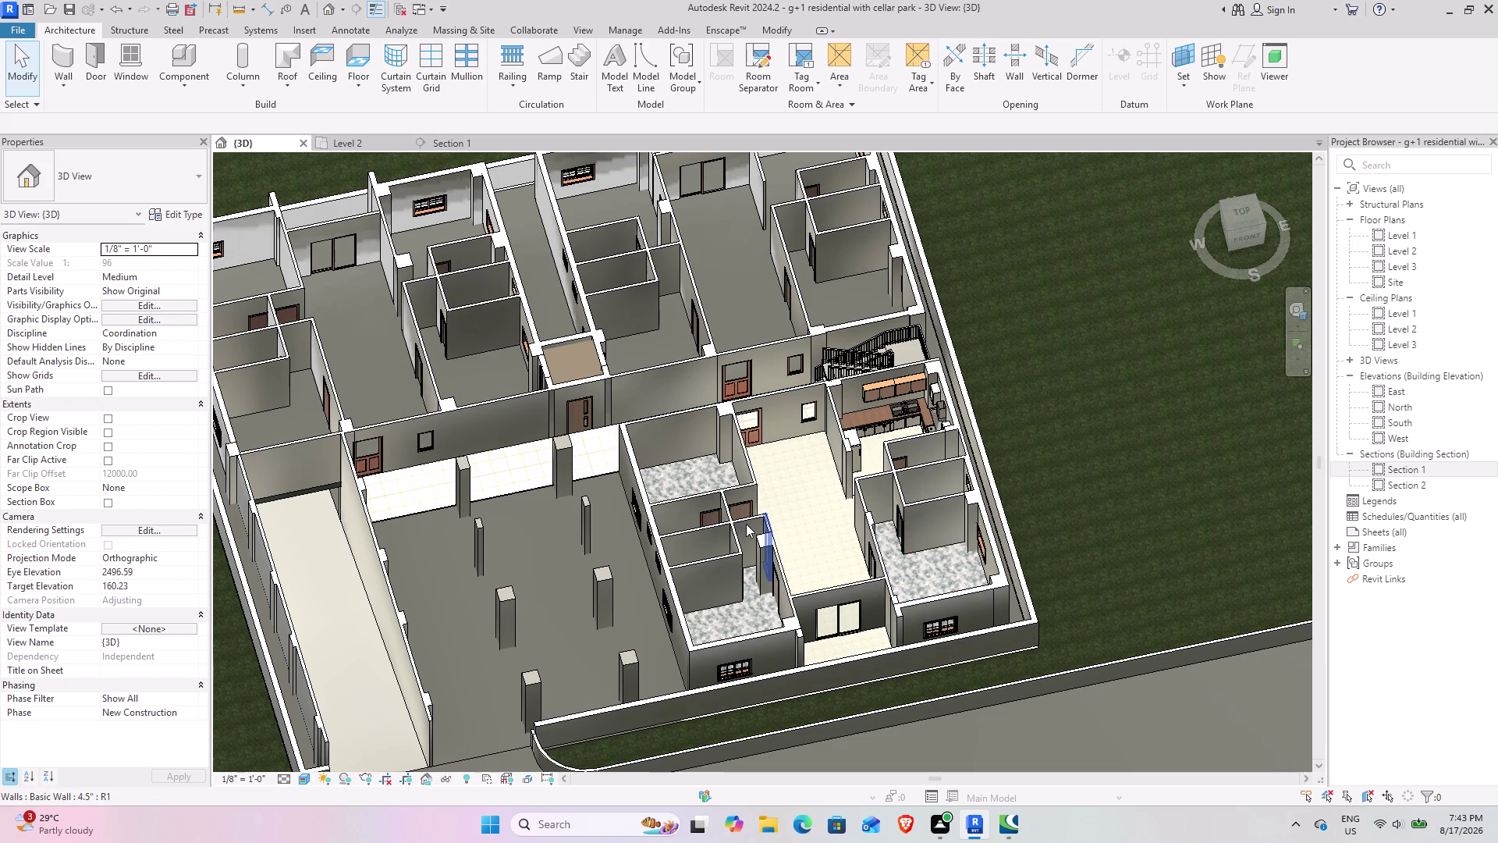
Pan and zoom the sectioned 3D model to centre the kitchen, central rooms and stairs.
scroll(down, 3)
scroll(down, 3)
middle_drag(739, 472, 728, 557)
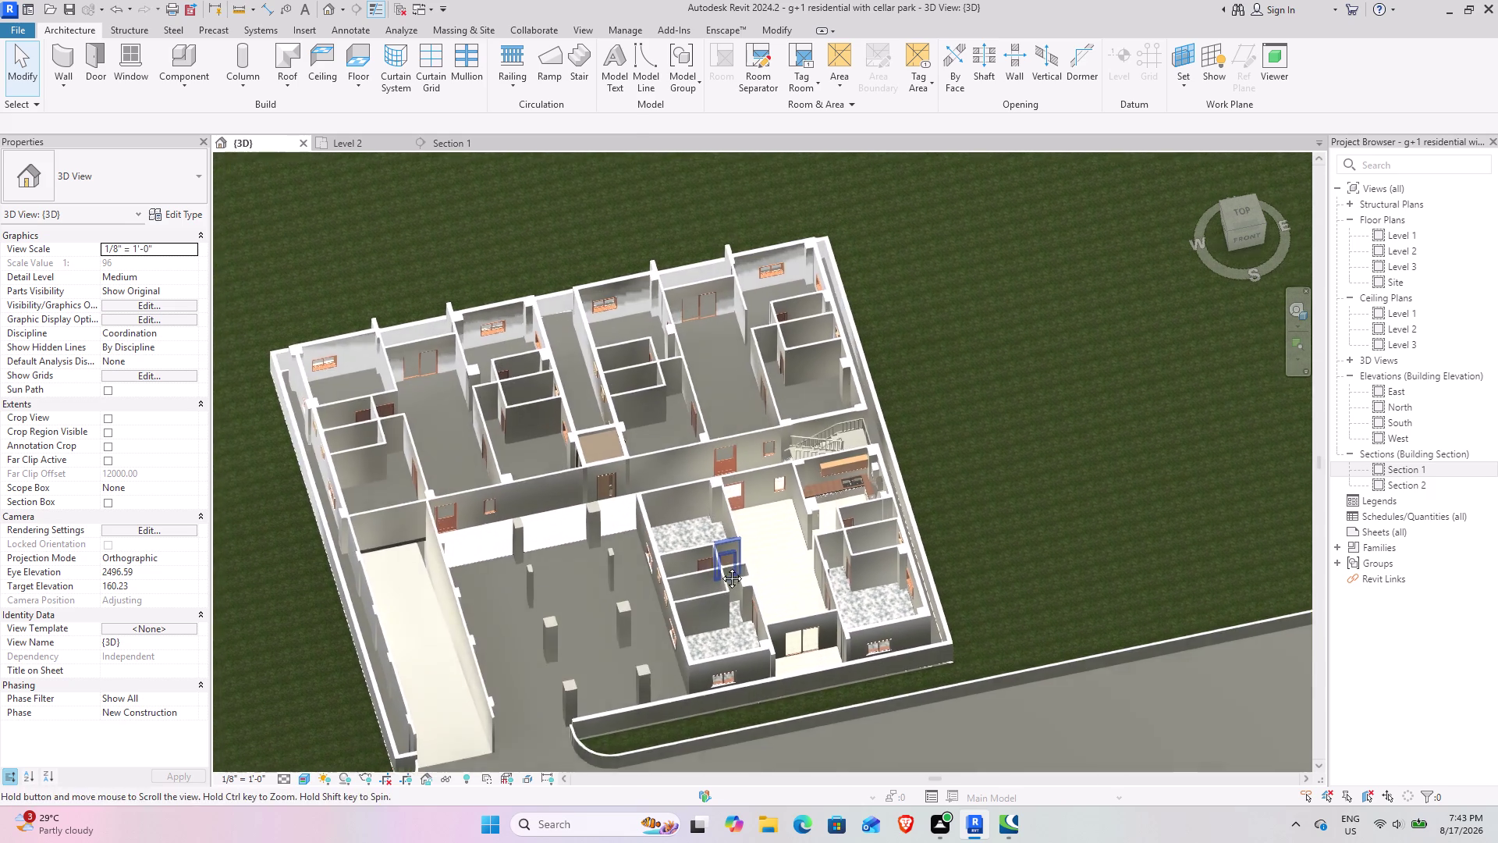
middle_drag(727, 556, 714, 579)
scroll(up, 3)
middle_drag(767, 596, 727, 507)
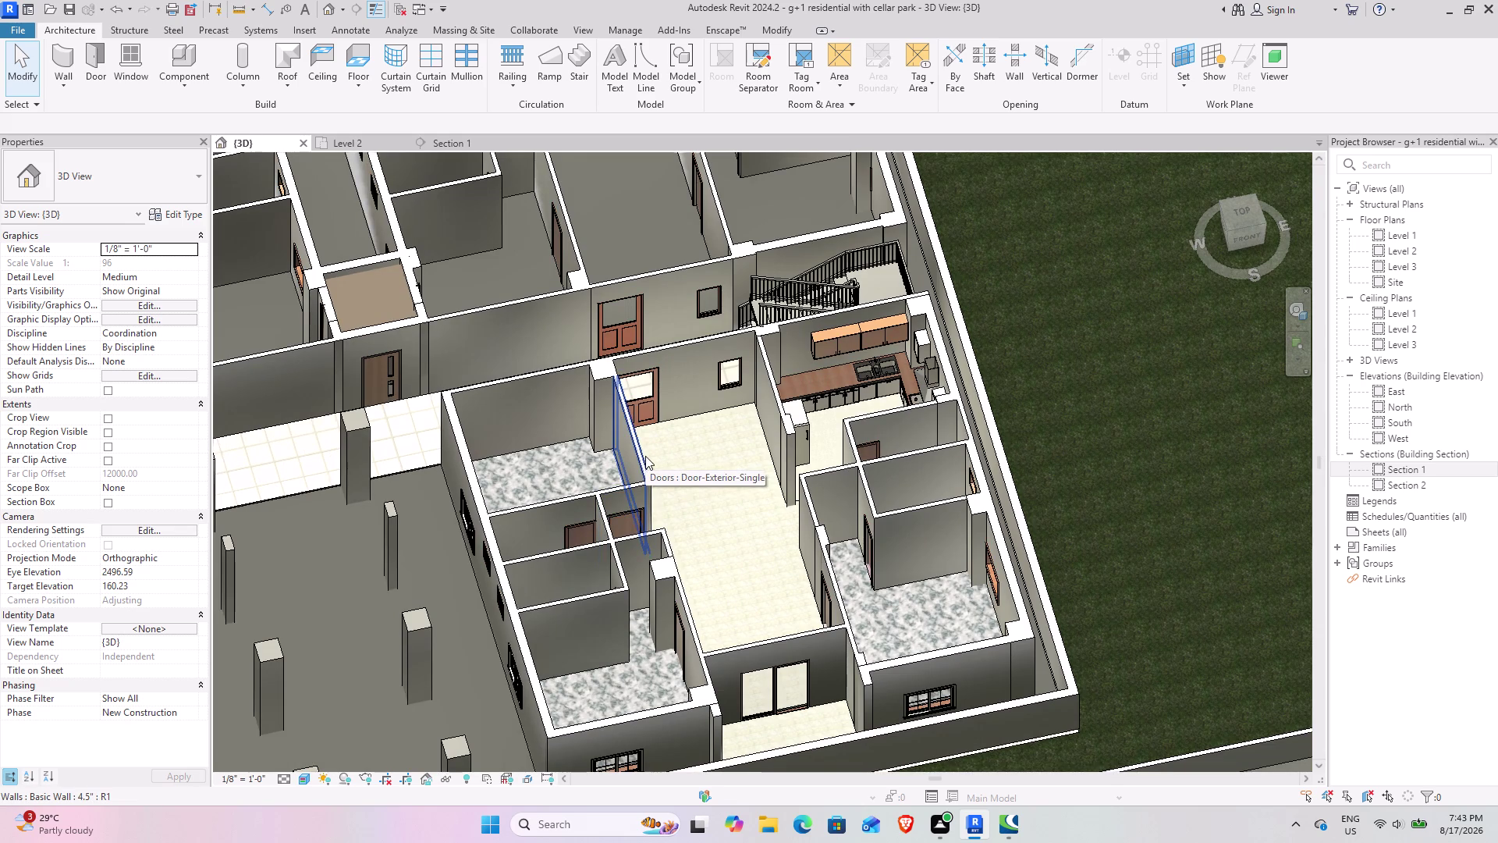
scroll(up, 3)
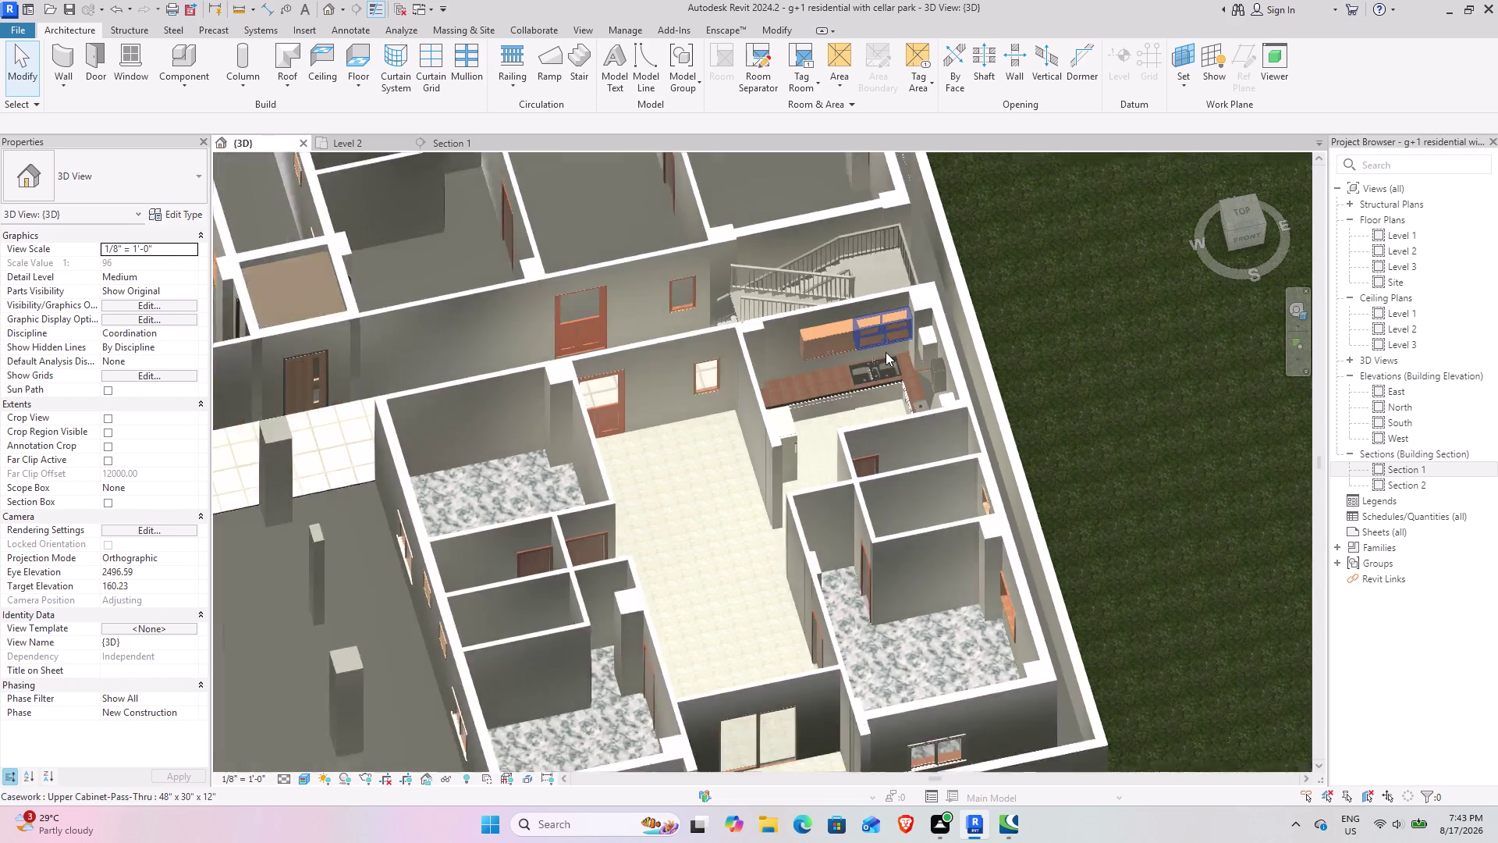
scroll(up, 3)
middle_drag(858, 391, 711, 414)
scroll(up, 3)
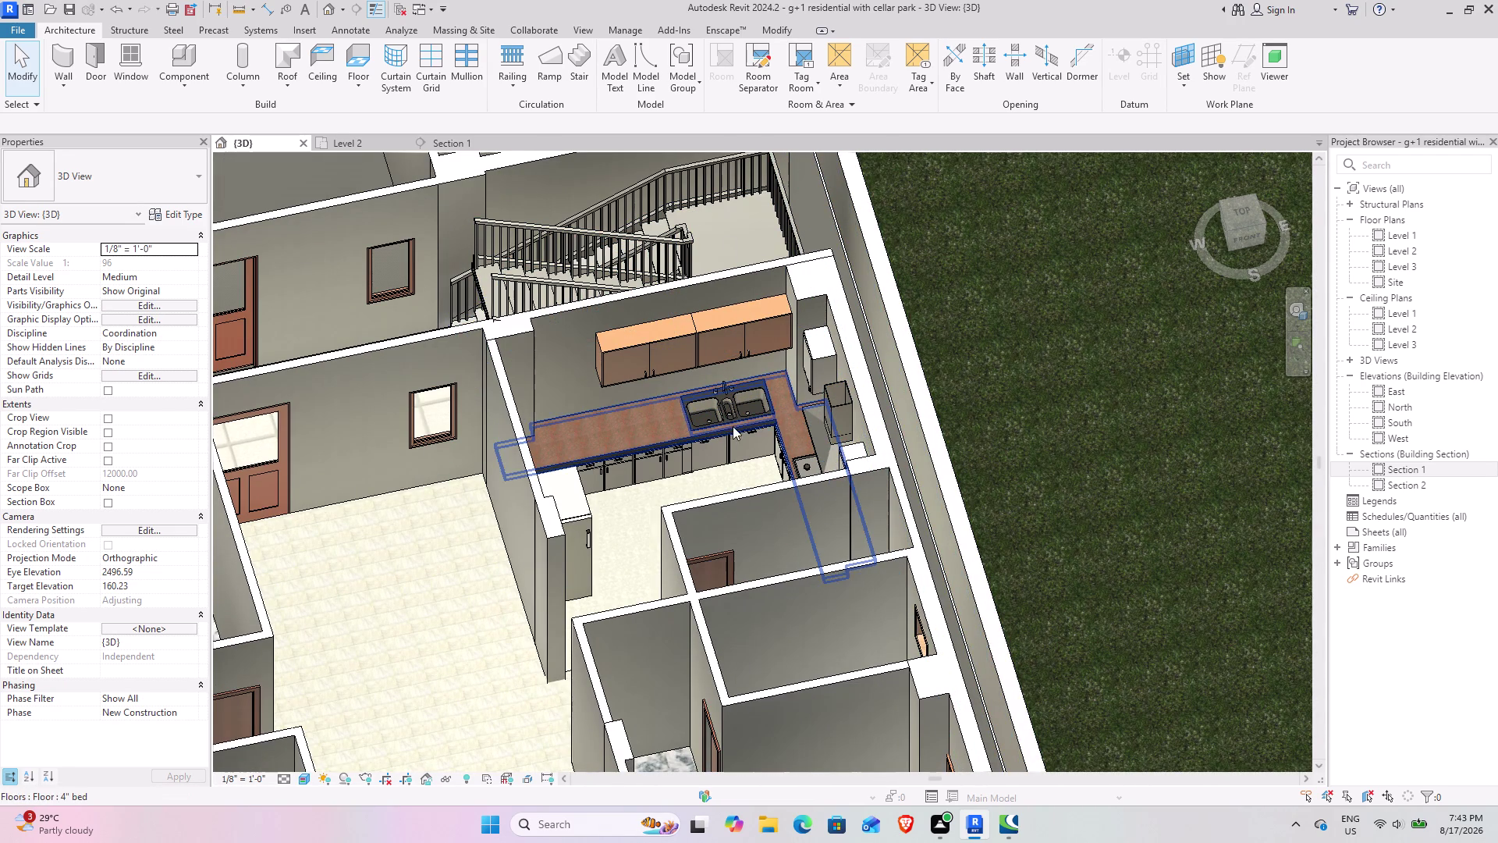
scroll(down, 3)
middle_drag(599, 352, 611, 353)
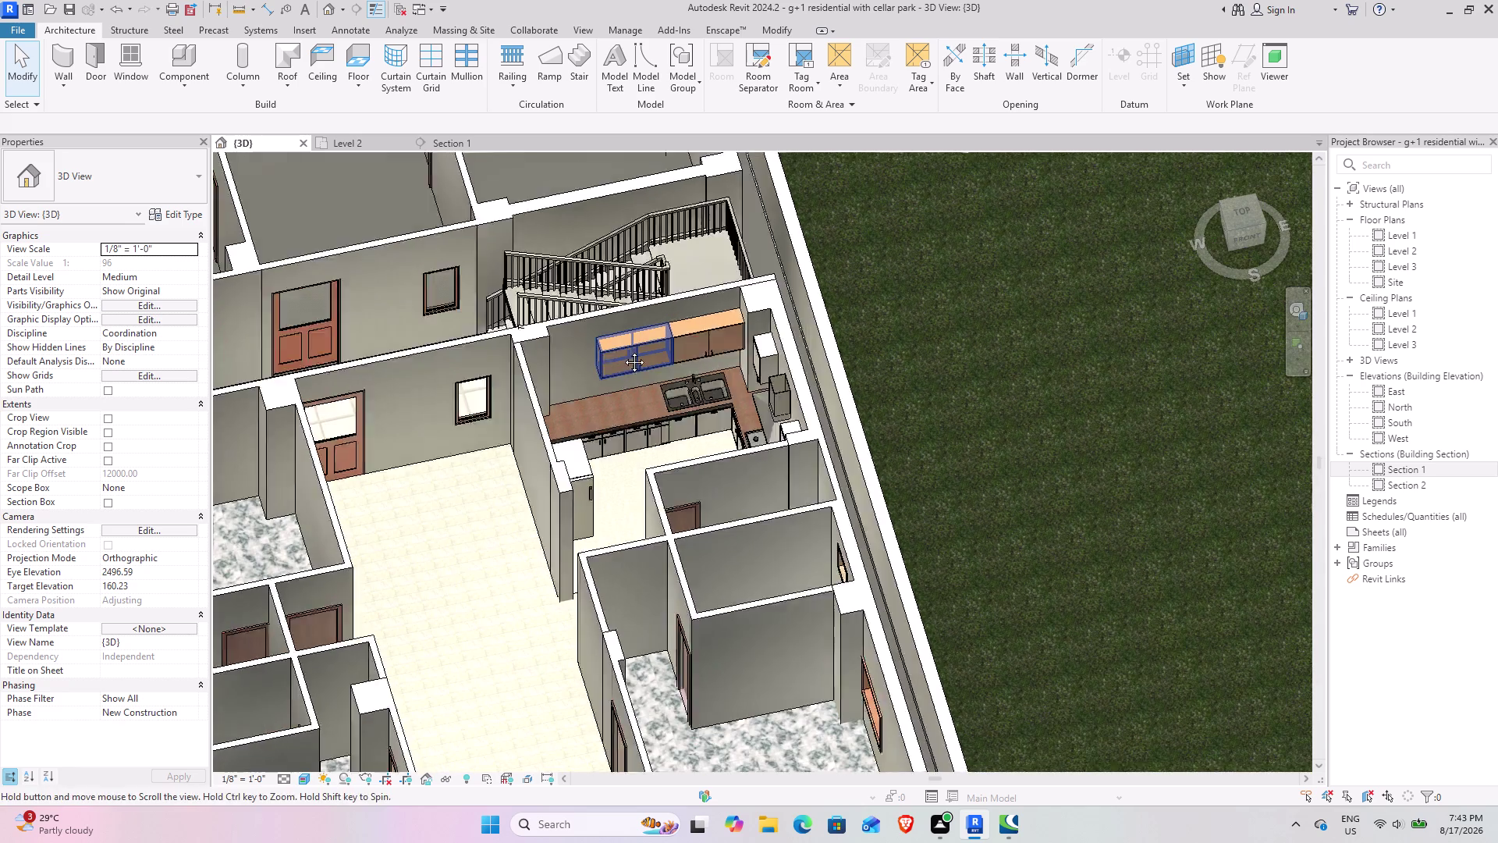
middle_drag(611, 353, 650, 345)
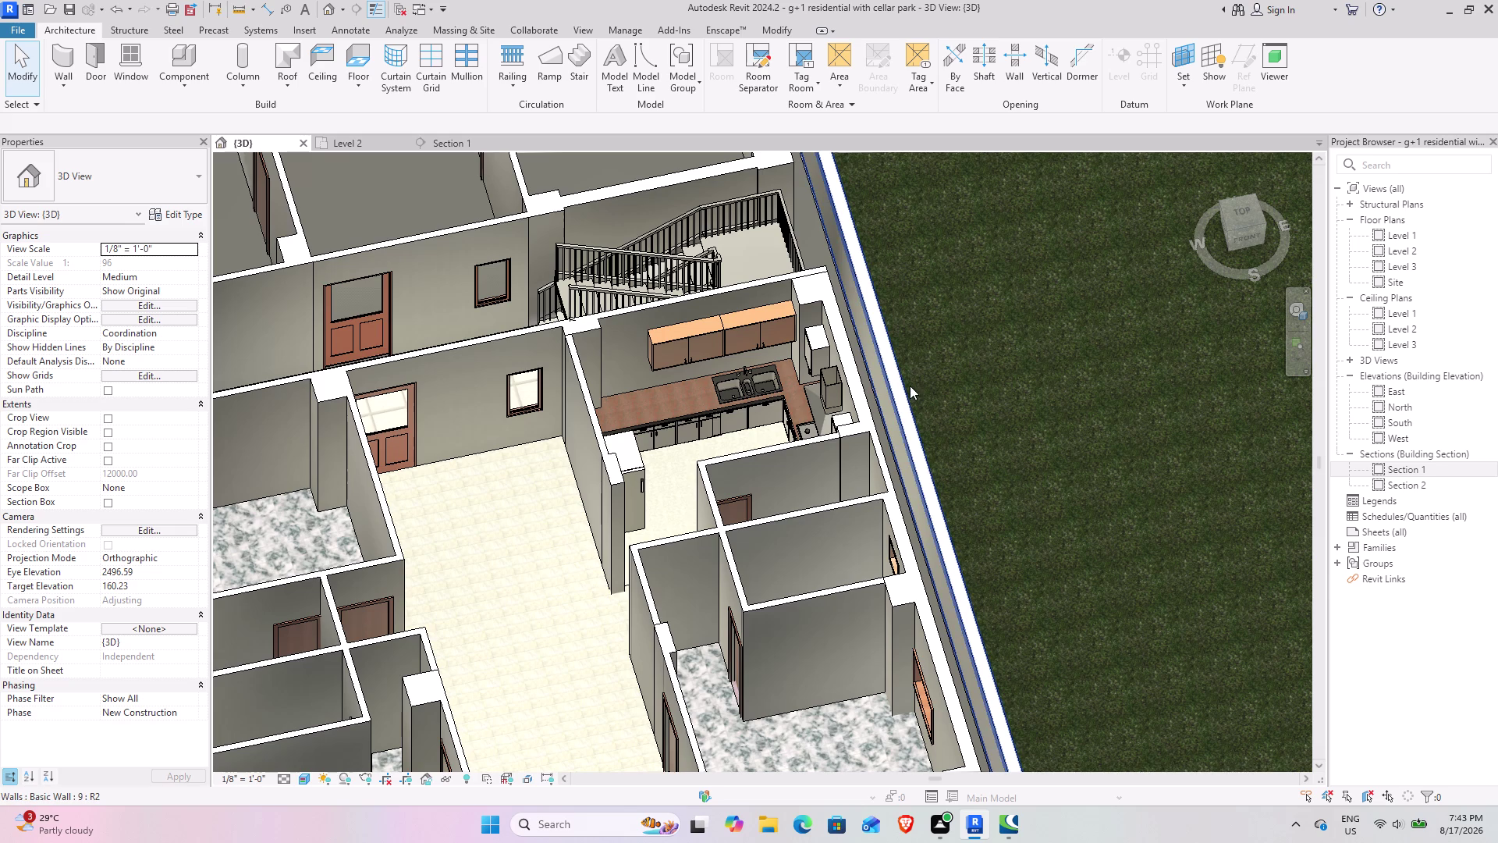
Rotate the model with the ViewCube to a face-on view and pan across the rooms.
drag(1243, 226, 1198, 177)
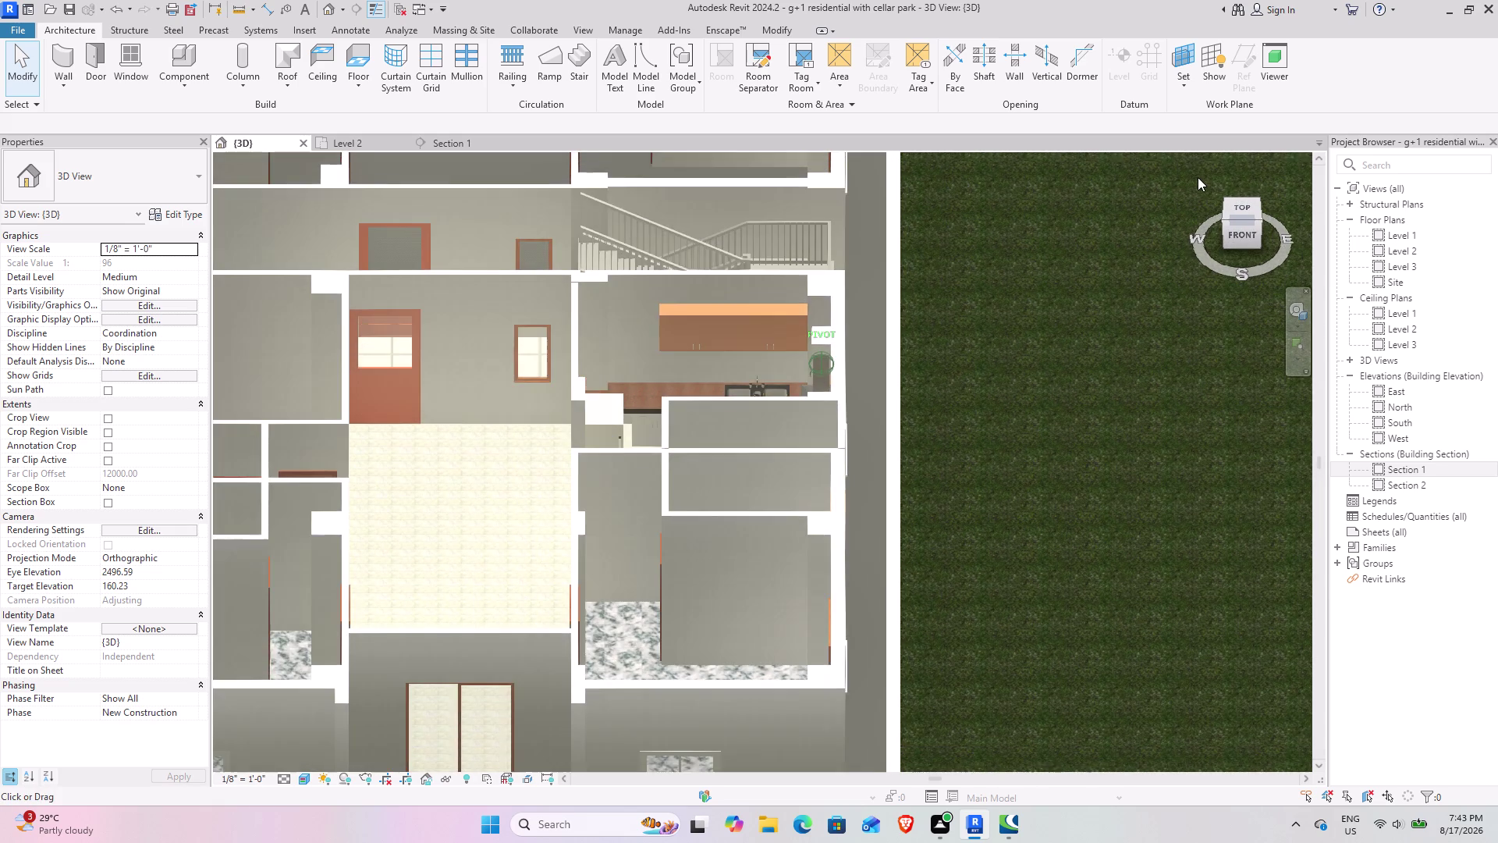
drag(1198, 177, 1226, 183)
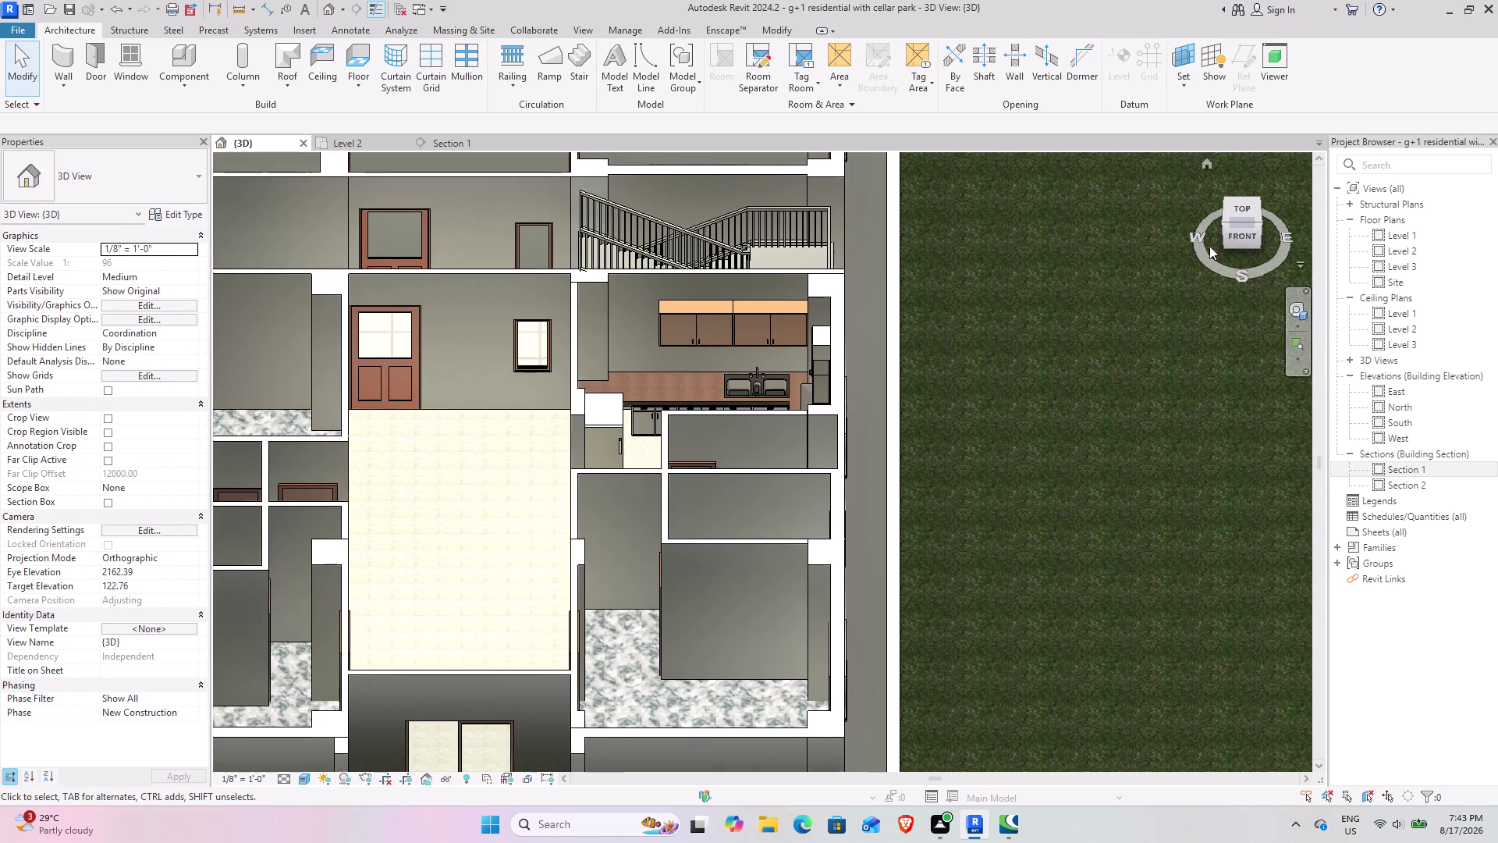
scroll(down, 3)
middle_drag(641, 392, 932, 399)
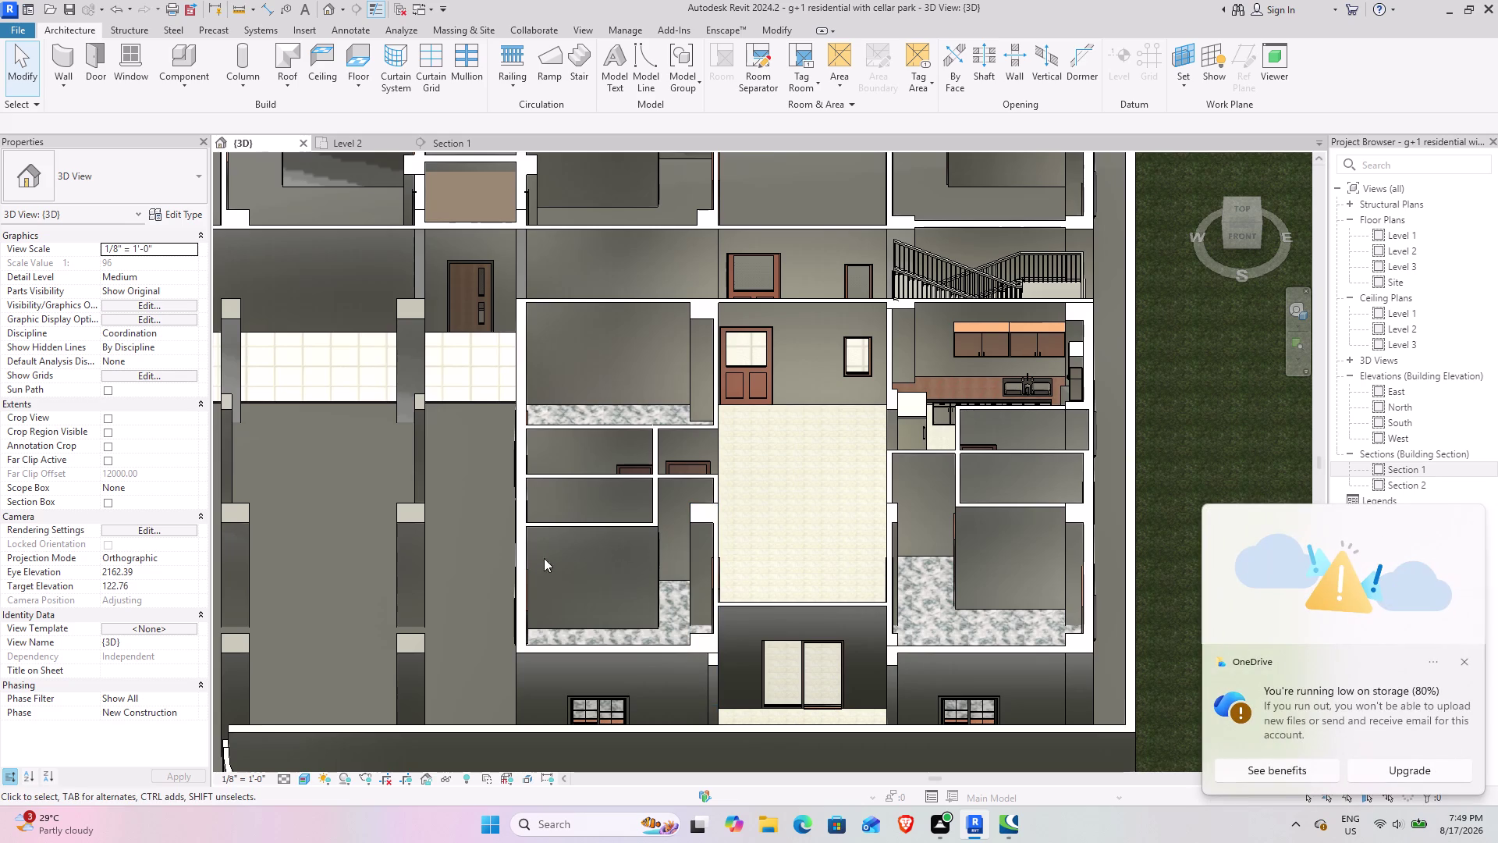
click(1464, 661)
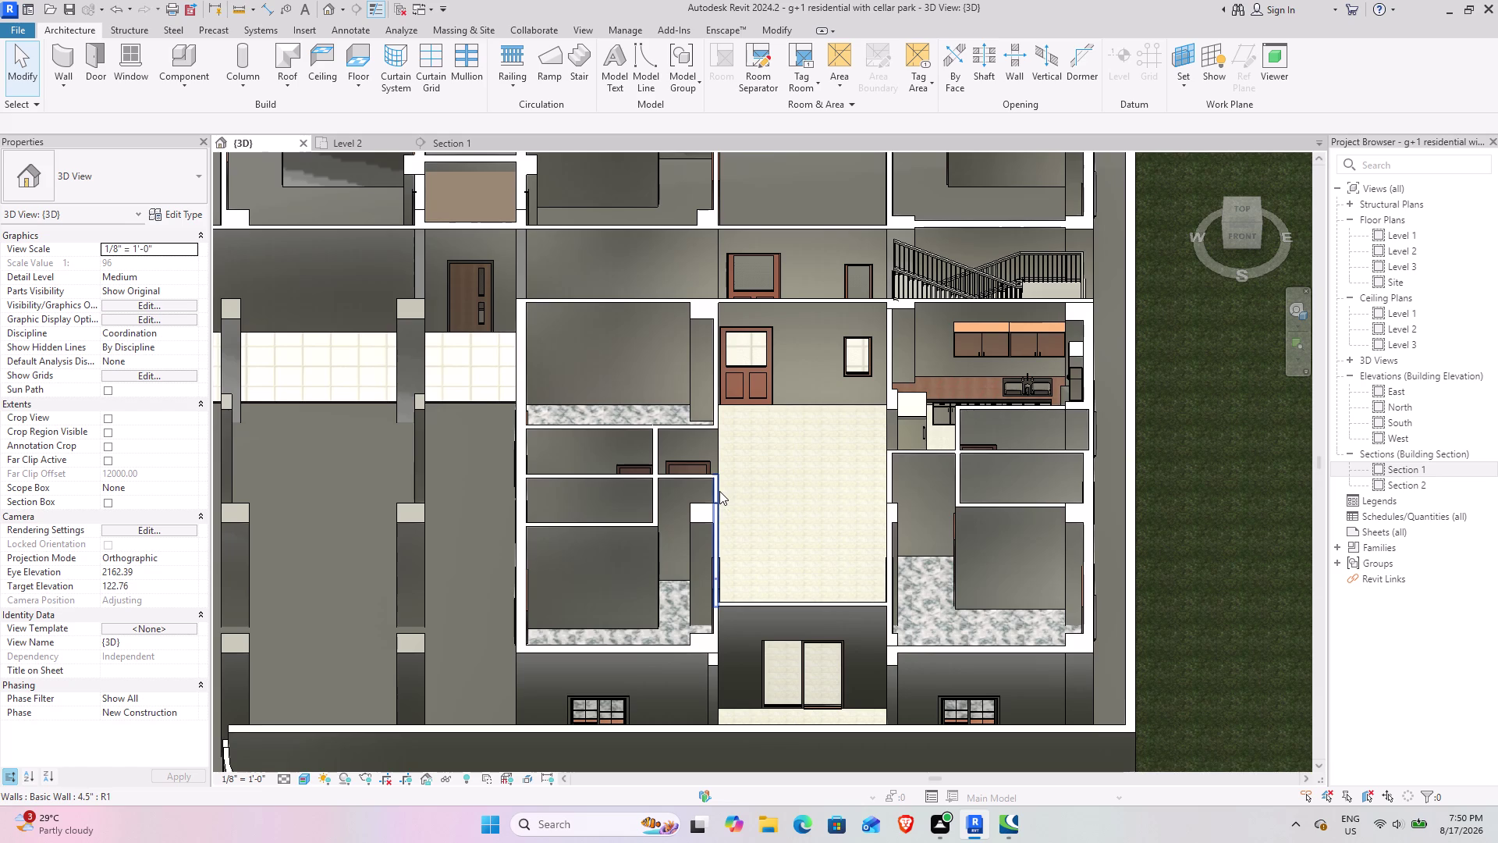
Orbit the model toward its front elevation, tilt it back to see inside, and pan left.
scroll(down, 3)
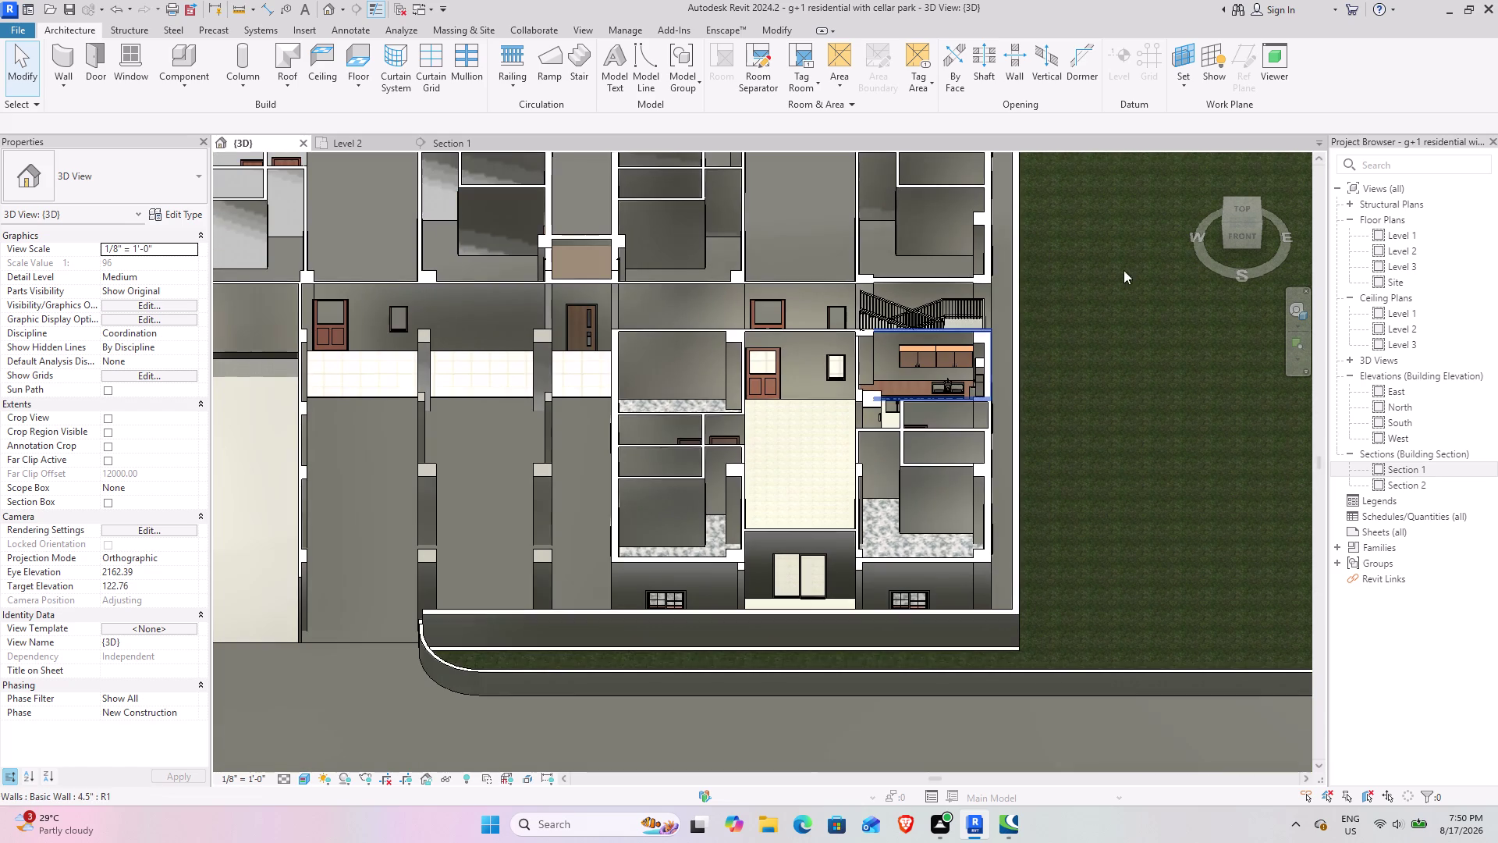
drag(1231, 226, 1262, 220)
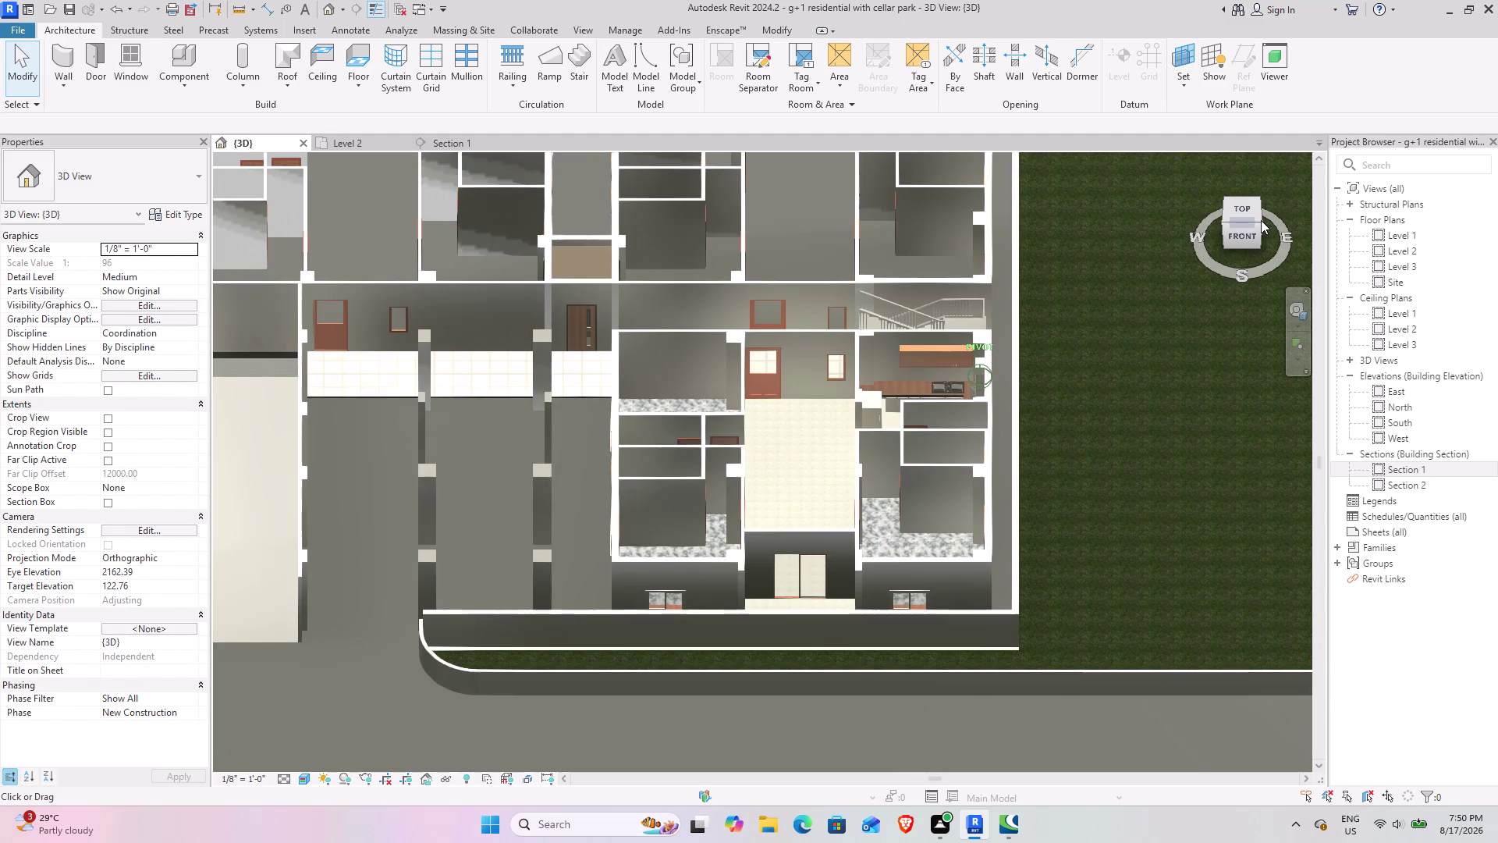
drag(1261, 220, 240, 754)
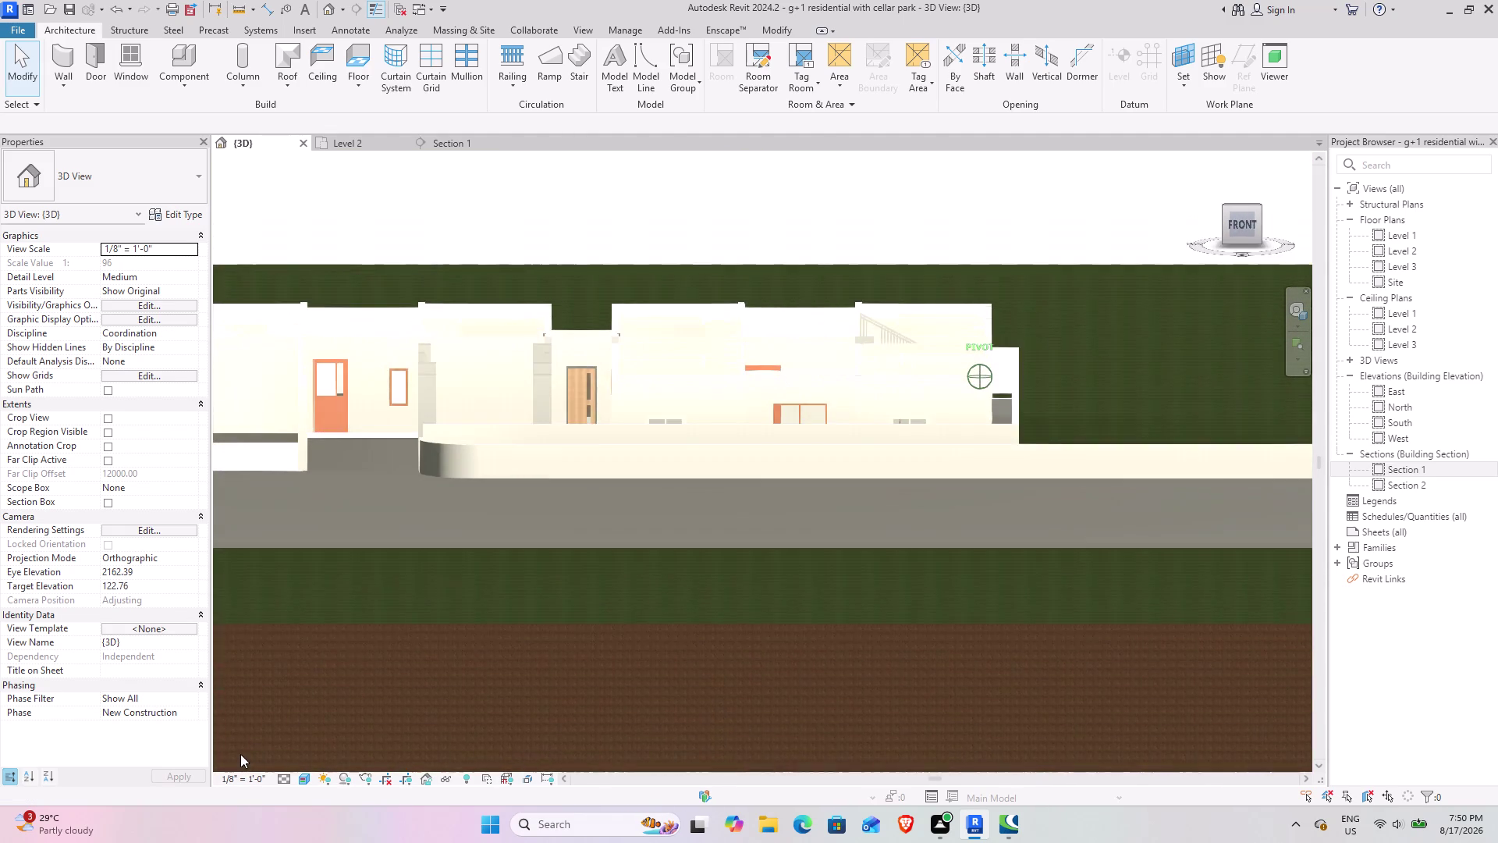
drag(241, 753, 223, 170)
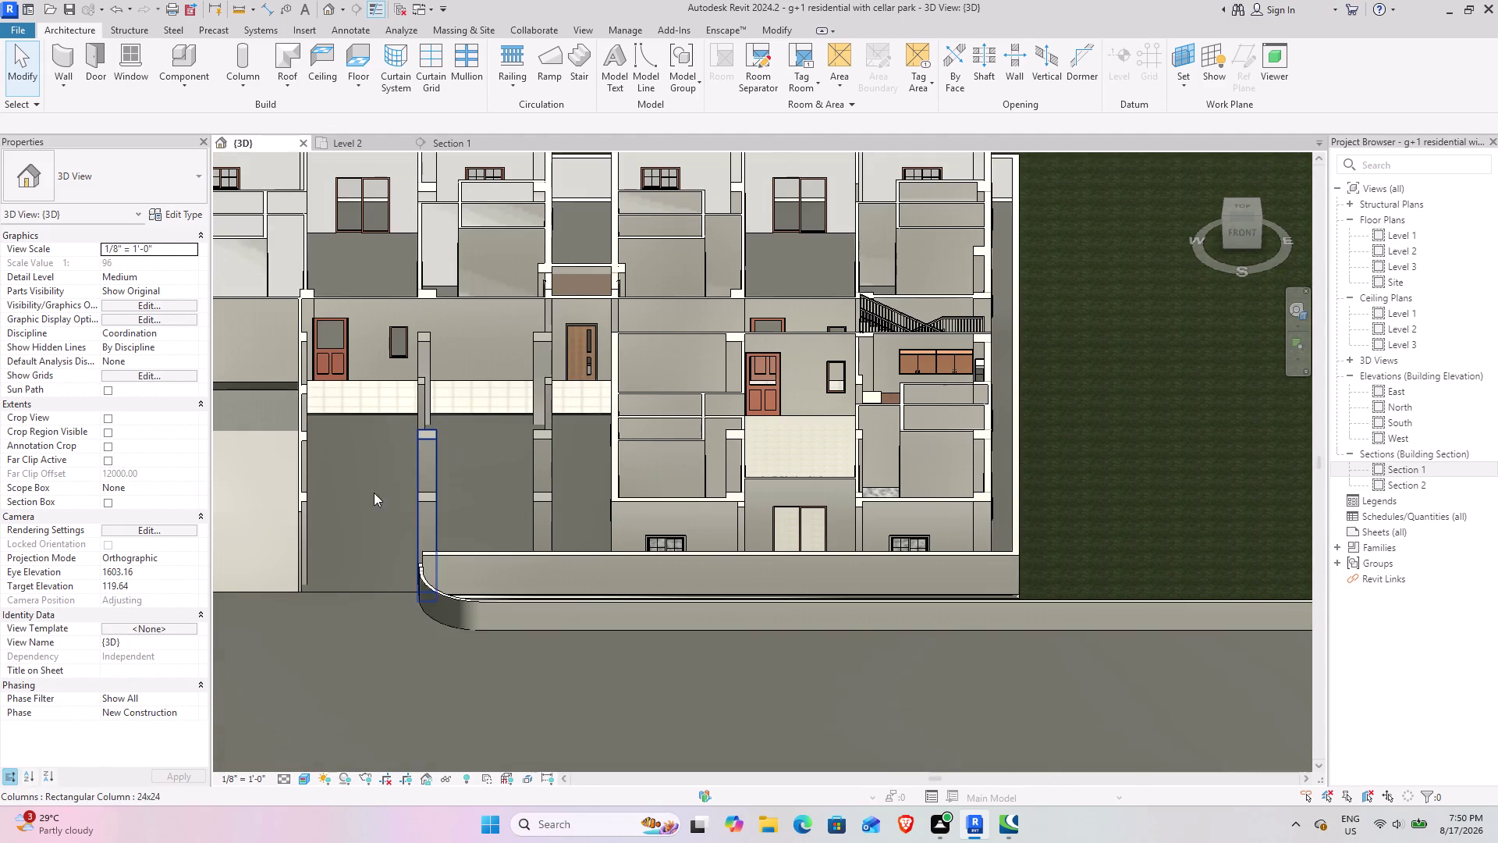
scroll(up, 3)
middle_drag(328, 454, 452, 377)
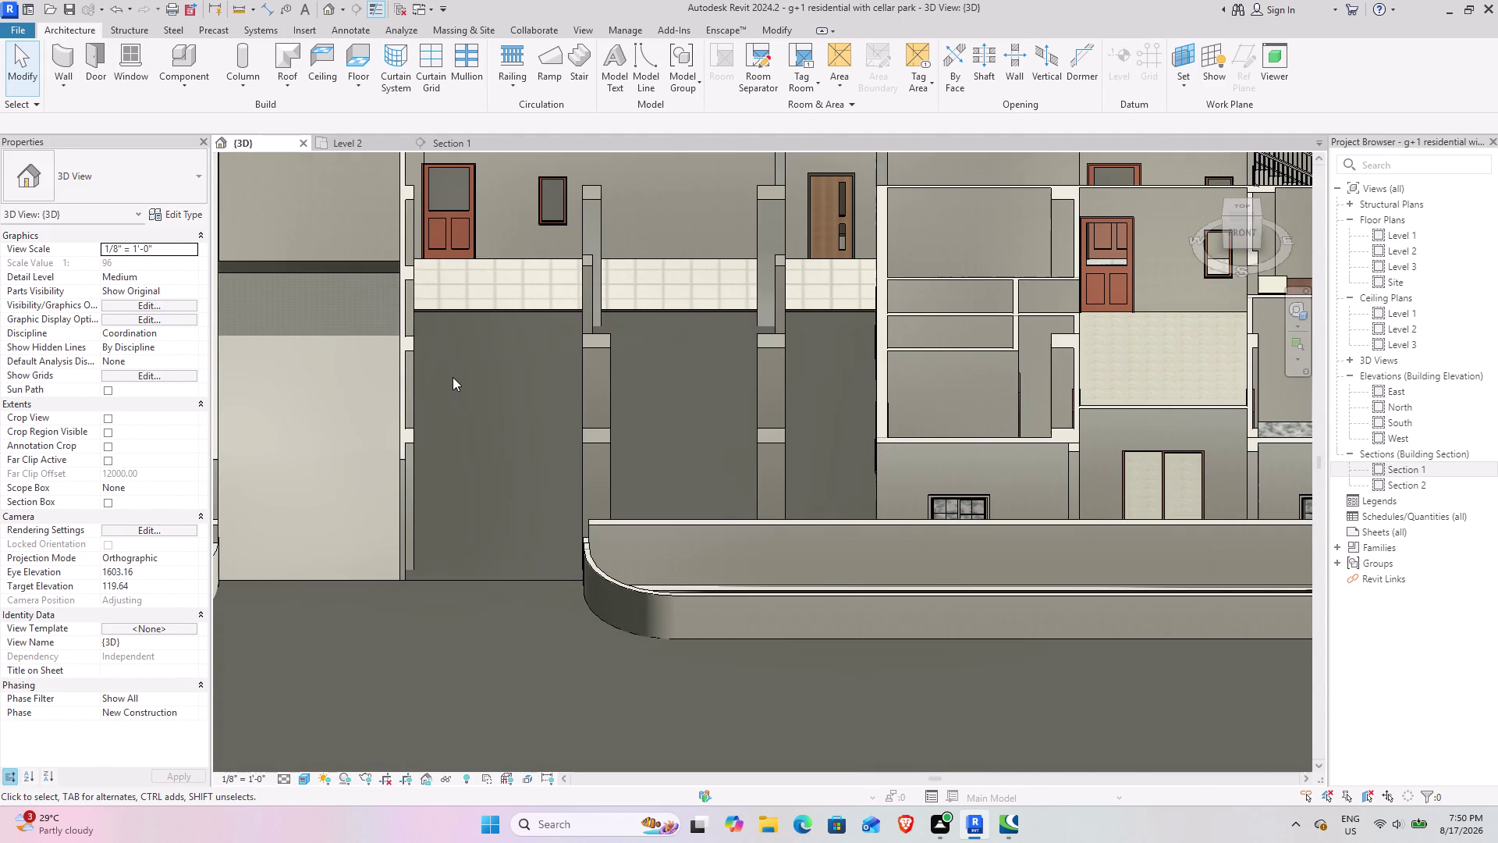
scroll(down, 3)
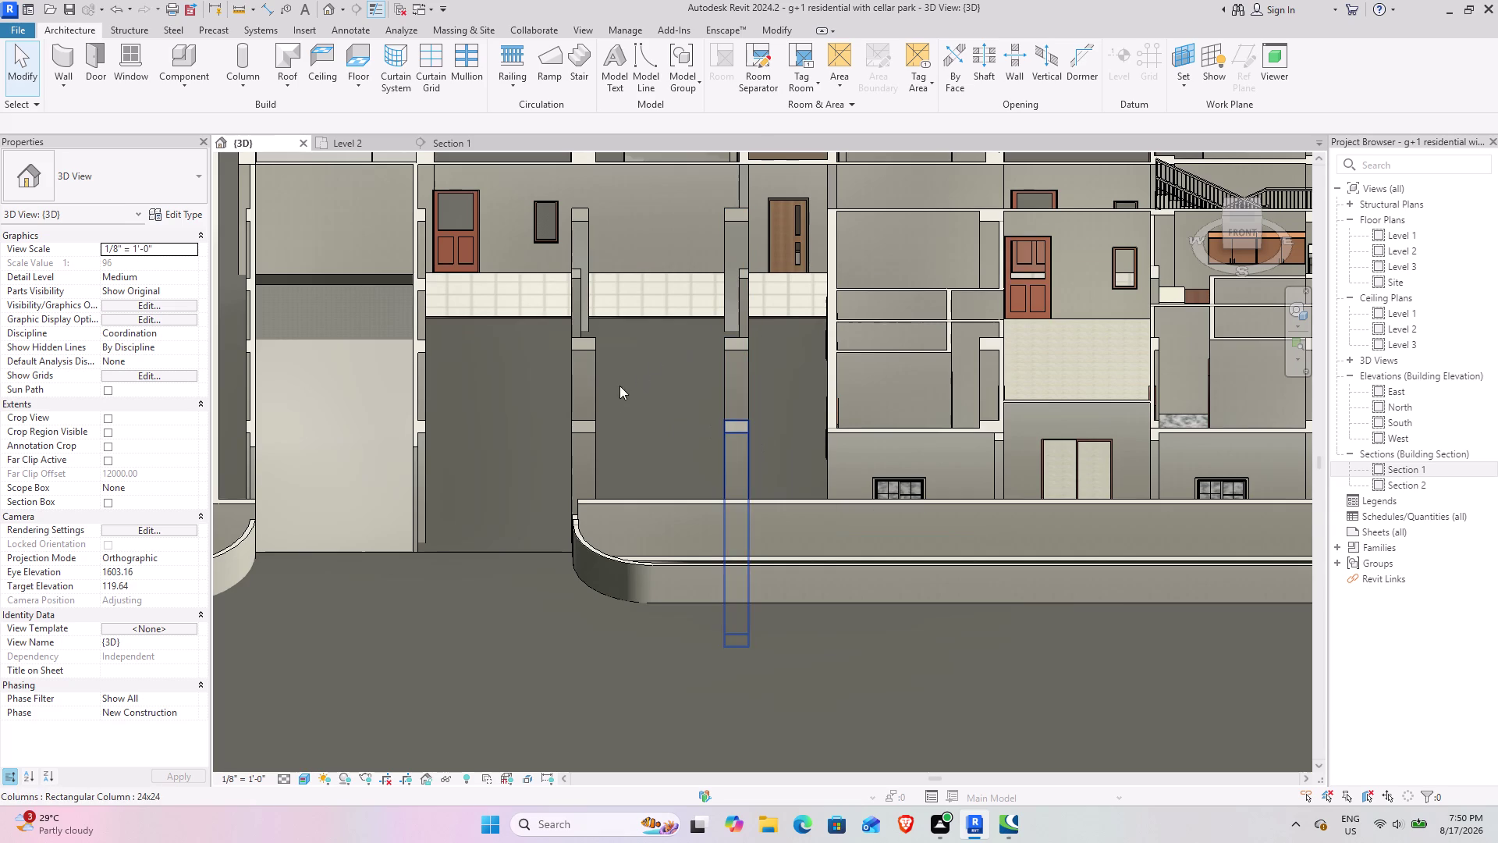
Adjust the zoom and switch to the Level 2 floor plan.
scroll(up, 3)
scroll(up, 3)
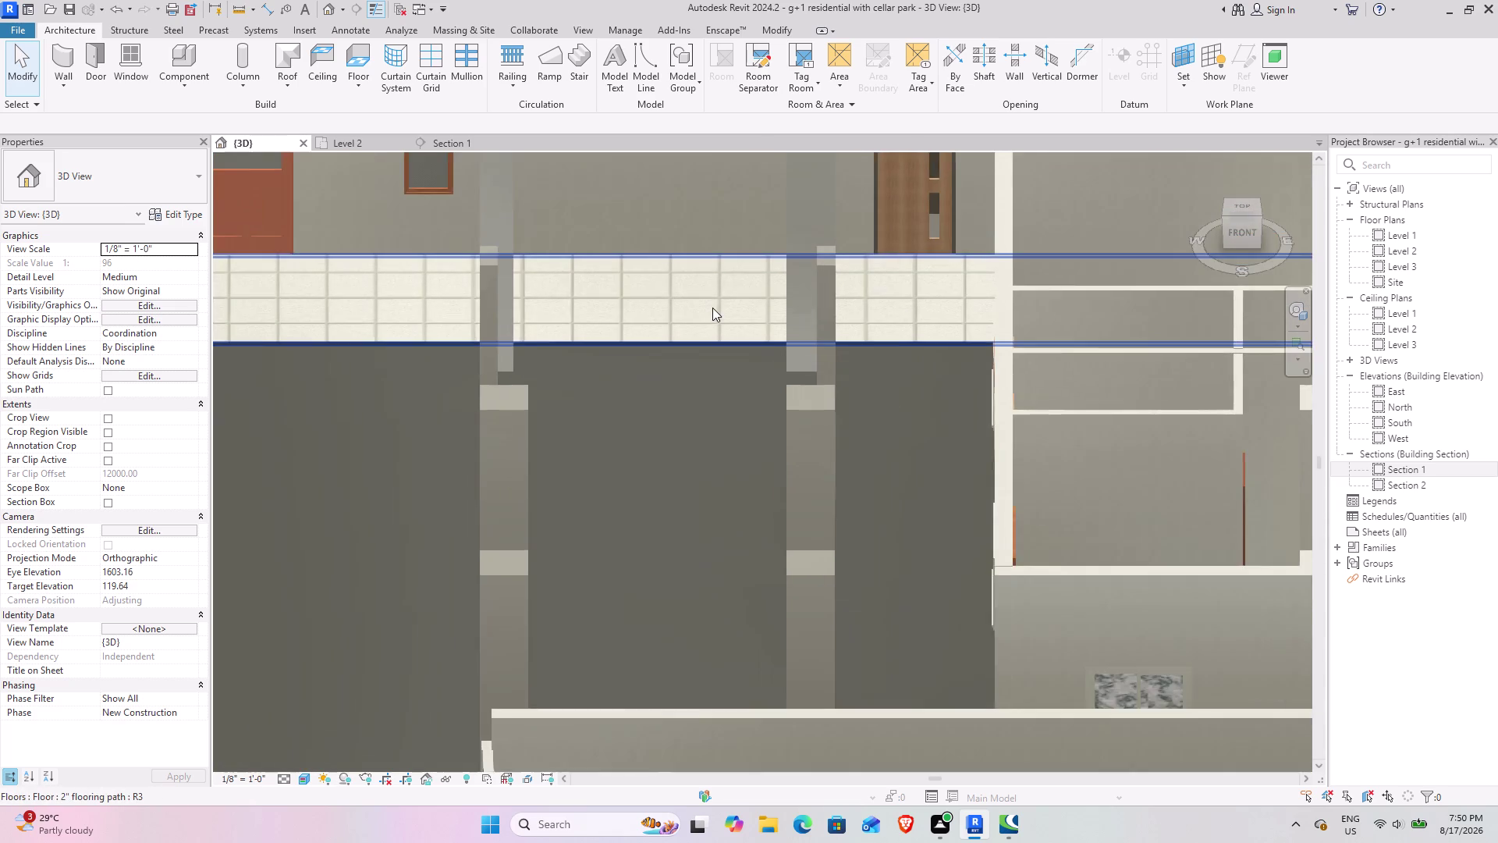
scroll(down, 3)
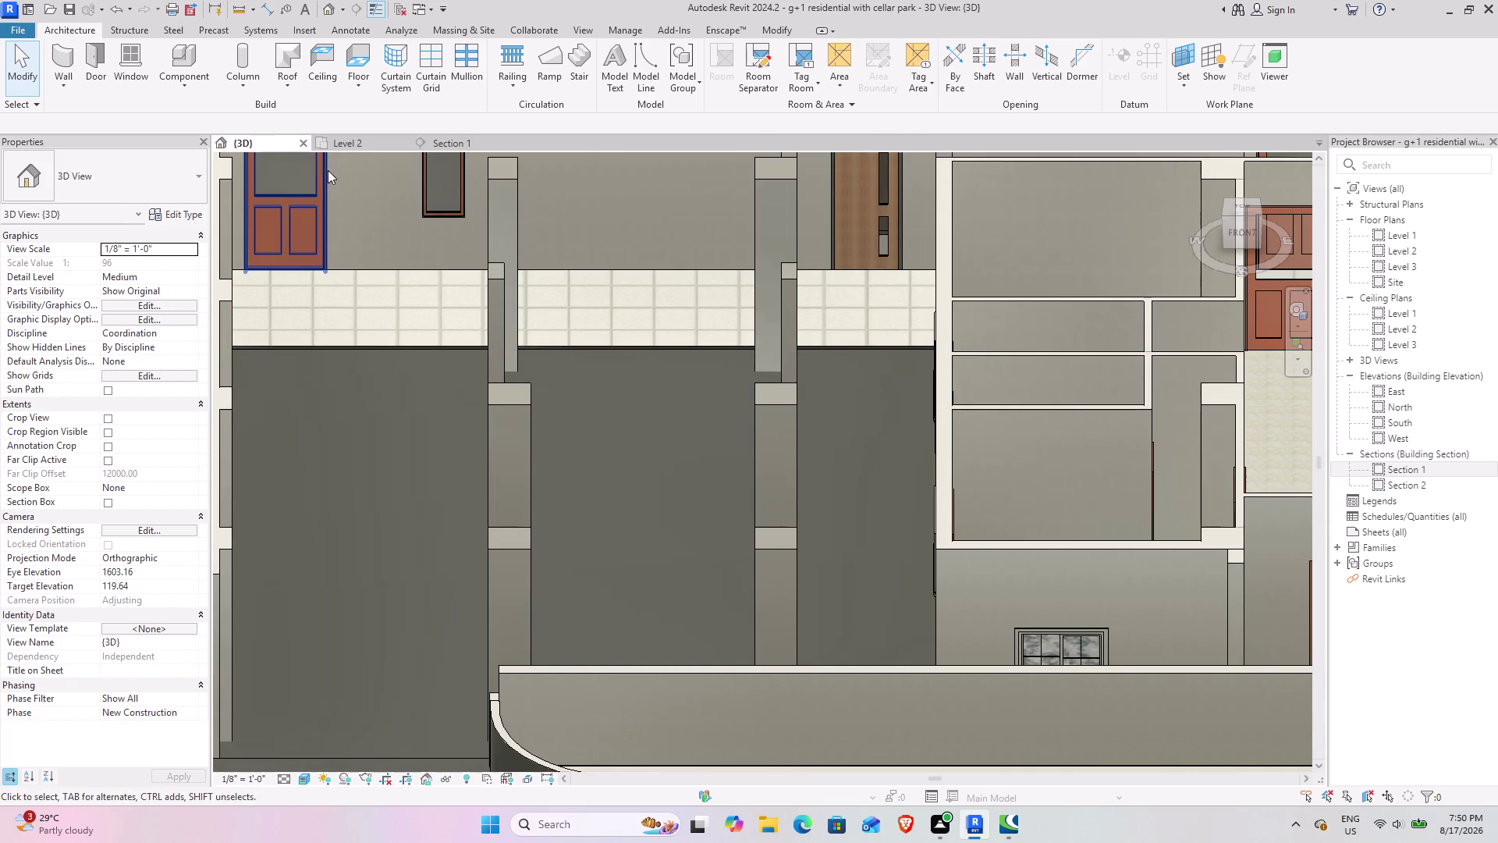
click(332, 144)
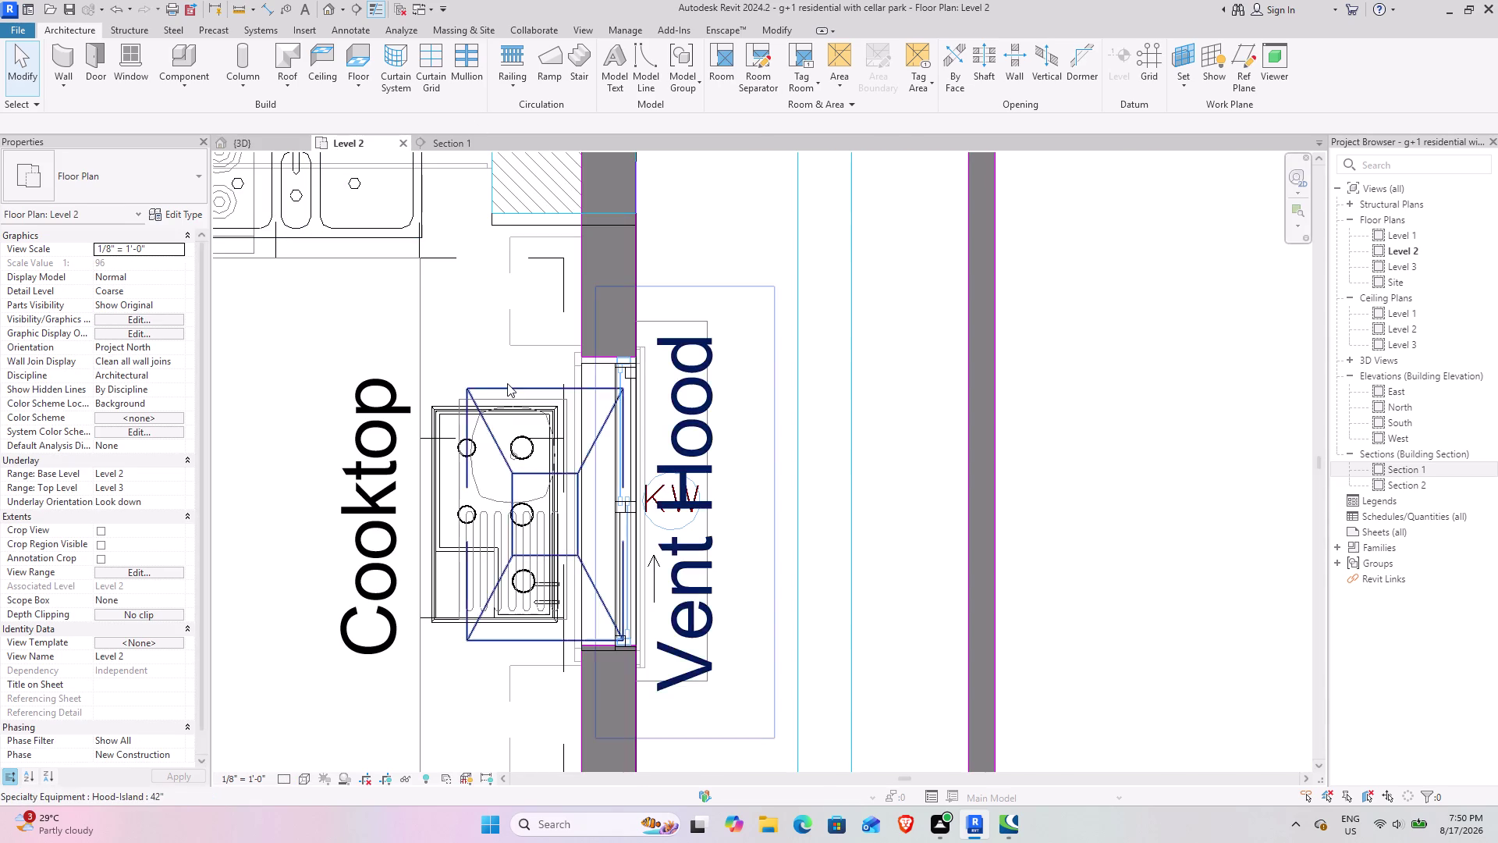
Pan the Level 2 plan past the parking bays to the tiled corridor and start a new floor.
scroll(down, 3)
middle_drag(351, 381, 778, 266)
scroll(down, 3)
middle_drag(571, 393, 806, 261)
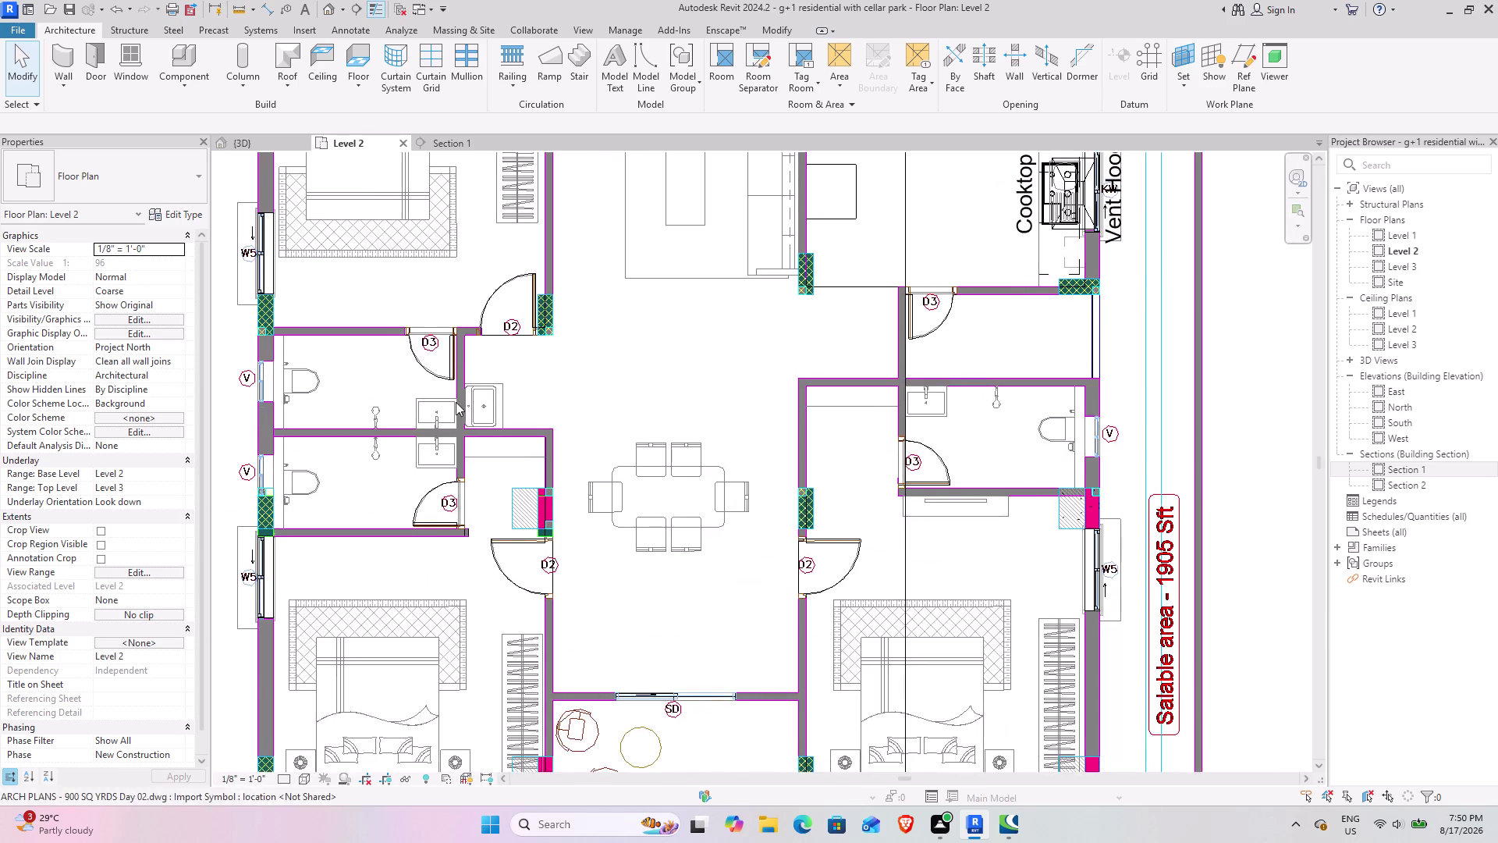
middle_drag(499, 345, 738, 190)
scroll(down, 3)
middle_drag(442, 377, 911, 327)
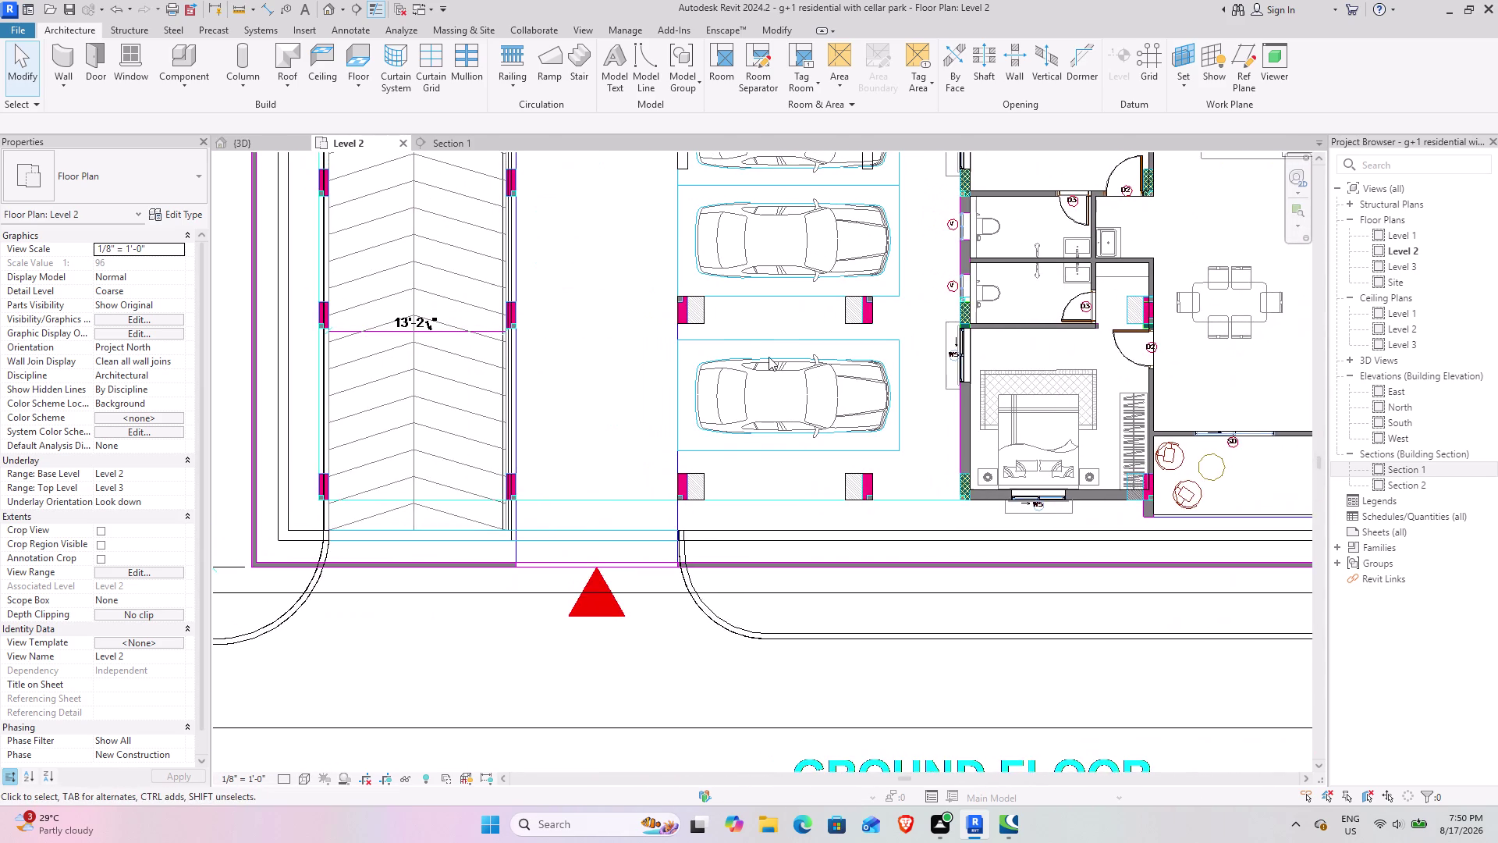
middle_drag(614, 370, 518, 556)
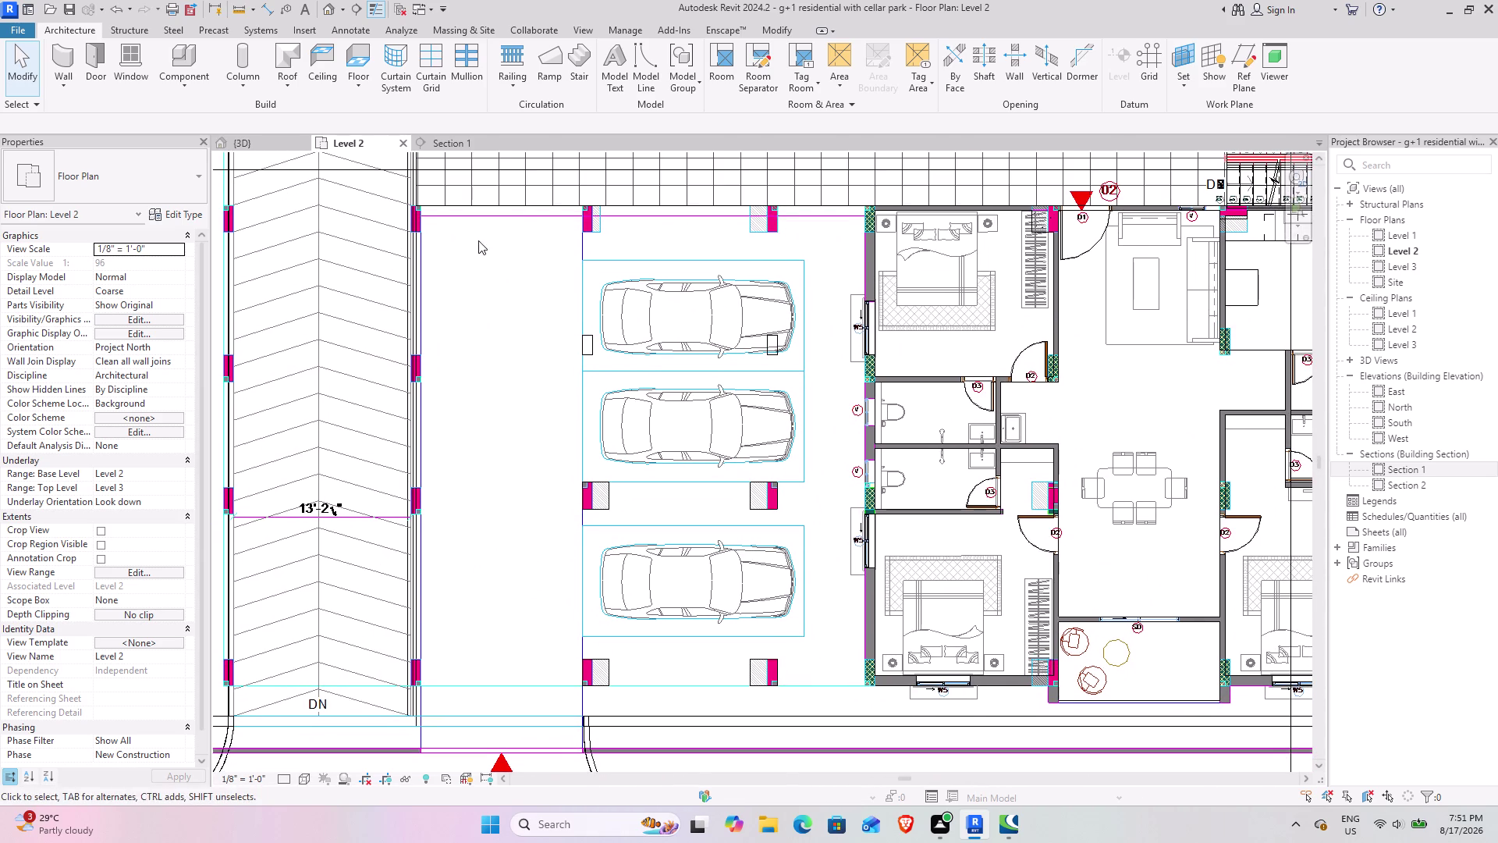
scroll(up, 3)
middle_drag(521, 216, 543, 331)
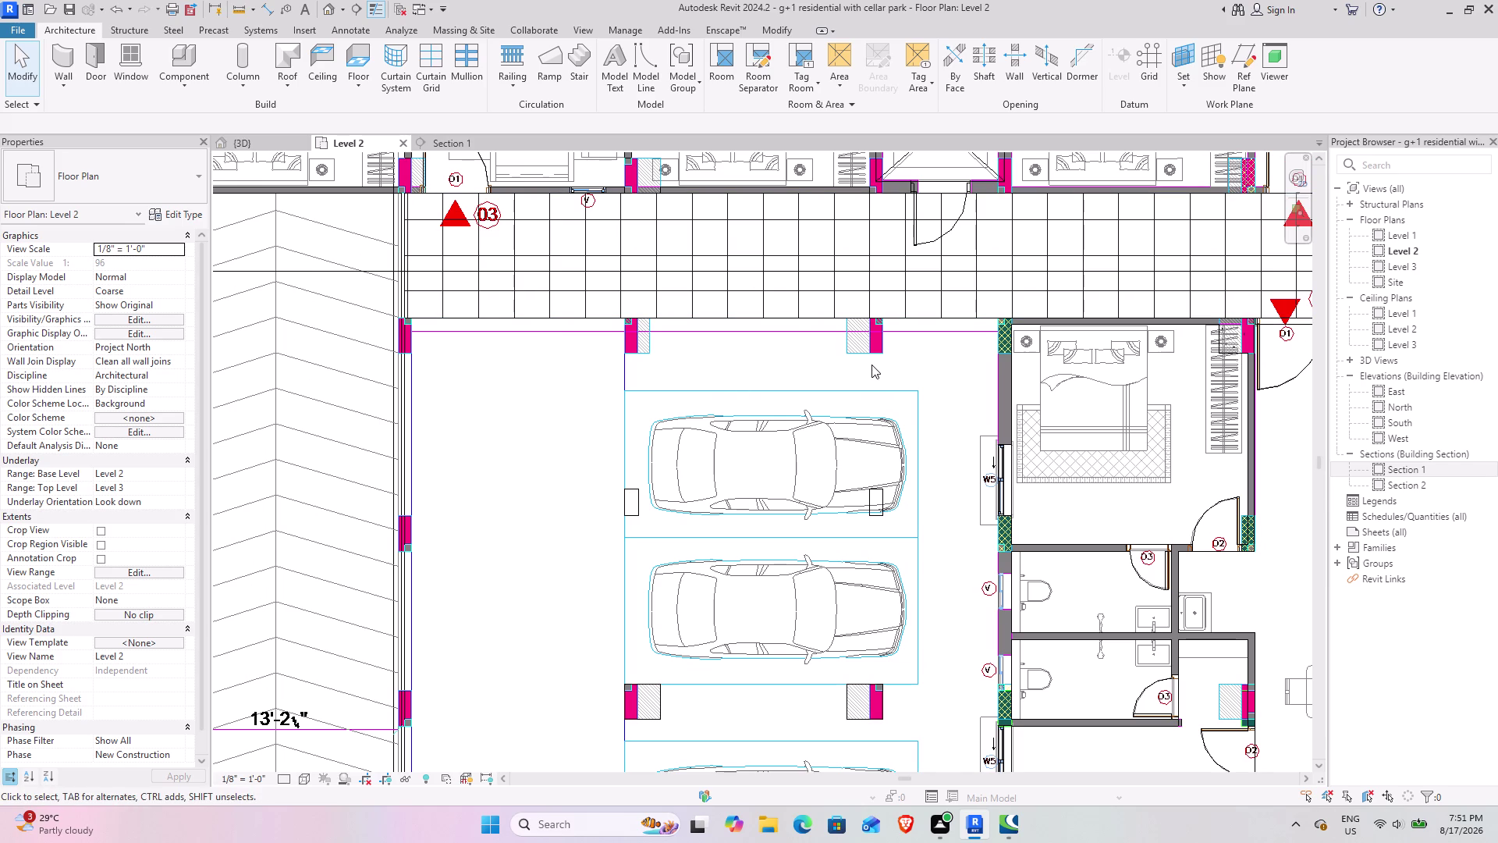
middle_drag(760, 382, 620, 383)
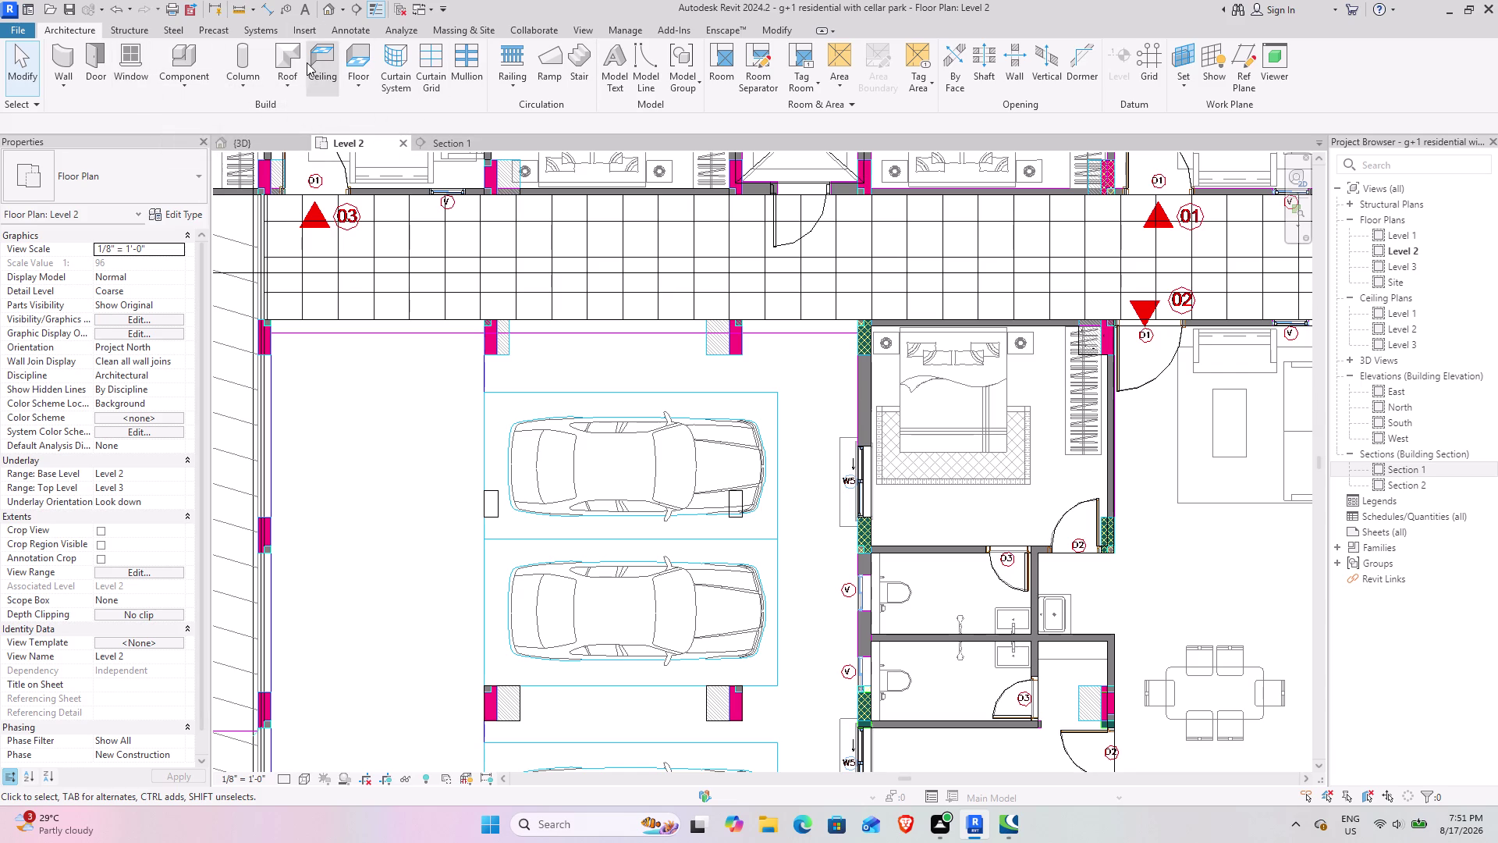
click(353, 51)
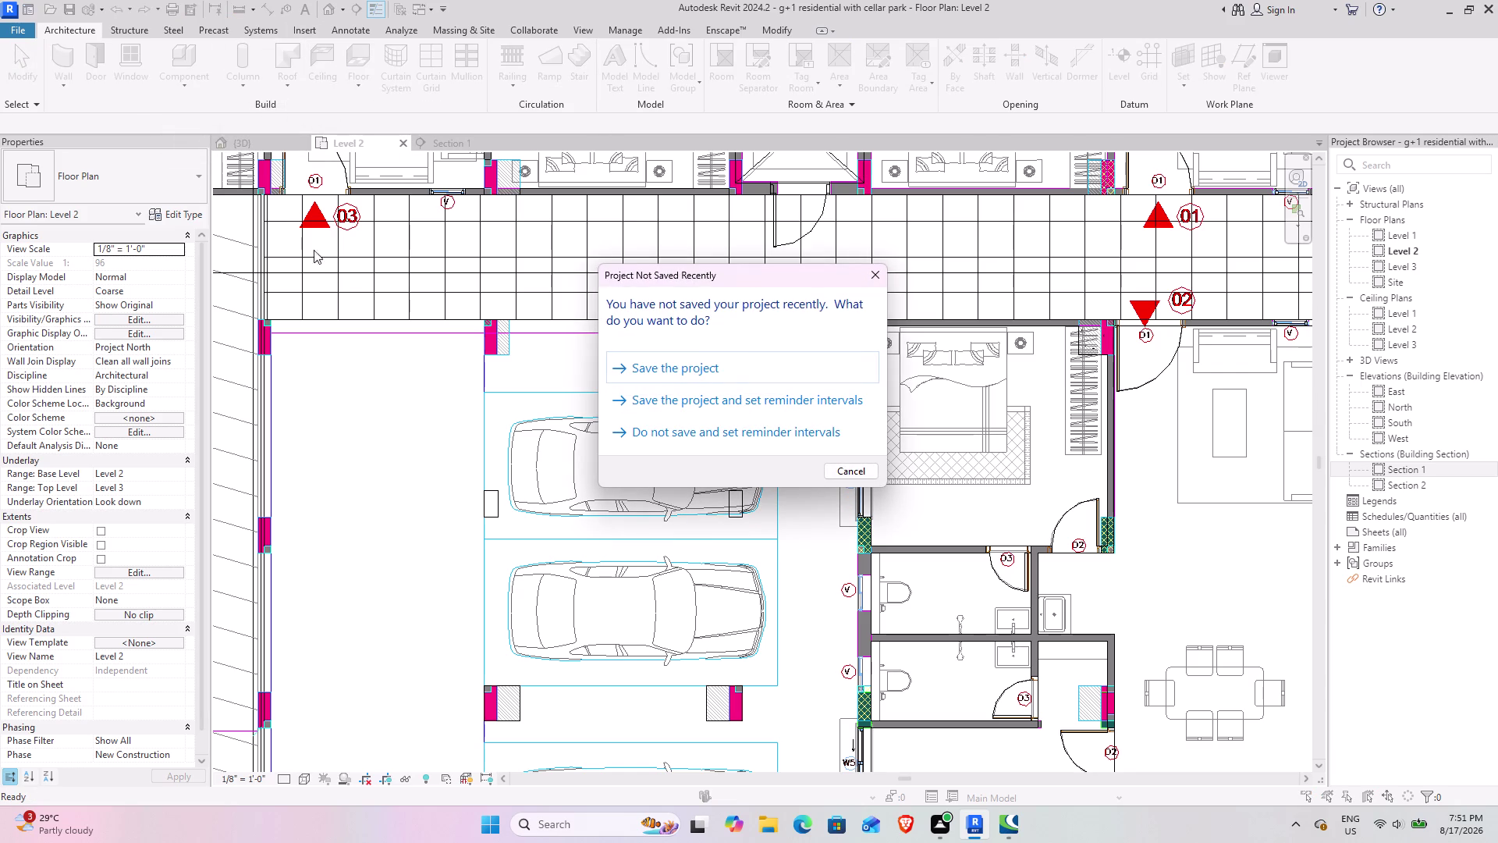
Dismiss the save reminder and choose the 2" floor type.
click(747, 365)
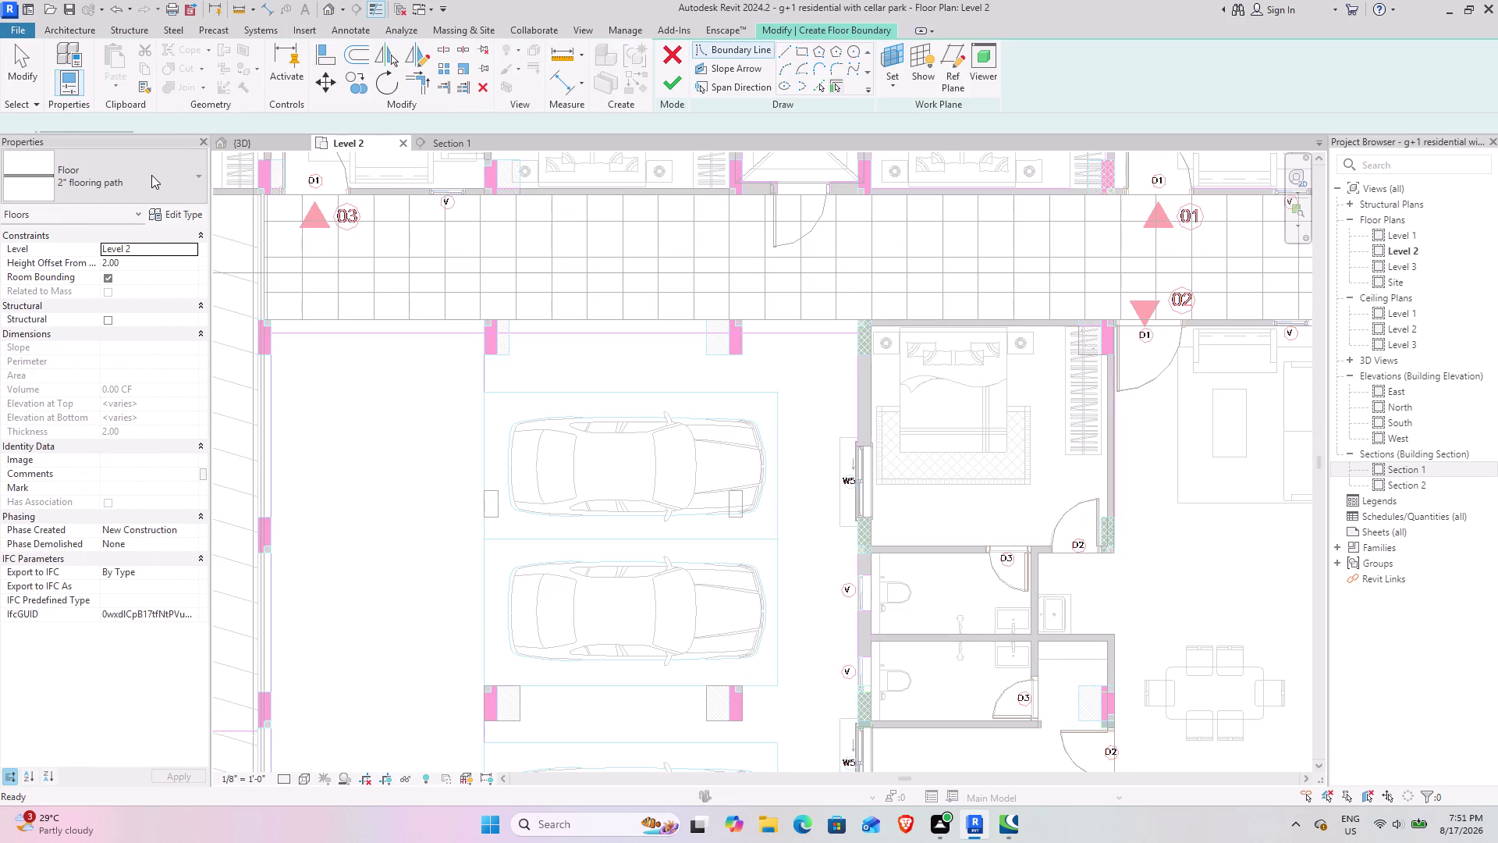
click(151, 175)
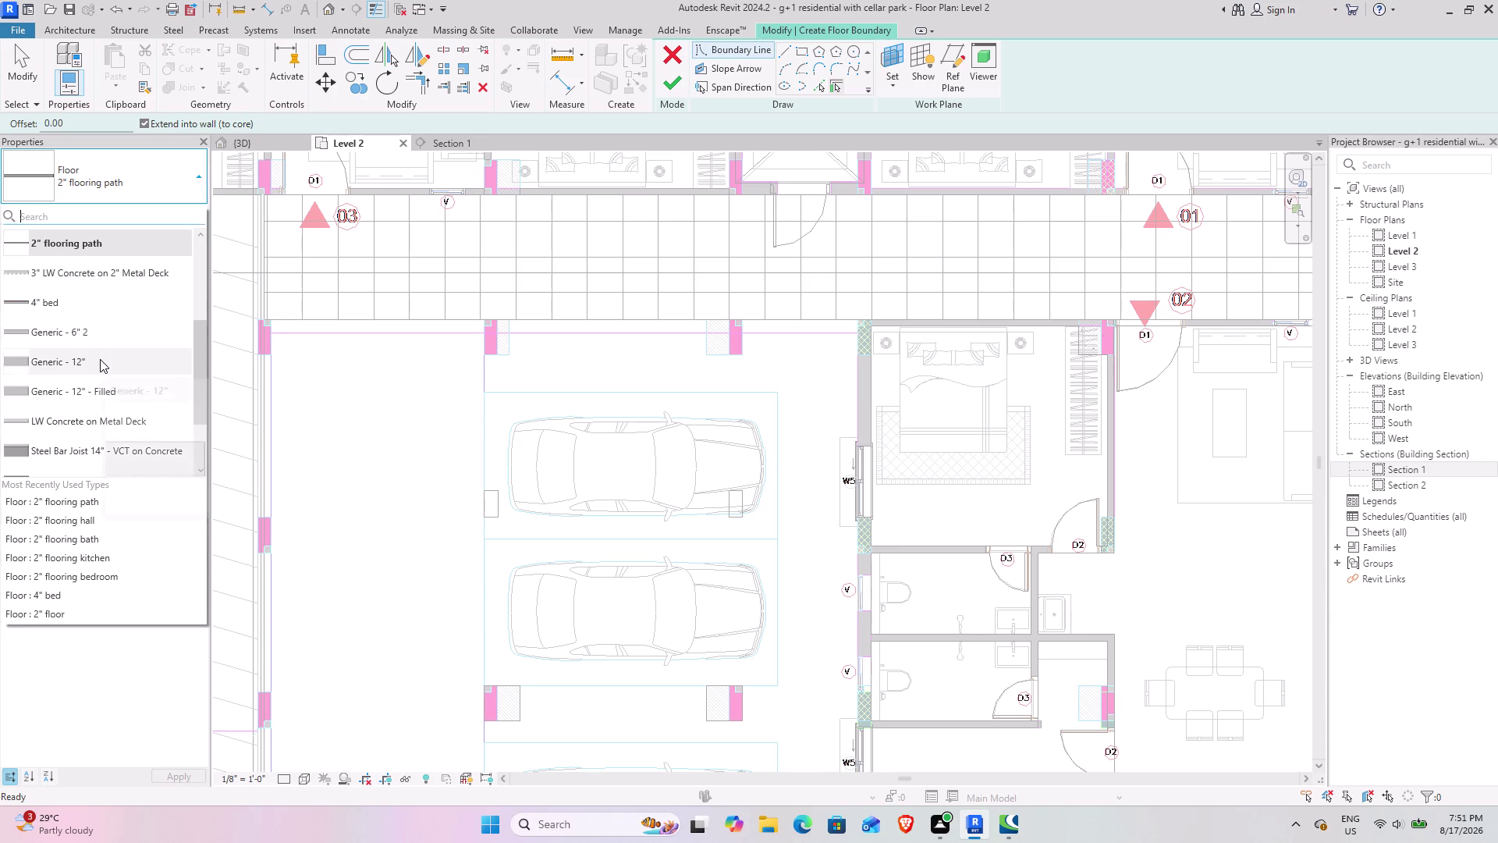
scroll(down, 3)
scroll(up, 3)
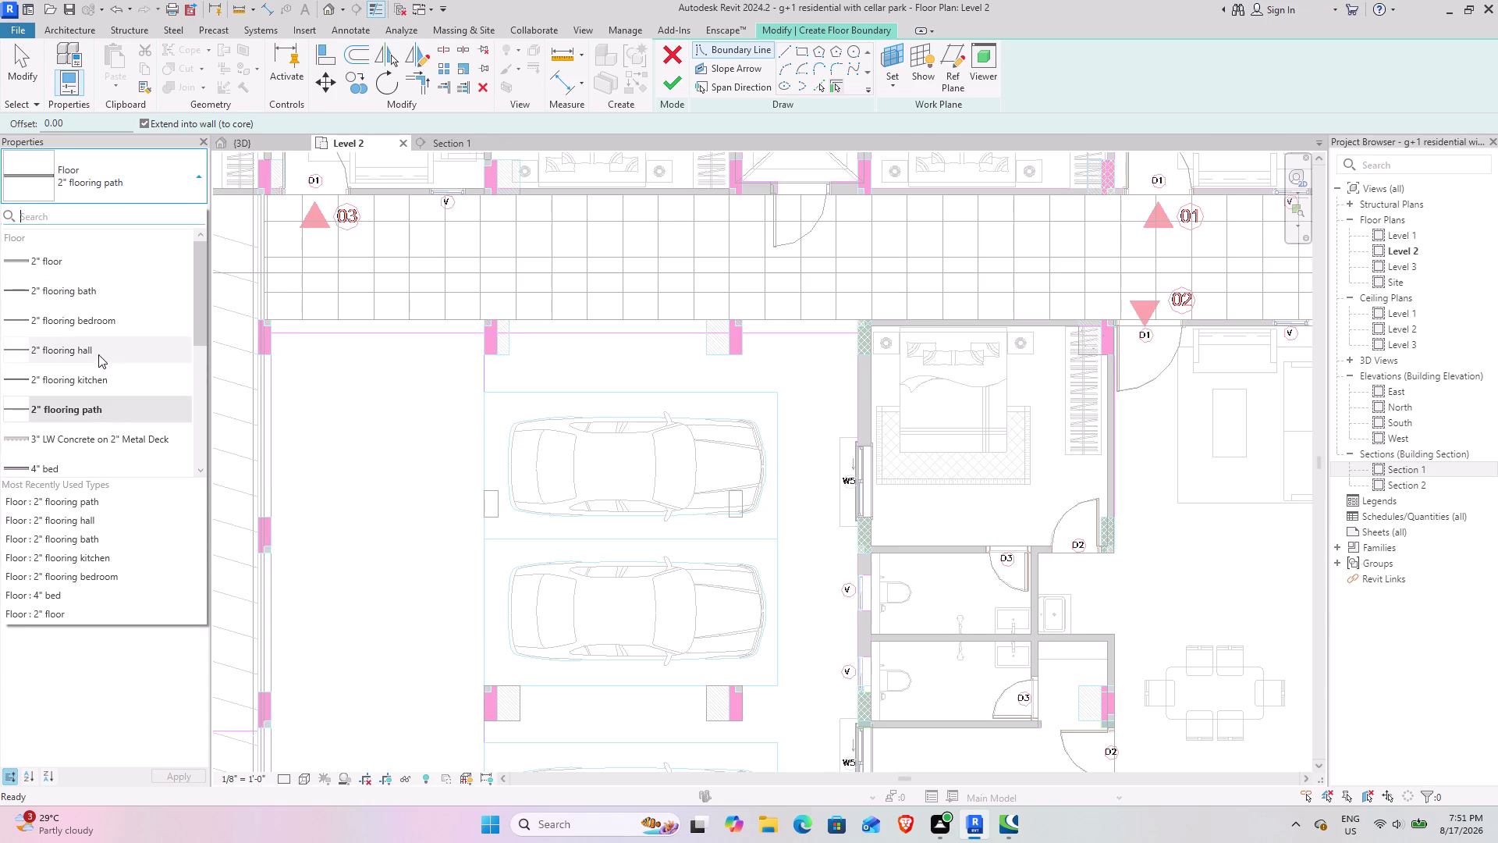
click(103, 264)
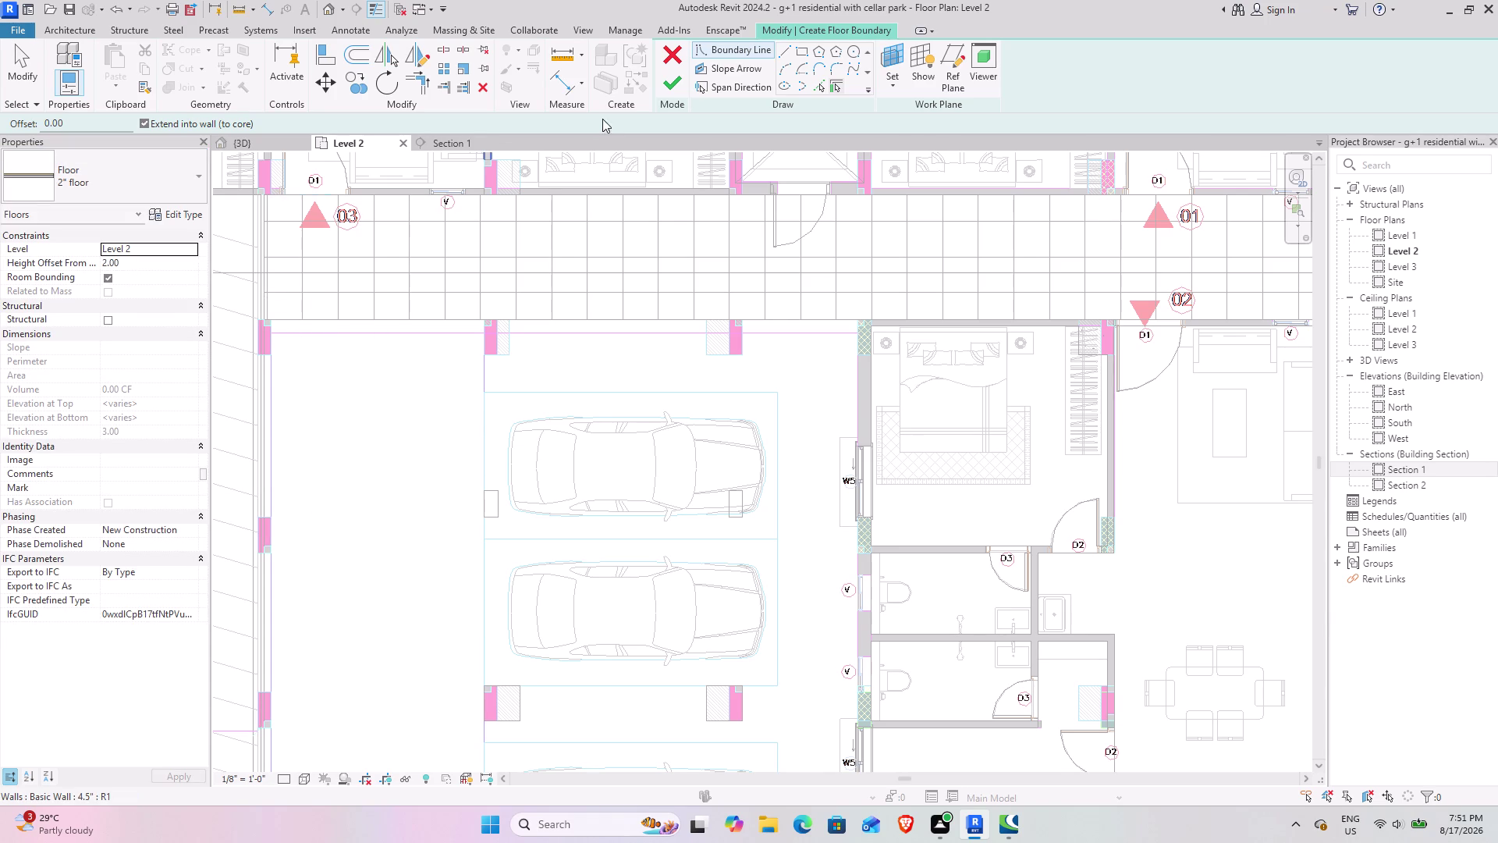
Sketch the rectangular floor boundary over the parking area, ending at the wall intersection.
click(802, 46)
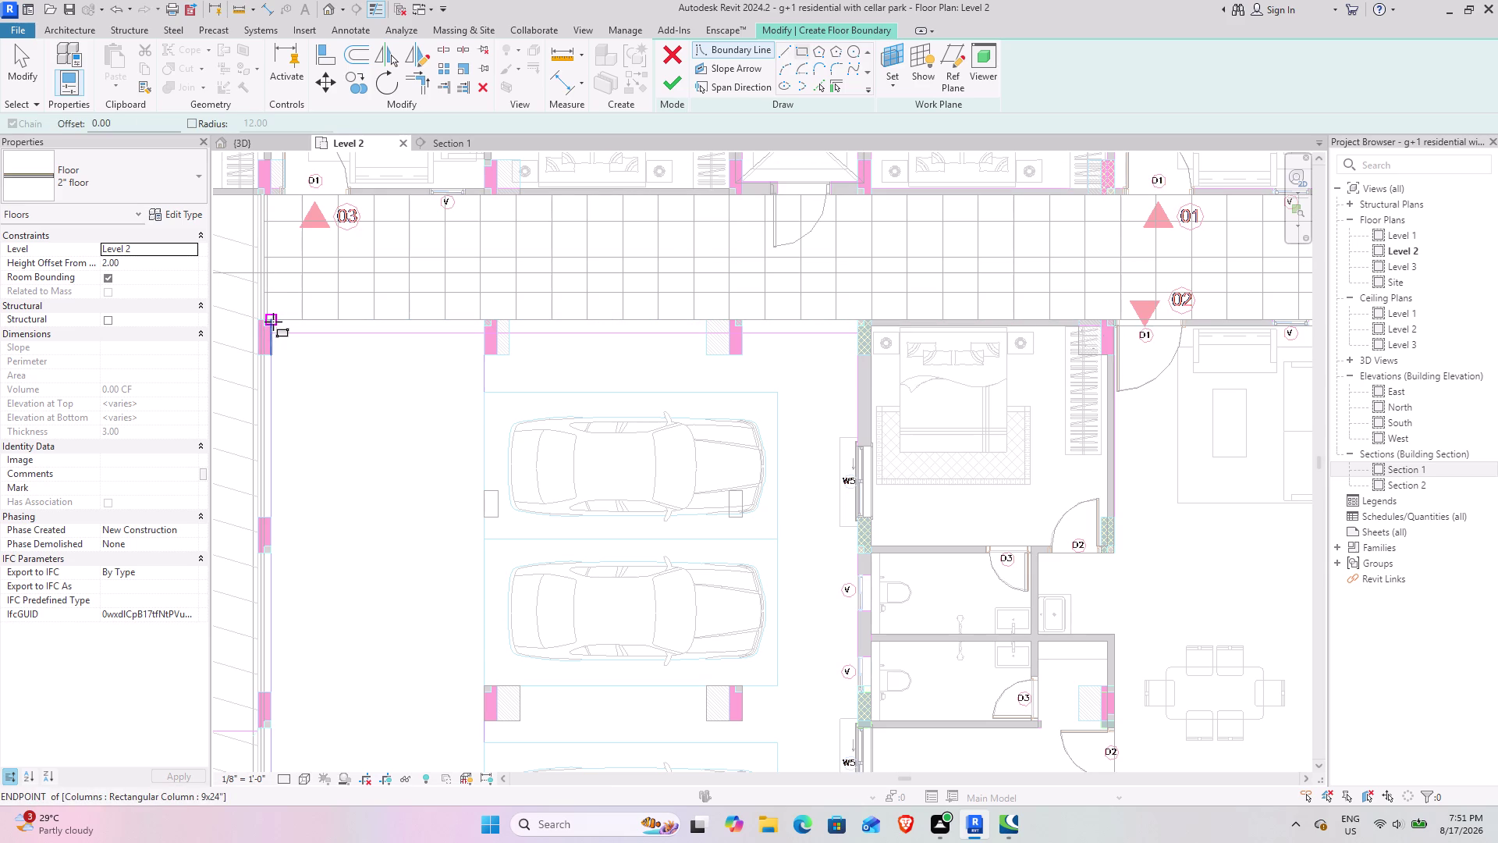
click(273, 322)
scroll(down, 3)
middle_drag(596, 447, 586, 254)
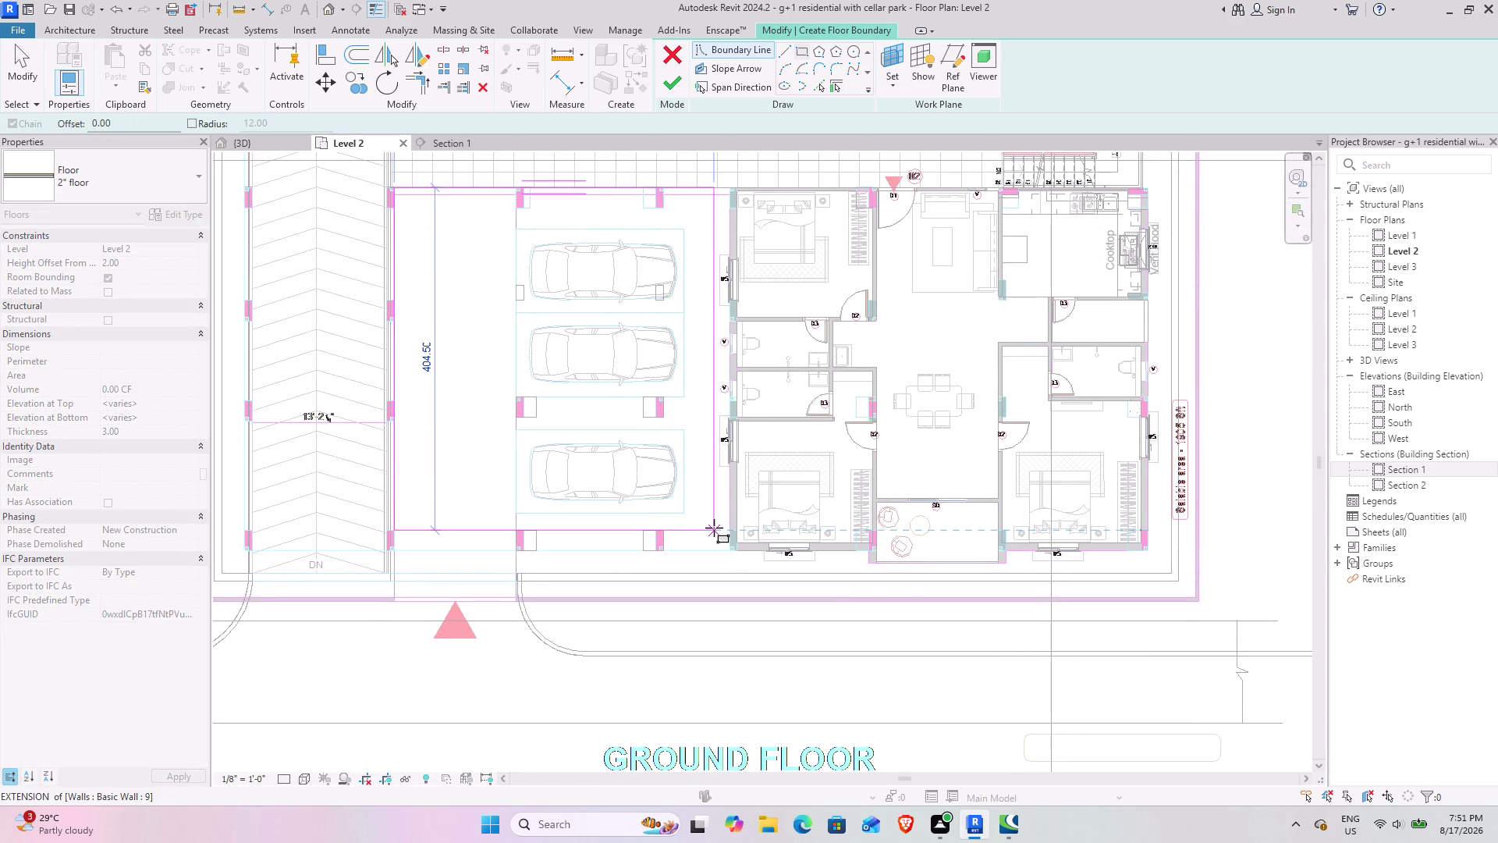
scroll(up, 3)
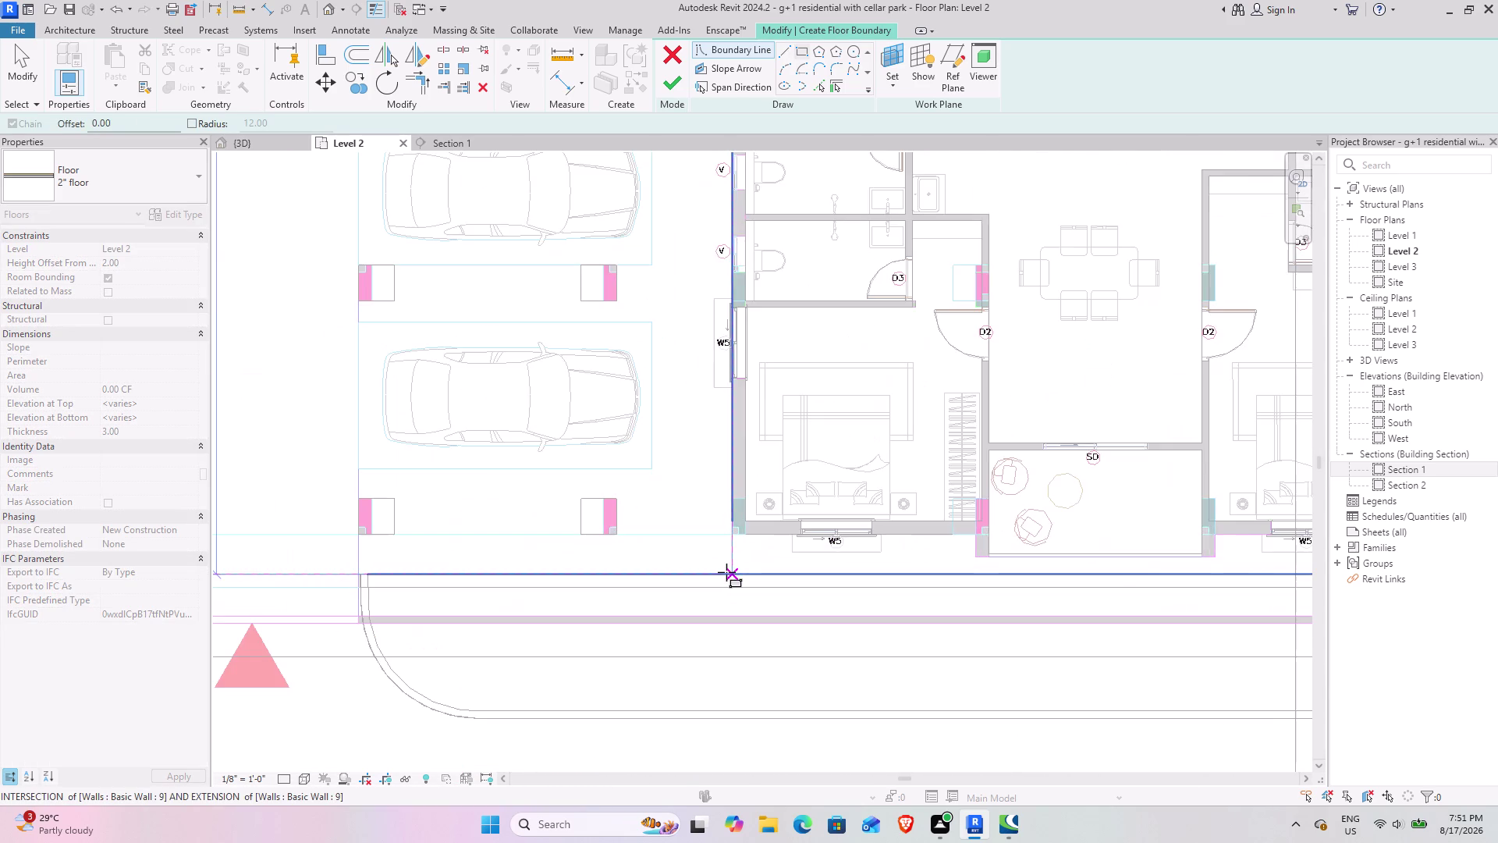
scroll(up, 3)
scroll(up, 3)
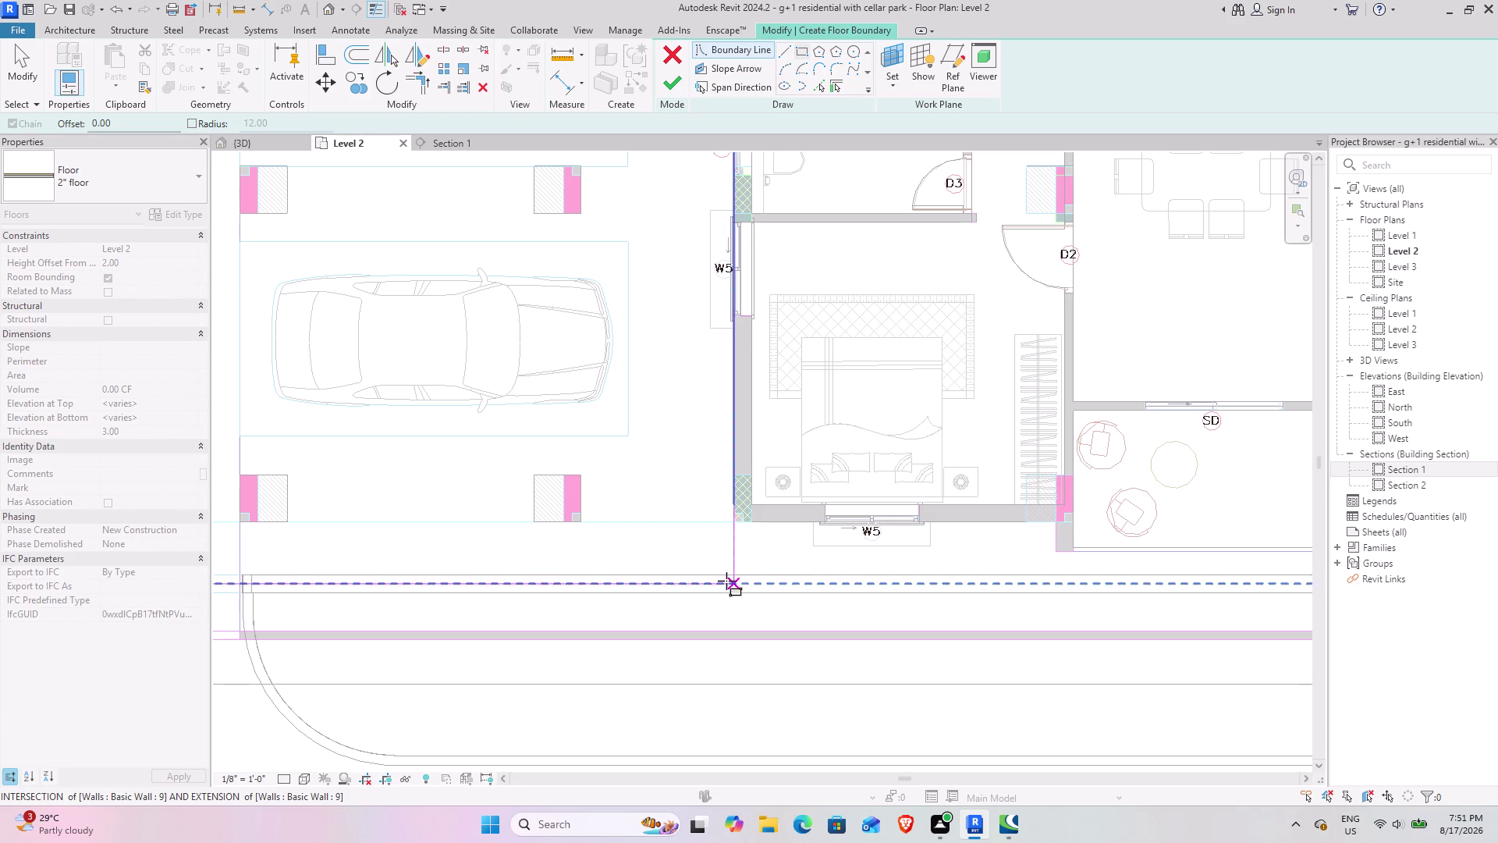
click(736, 571)
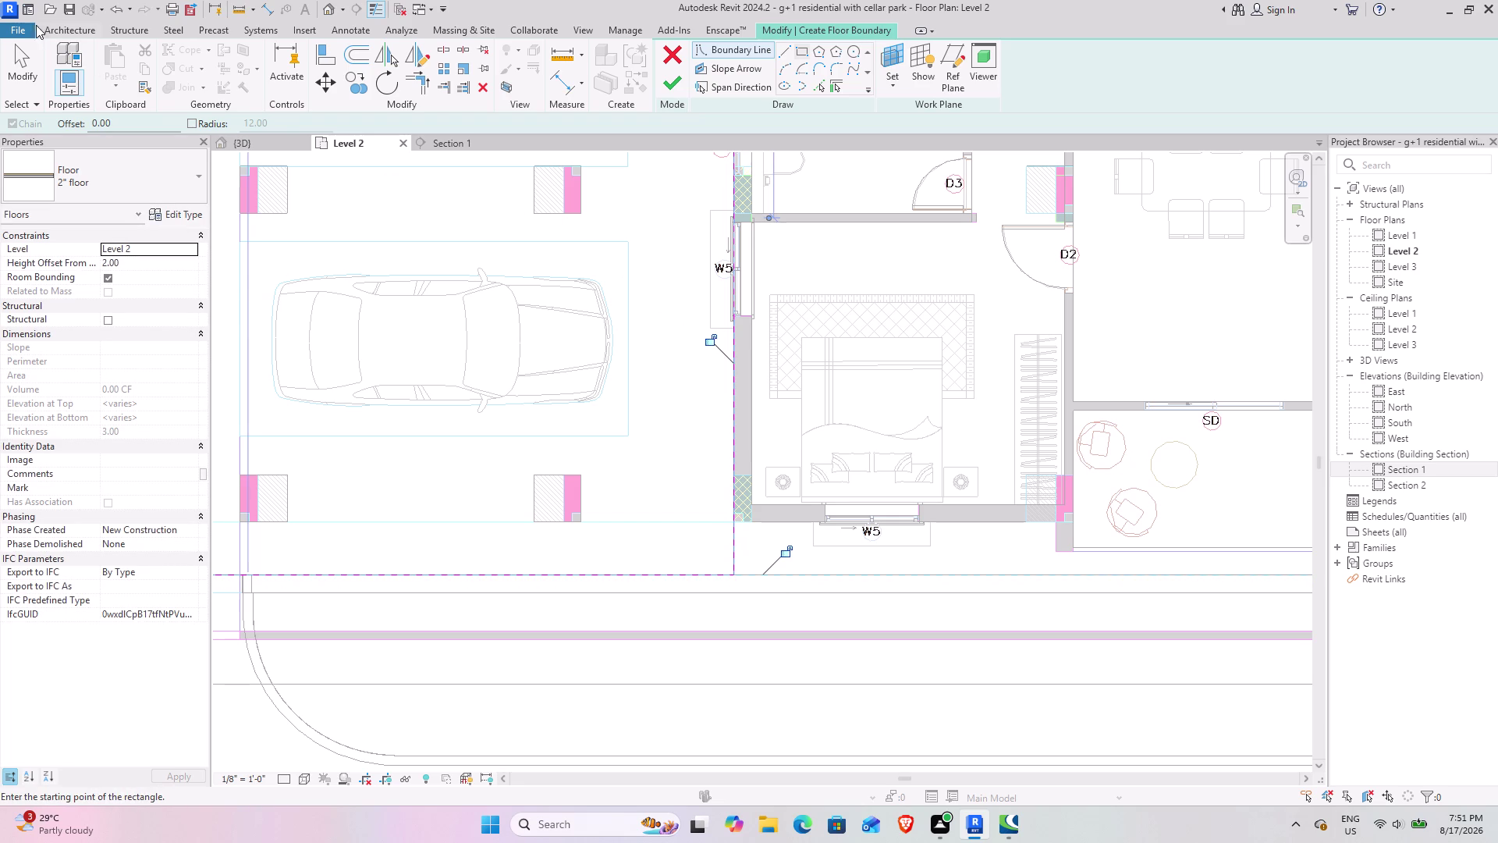
Finish the floor without attaching walls and return to the 3D view.
click(16, 62)
click(675, 71)
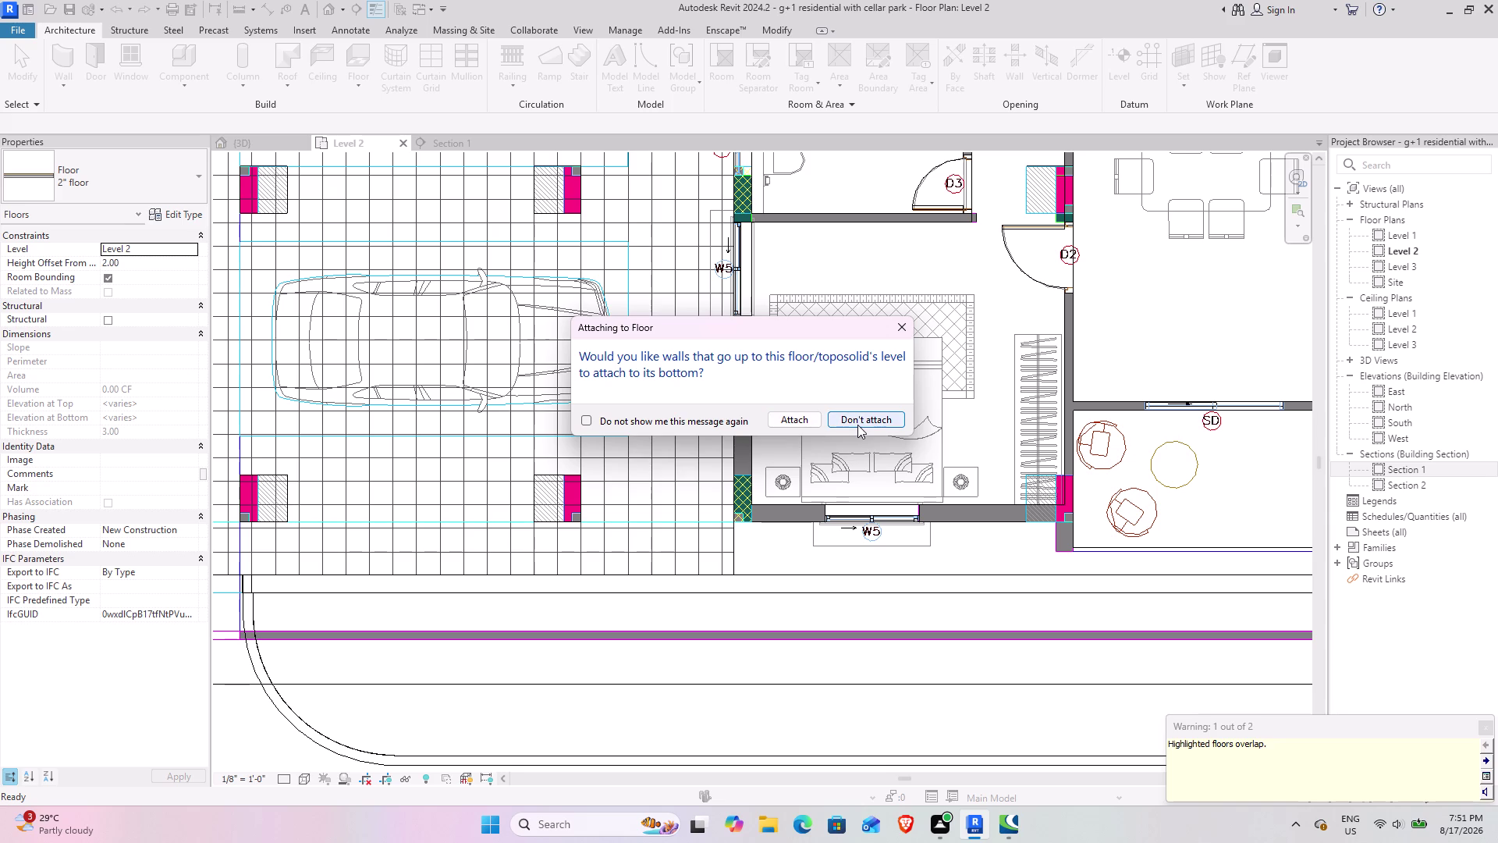
click(857, 425)
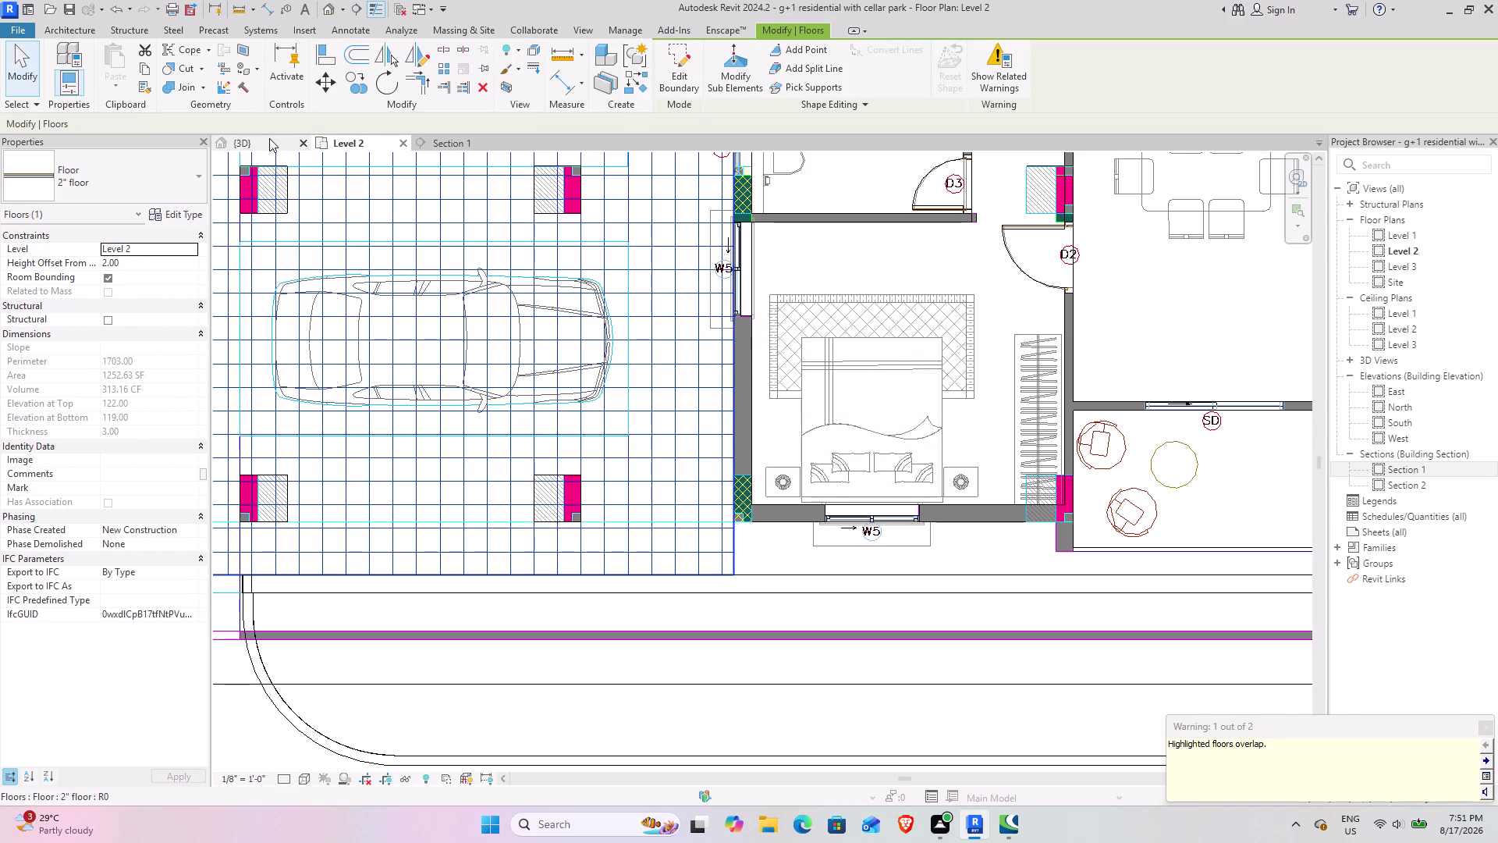
click(270, 138)
Orbit and pan across the new parking-area floor slab and the adjacent corridor and ramp.
click(624, 243)
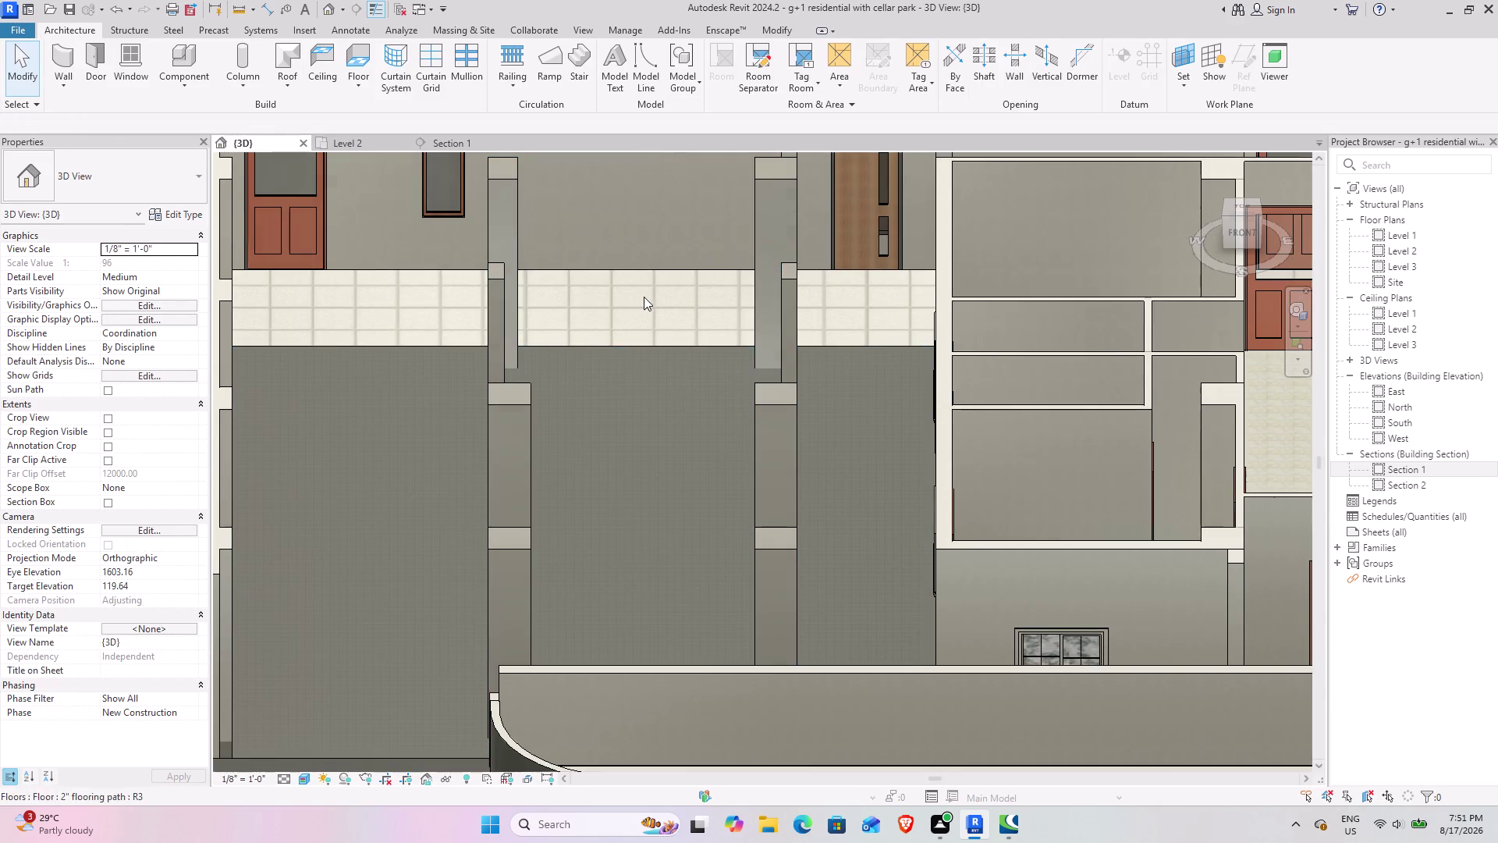
scroll(down, 3)
middle_drag(617, 391, 659, 419)
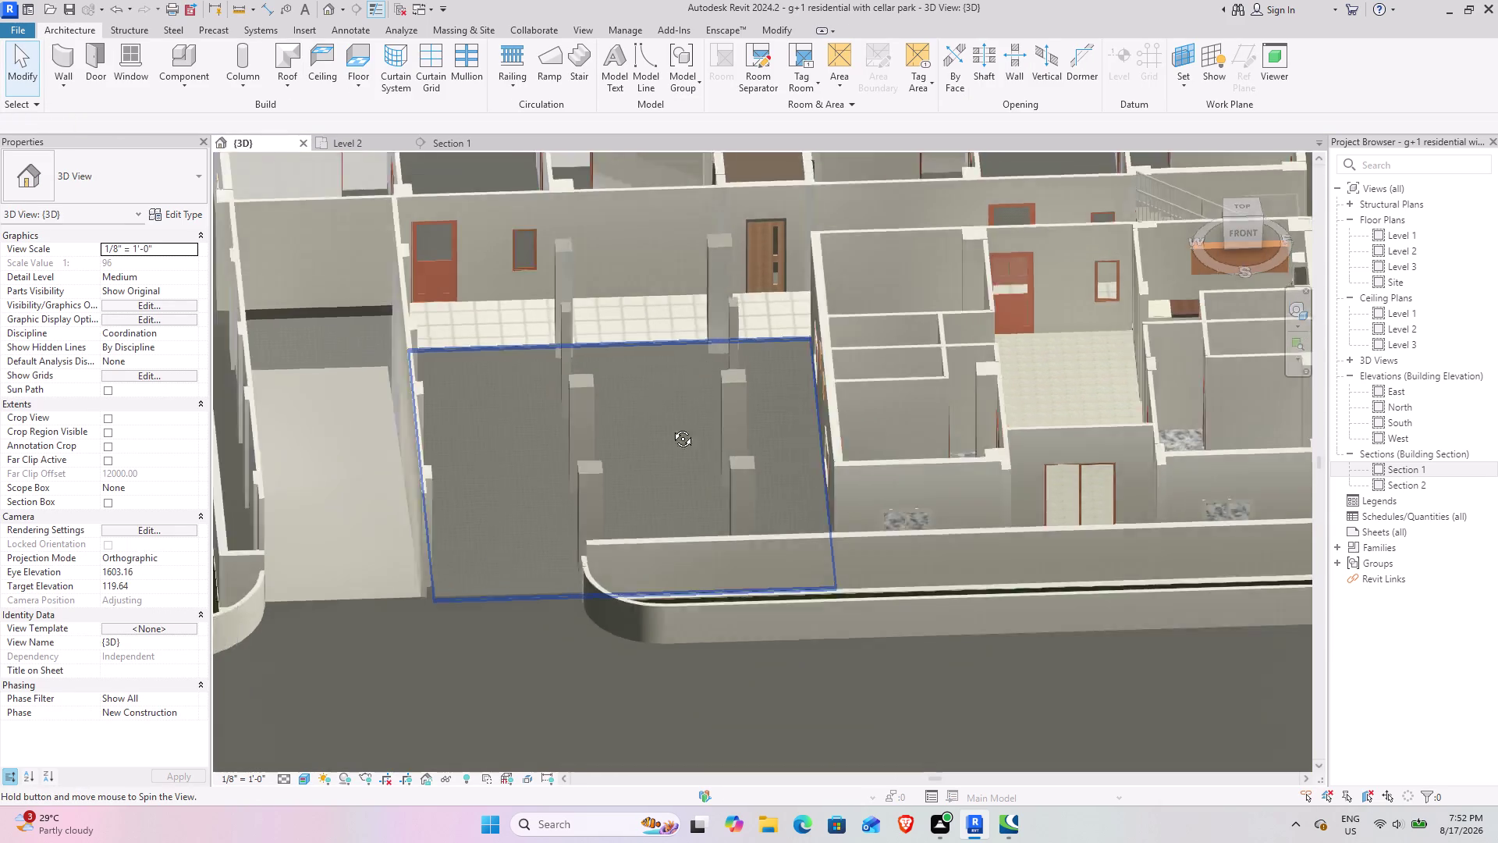
middle_drag(658, 419, 735, 452)
middle_drag(729, 453, 604, 278)
scroll(up, 3)
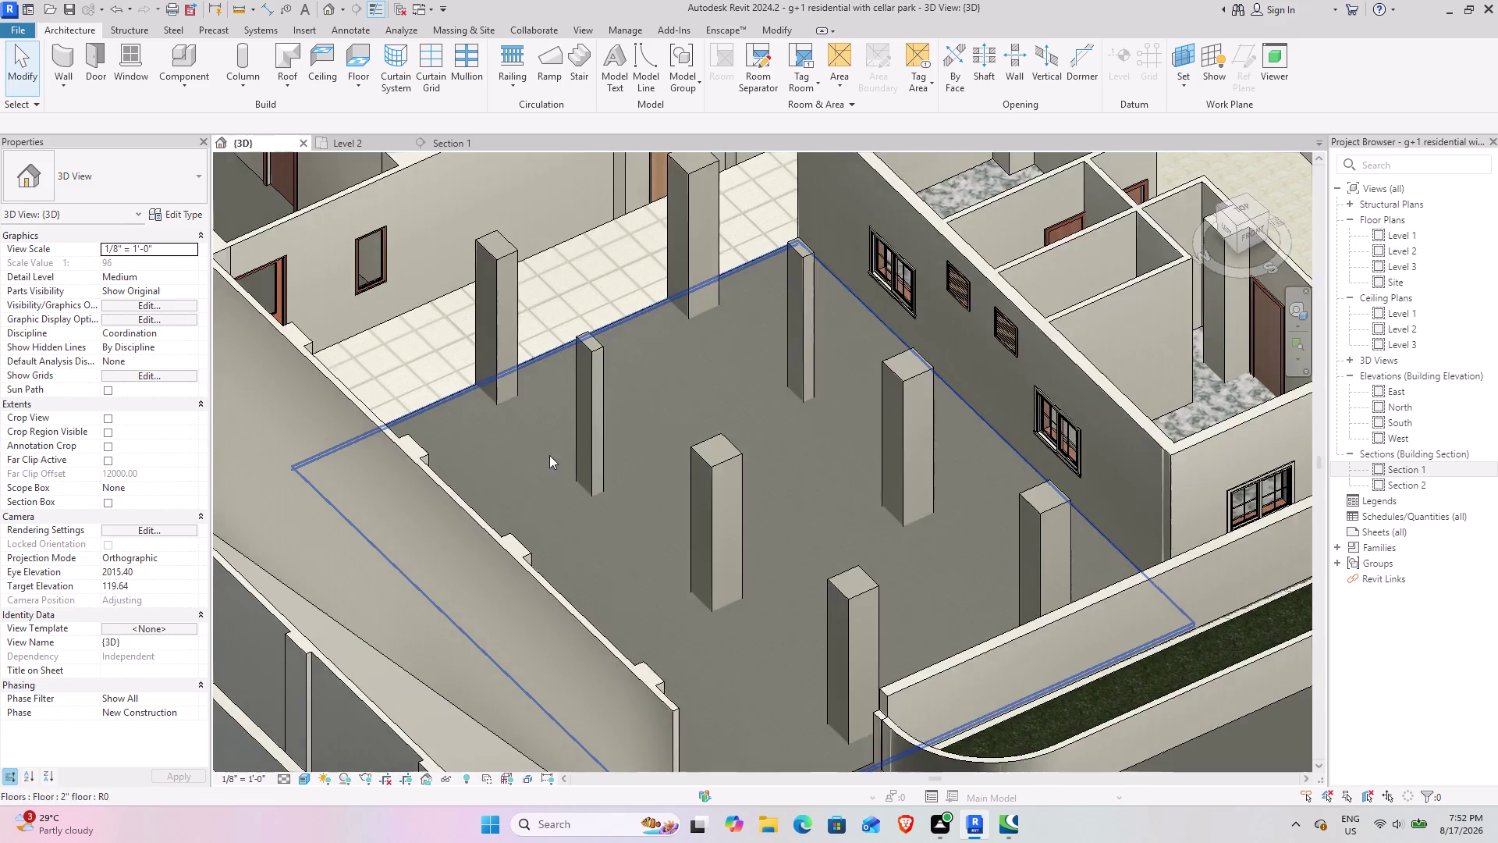
middle_drag(542, 448, 898, 409)
scroll(up, 3)
middle_drag(609, 421, 529, 455)
middle_drag(459, 362, 571, 584)
middle_drag(407, 249, 440, 434)
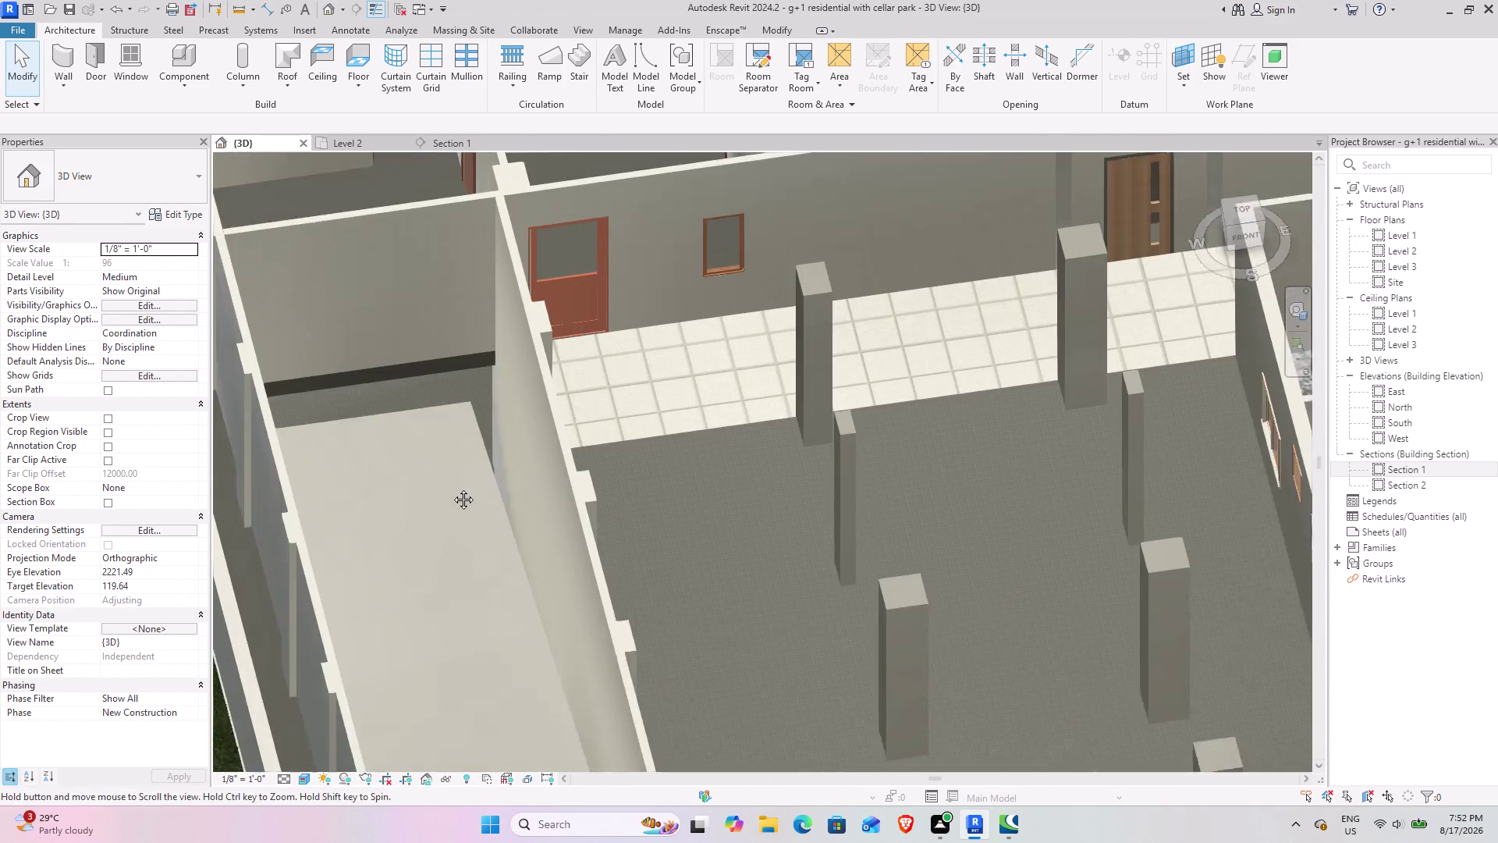
middle_drag(440, 434, 452, 493)
scroll(down, 3)
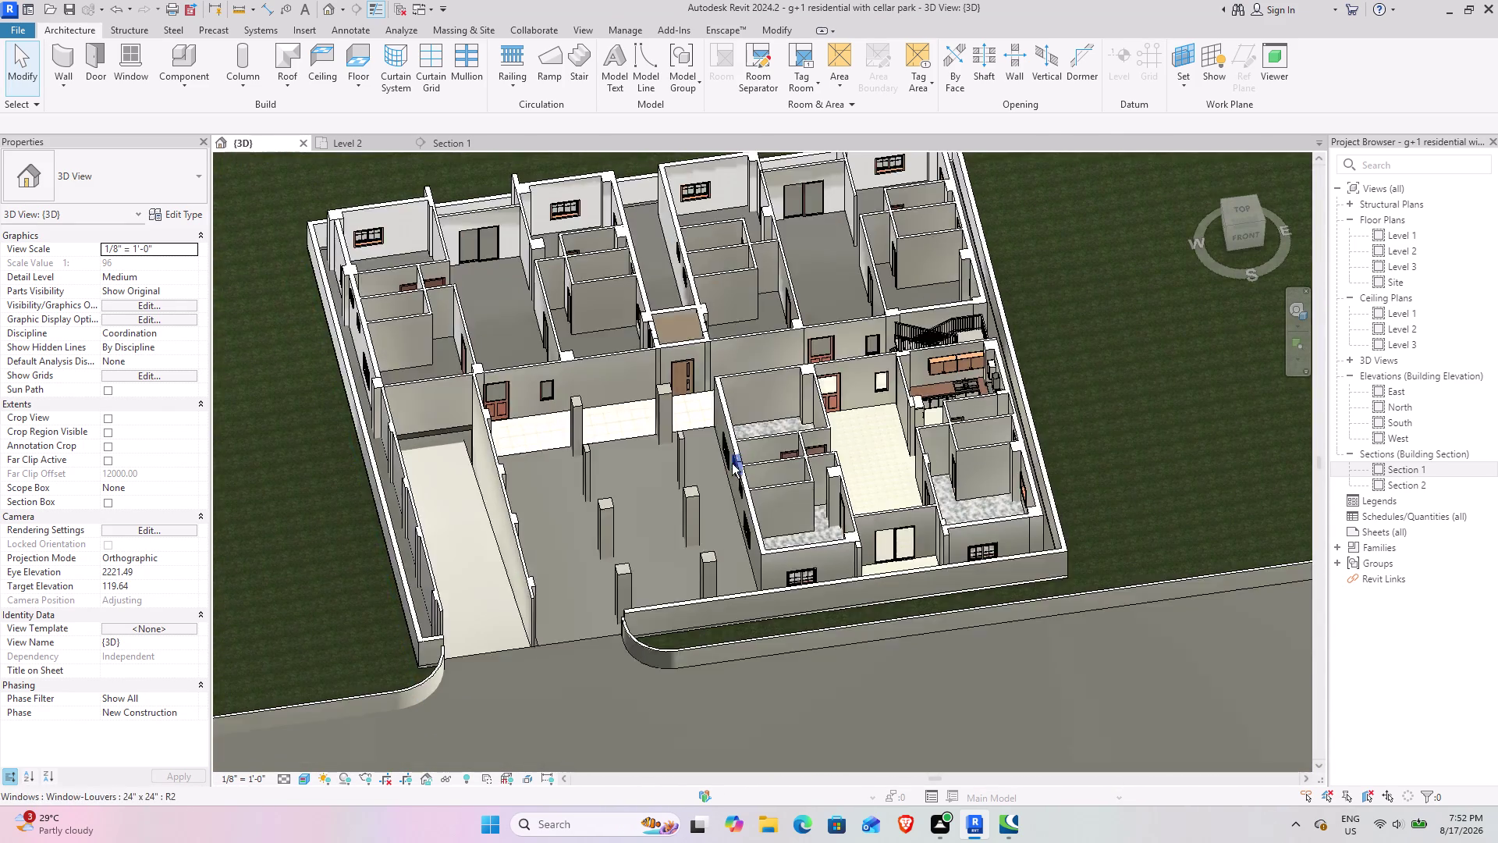
Orbit to an overhead view of the slab, zoom in, and pan along the building's front edge.
middle_drag(727, 464, 698, 272)
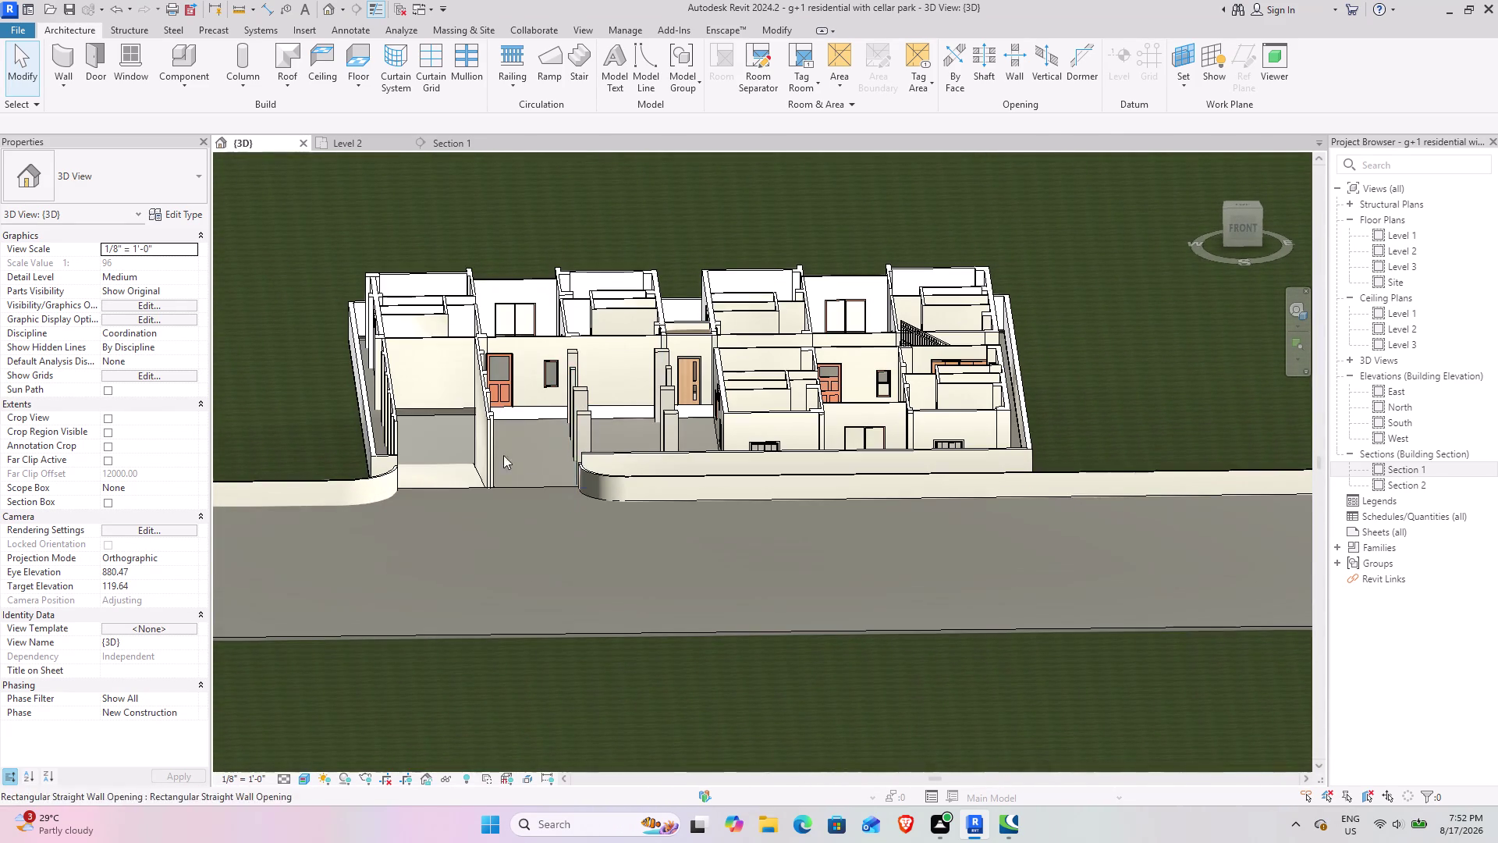
scroll(down, 3)
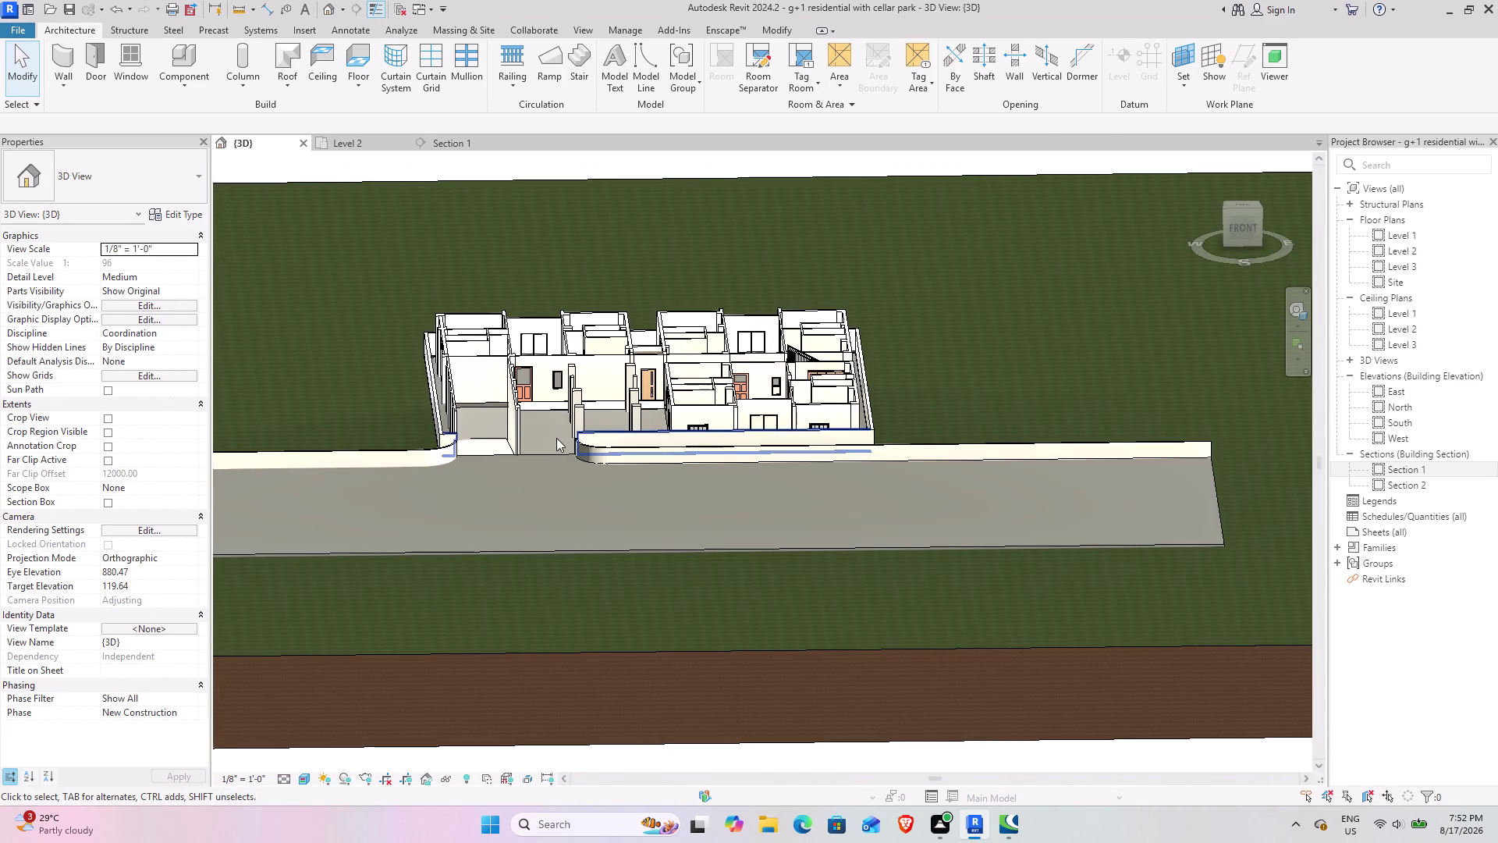
middle_drag(534, 449, 573, 527)
middle_drag(558, 497, 543, 626)
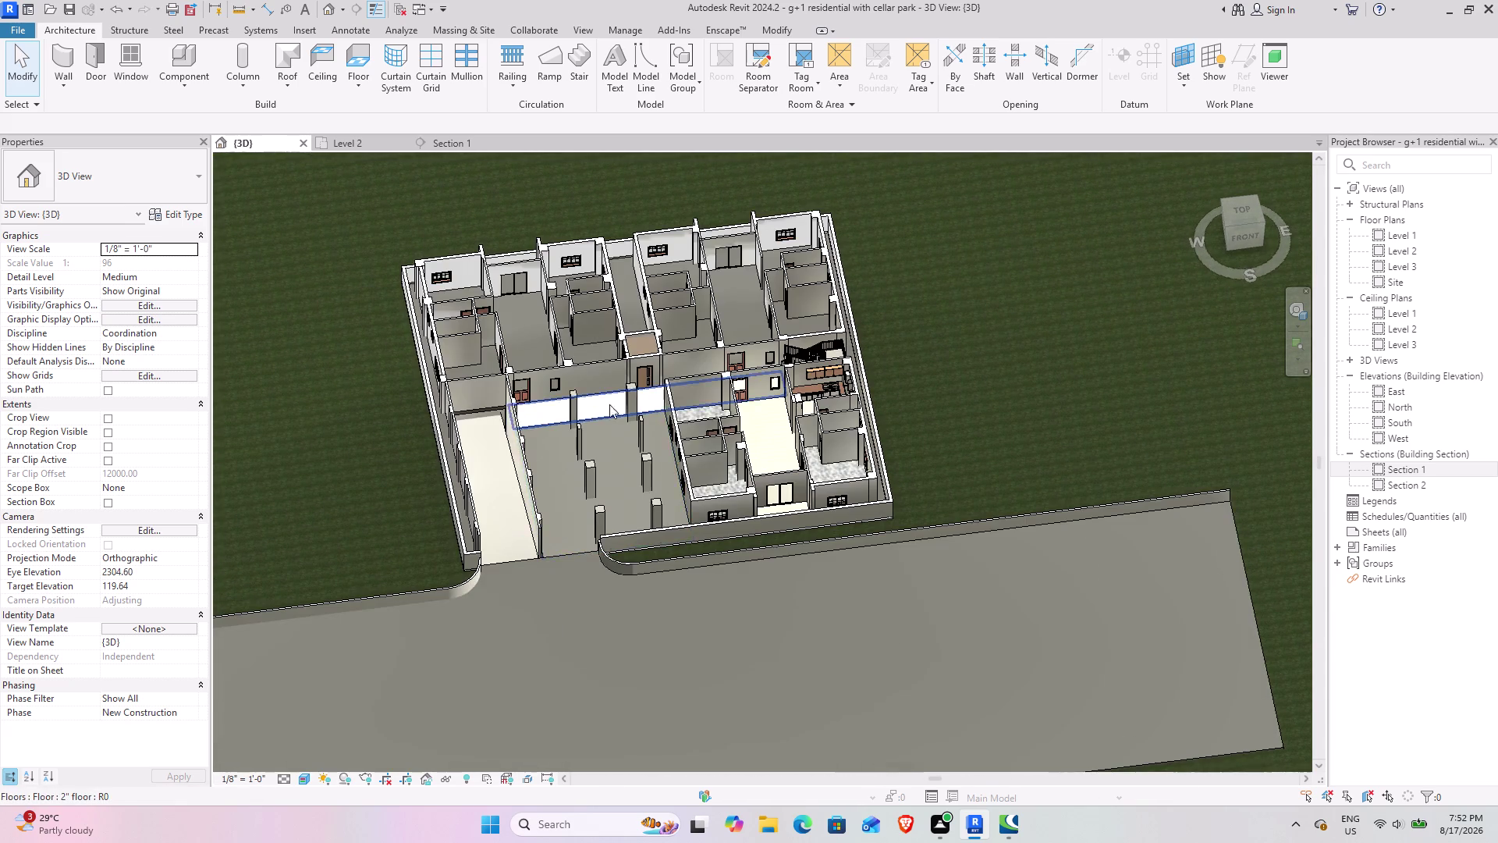
middle_drag(590, 441, 598, 594)
scroll(up, 3)
scroll(up, 3)
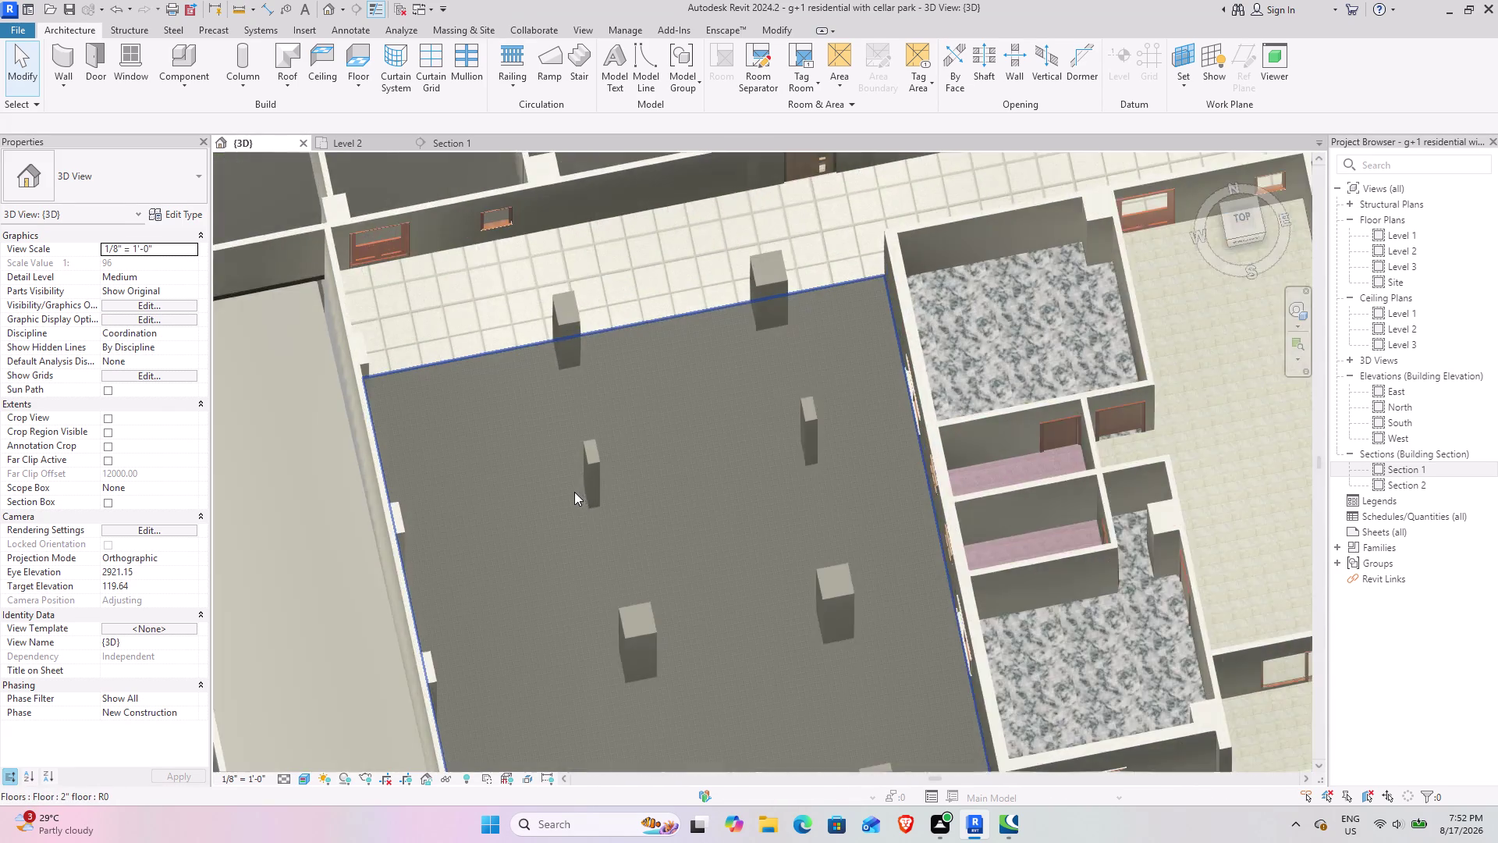
scroll(up, 3)
scroll(up, 3)
scroll(up, 3)
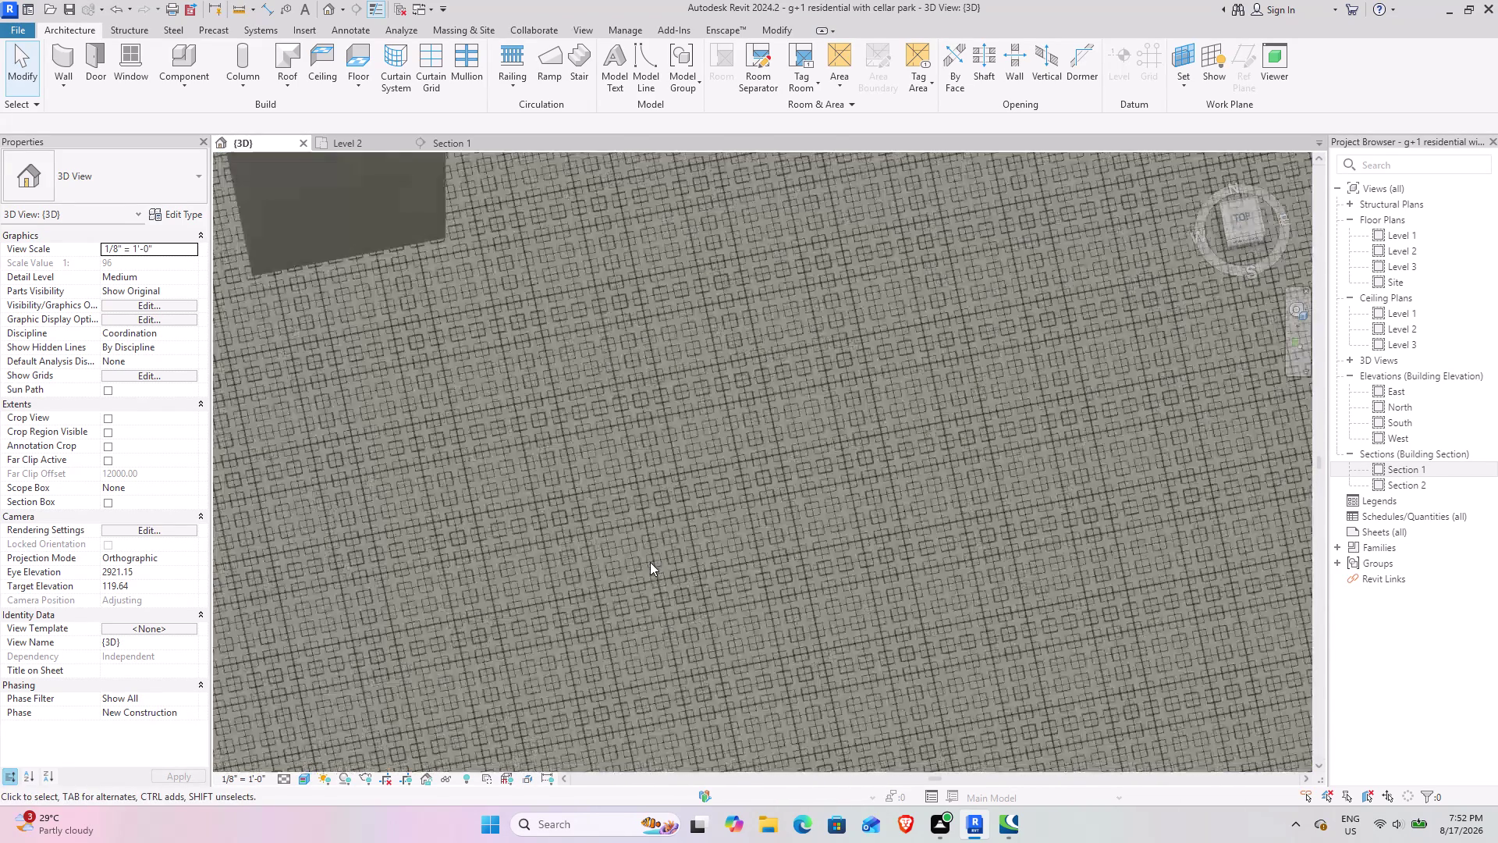
scroll(up, 3)
scroll(up, 3)
scroll(down, 3)
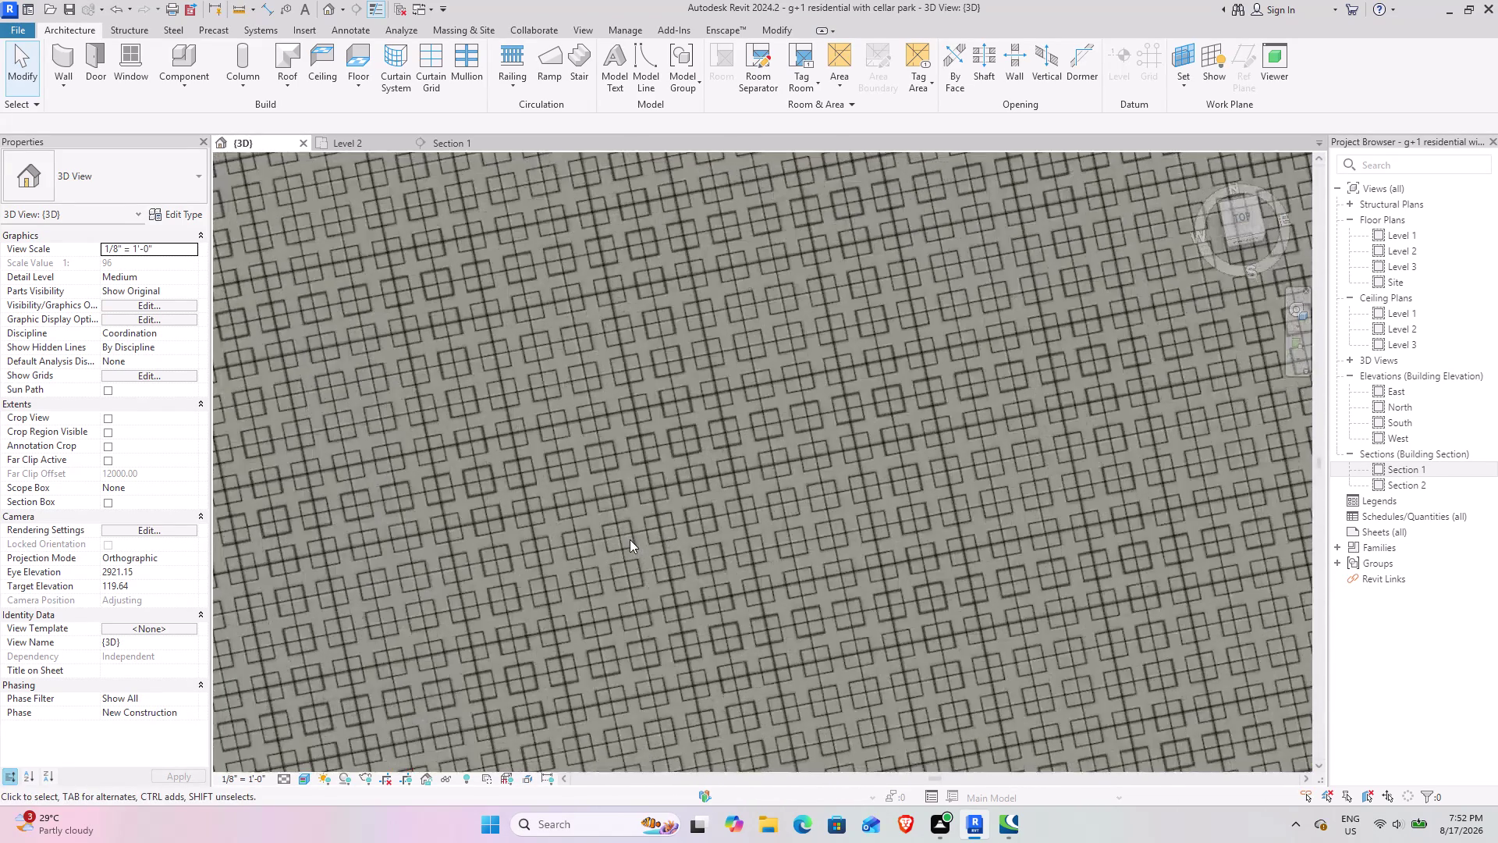
scroll(down, 3)
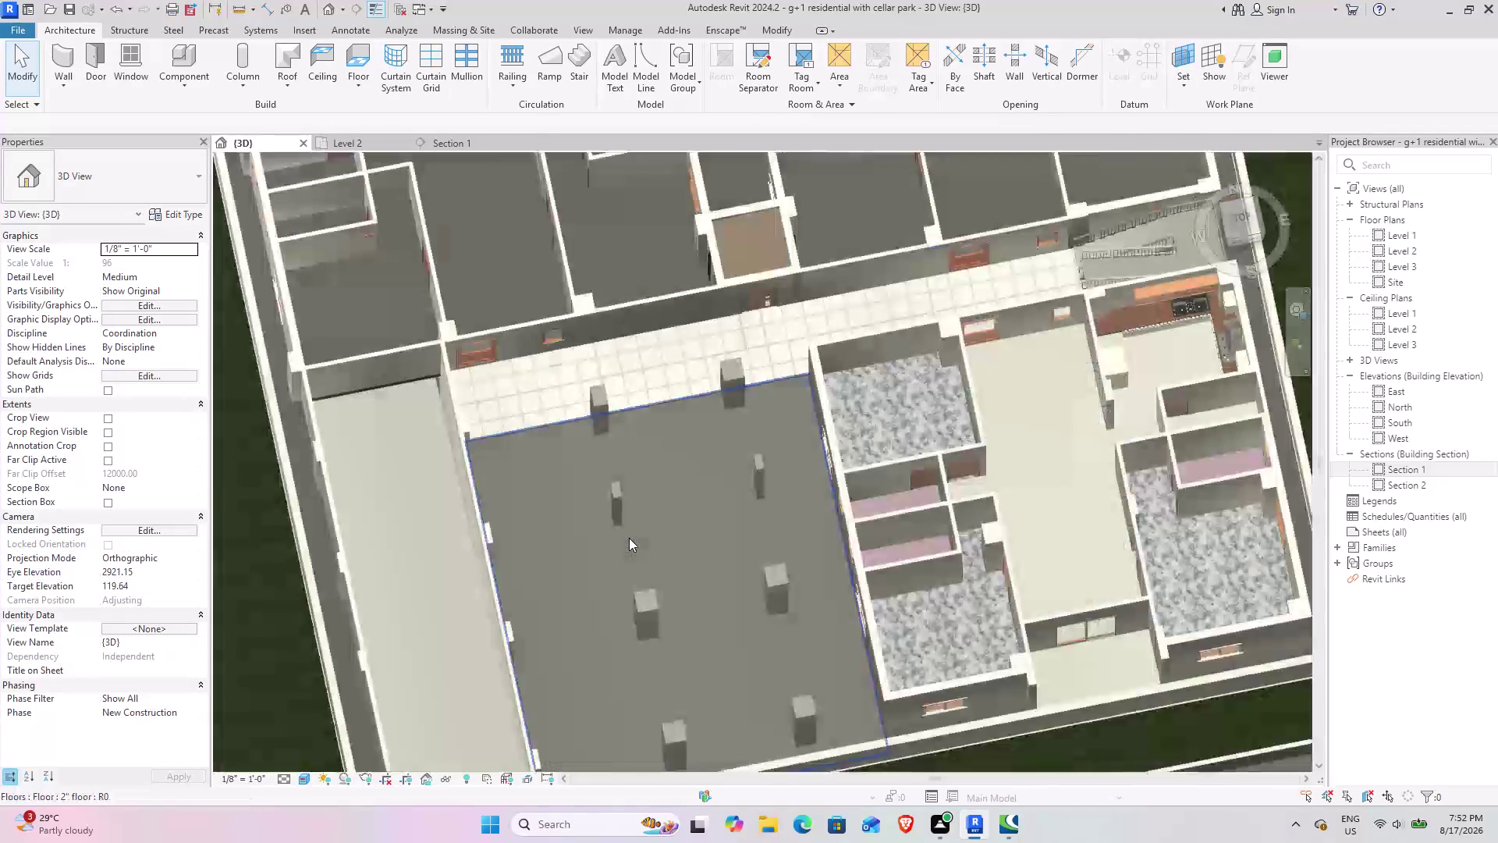
middle_drag(623, 531, 593, 176)
scroll(up, 3)
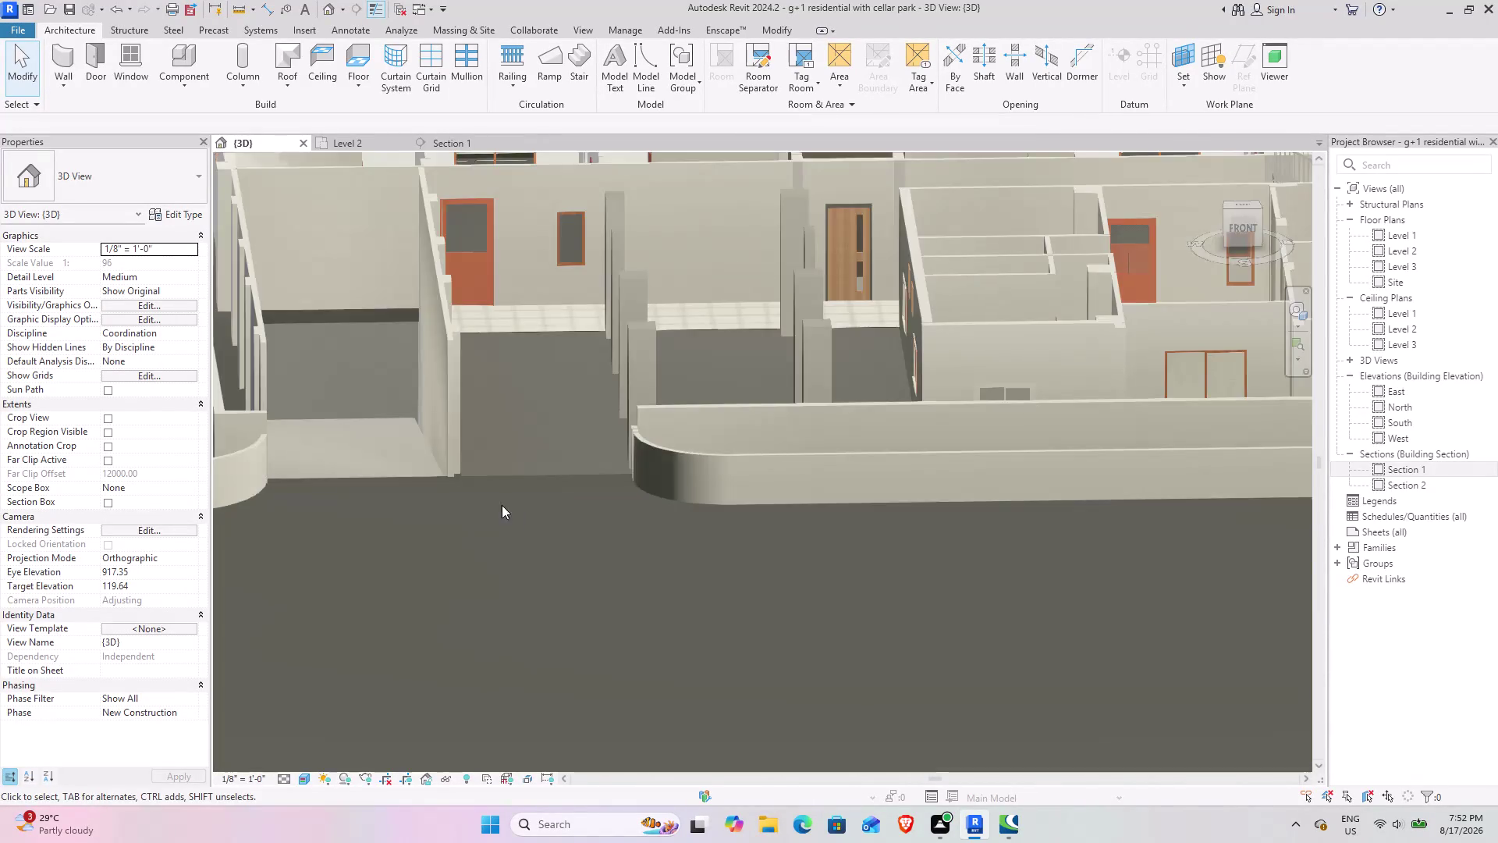
scroll(up, 3)
scroll(up, 3)
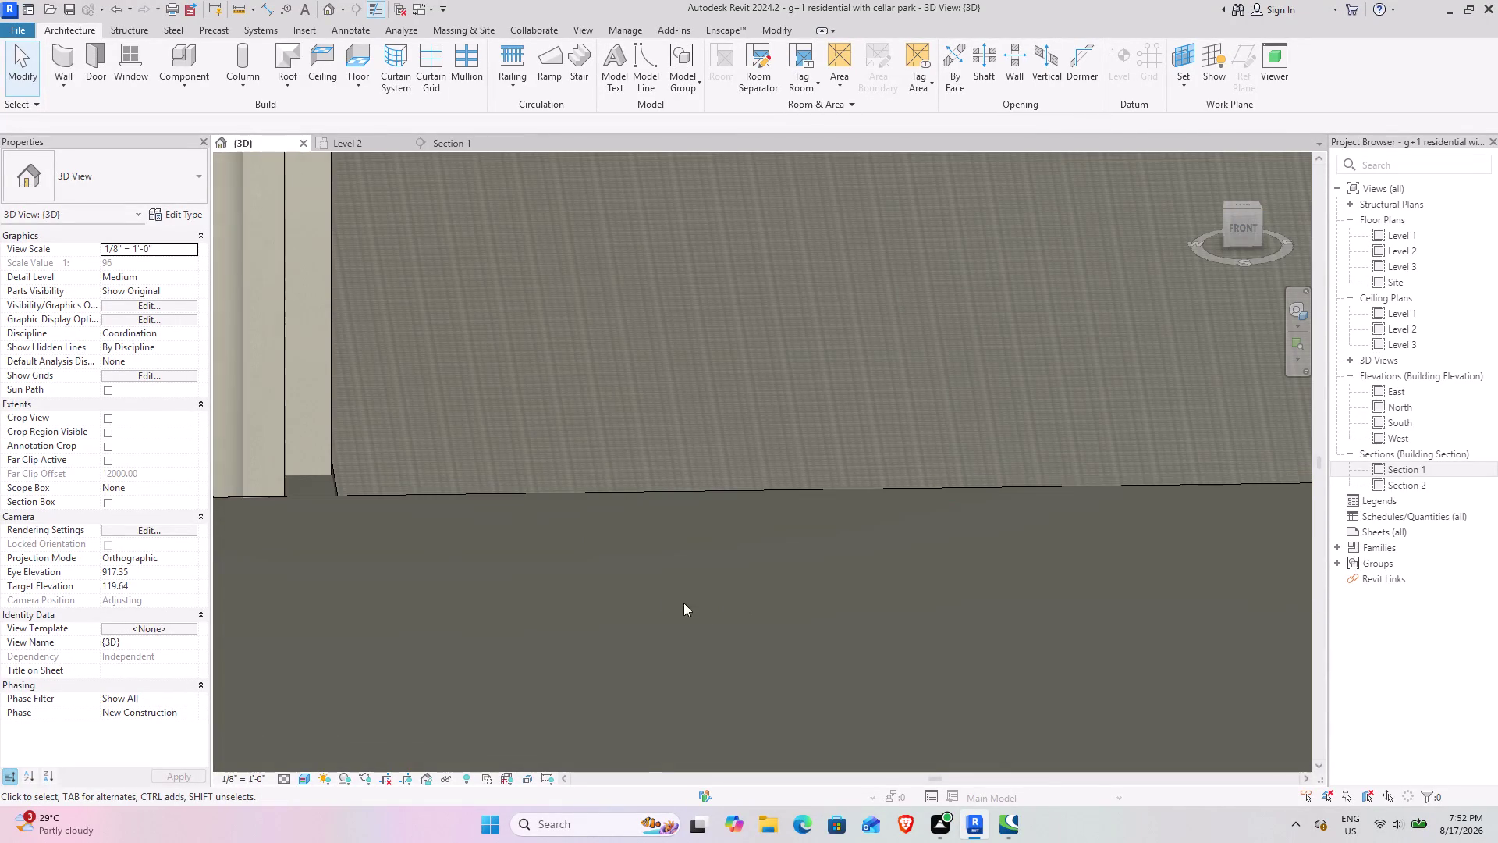
middle_drag(498, 514, 520, 614)
scroll(down, 3)
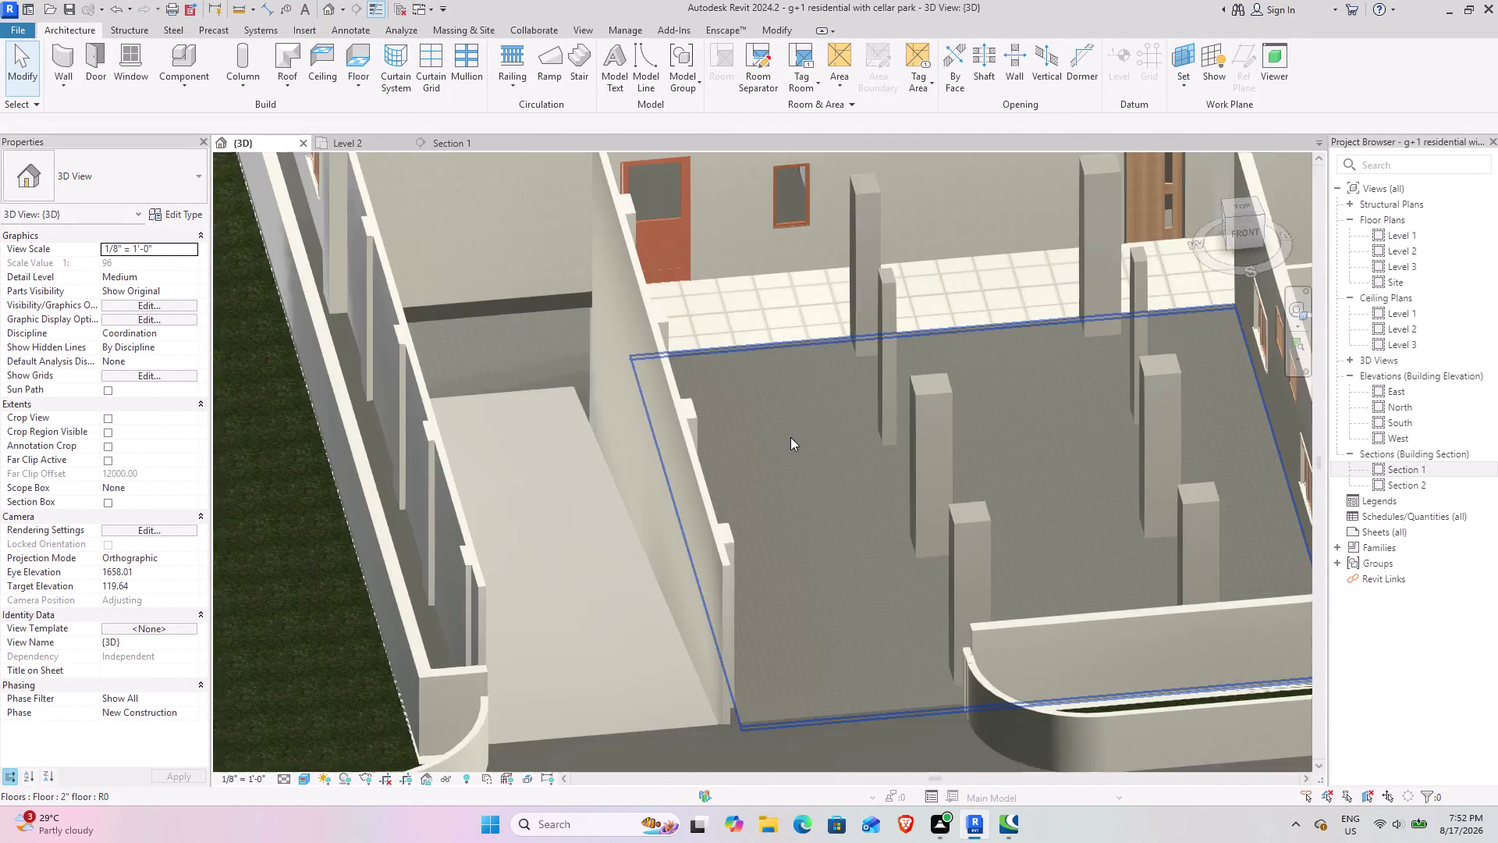
scroll(down, 3)
Orbit around the new slab and the building's sides, ending with a top-down view.
middle_drag(733, 455, 587, 484)
middle_drag(546, 511, 594, 498)
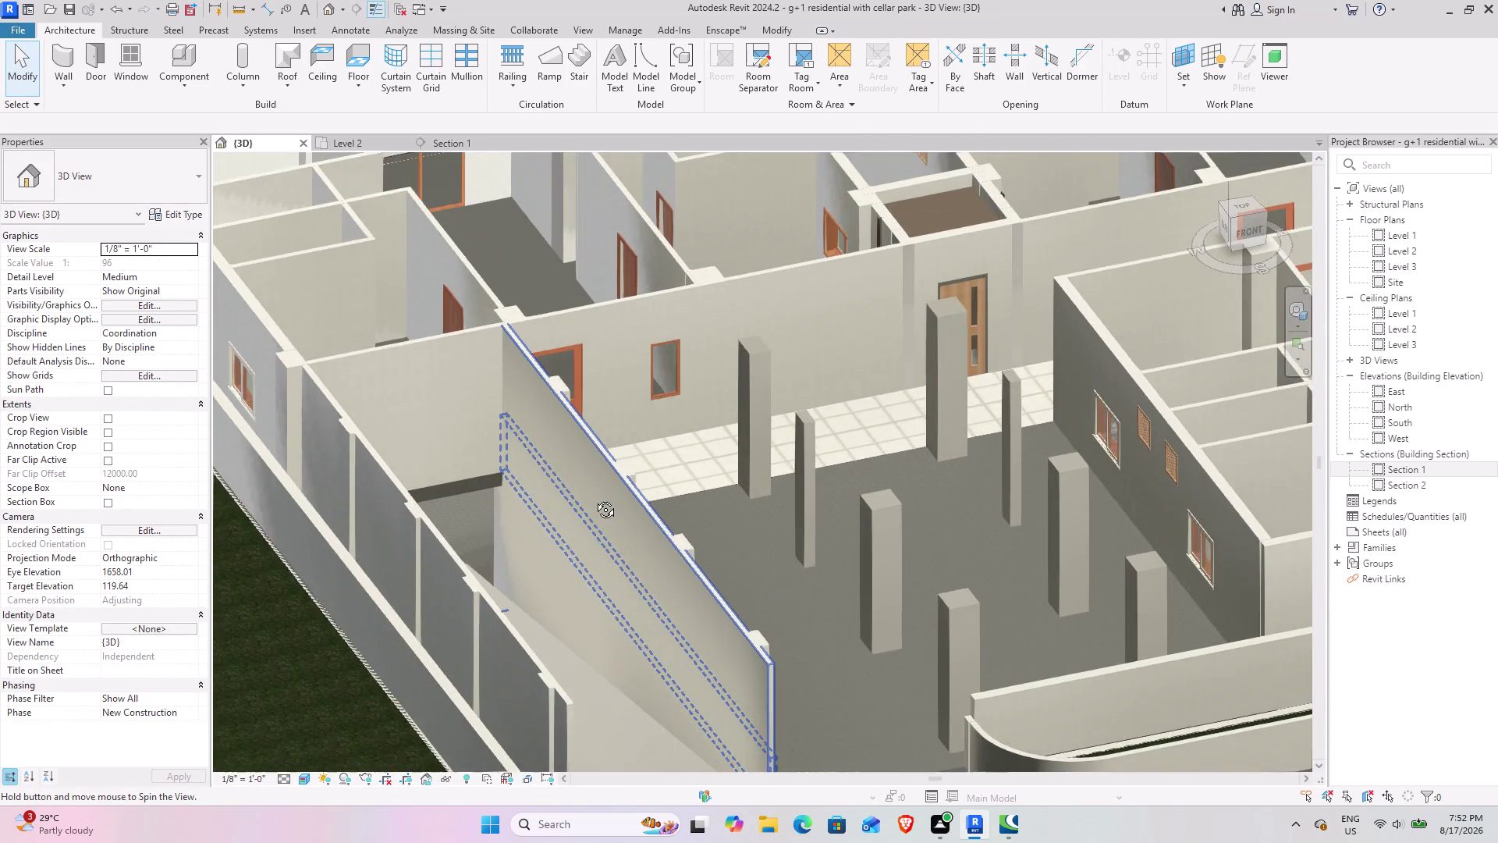
middle_drag(594, 498, 454, 514)
scroll(down, 3)
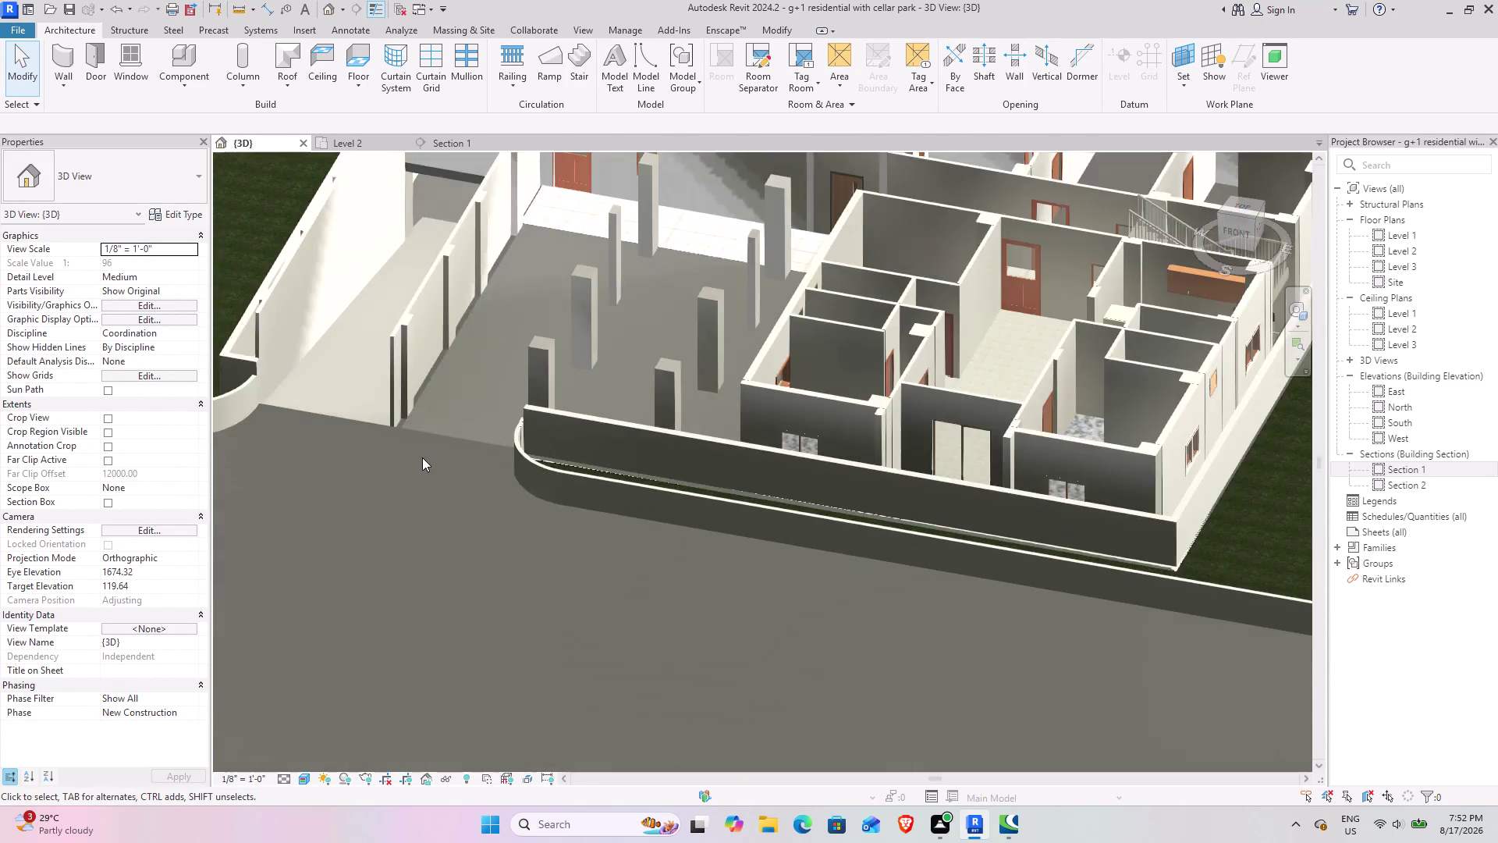
scroll(down, 3)
middle_drag(422, 423, 511, 519)
middle_drag(557, 413, 623, 485)
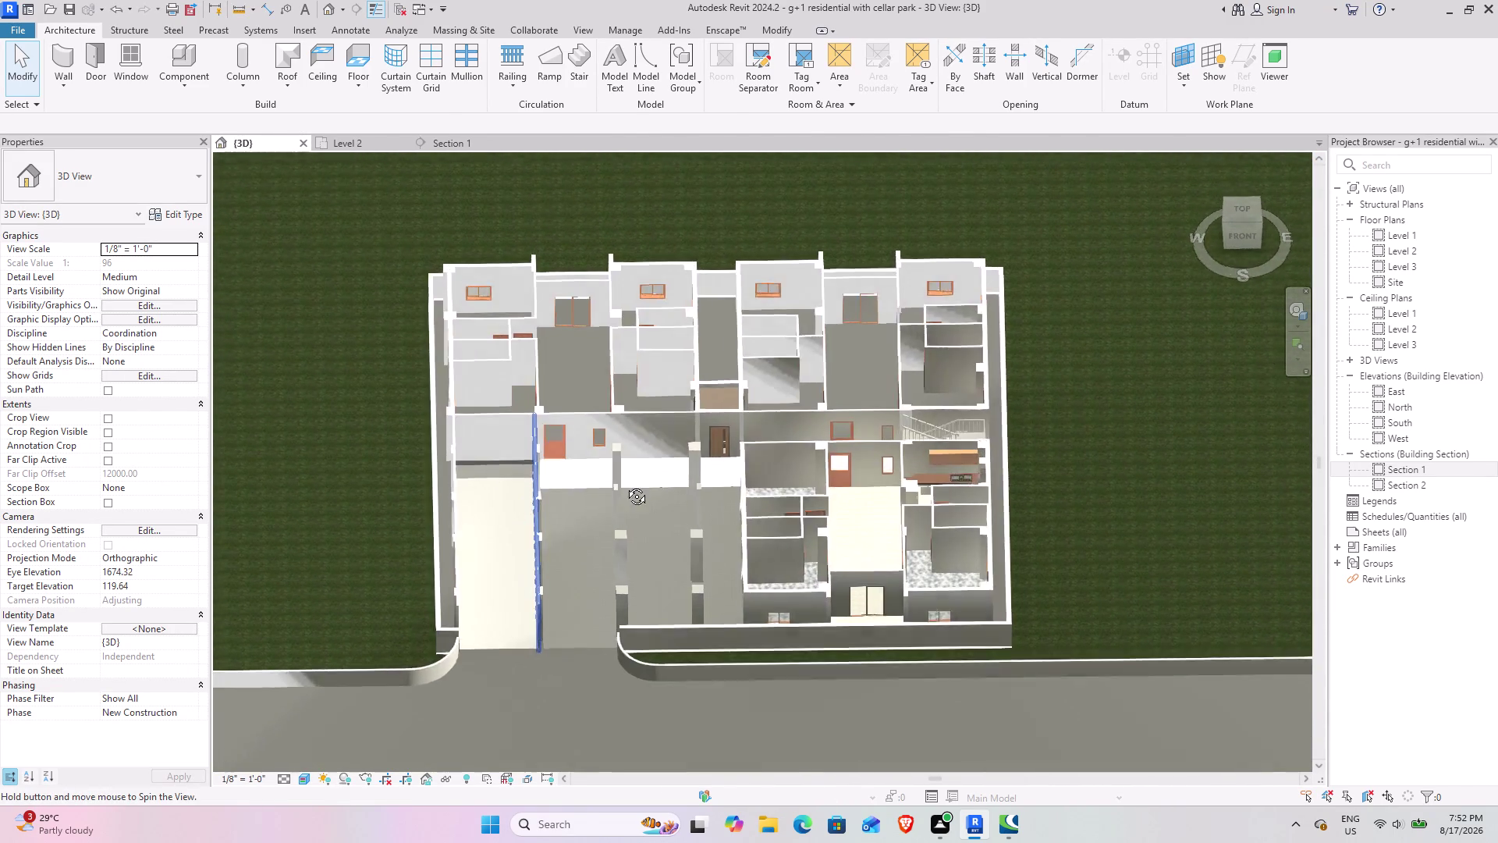
middle_drag(624, 485, 633, 469)
middle_drag(579, 512, 578, 512)
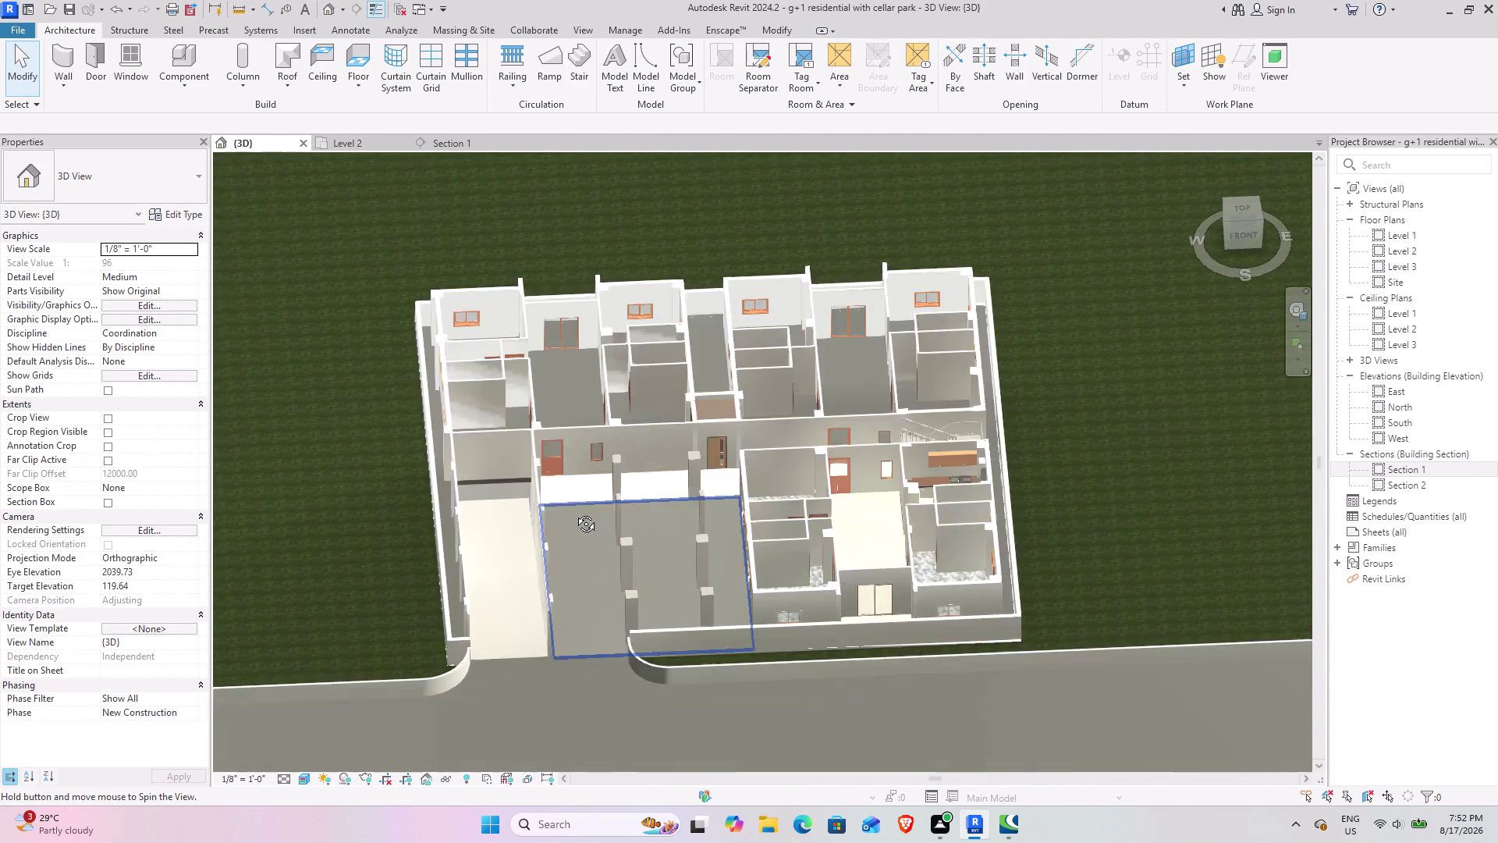
middle_drag(578, 512, 637, 364)
middle_drag(668, 400, 616, 464)
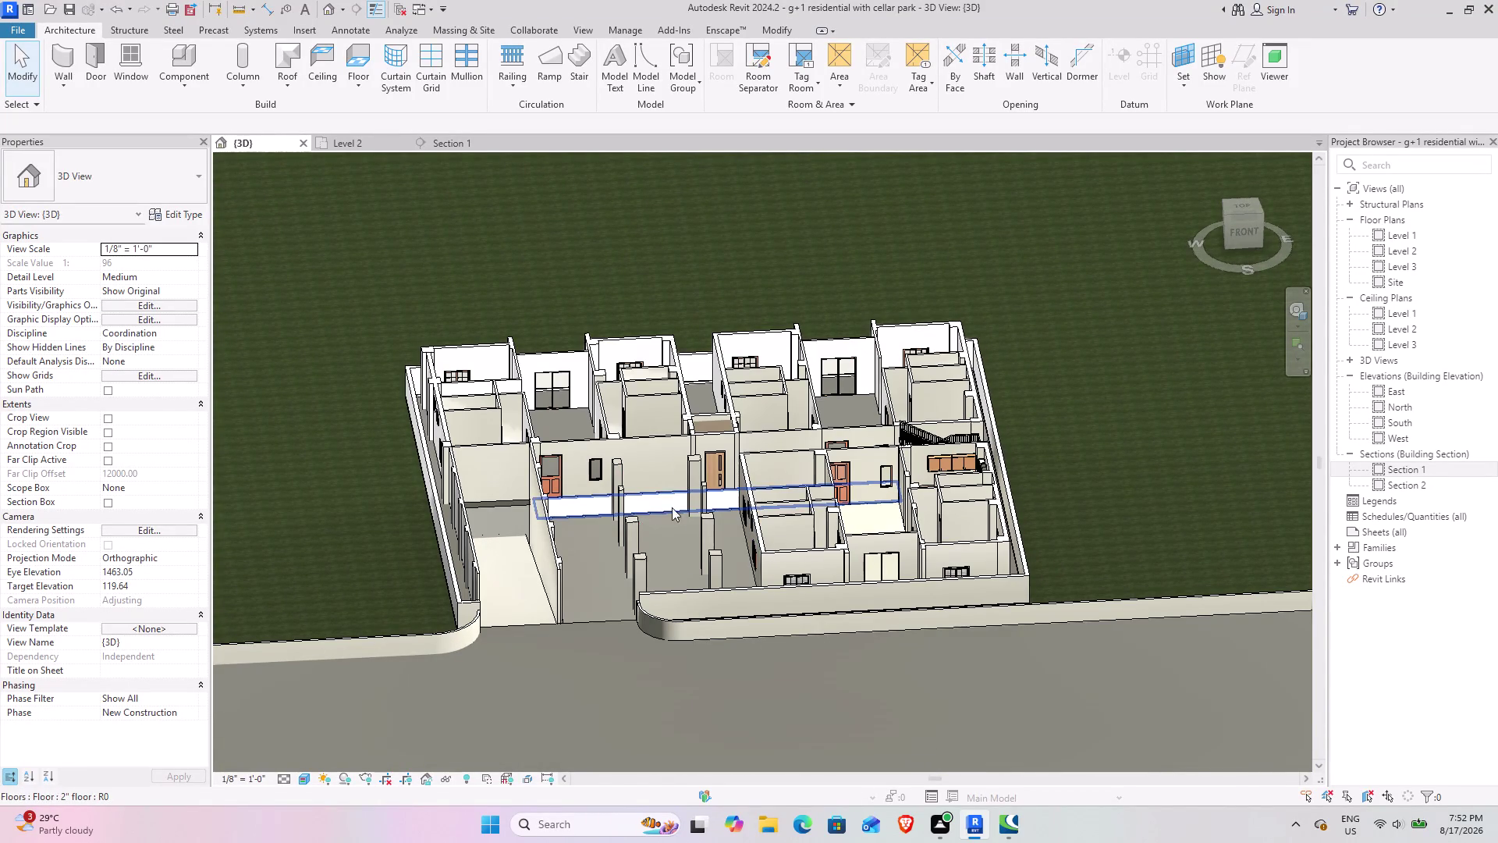
middle_drag(603, 518, 630, 377)
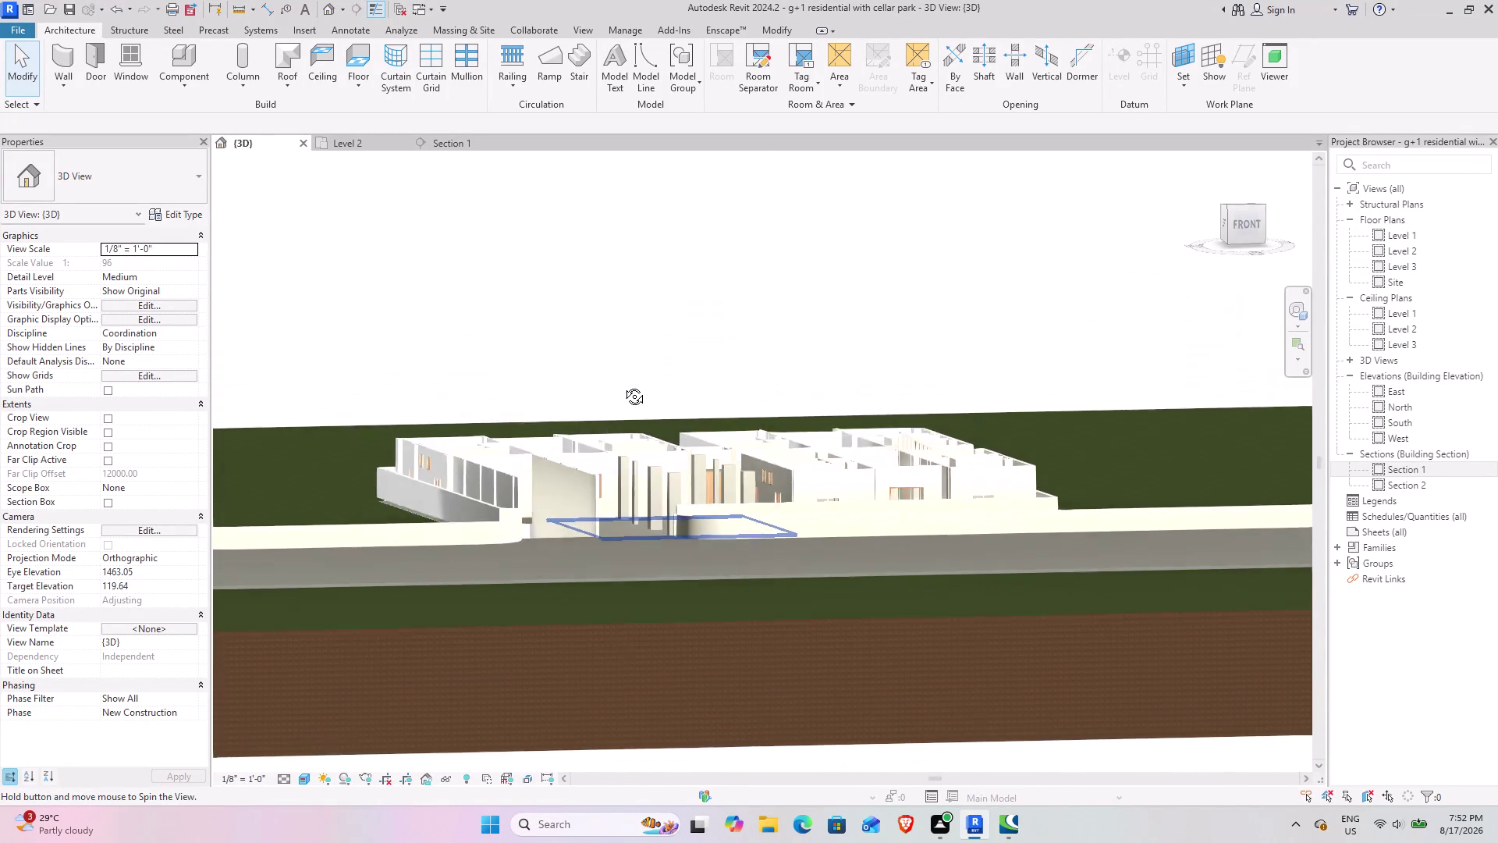
middle_drag(630, 377, 428, 517)
middle_drag(756, 493, 799, 568)
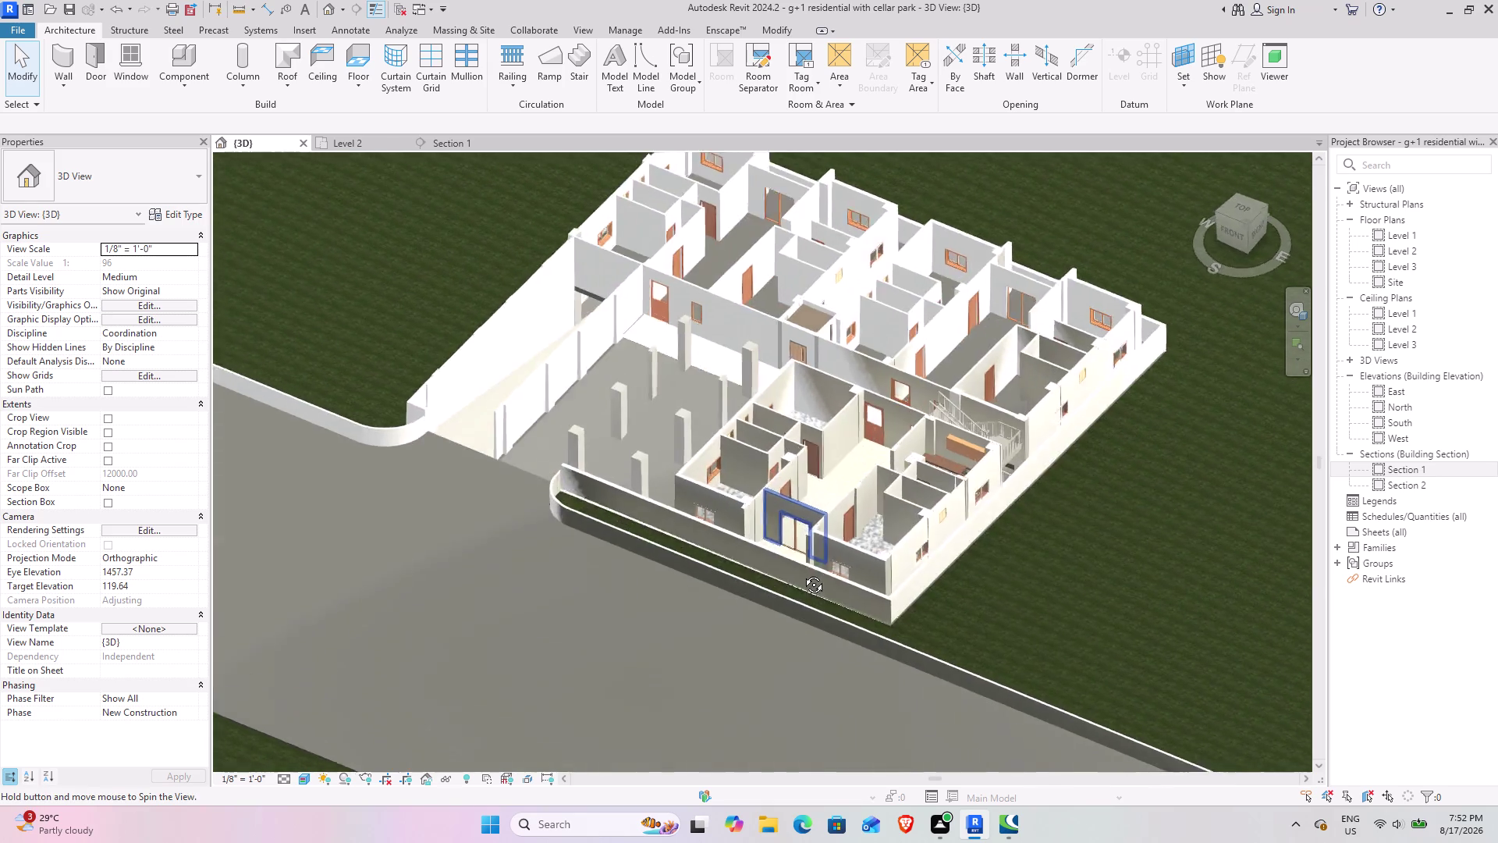
middle_drag(799, 568, 924, 510)
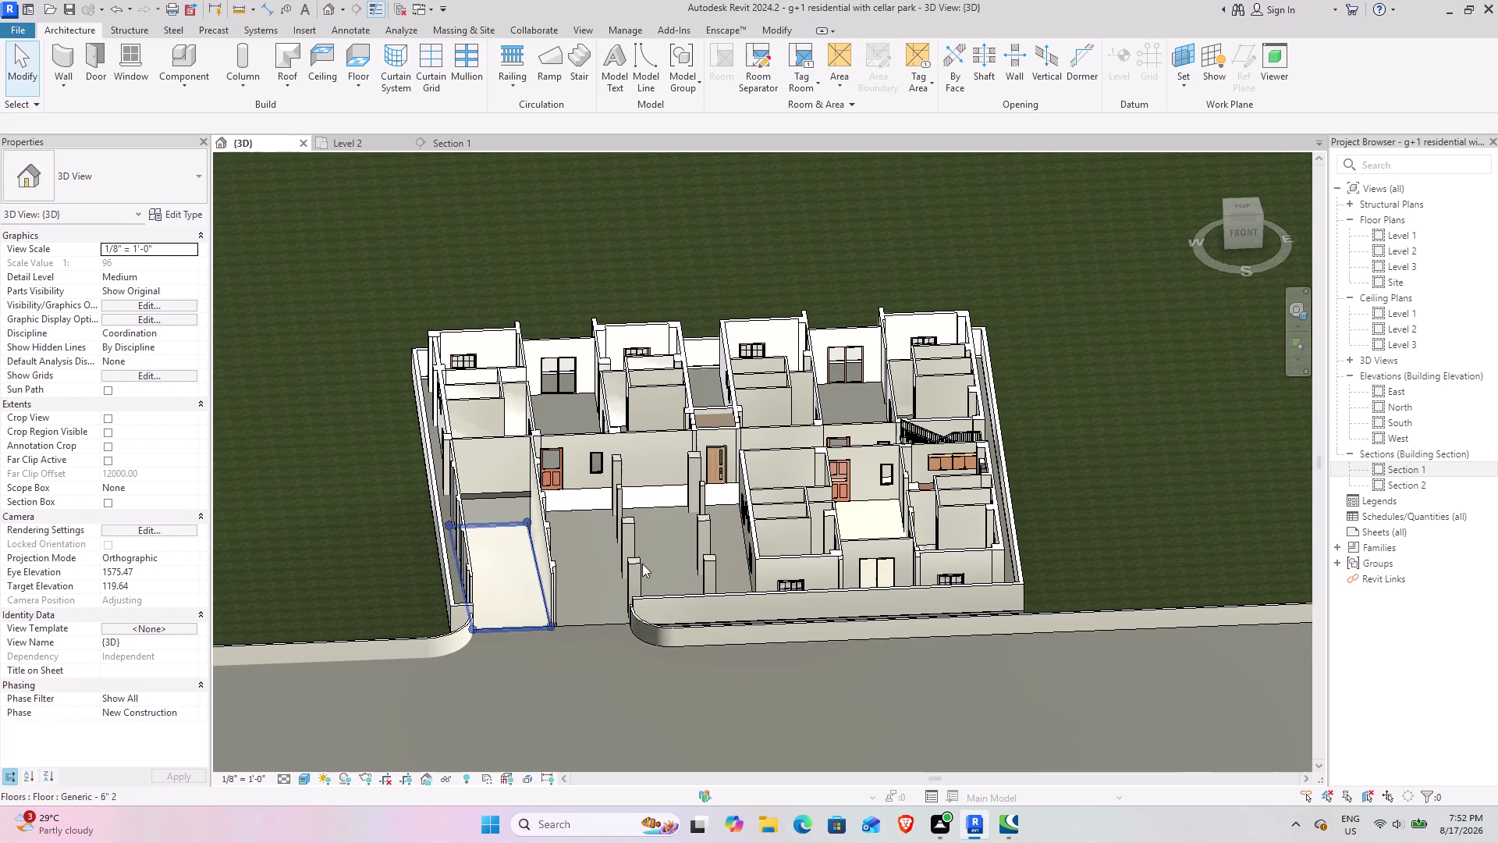
scroll(down, 3)
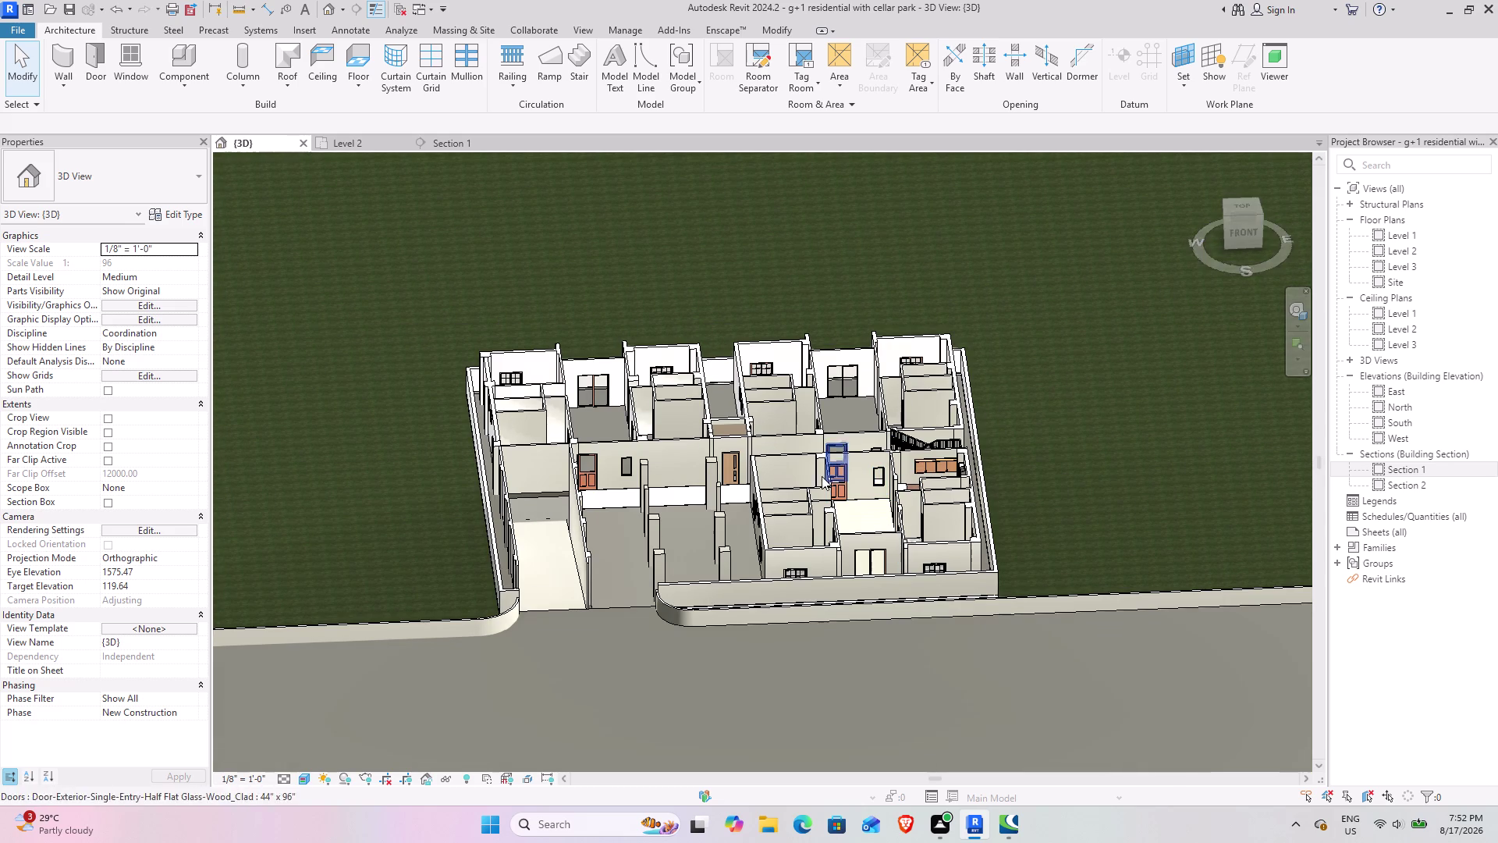
drag(1230, 220, 1284, 308)
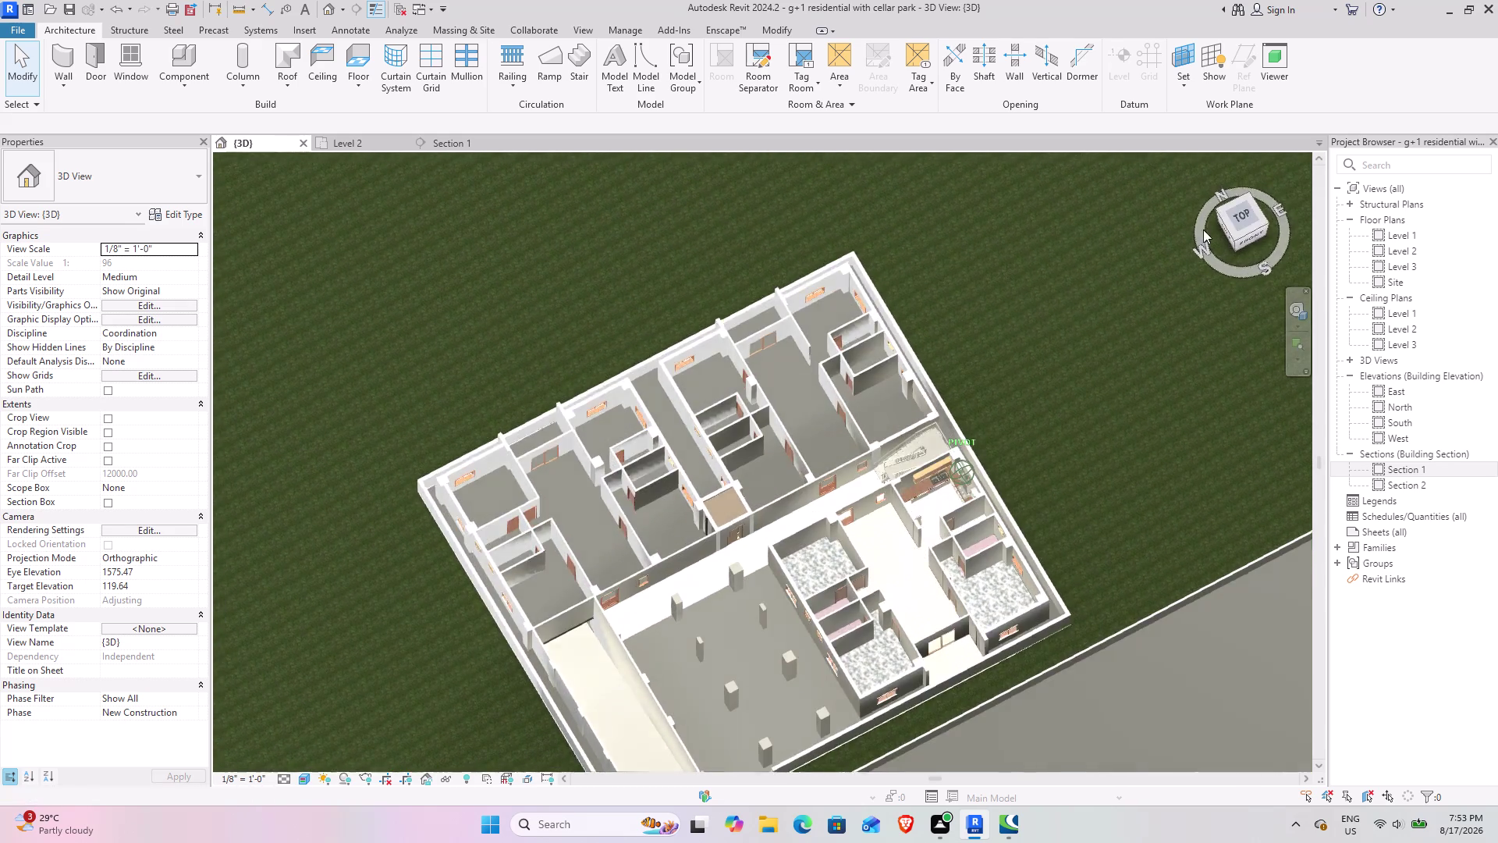
Zoom in and pan across the kitchen and the rooms beside it.
scroll(up, 3)
scroll(up, 3)
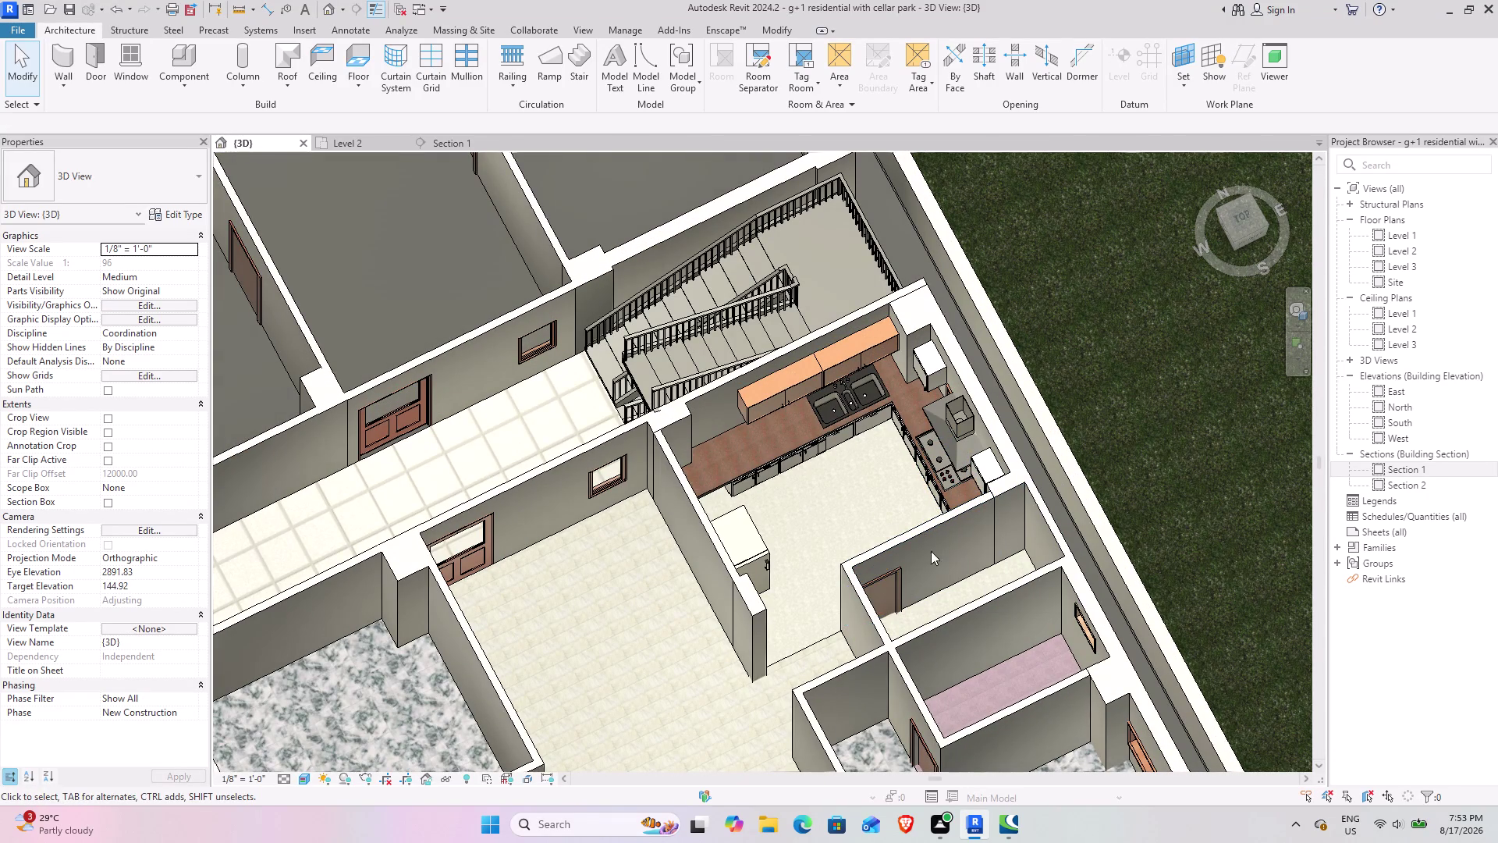
scroll(up, 3)
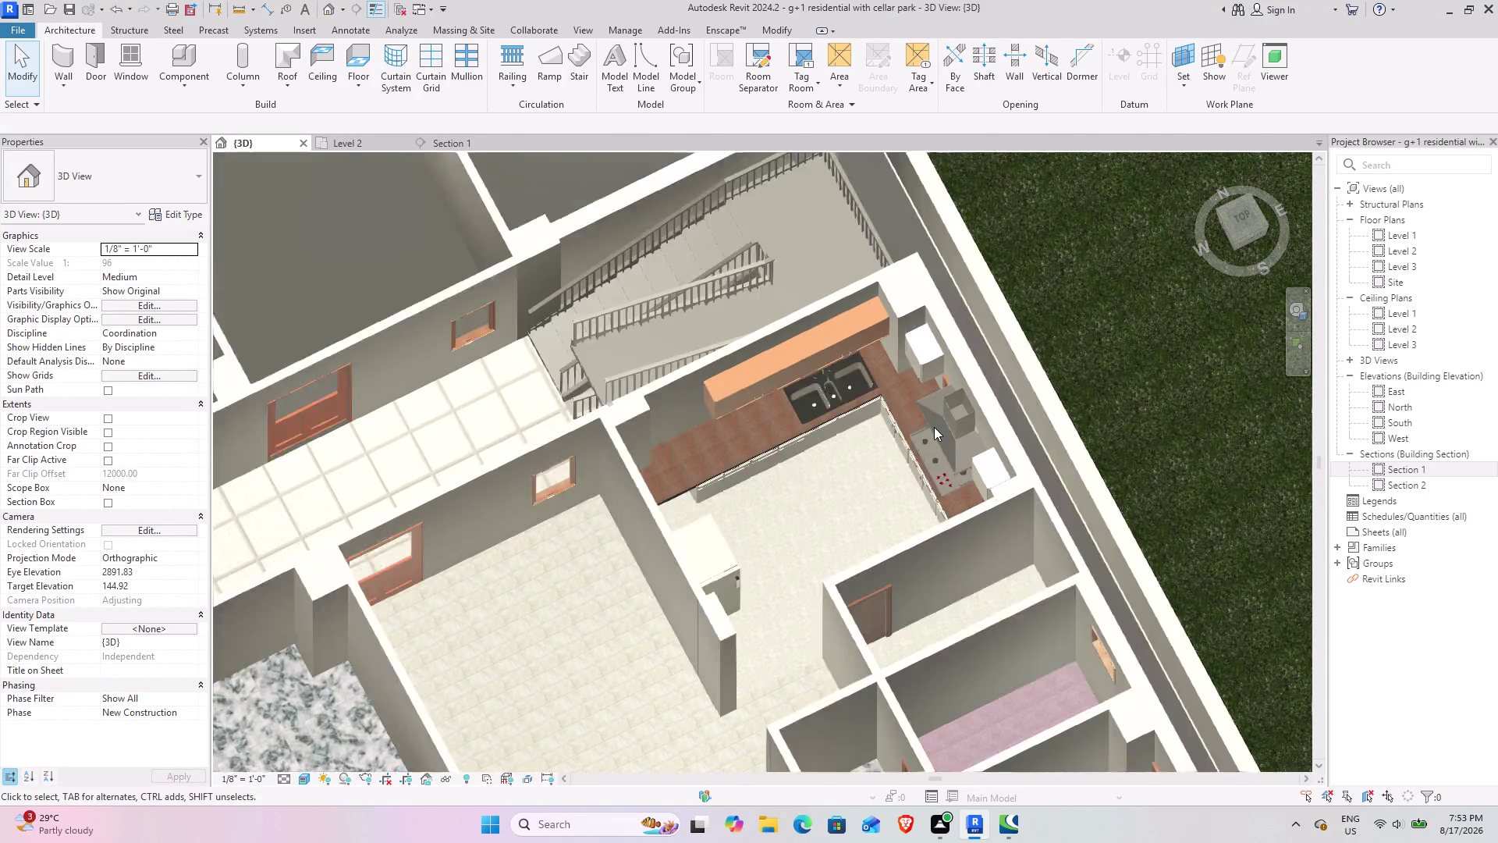
middle_drag(772, 543, 747, 378)
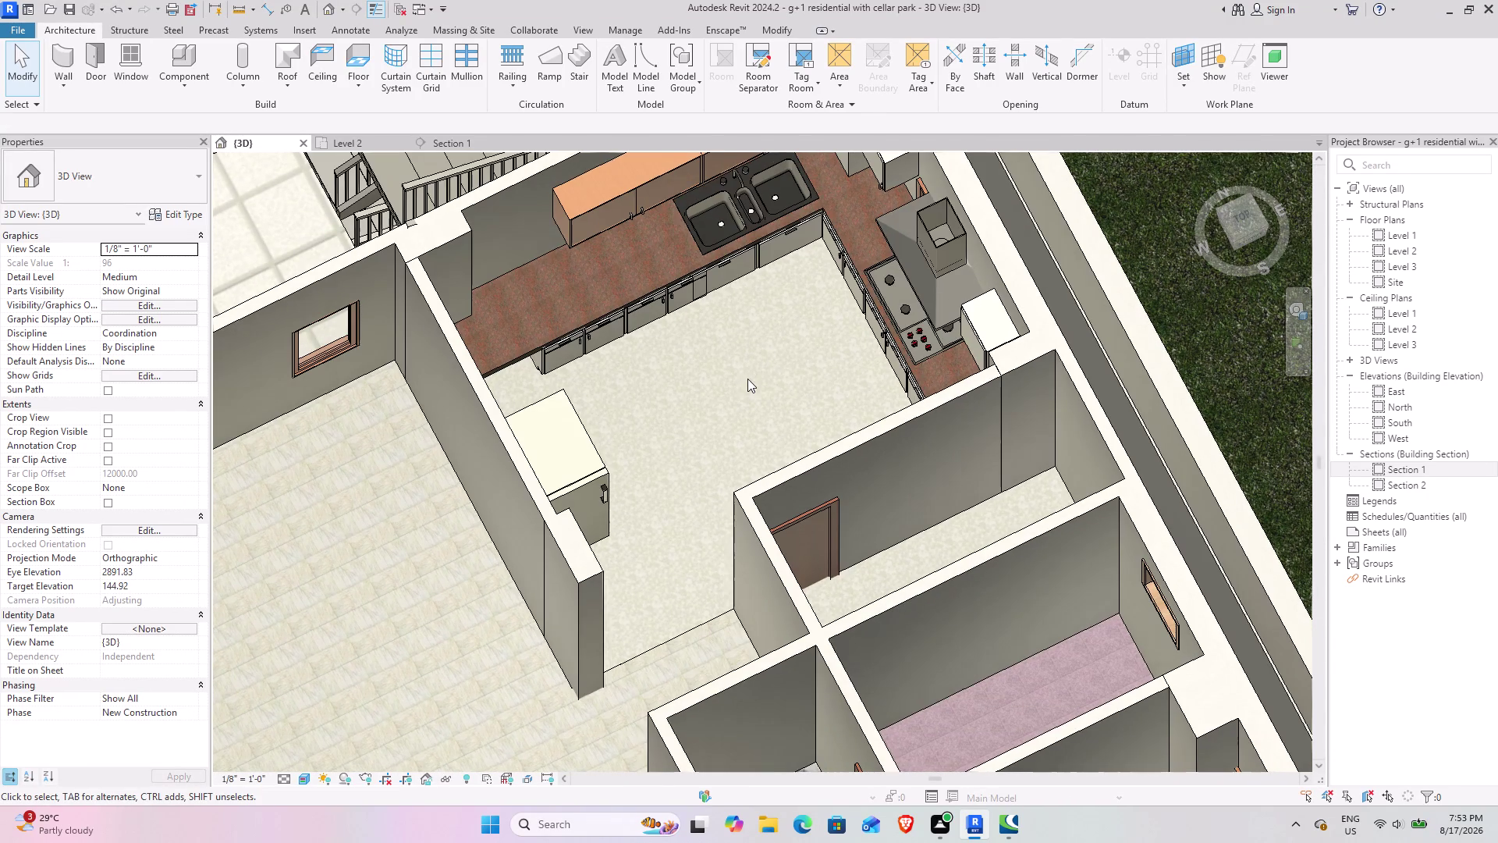
scroll(down, 3)
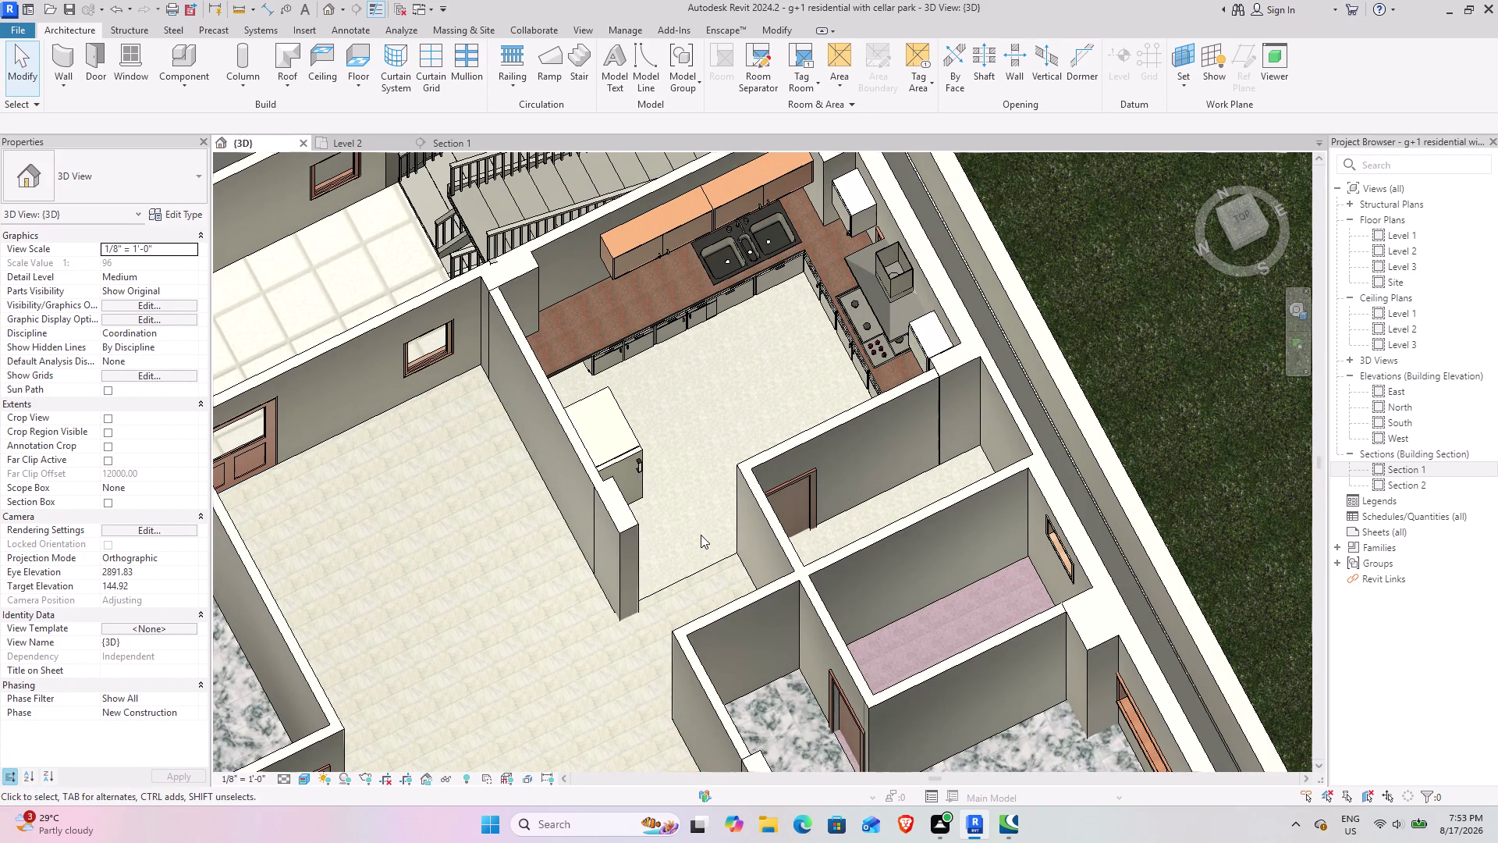
middle_drag(781, 418, 858, 246)
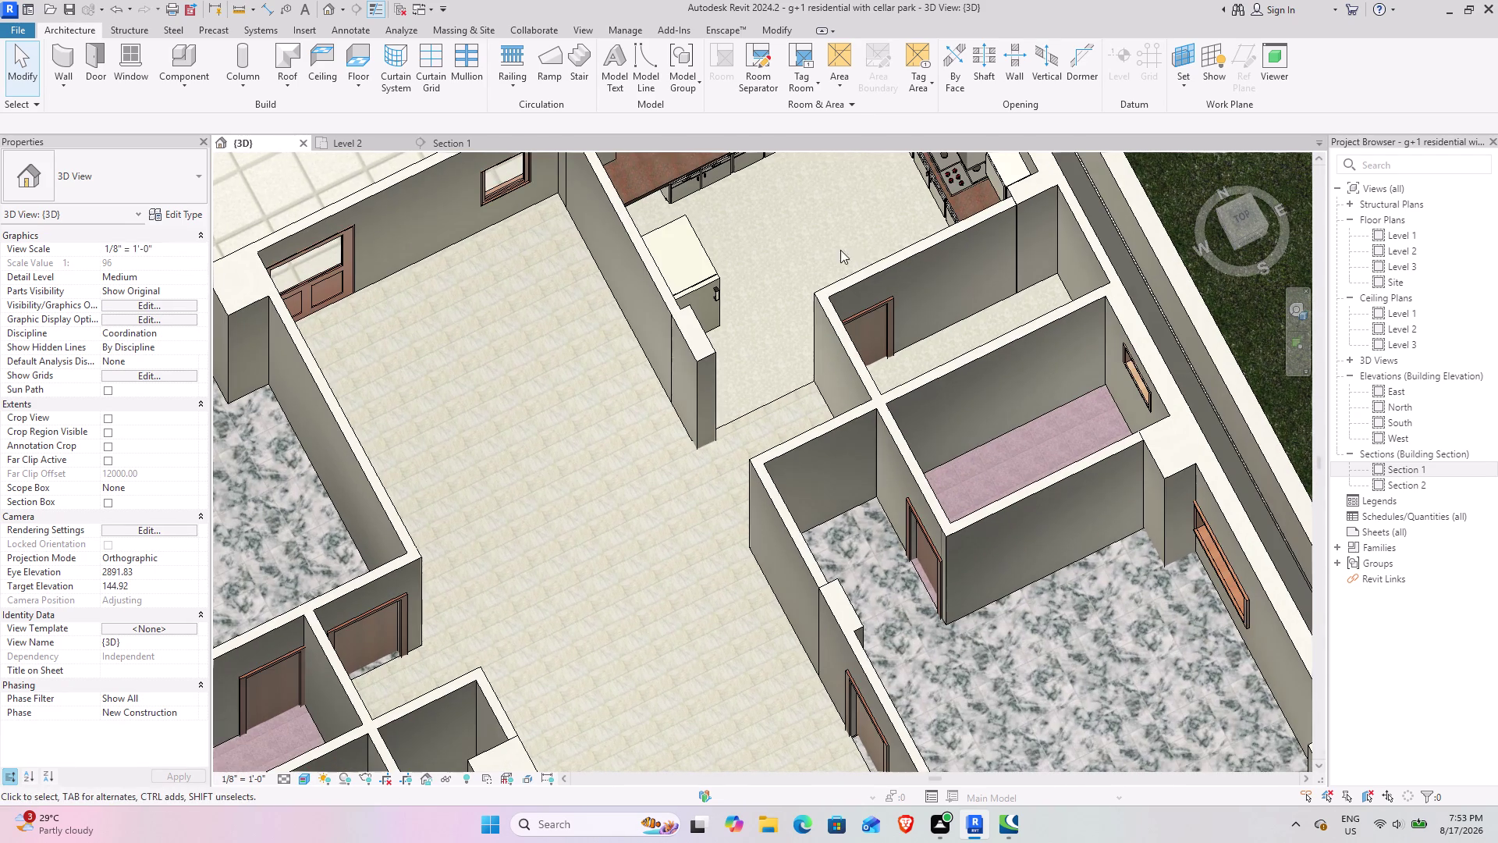
middle_drag(491, 504, 436, 500)
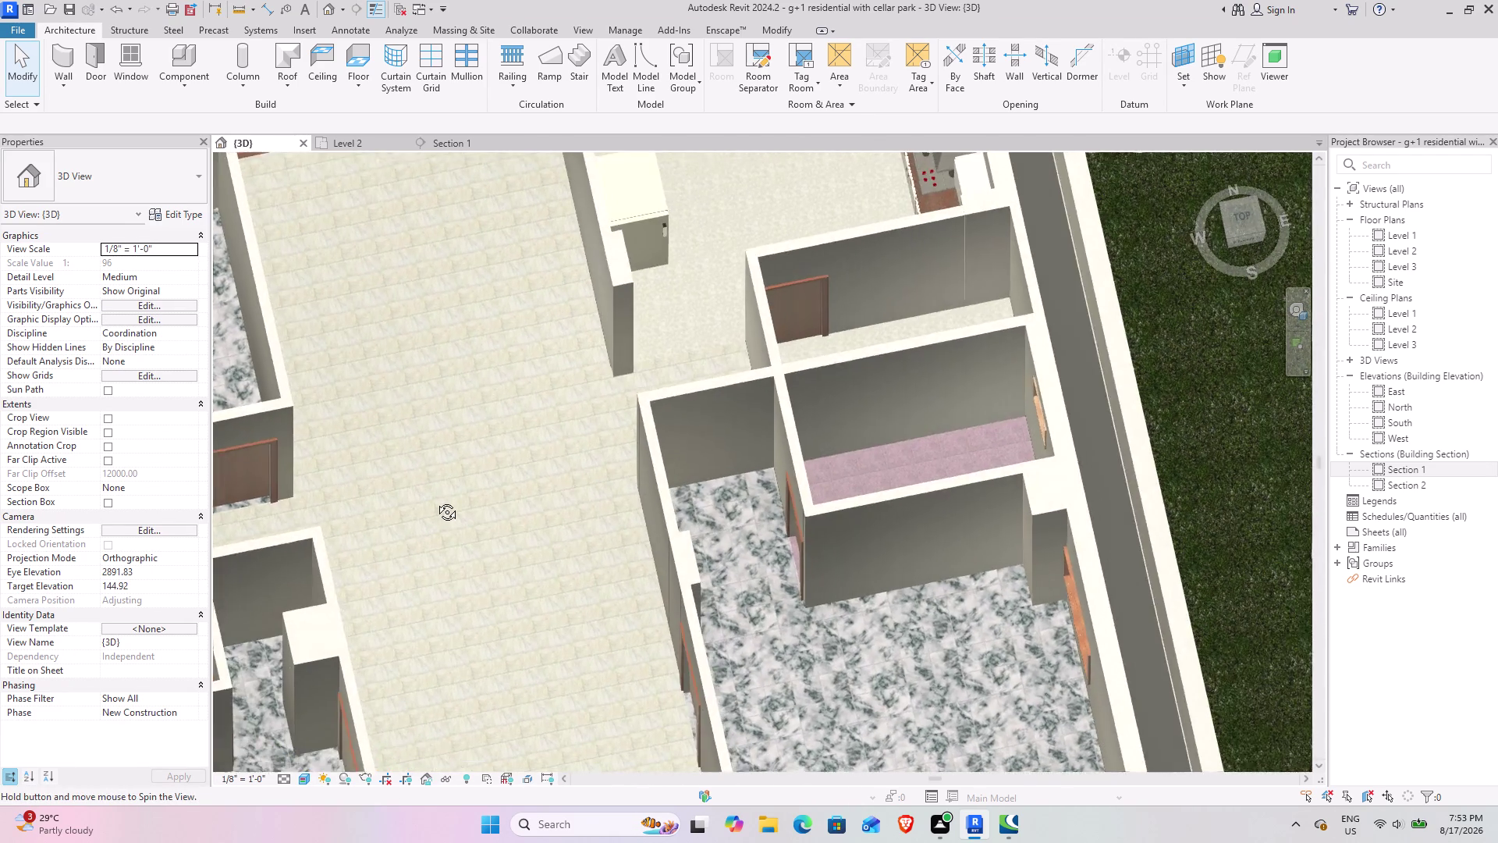
Orbit over the bedroom floors to an angled view of the Level 2 rooms.
middle_drag(435, 500, 433, 500)
middle_drag(430, 498, 1111, 495)
middle_drag(967, 520, 900, 530)
middle_drag(878, 533, 849, 542)
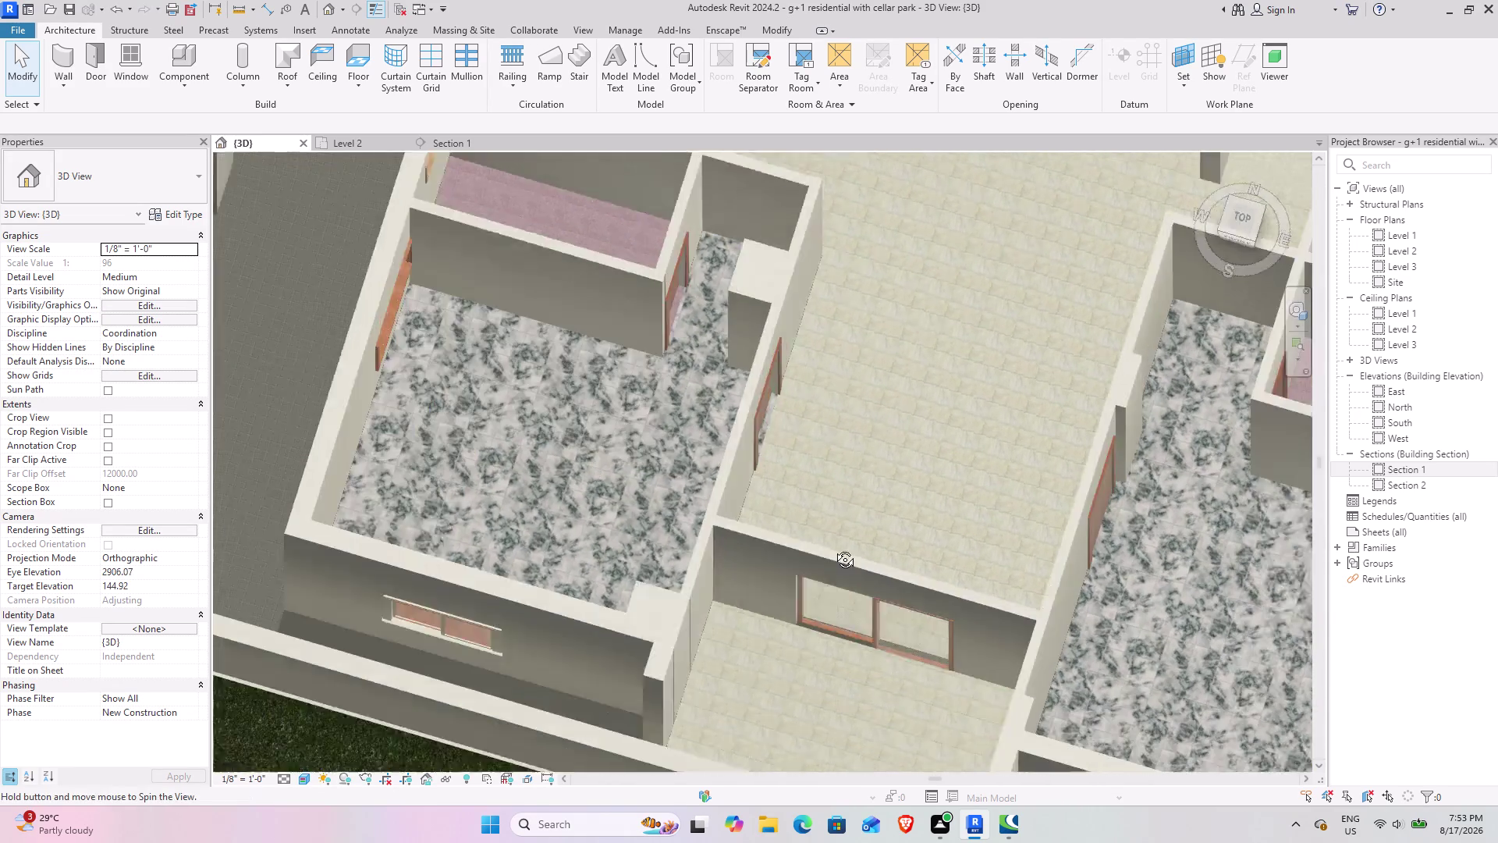
middle_drag(849, 542, 931, 569)
middle_drag(931, 569, 824, 205)
scroll(down, 3)
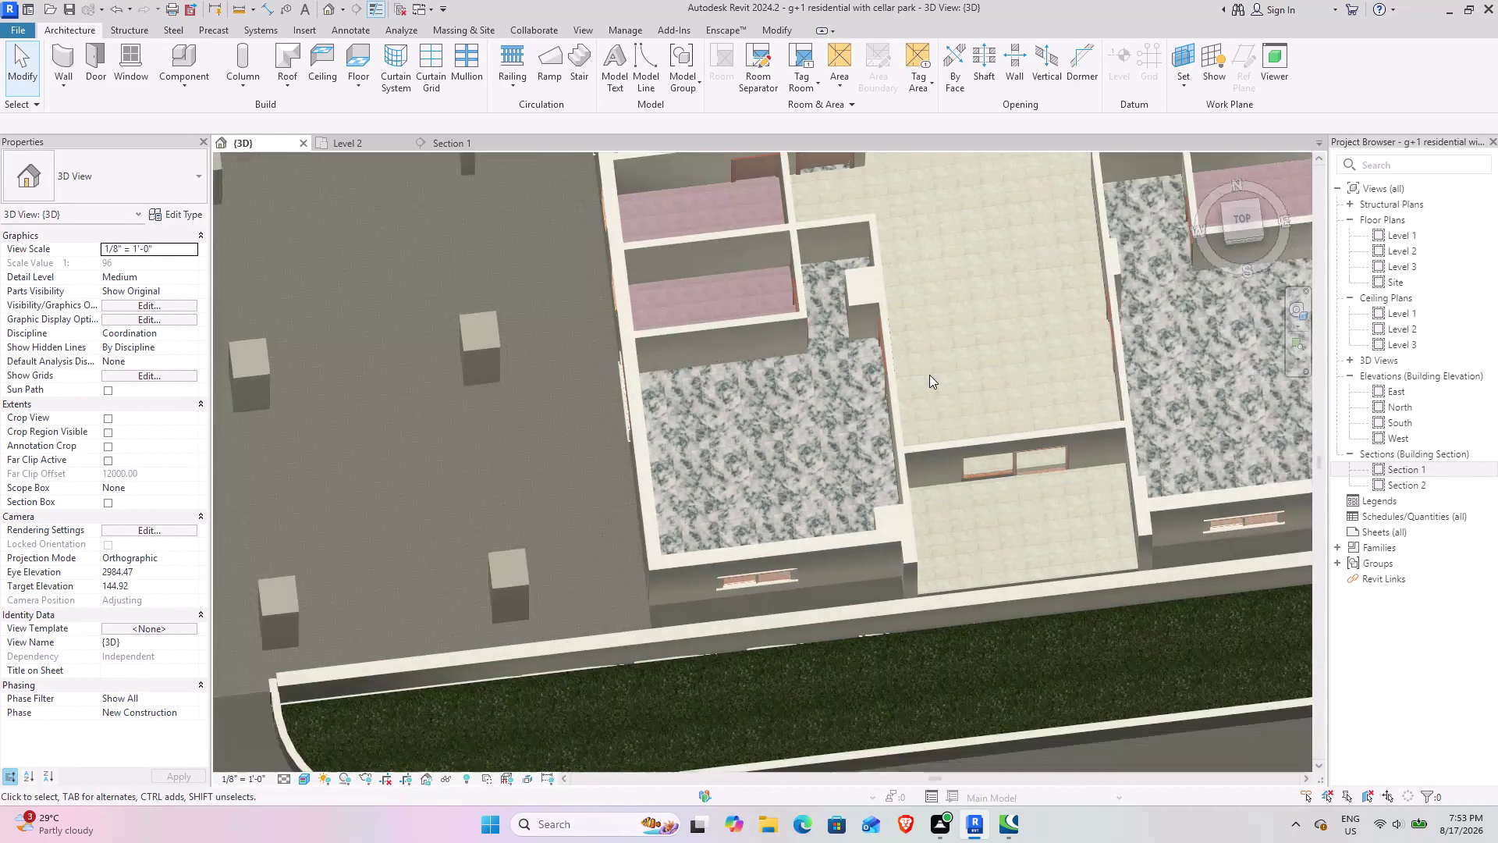
middle_drag(1055, 339, 1064, 449)
middle_drag(1056, 436, 659, 542)
middle_drag(654, 532, 683, 448)
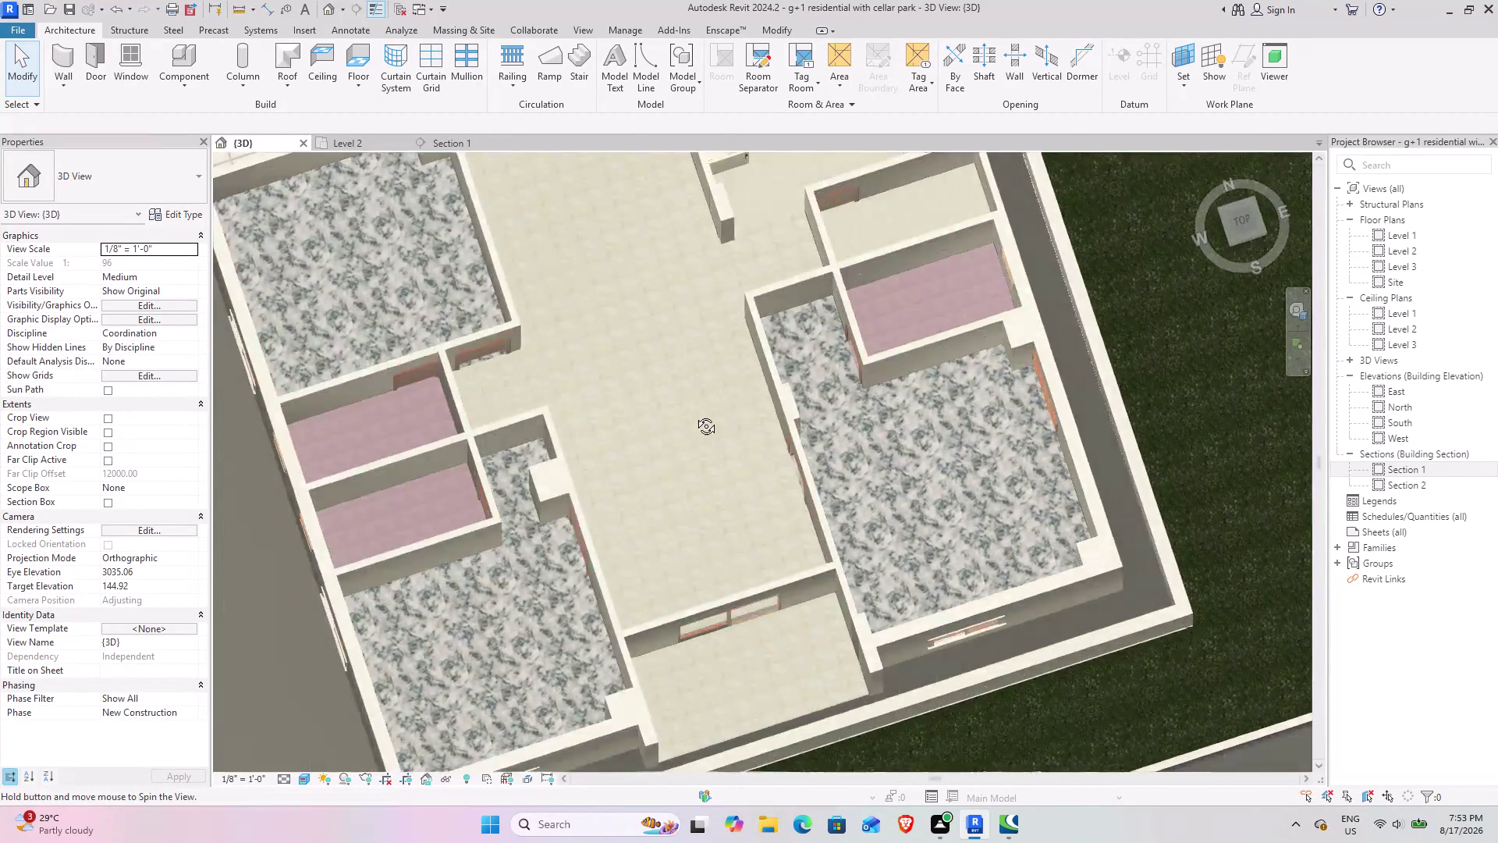
middle_drag(683, 448, 840, 298)
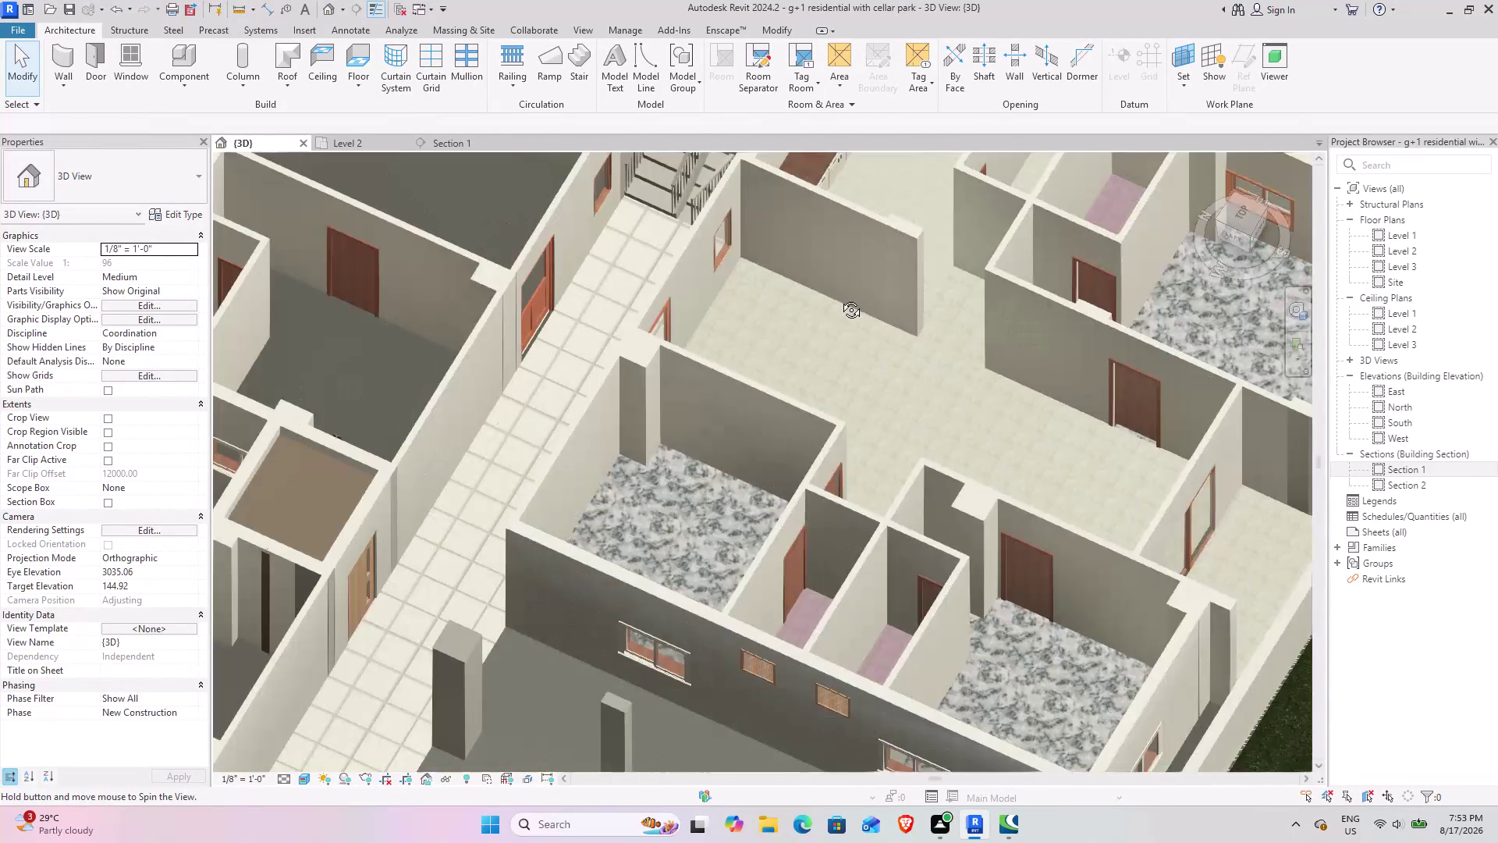
middle_drag(840, 298, 610, 430)
Switch to the Level 2 plan and pan across the kitchen to both bedrooms.
click(347, 147)
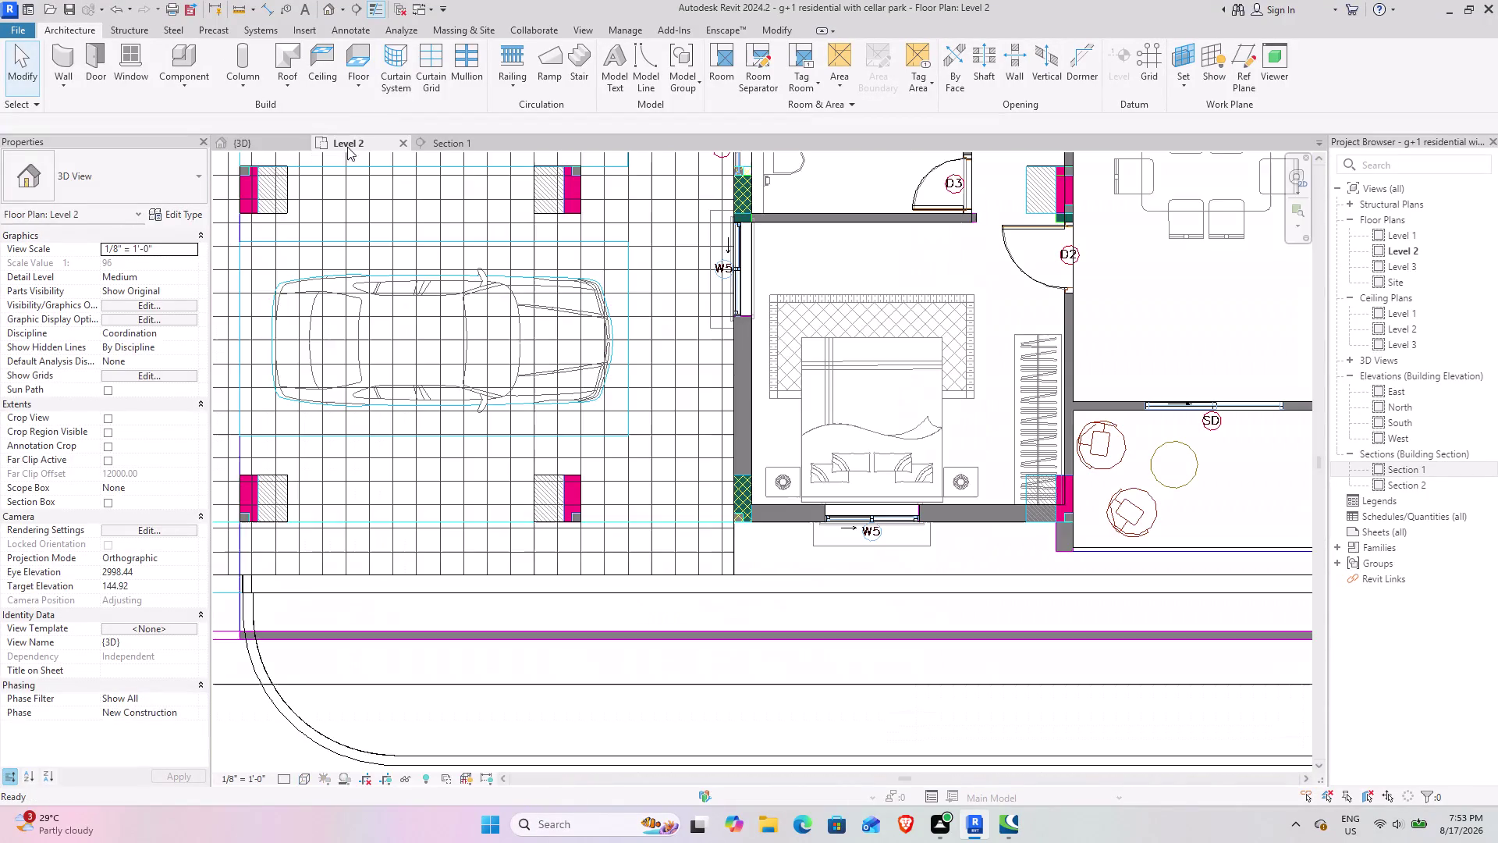
scroll(down, 3)
middle_drag(850, 284, 534, 461)
middle_drag(772, 277, 728, 409)
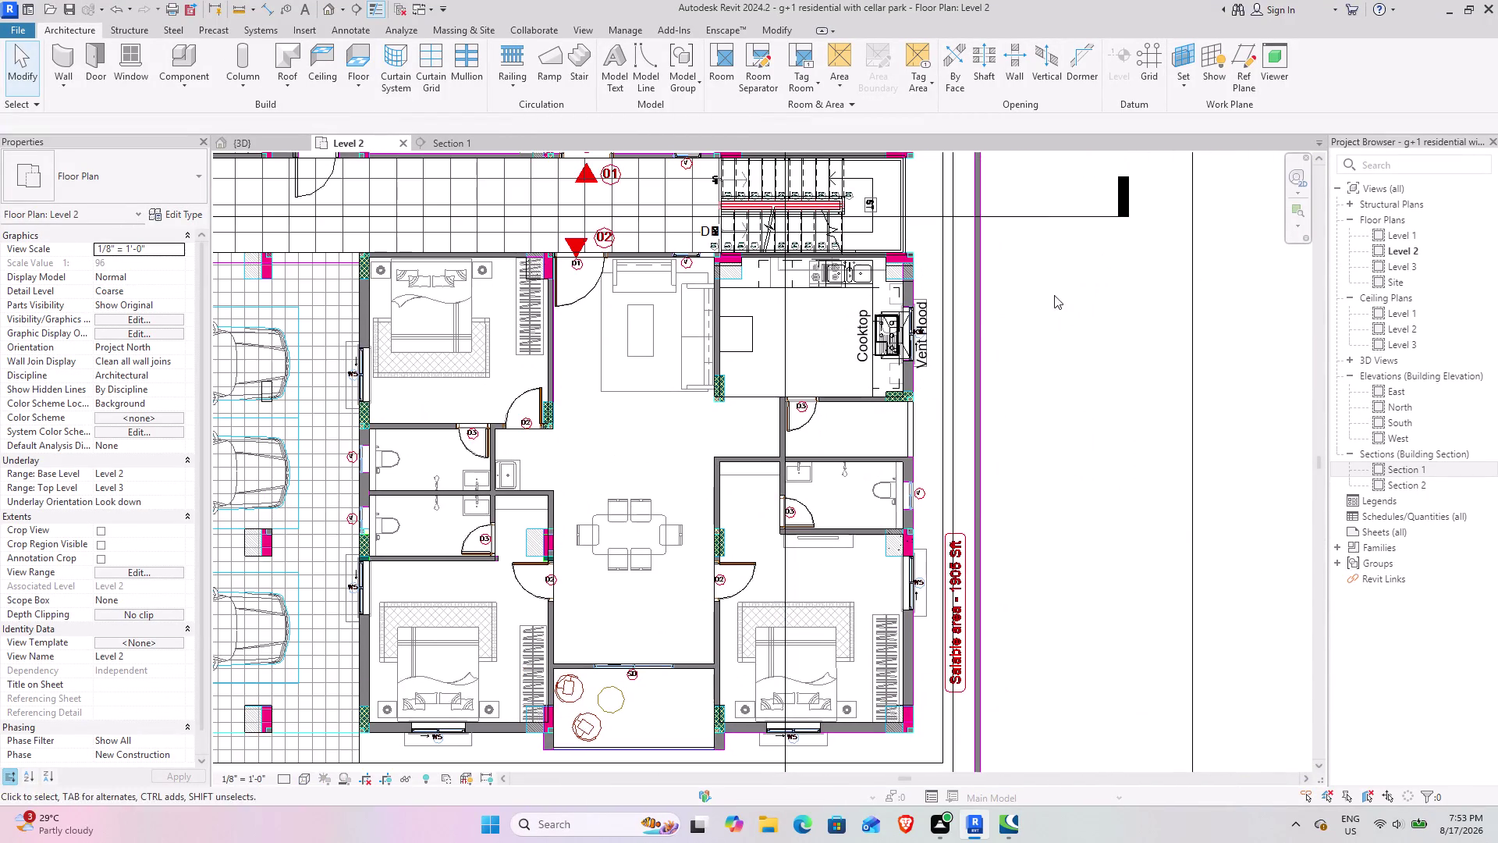
scroll(up, 3)
scroll(up, 3)
scroll(down, 3)
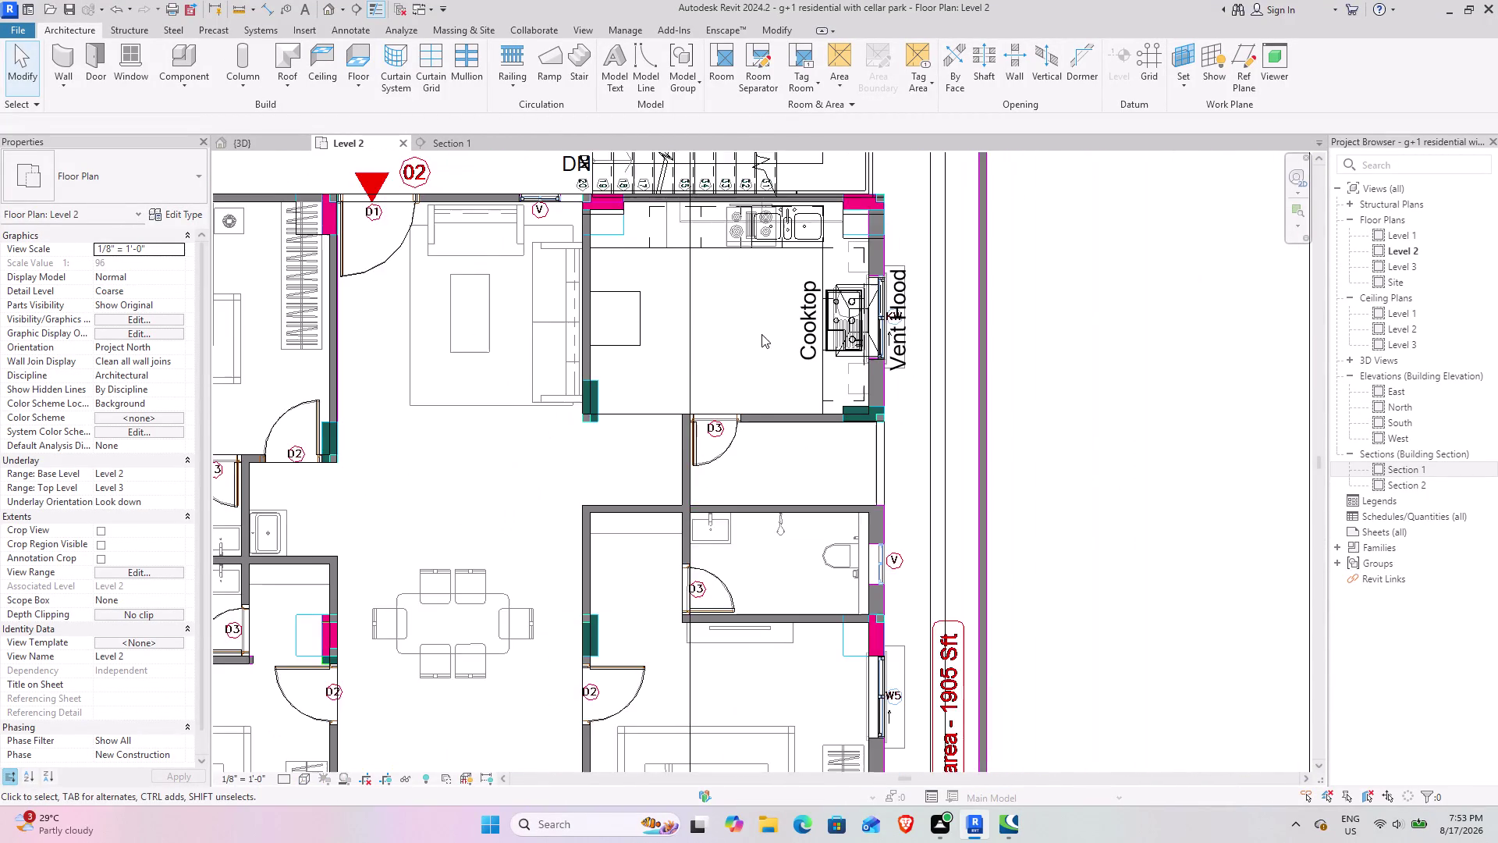
middle_drag(691, 367, 769, 386)
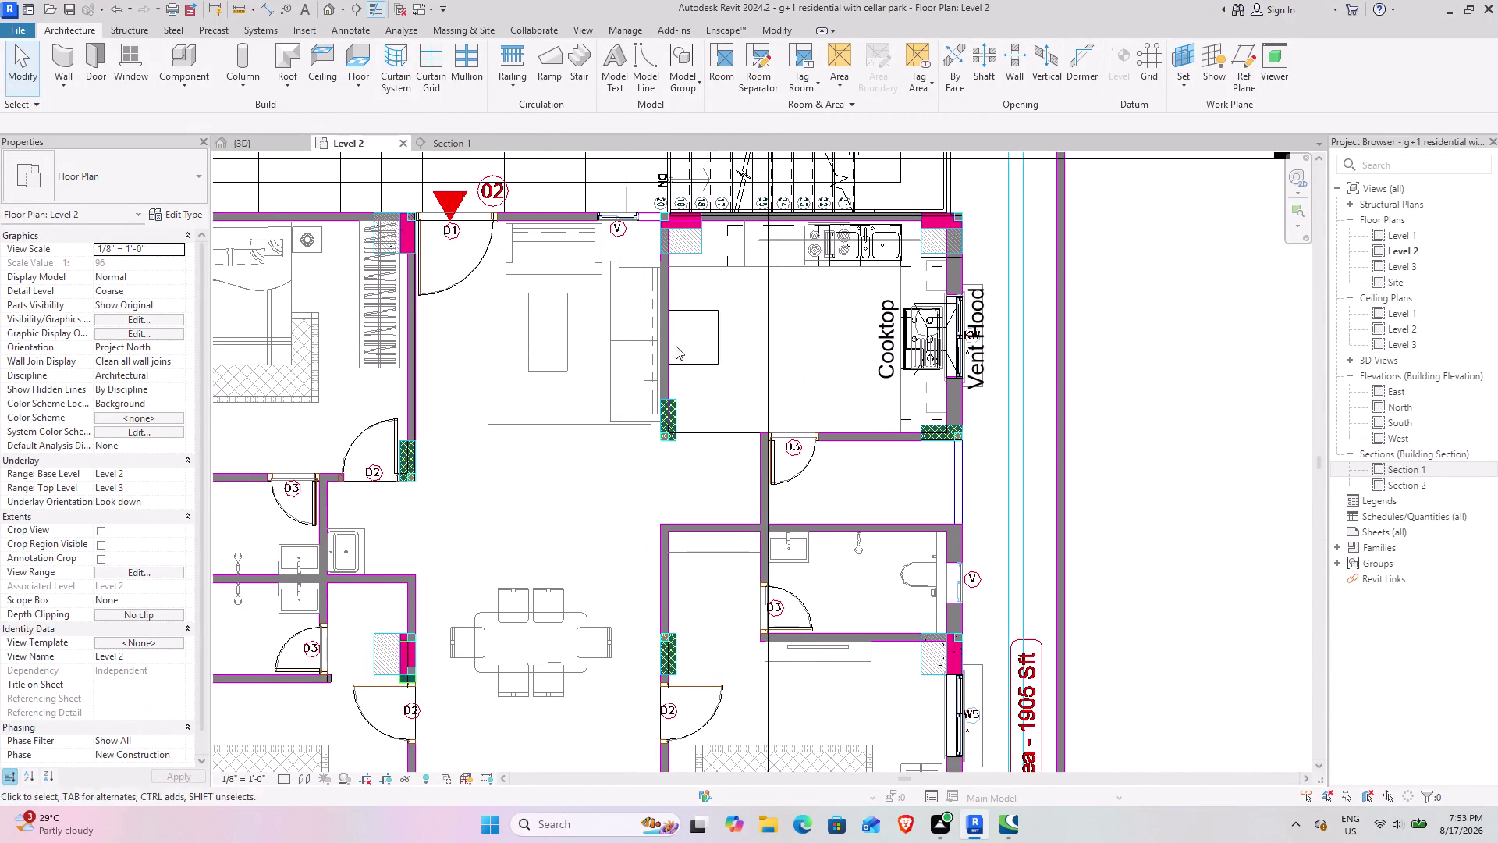
scroll(down, 3)
middle_drag(533, 445, 573, 305)
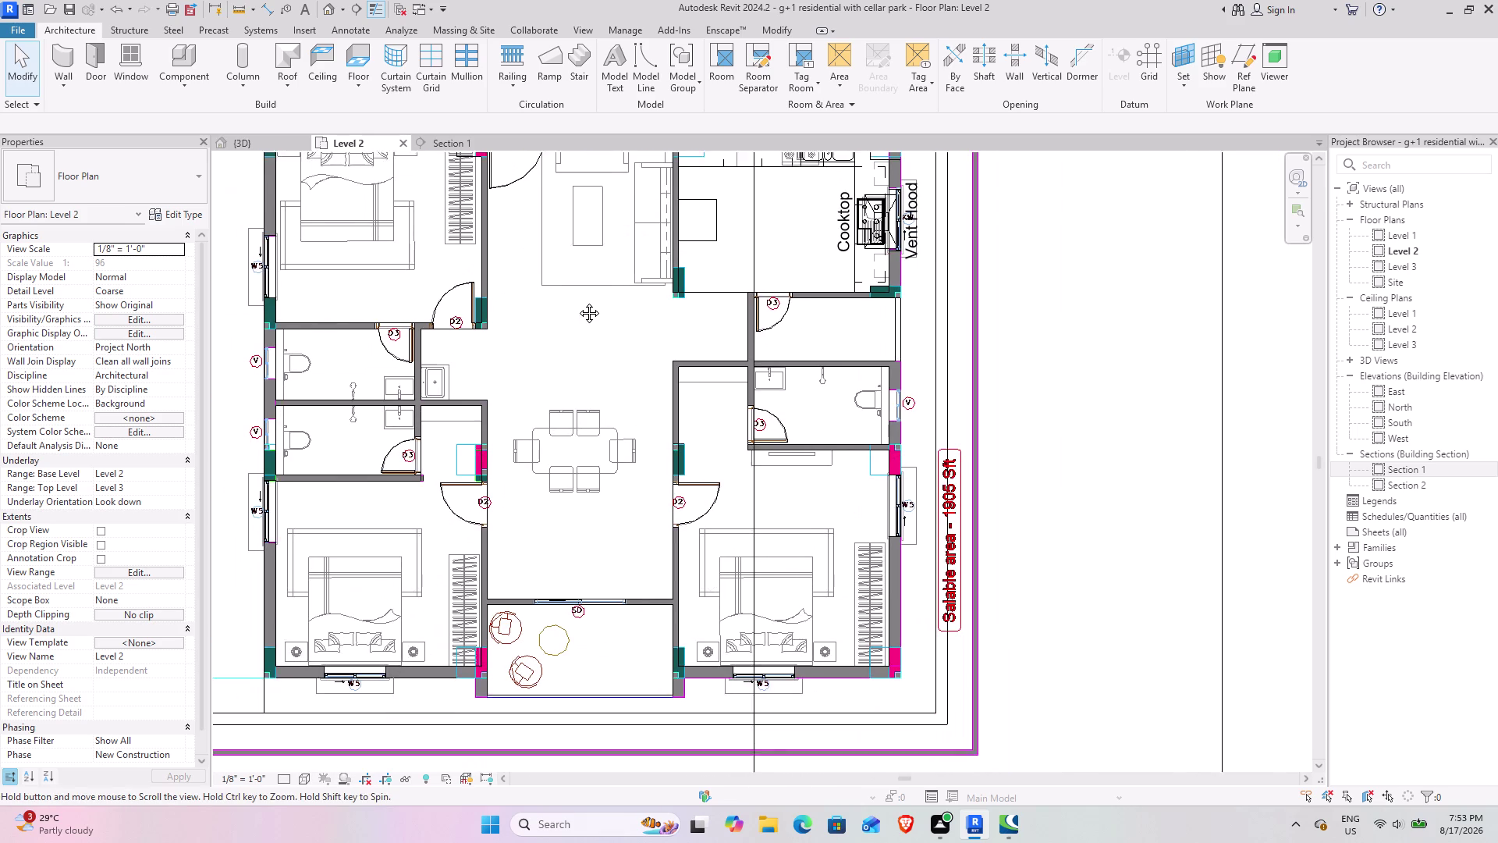
middle_drag(573, 305, 583, 300)
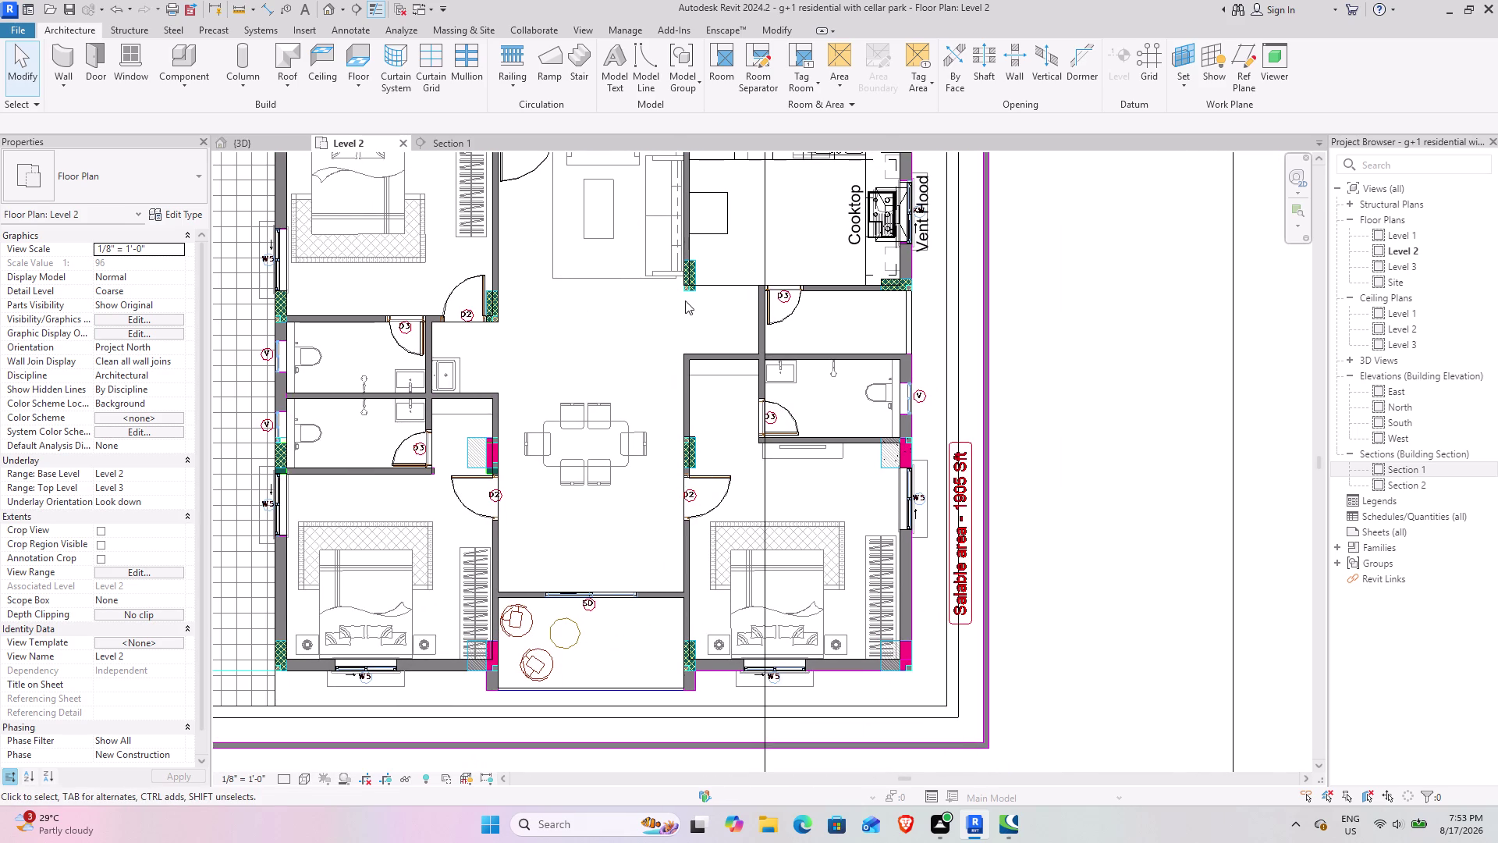
Center the right-side toilet, start Place Component and bring up the family library.
middle_drag(684, 302, 590, 343)
scroll(up, 3)
scroll(up, 3)
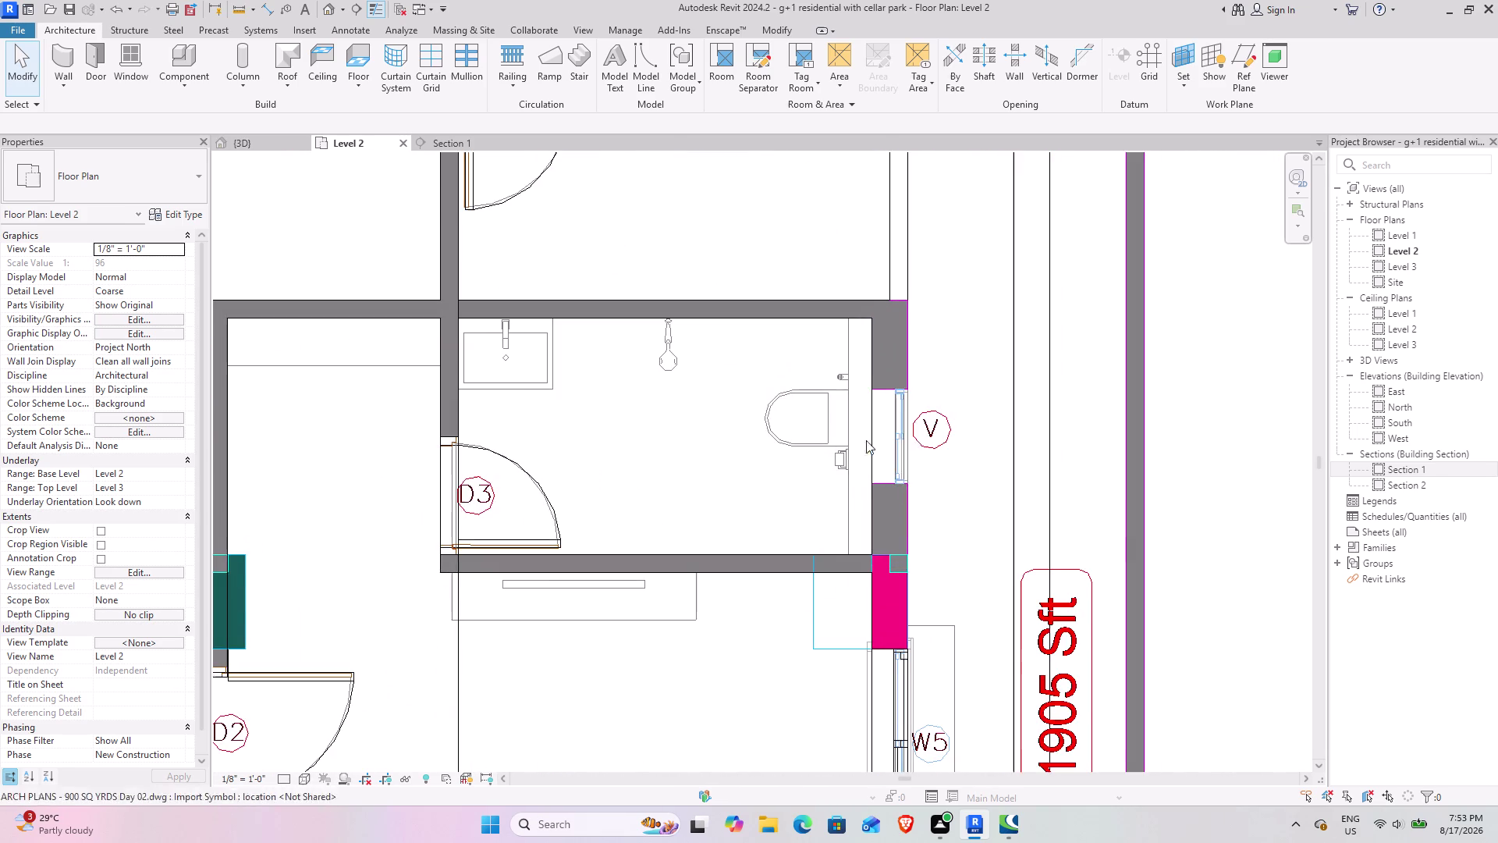
middle_drag(879, 432, 778, 495)
scroll(up, 3)
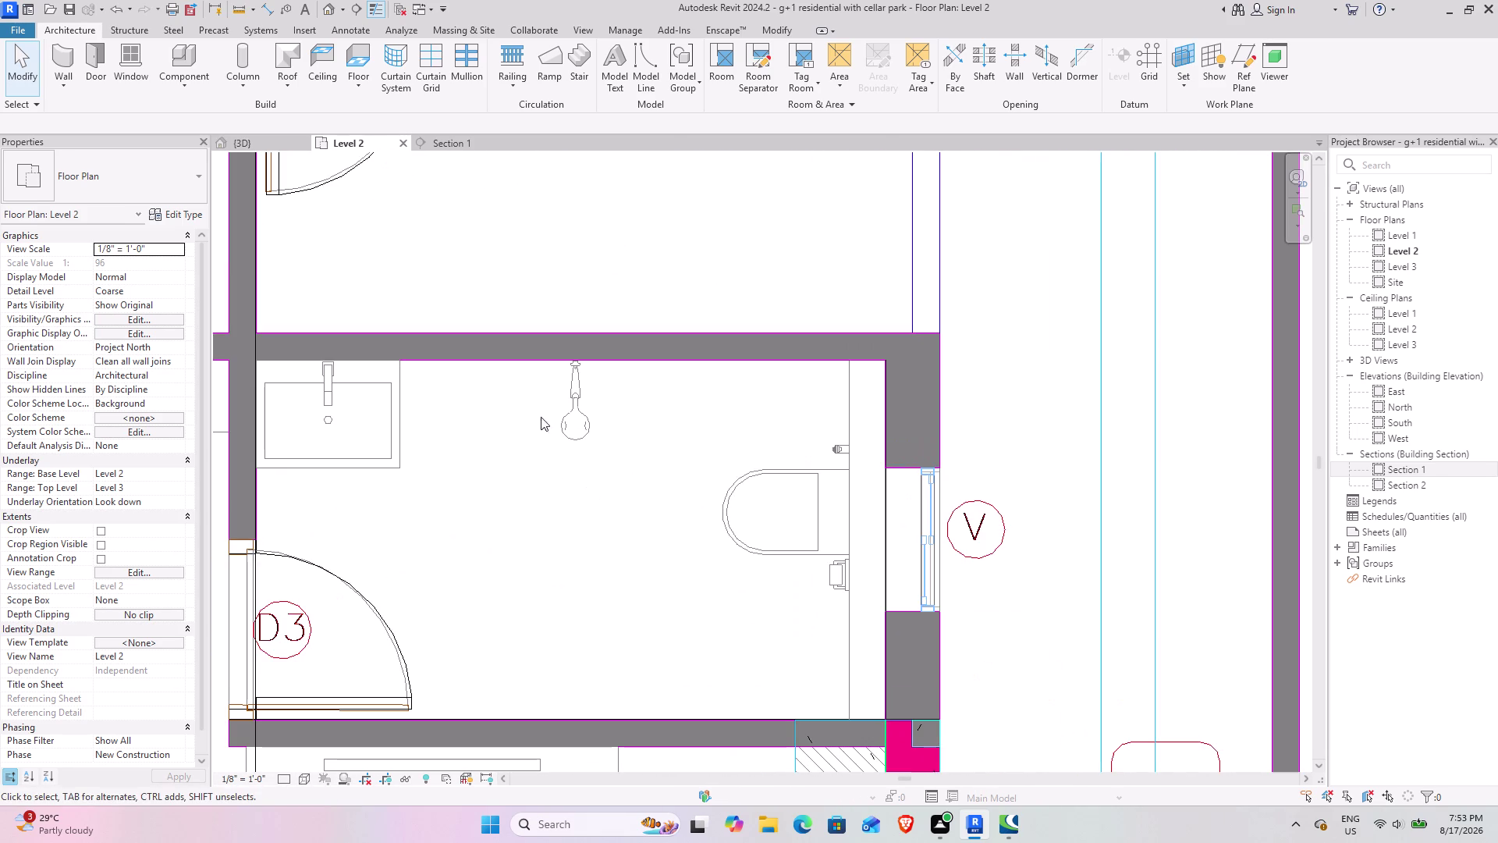
scroll(down, 3)
middle_drag(485, 516, 472, 500)
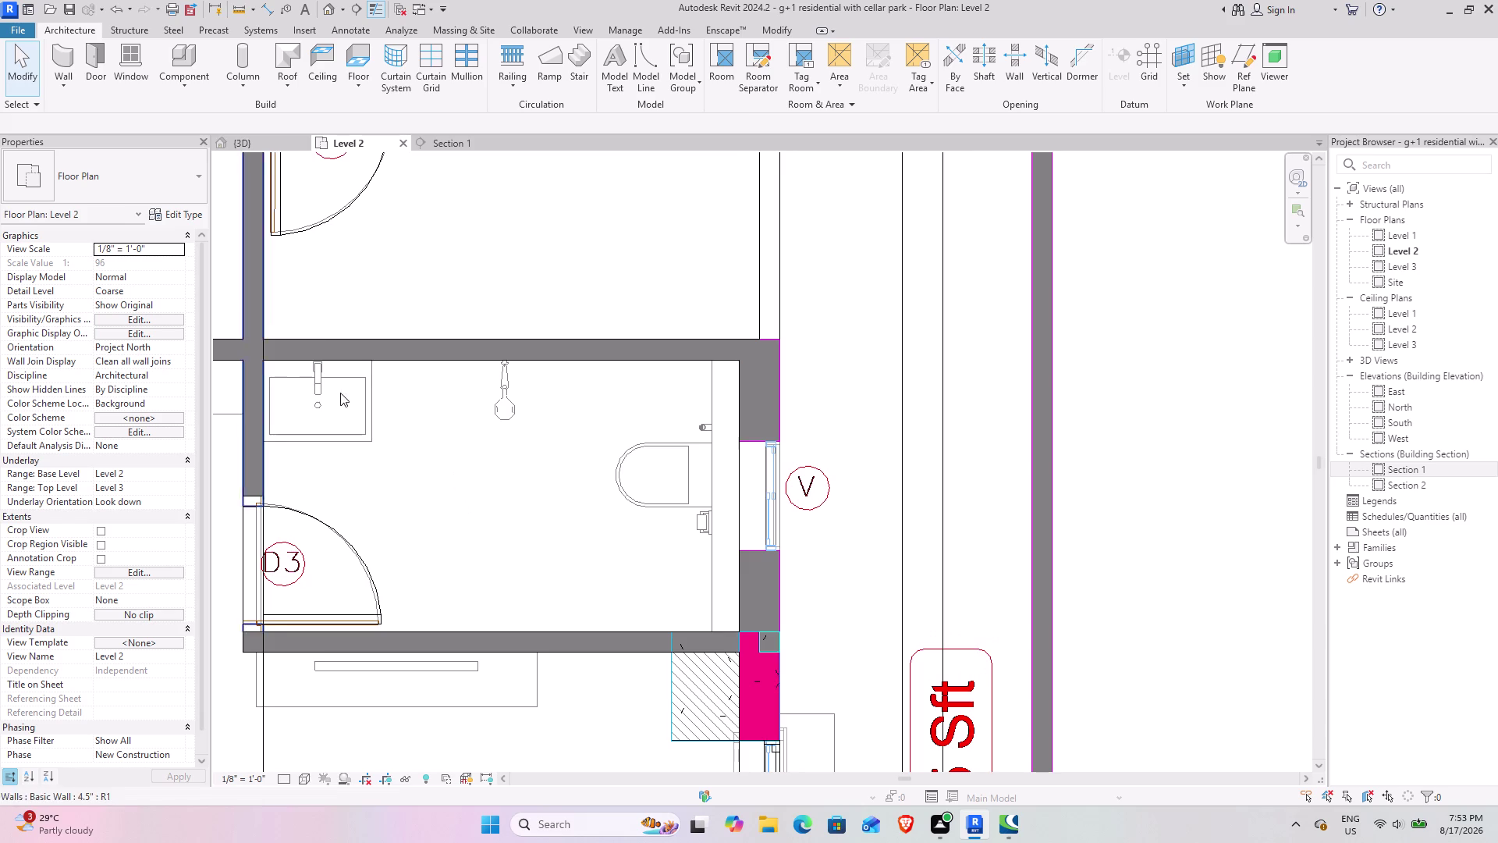
scroll(down, 3)
click(188, 60)
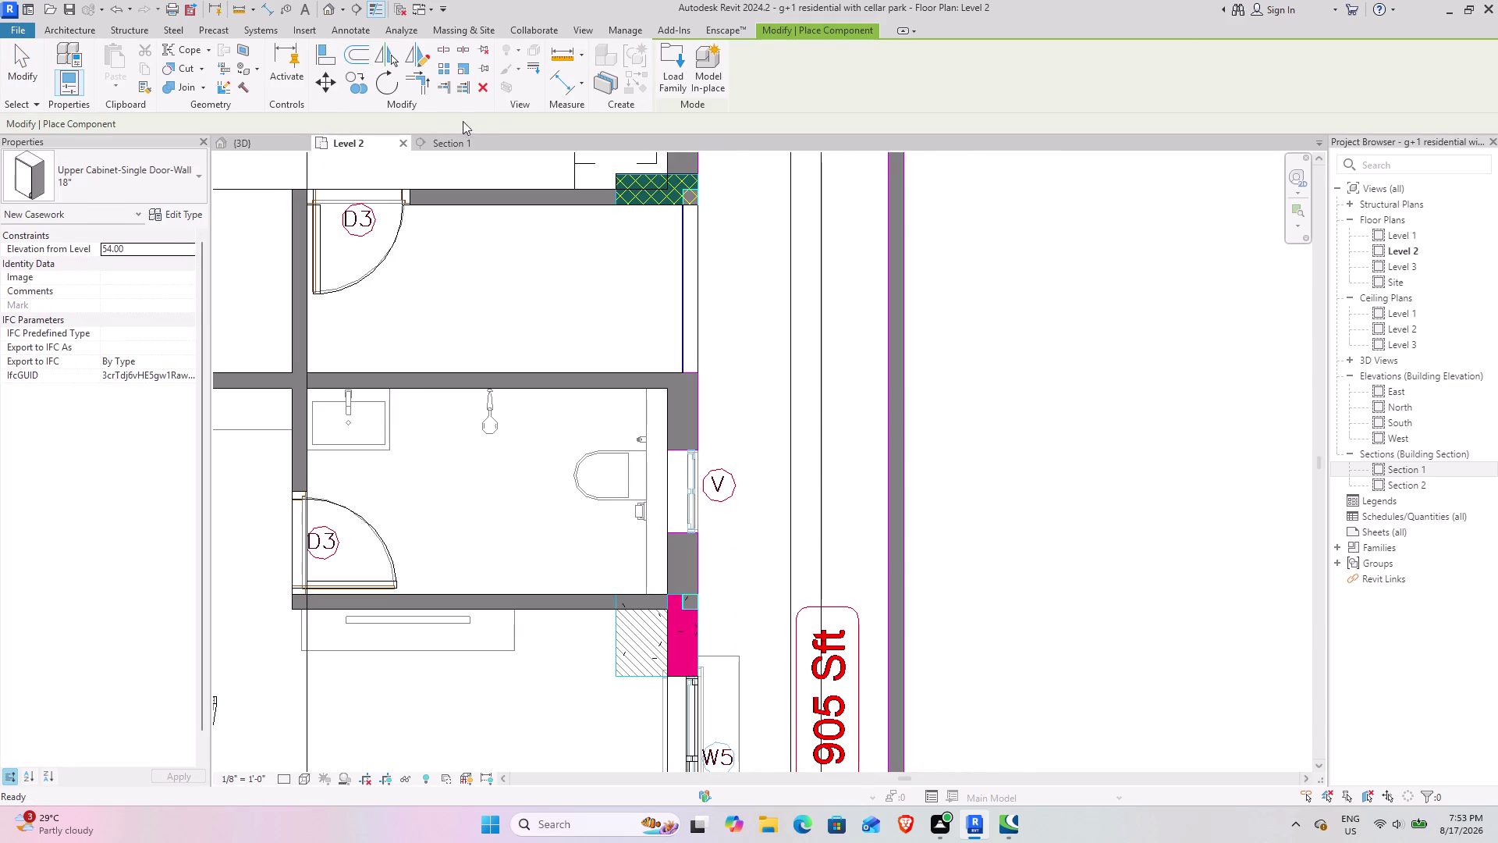
click(667, 66)
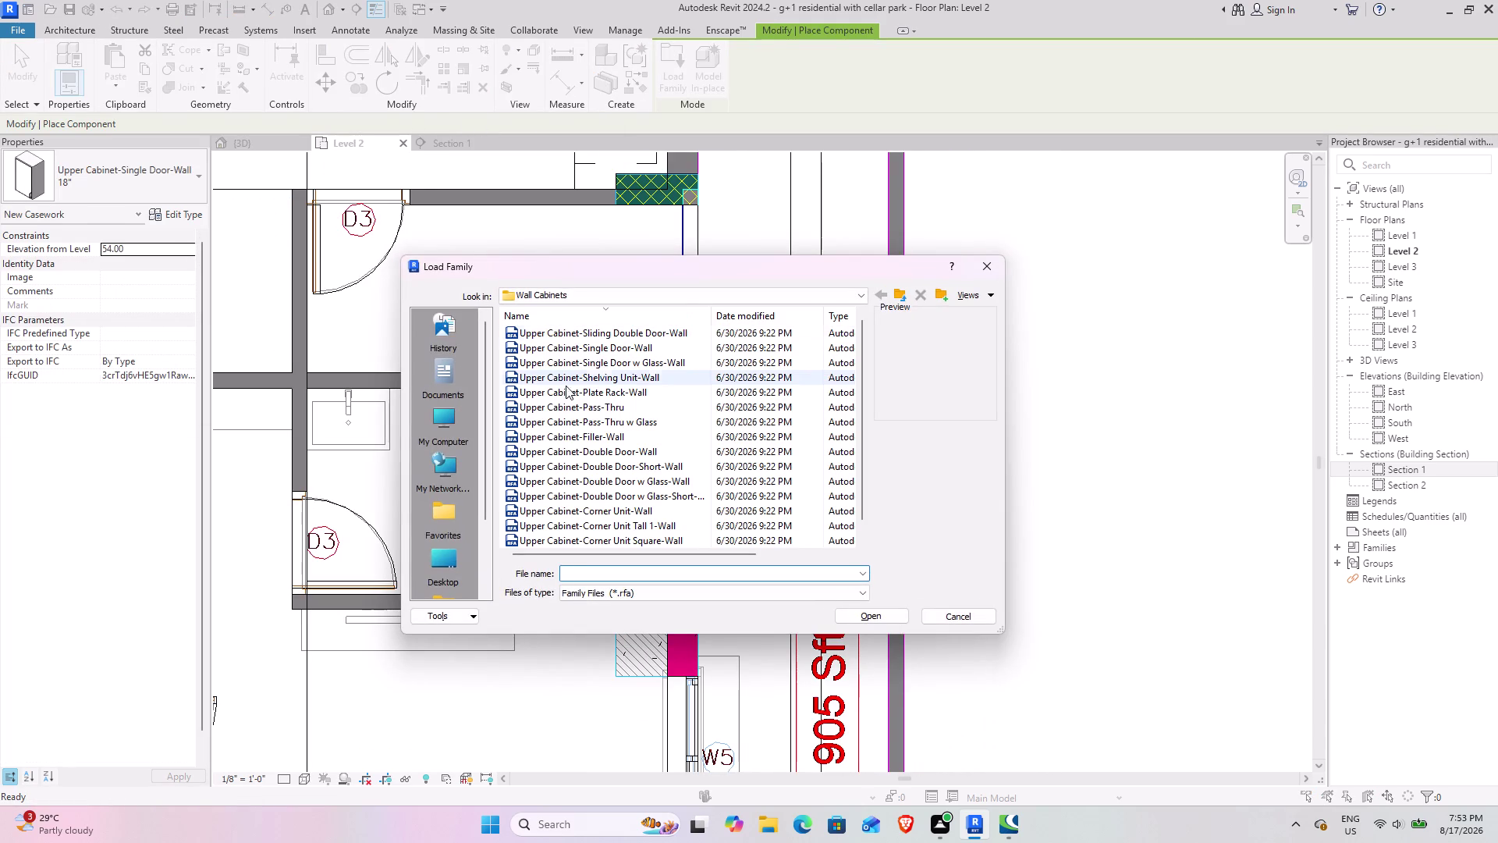
Browse from Casework to the Plumbing > Architectural > Fixtures > Water Closets folder.
click(905, 290)
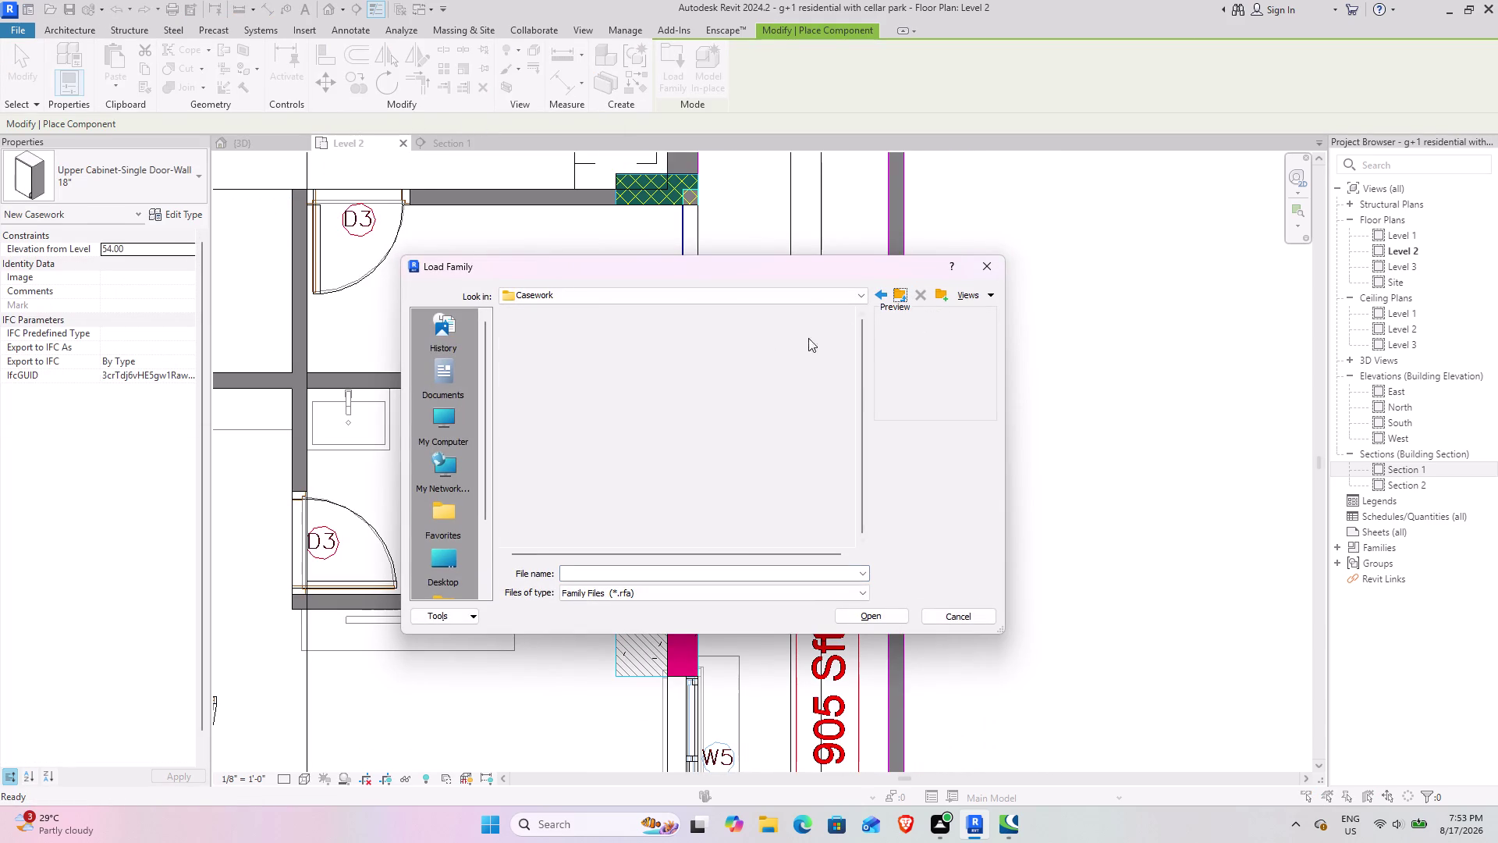
click(899, 291)
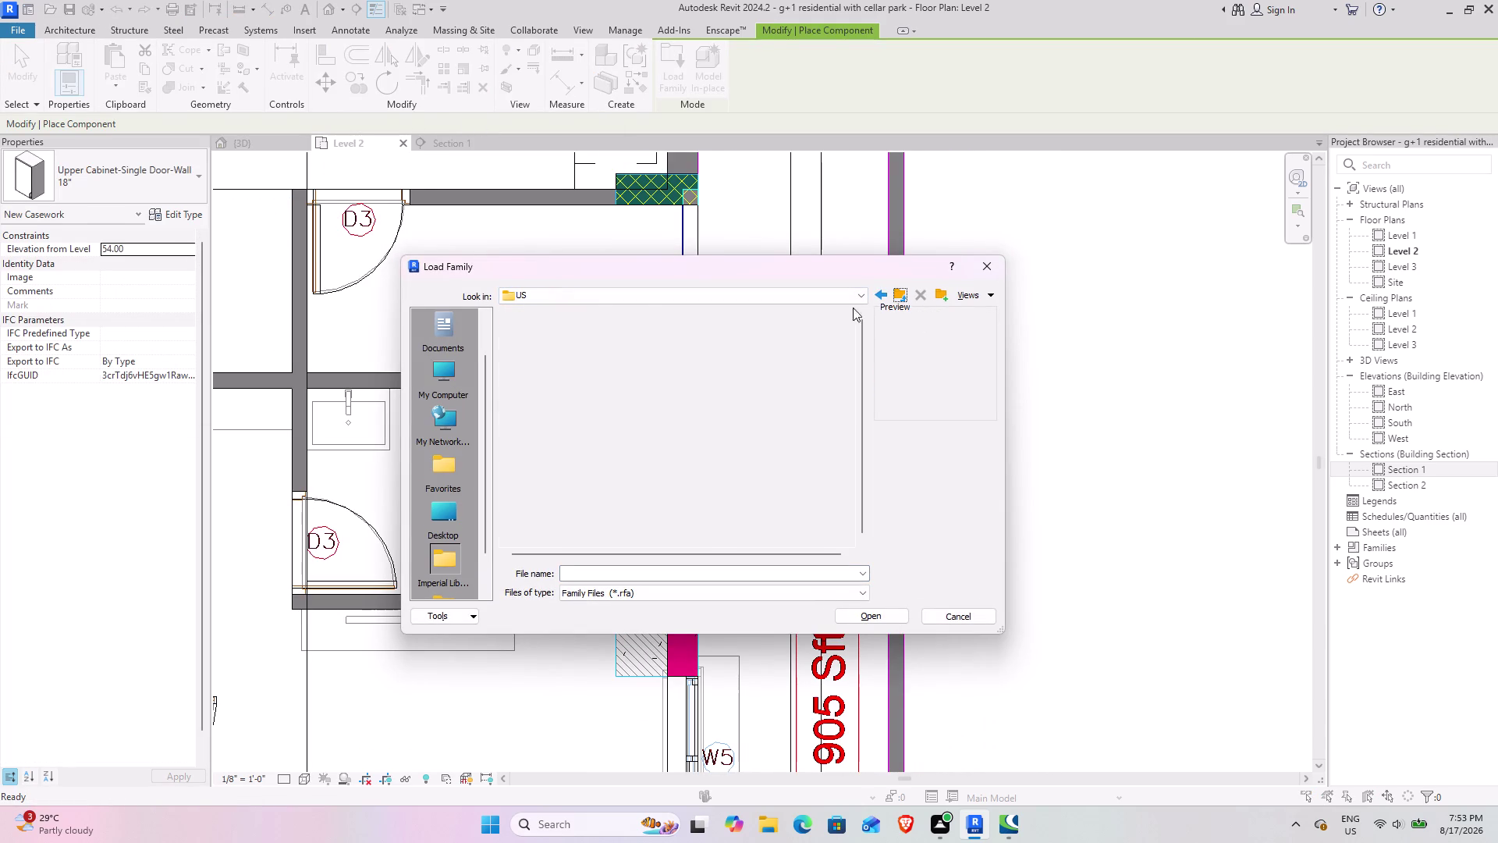
scroll(down, 3)
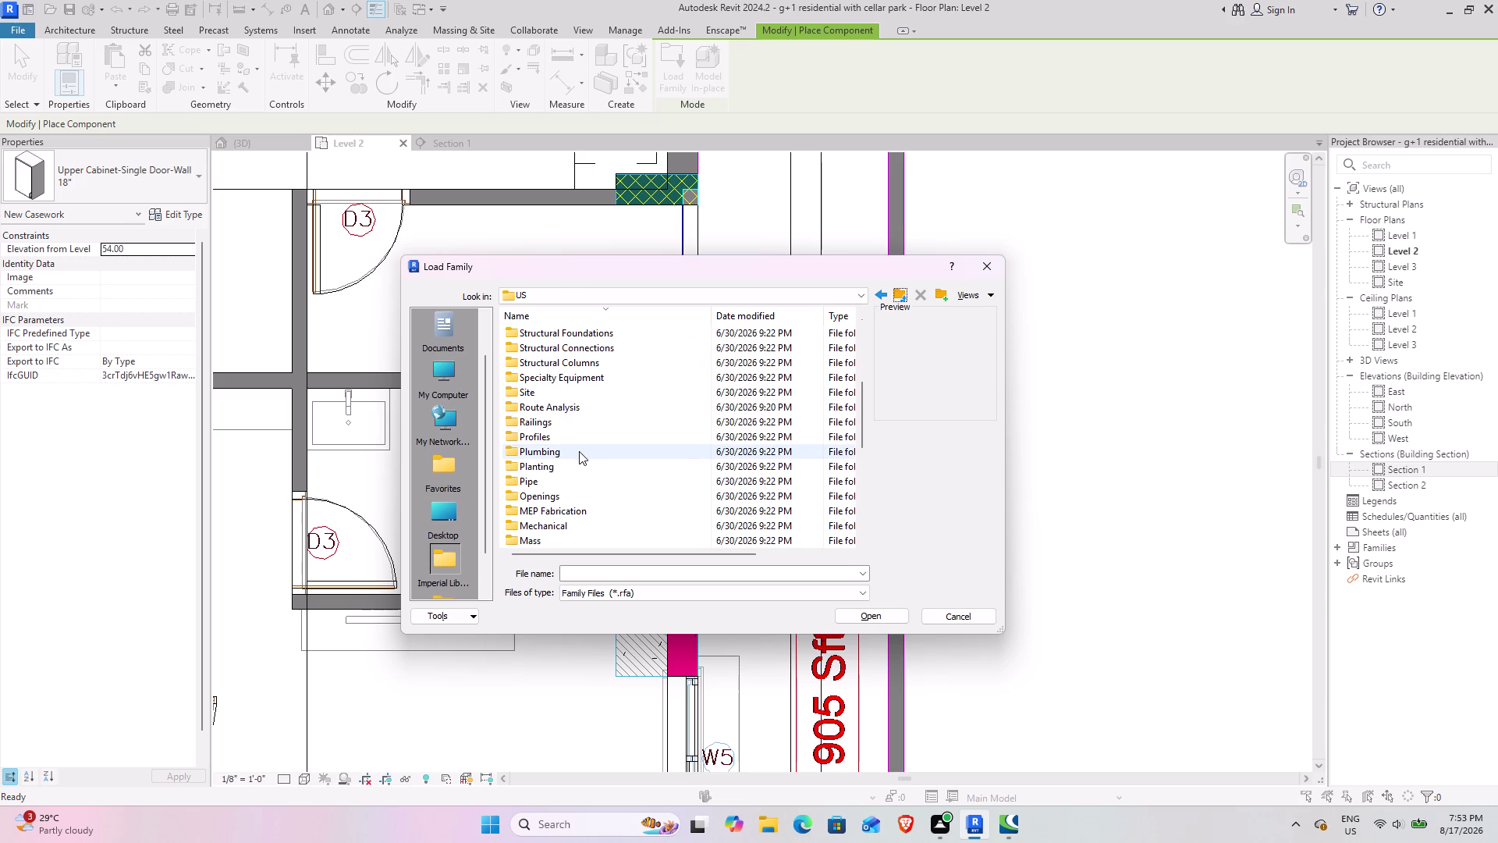
double_click(579, 450)
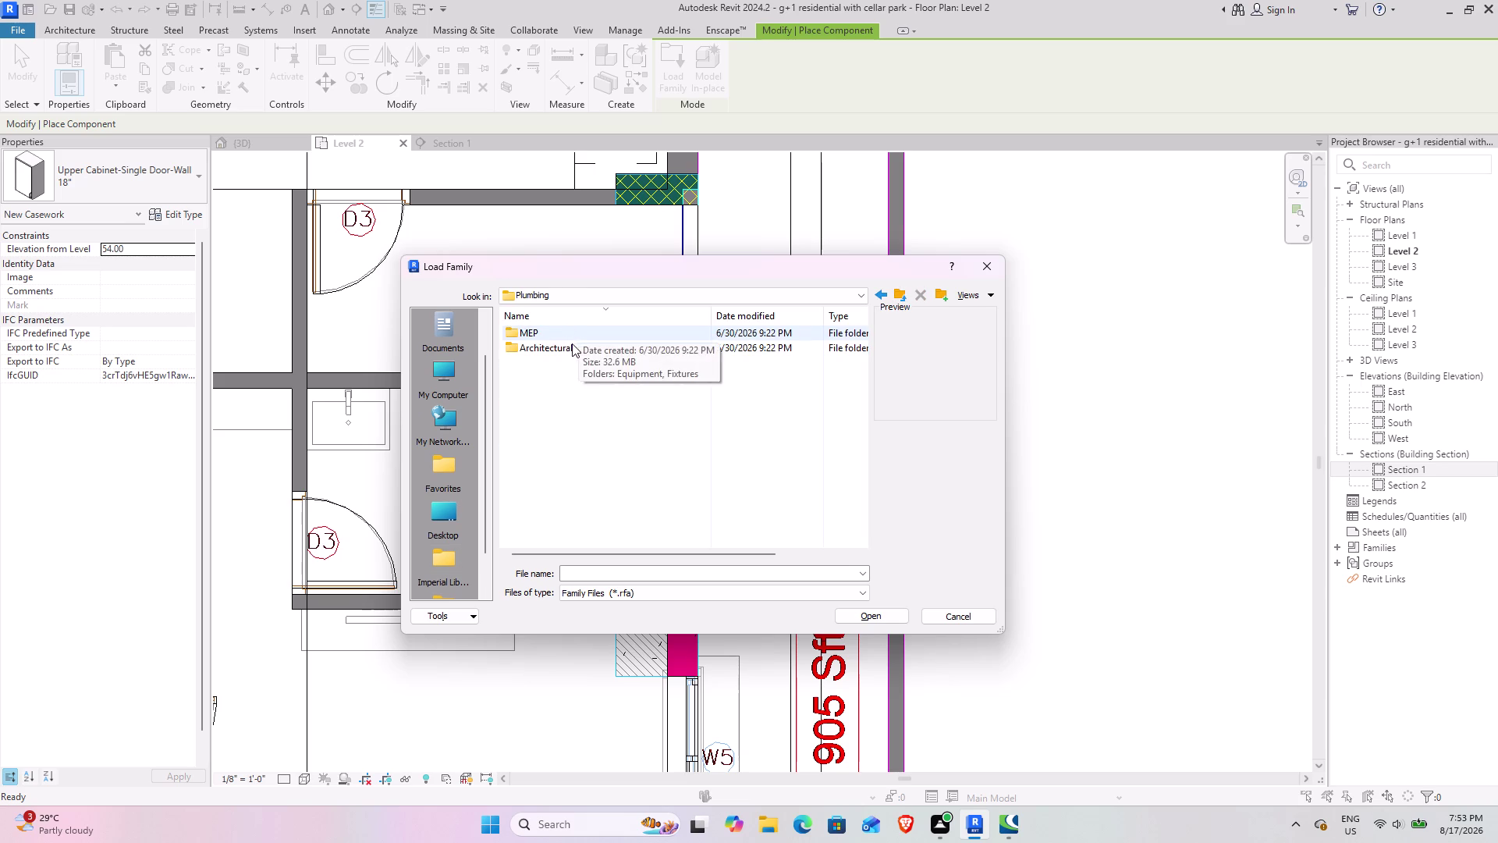
double_click(572, 344)
double_click(572, 329)
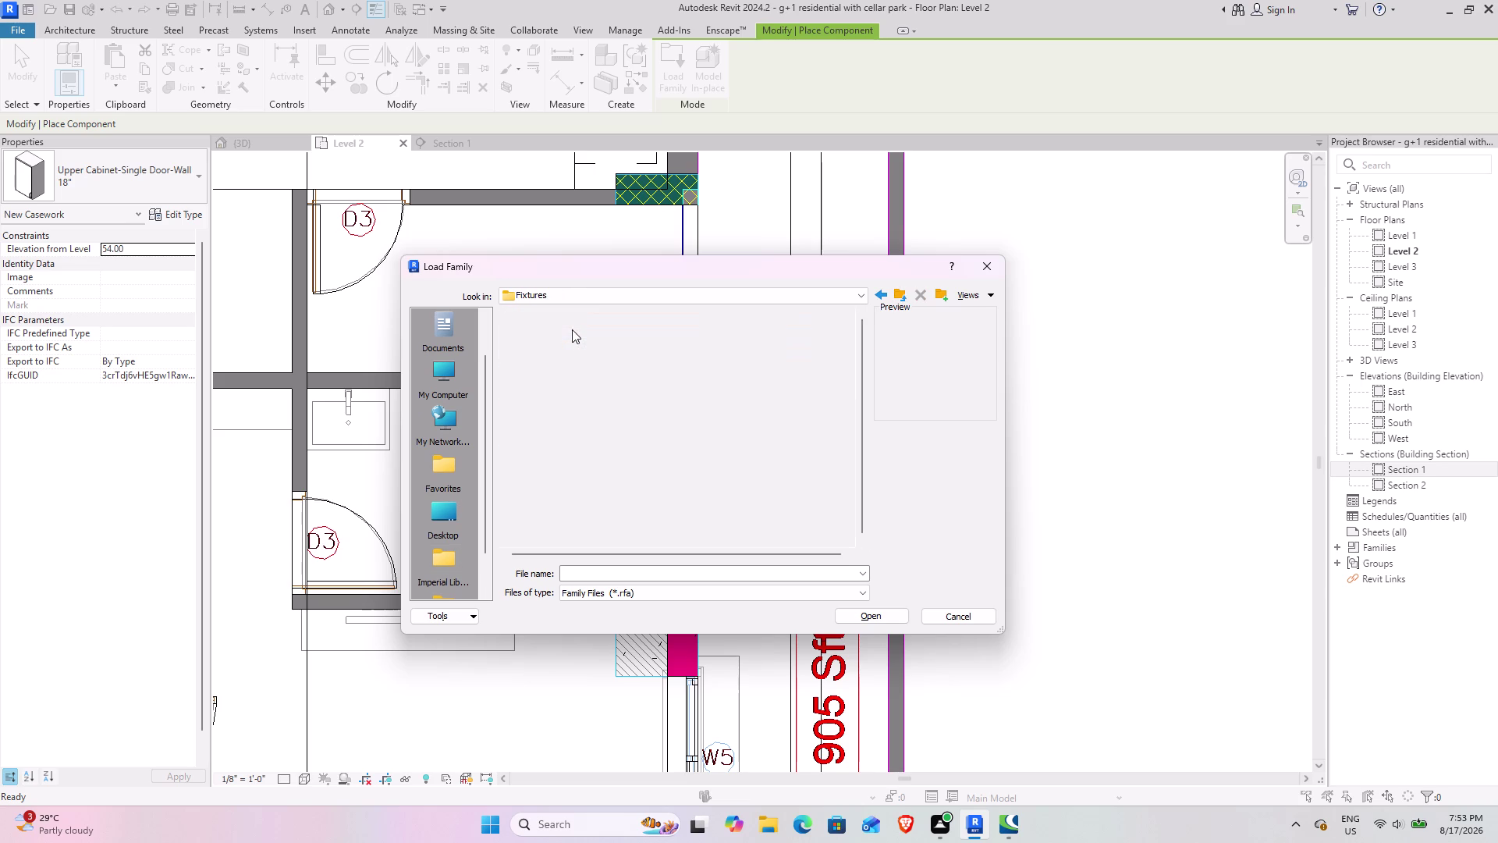
scroll(up, 3)
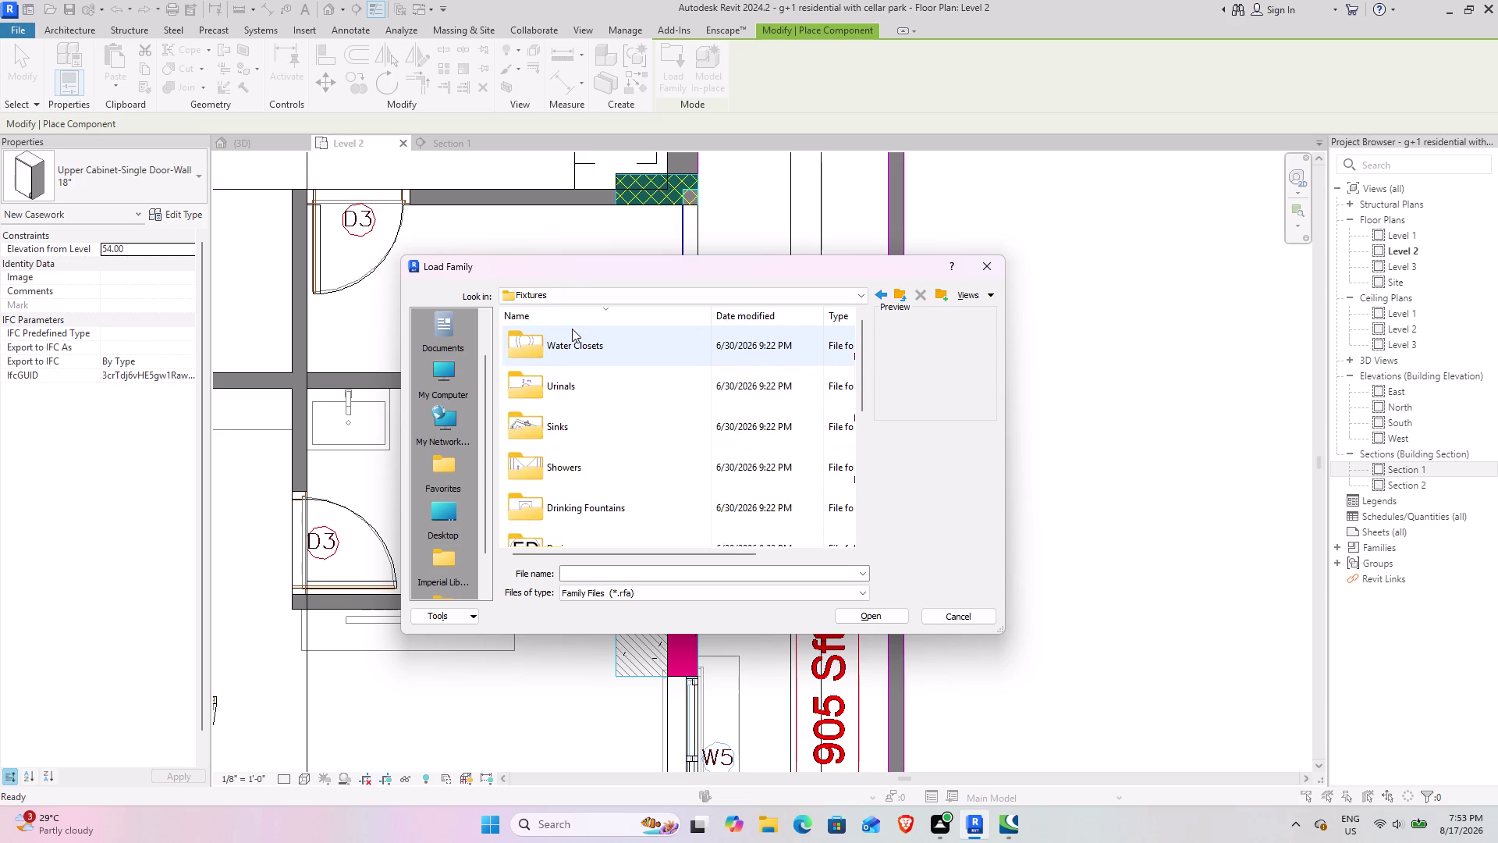
double_click(655, 381)
Load the Toilet-Domestic-3D.rfa family.
scroll(up, 3)
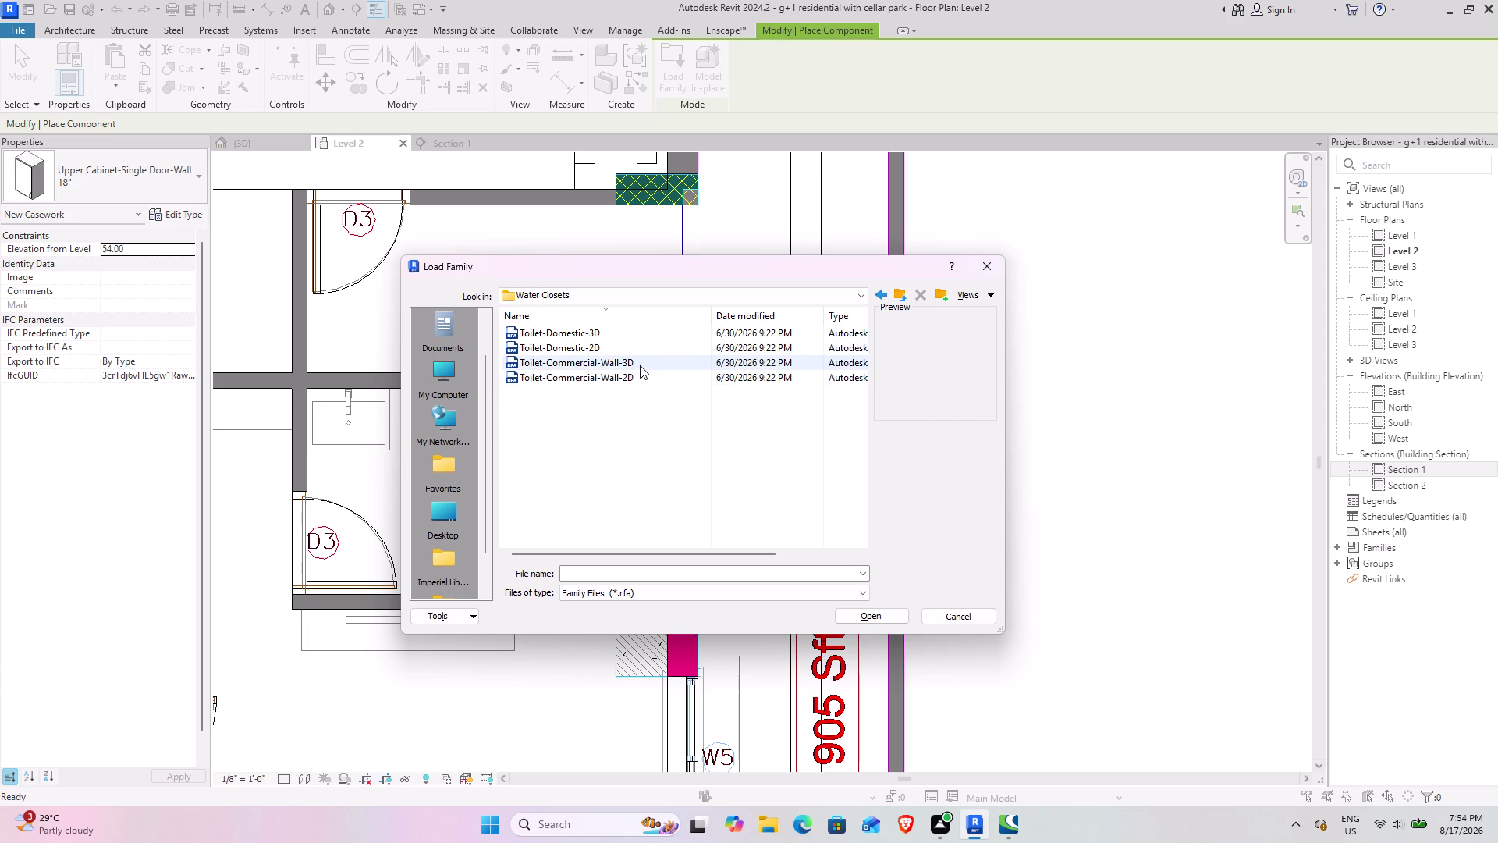
scroll(up, 3)
scroll(down, 3)
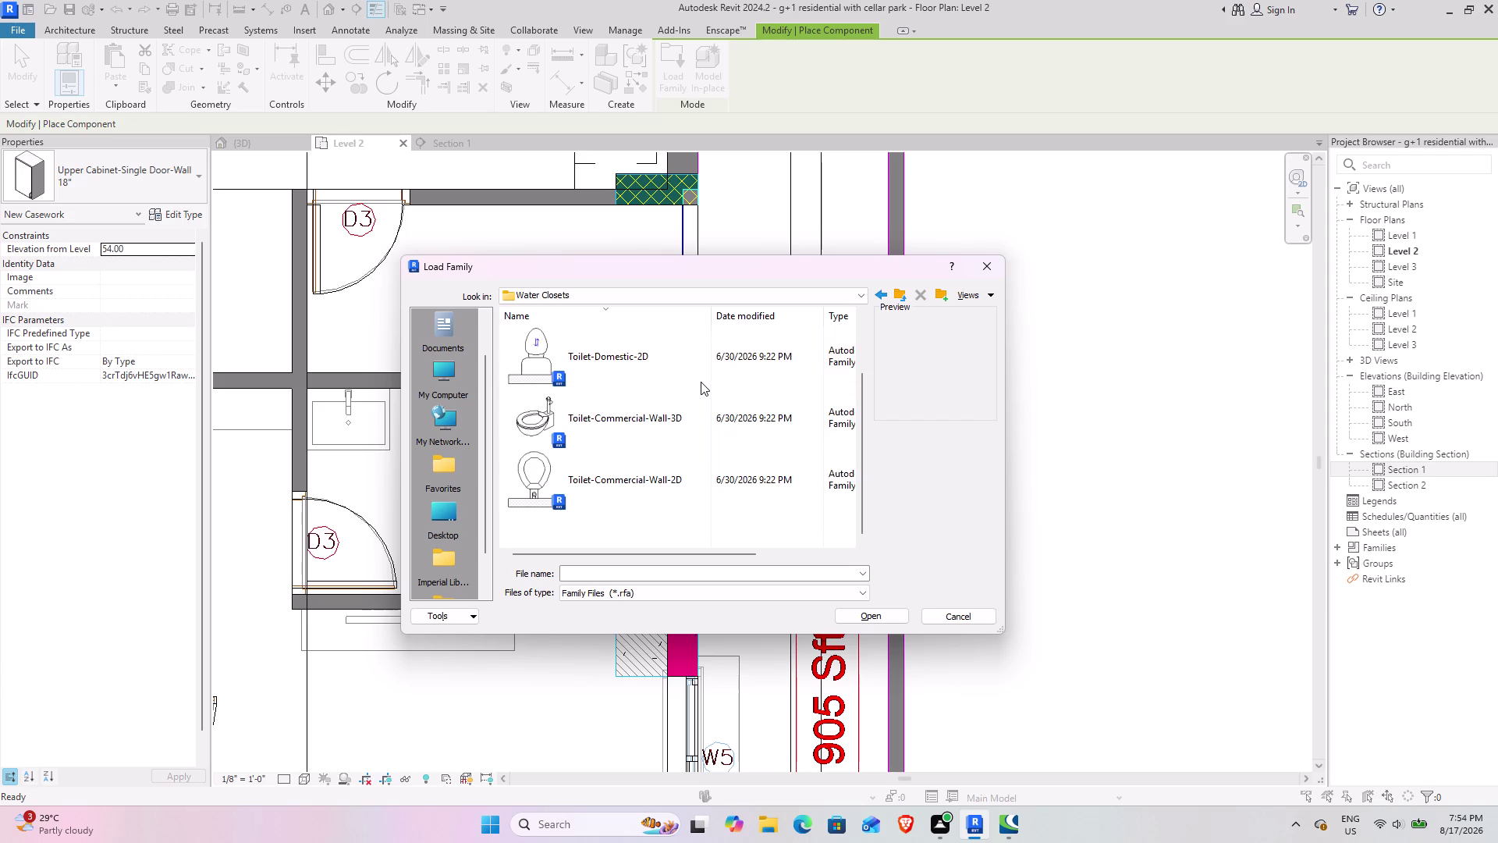
scroll(down, 3)
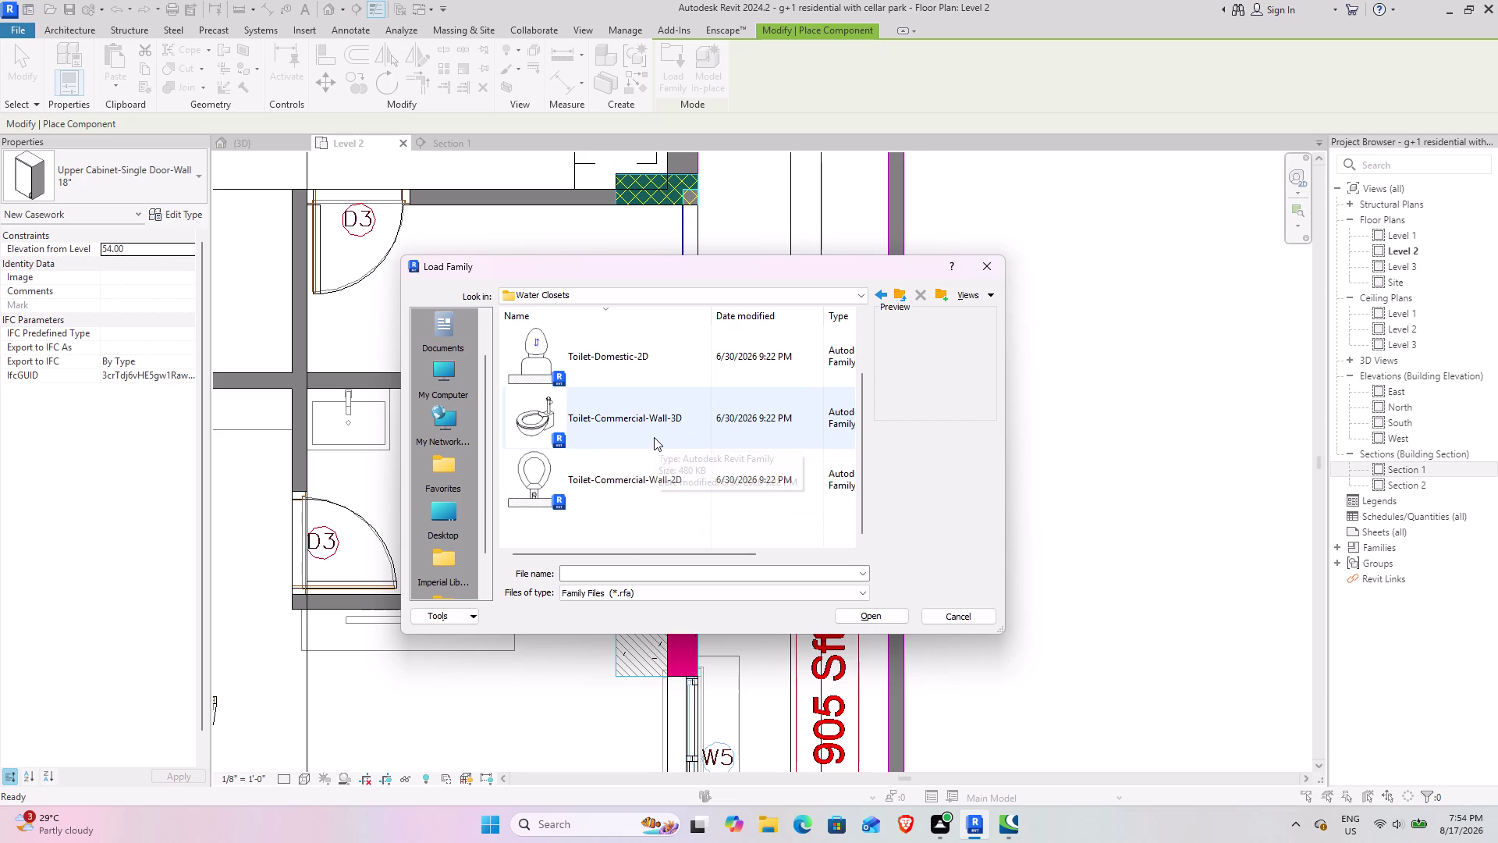
scroll(up, 3)
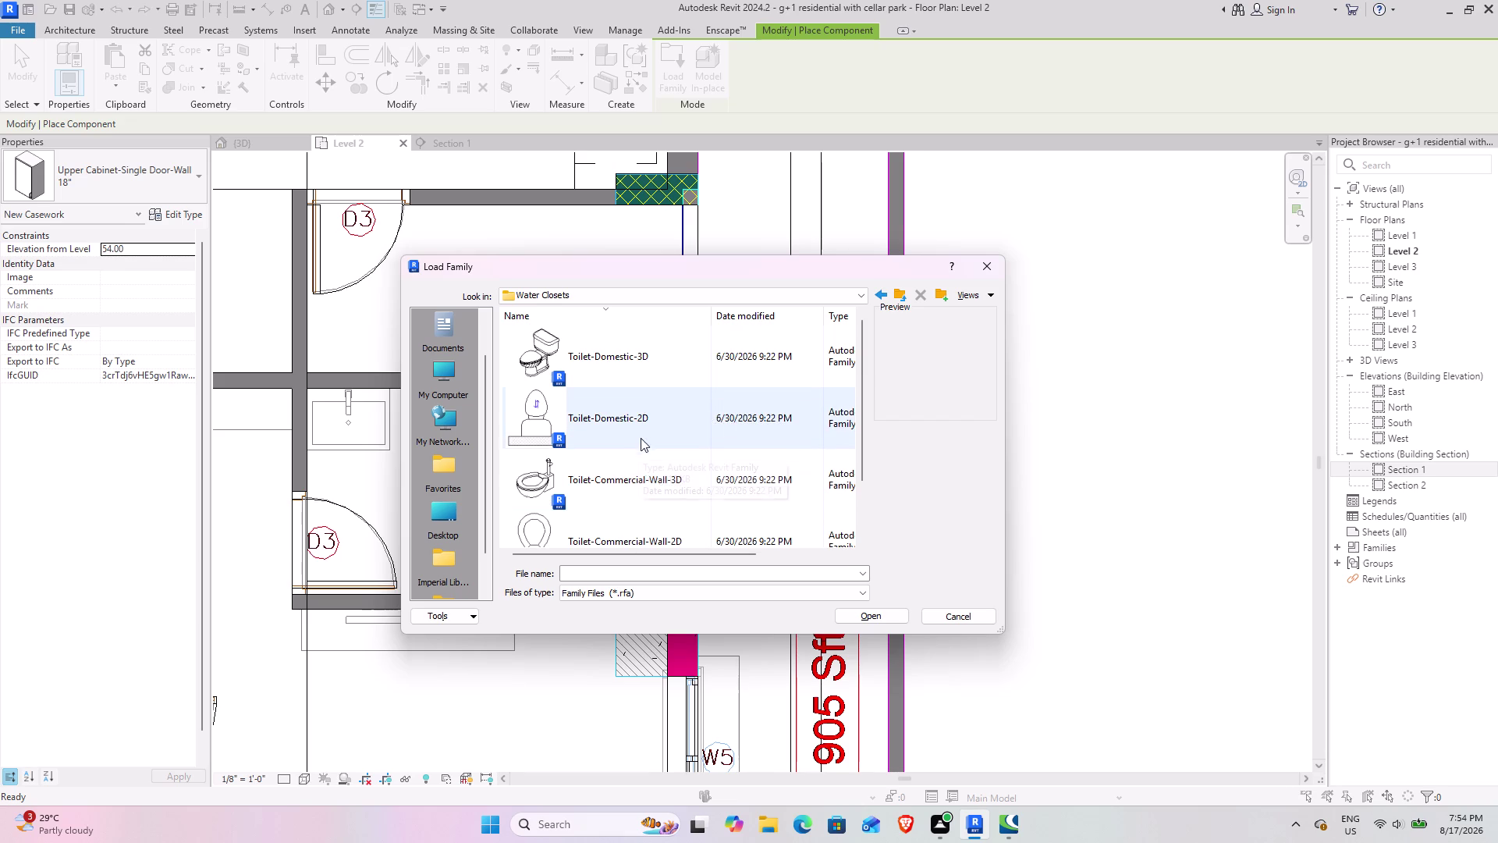
click(653, 378)
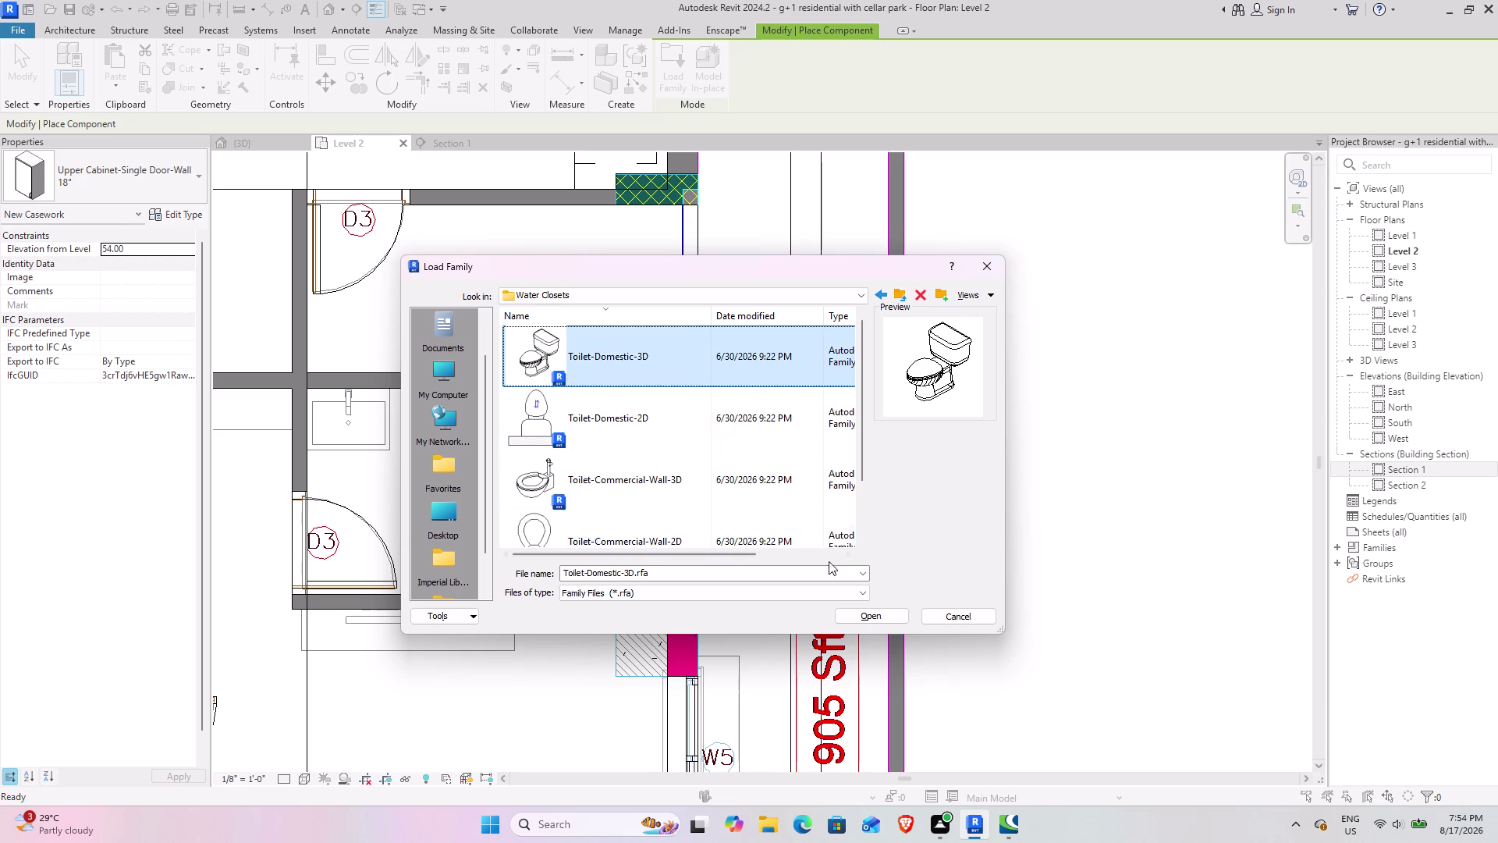
click(865, 617)
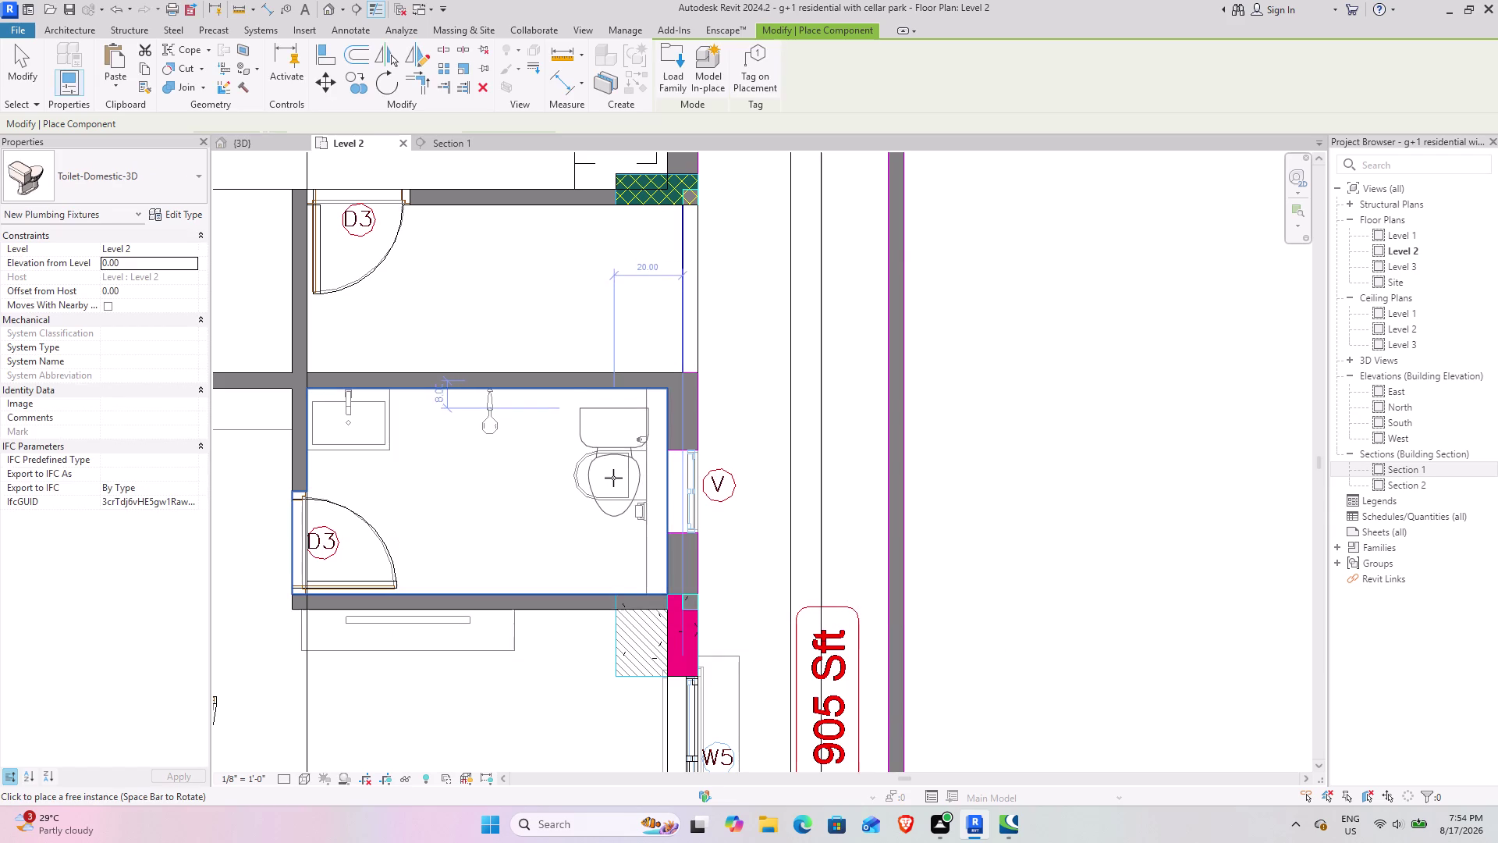
Rotate the domestic toilet to face the room and place it against the bathroom's right wall.
key(space)
key(space)
key(space)
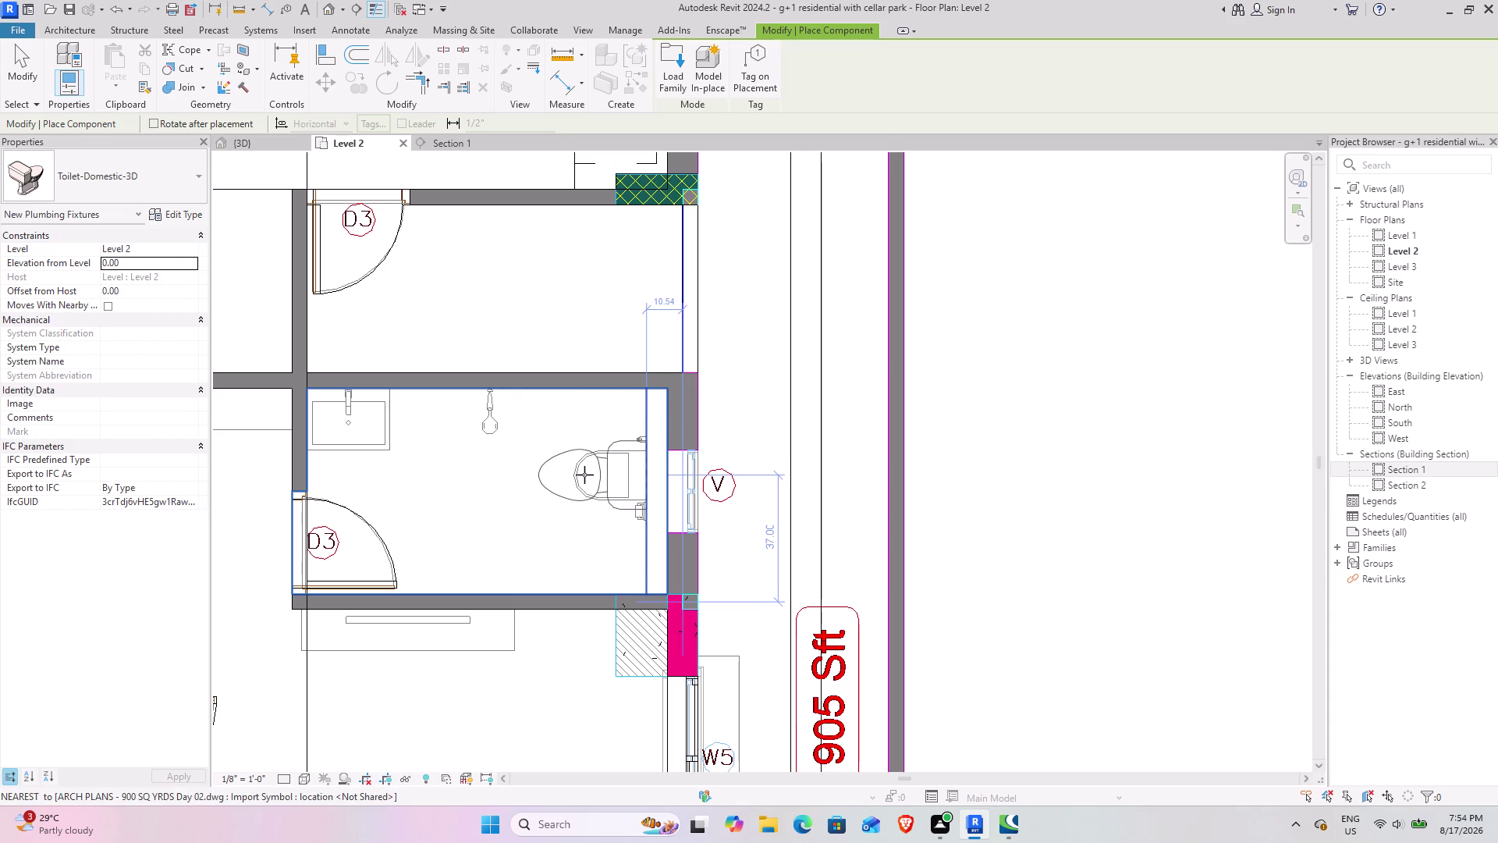
click(585, 474)
scroll(down, 3)
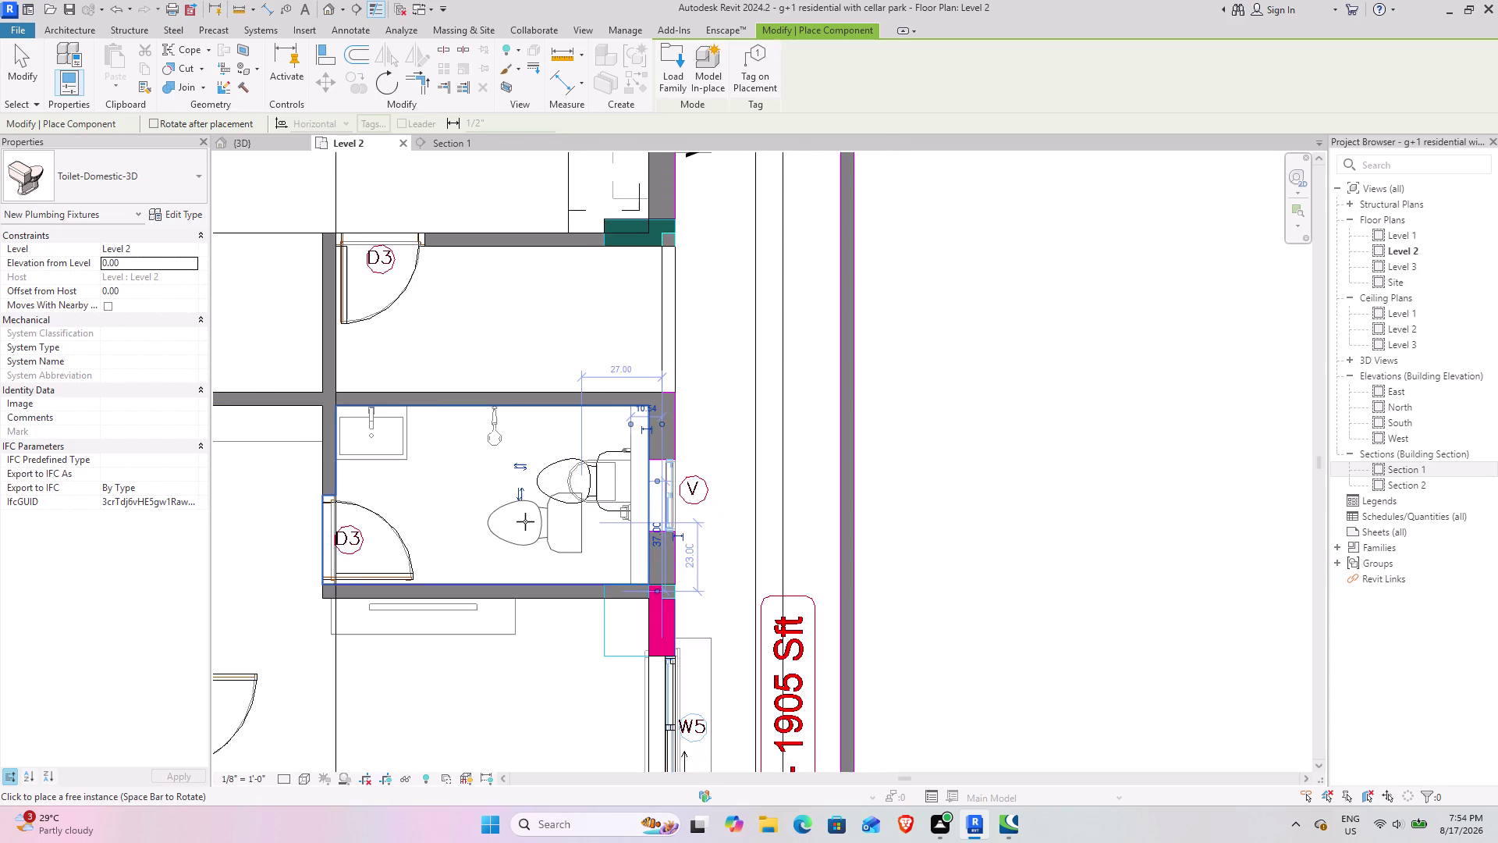
middle_drag(525, 520, 598, 535)
Load the Sink-Single-2D (26" x 22") family from the Fixtures > Sinks folder.
click(682, 66)
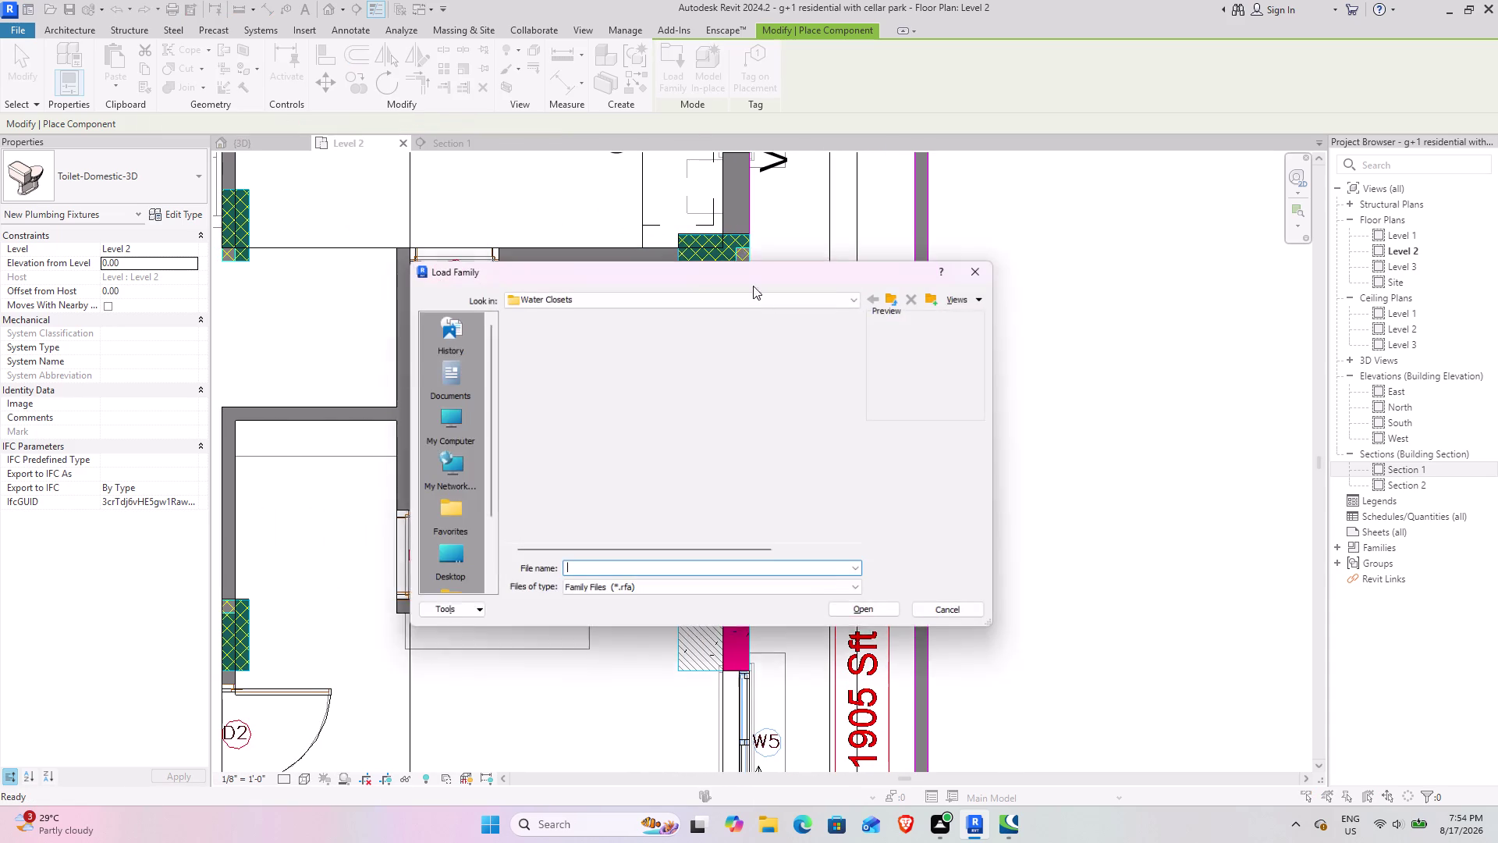
click(902, 294)
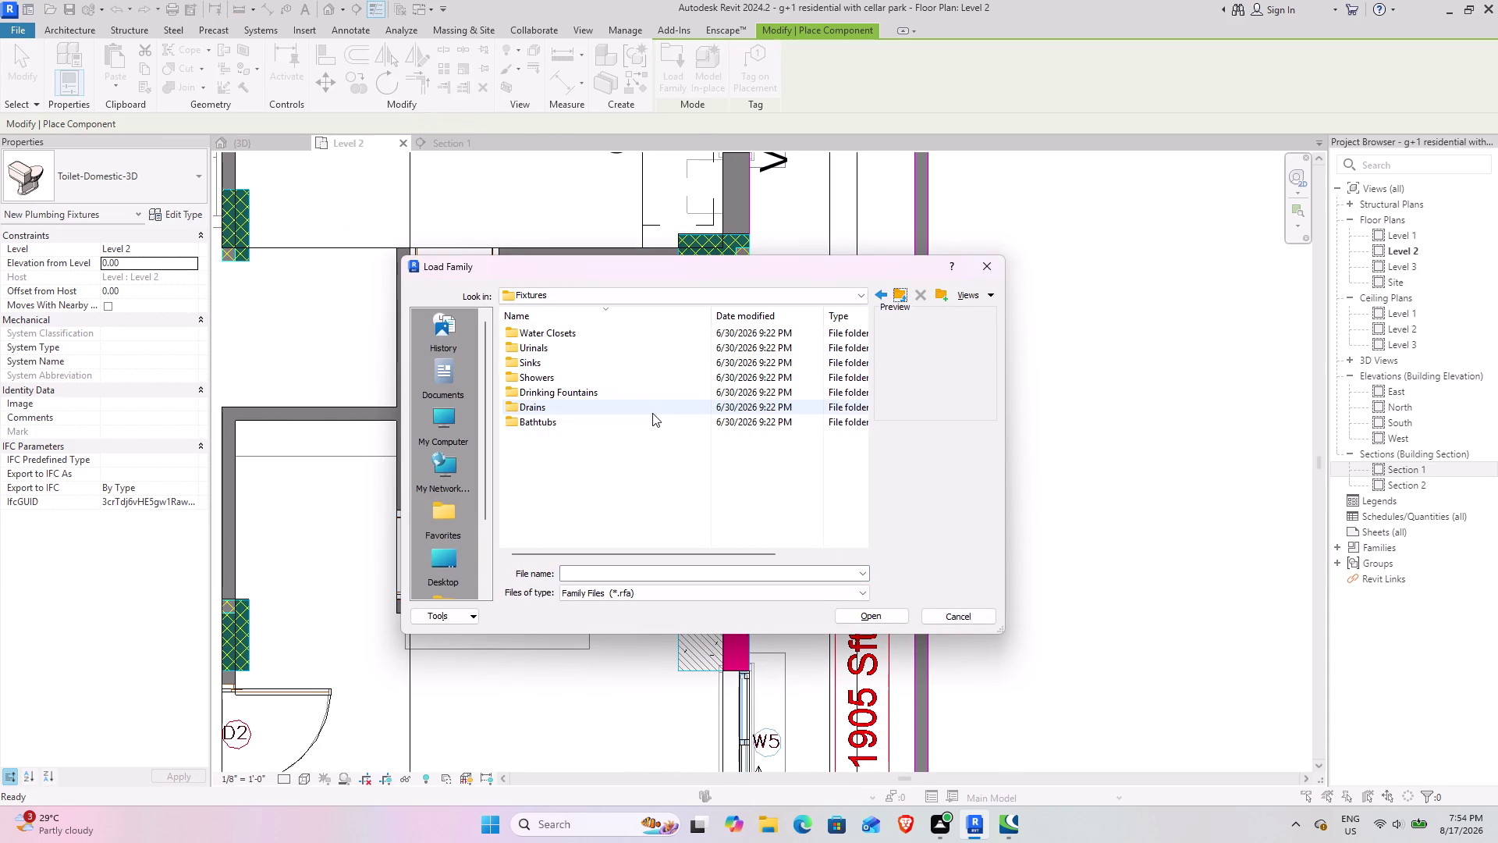
double_click(675, 366)
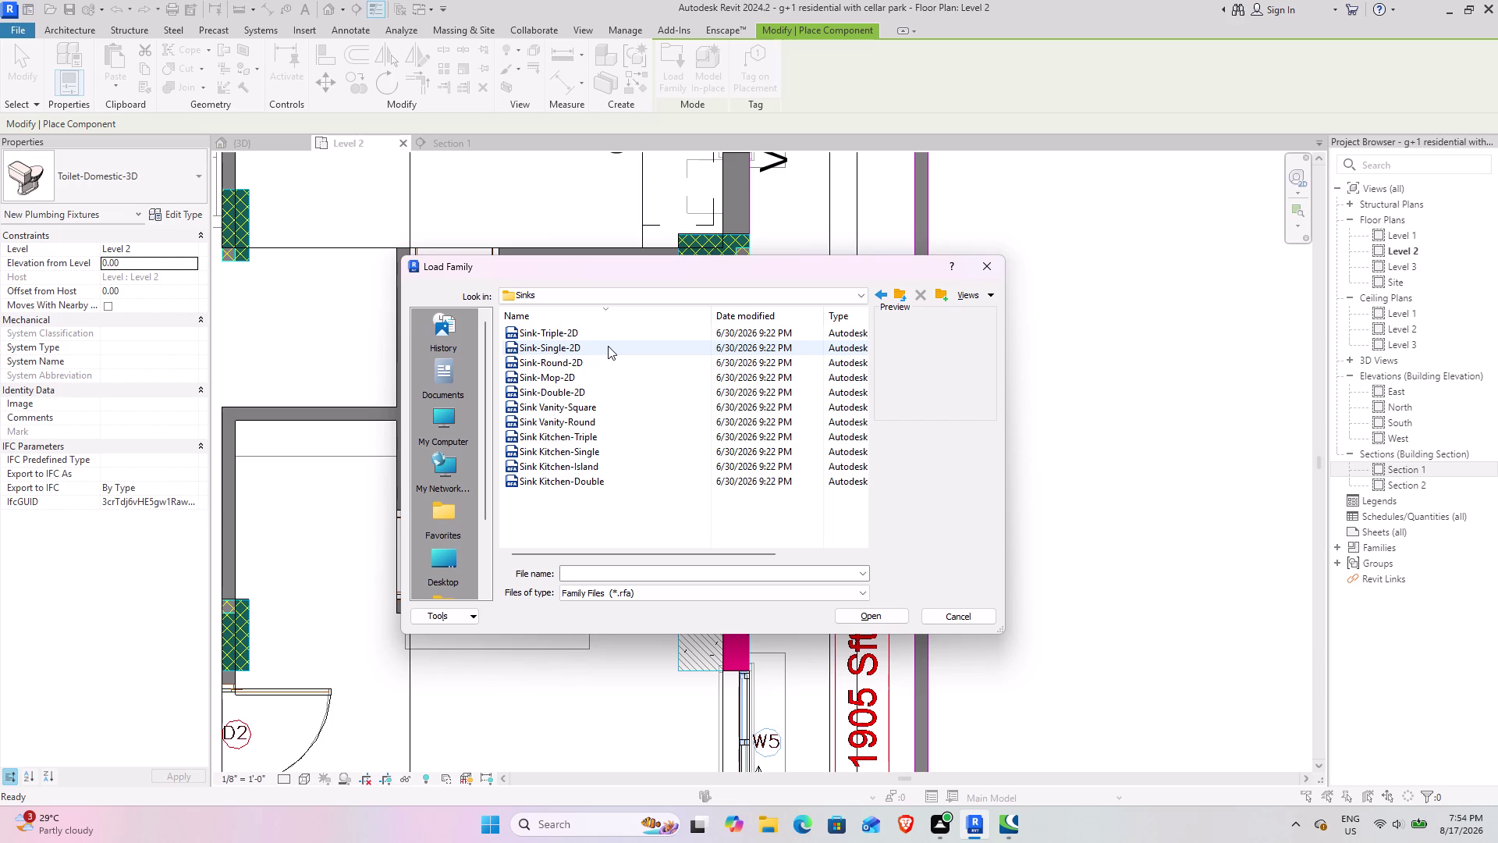
scroll(up, 3)
scroll(up, 3)
scroll(up, 3)
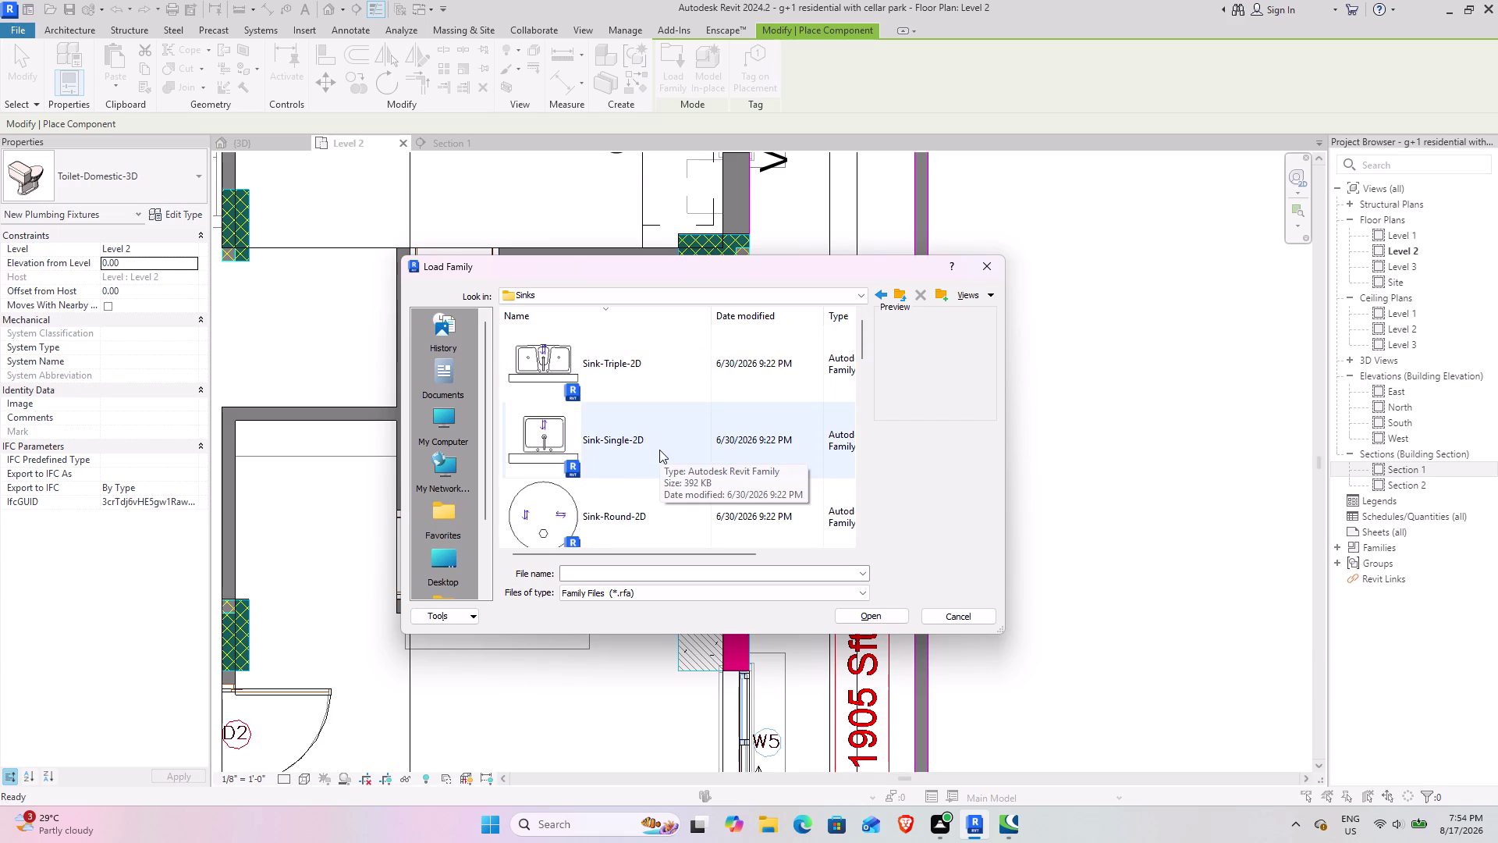
scroll(down, 3)
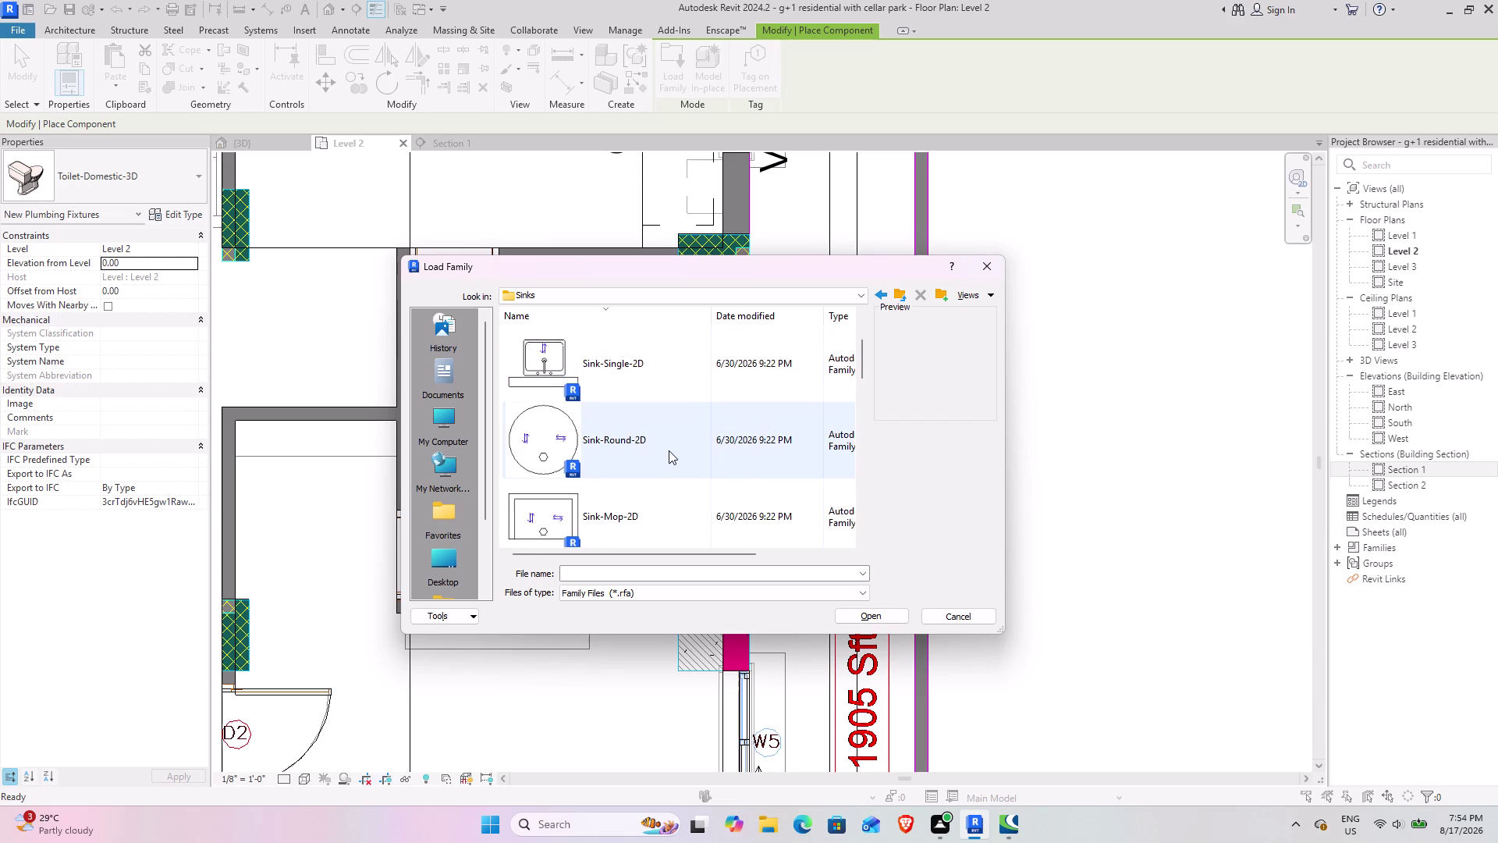
scroll(down, 3)
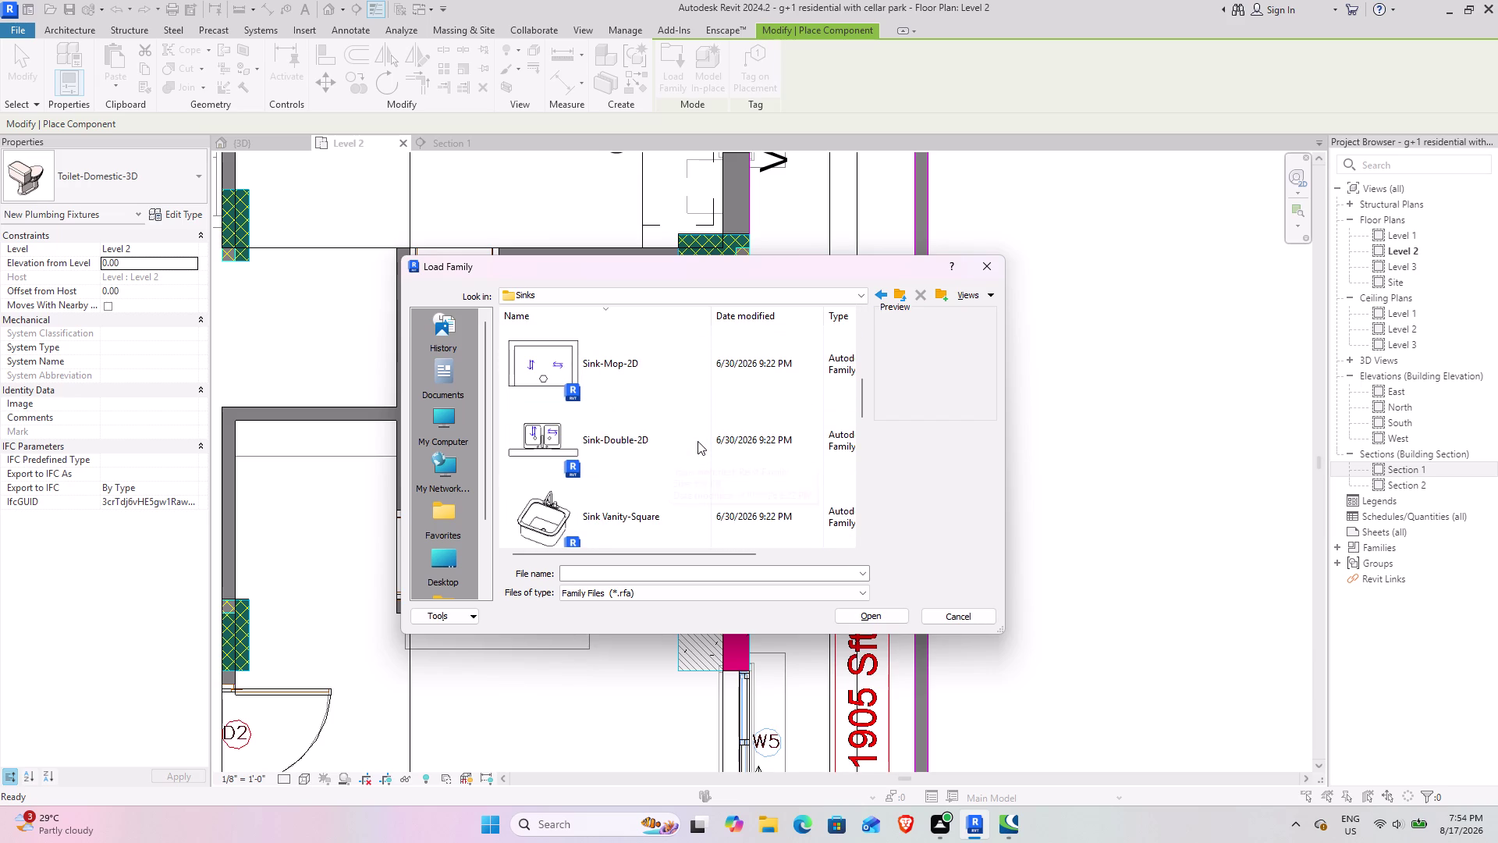
scroll(up, 3)
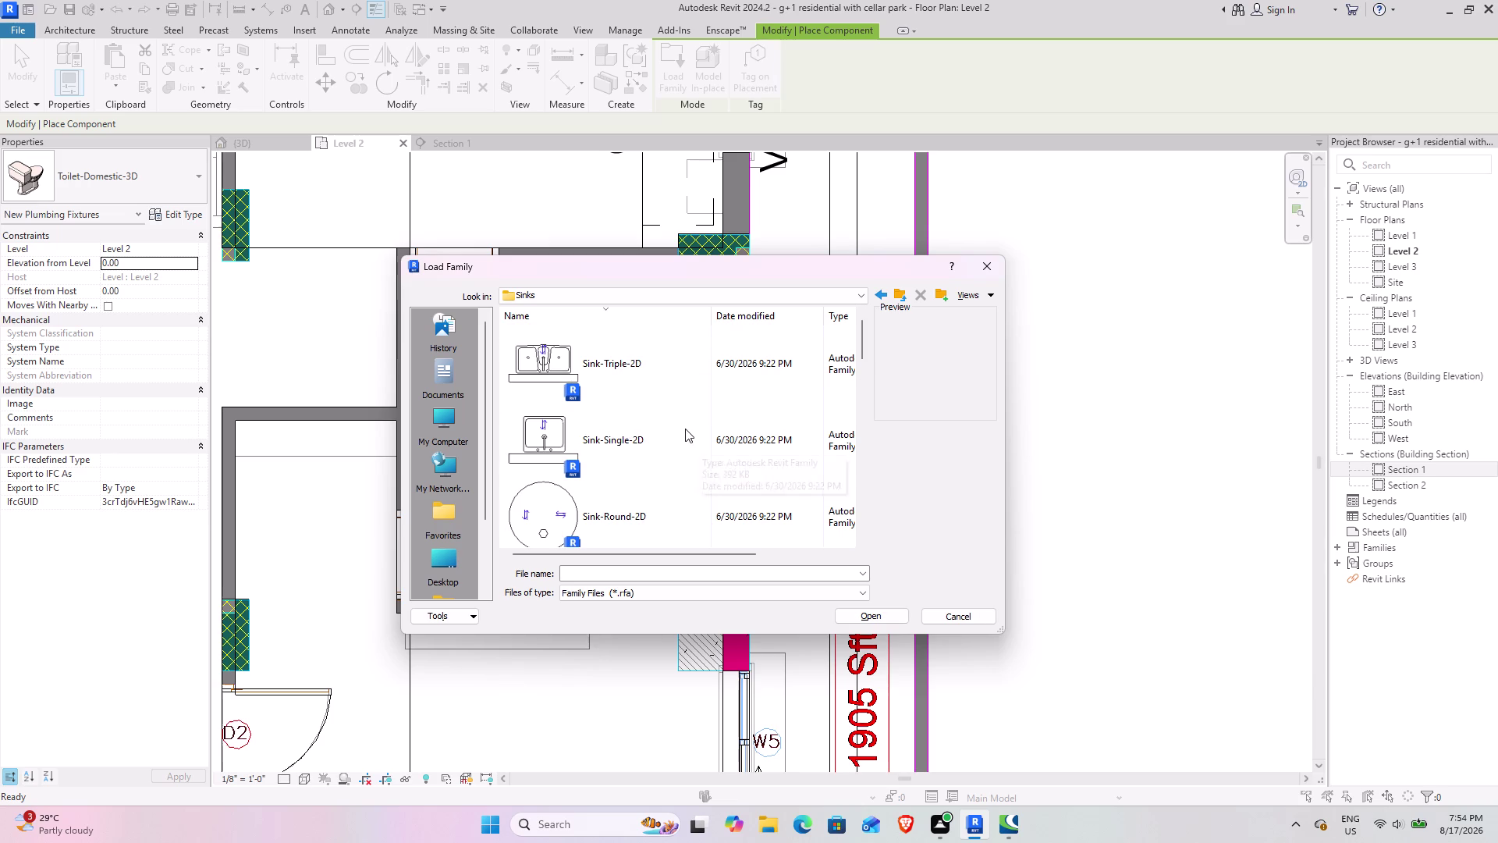
click(653, 452)
click(856, 616)
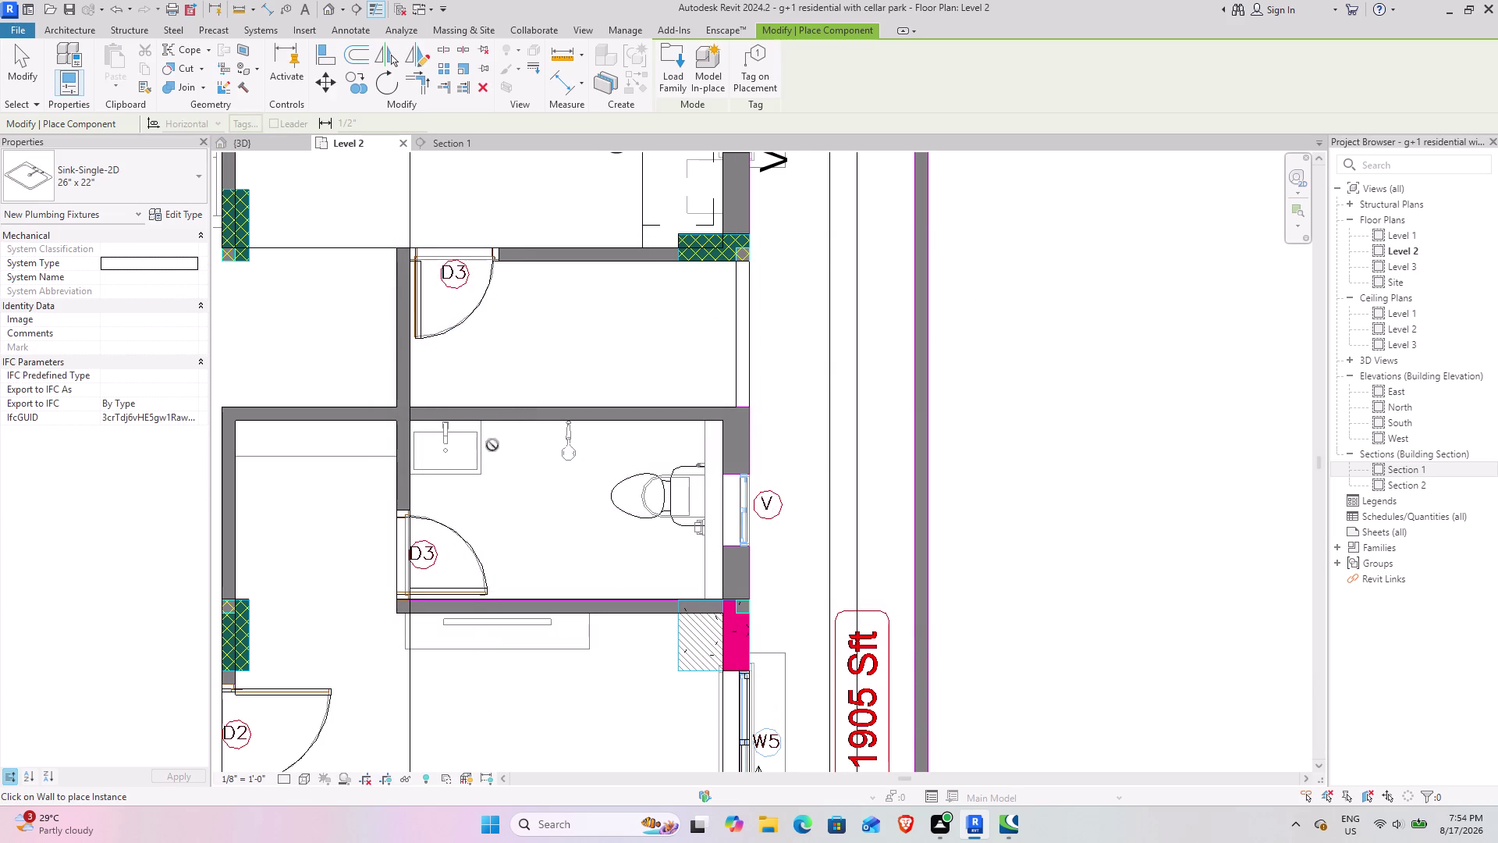
Place the single sink in the bathroom's top-left corner and check it in 3D.
click(459, 415)
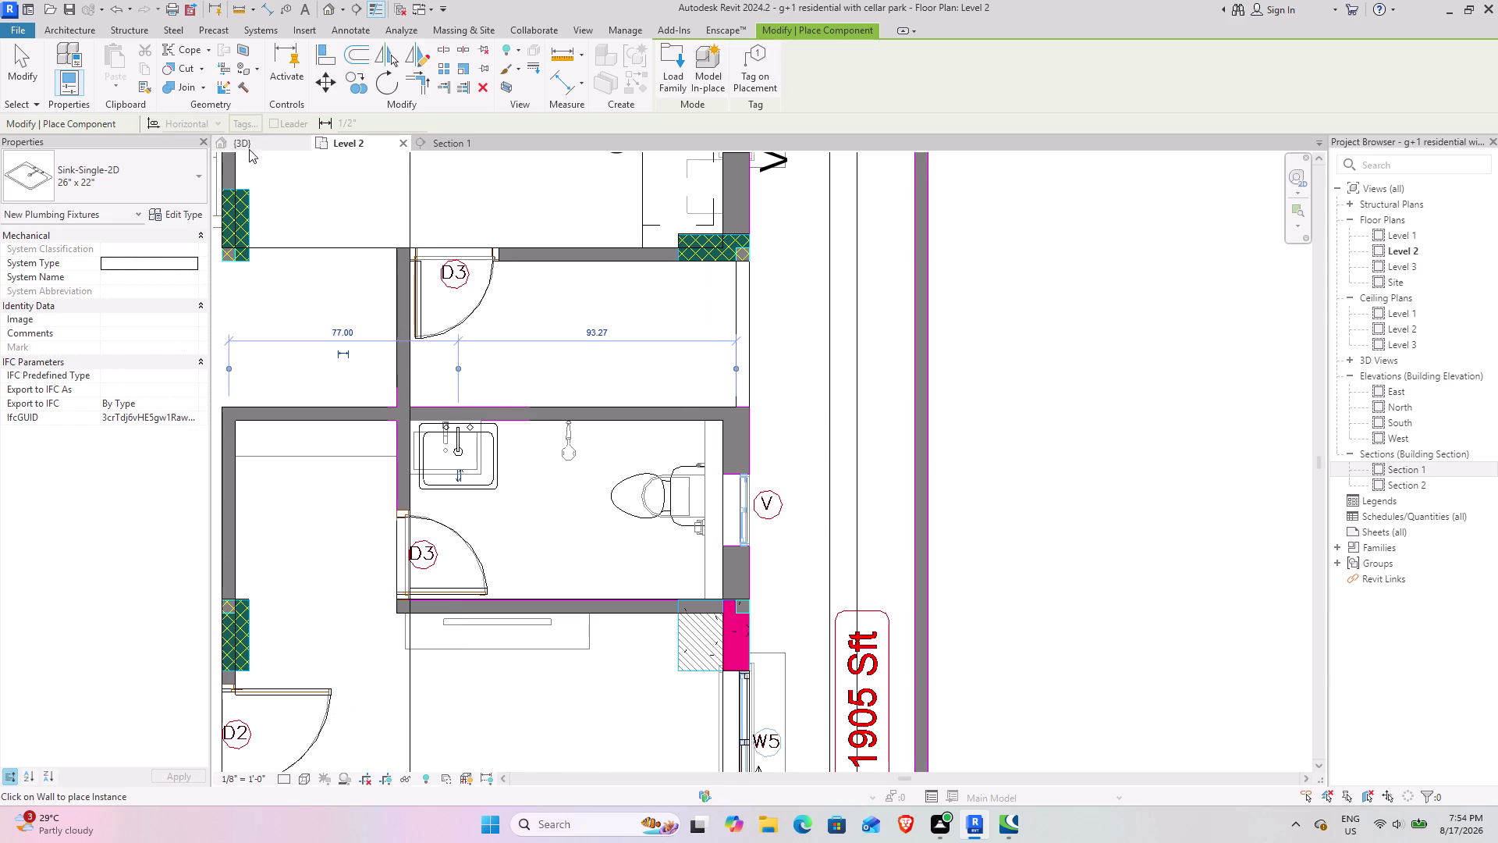
click(248, 144)
scroll(down, 3)
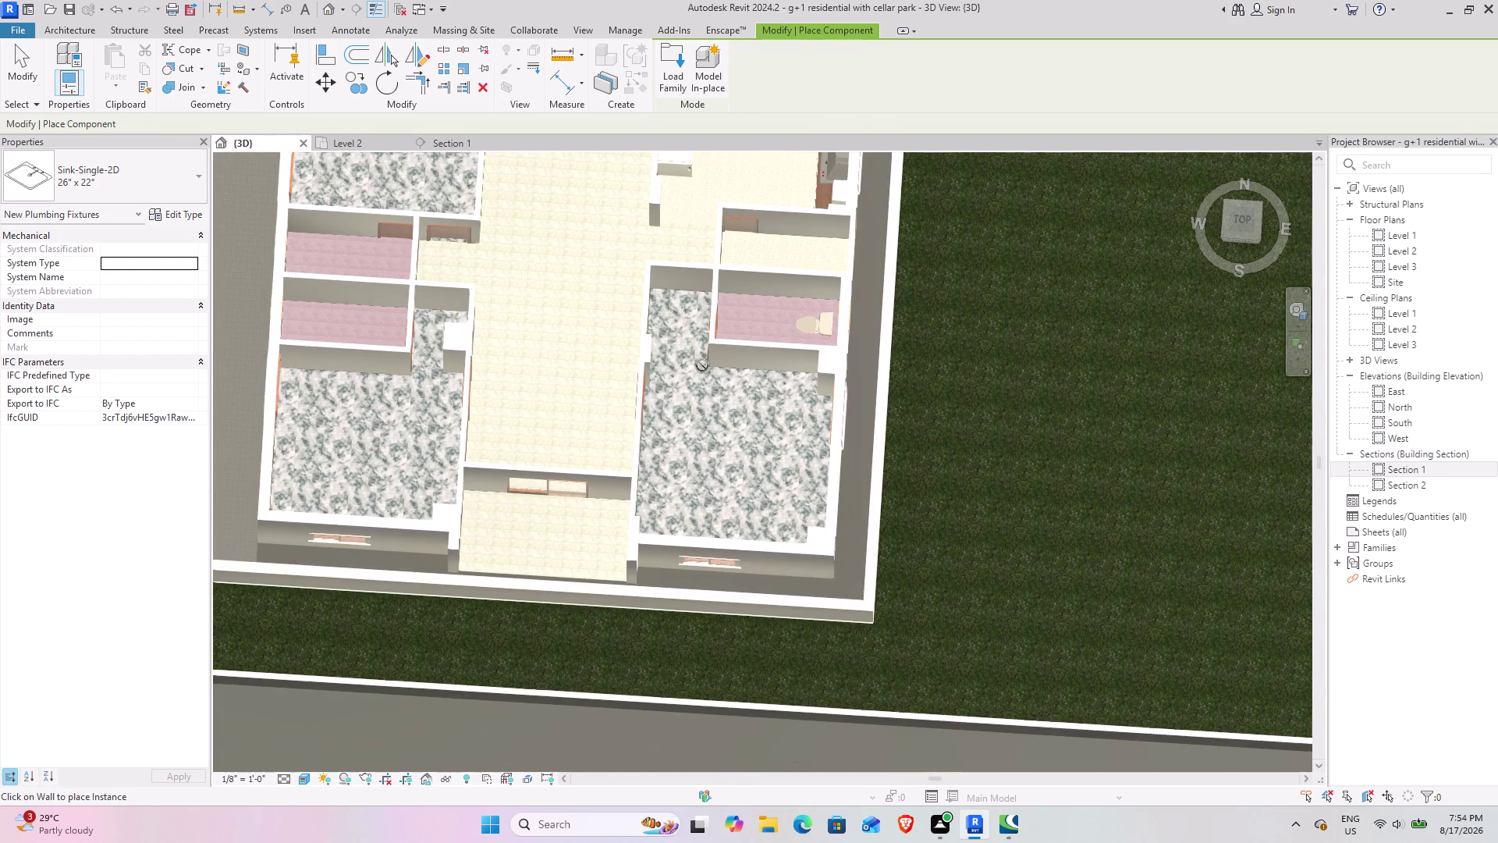
click(350, 145)
Back on Level 2, end sink placement, select and deselect the sink, then restart Place Component.
click(35, 60)
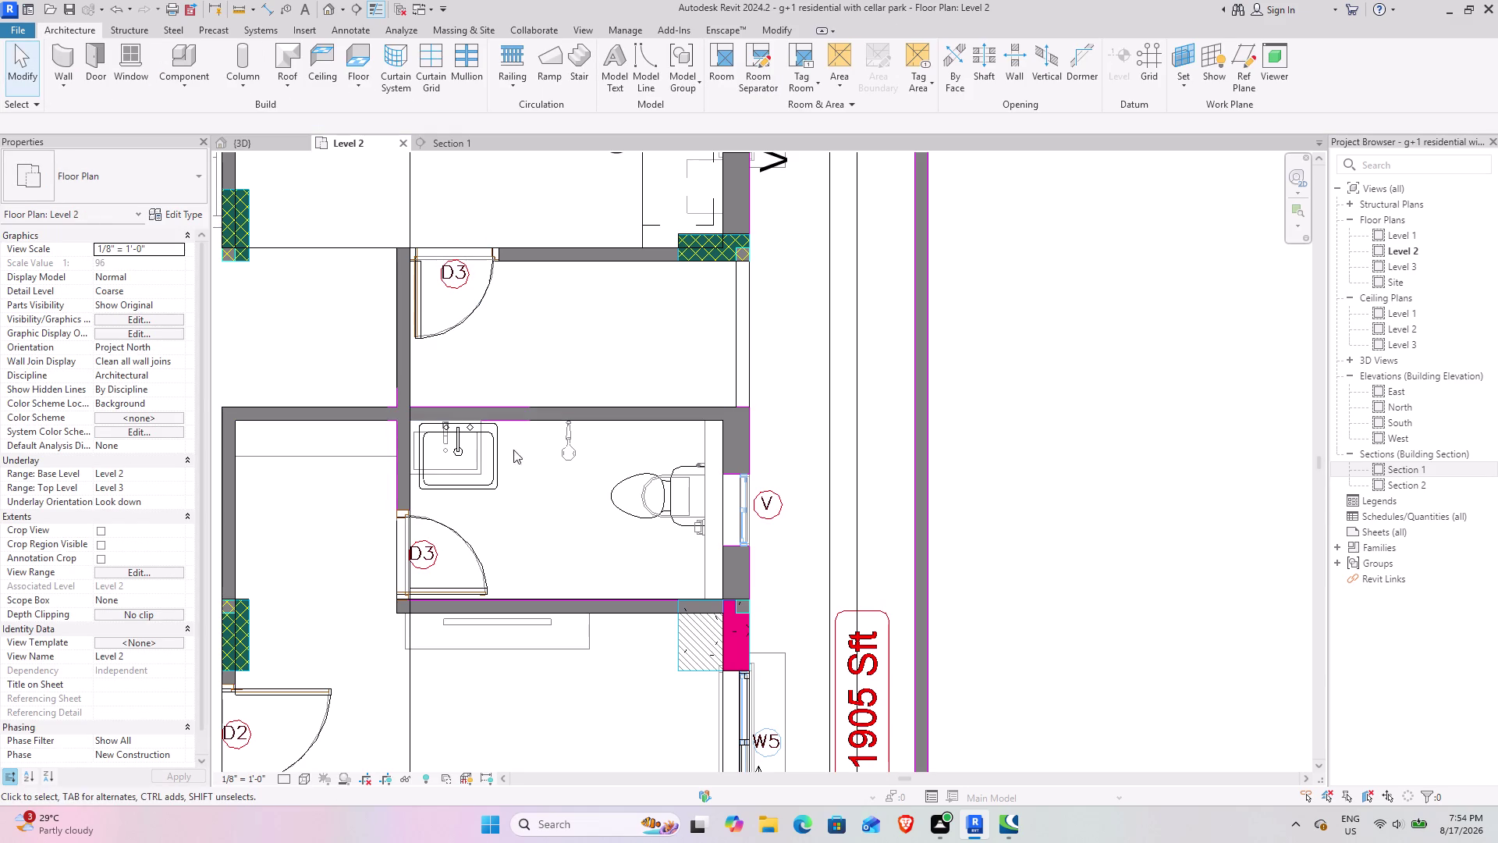
click(496, 456)
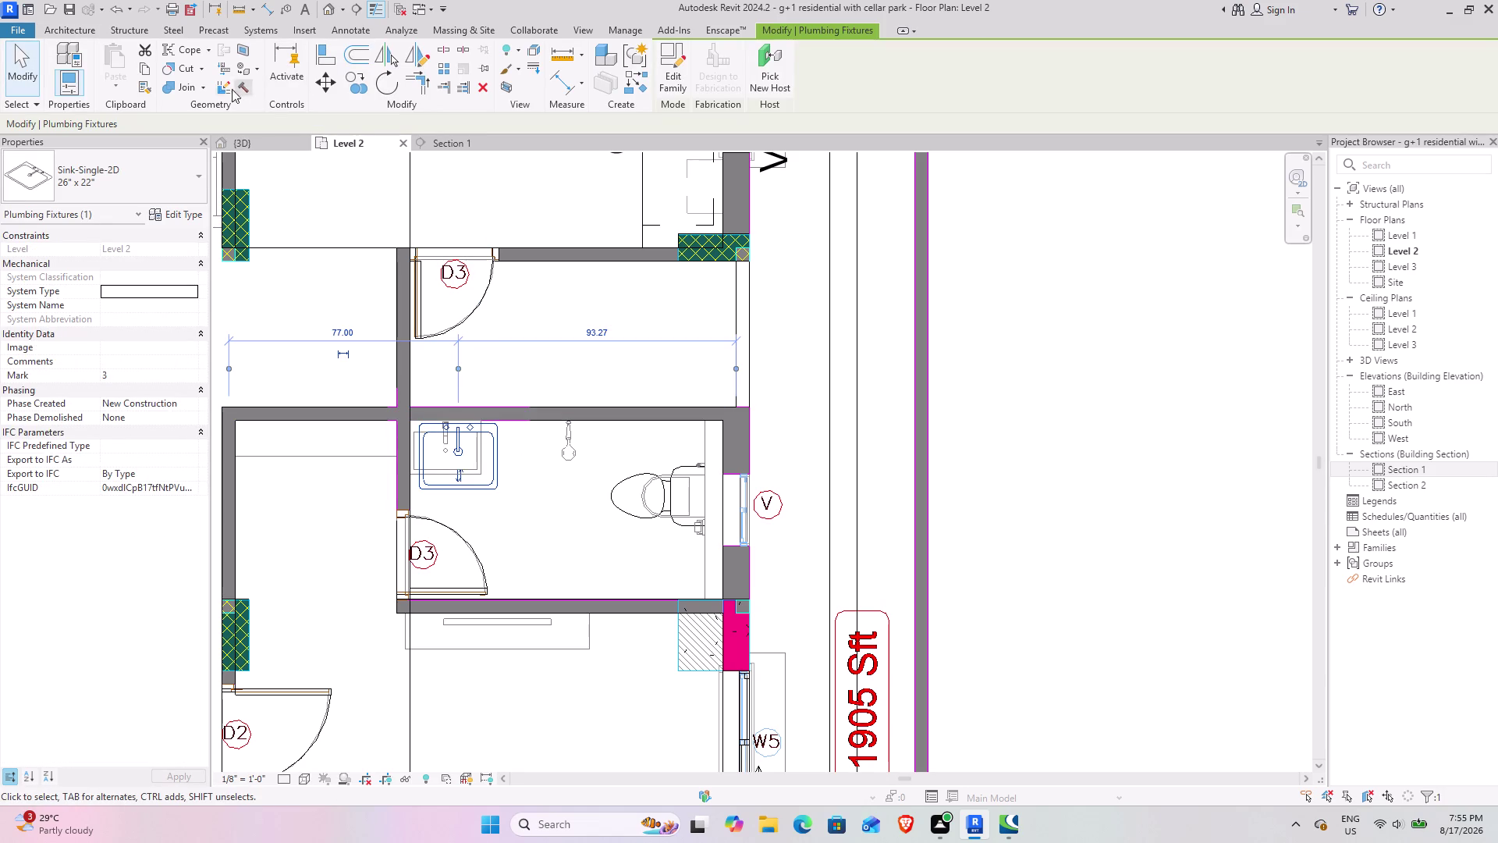
click(485, 91)
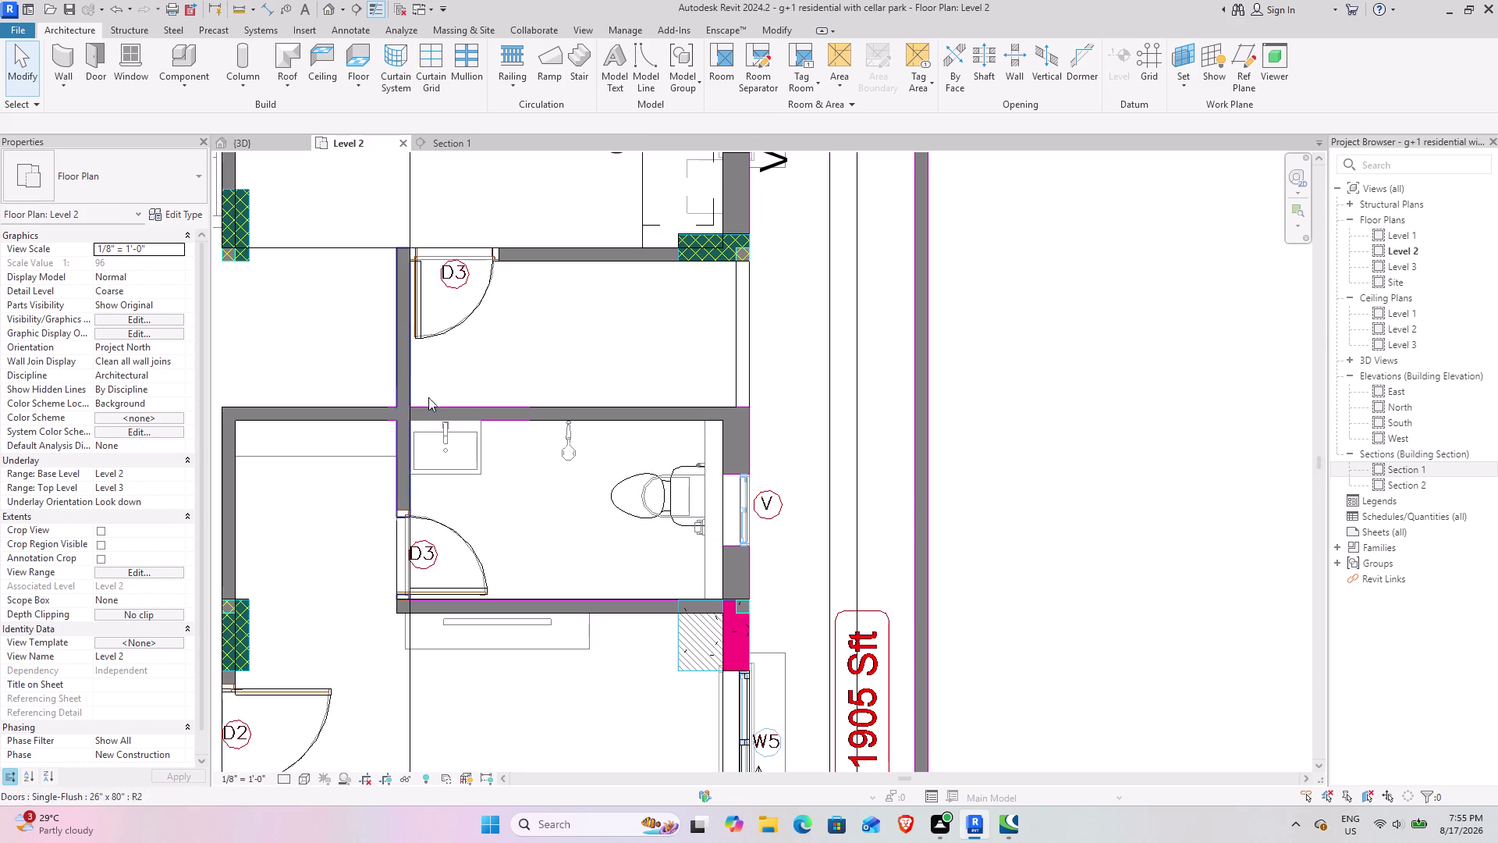
scroll(up, 3)
scroll(down, 3)
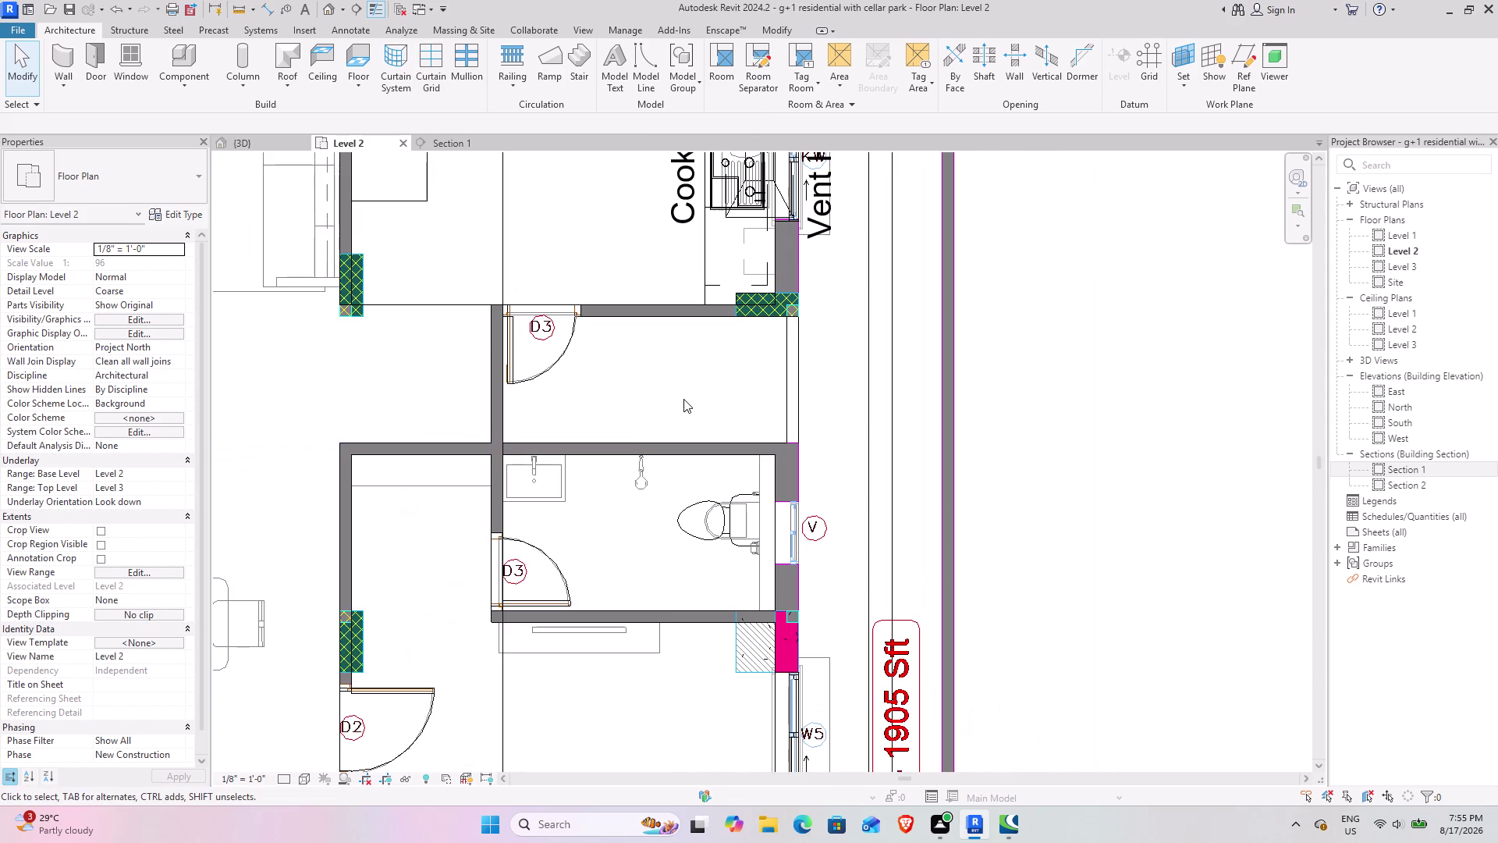
click(196, 52)
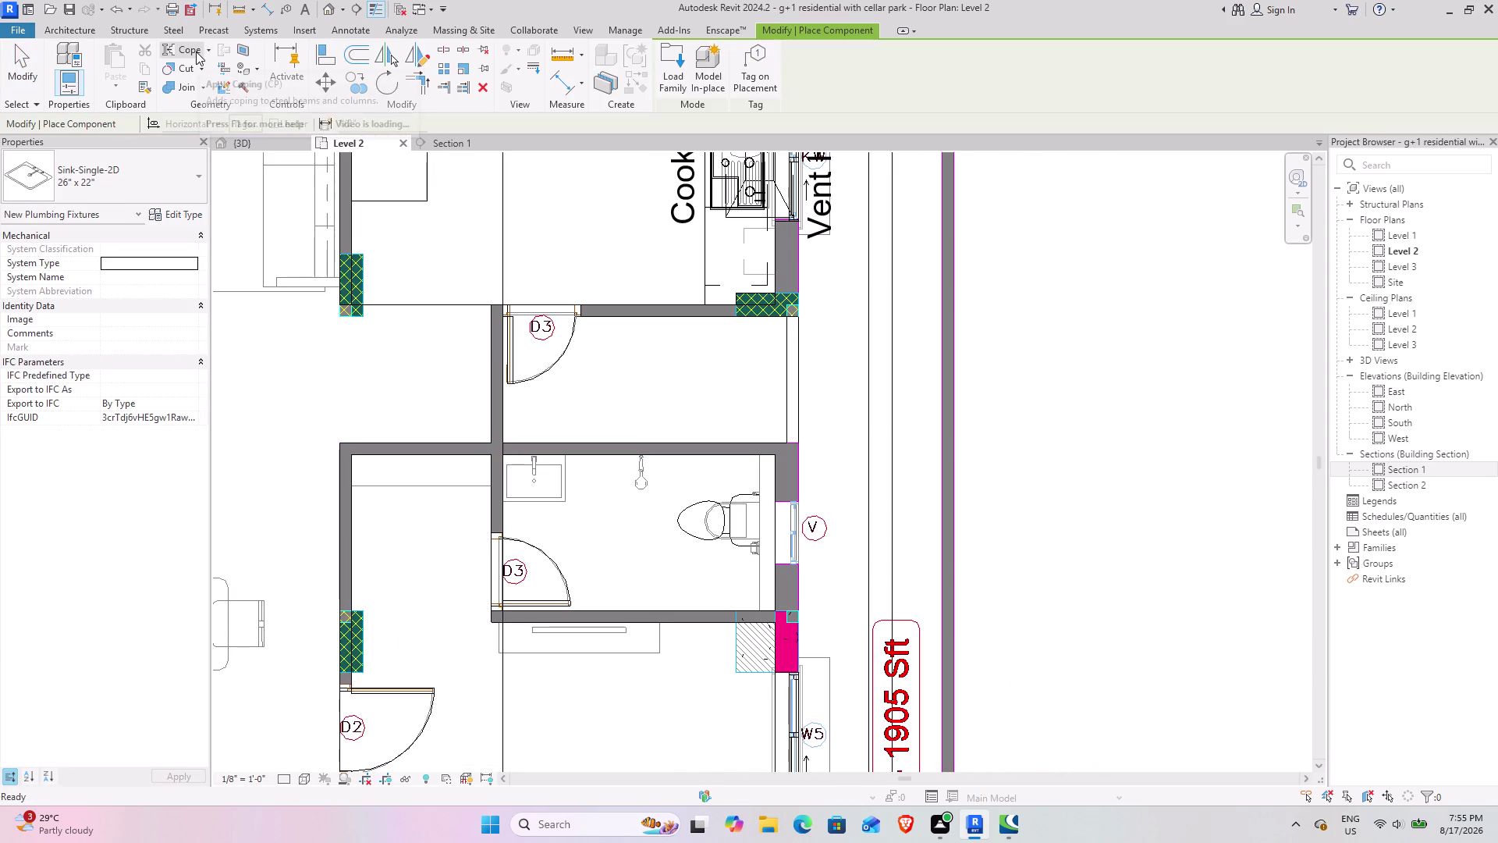
Load the Sink Vanity-Square family from the sinks library.
click(680, 57)
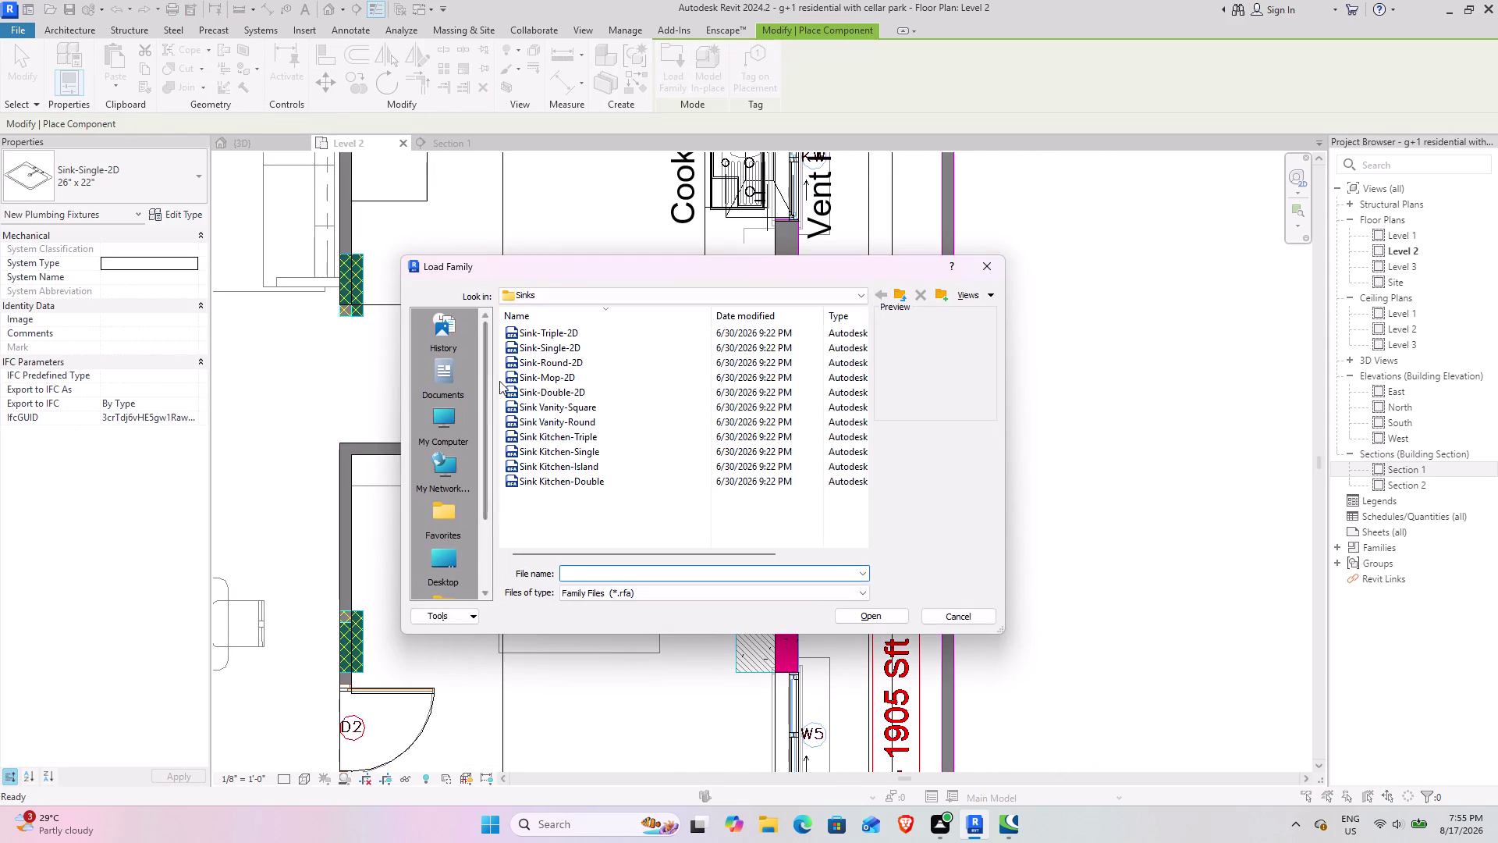
scroll(up, 3)
scroll(up, 3)
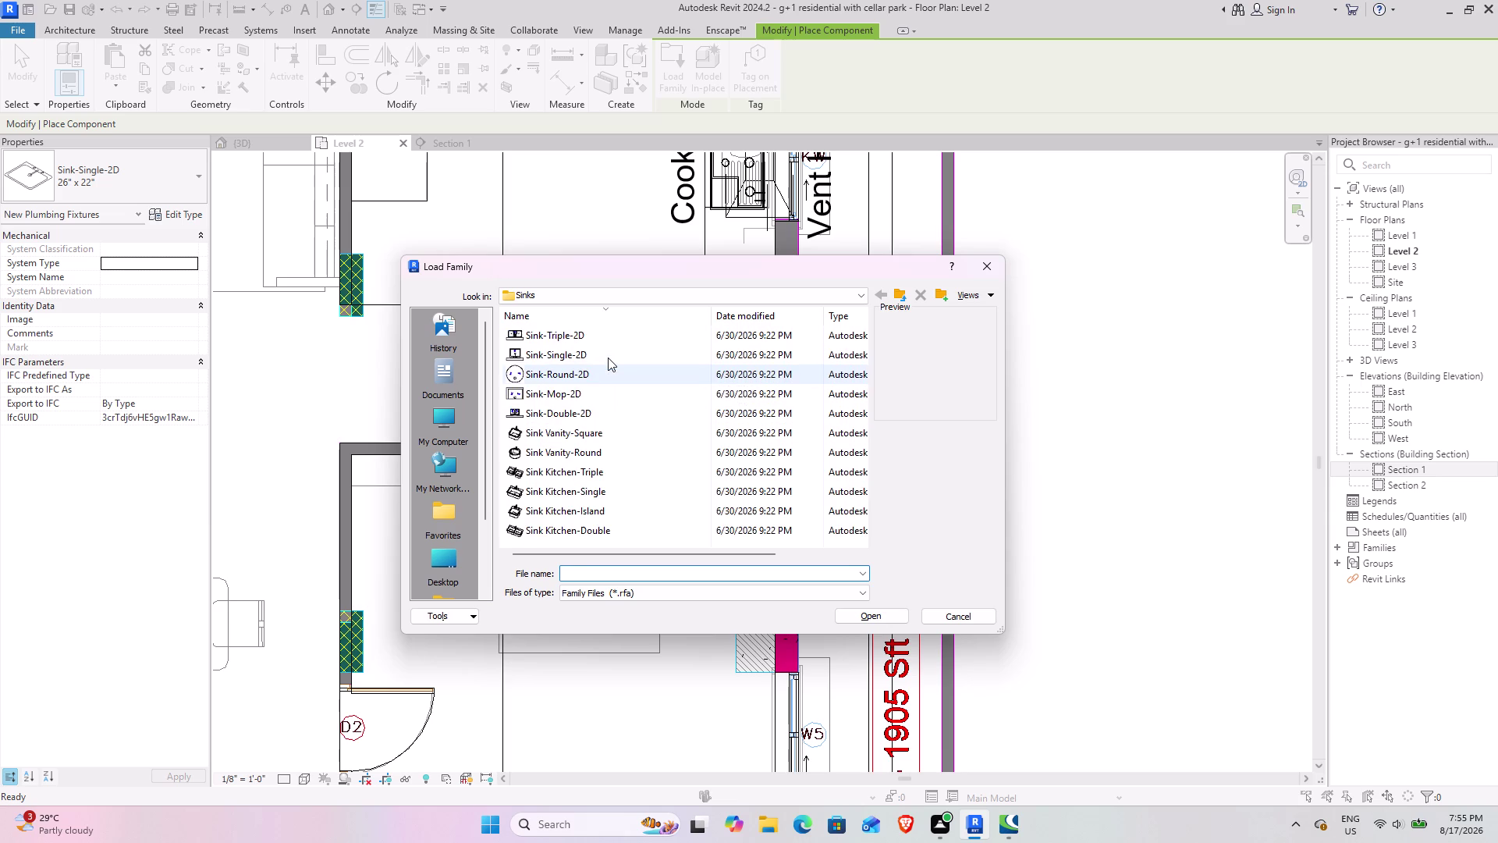
scroll(up, 3)
scroll(up, 3)
scroll(up, 3)
scroll(up, 3)
scroll(up, 3)
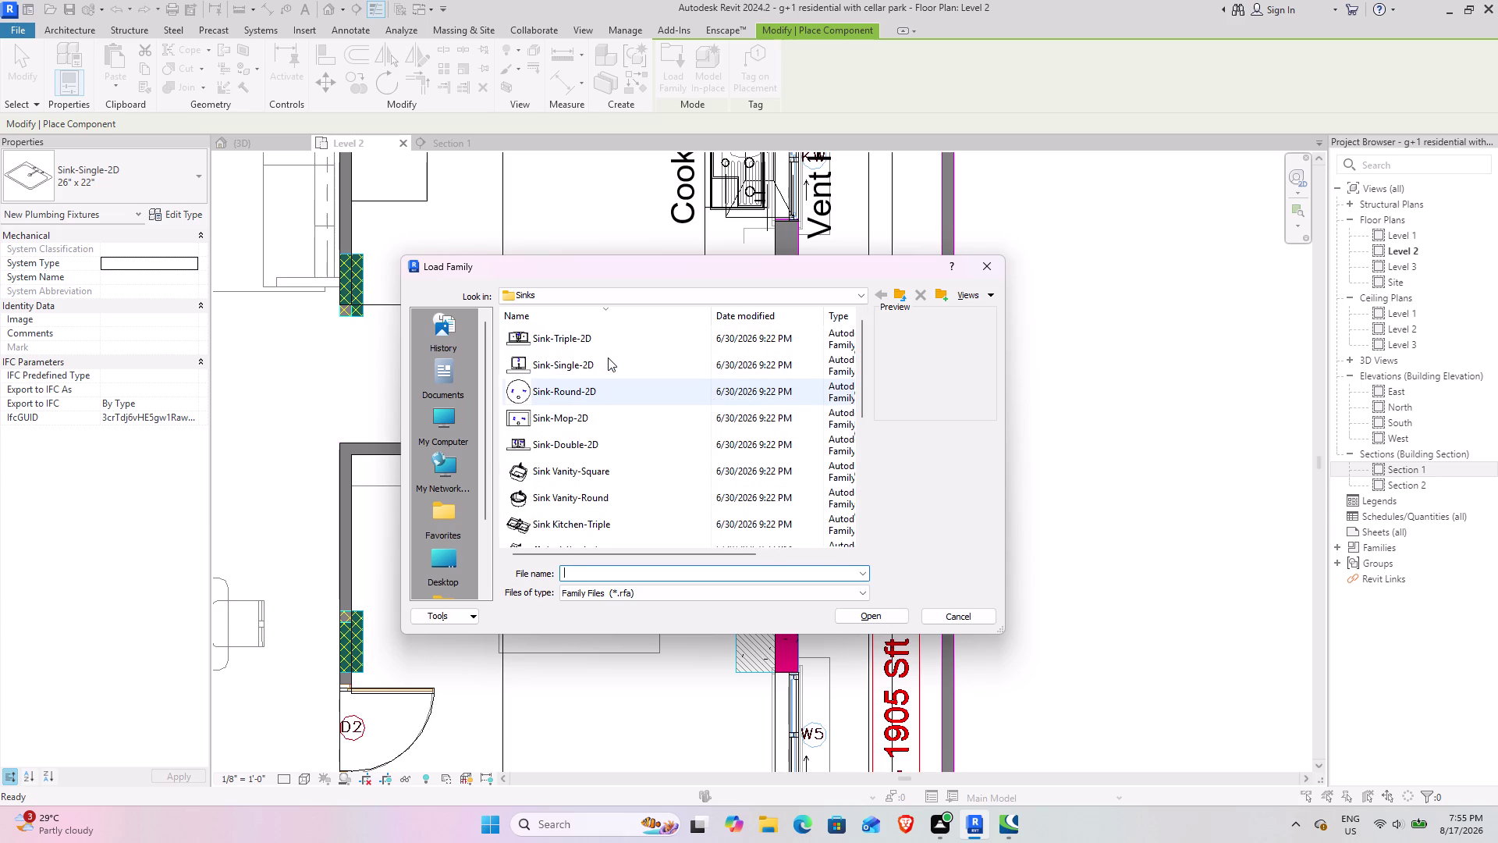
scroll(up, 3)
scroll(down, 3)
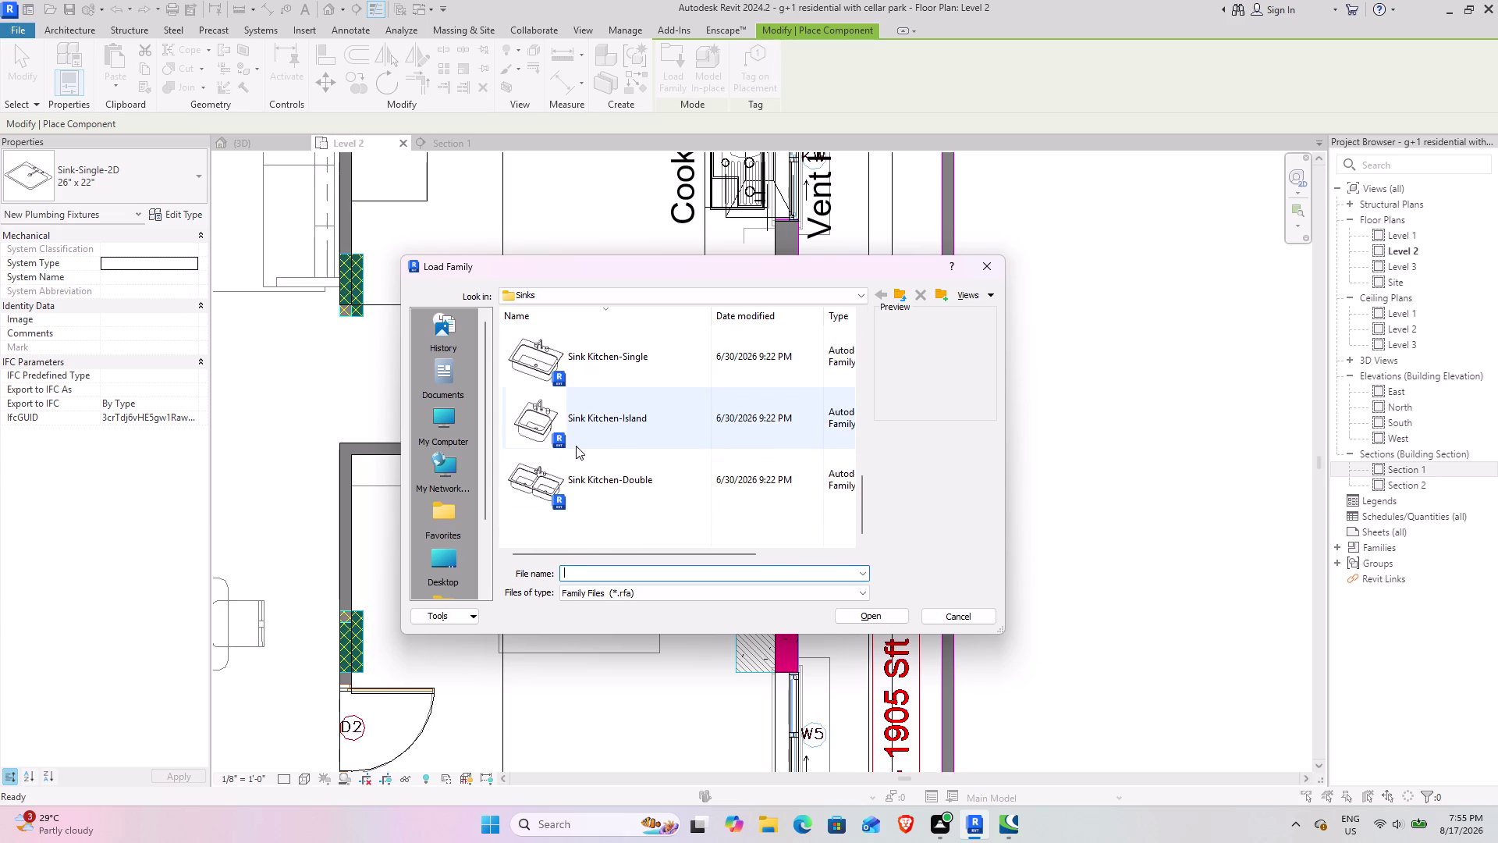
scroll(up, 3)
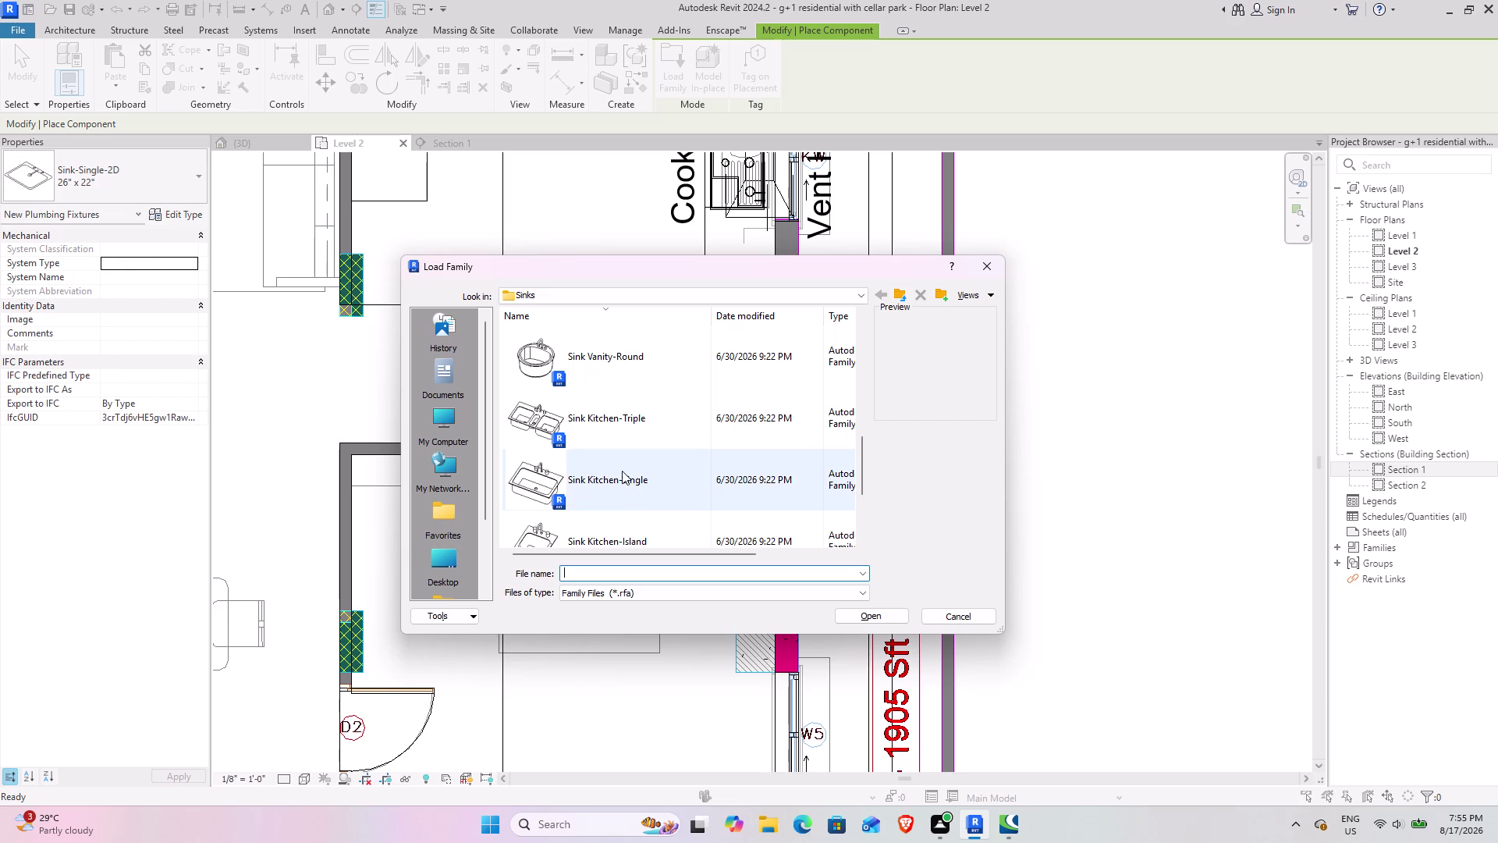
scroll(up, 3)
scroll(up, 3)
scroll(up, 3)
scroll(up, 3)
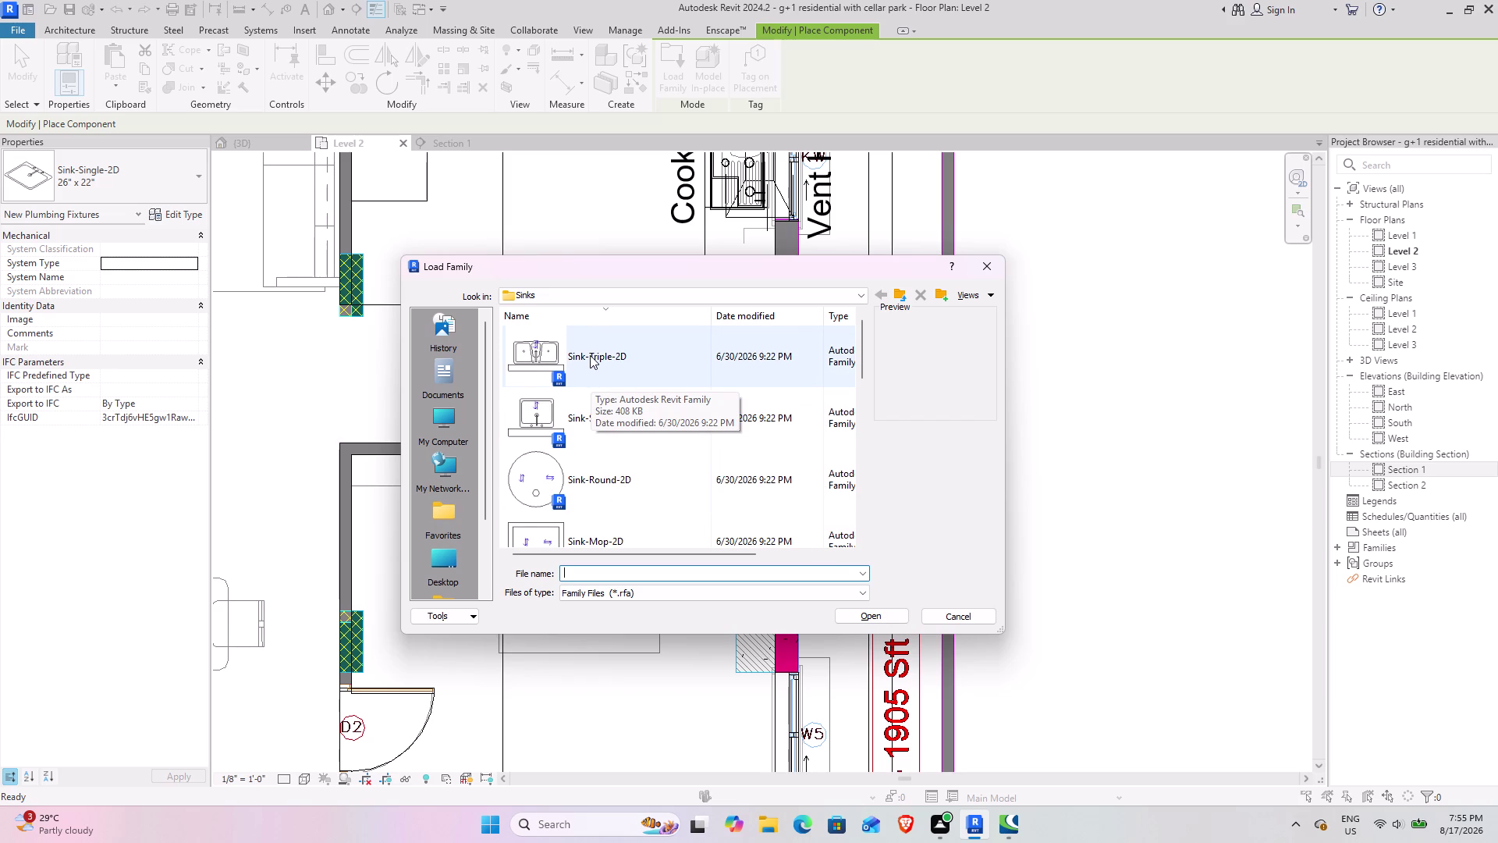
scroll(down, 3)
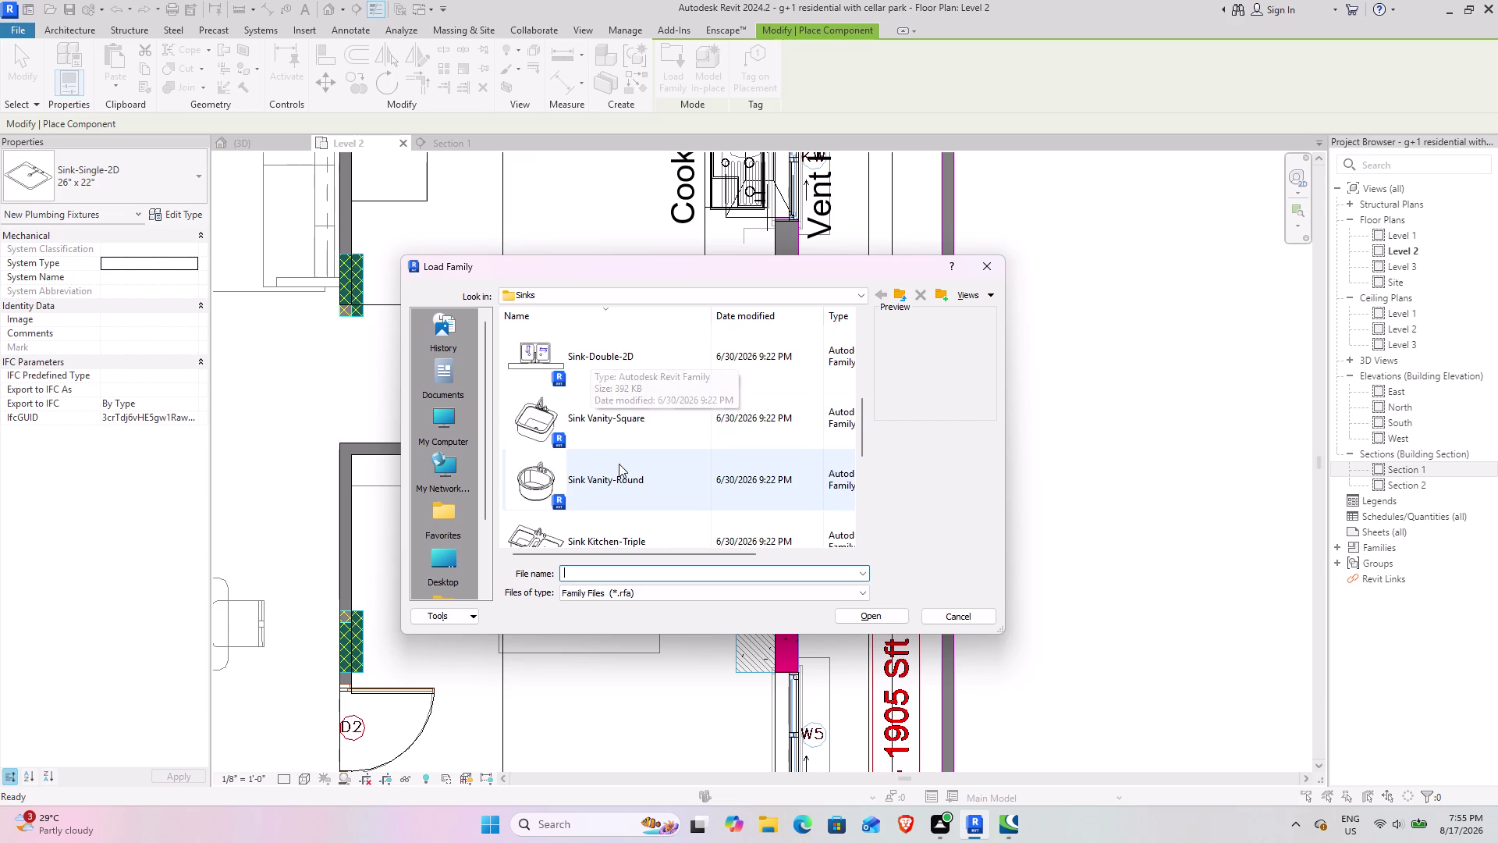
click(607, 421)
click(873, 620)
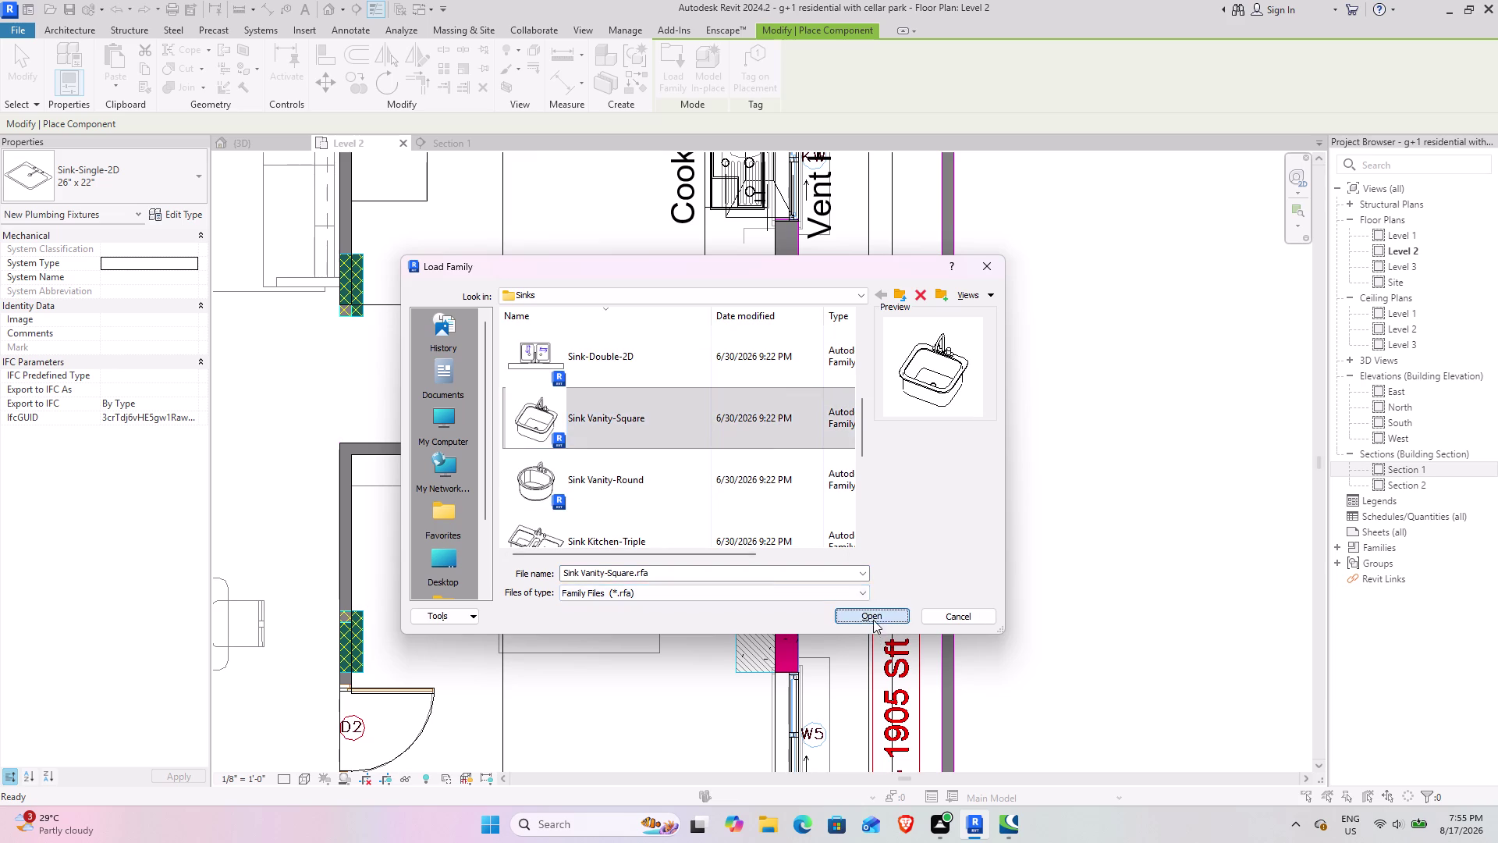
Place the square vanity sink in the bathroom's upper-left corner.
scroll(up, 3)
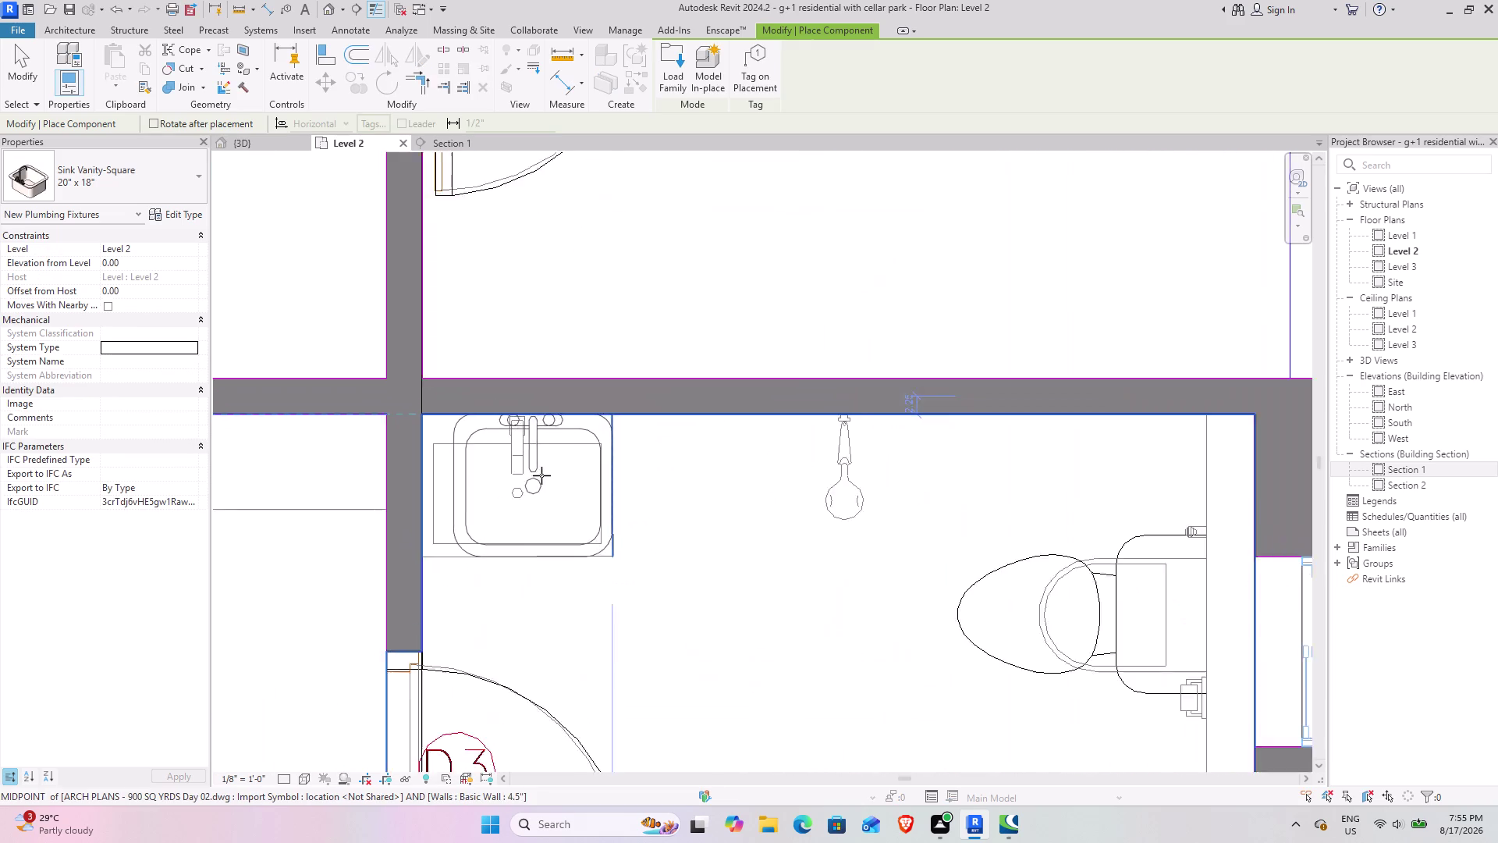
scroll(up, 3)
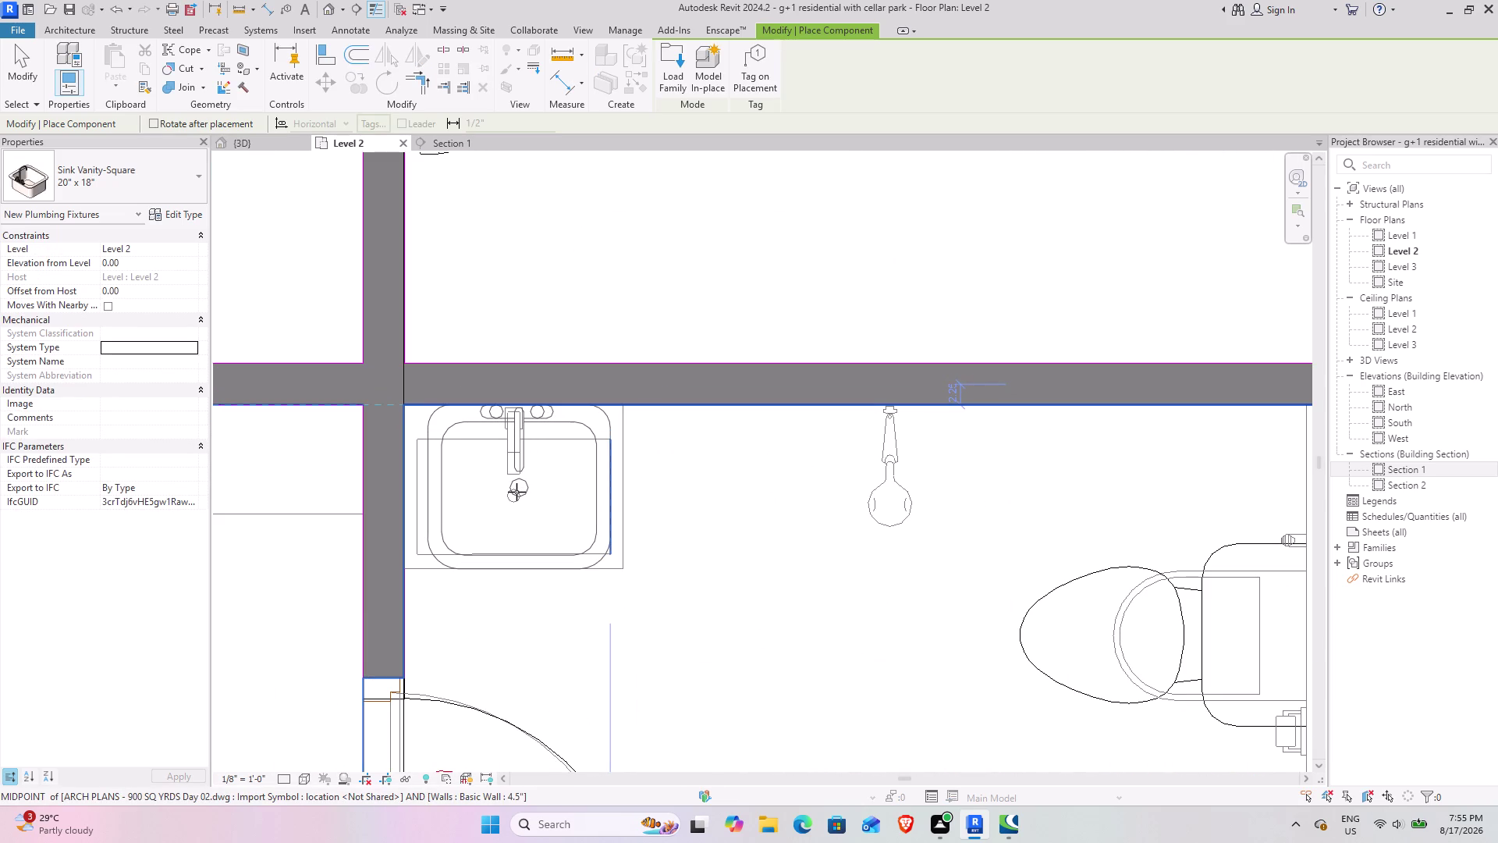
click(516, 492)
scroll(down, 3)
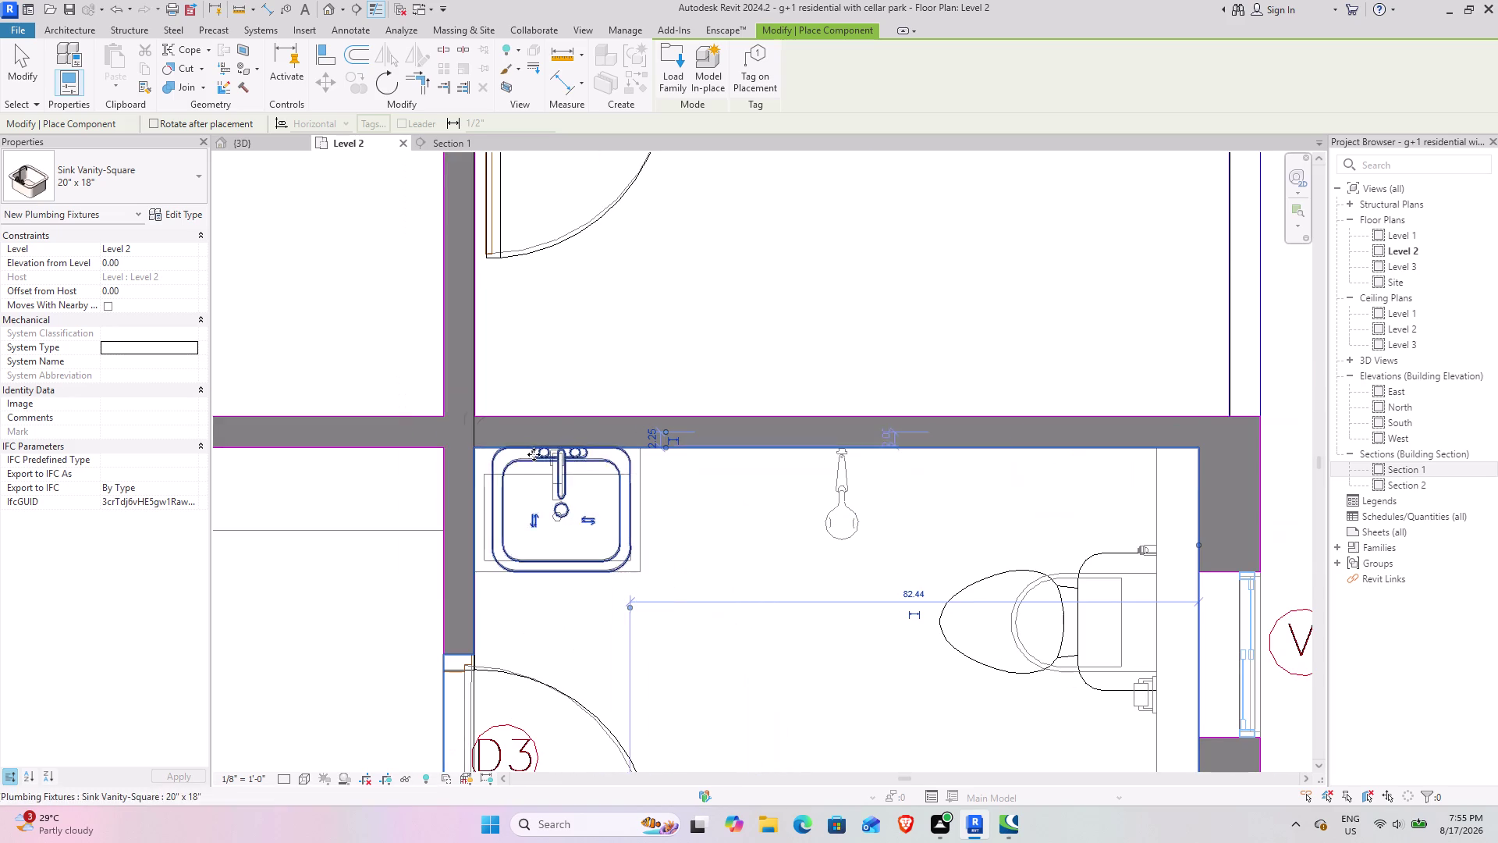
click(680, 64)
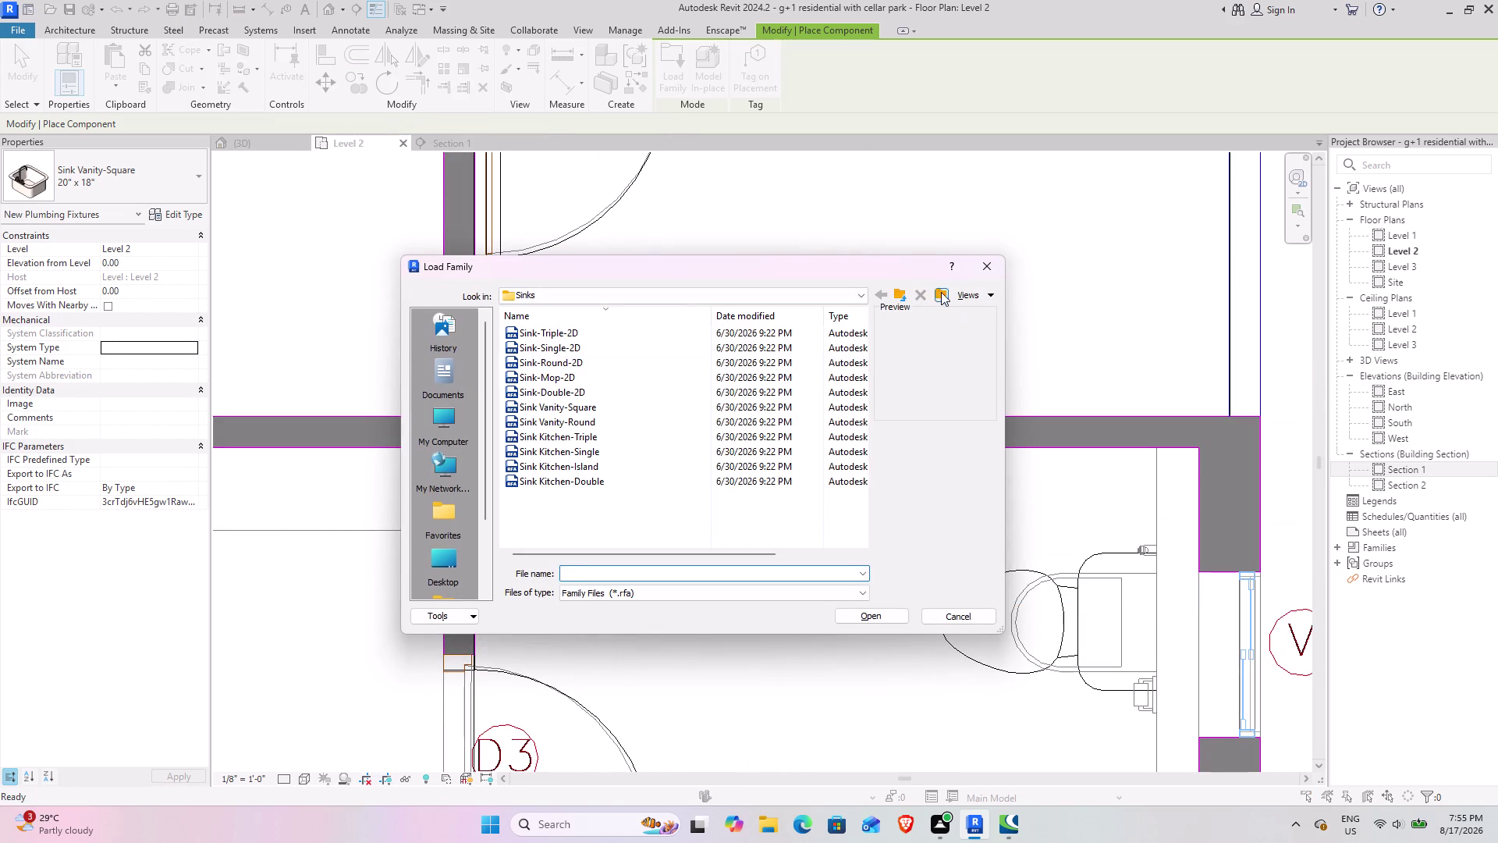
Load the Shower Stall-2D family from the Fixtures > Showers folder.
click(897, 286)
click(899, 293)
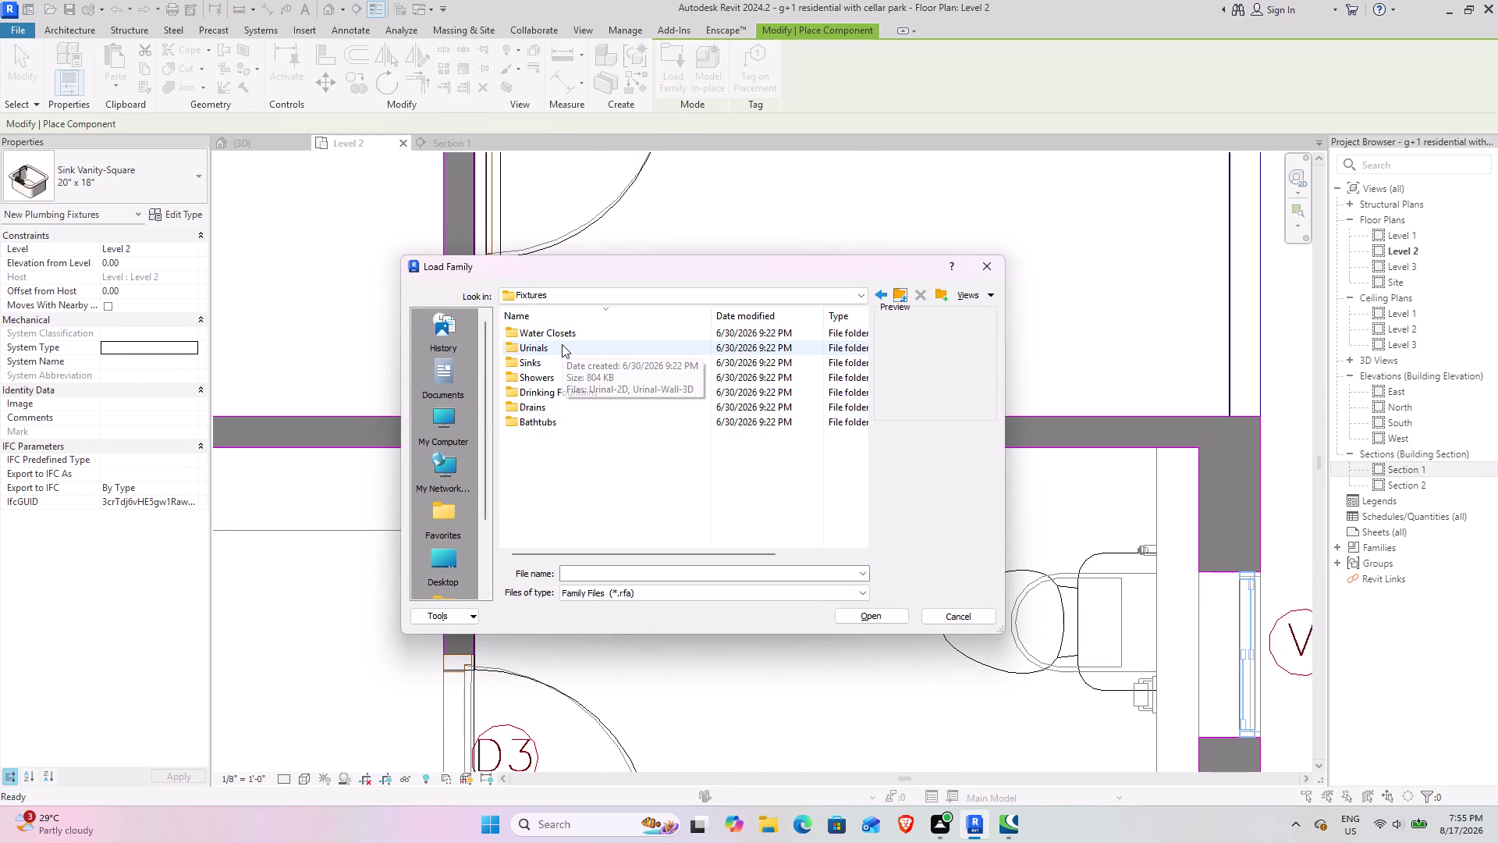
double_click(570, 371)
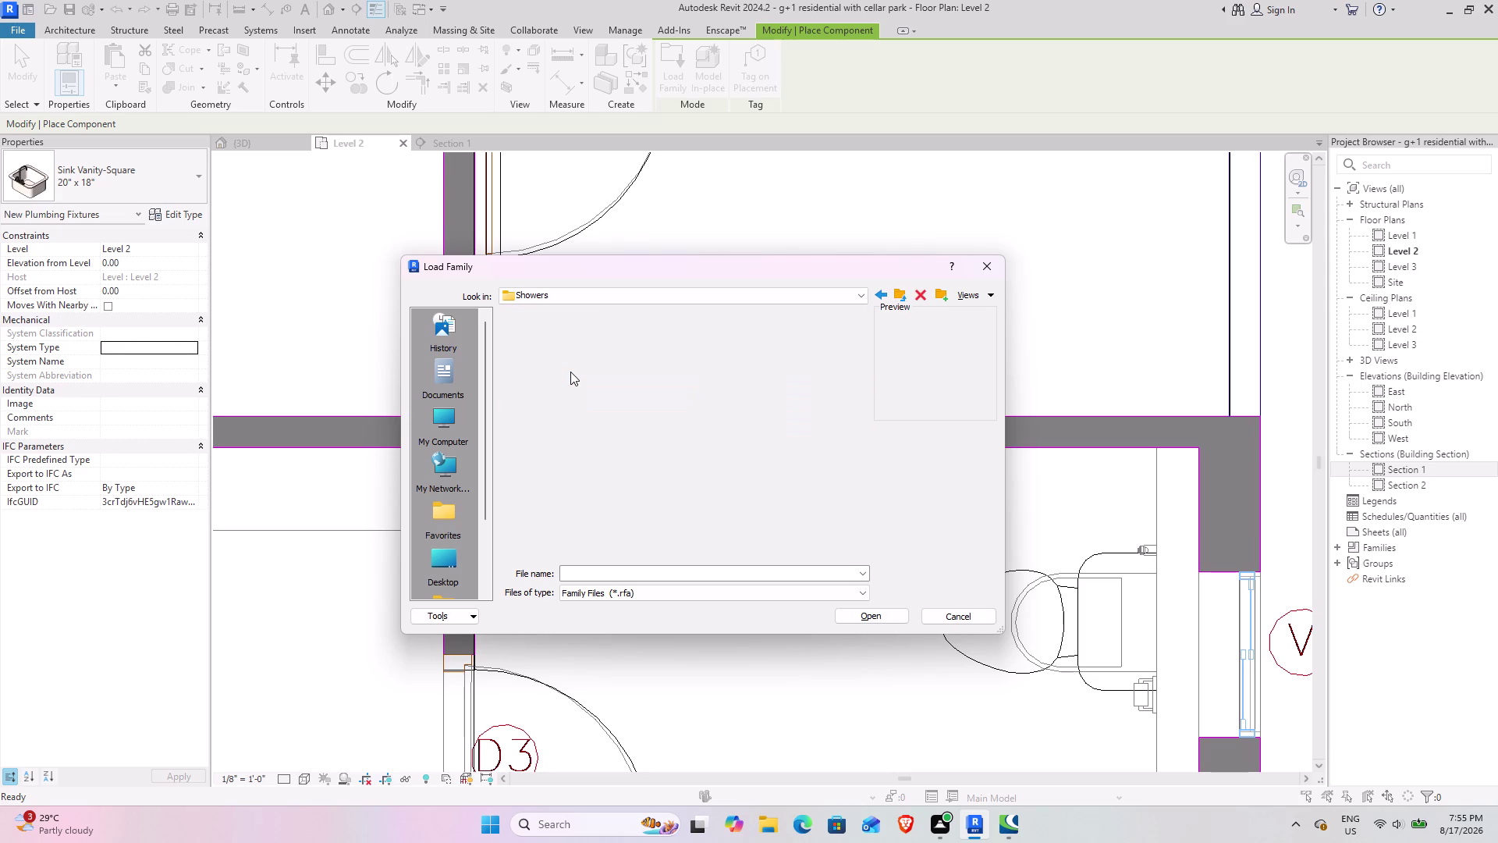
scroll(up, 3)
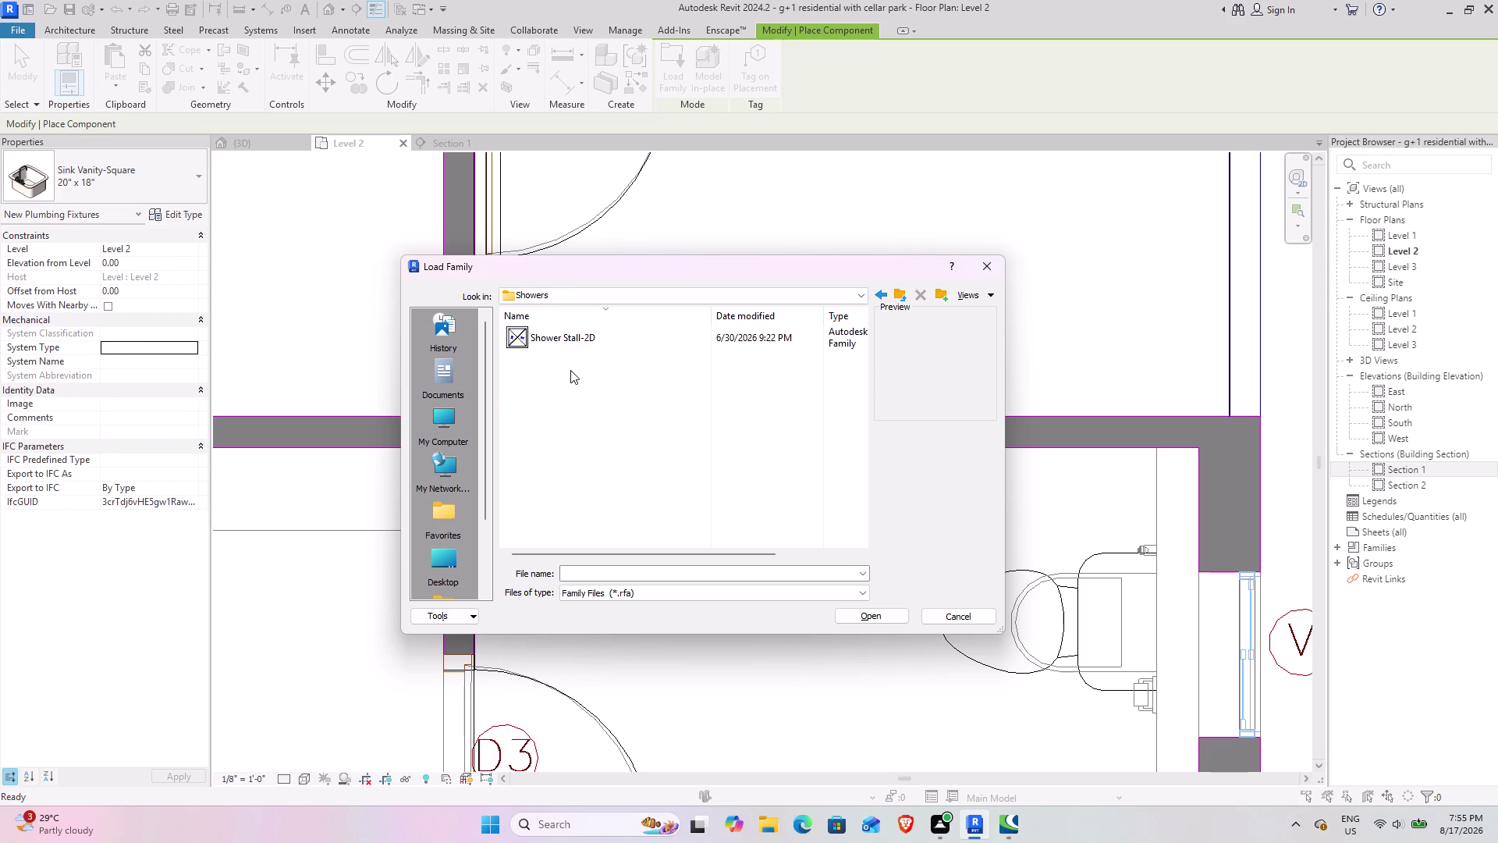
scroll(up, 3)
click(687, 410)
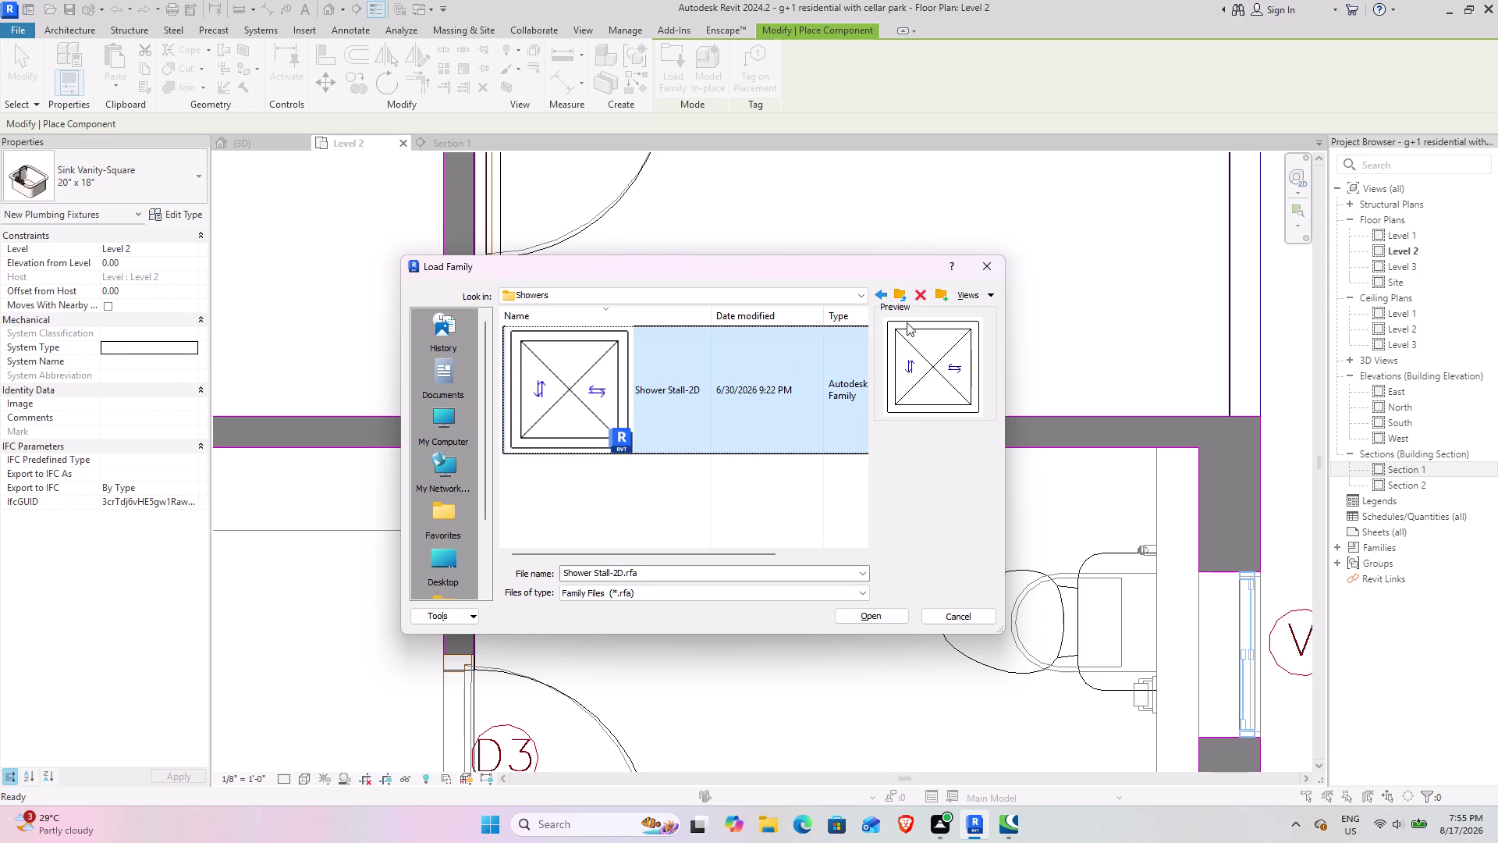
click(849, 616)
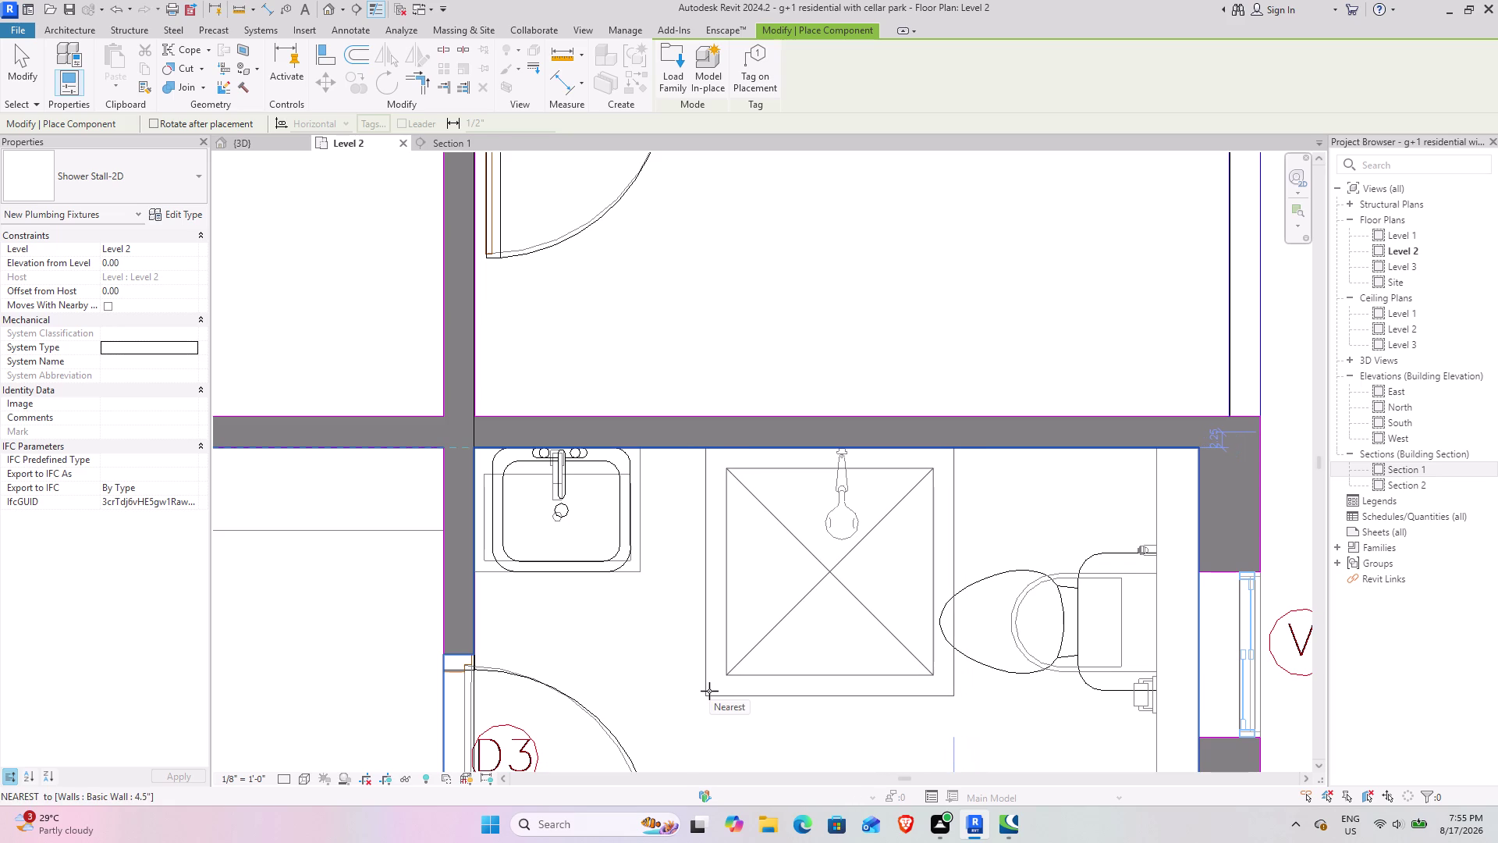
Place Shower Stall-2D between the vanity sink and toilet, then zoom into the bathroom in 3D.
click(710, 691)
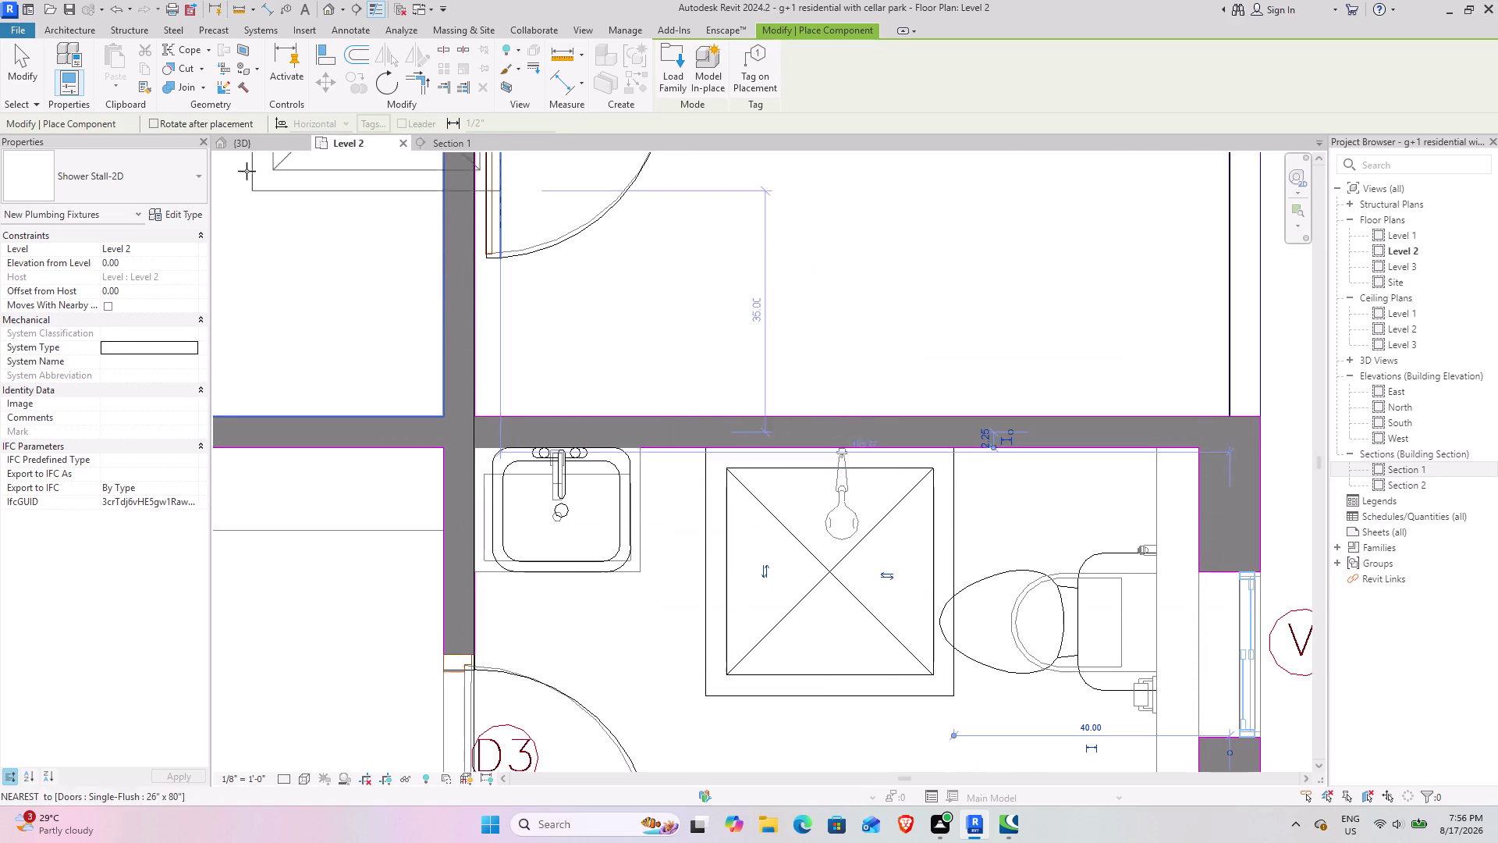
scroll(down, 3)
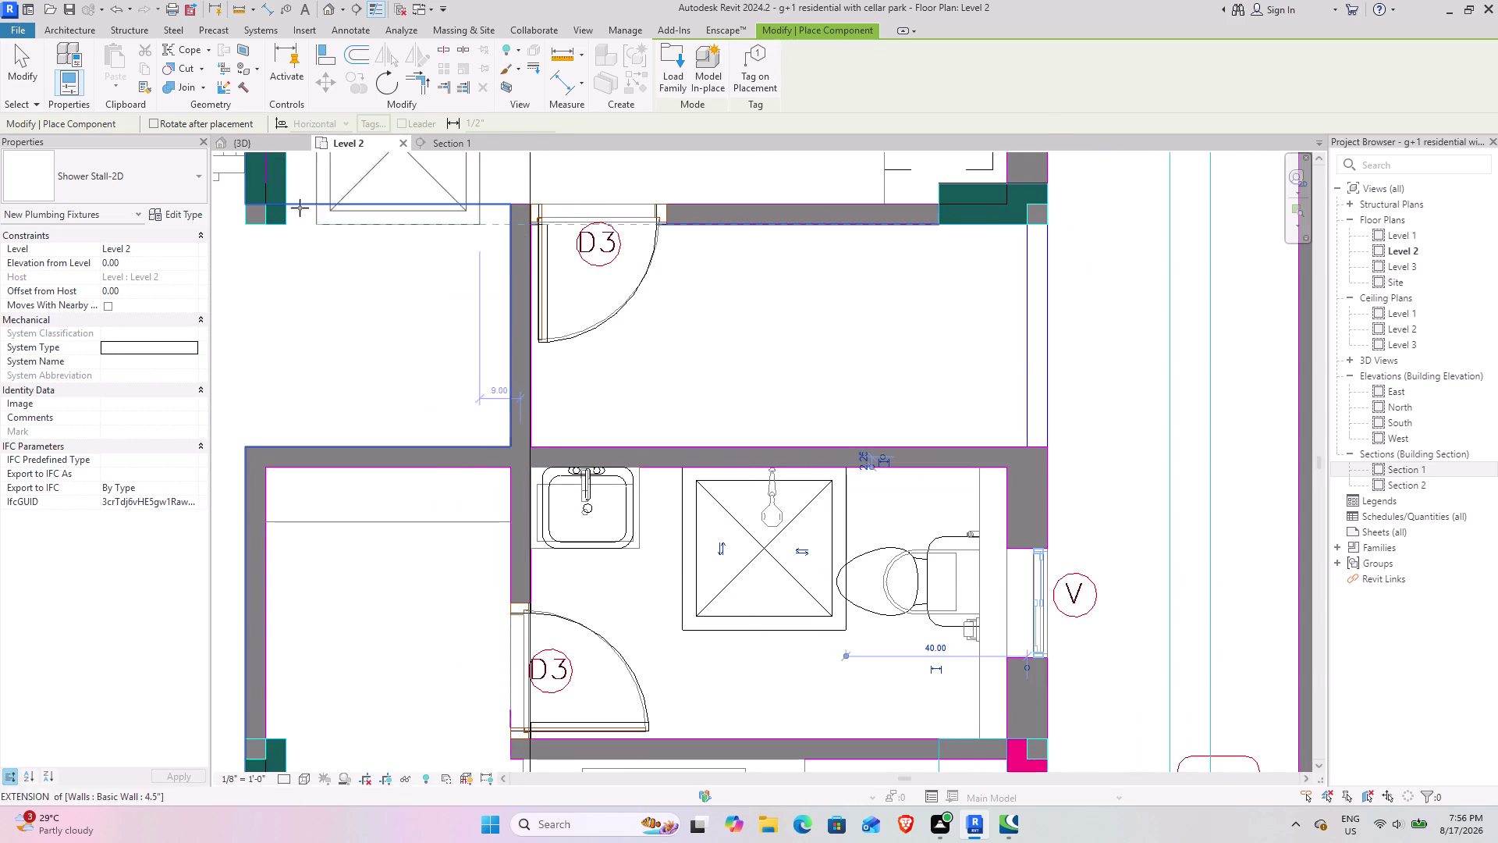
click(243, 146)
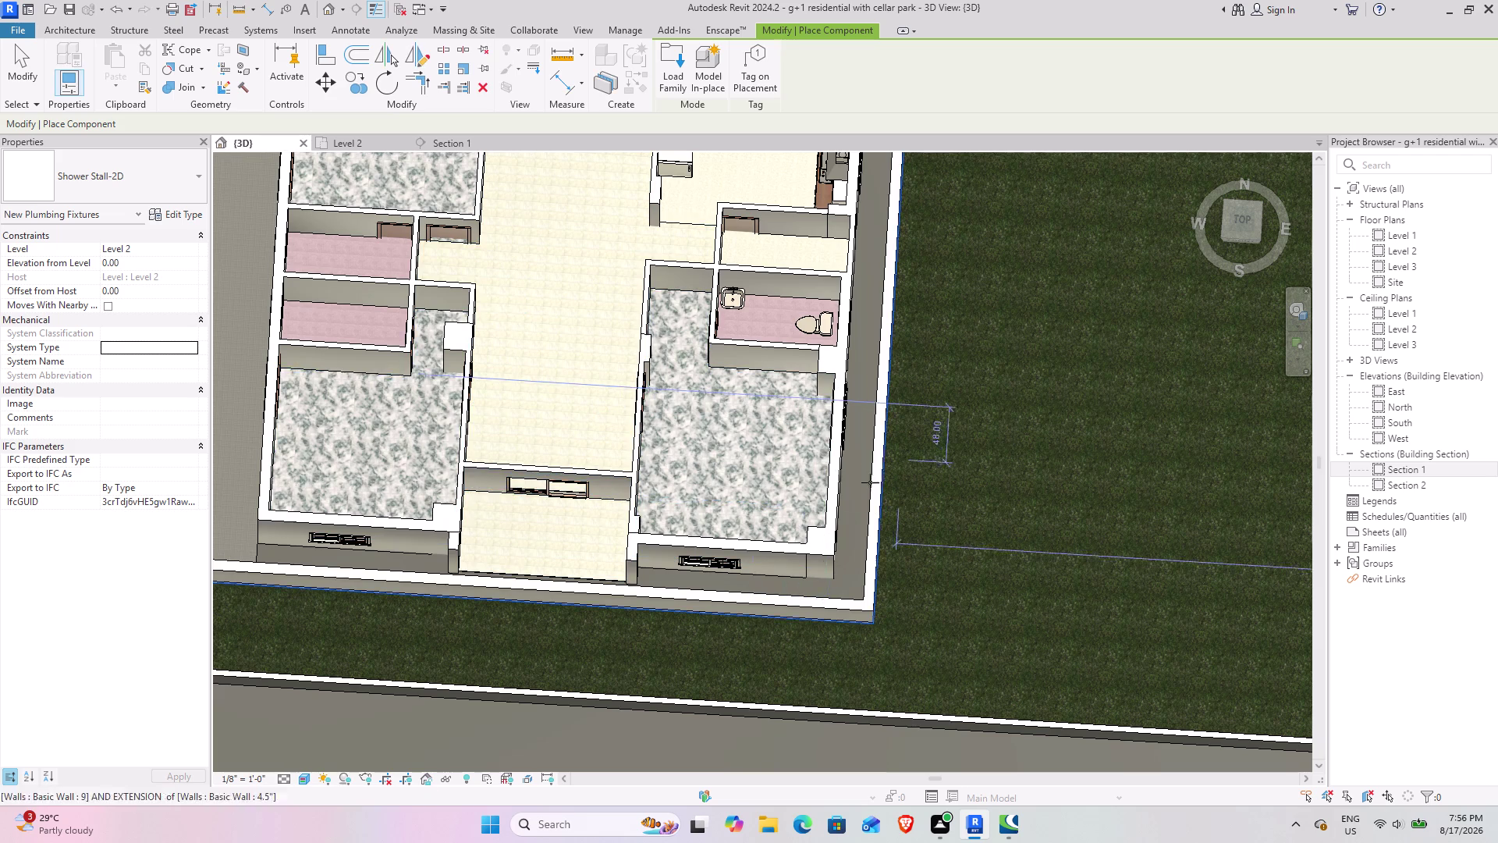
scroll(down, 3)
scroll(up, 3)
scroll(up, 3)
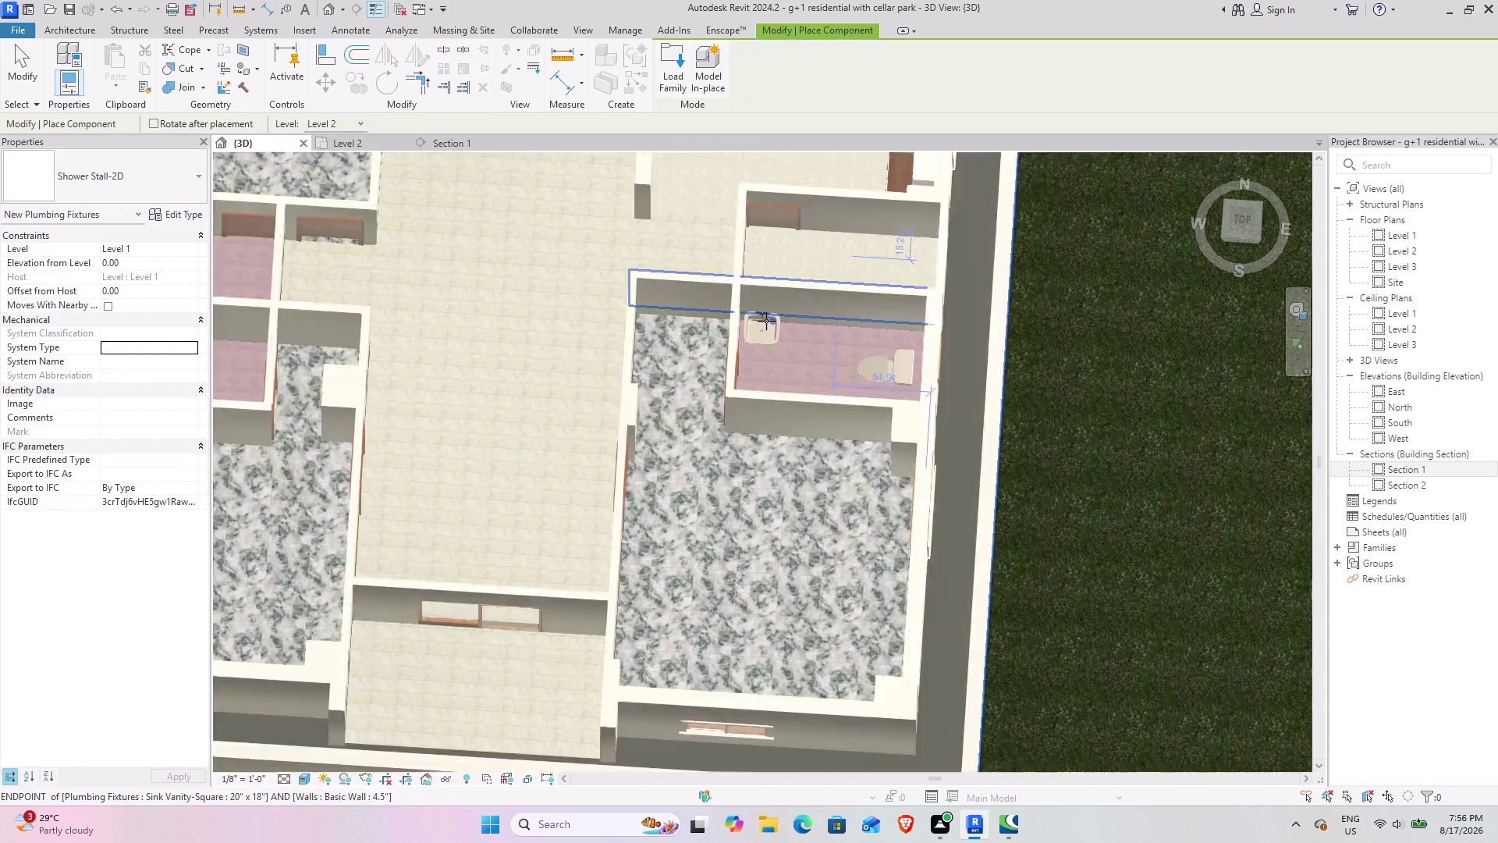
scroll(up, 3)
scroll(up, 3)
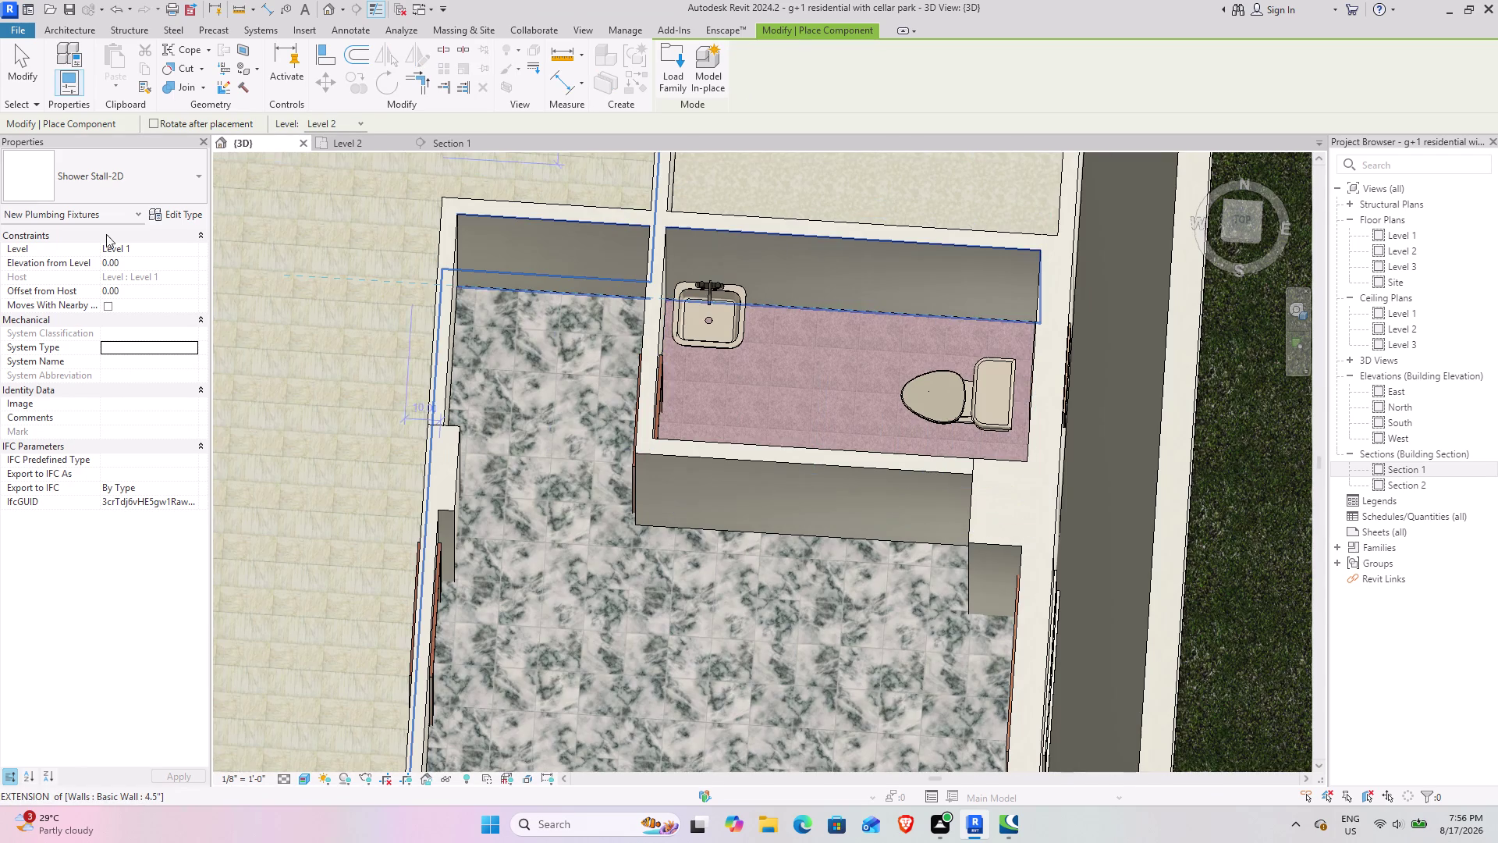
click(25, 77)
Orbit the 3D model around the bathroom, then pan Section 1 toward the bathroom.
middle_drag(796, 496, 913, 457)
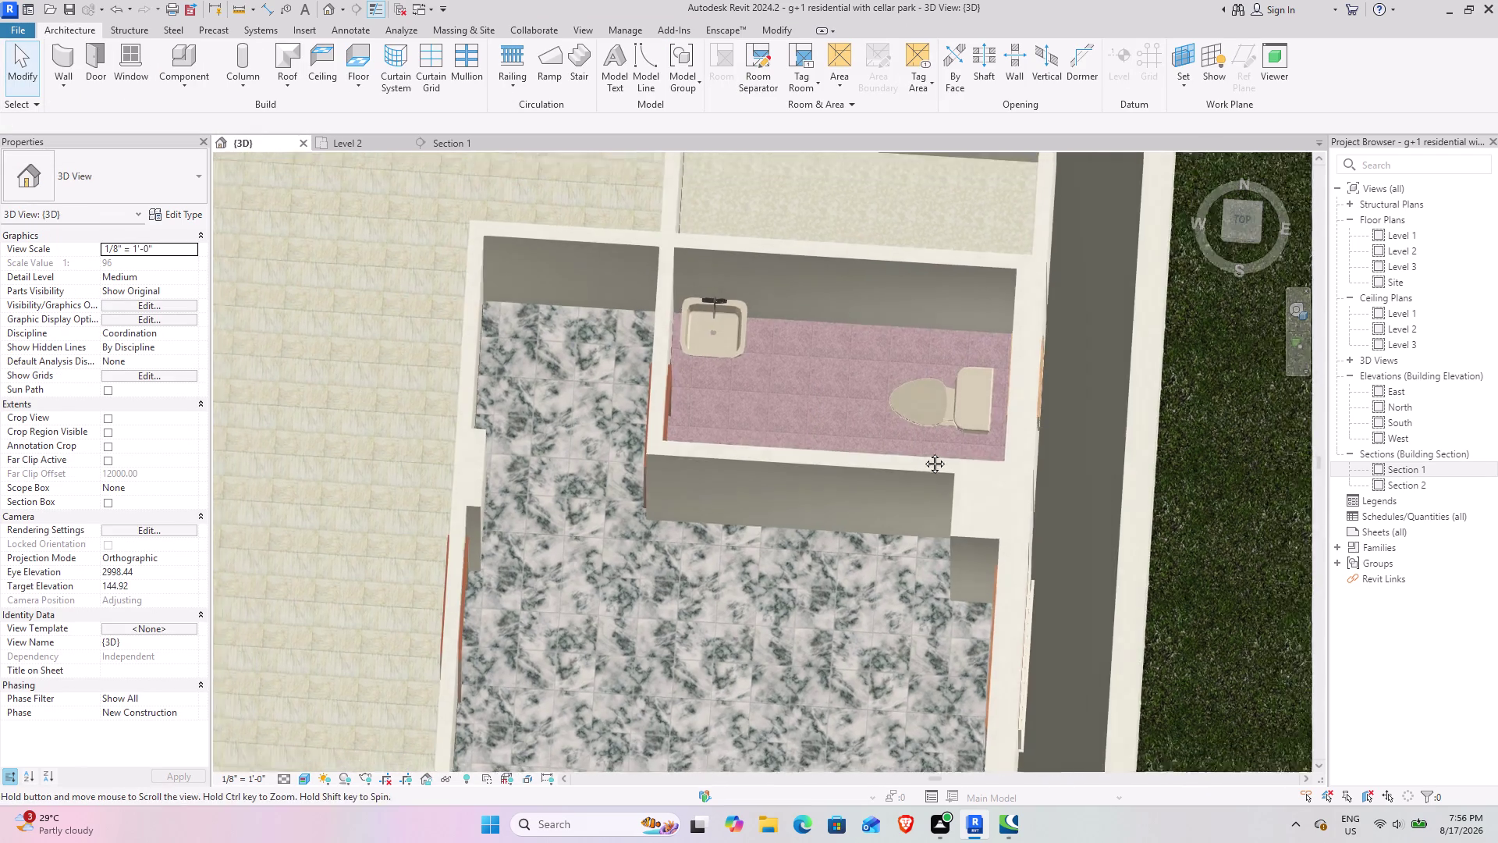
middle_drag(913, 457, 983, 428)
middle_drag(791, 461, 943, 444)
middle_drag(966, 440, 282, 538)
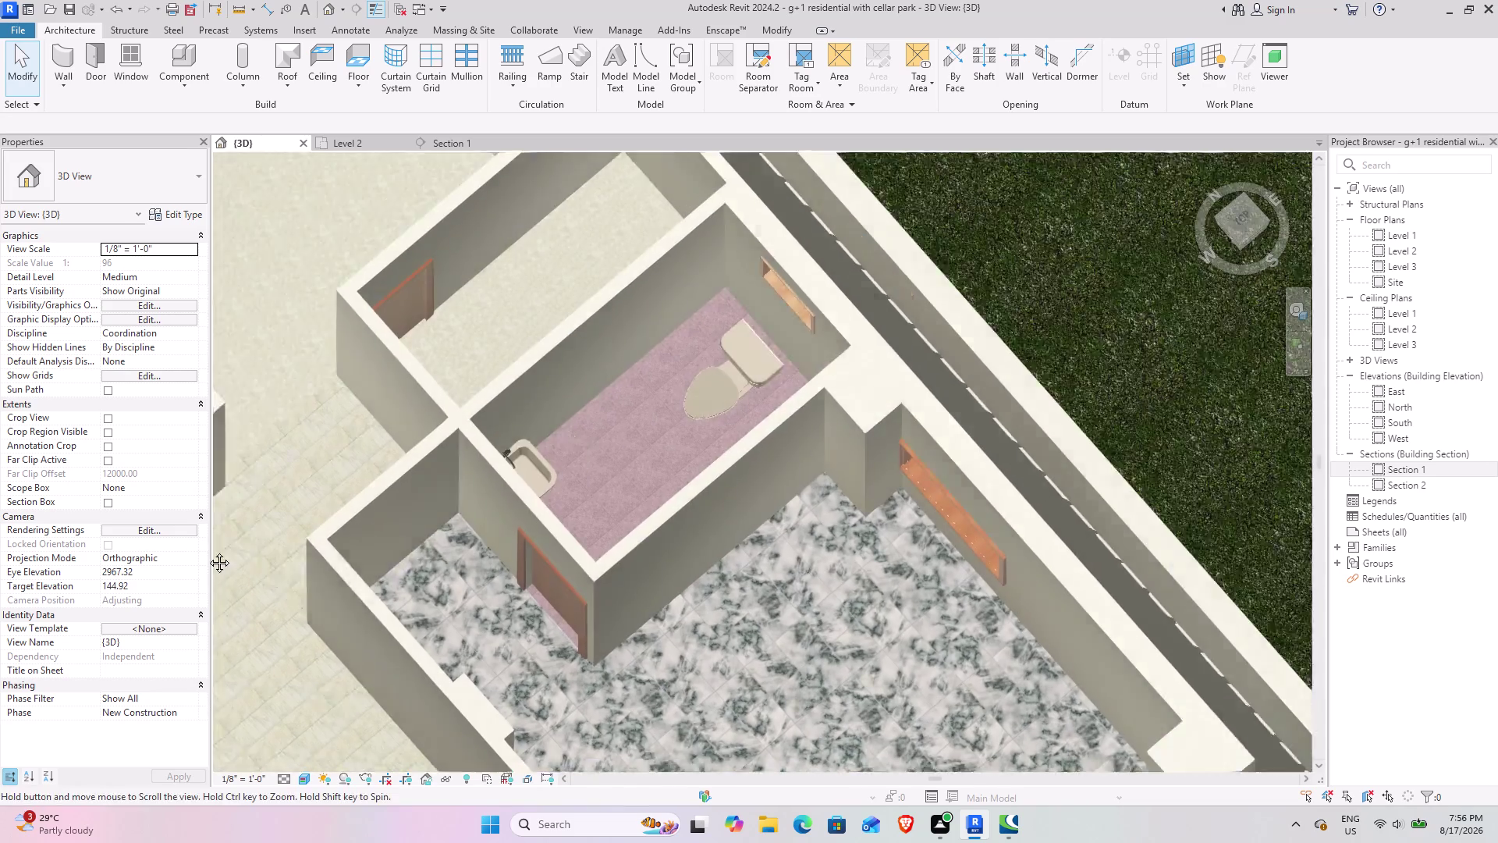
middle_drag(281, 537, 198, 553)
scroll(up, 3)
middle_drag(517, 460, 665, 388)
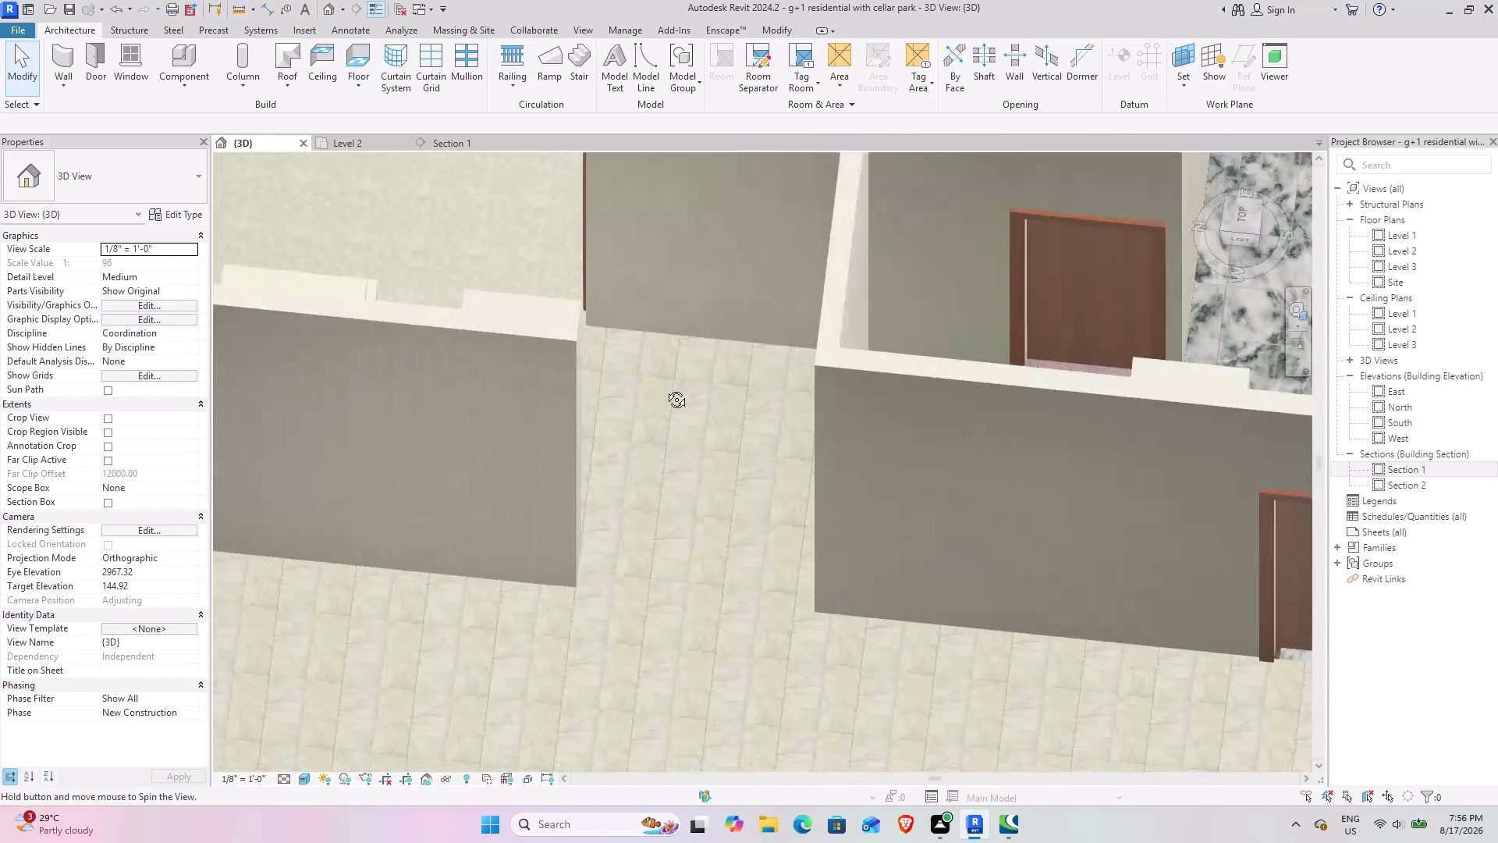
middle_drag(664, 388, 420, 448)
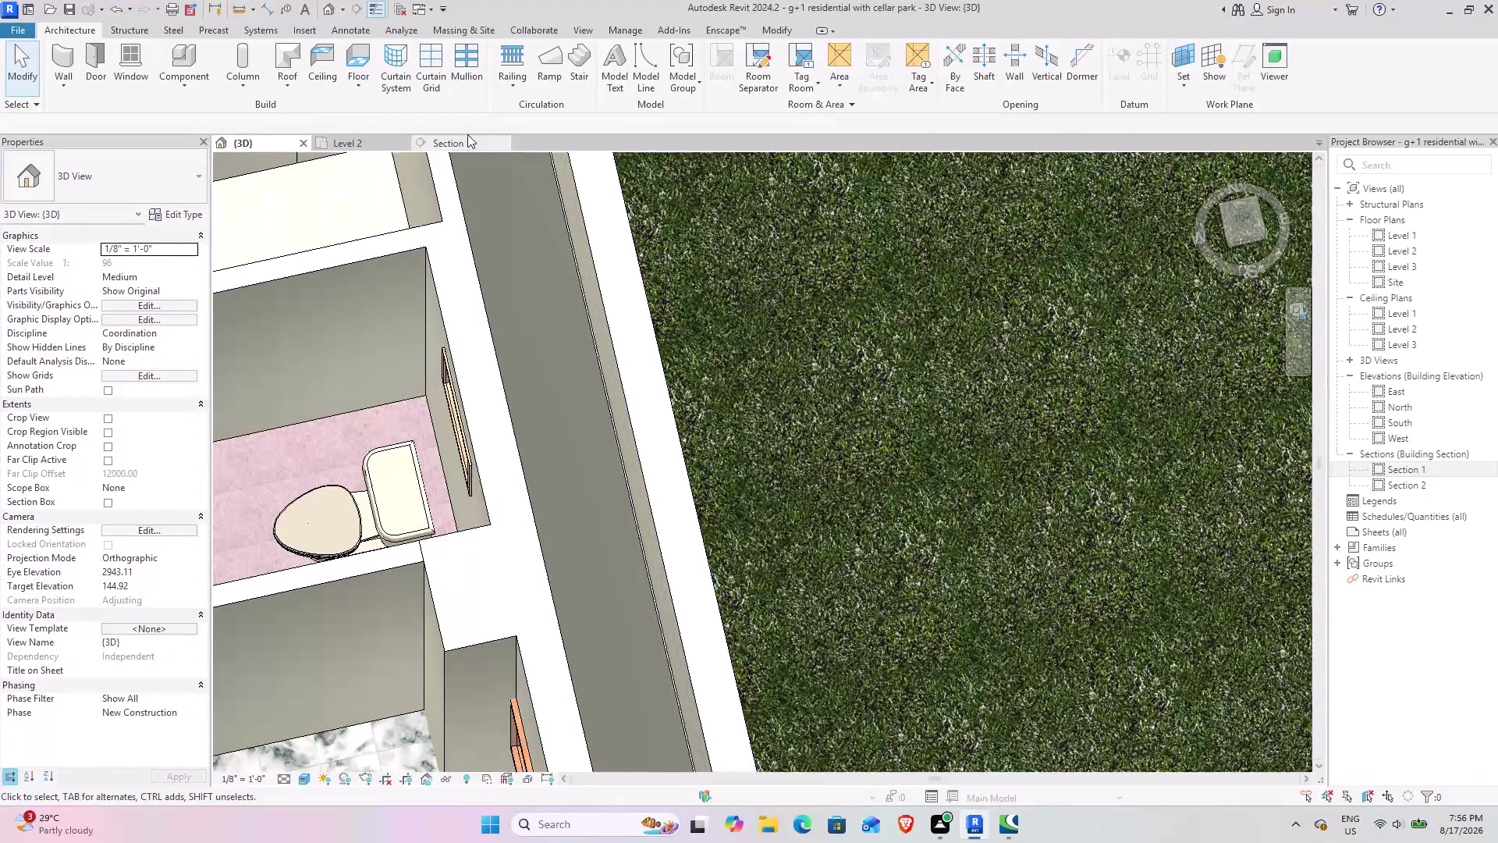
click(467, 134)
click(460, 146)
scroll(down, 3)
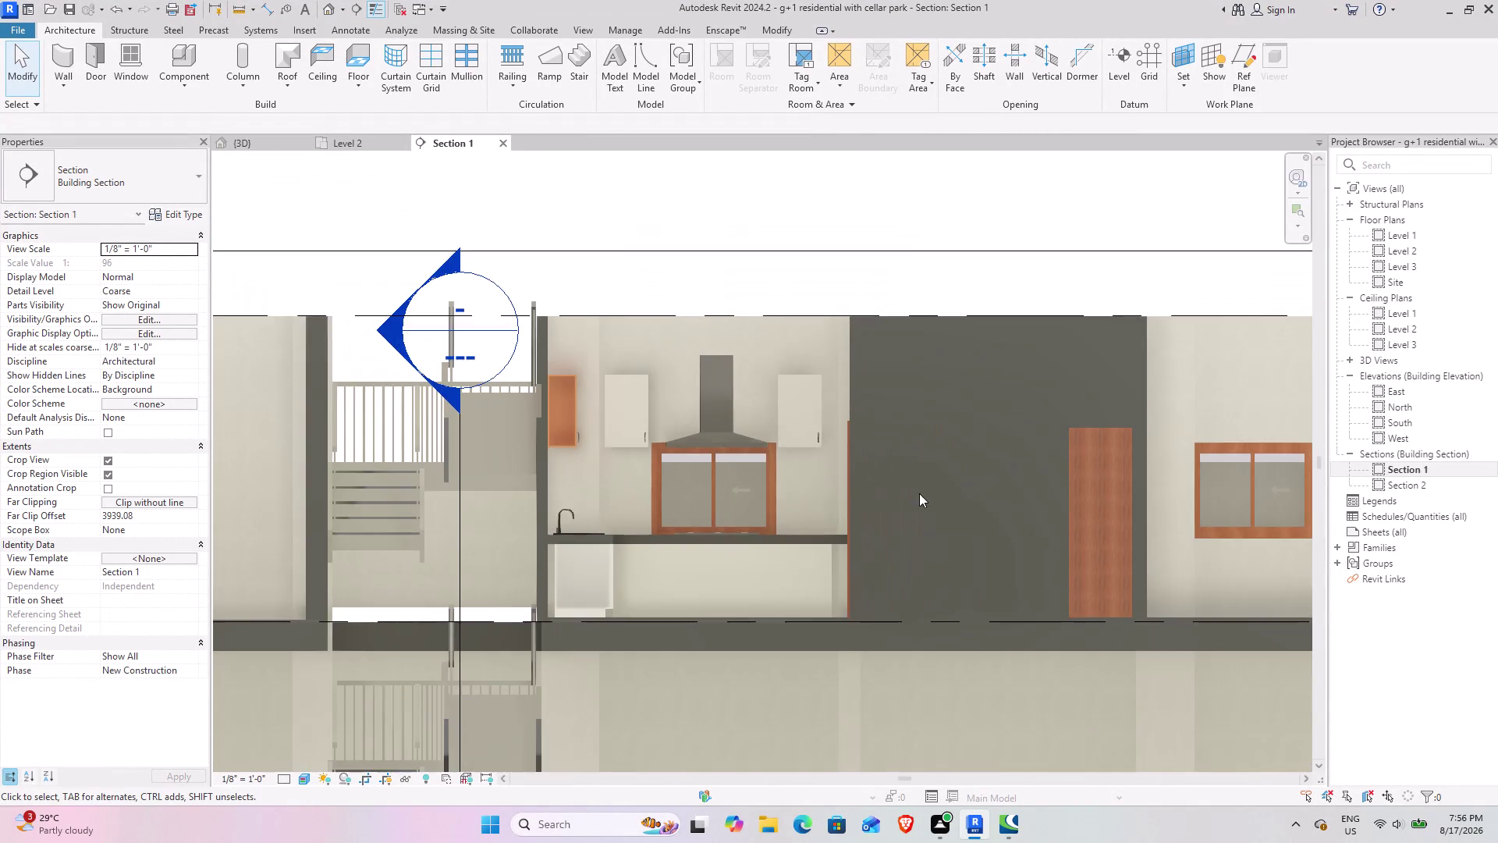
middle_drag(910, 493, 515, 551)
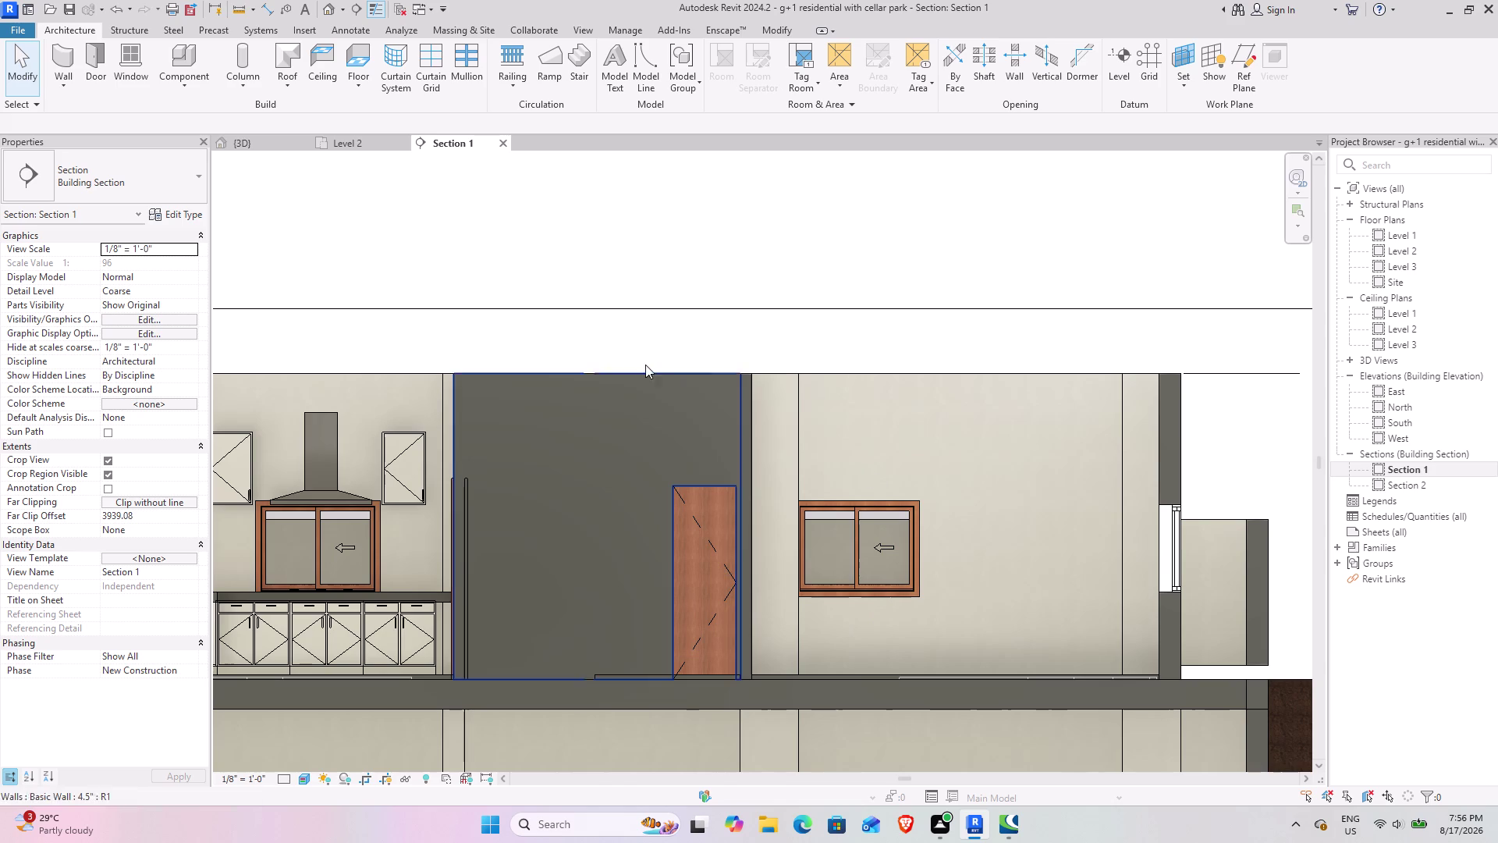
On Level 2, drag the Section 1 line through the bathroom sink and reopen Section 1.
click(338, 143)
scroll(down, 3)
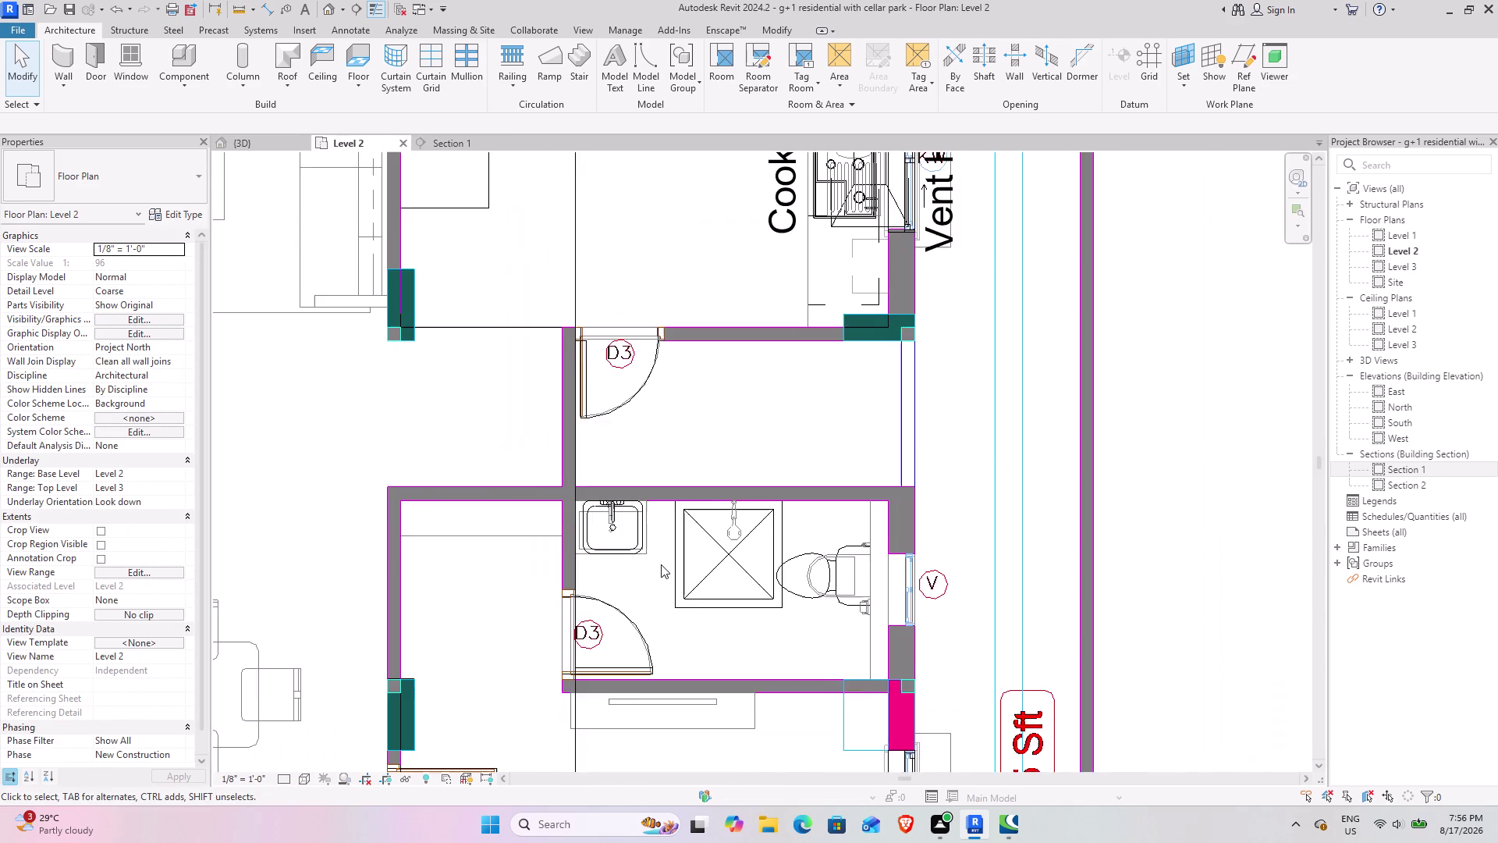
middle_drag(551, 521, 597, 501)
click(631, 254)
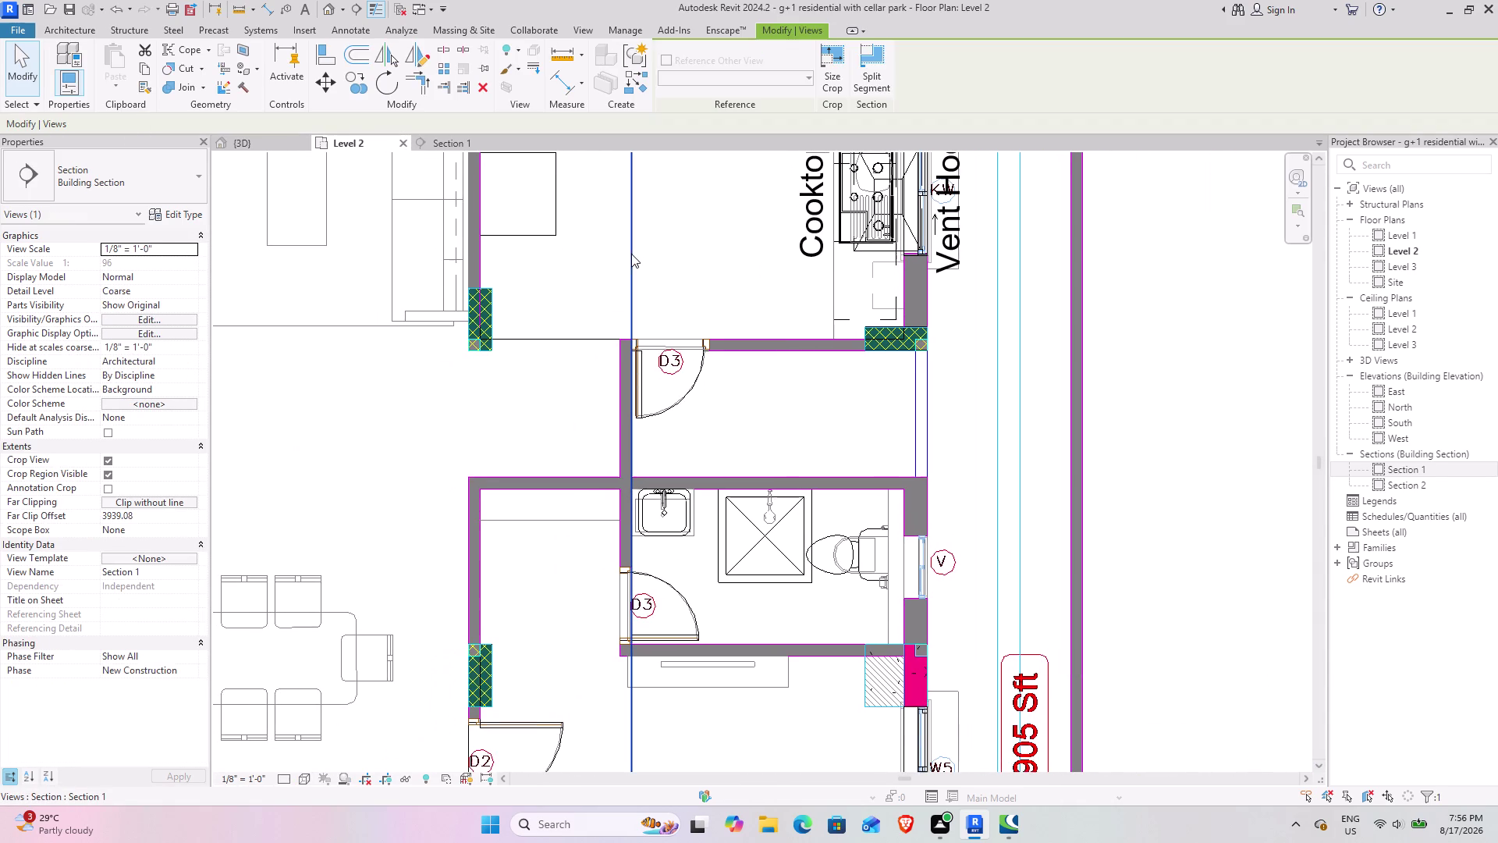
drag(629, 247, 723, 240)
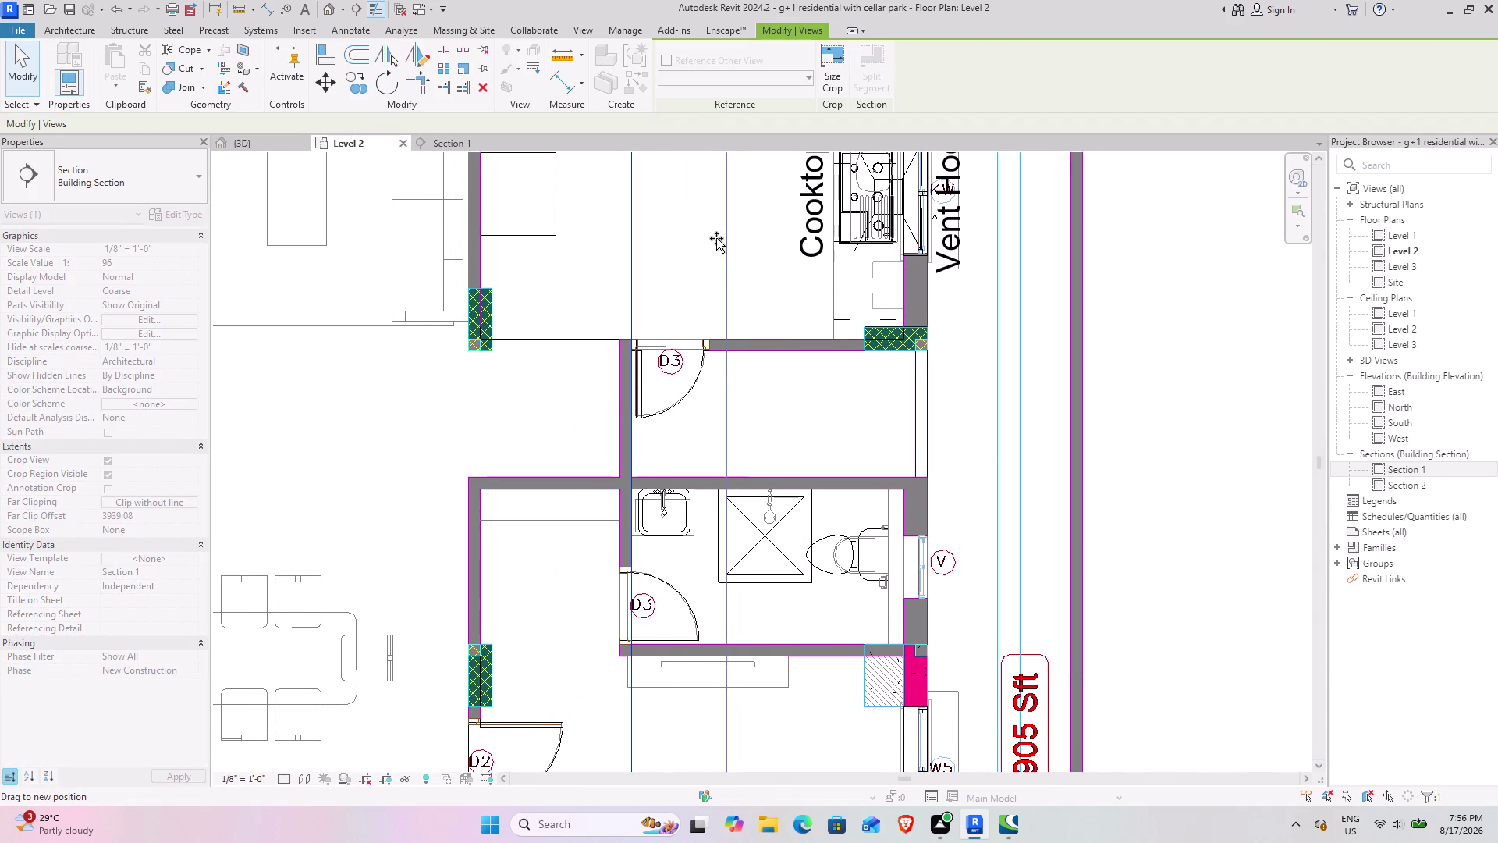
drag(724, 240, 665, 230)
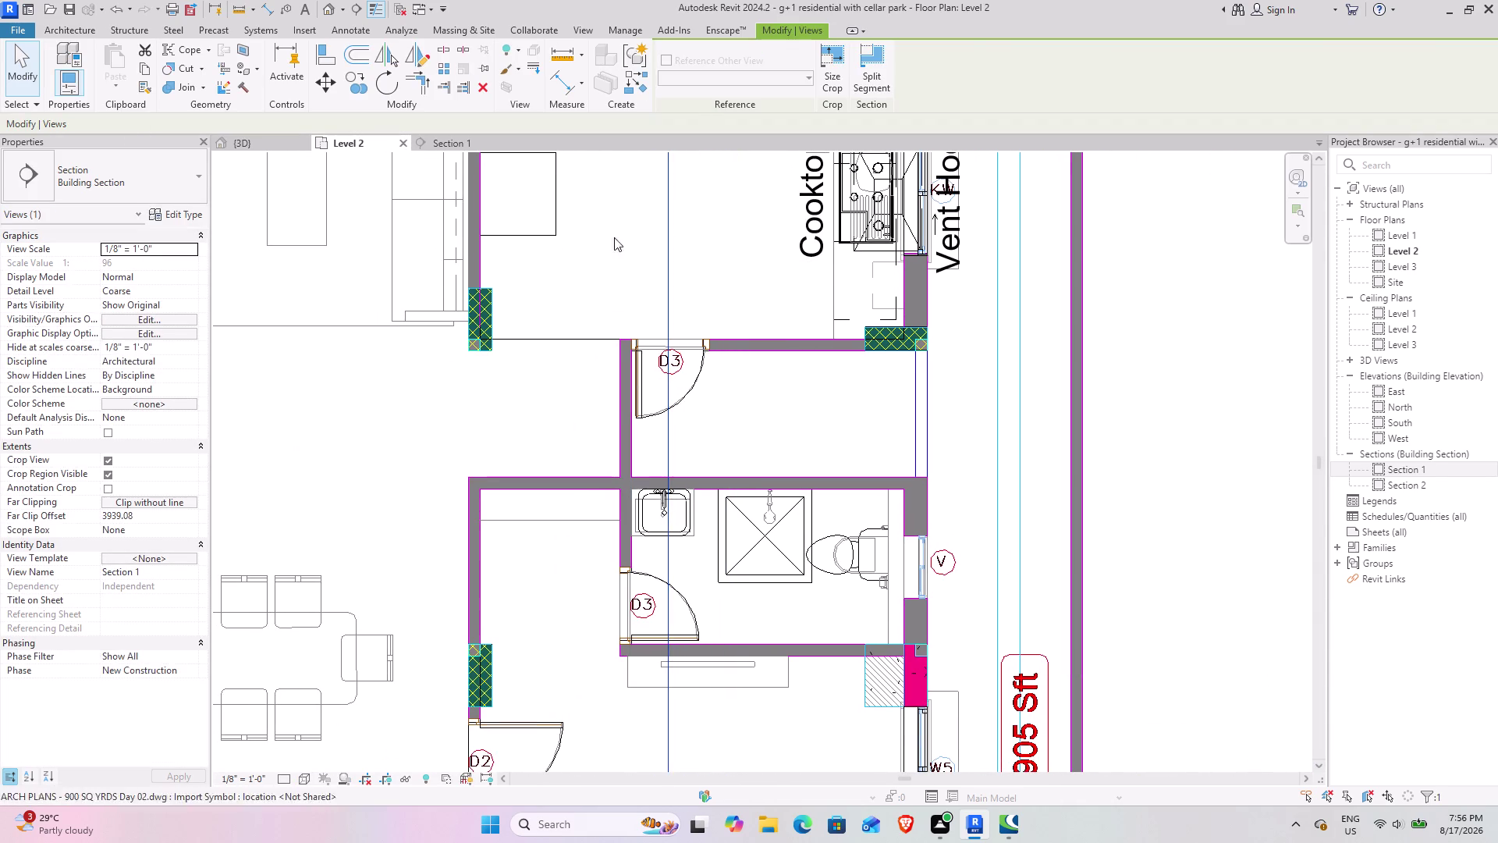
click(451, 131)
click(451, 139)
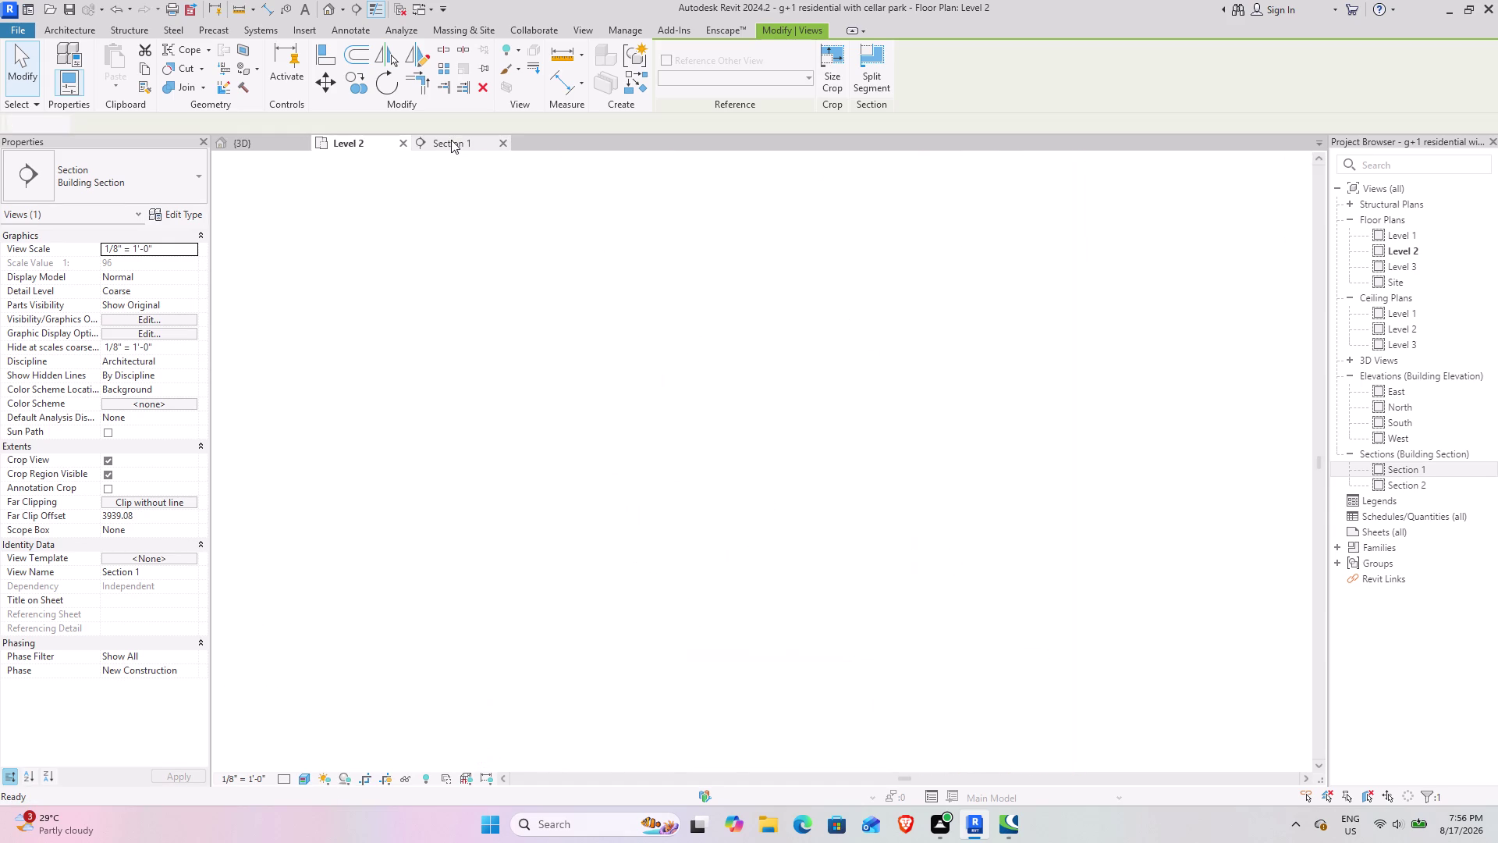
Inspect the sink and toilet in Section 1, panning along the wall to the window.
scroll(up, 3)
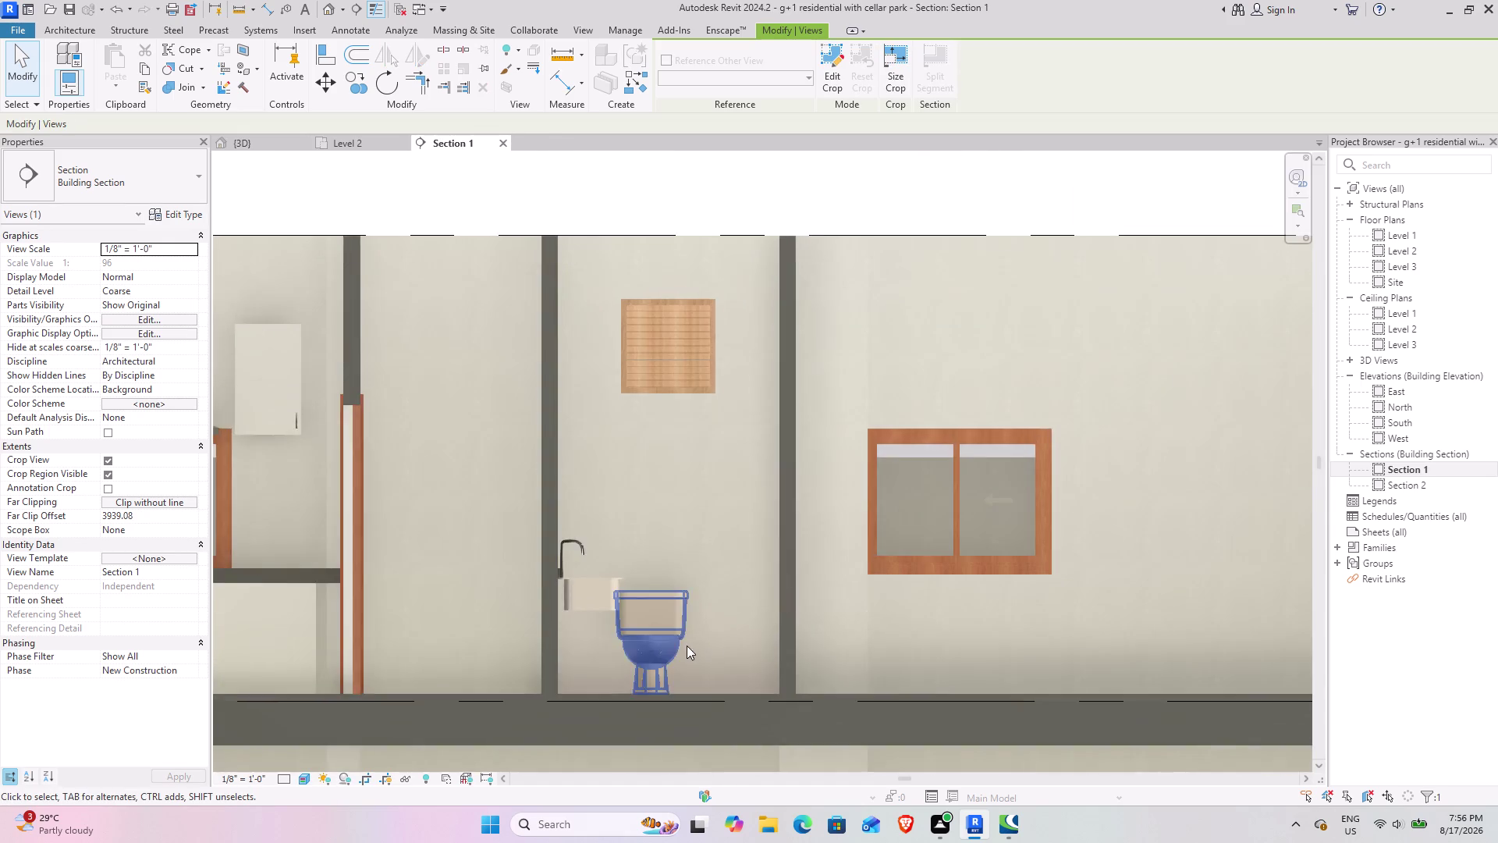
scroll(up, 3)
scroll(up, 3)
middle_drag(724, 667, 778, 633)
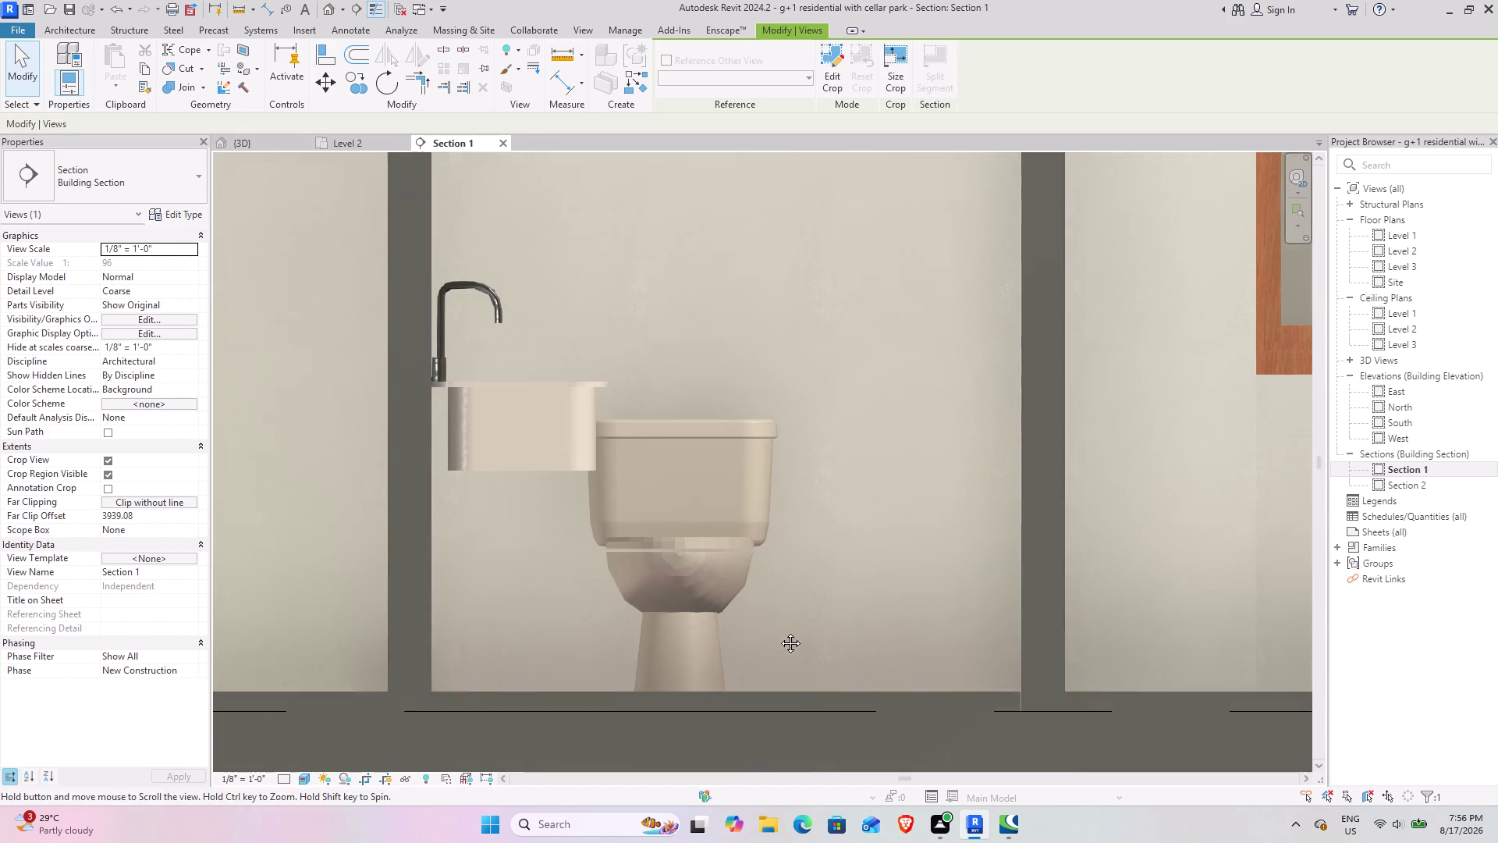
middle_drag(778, 633, 780, 629)
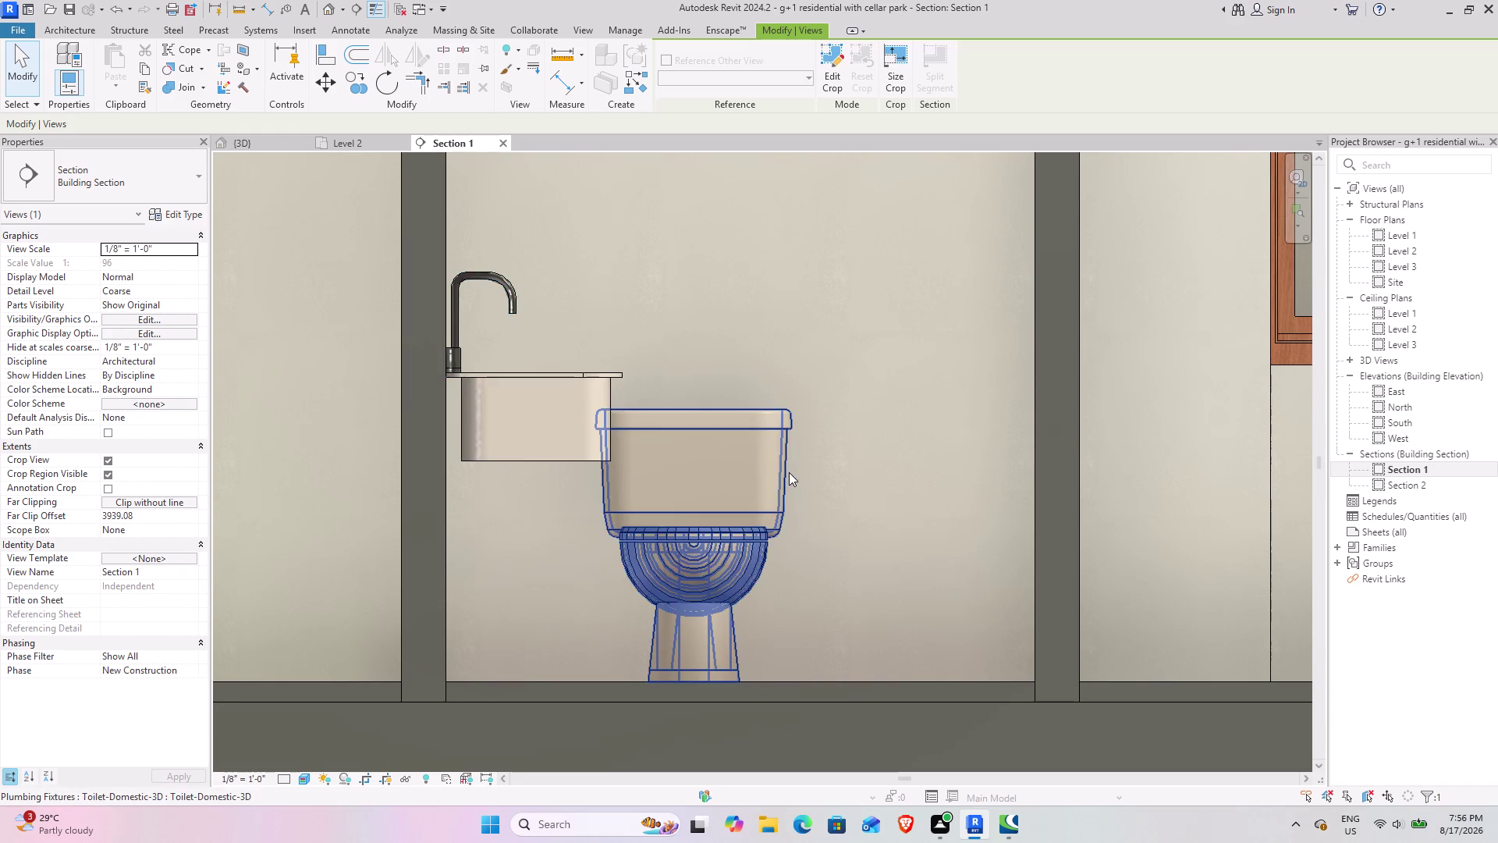
scroll(down, 3)
middle_drag(942, 437, 846, 451)
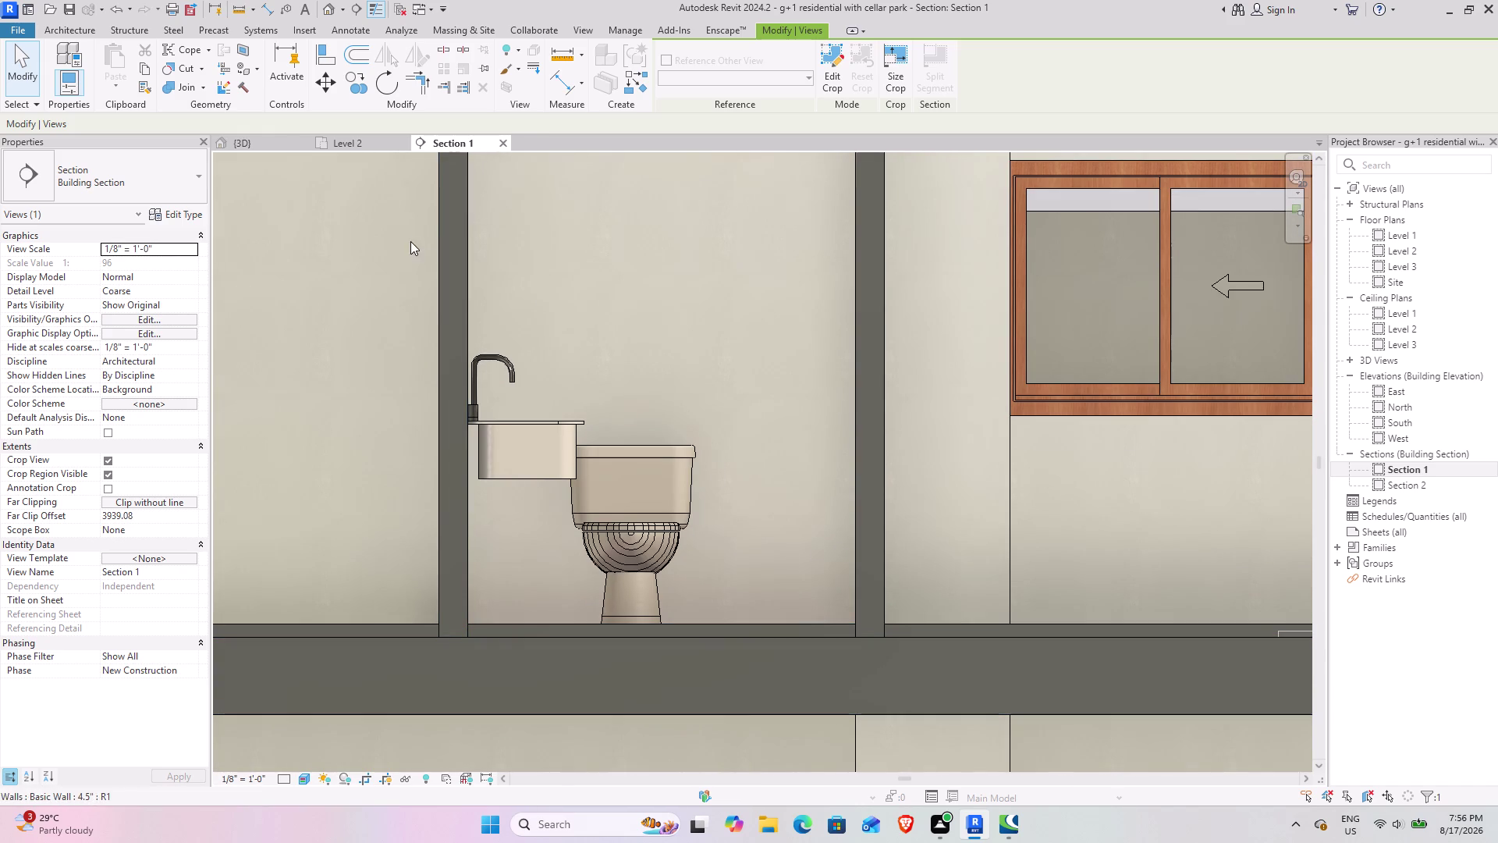
Review the bathroom in 3D, start Place Component and bring up the family library.
click(249, 142)
scroll(down, 3)
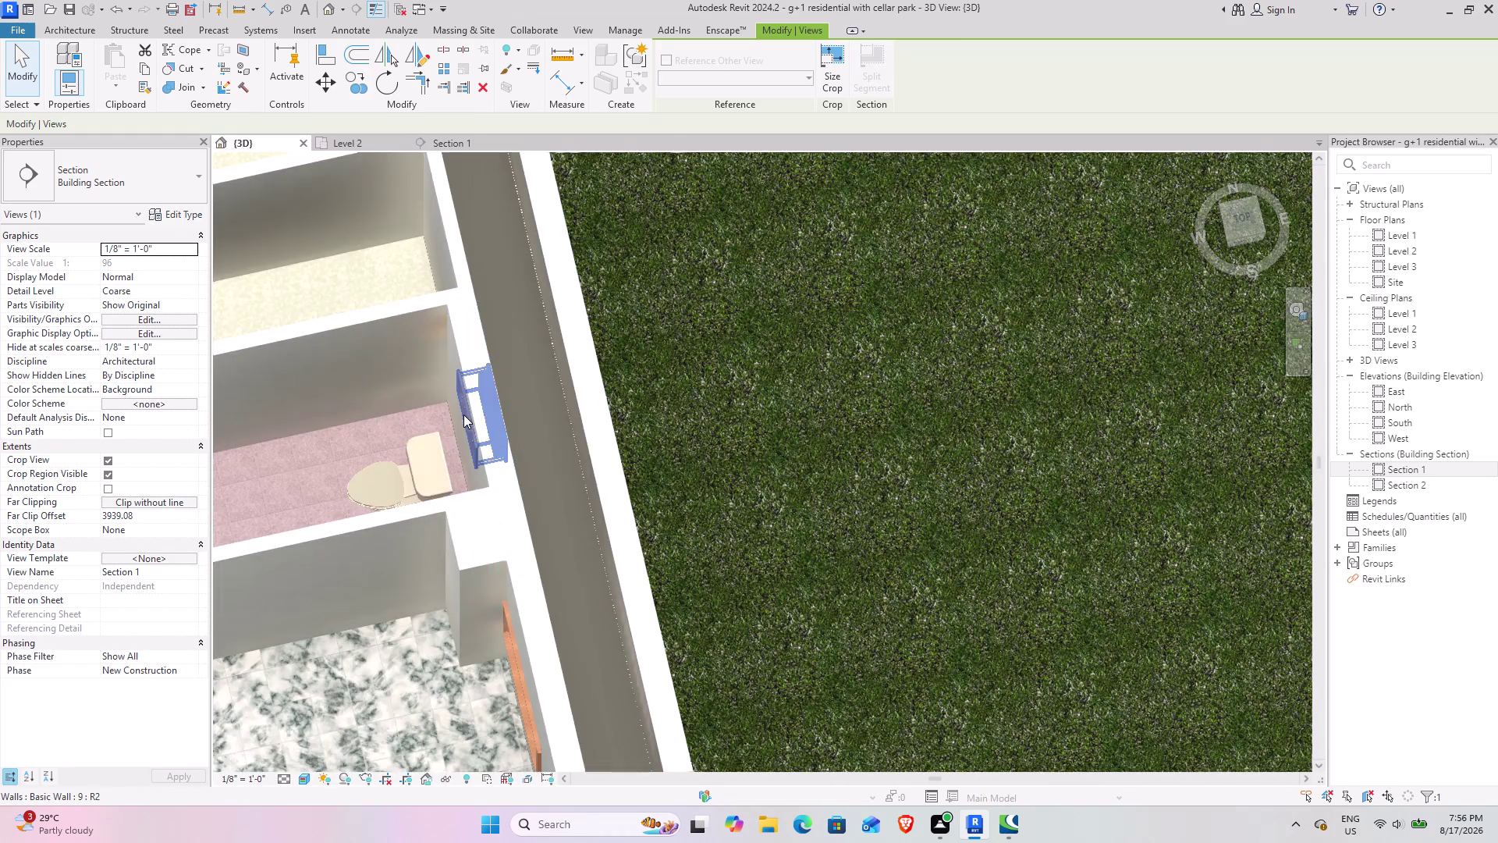
middle_drag(597, 406, 786, 370)
middle_drag(358, 443, 485, 412)
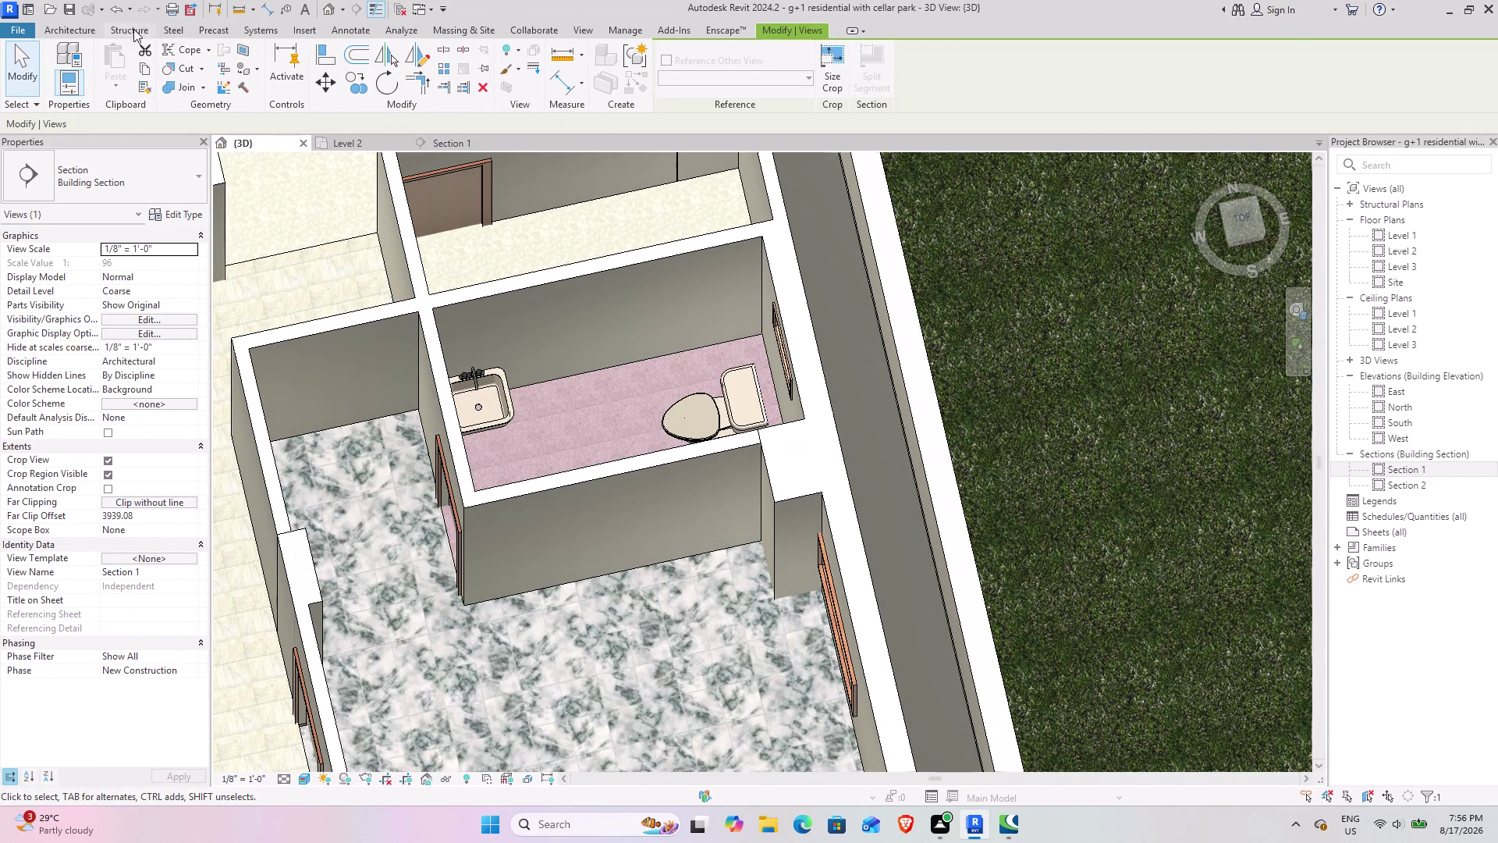
click(45, 27)
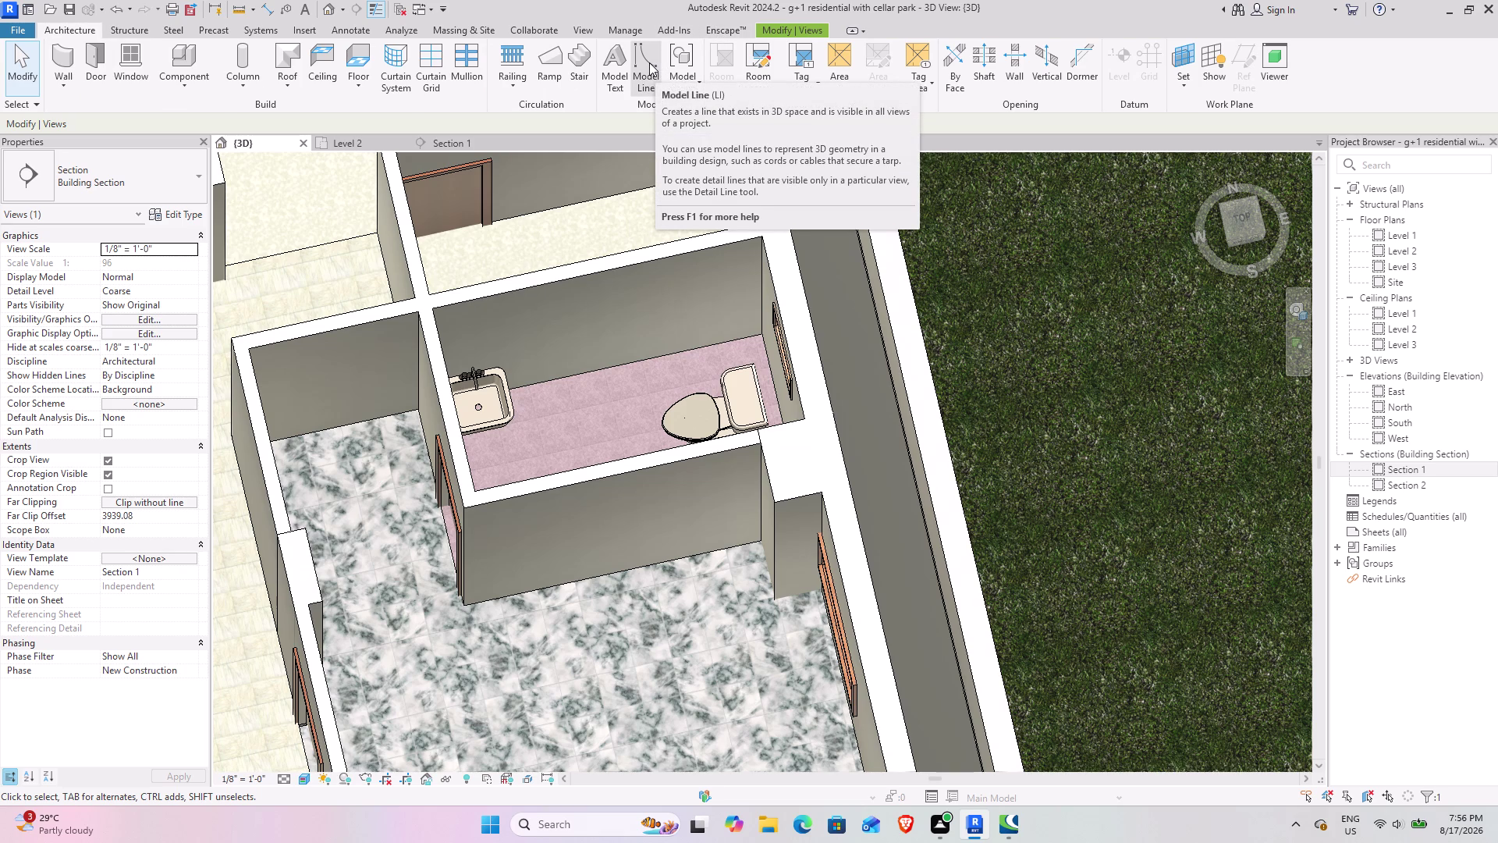
scroll(up, 3)
middle_drag(479, 395, 538, 420)
click(178, 61)
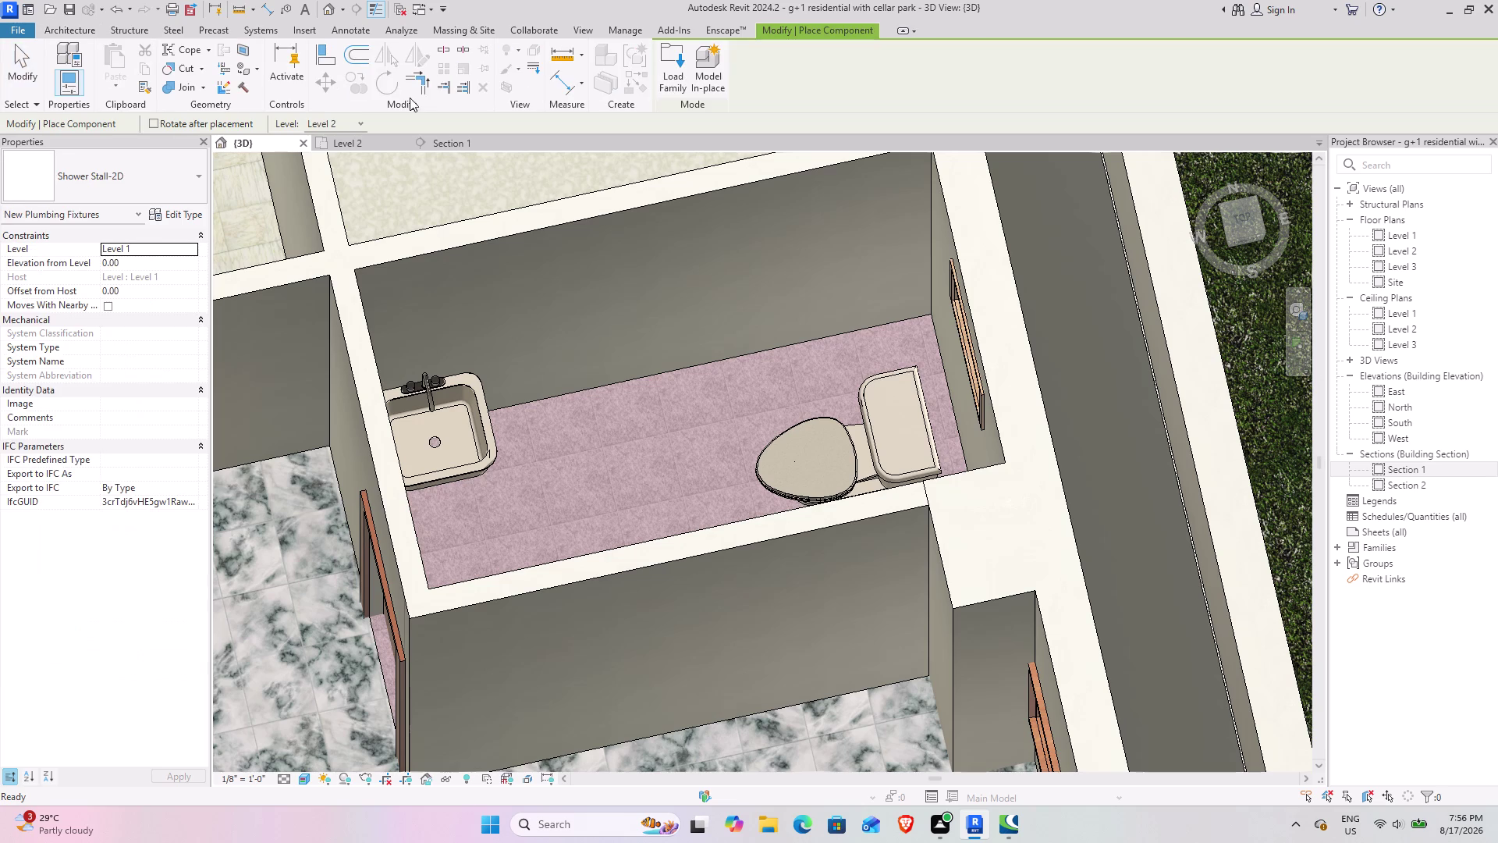
click(679, 71)
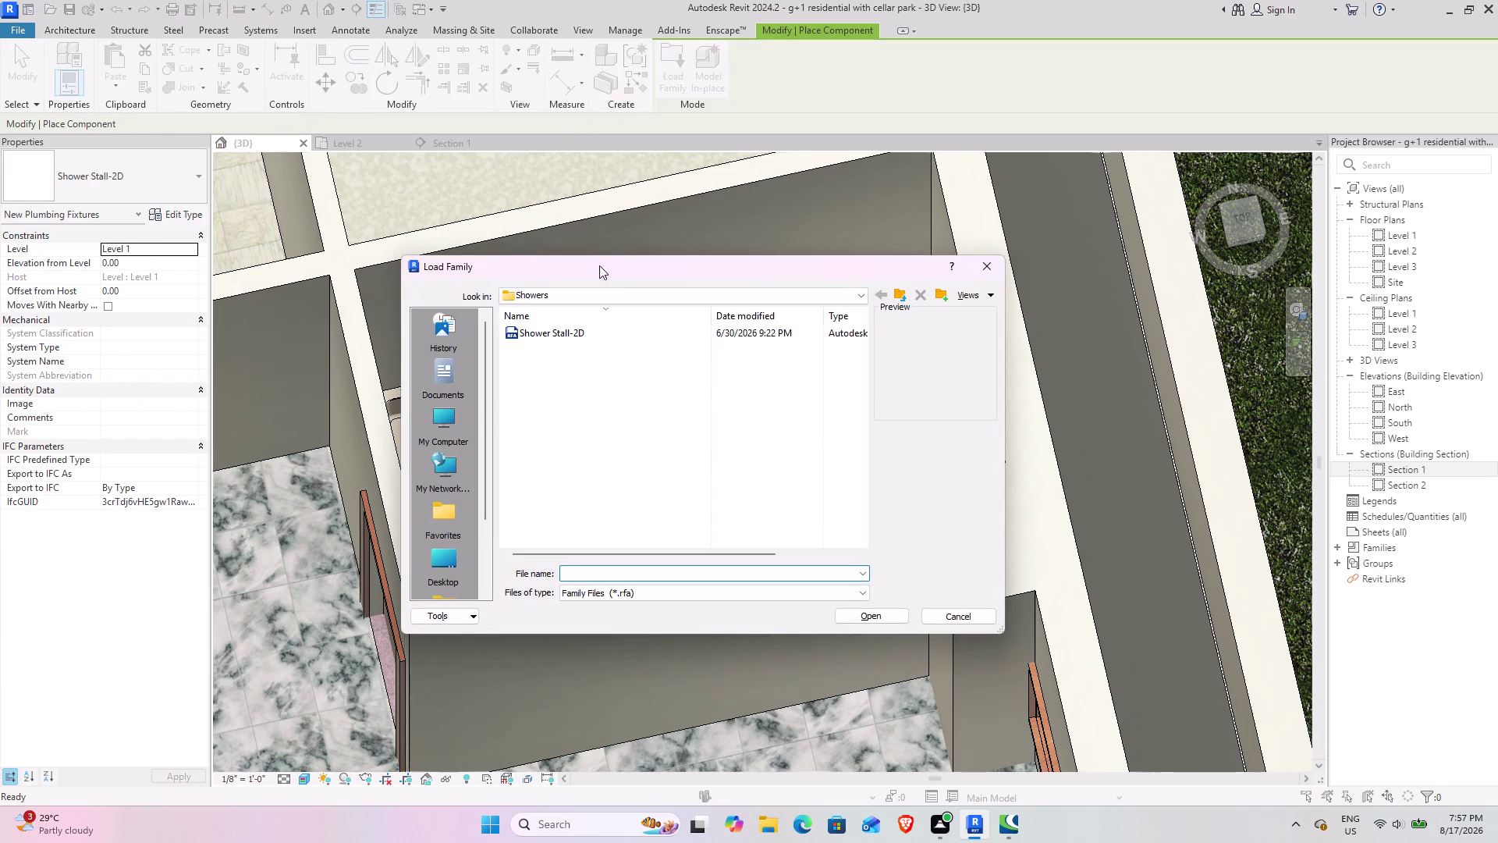
Go up to the Fixtures folder and browse the Bathtubs families.
click(893, 293)
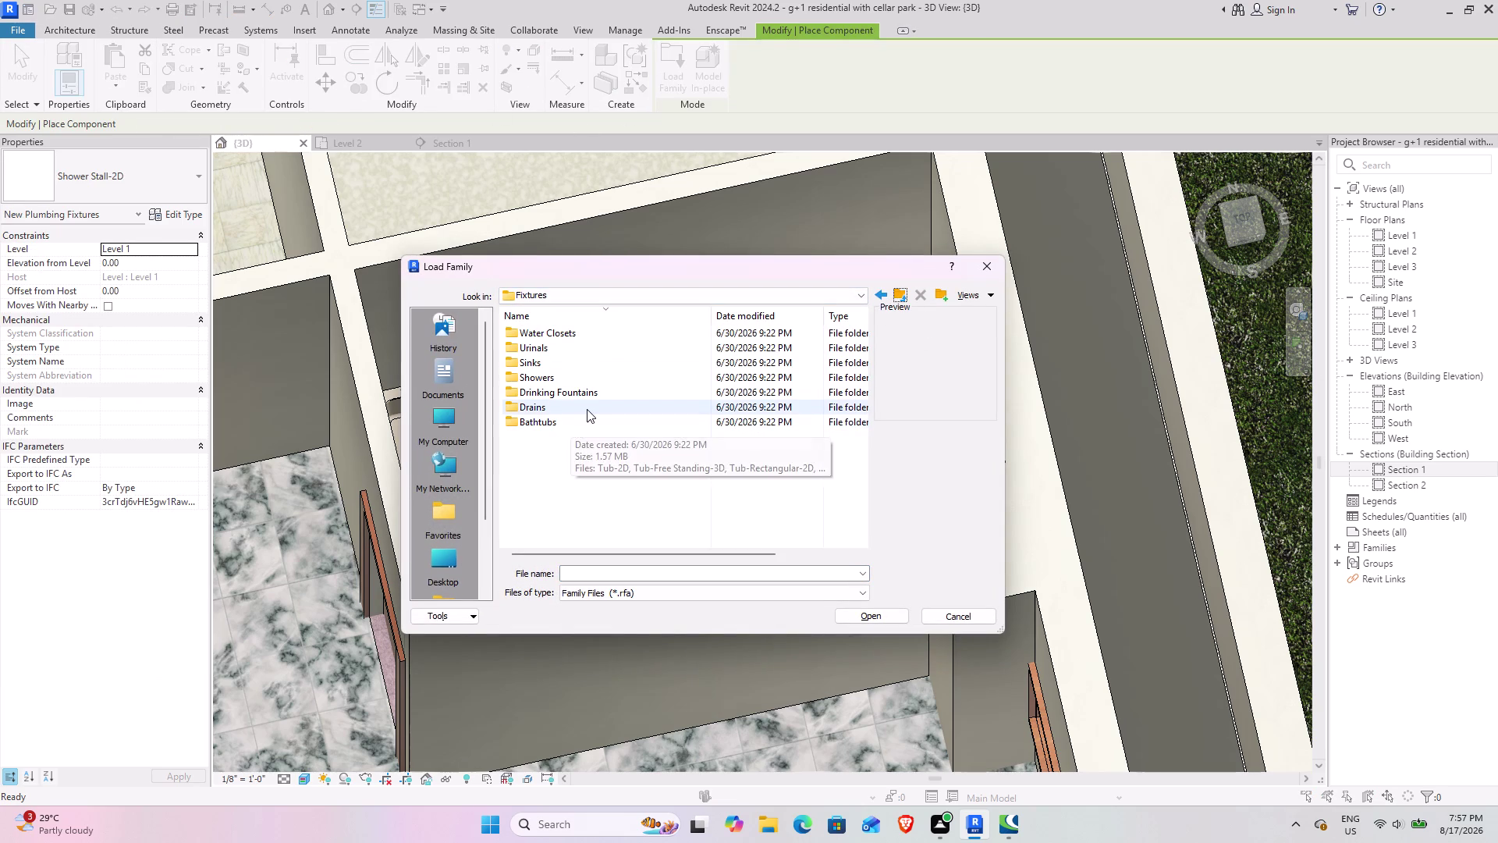
double_click(571, 427)
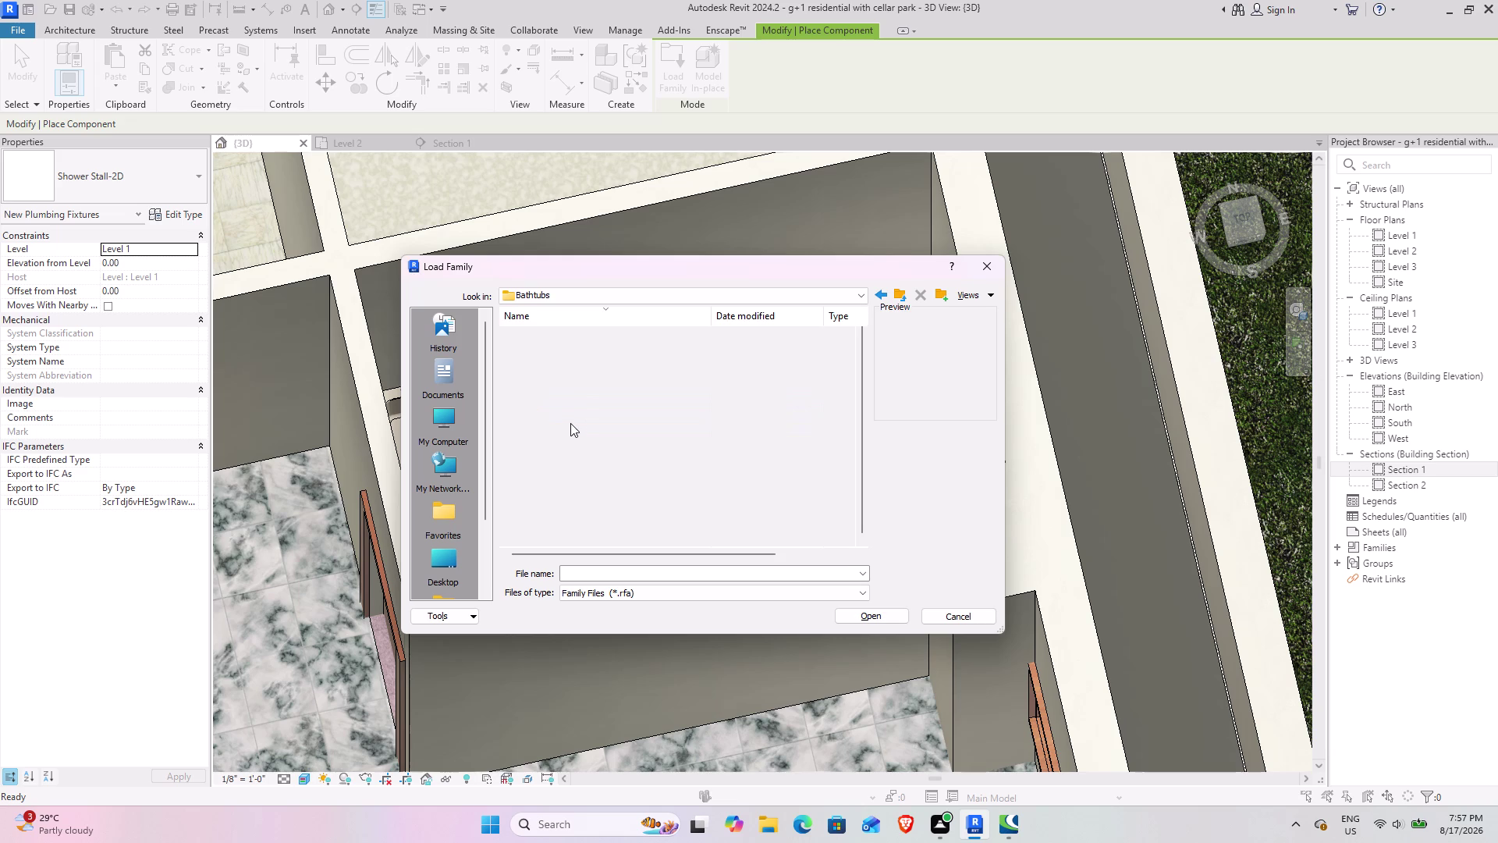
scroll(up, 3)
scroll(up, 3)
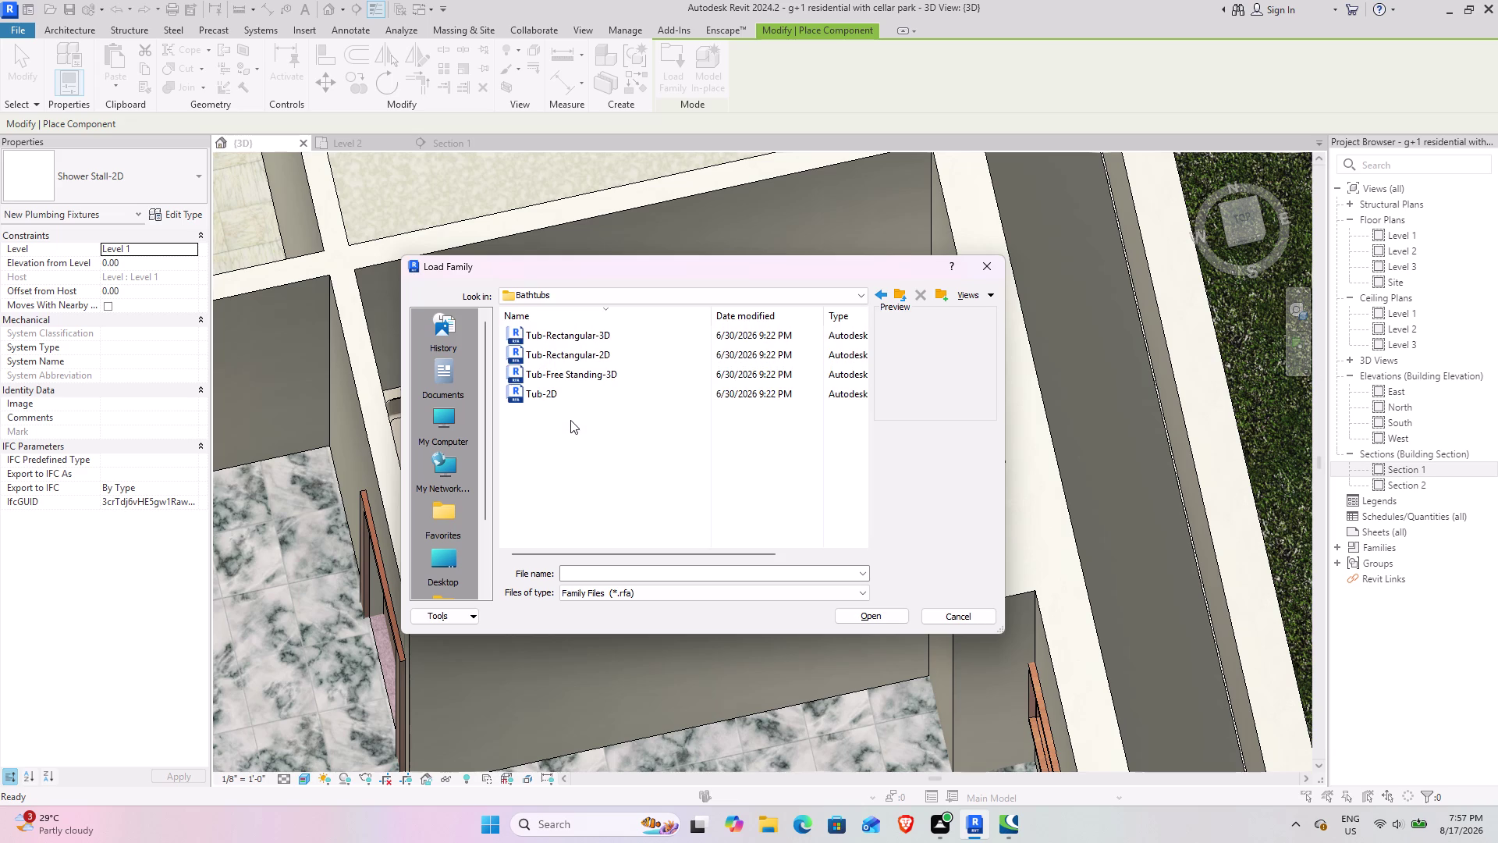
scroll(up, 3)
scroll(up, 3)
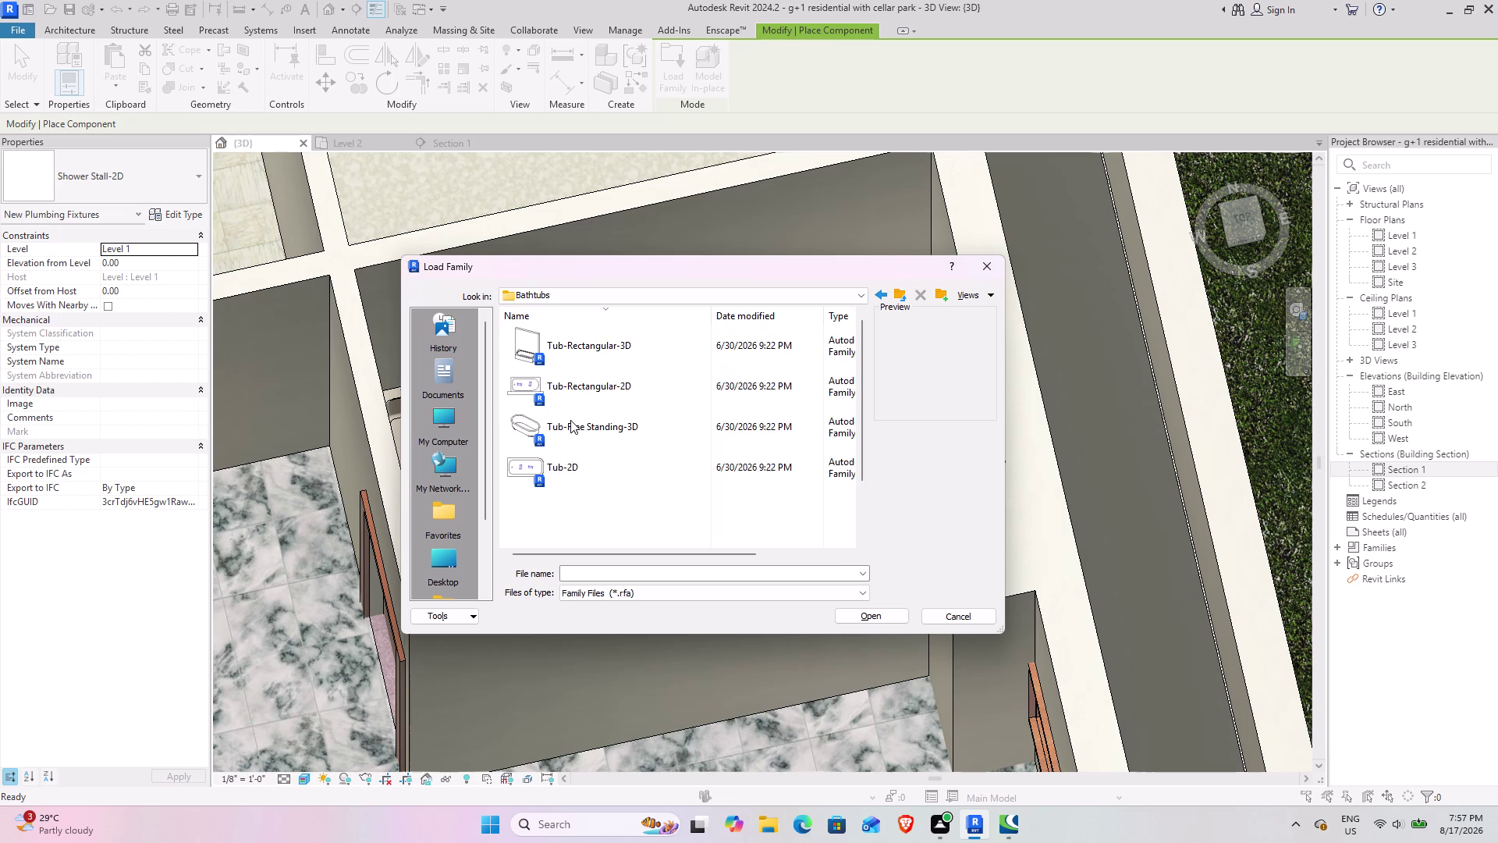
scroll(down, 3)
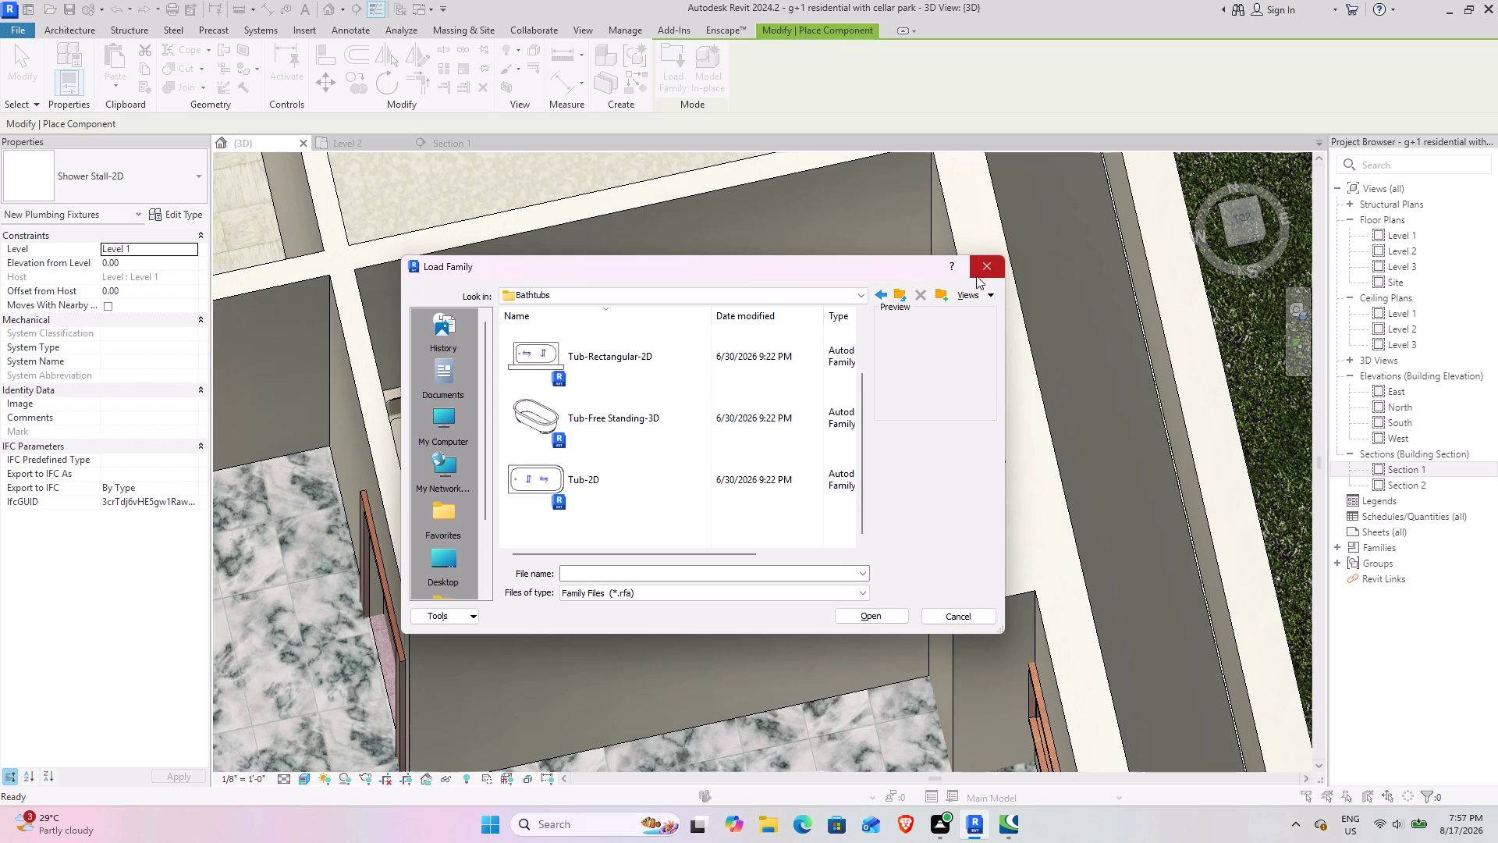
Move up to the Architectural folder and look through Equipment > Water Heaters.
click(899, 293)
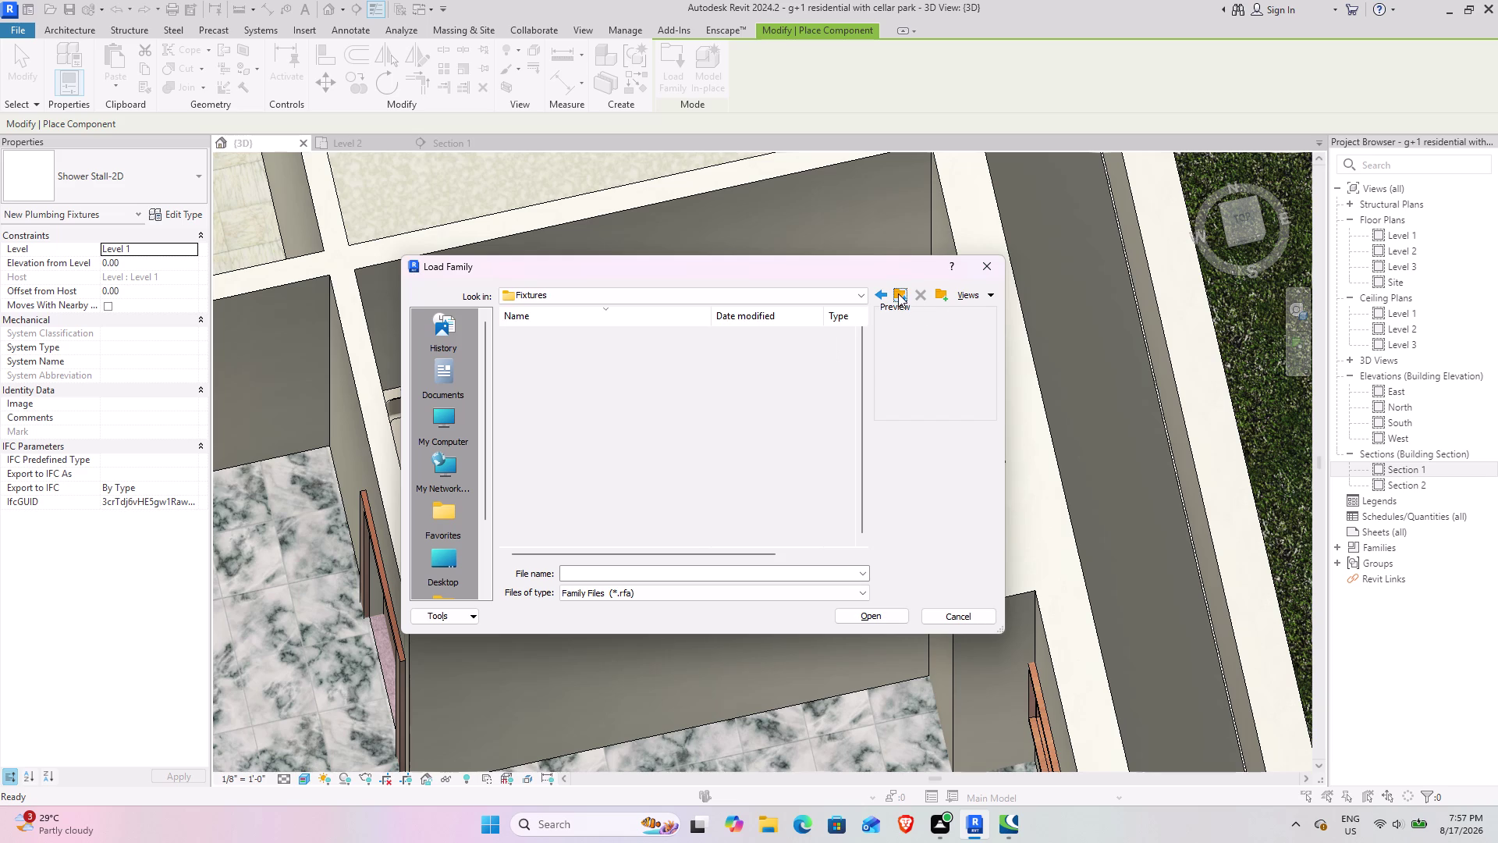
click(898, 293)
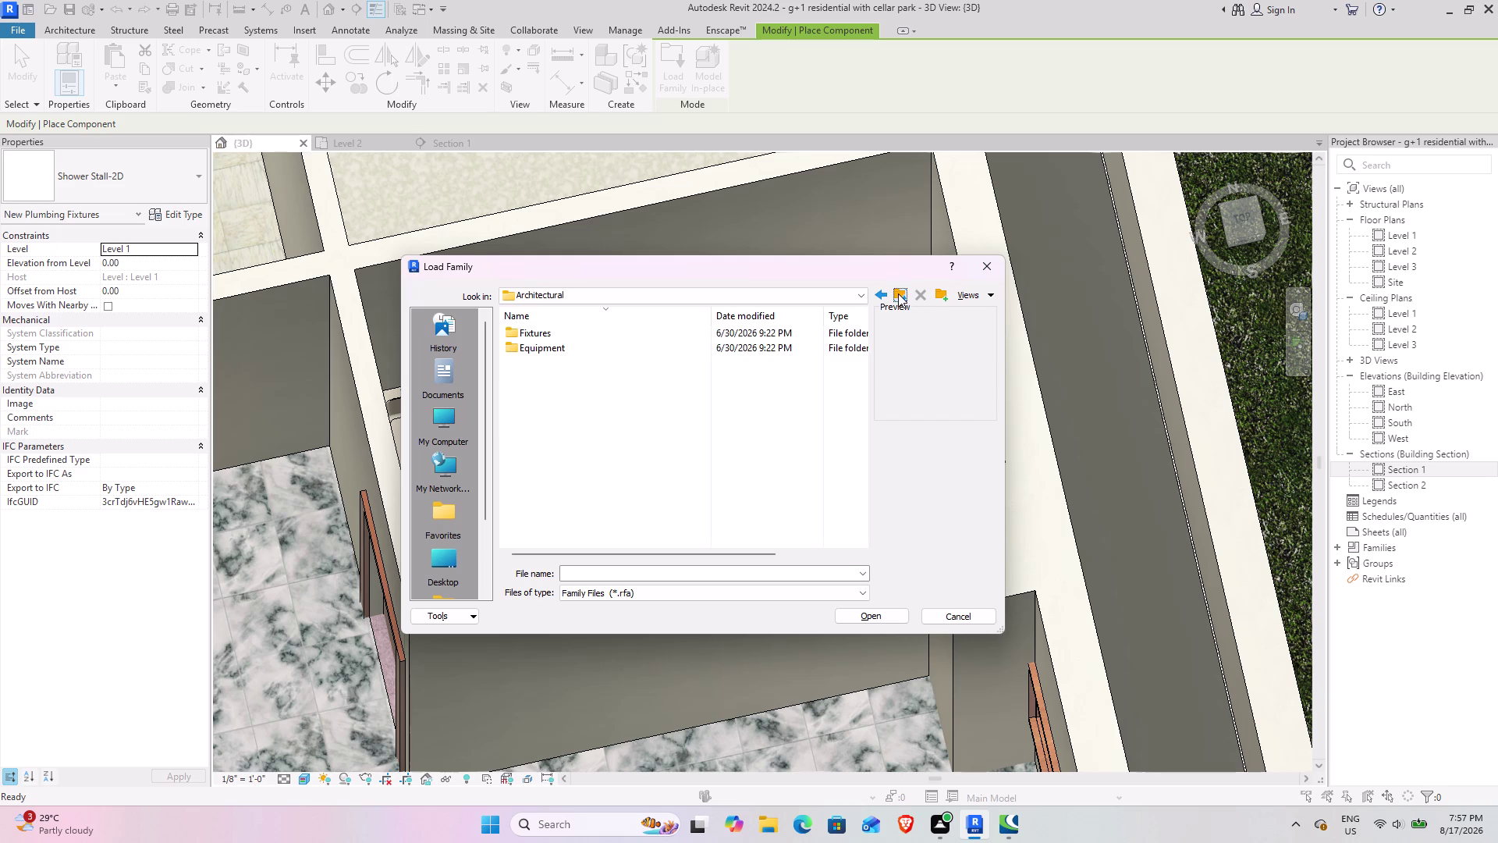
double_click(567, 348)
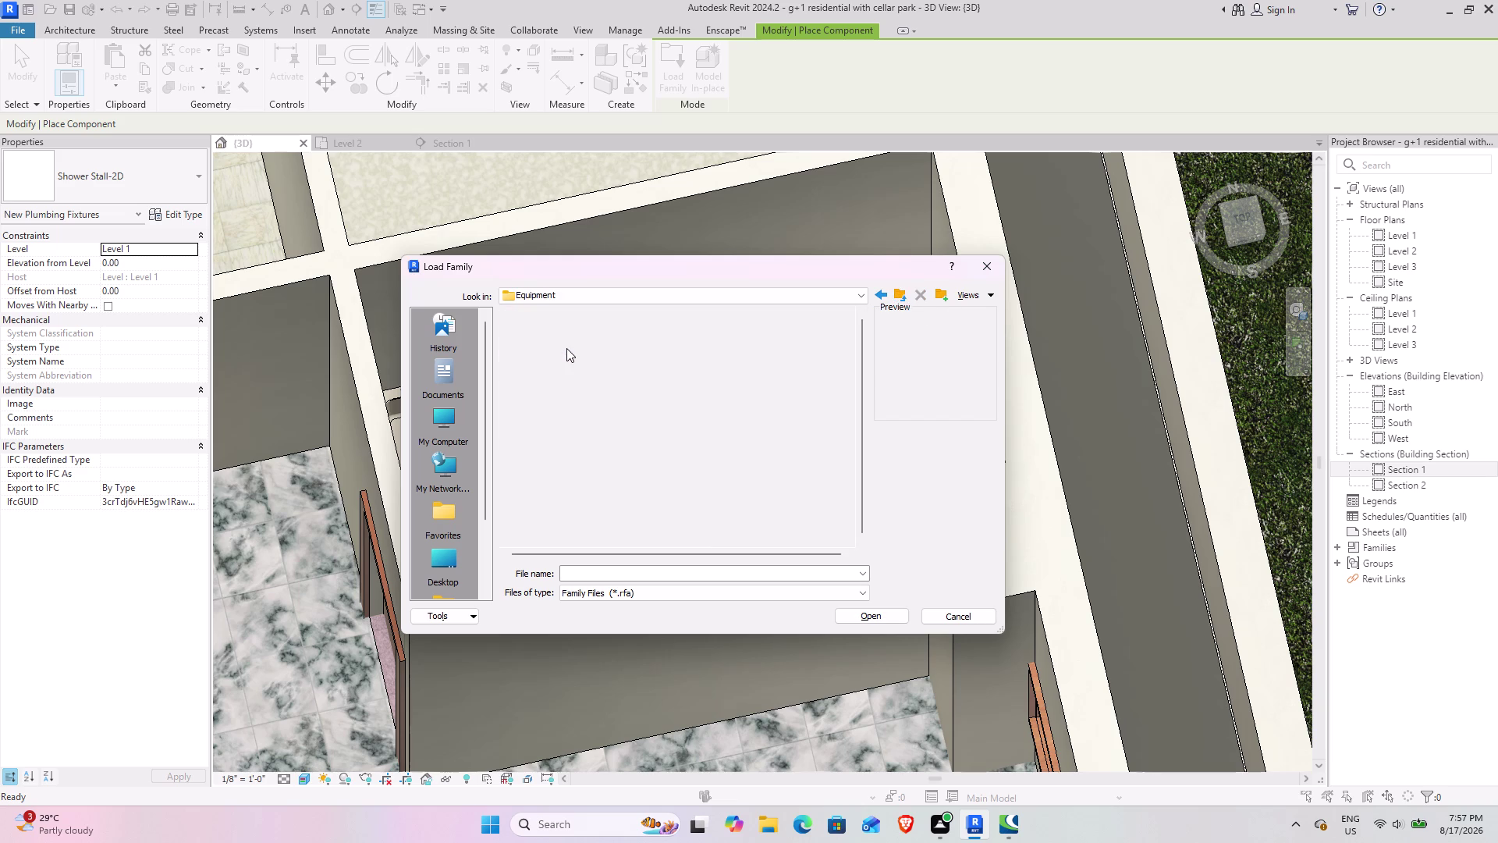
click(569, 339)
click(569, 339)
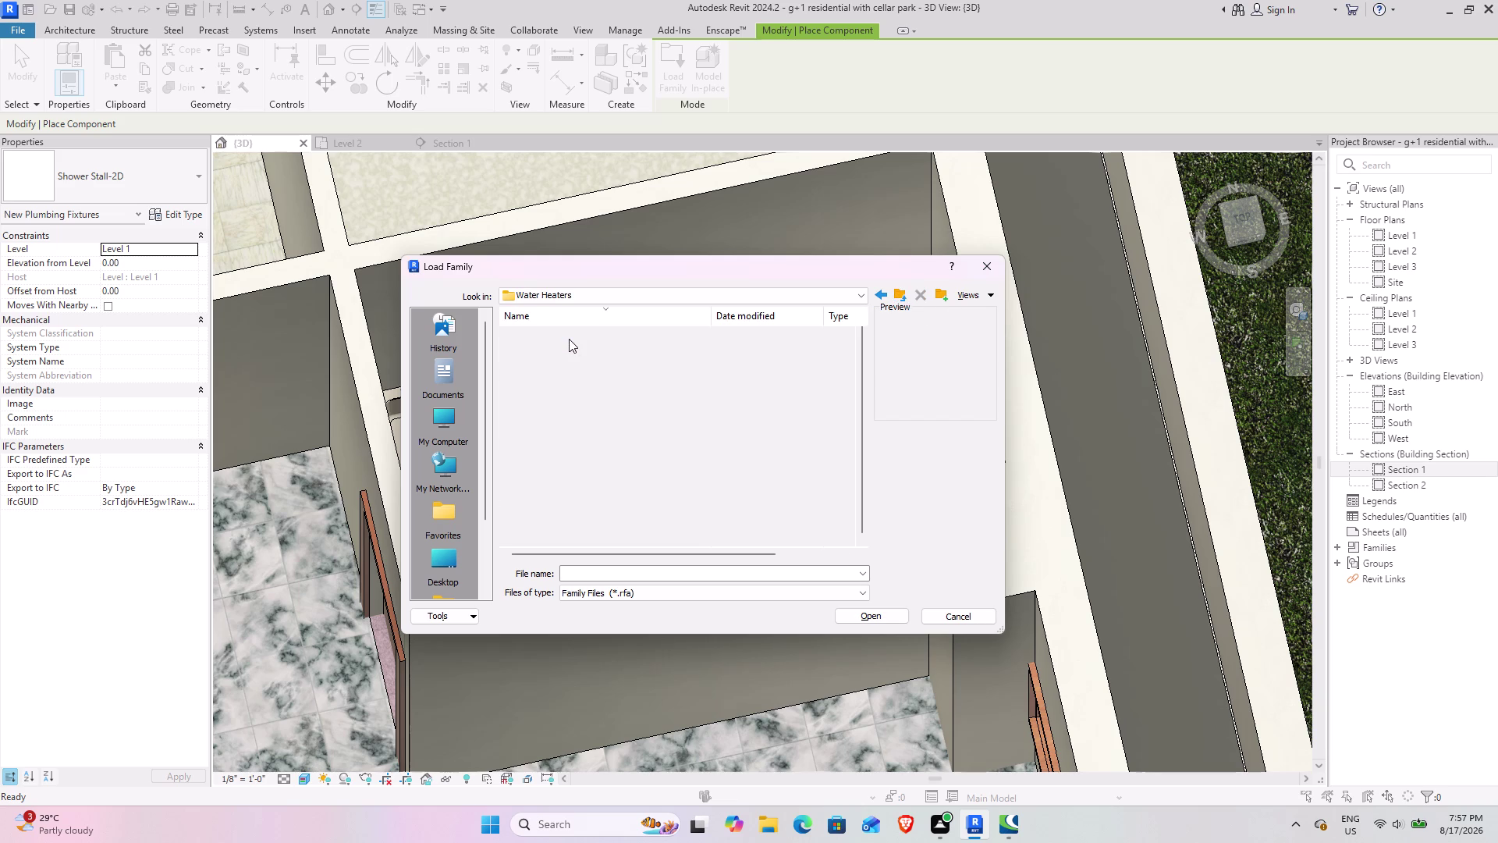
scroll(up, 3)
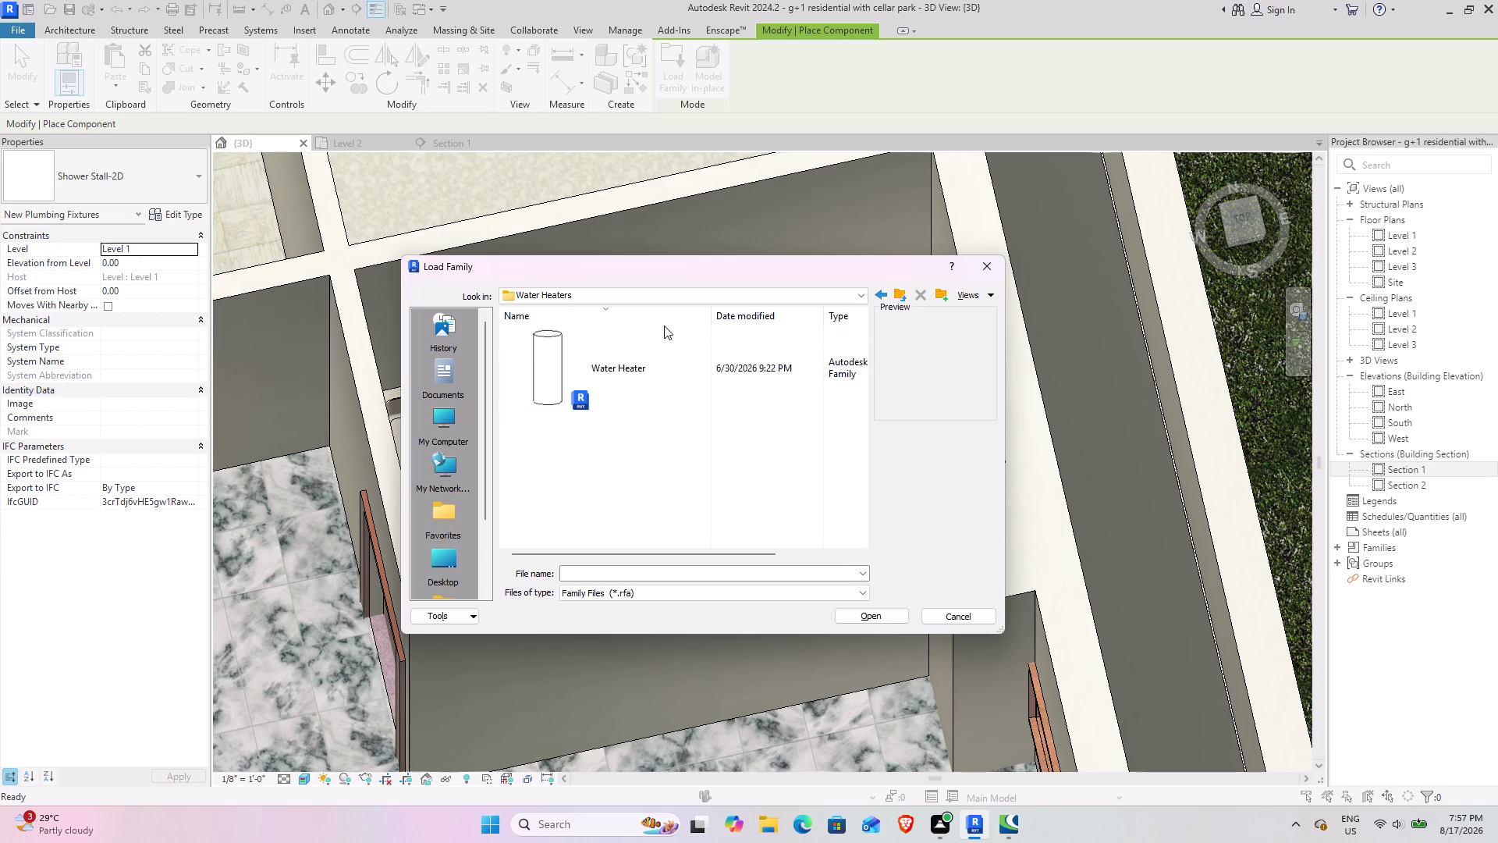
Return to Plumbing and check the MEP > MEP Equipment folder.
double_click(896, 296)
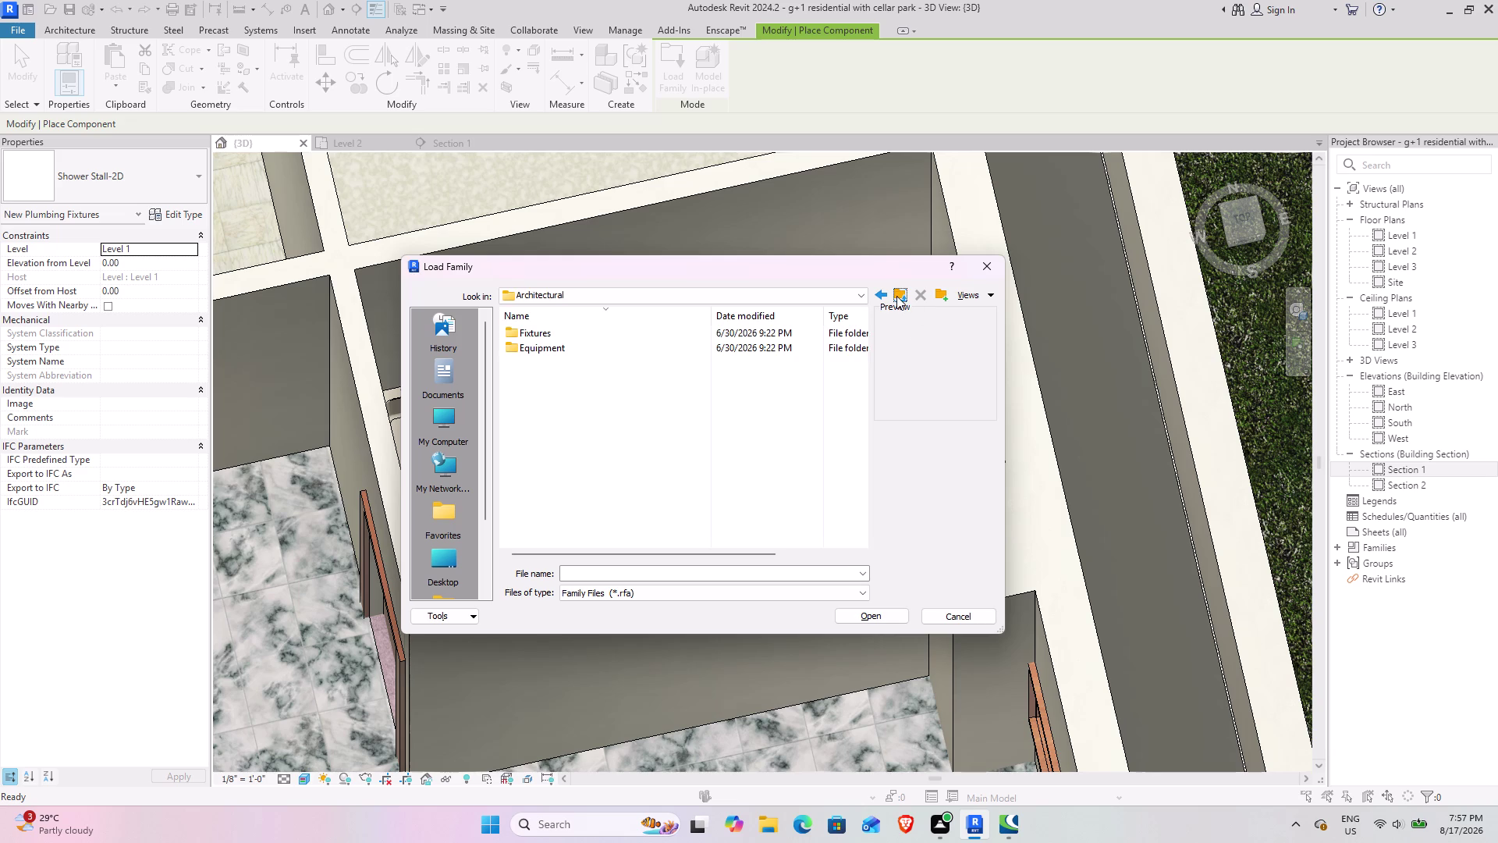
click(897, 295)
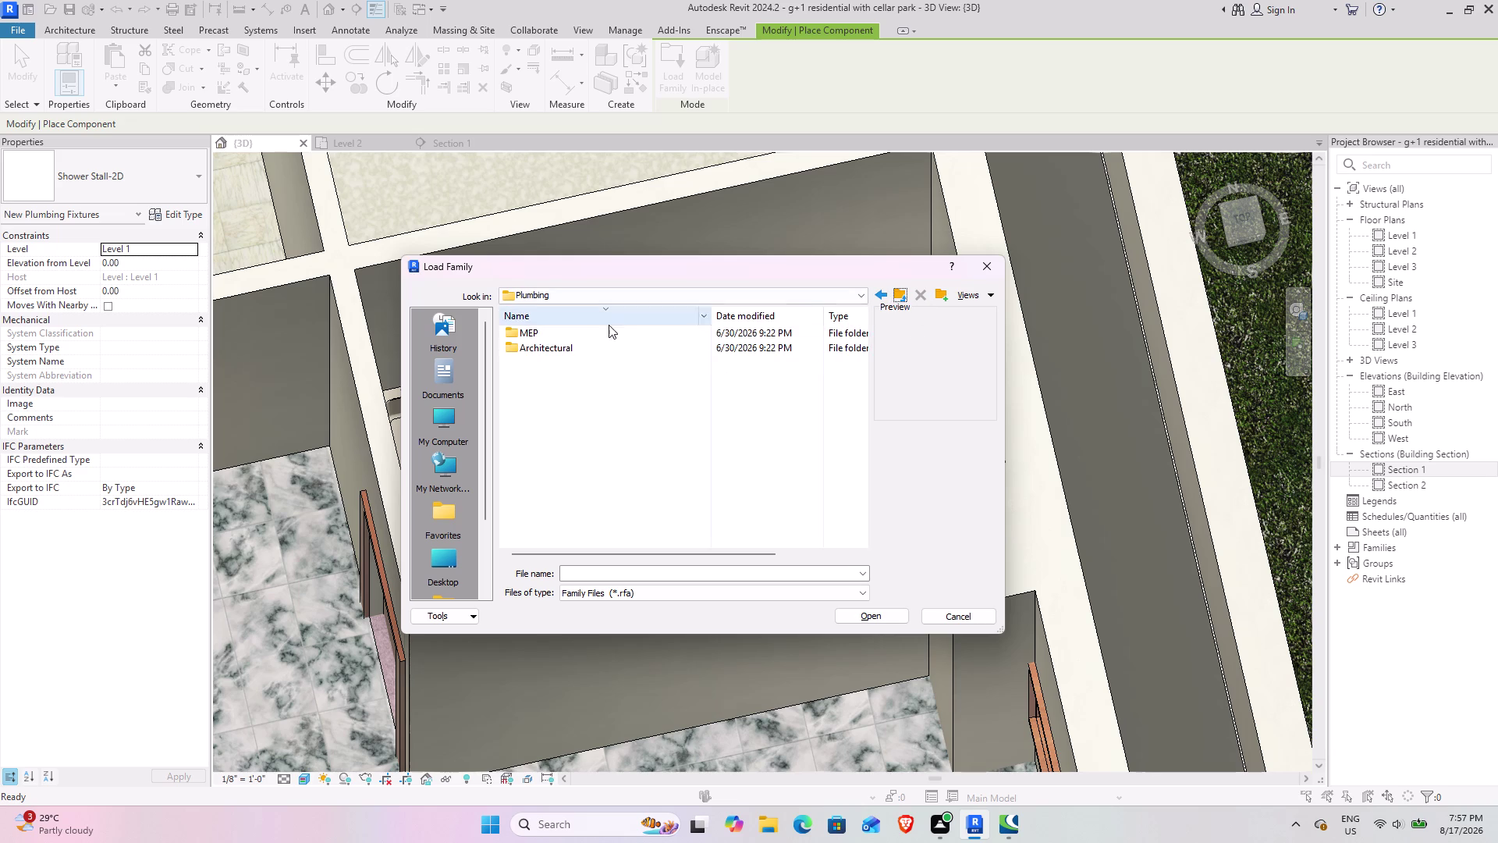
double_click(574, 334)
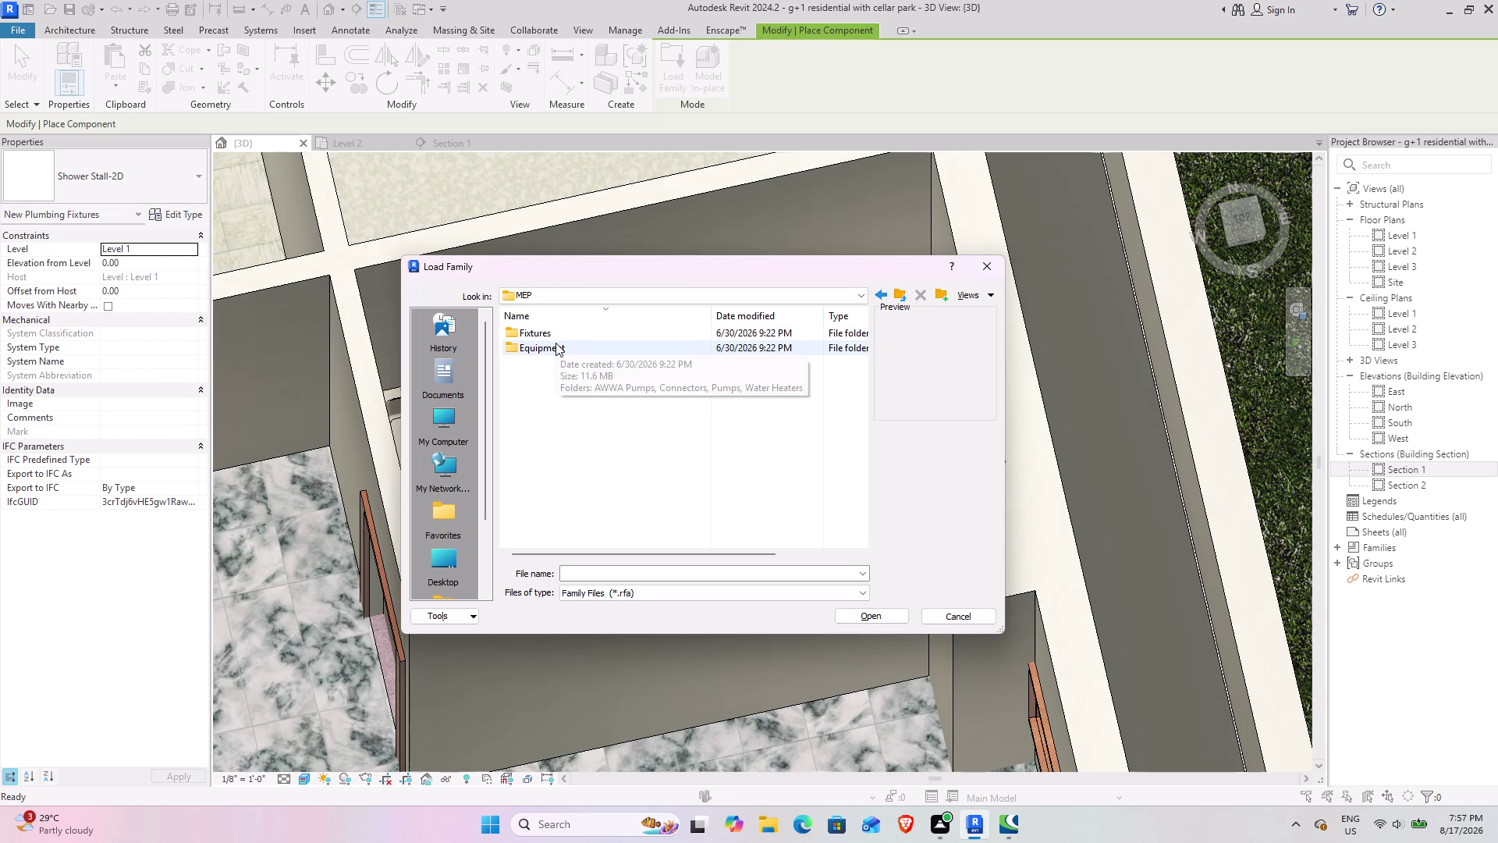
double_click(559, 340)
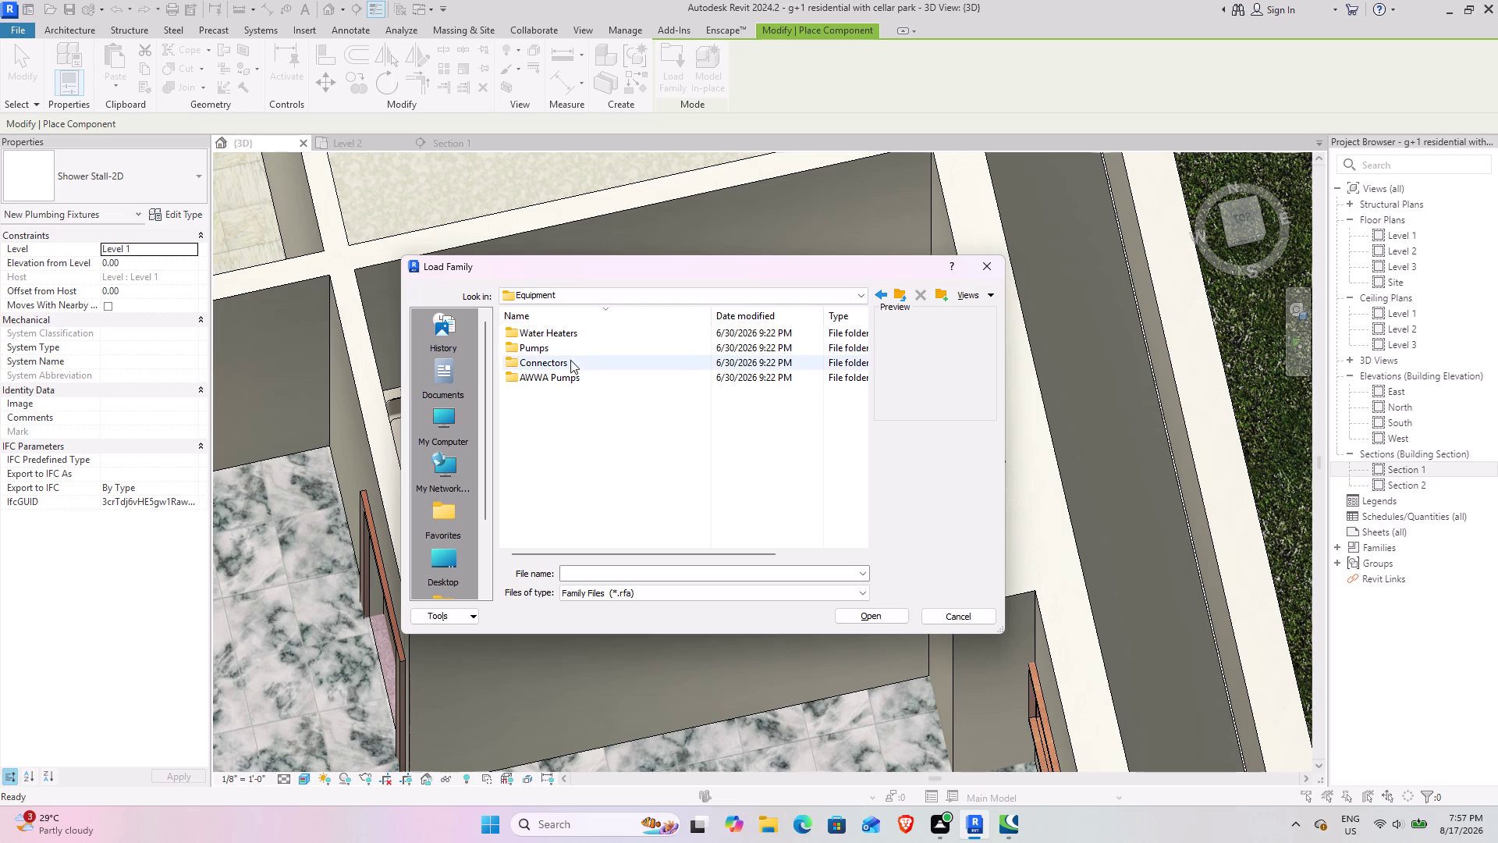
Browse the Water Closets families under MEP Fixtures.
click(898, 291)
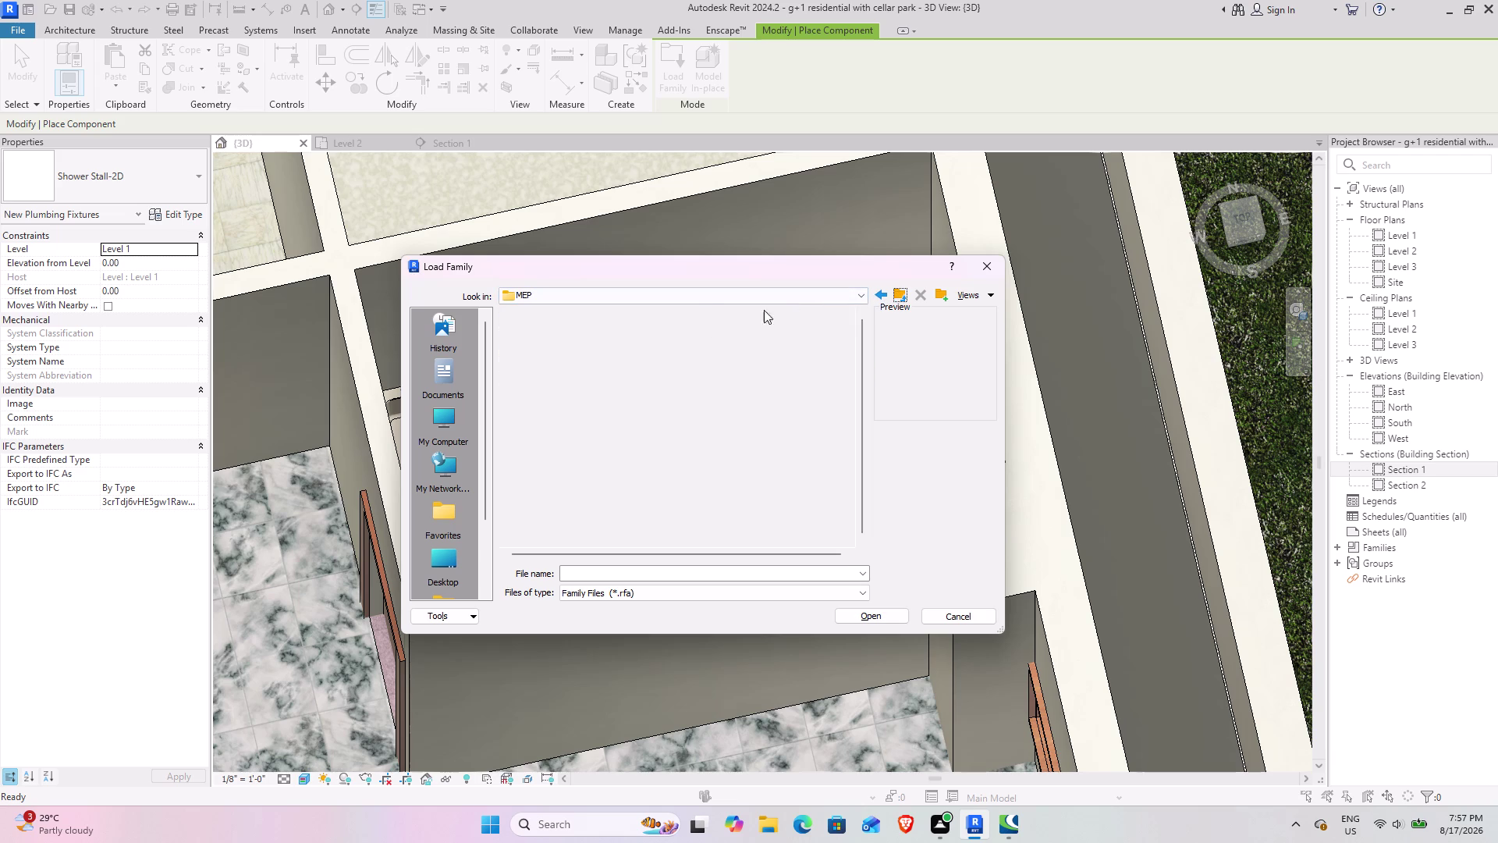
double_click(545, 331)
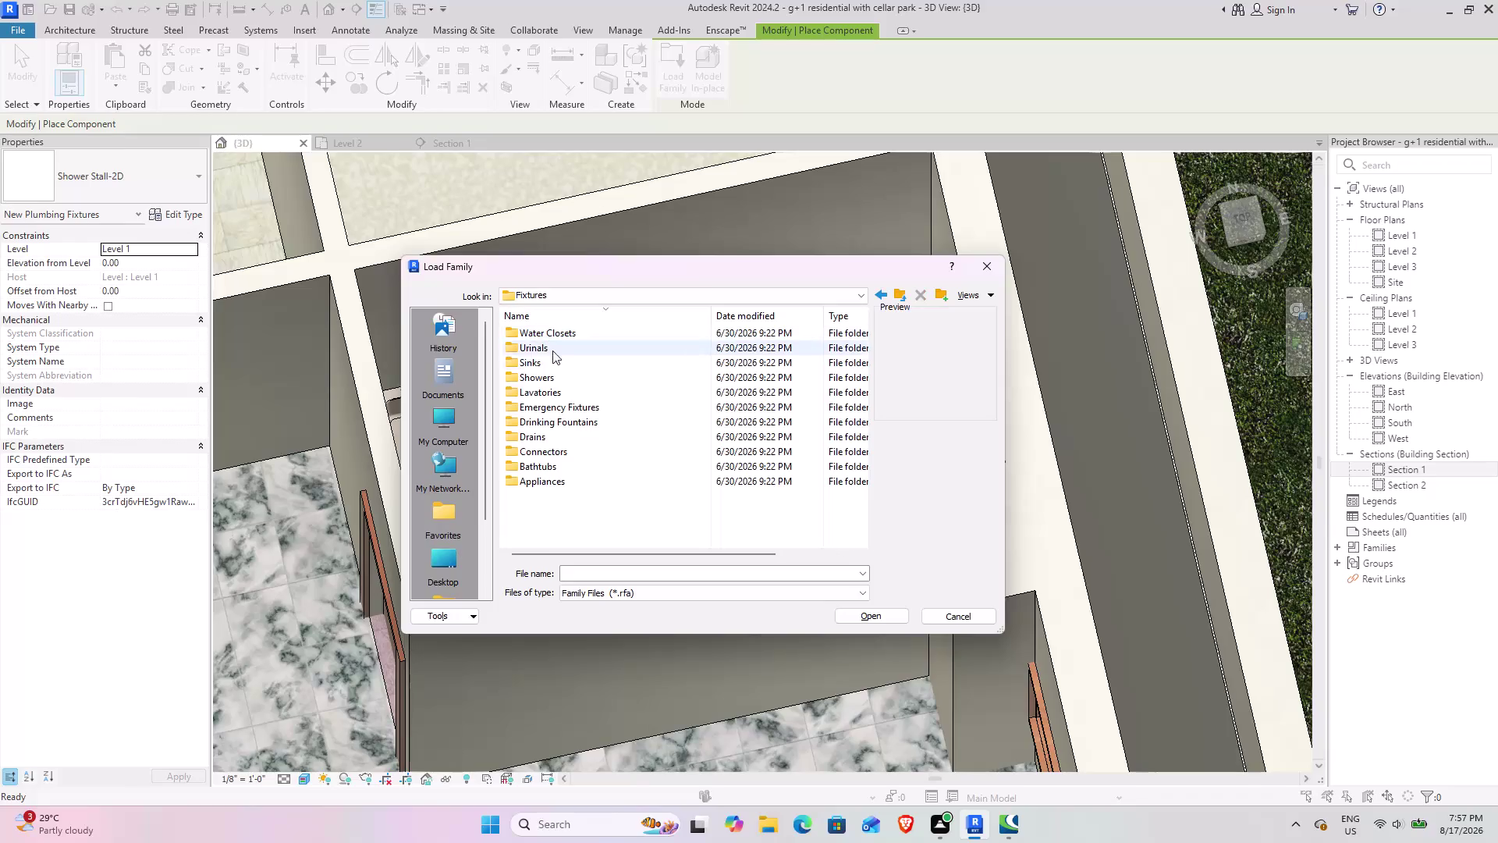
double_click(601, 332)
scroll(up, 3)
scroll(up, 3)
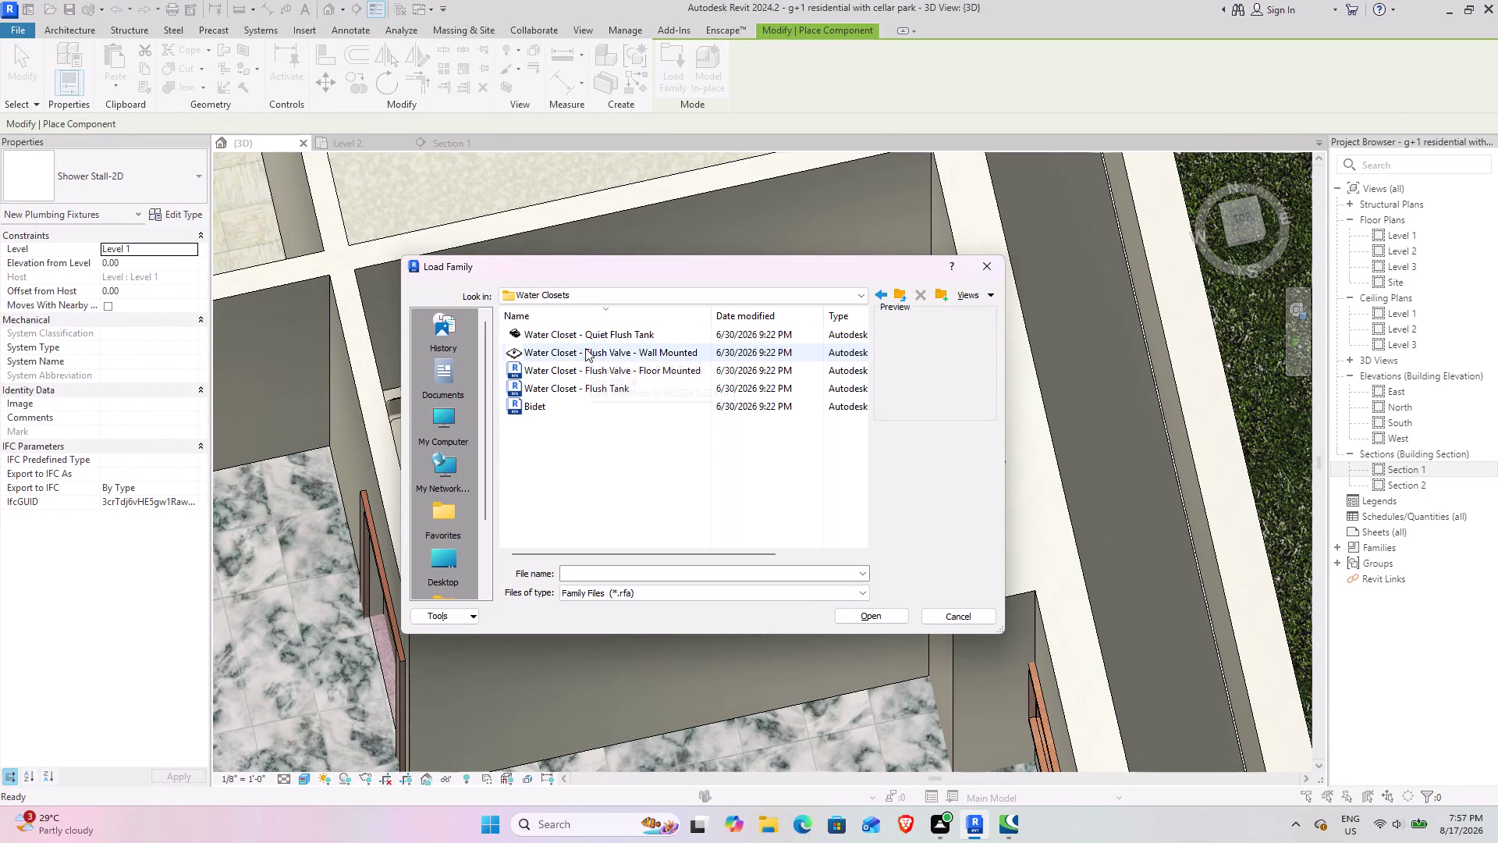
scroll(up, 3)
scroll(up, 3)
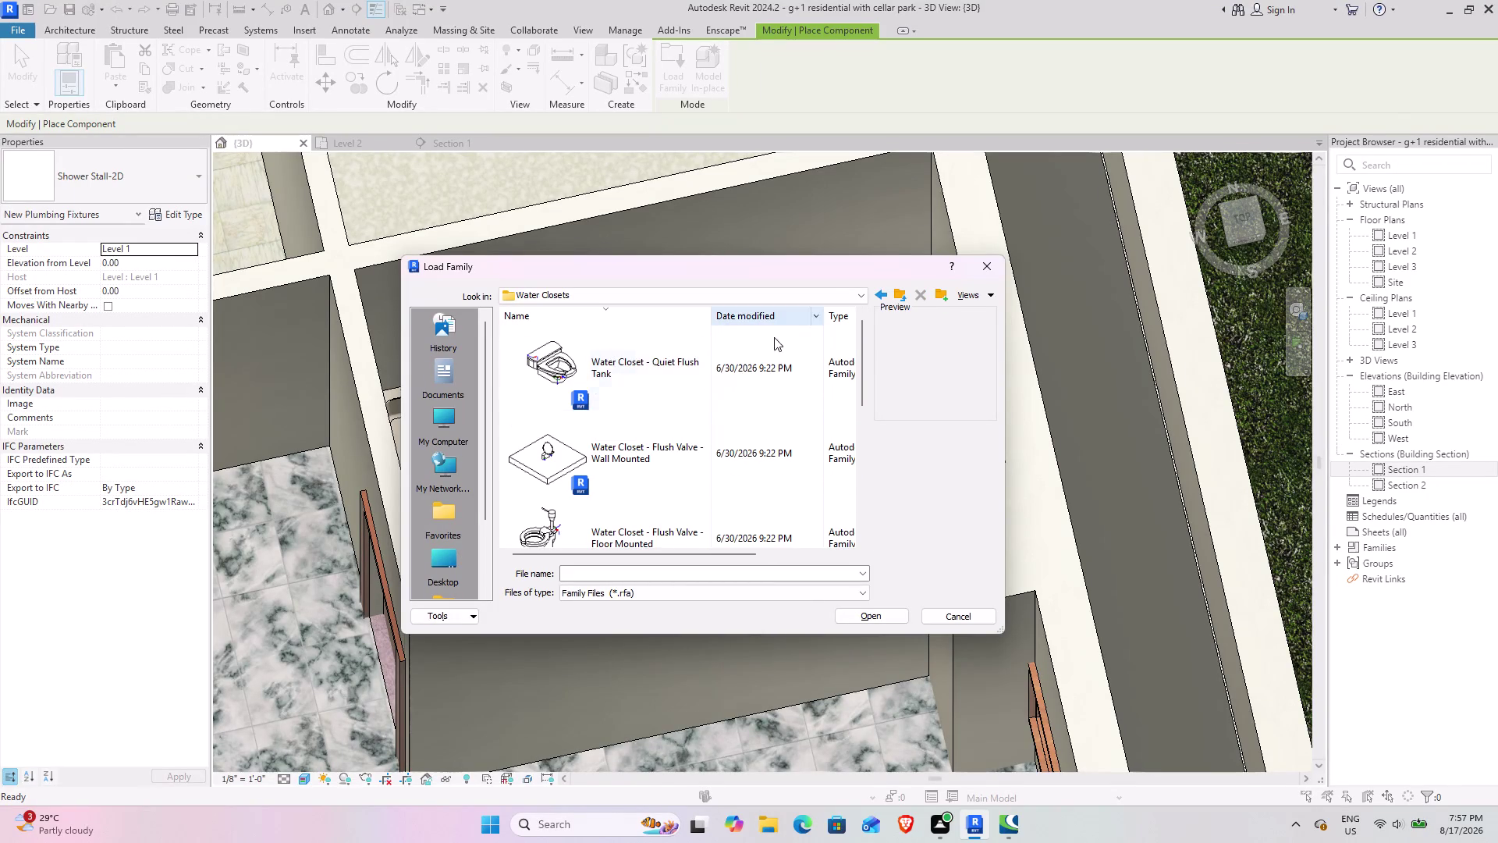
scroll(down, 3)
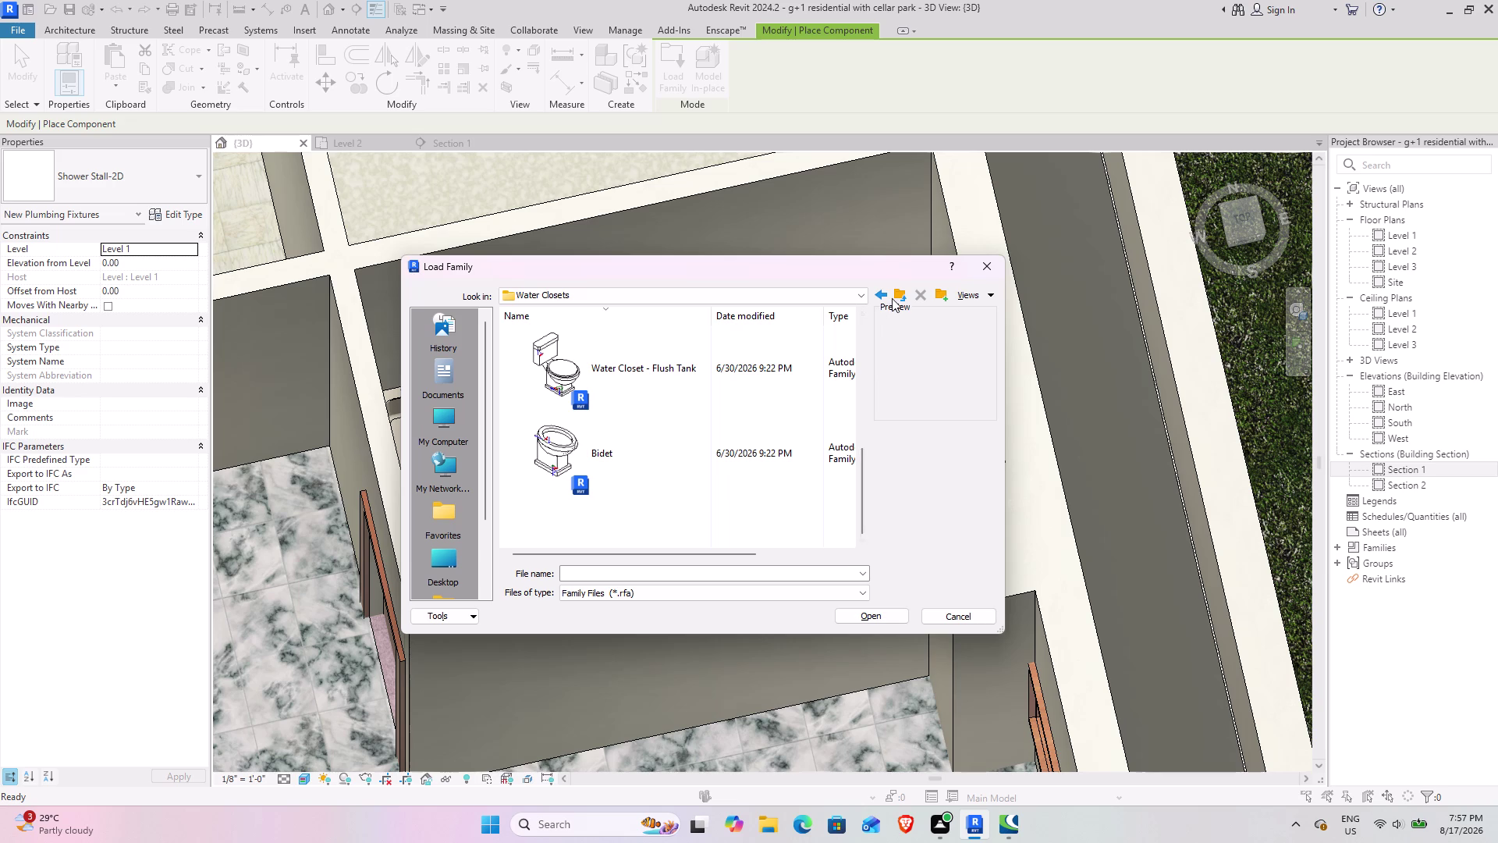
Go back to Fixtures and browse the Urinals families.
click(902, 292)
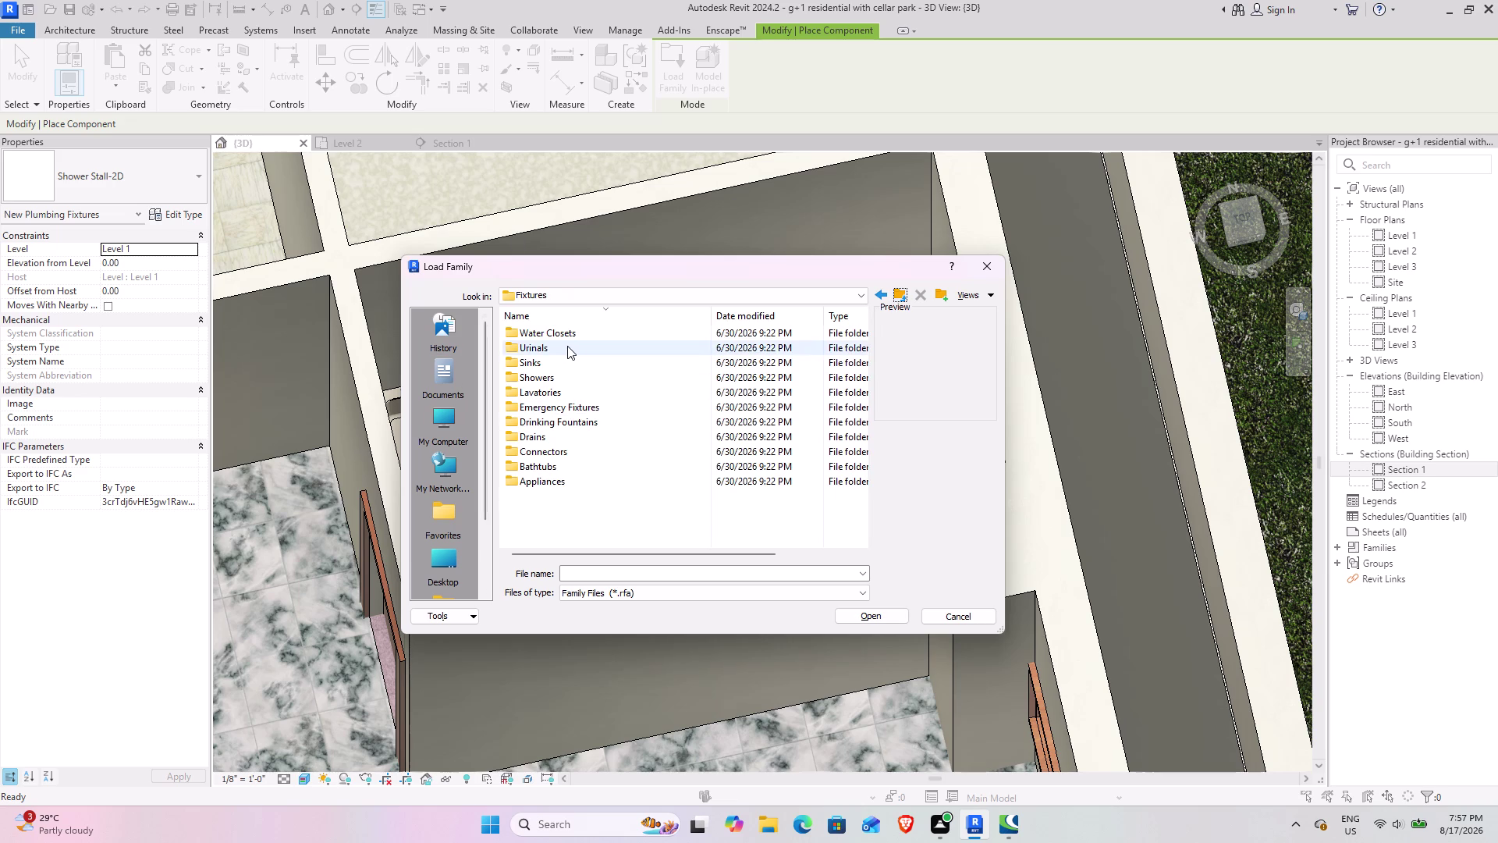
double_click(568, 346)
scroll(up, 3)
scroll(up, 3)
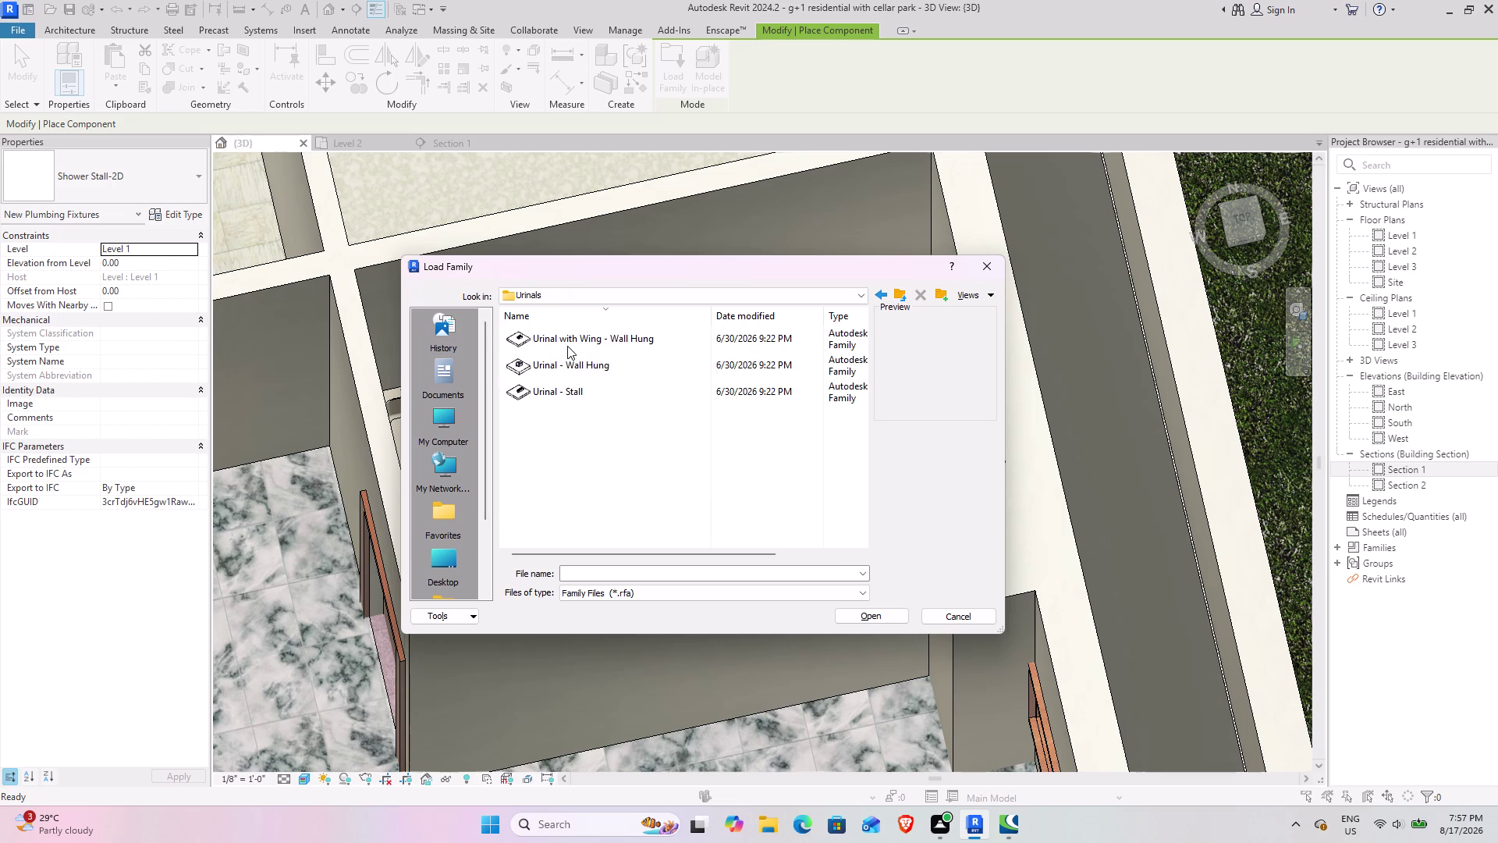
scroll(up, 3)
Return to Fixtures and browse the Showers families.
click(899, 296)
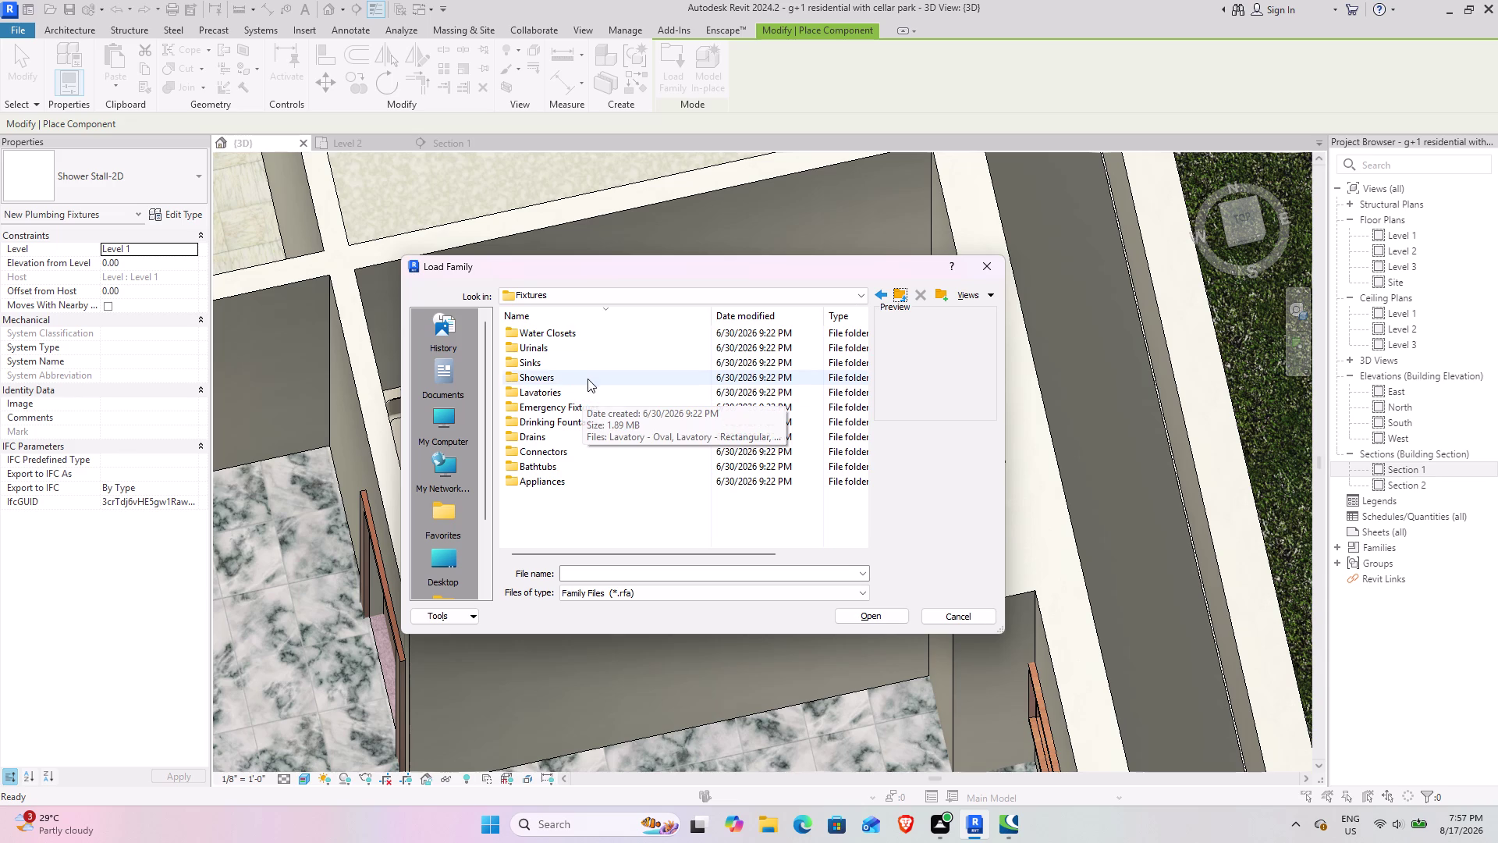
click(565, 387)
double_click(560, 376)
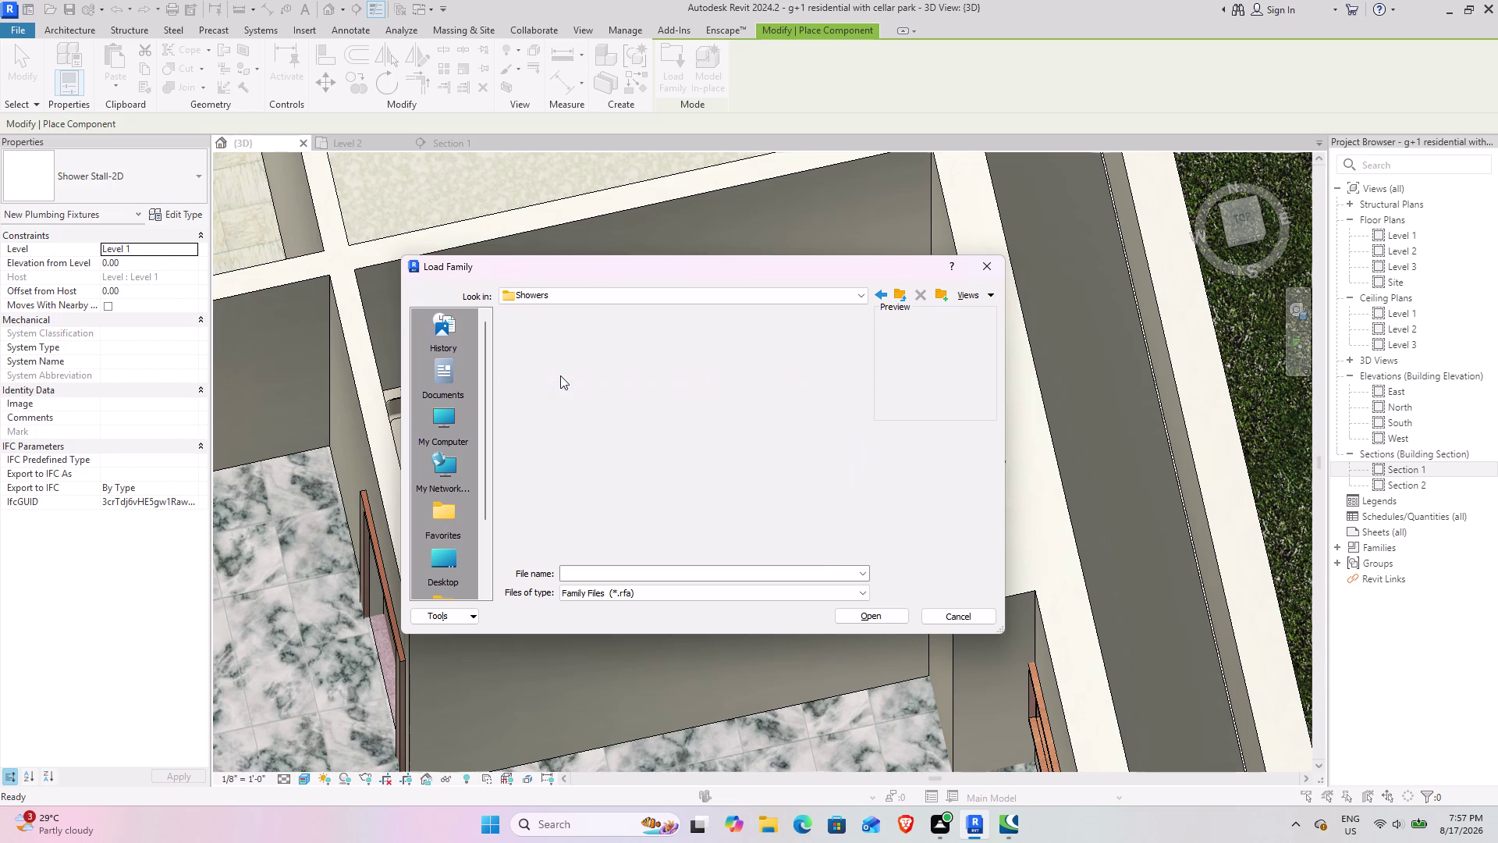
scroll(up, 3)
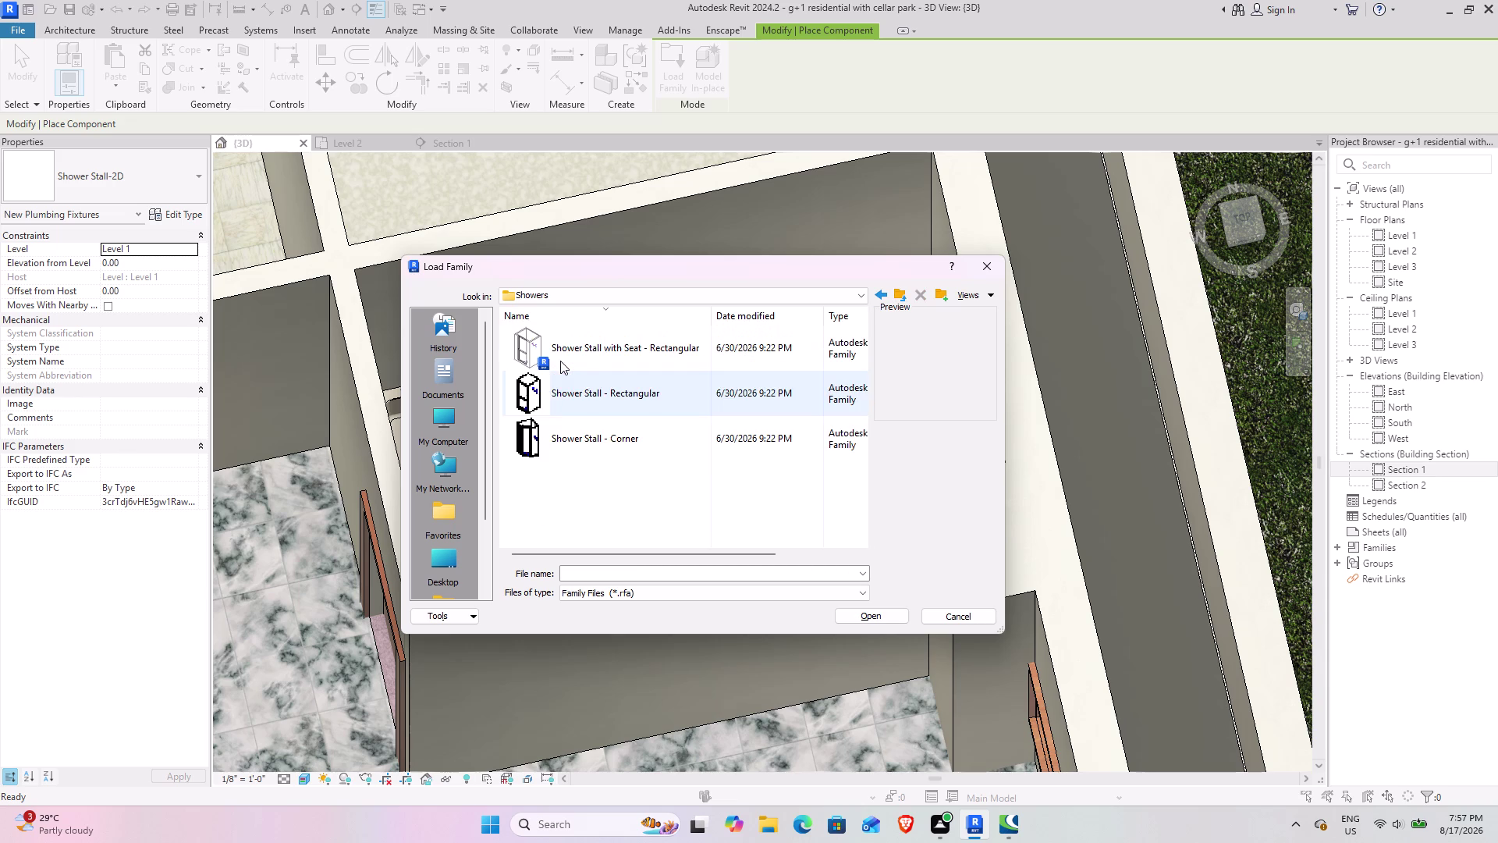
scroll(down, 3)
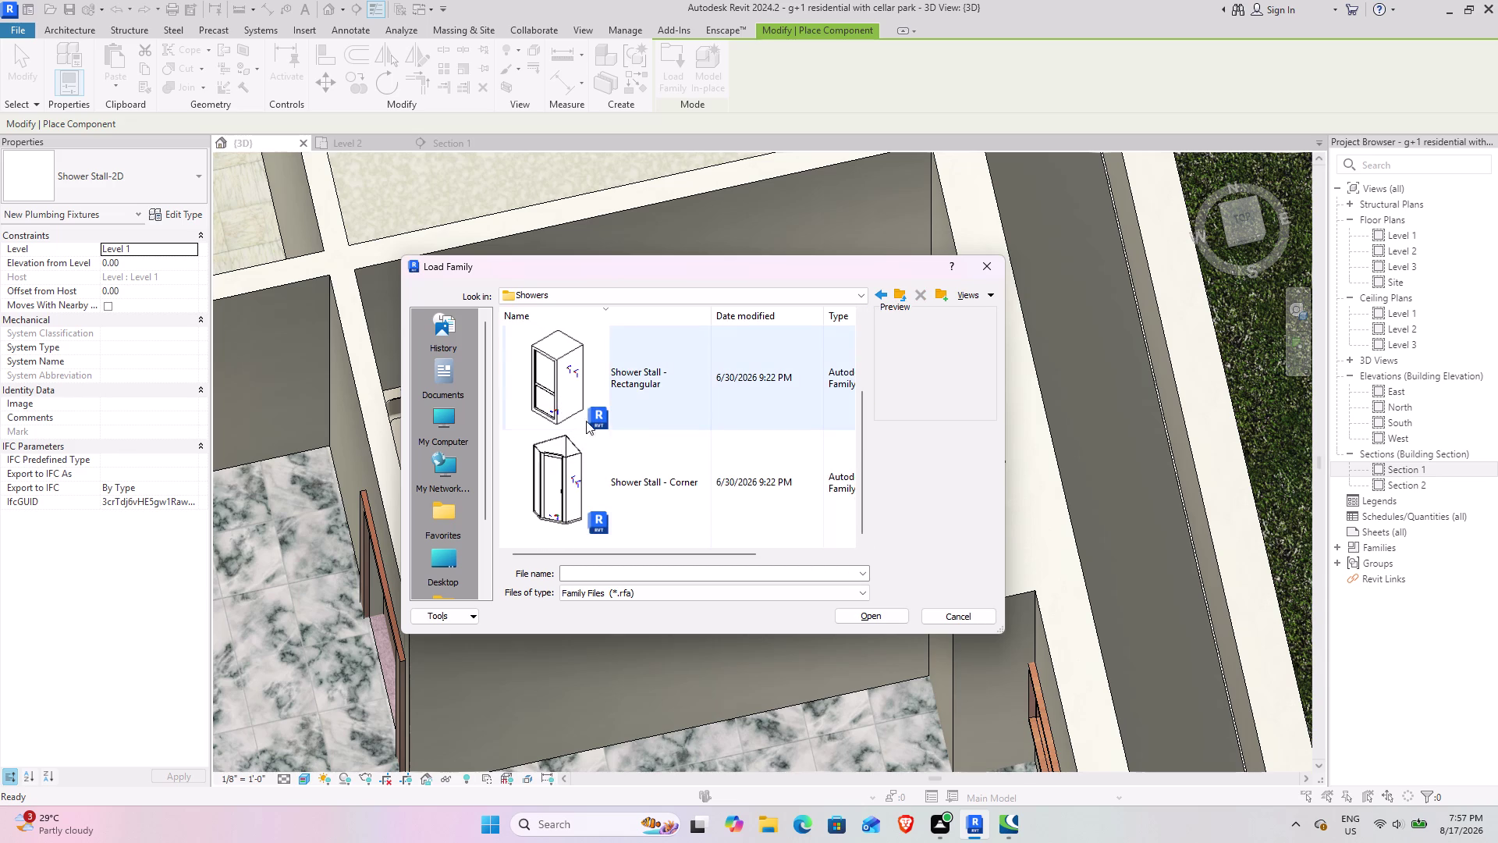
scroll(up, 3)
scroll(up, 3)
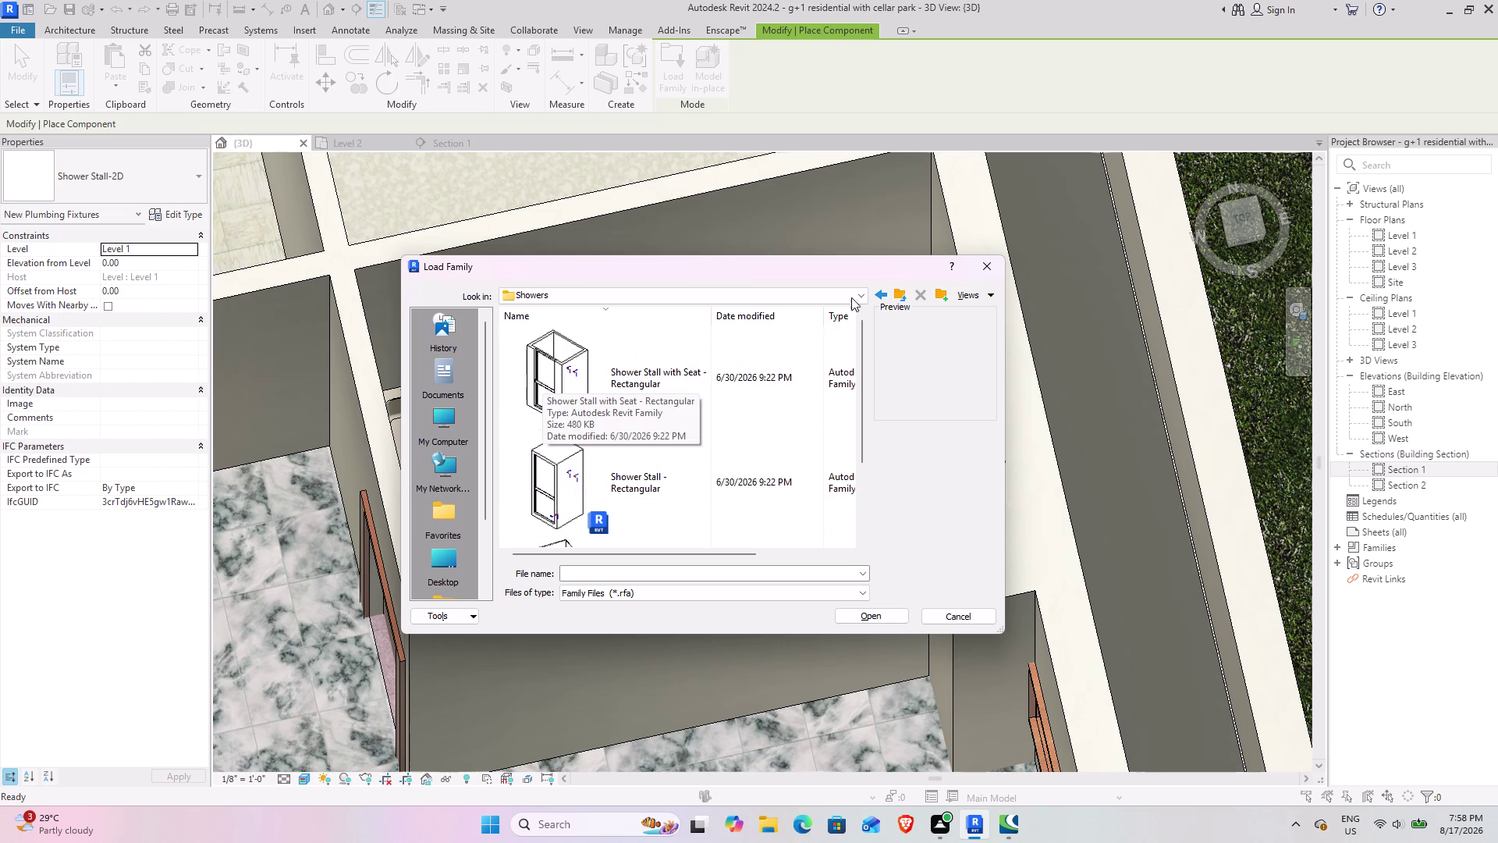
Climb back up through the folders to Plumbing and the US library.
click(889, 297)
click(900, 297)
click(899, 296)
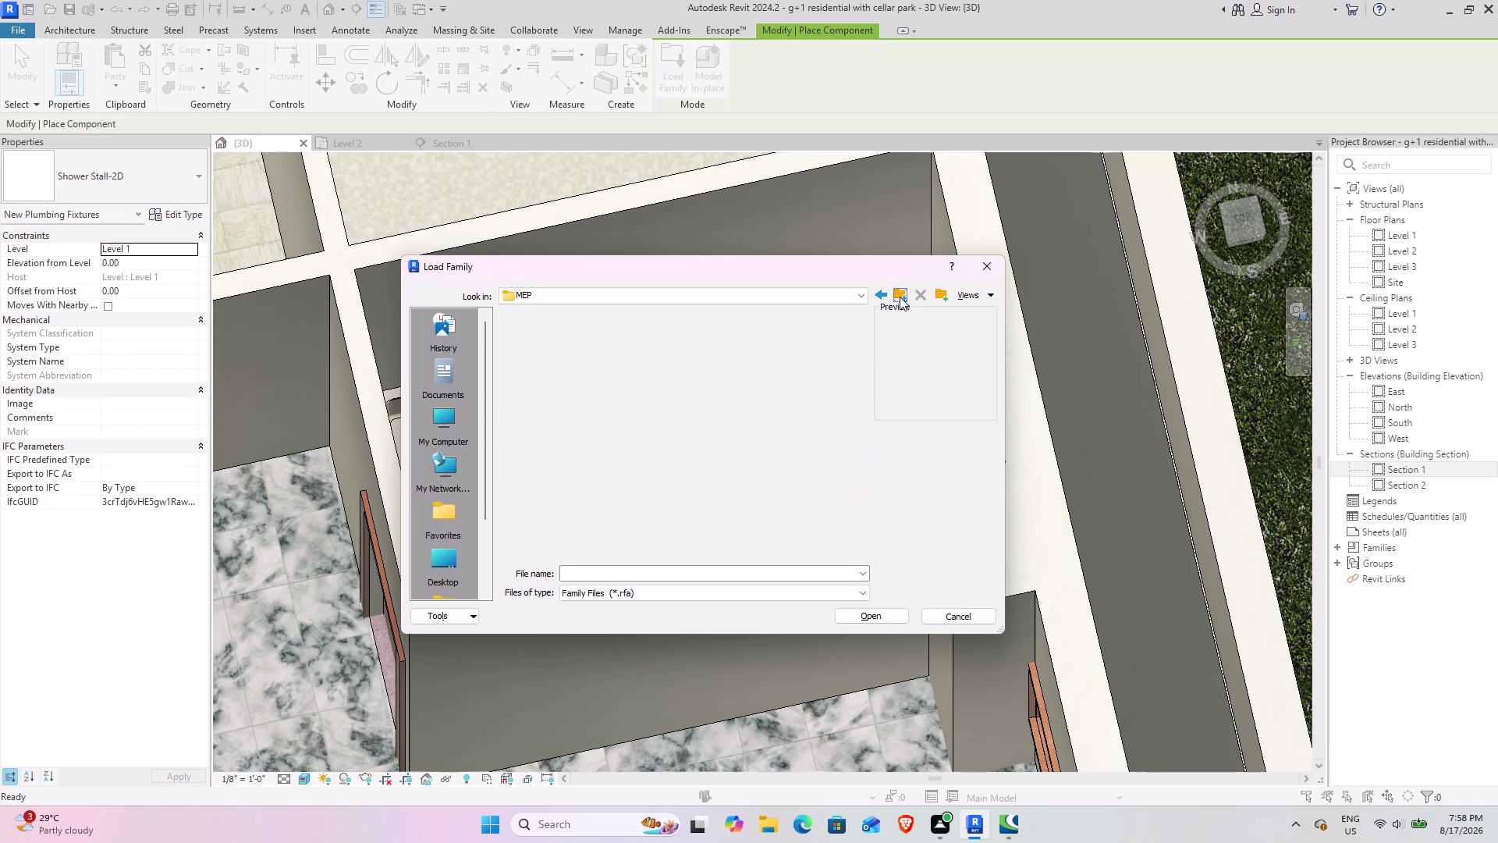
click(894, 295)
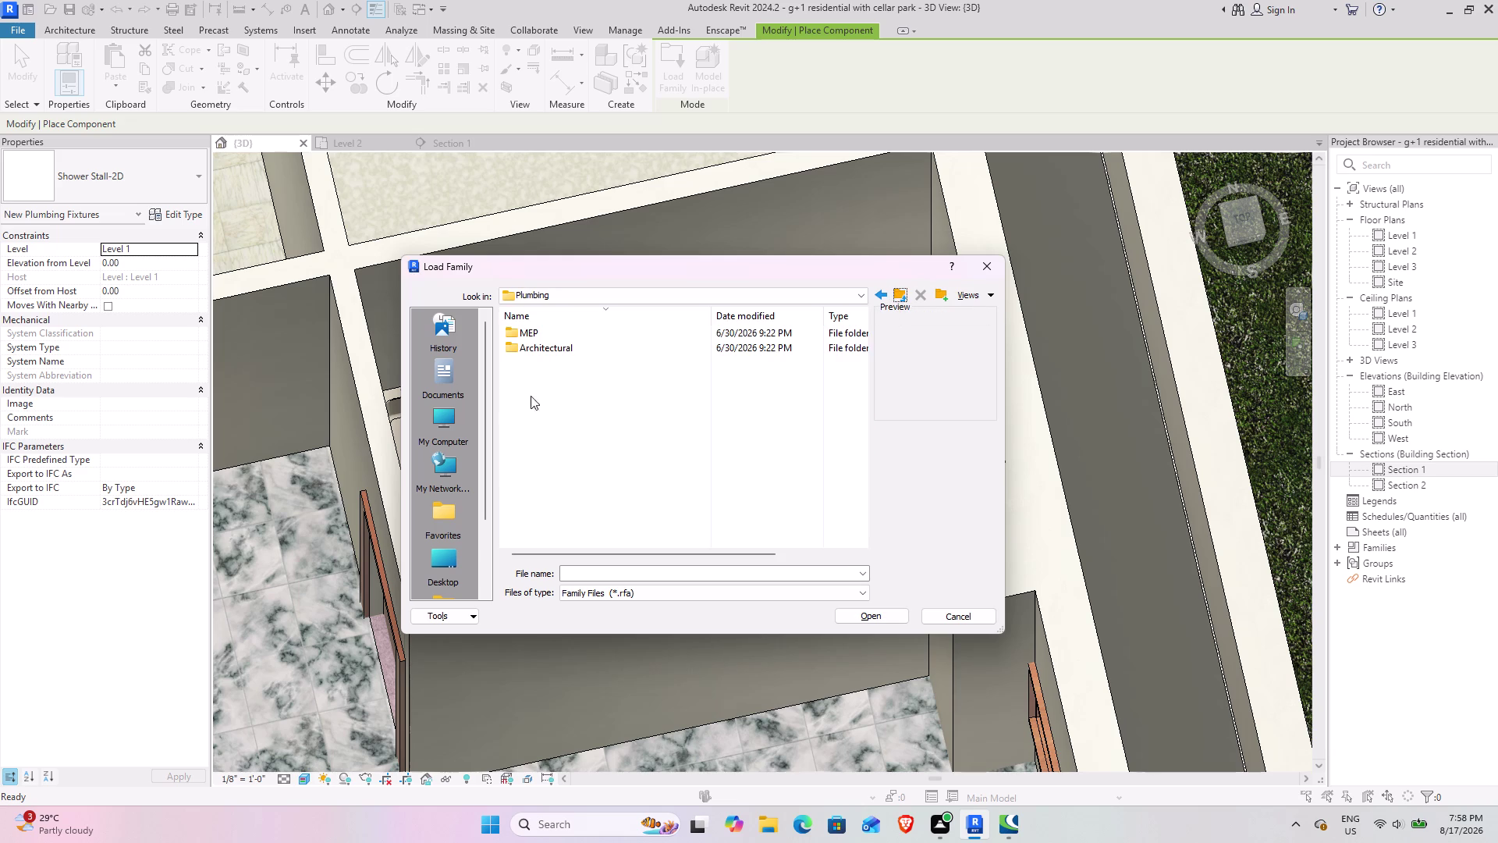
click(901, 295)
Scroll through the US family library's category folders.
scroll(down, 3)
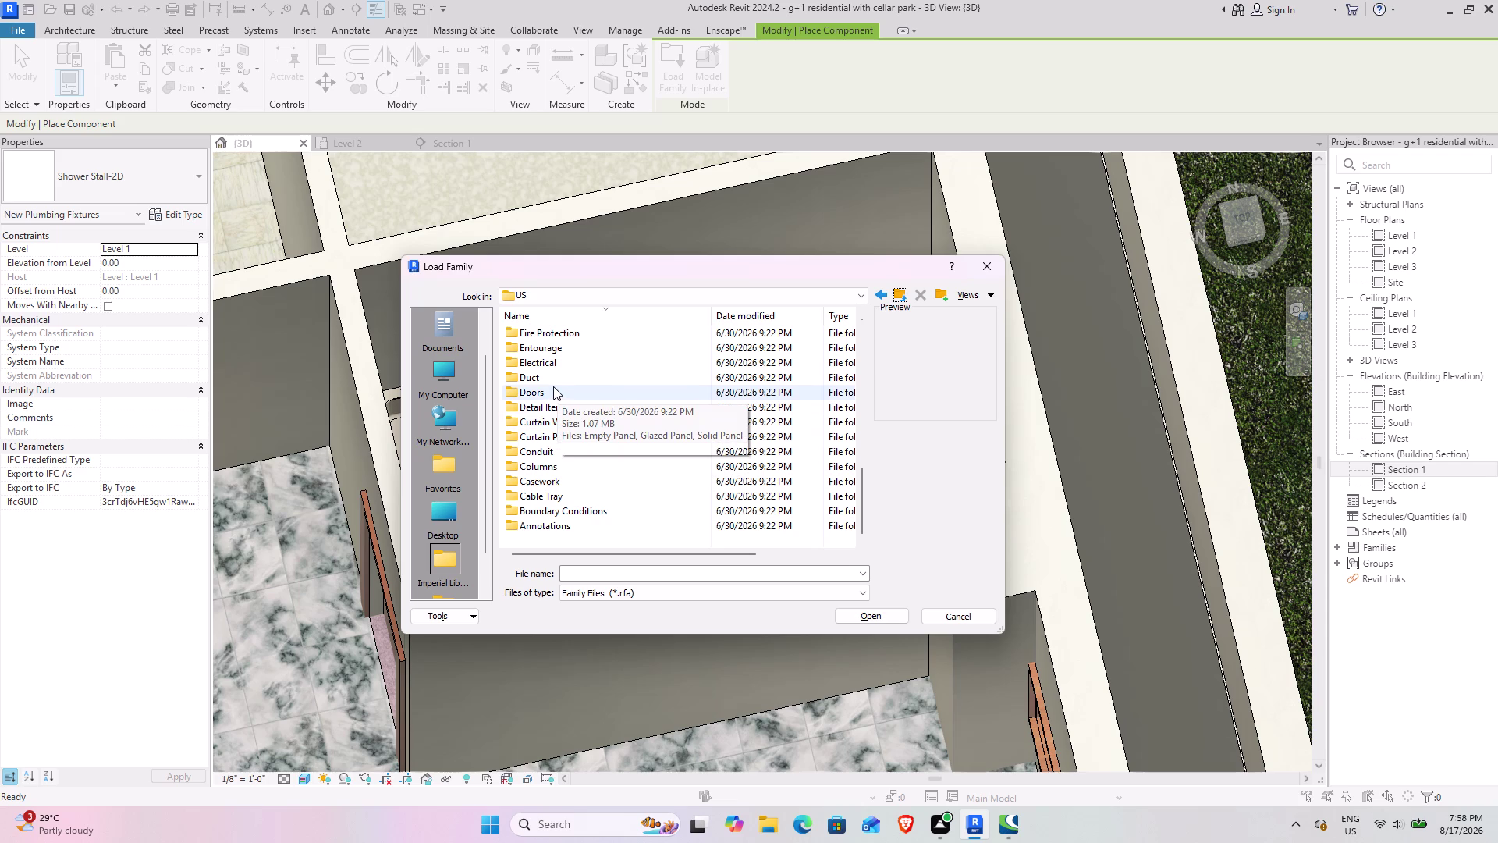
scroll(up, 3)
scroll(up, 3)
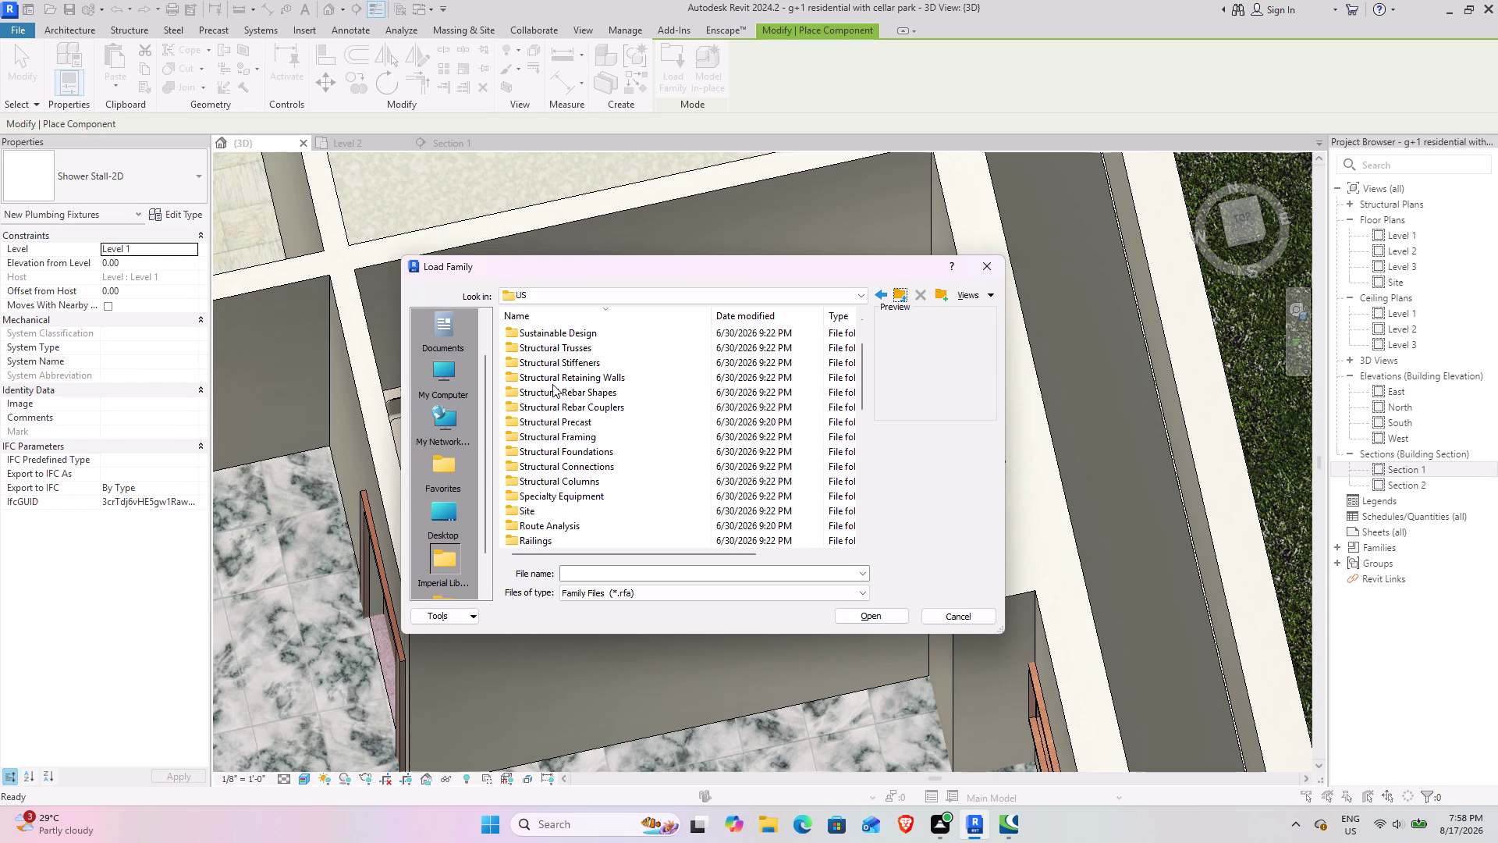
scroll(down, 3)
scroll(up, 3)
scroll(up, 3)
scroll(down, 3)
scroll(up, 3)
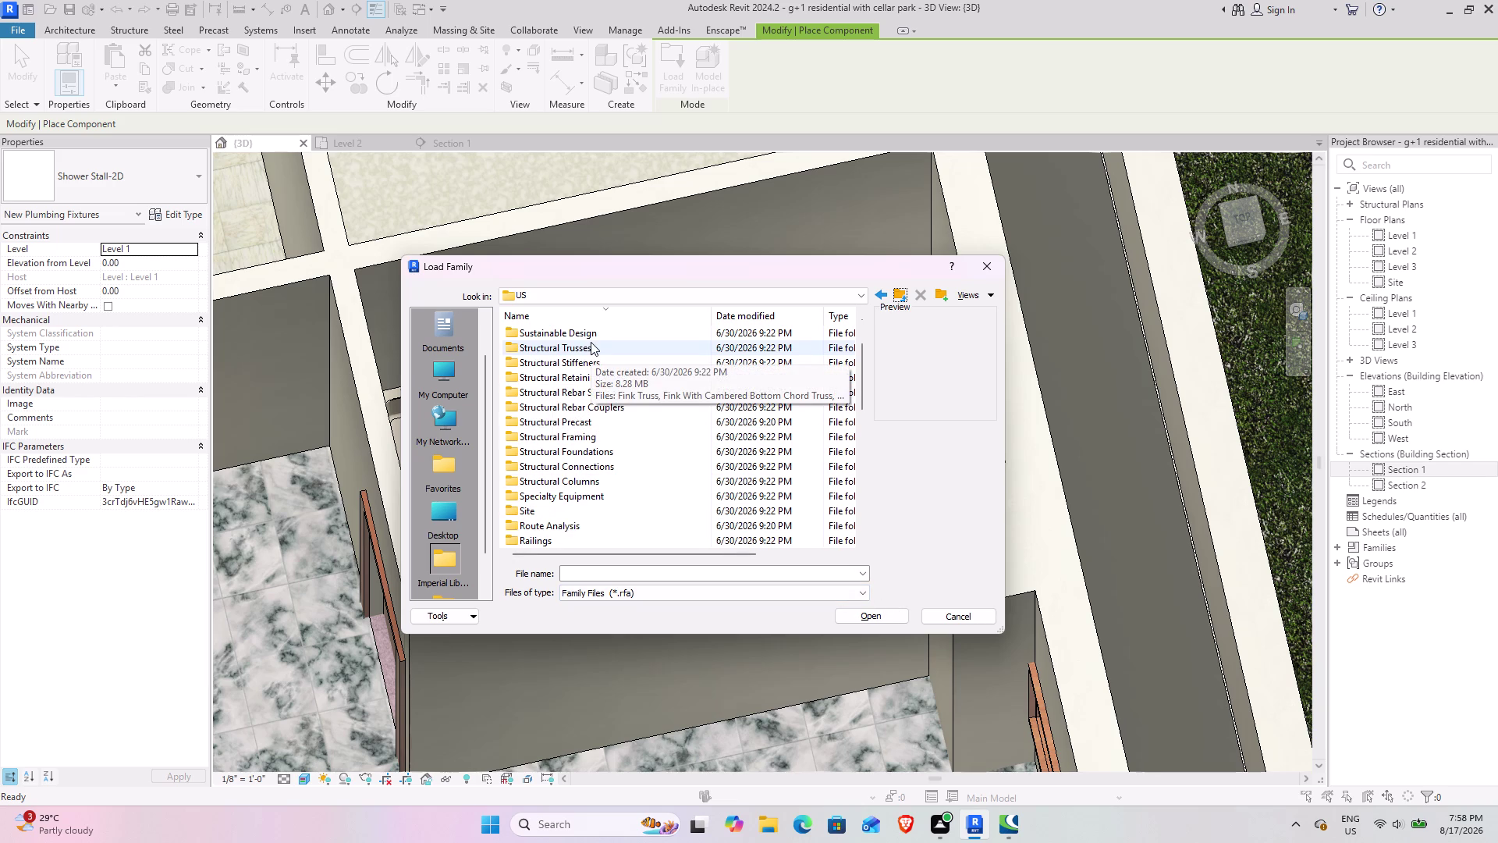
scroll(down, 3)
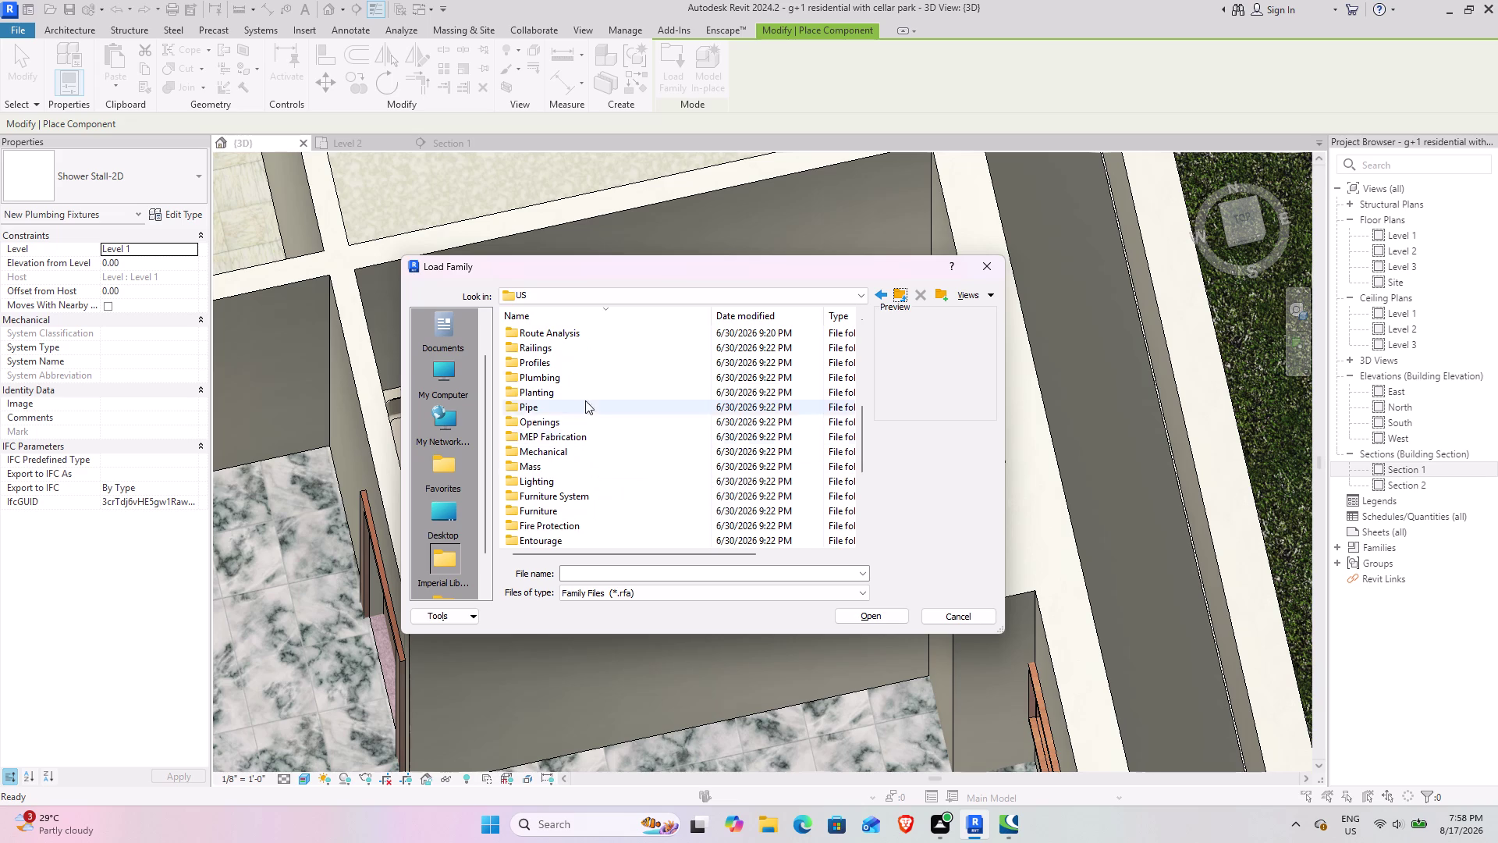
scroll(up, 3)
Peek into Specialty Equipment, then return to the US library.
double_click(595, 501)
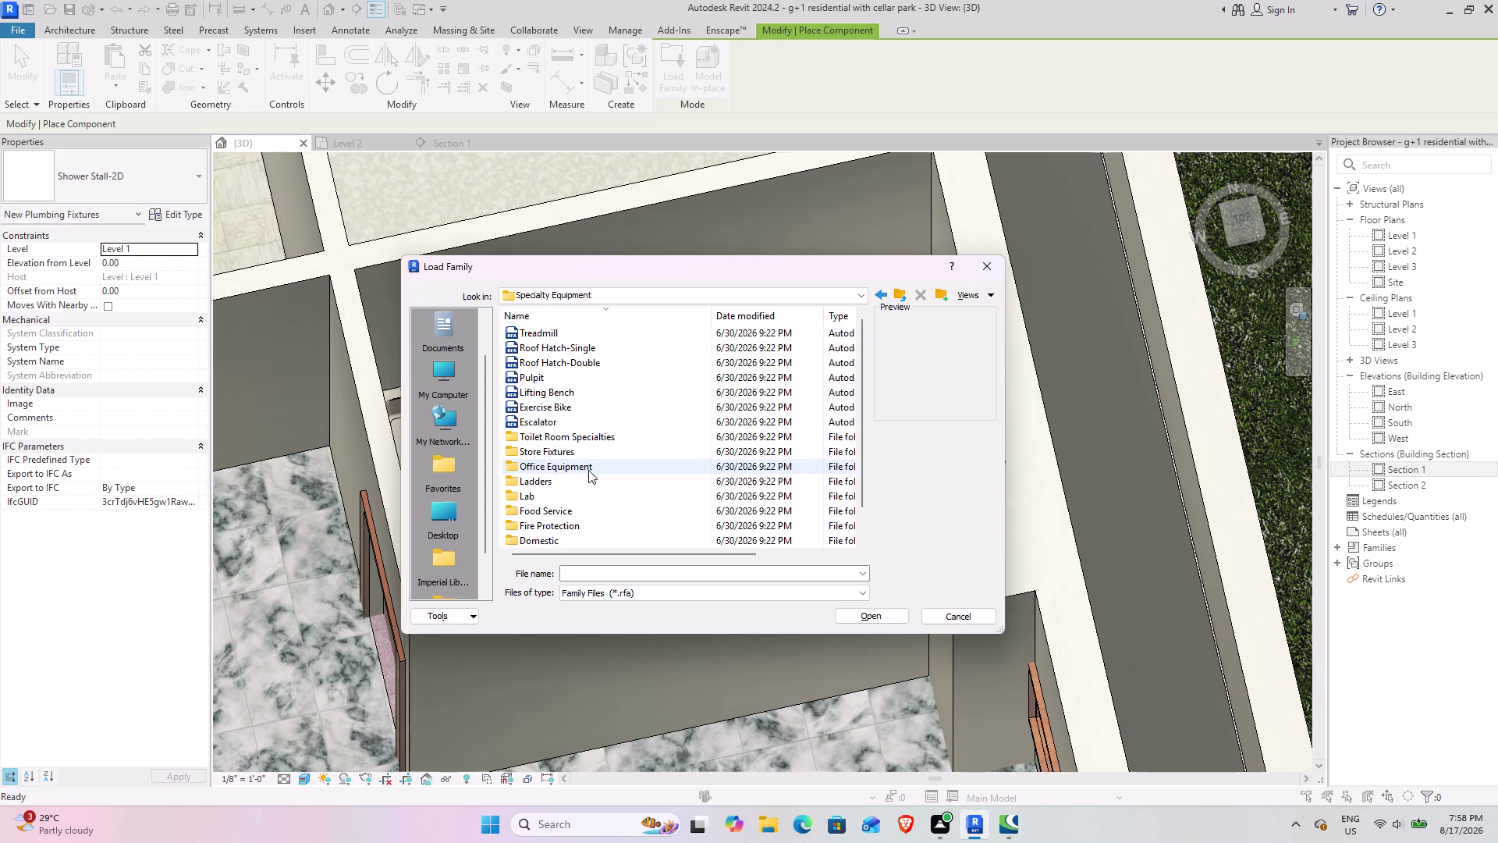
scroll(down, 3)
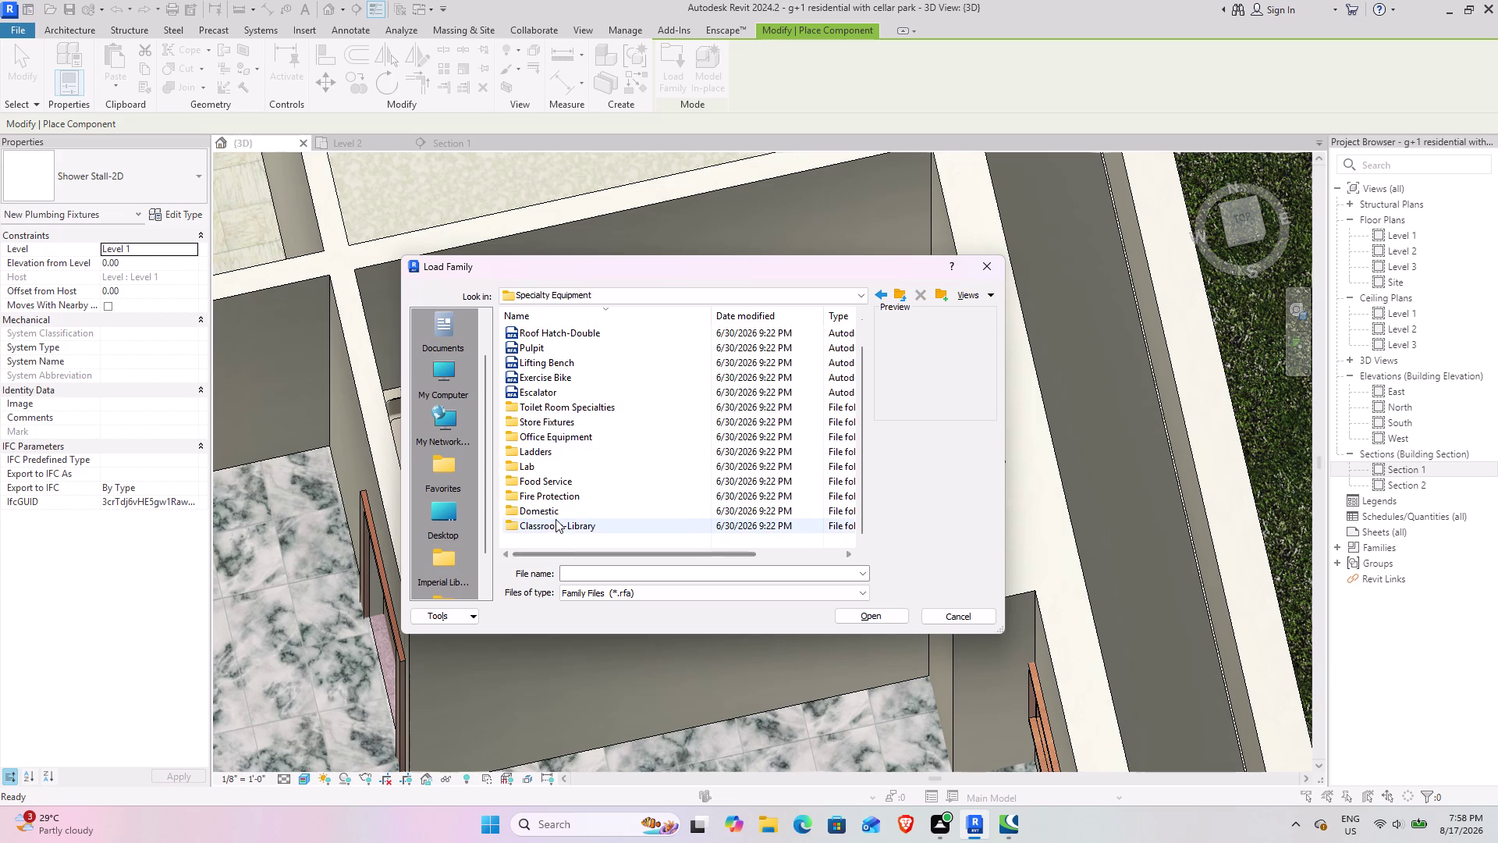
click(899, 287)
scroll(down, 3)
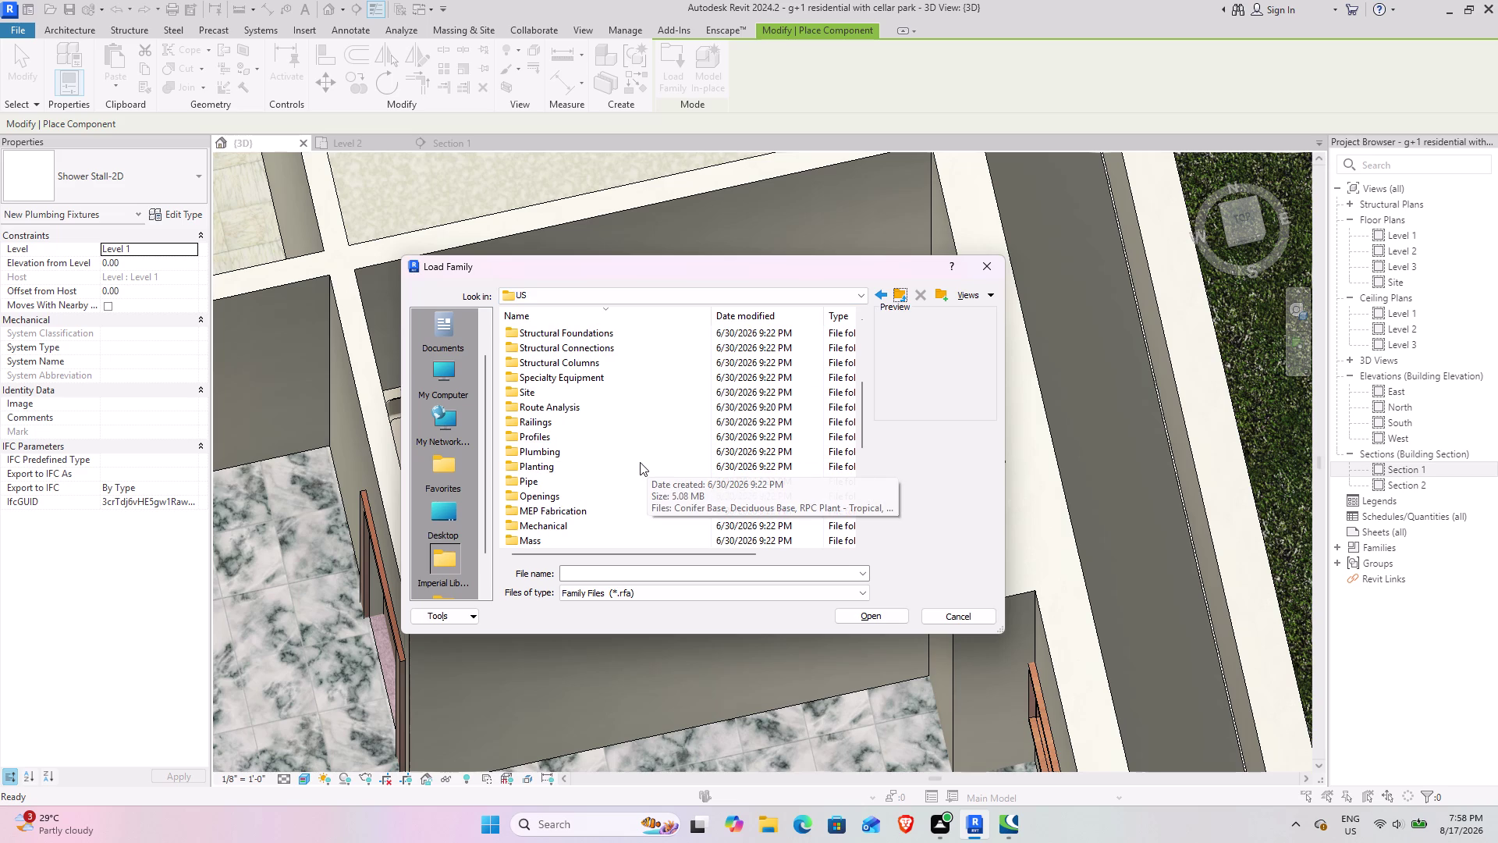
scroll(down, 3)
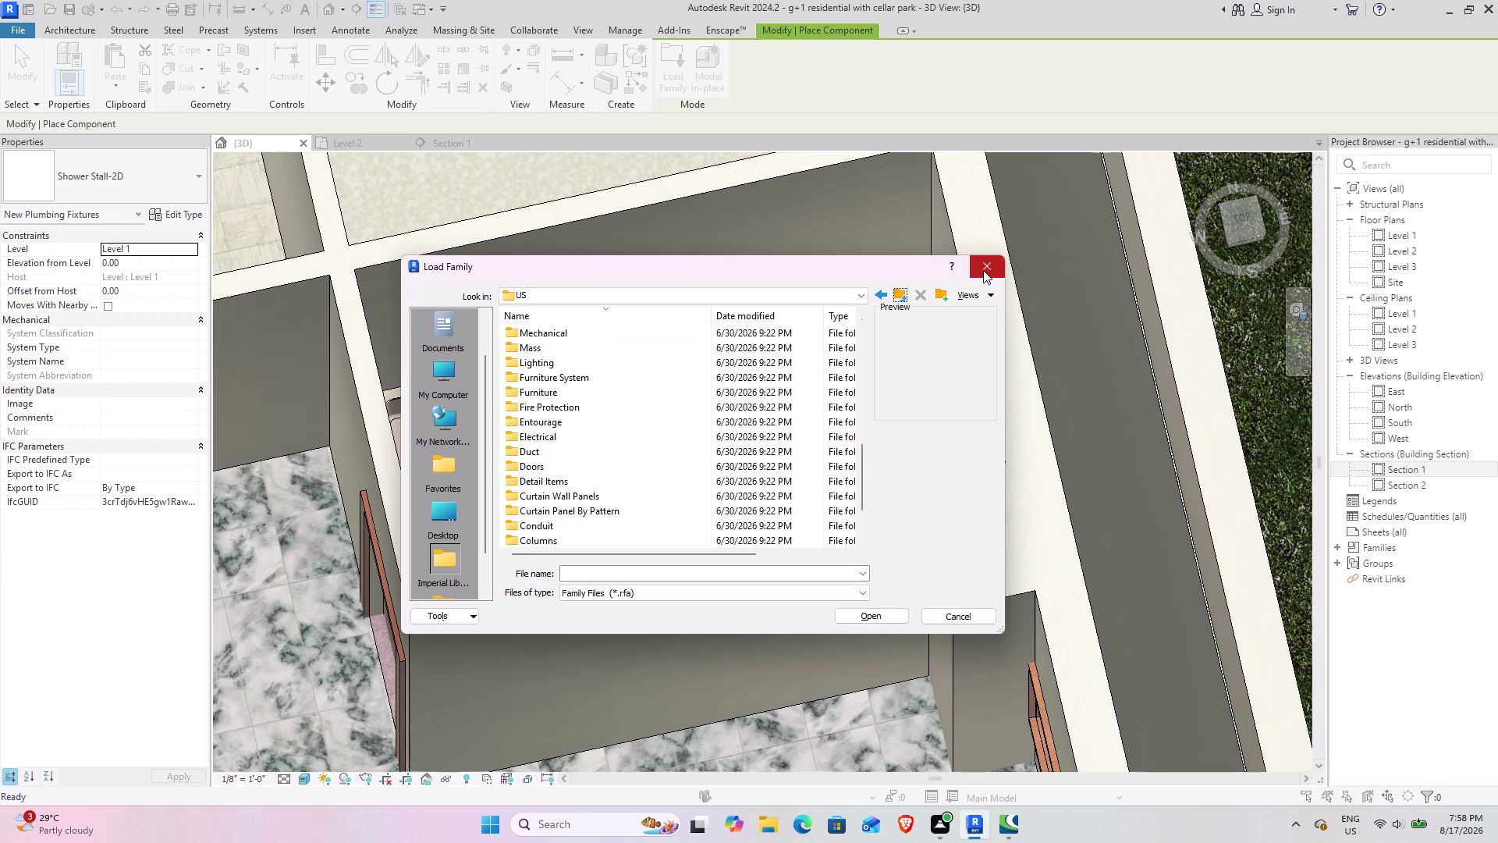
click(802, 200)
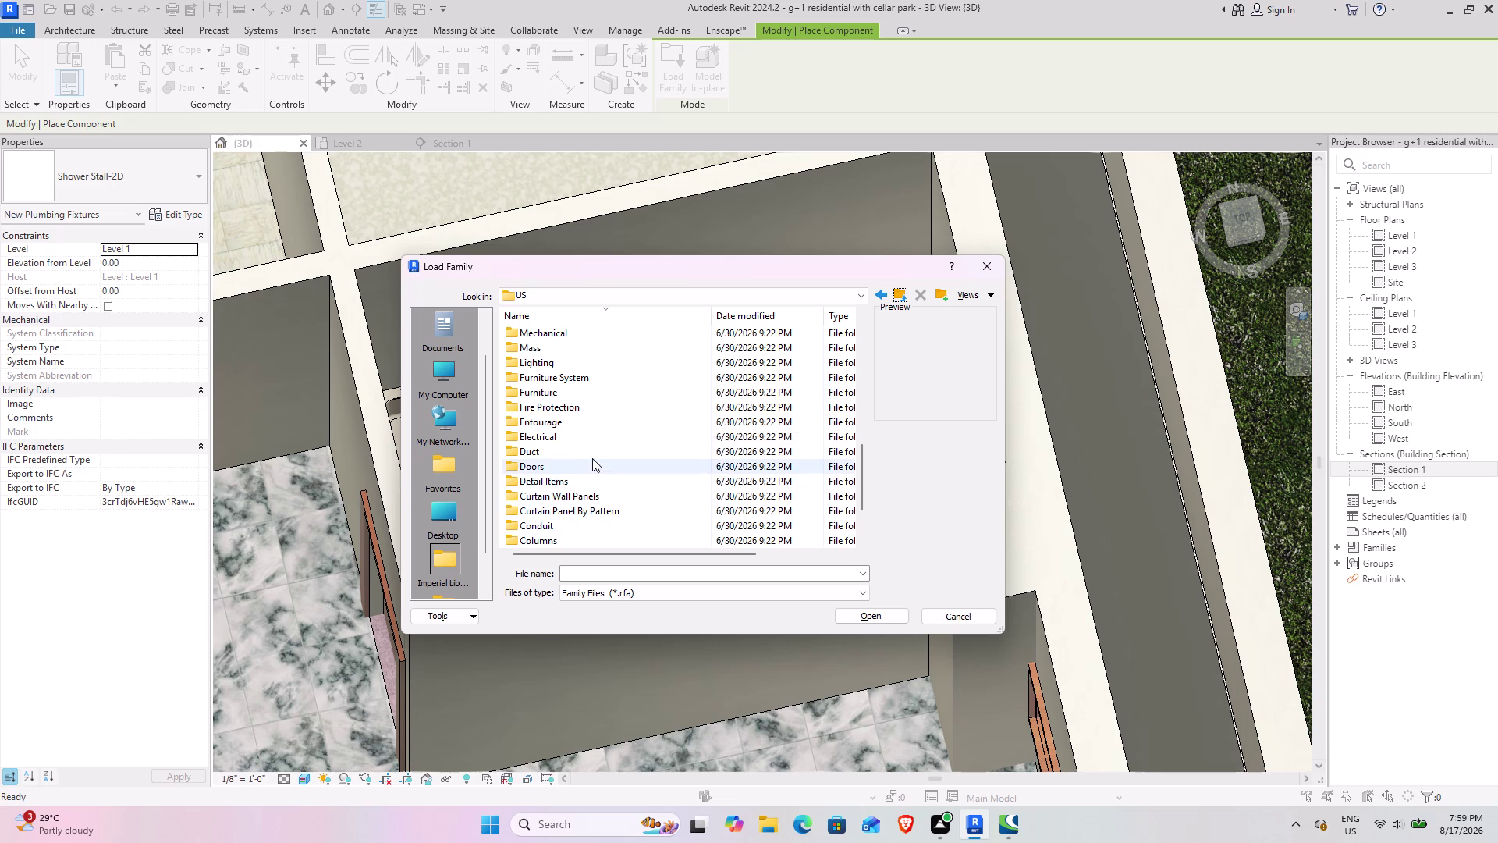
Browse Plumbing > Architectural > Equipment, then return to Architectural.
scroll(up, 3)
scroll(up, 3)
scroll(down, 3)
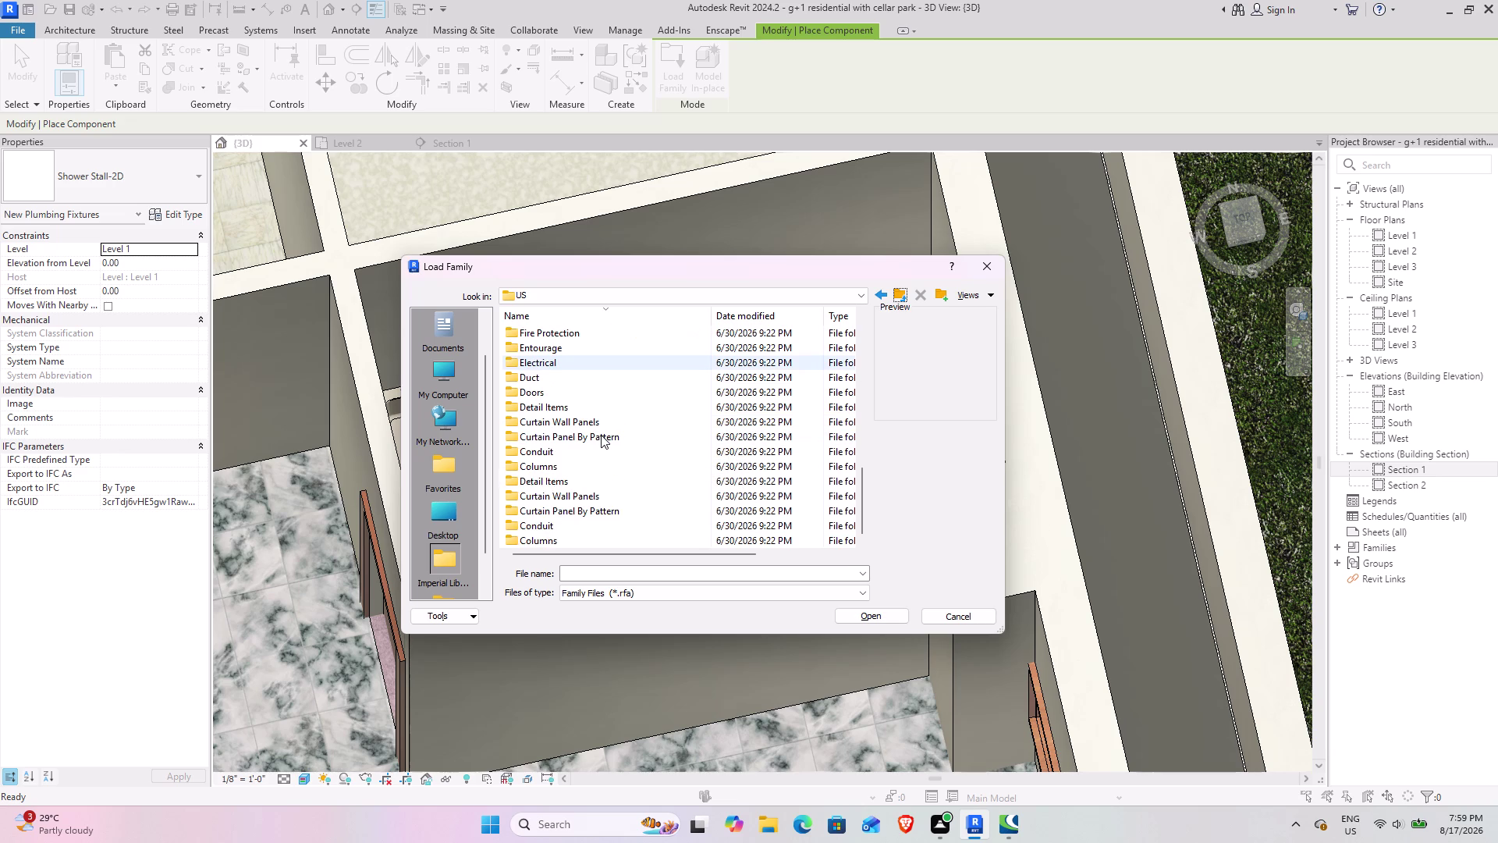
scroll(up, 3)
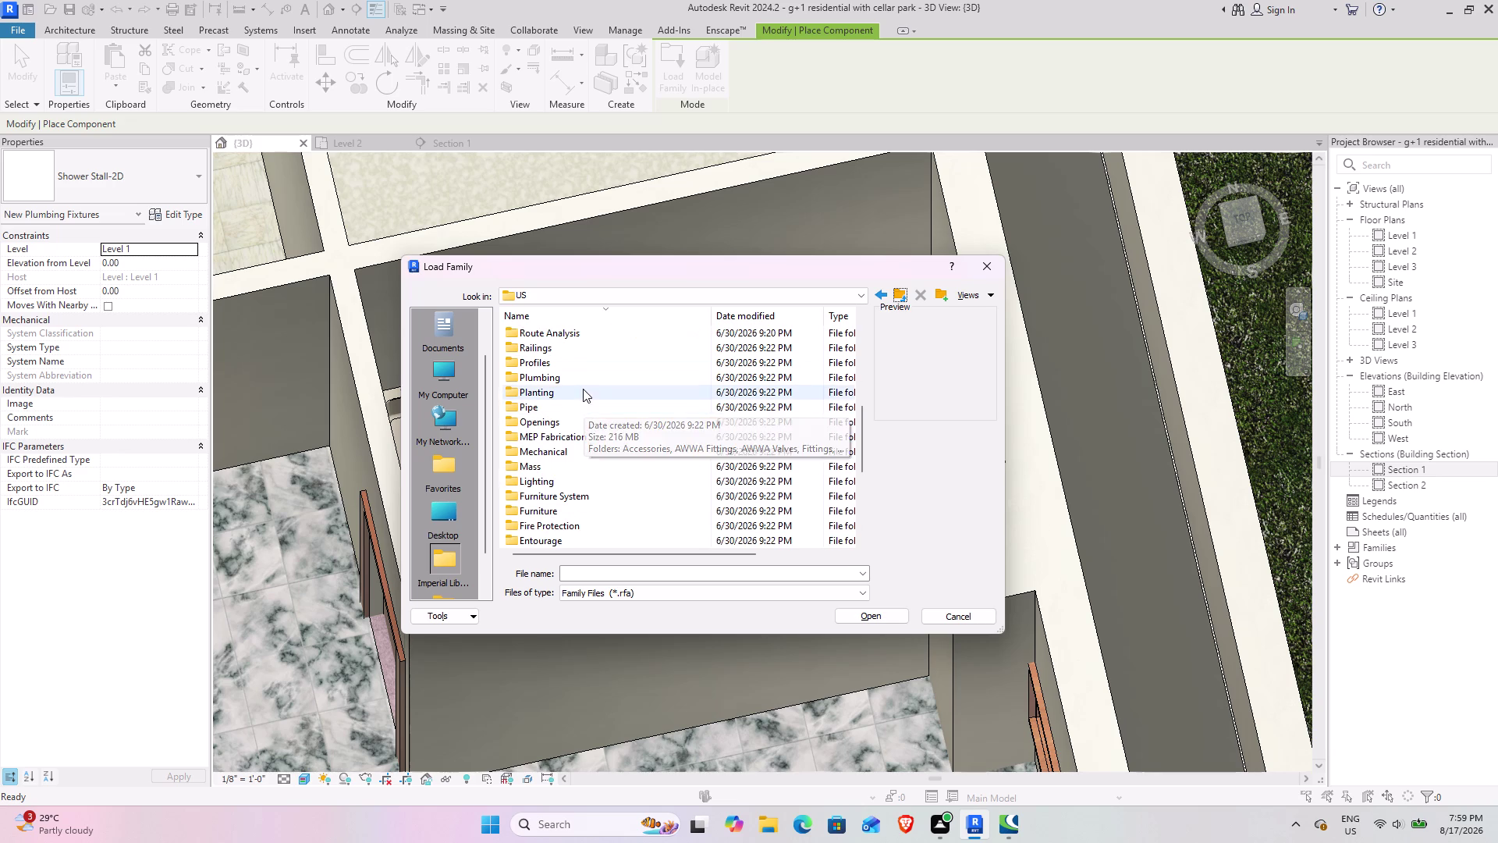
double_click(583, 371)
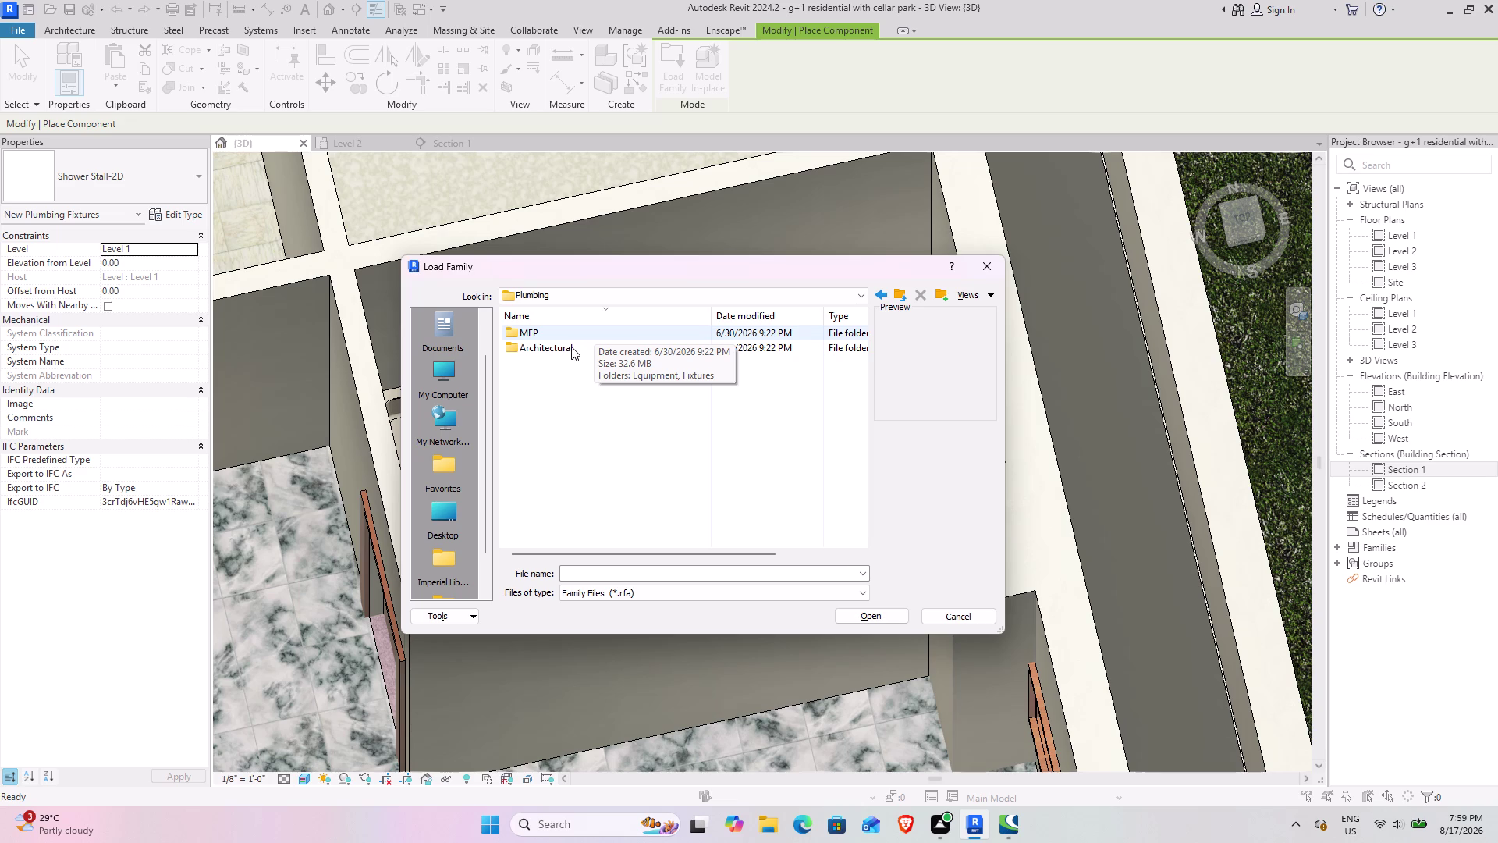
double_click(571, 346)
click(575, 320)
double_click(573, 327)
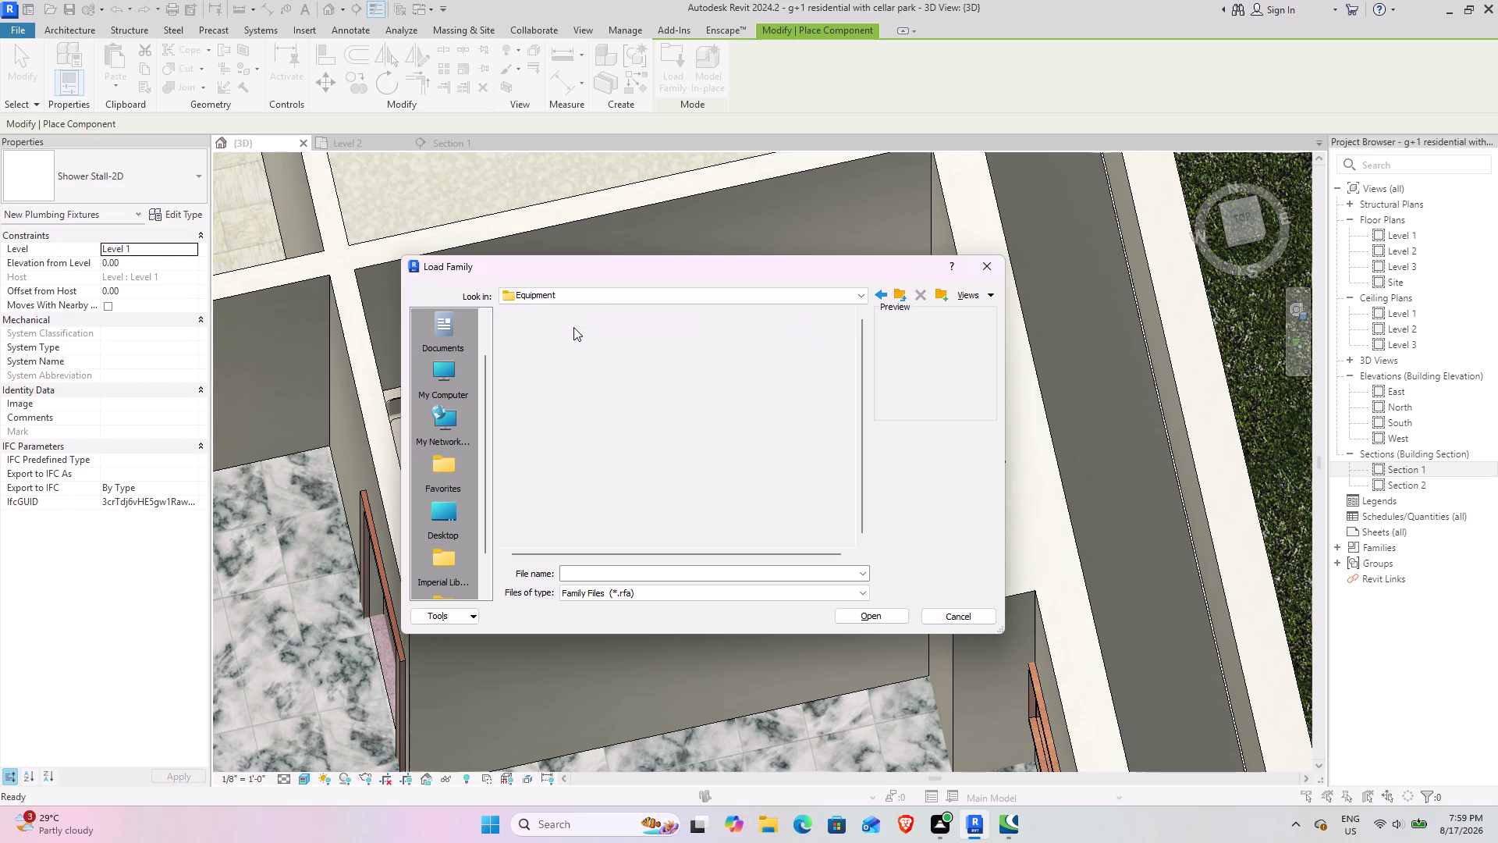
click(895, 289)
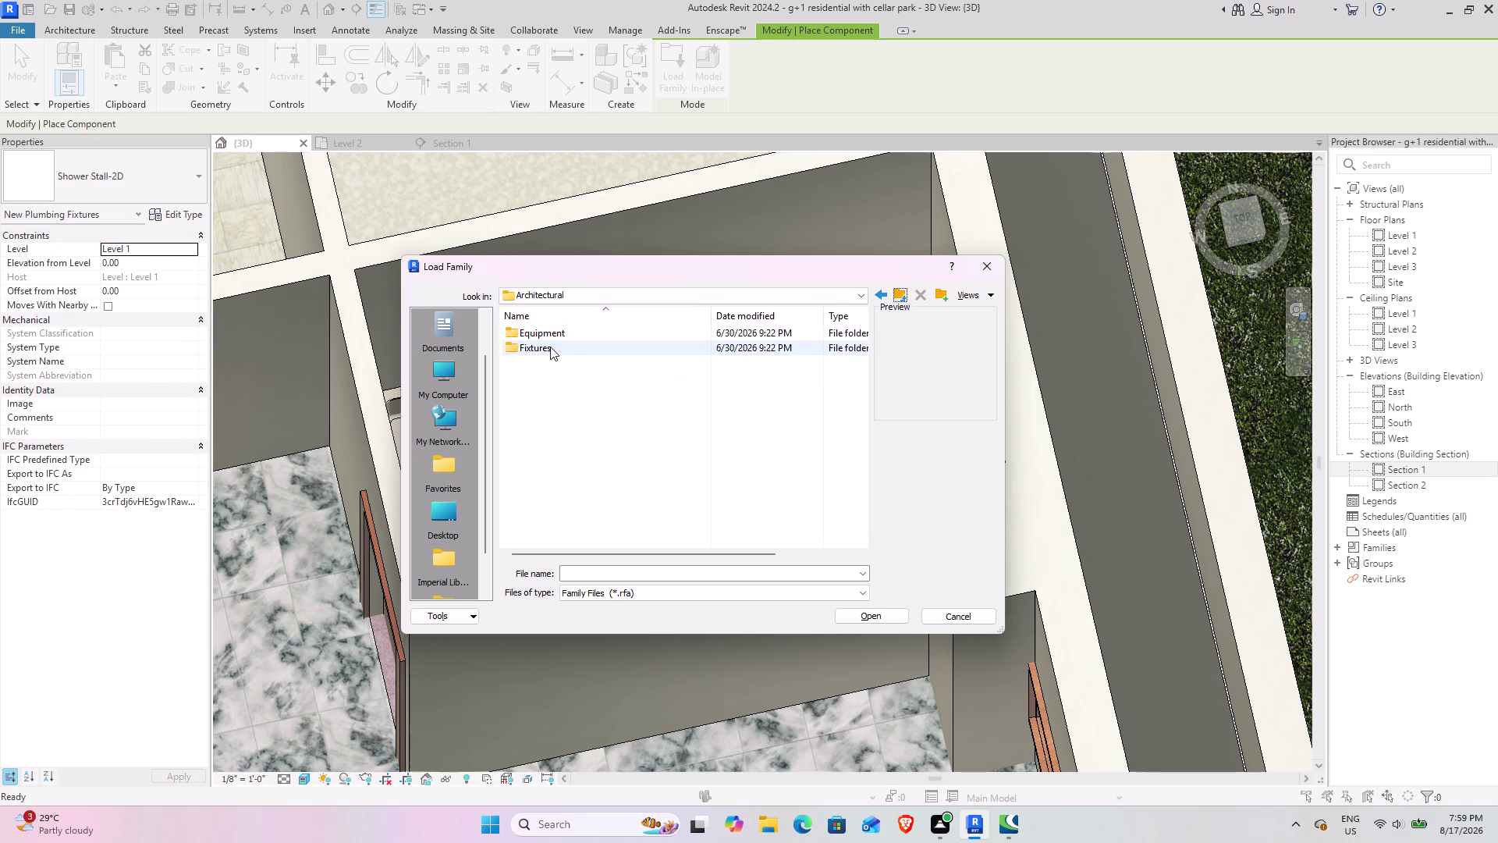
Check Fixtures > Showers, then cancel Load Family without loading anything.
double_click(550, 347)
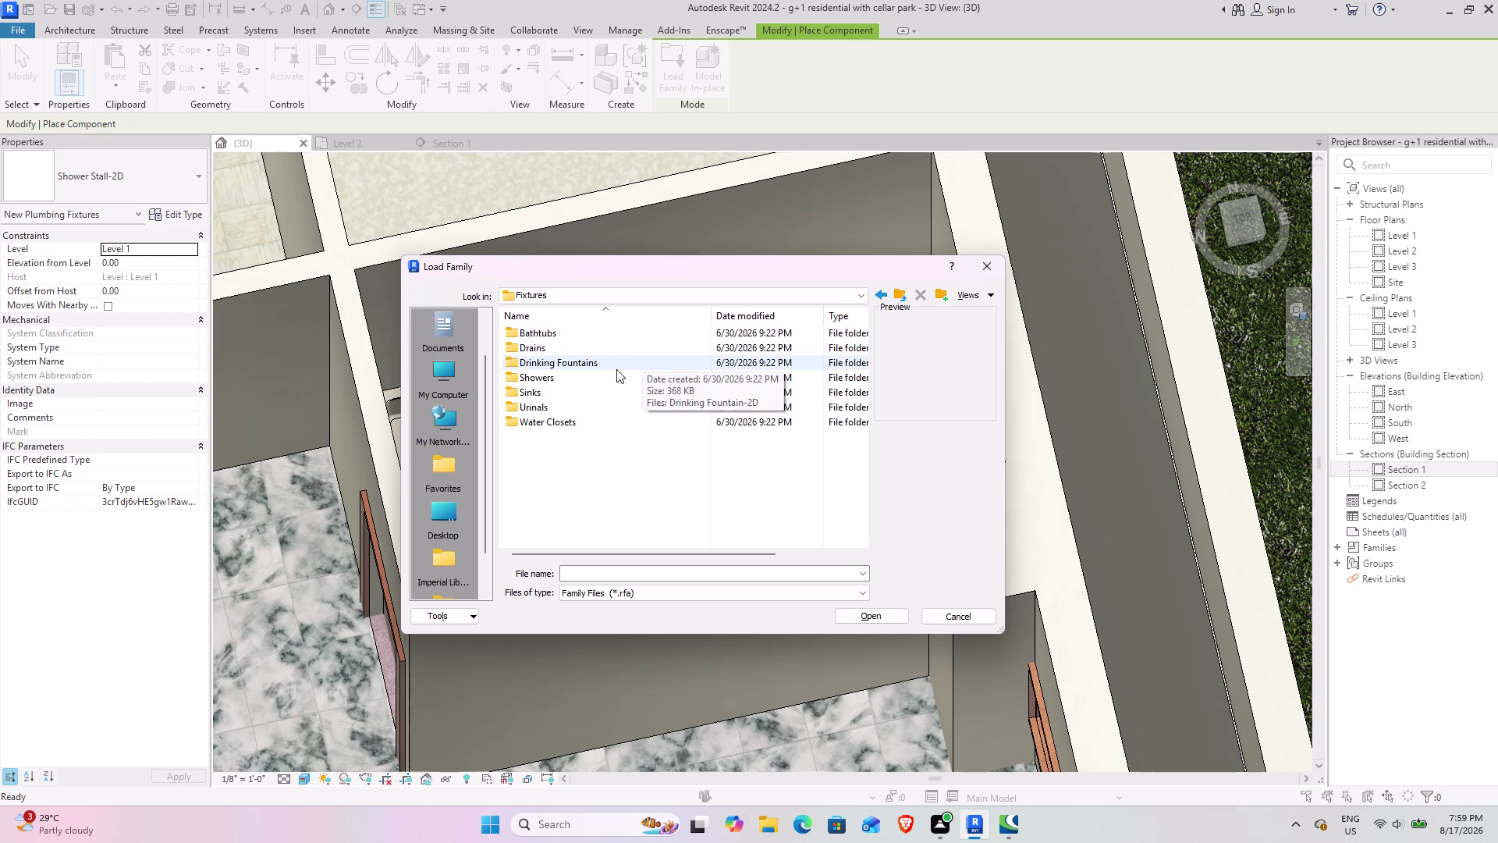
double_click(579, 376)
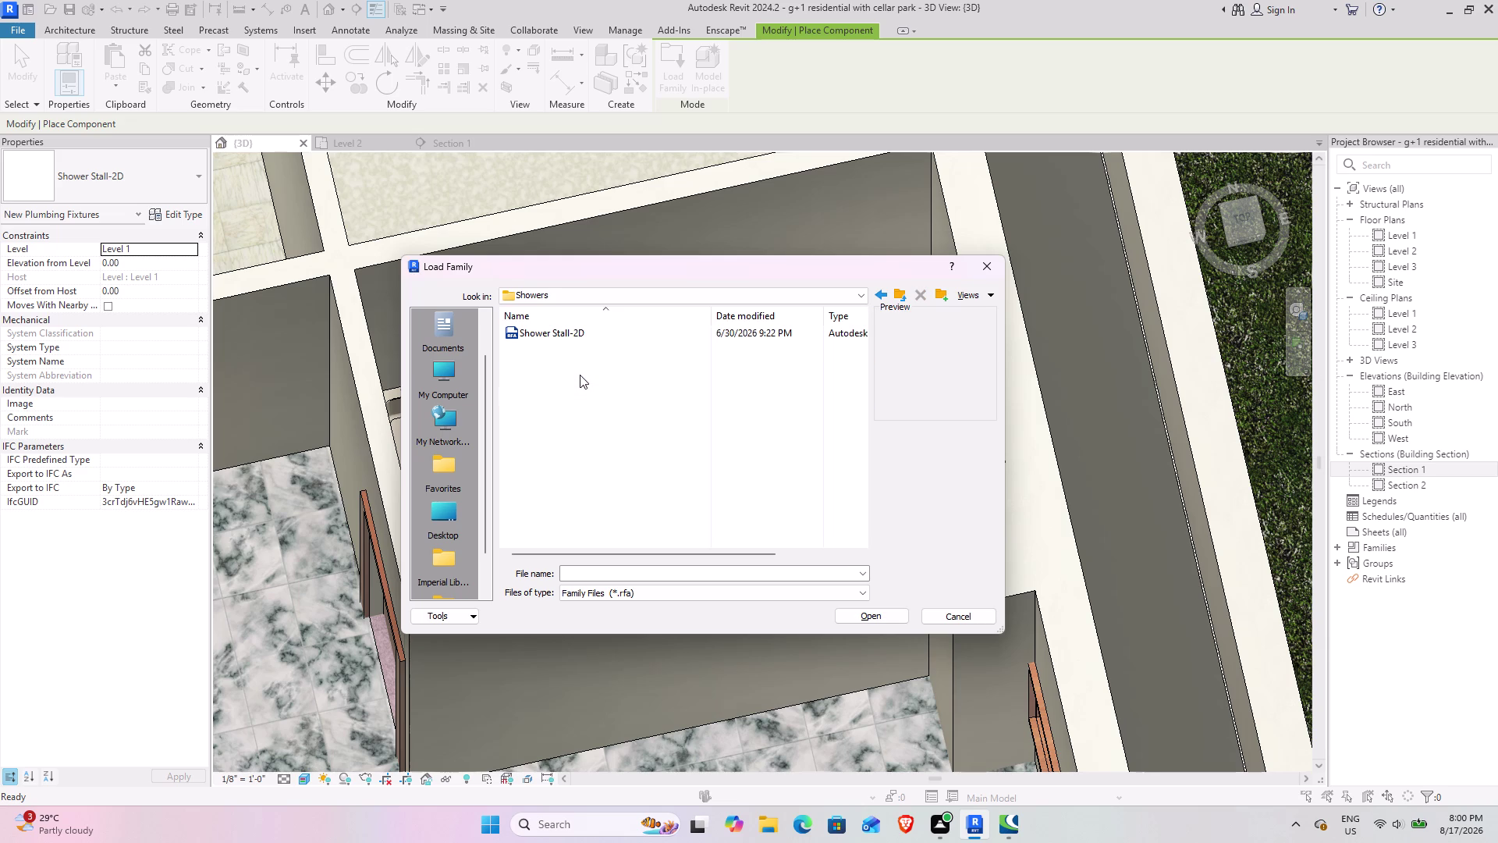
click(896, 297)
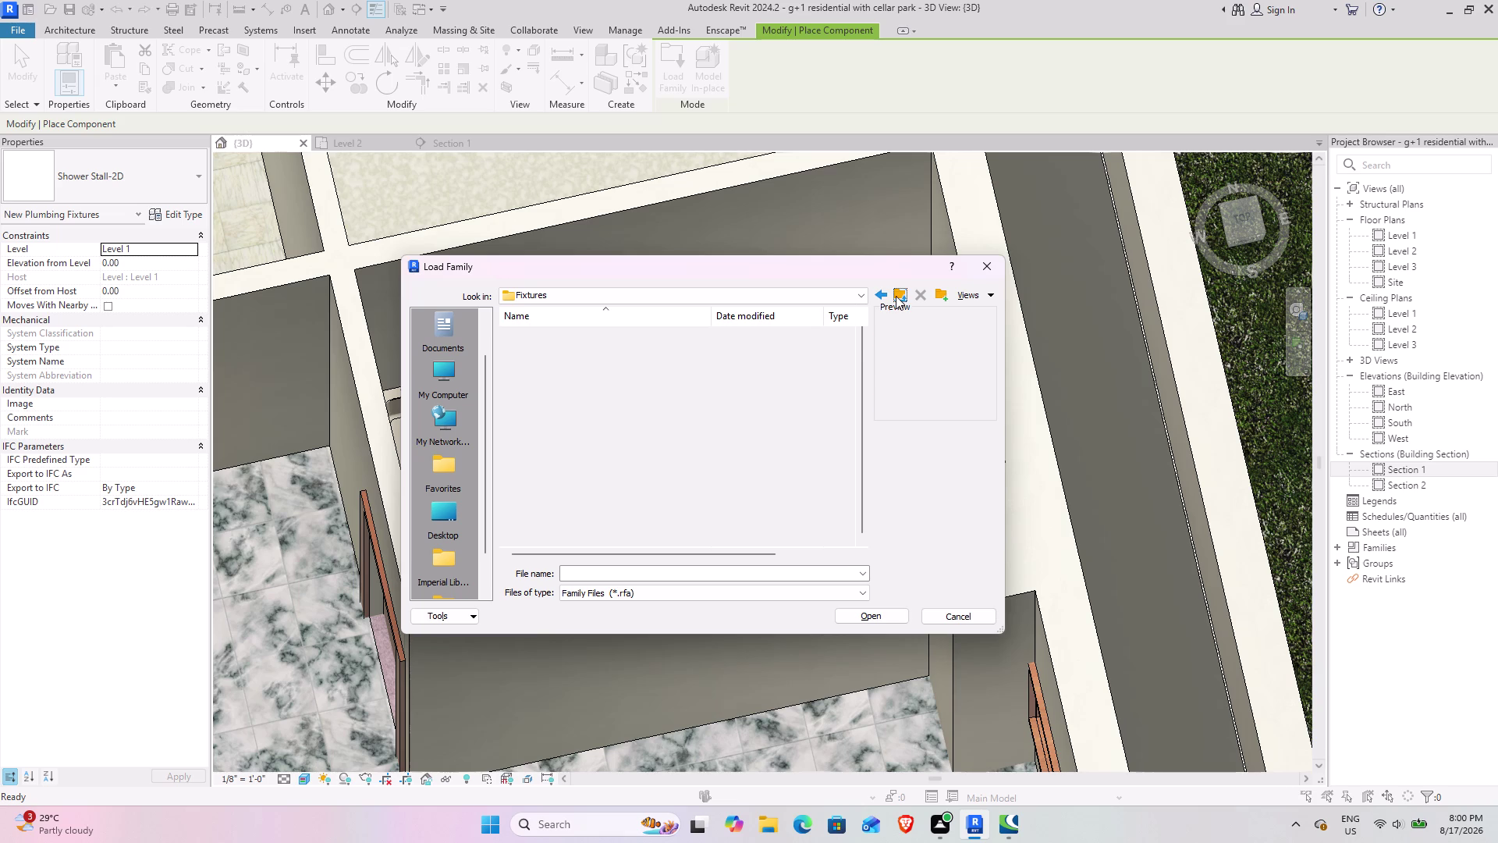
click(989, 261)
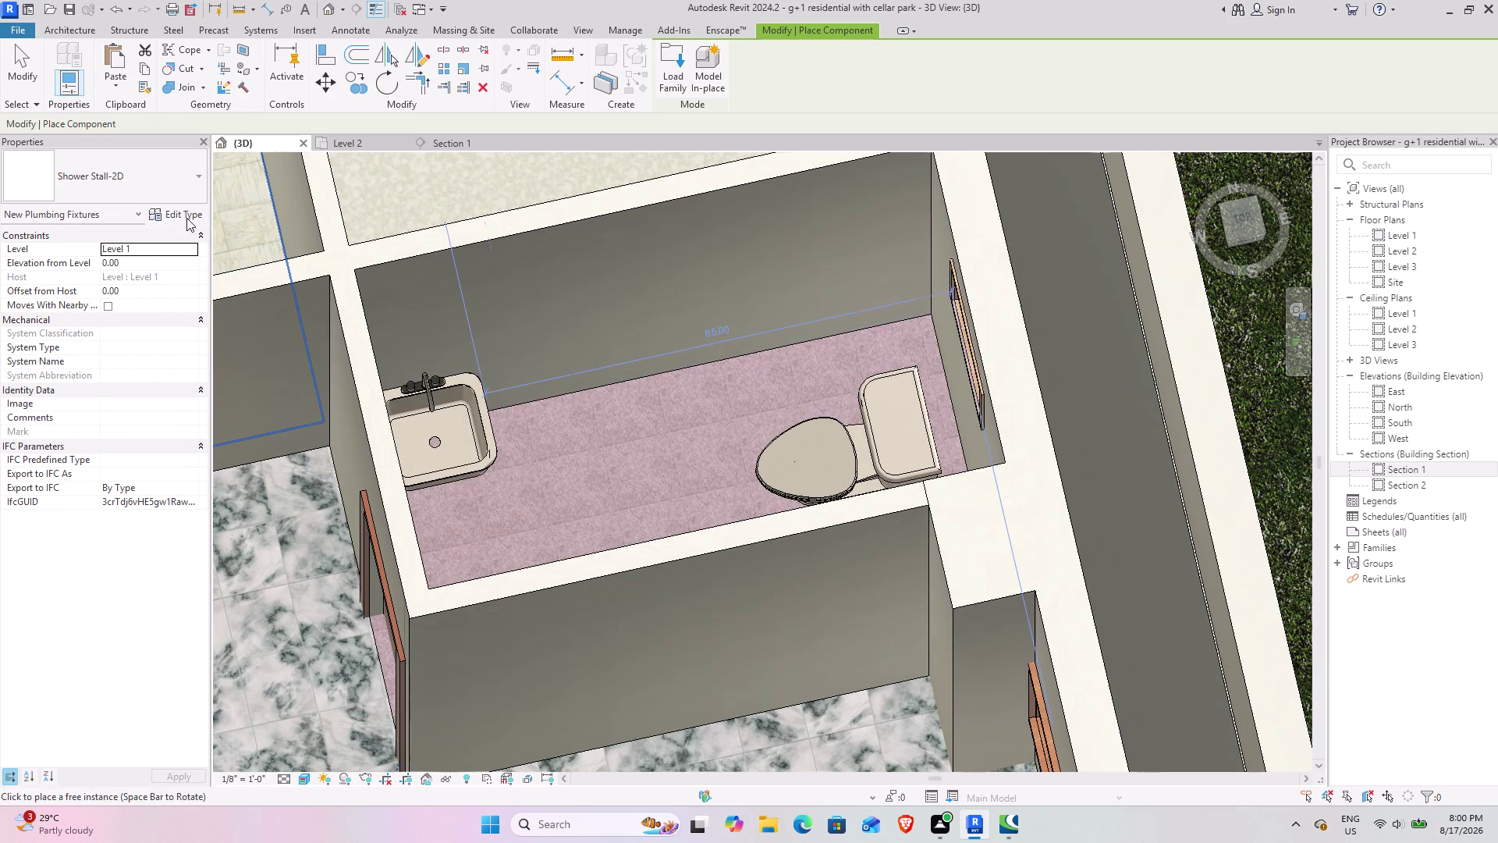
Bring up the Open dialog from the File menu and move it right.
click(23, 29)
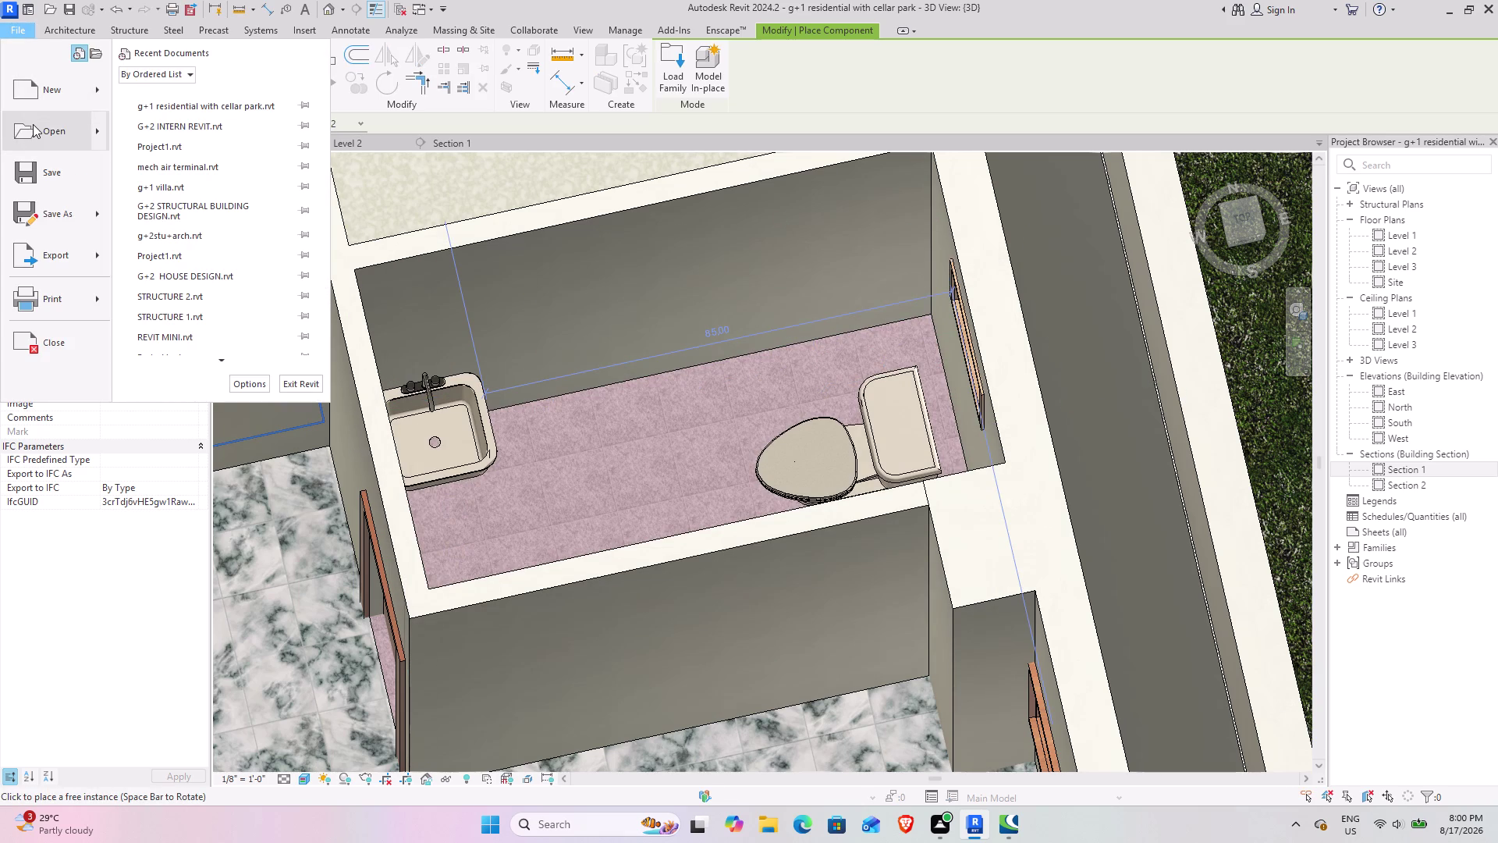
click(32, 124)
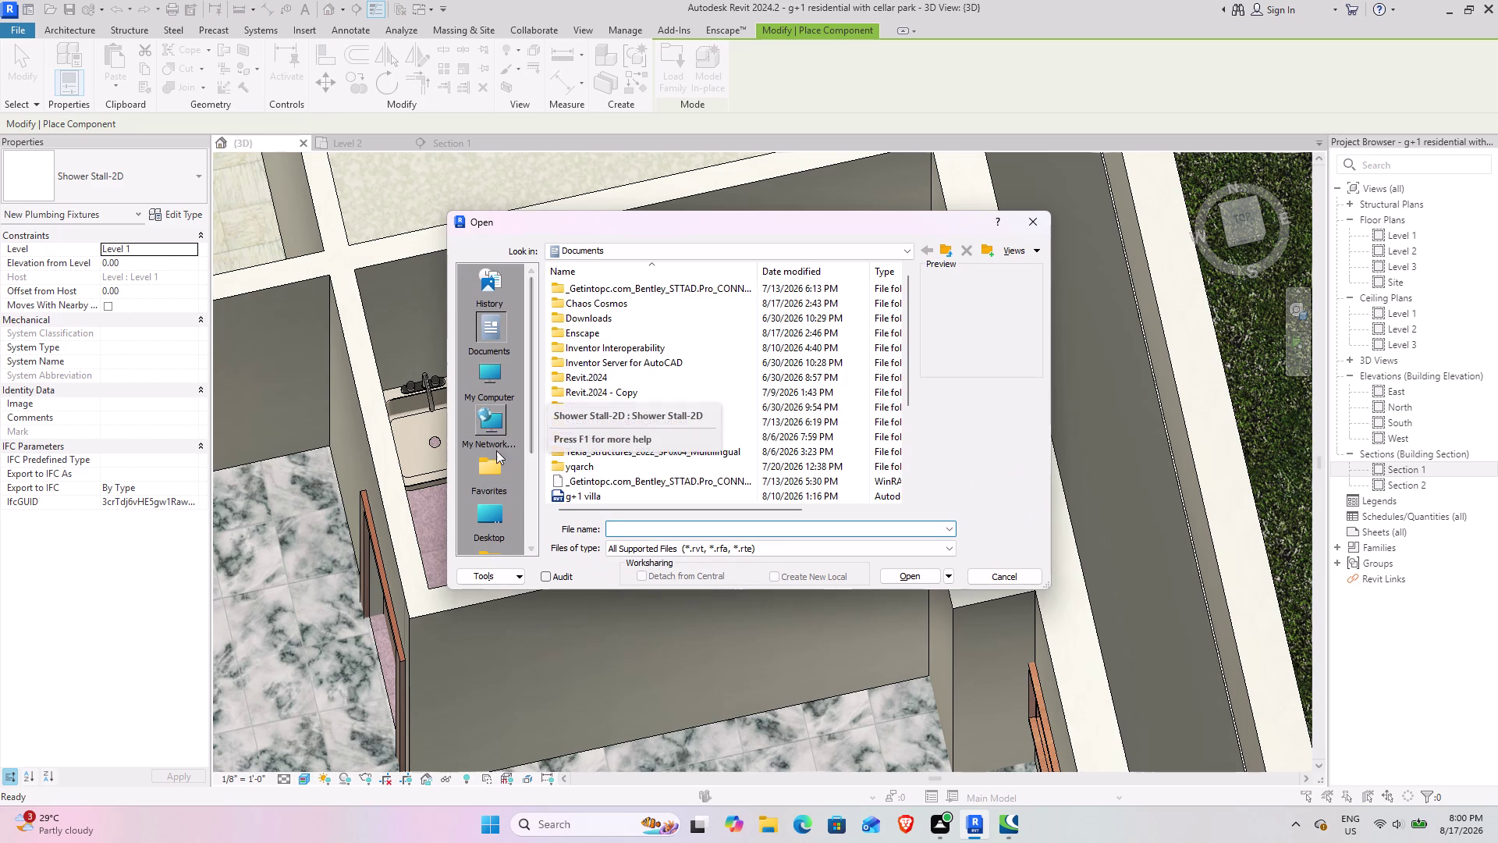
scroll(down, 3)
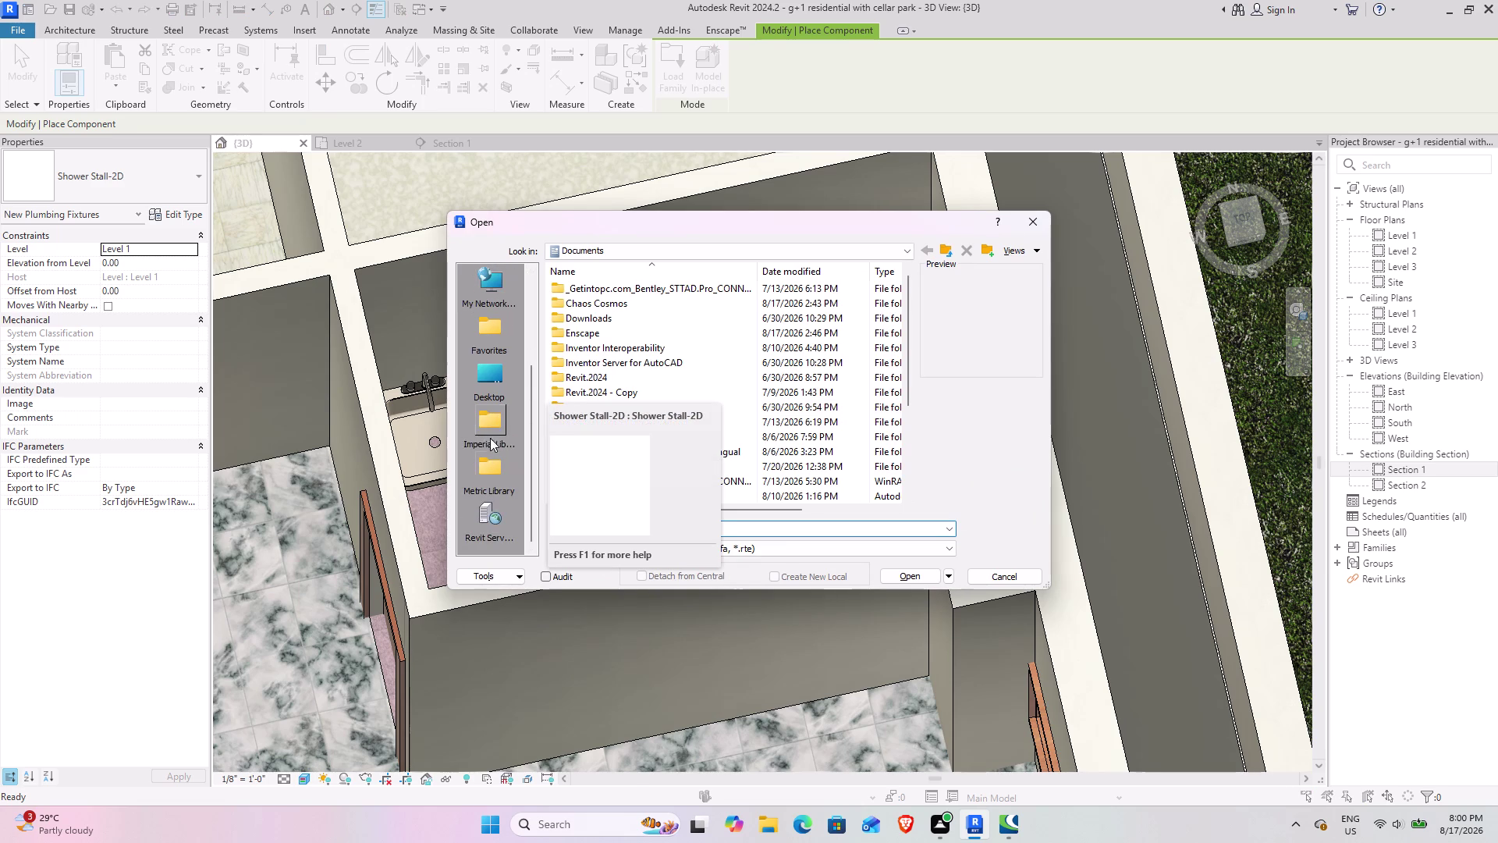
click(477, 397)
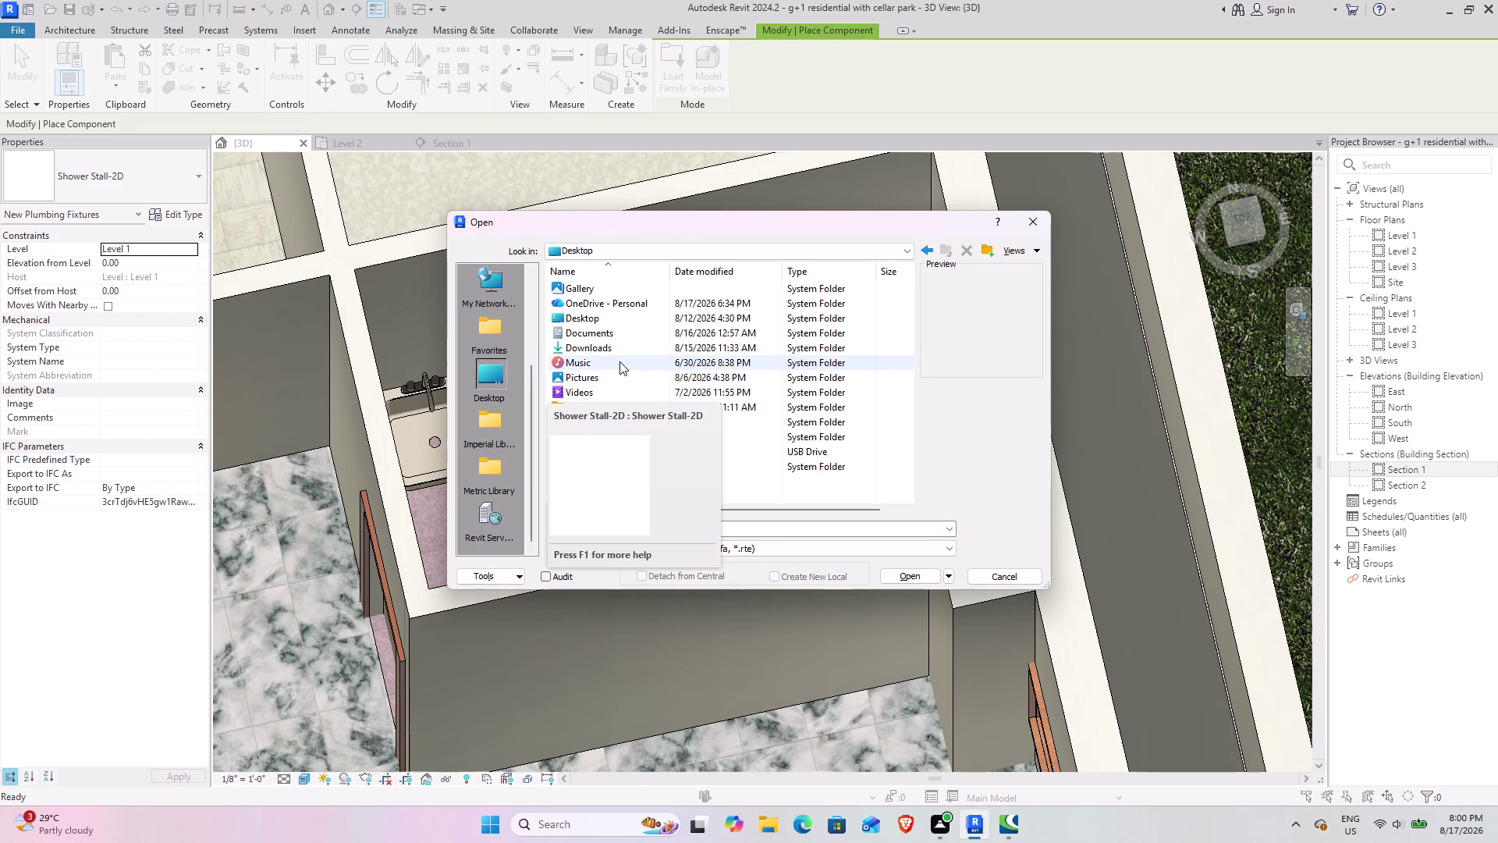
click(978, 425)
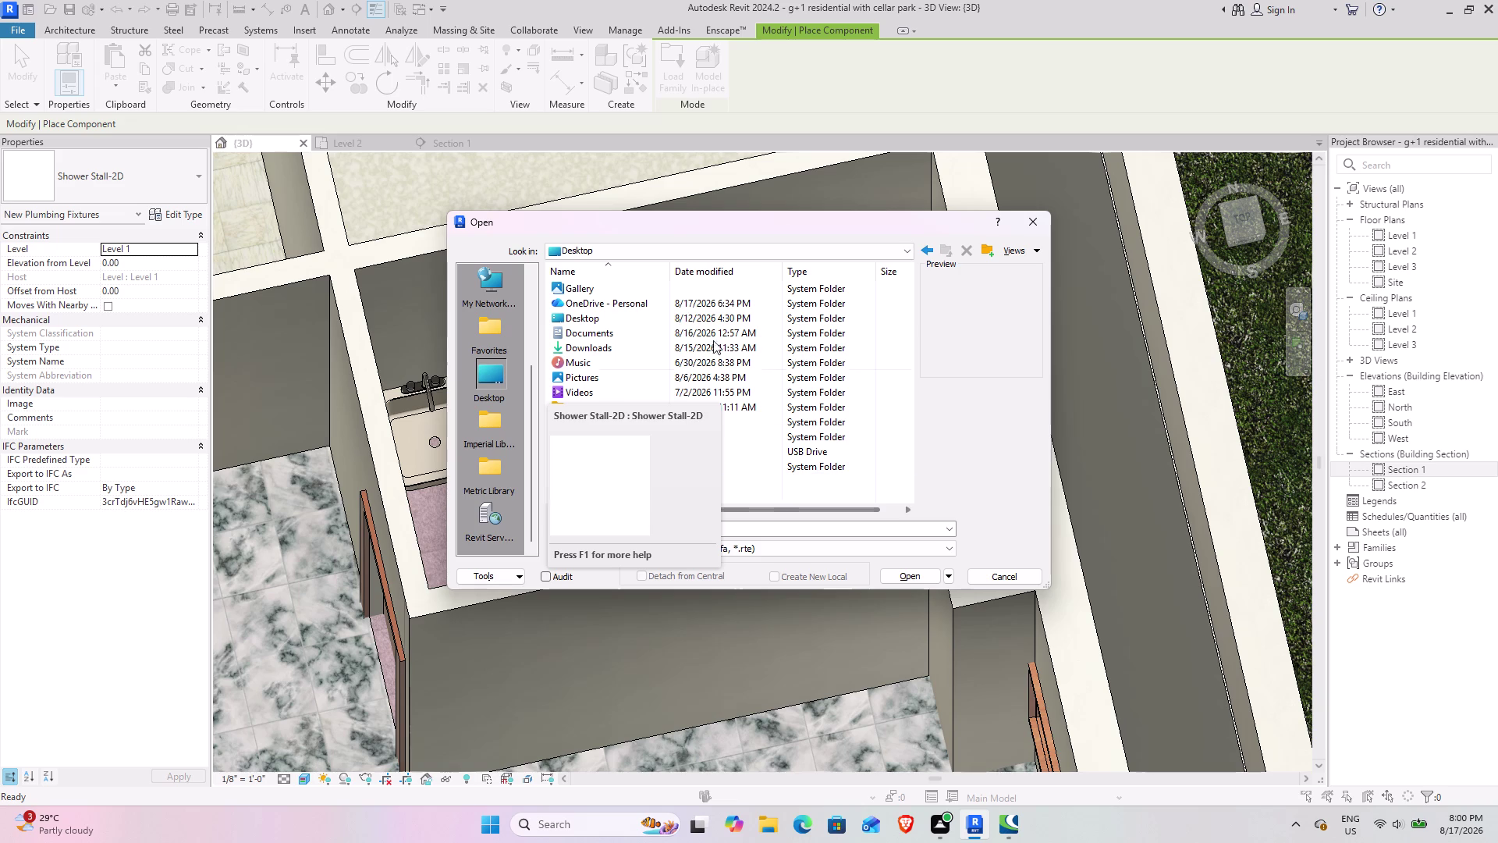
drag(783, 226, 1027, 205)
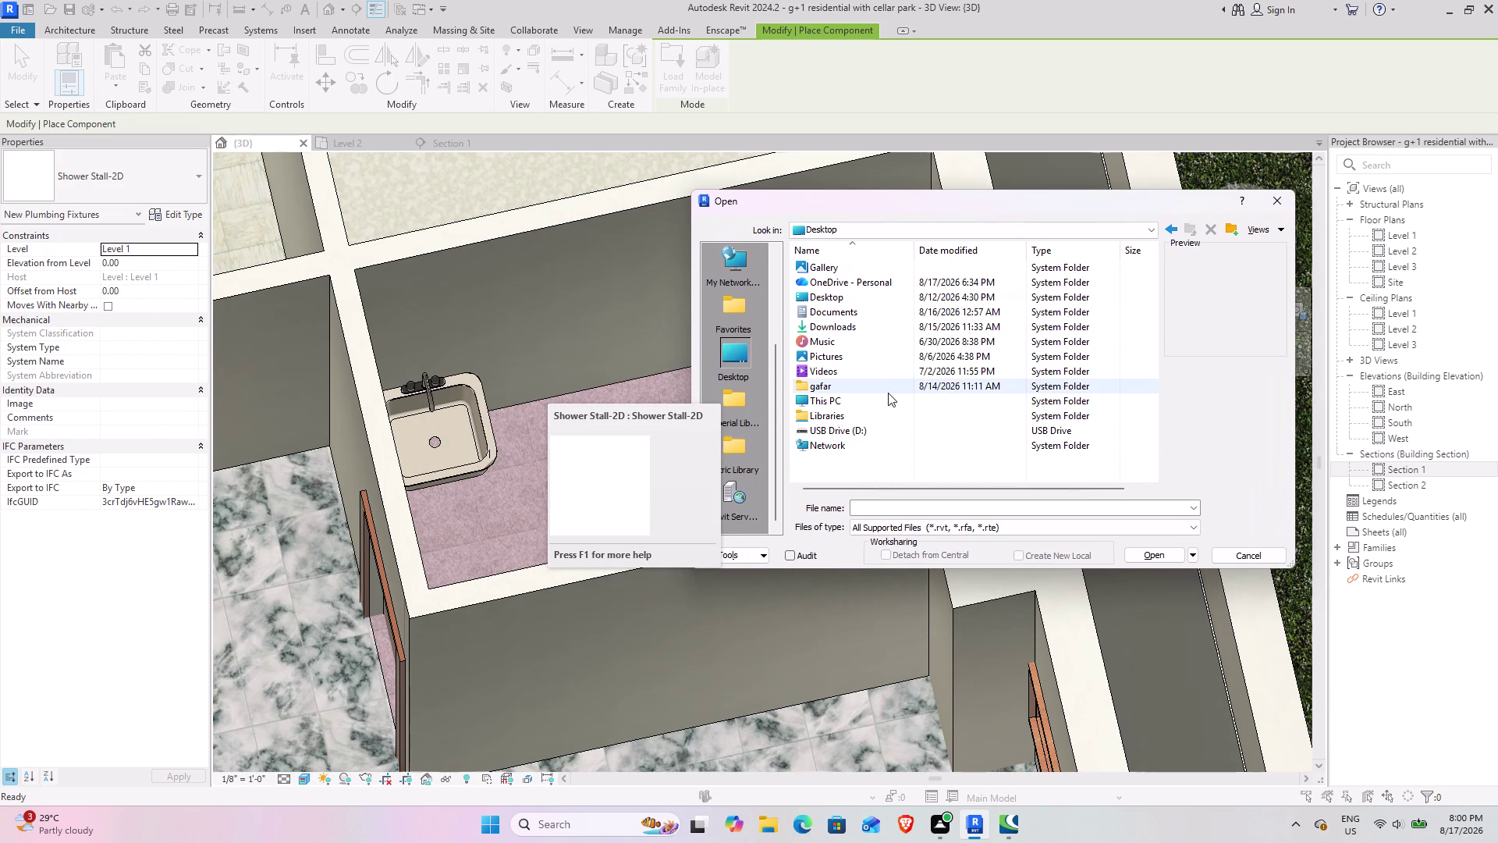
Open G+2 INTERN REVIT.rvt from the user folder's revit subfolder.
click(888, 392)
click(888, 393)
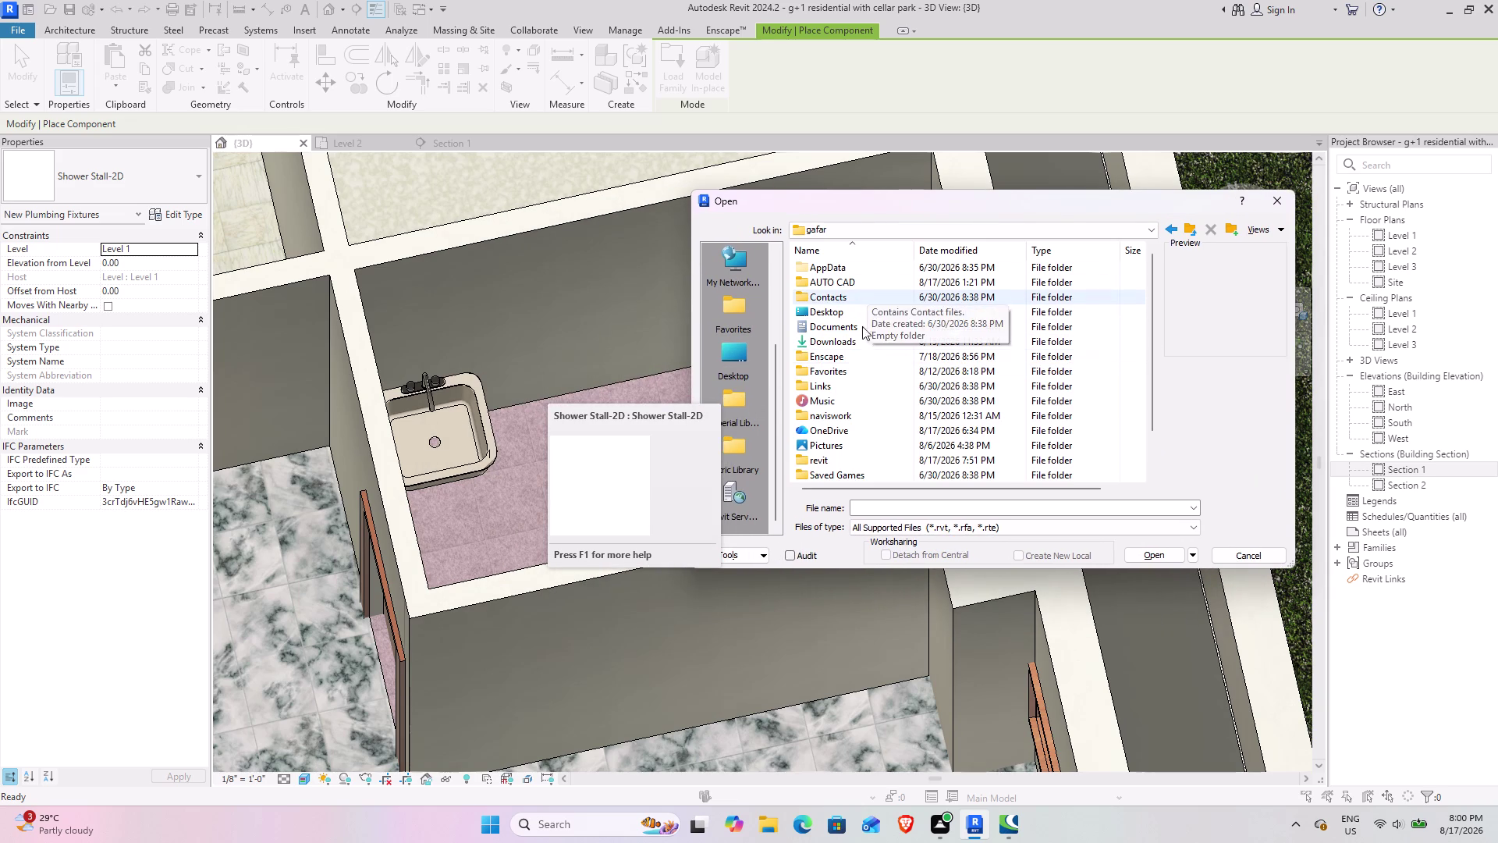
double_click(871, 461)
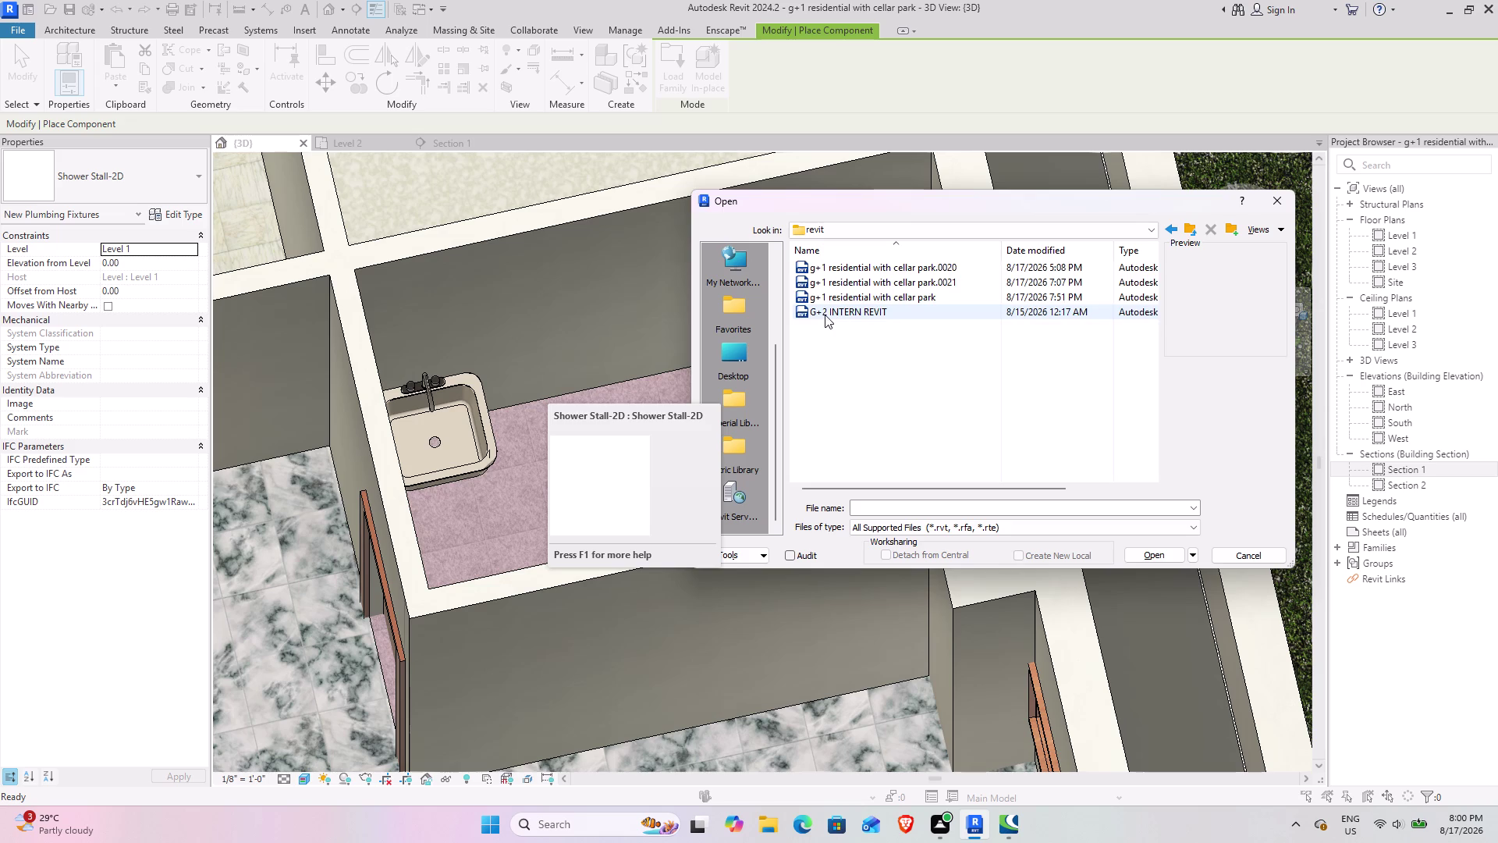
click(825, 315)
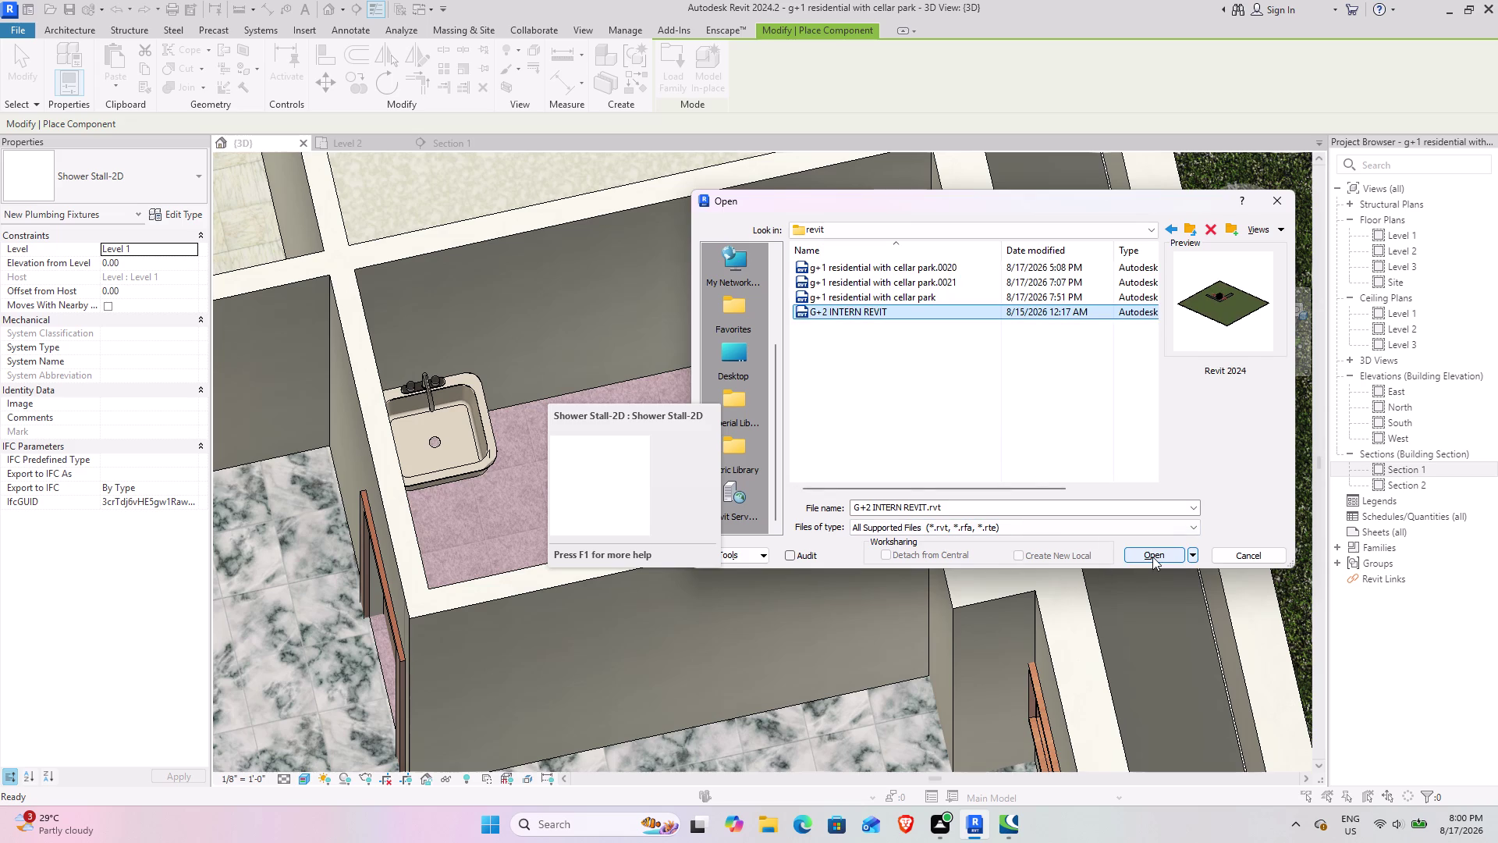
click(1152, 556)
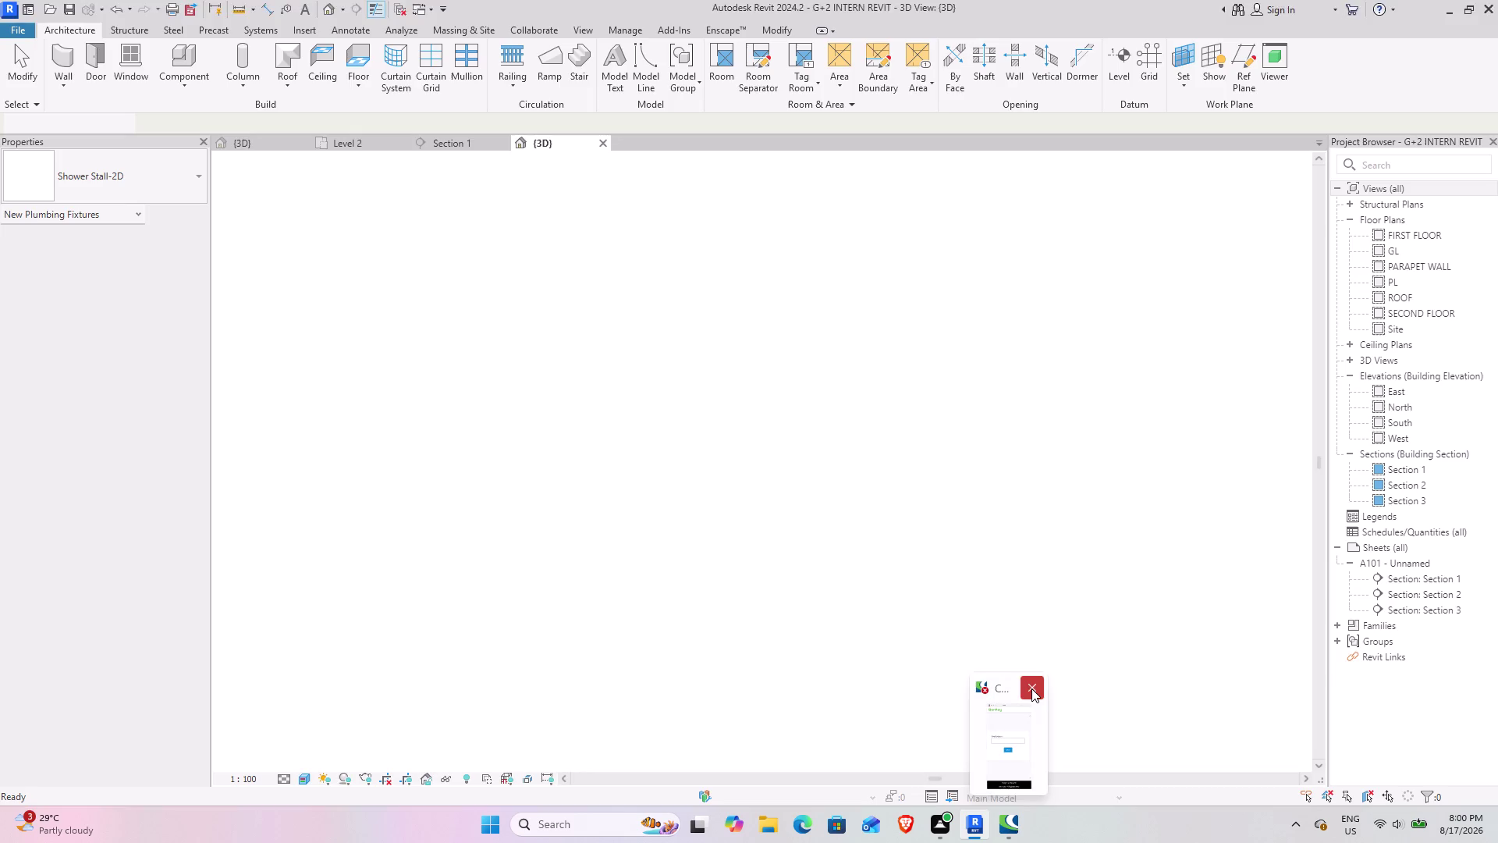
Close the other window, then zoom, orbit and pan around the building.
click(1031, 688)
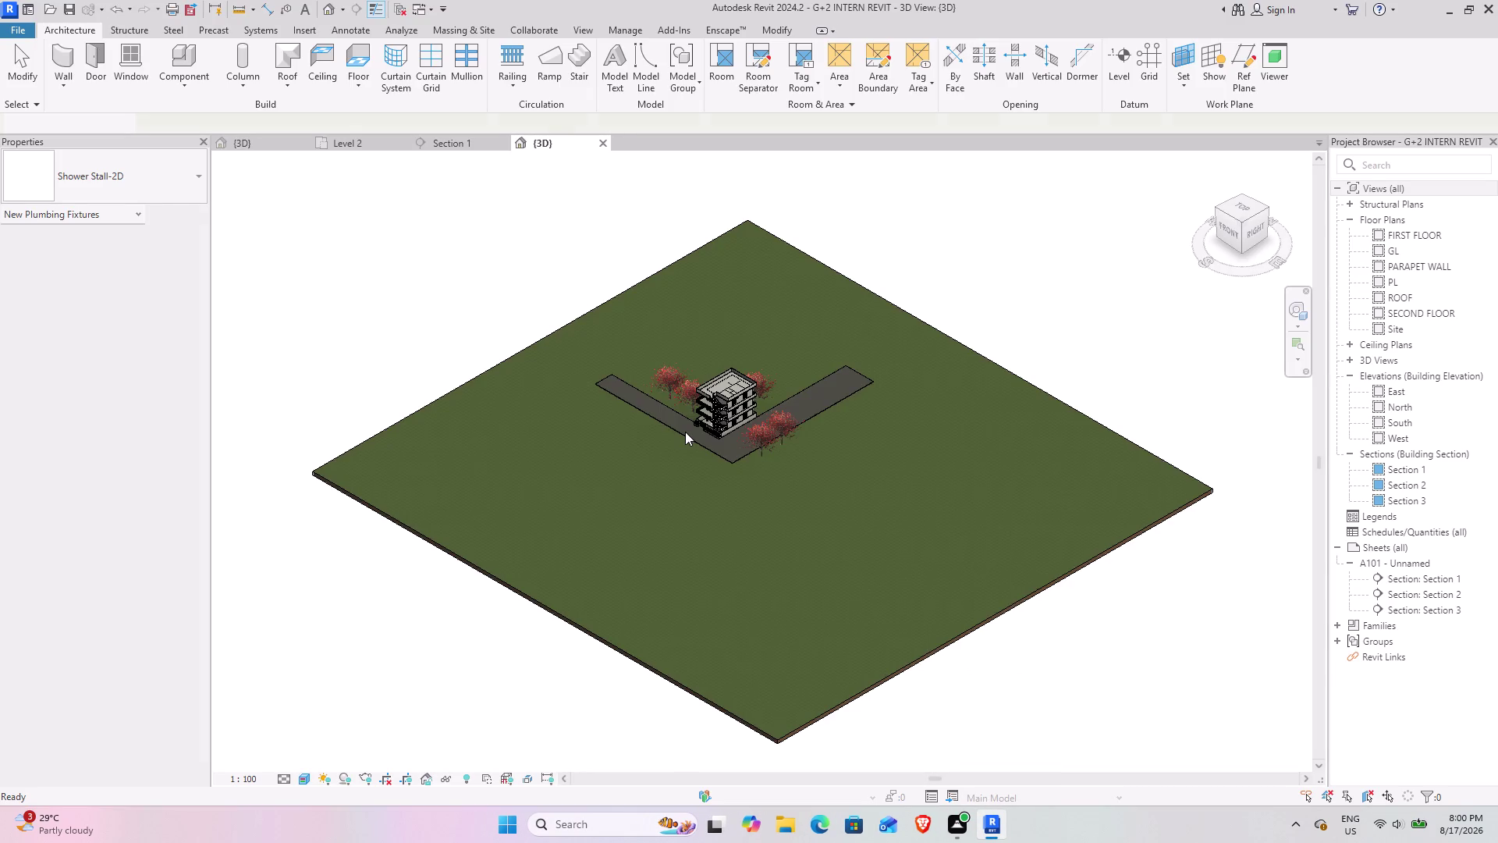
scroll(up, 3)
scroll(up, 3)
scroll(up, 3)
scroll(up, 3)
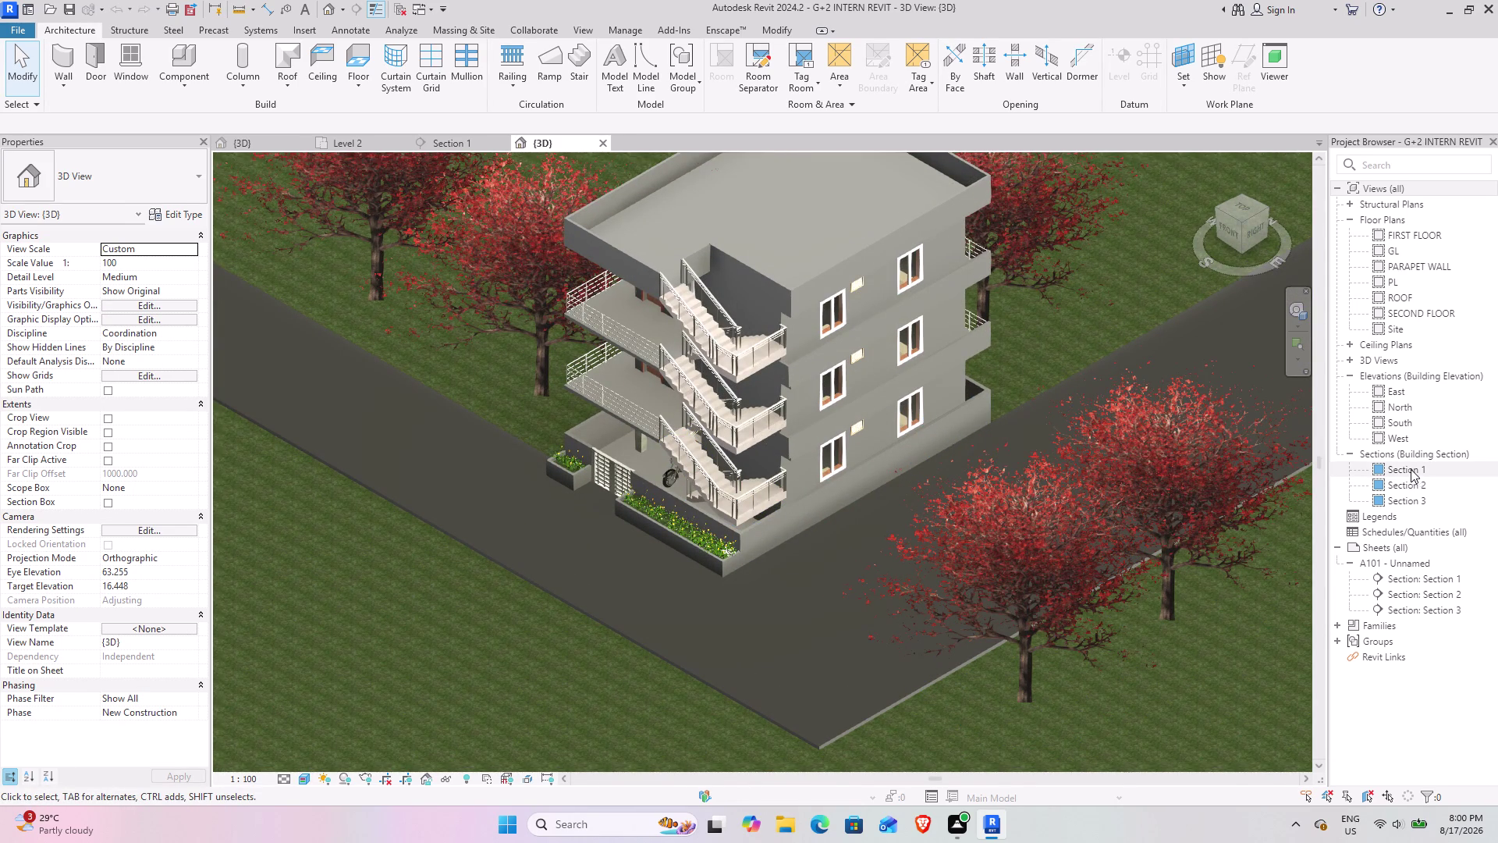
drag(1230, 228, 1250, 224)
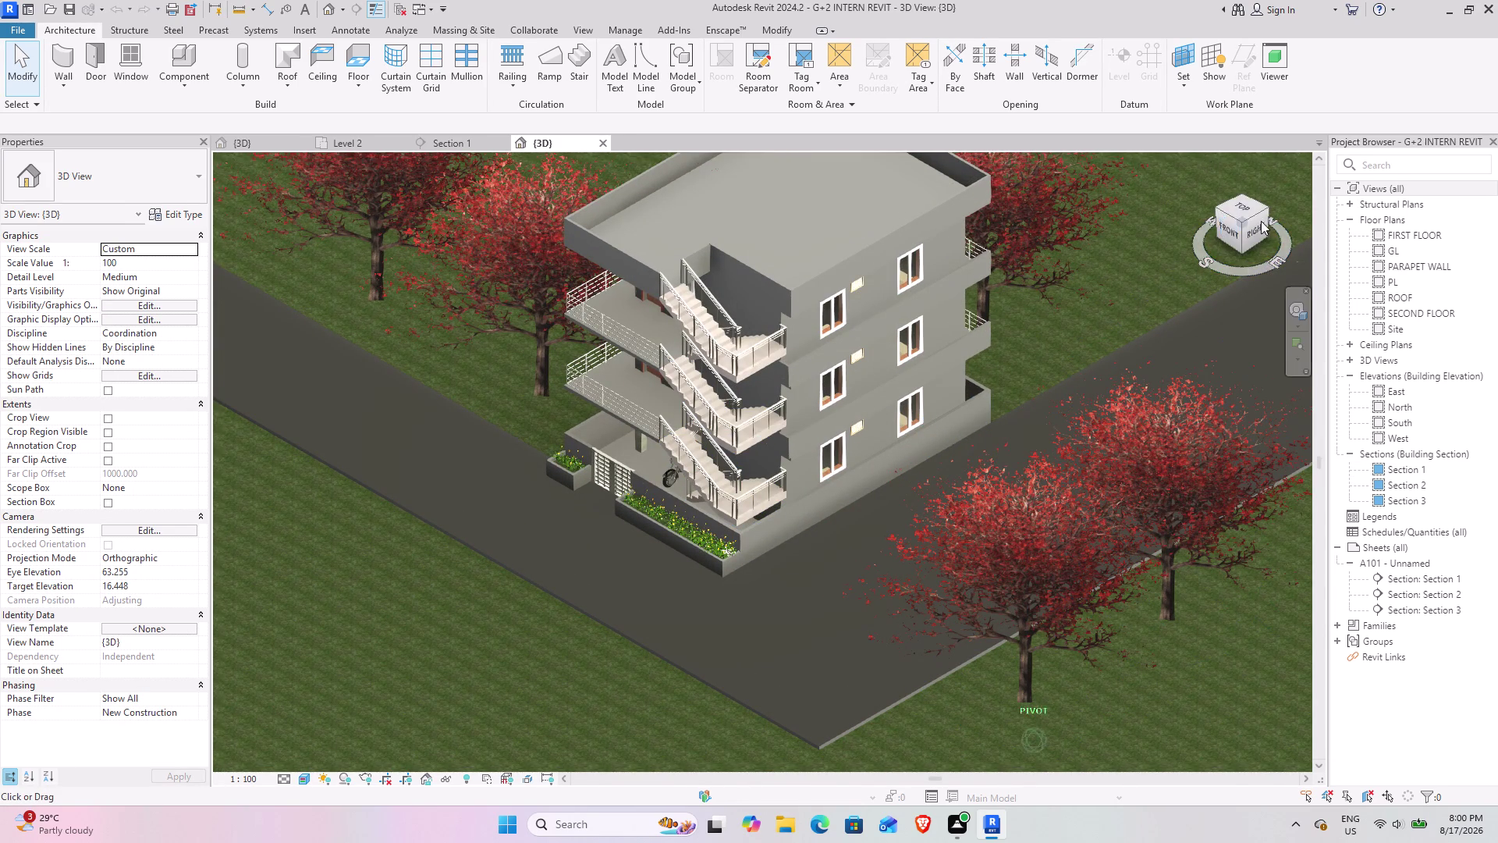
drag(1250, 224, 1298, 196)
middle_drag(599, 589, 893, 424)
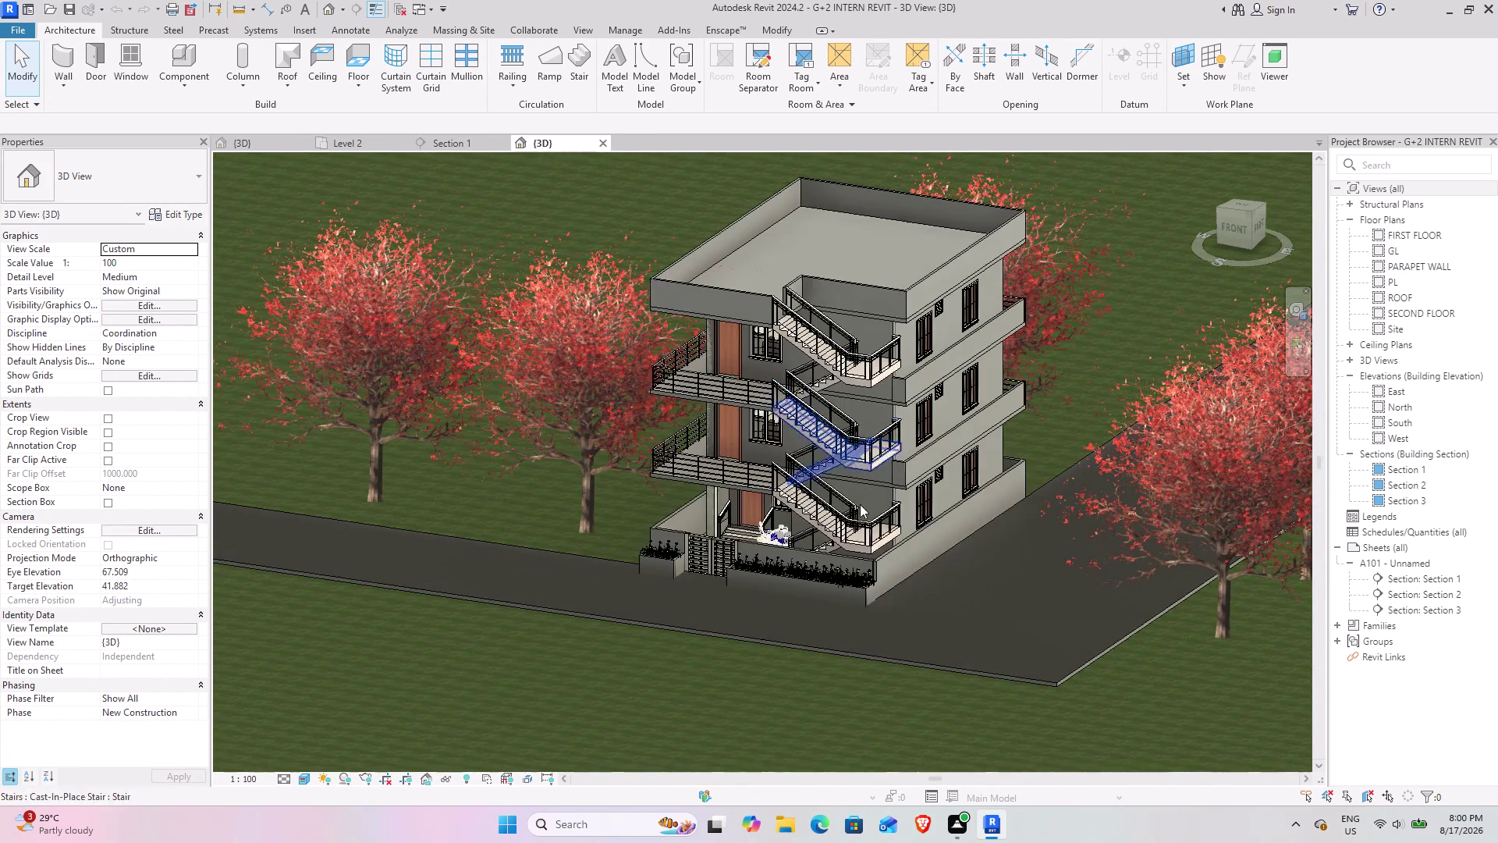
Turn the model to face its front and open the Section 1 building section.
scroll(up, 3)
scroll(up, 3)
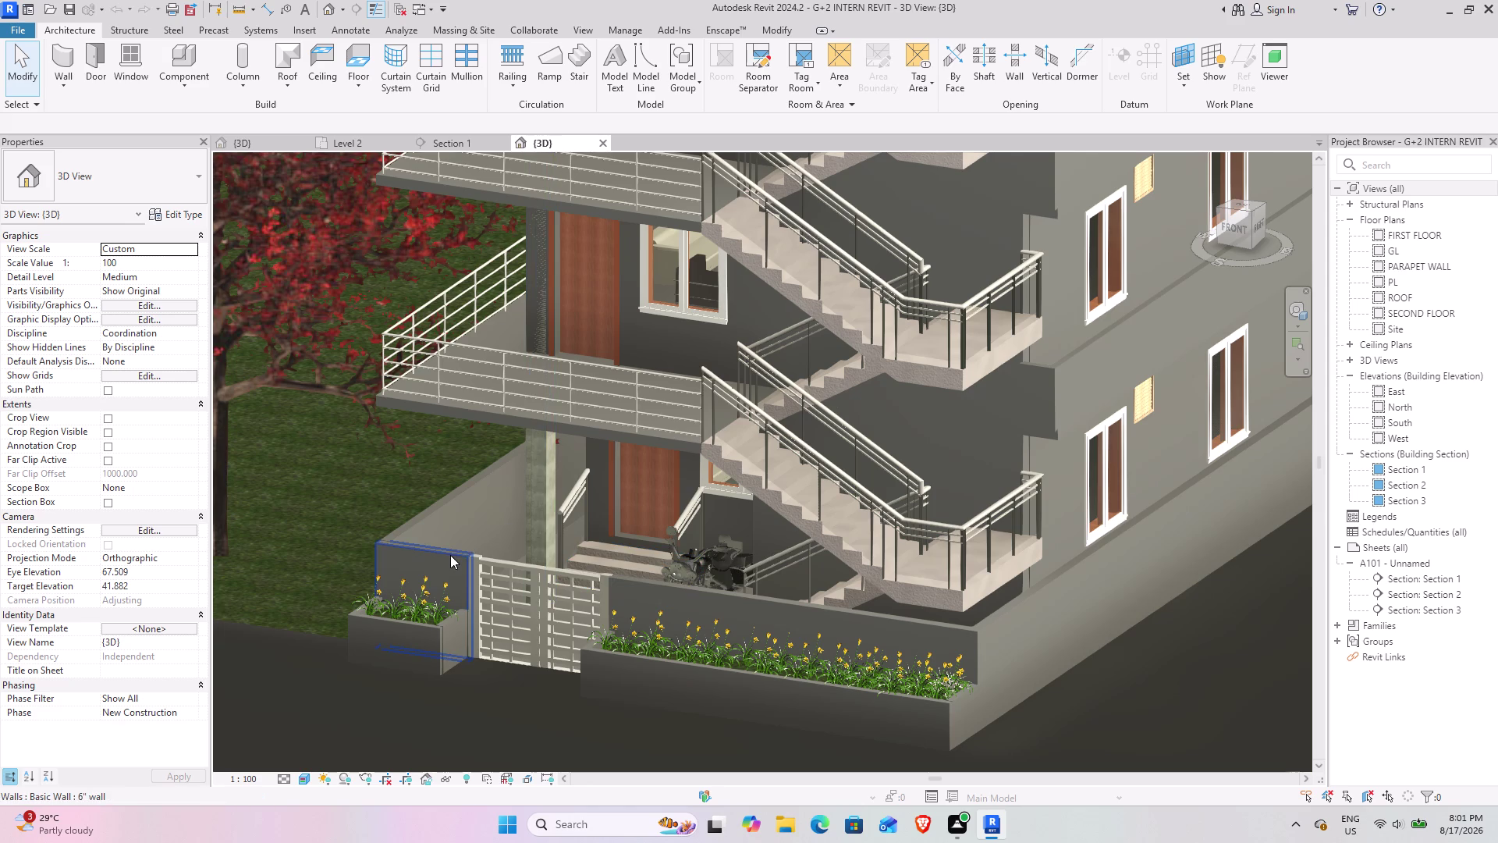
scroll(down, 3)
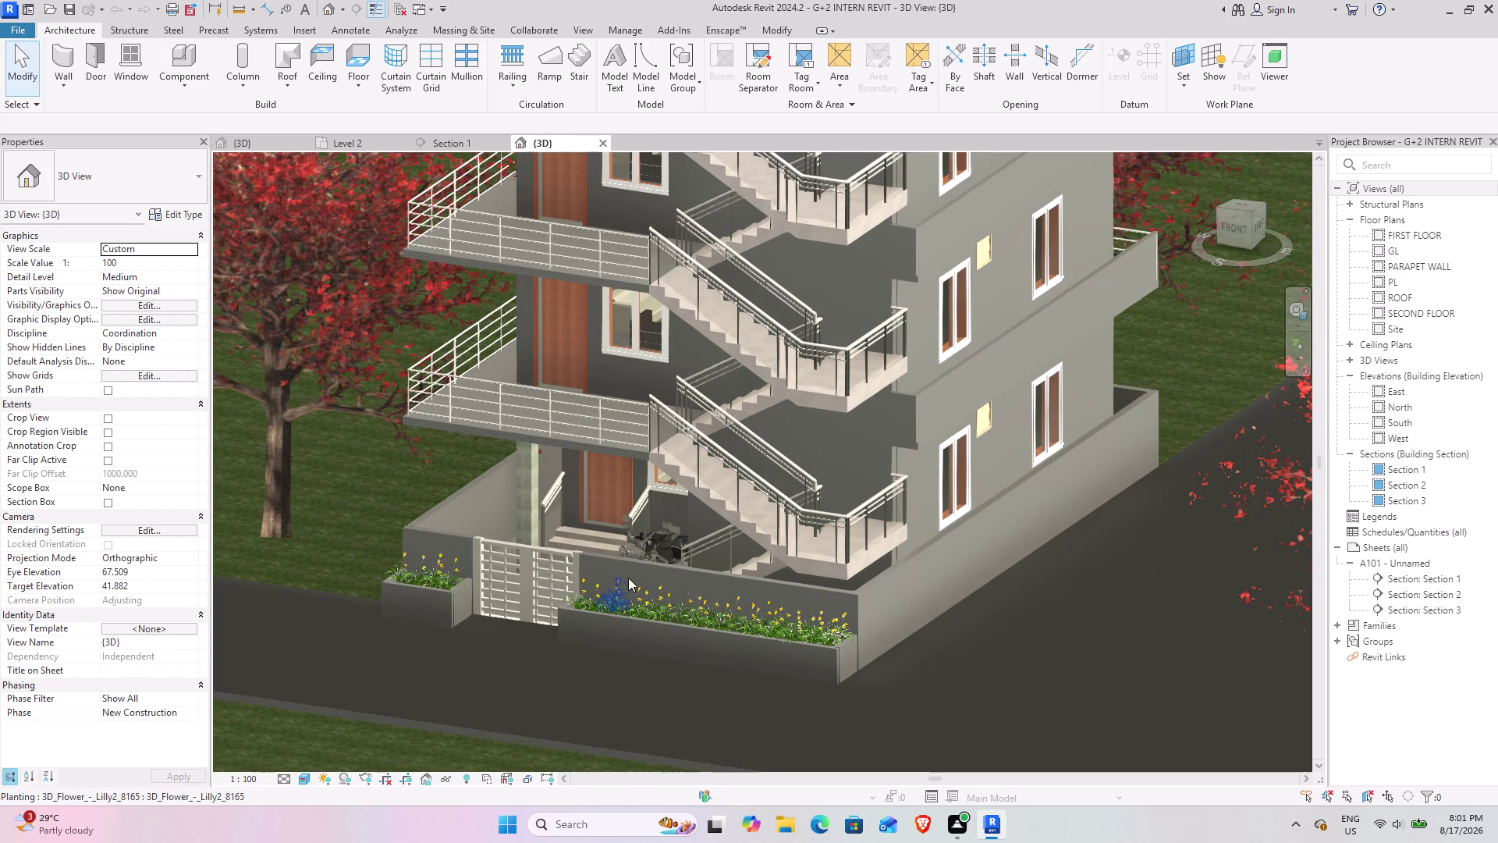
scroll(down, 3)
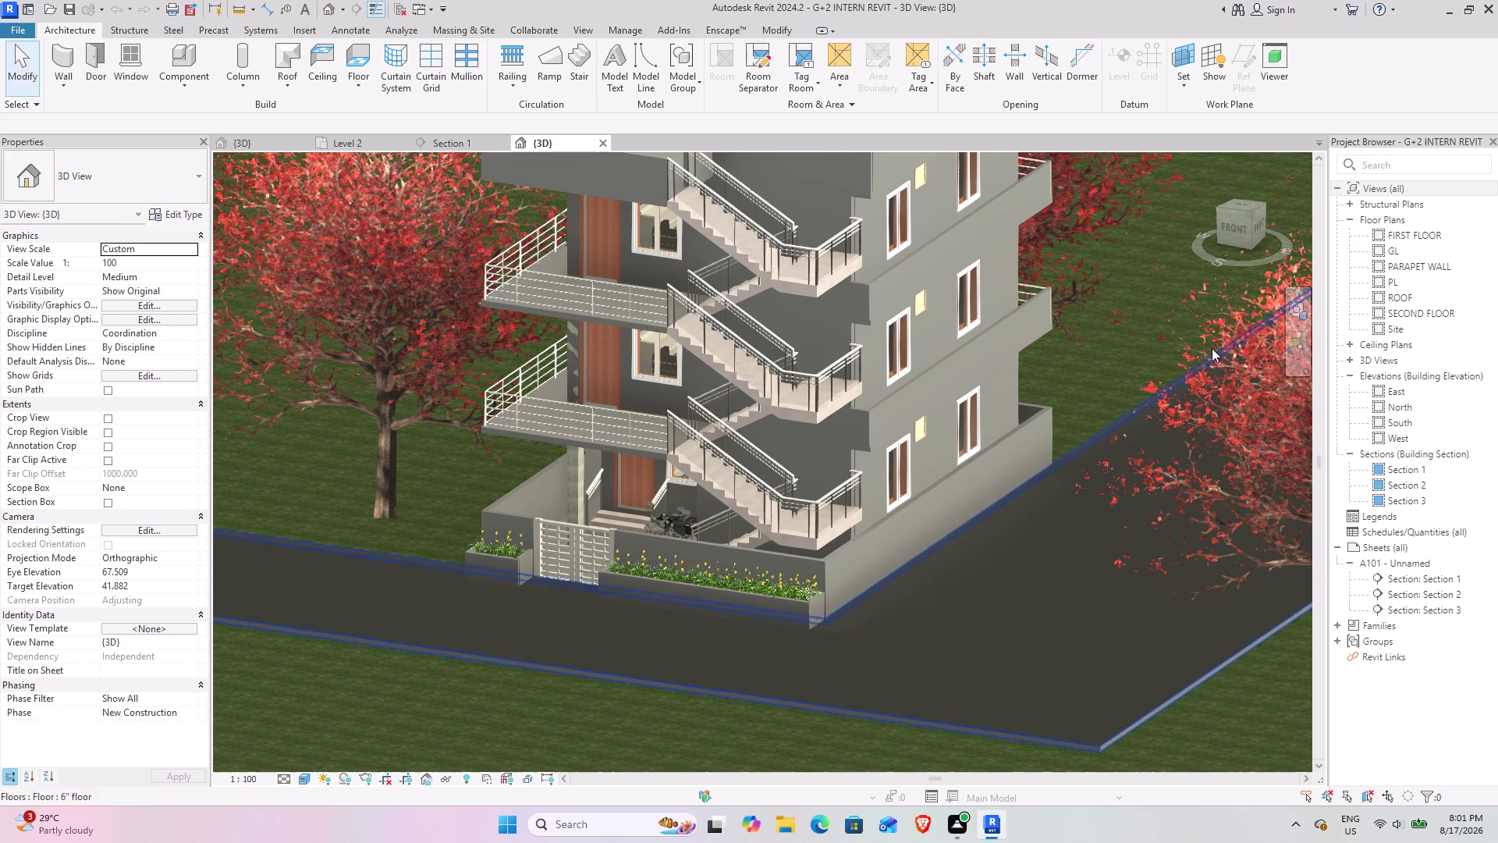
drag(1244, 232, 1300, 237)
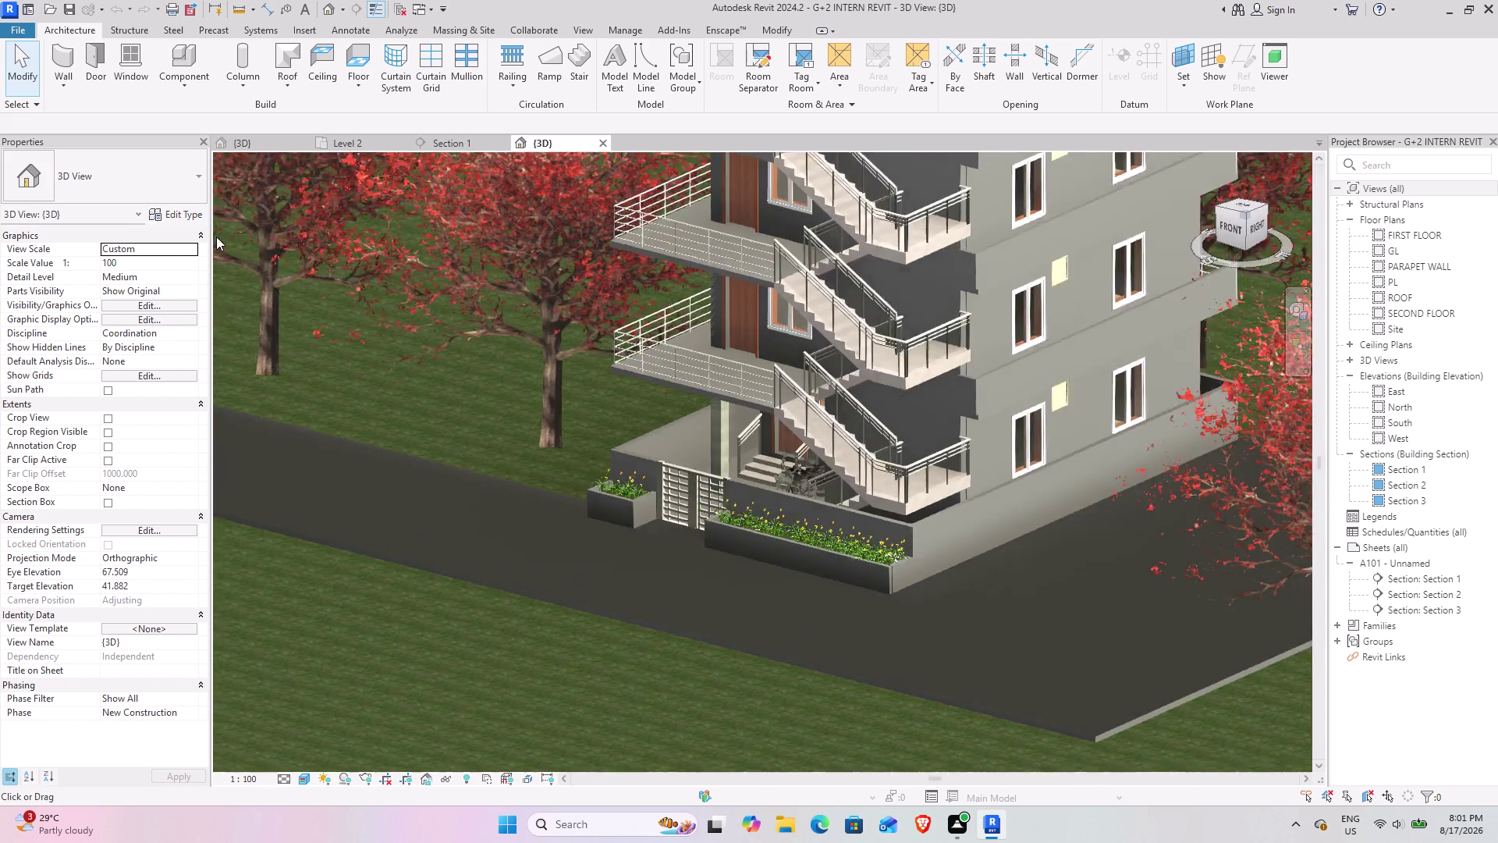
drag(1300, 237, 254, 228)
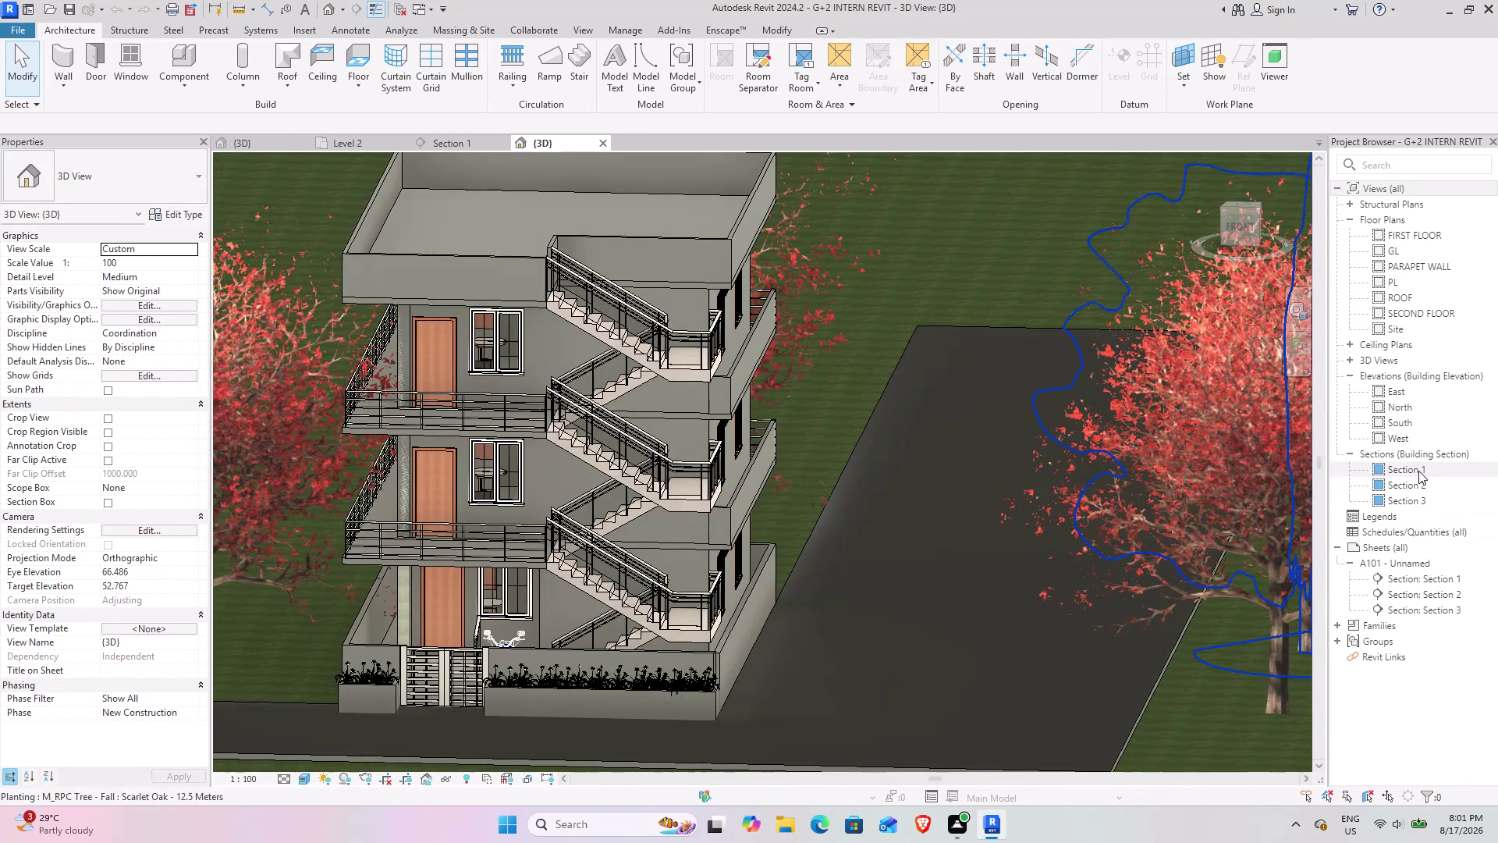
double_click(1419, 471)
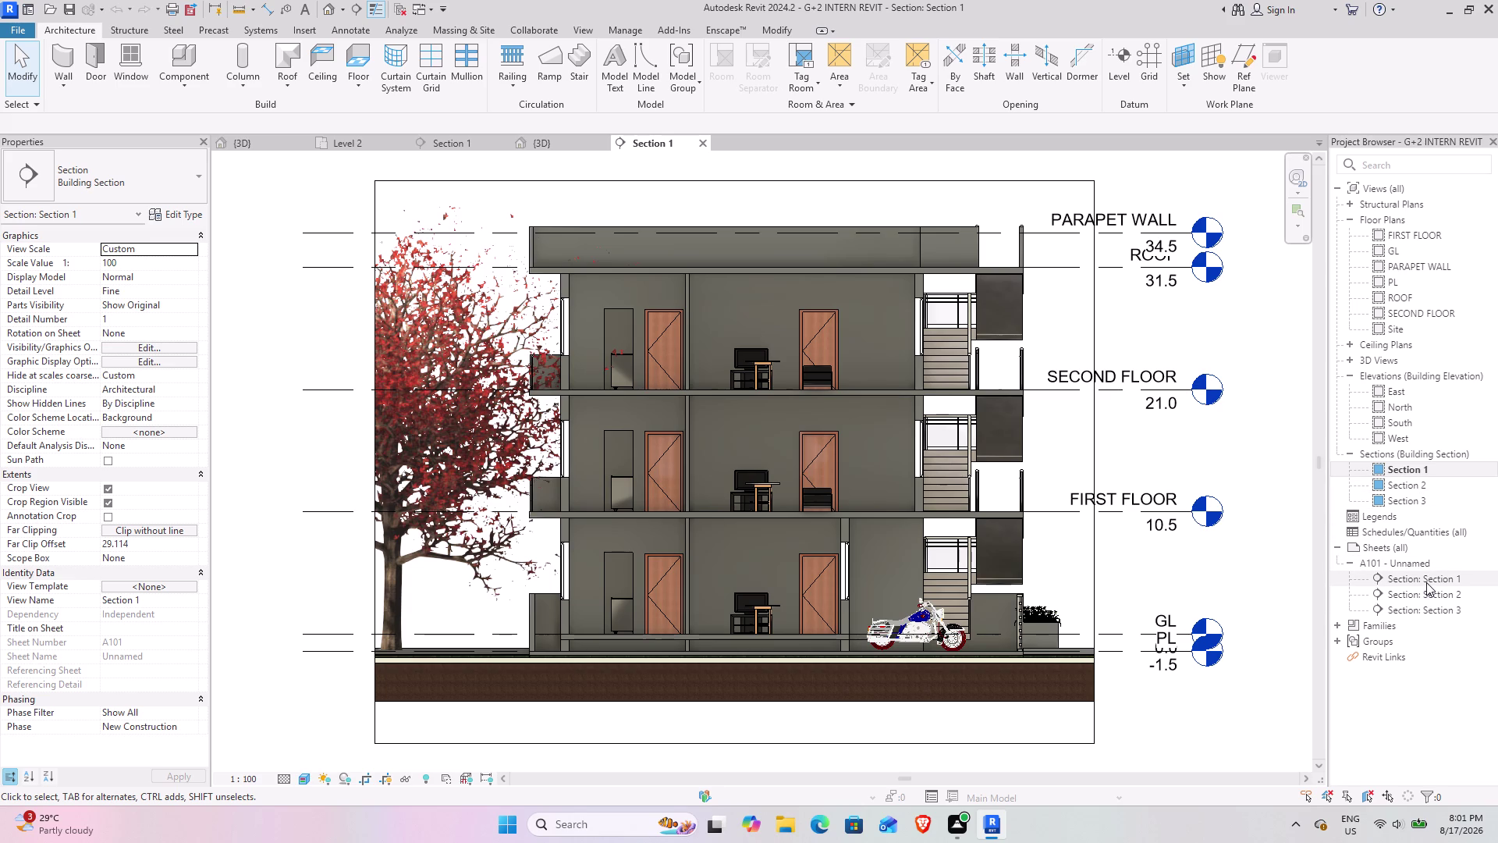
Open Sections 2 and 3 and inspect Section 3's upper floors.
double_click(1418, 488)
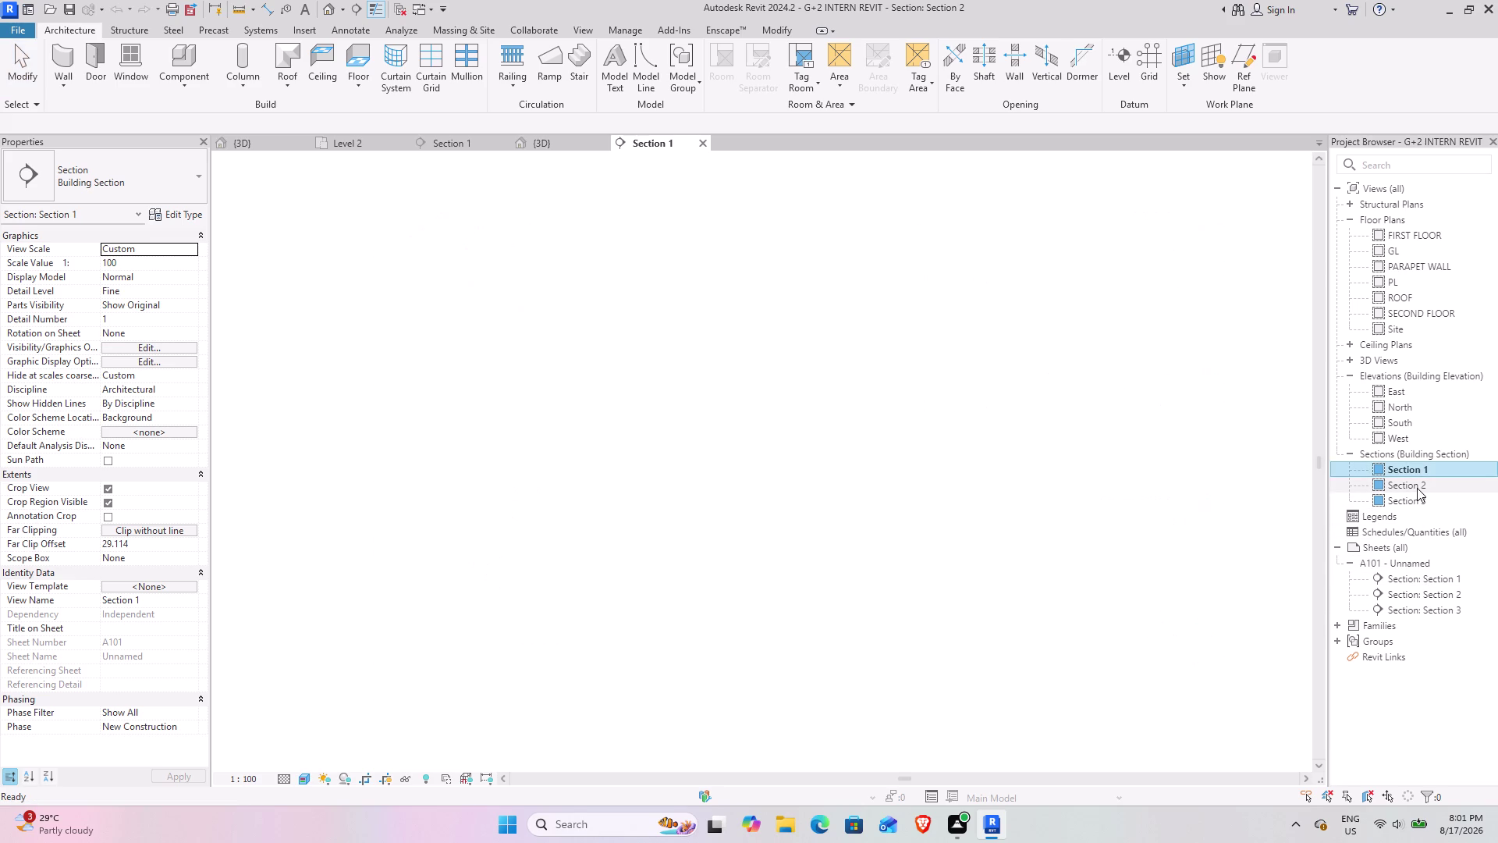
double_click(1441, 495)
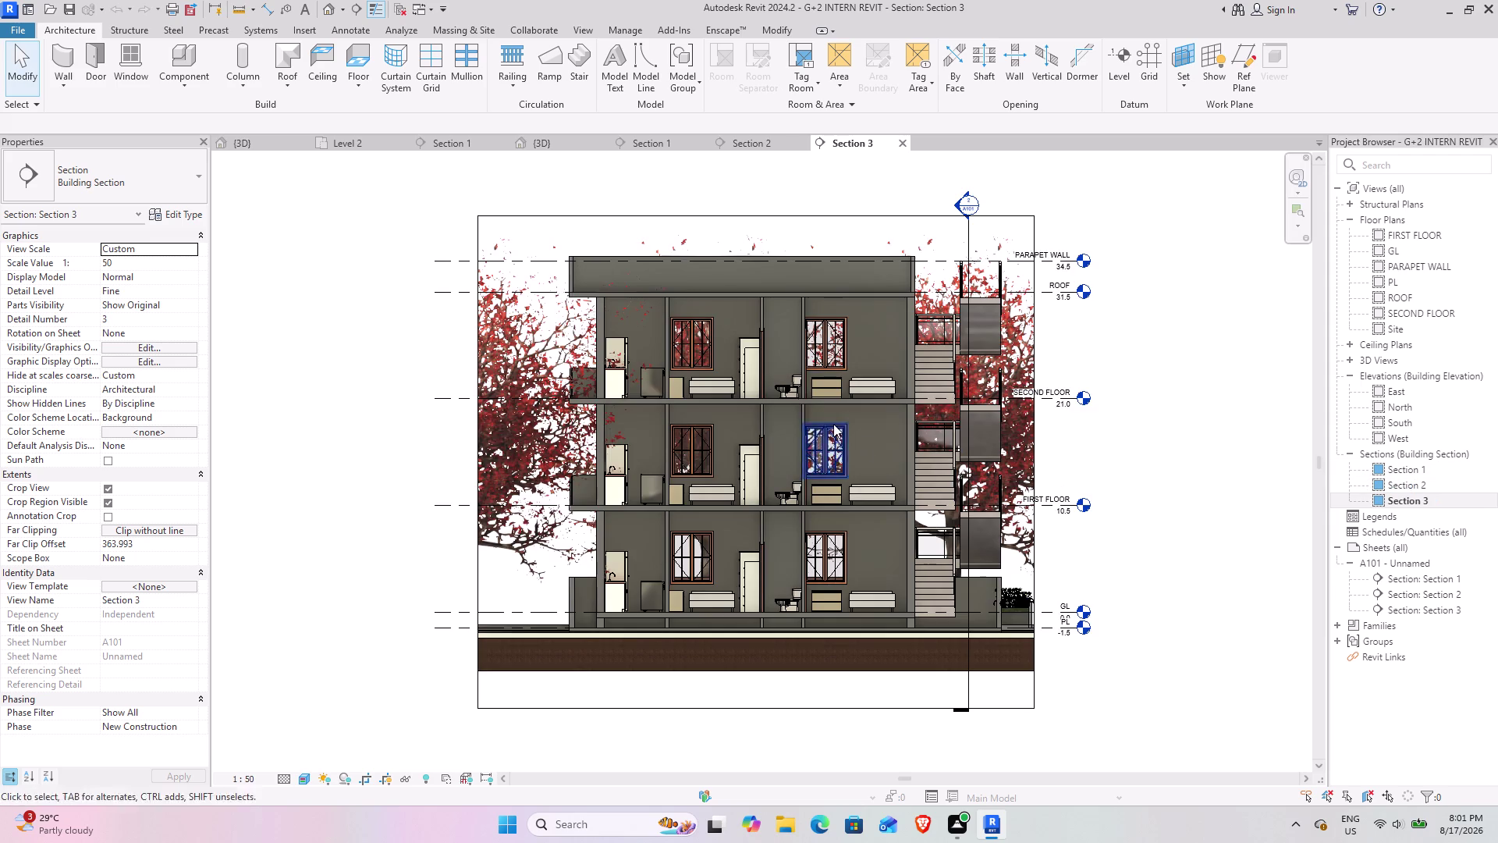
scroll(up, 3)
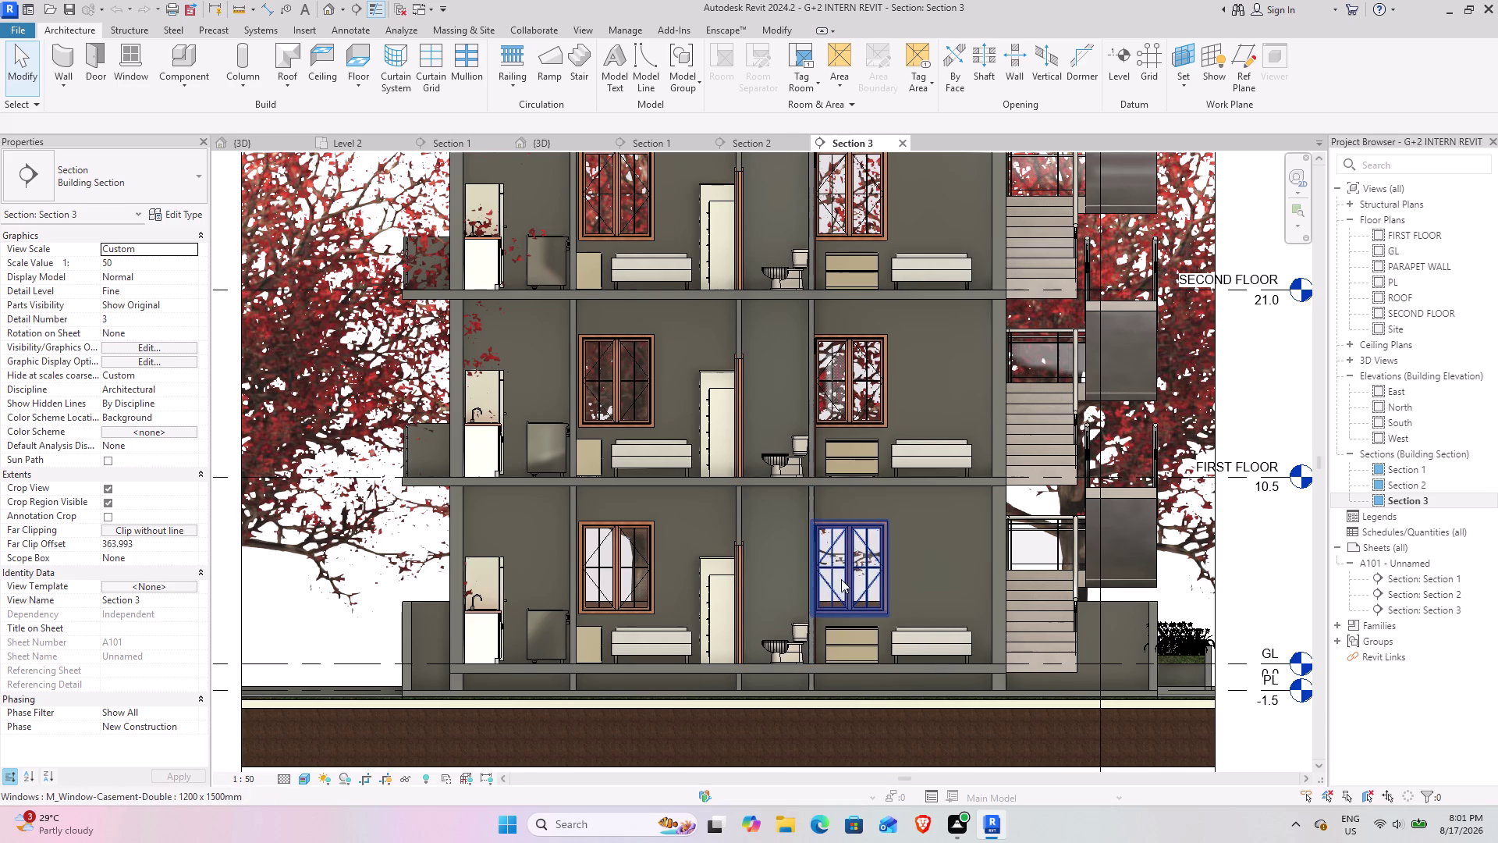
middle_drag(837, 603, 768, 681)
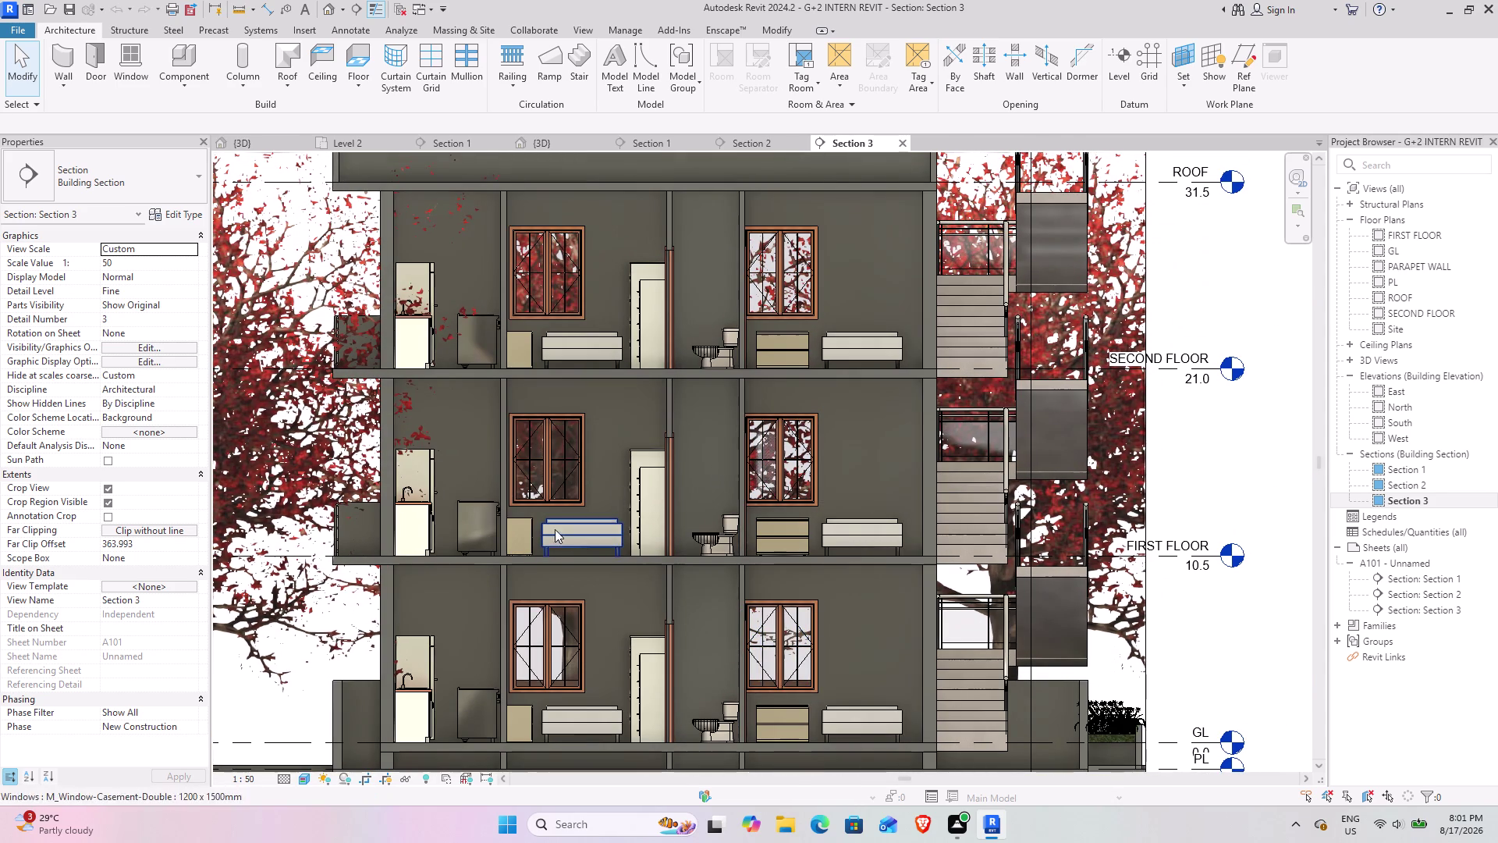
scroll(up, 3)
scroll(up, 3)
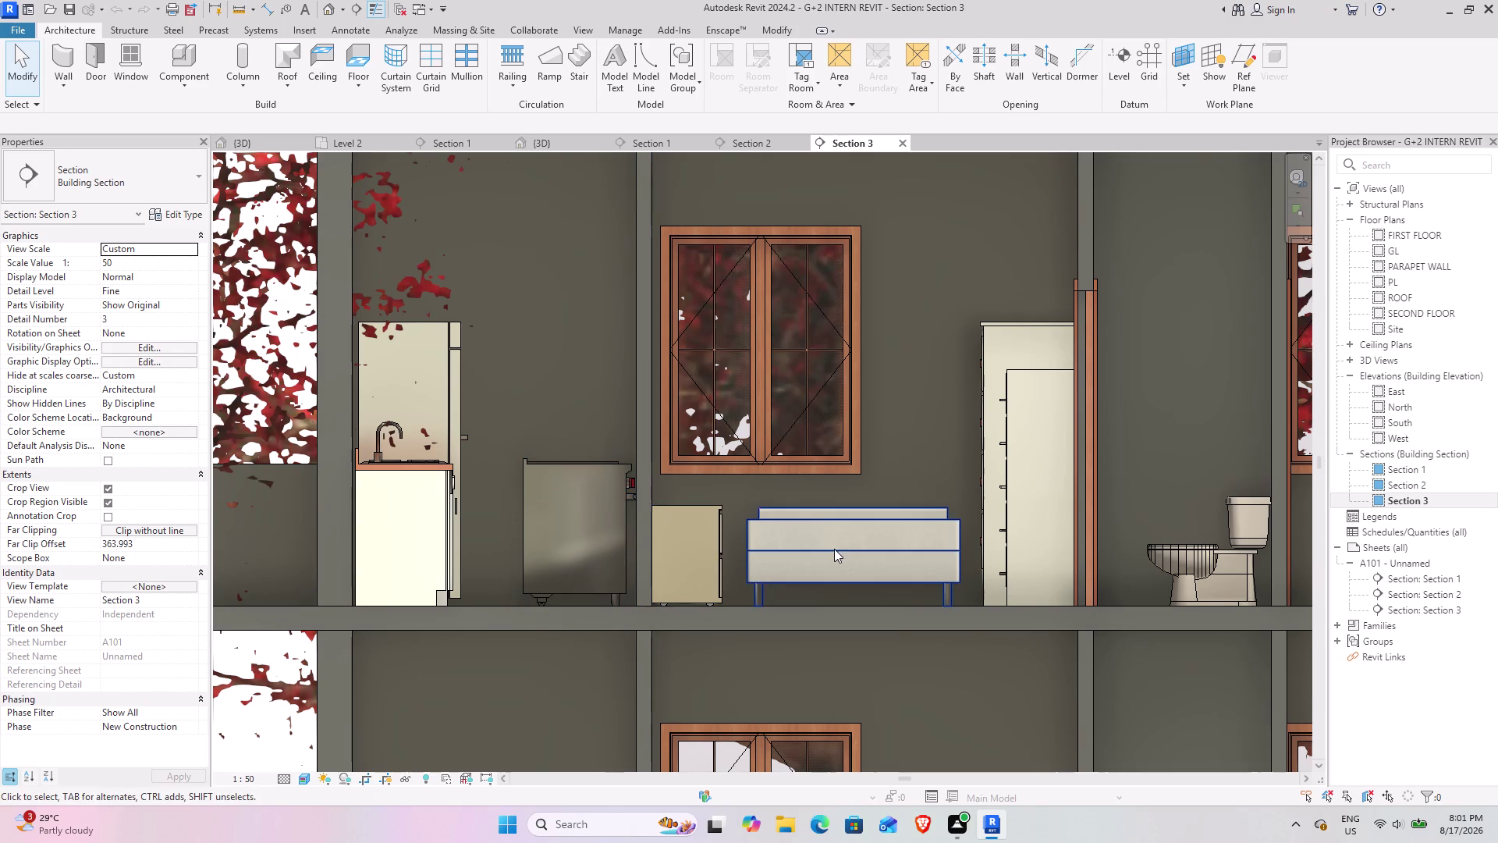
scroll(down, 3)
scroll(down, 3)
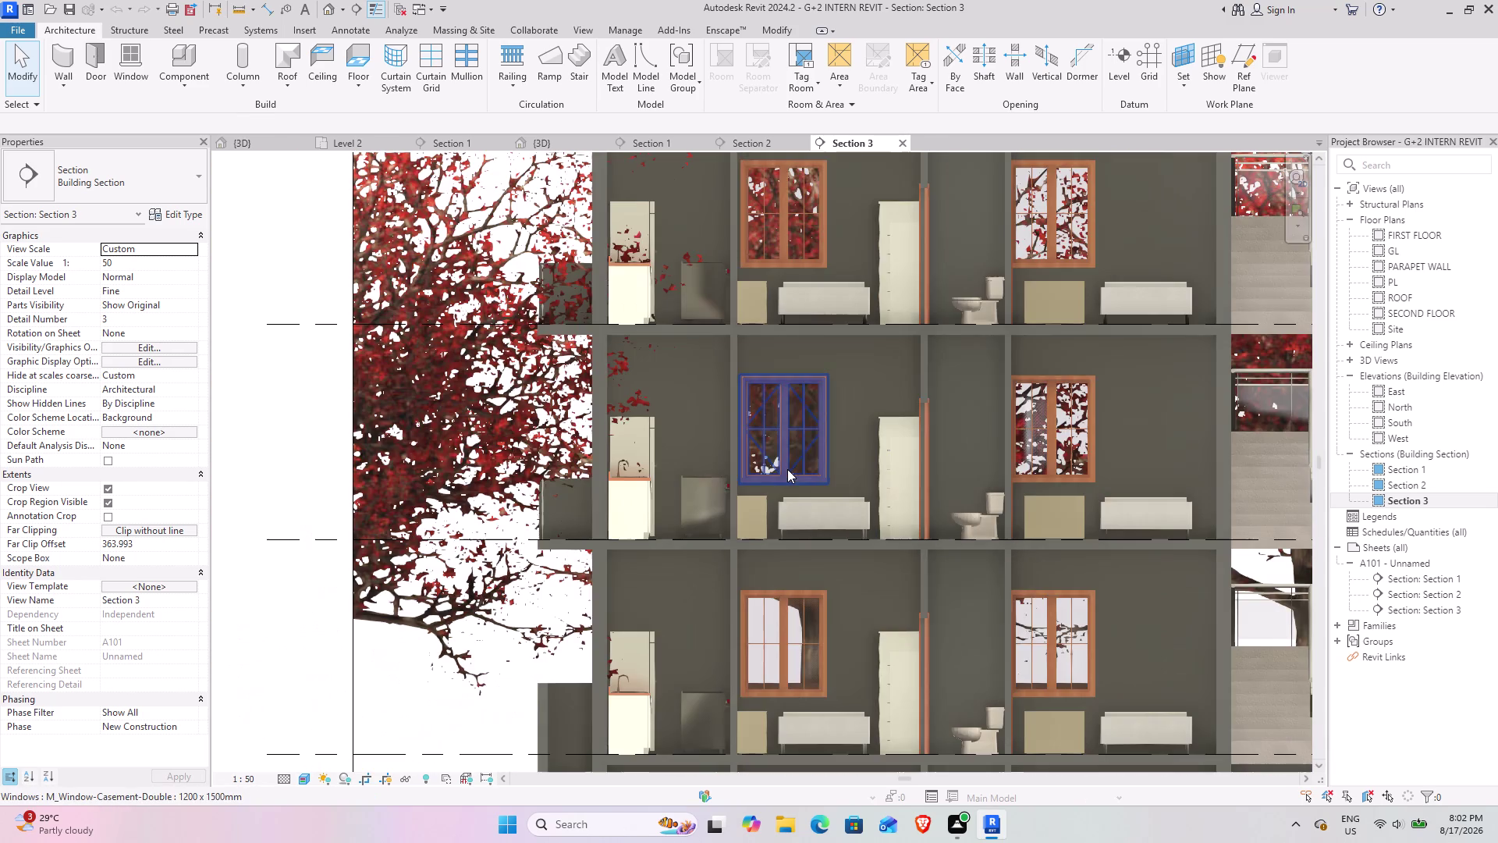
Pan across Section 3 to compare bedrooms on each floor.
middle_drag(886, 535, 787, 477)
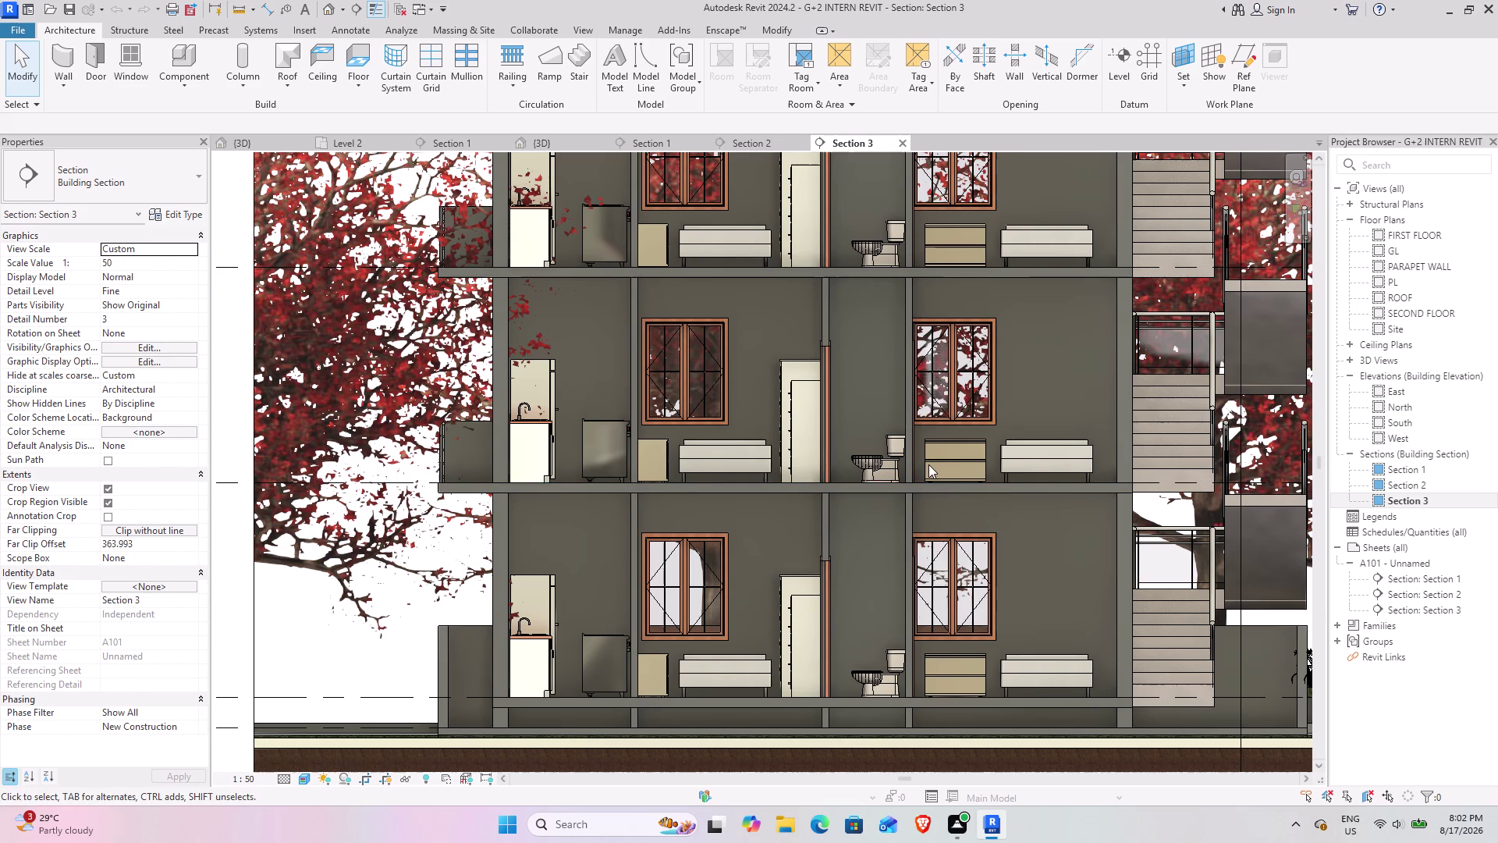
scroll(down, 3)
middle_drag(898, 460, 718, 485)
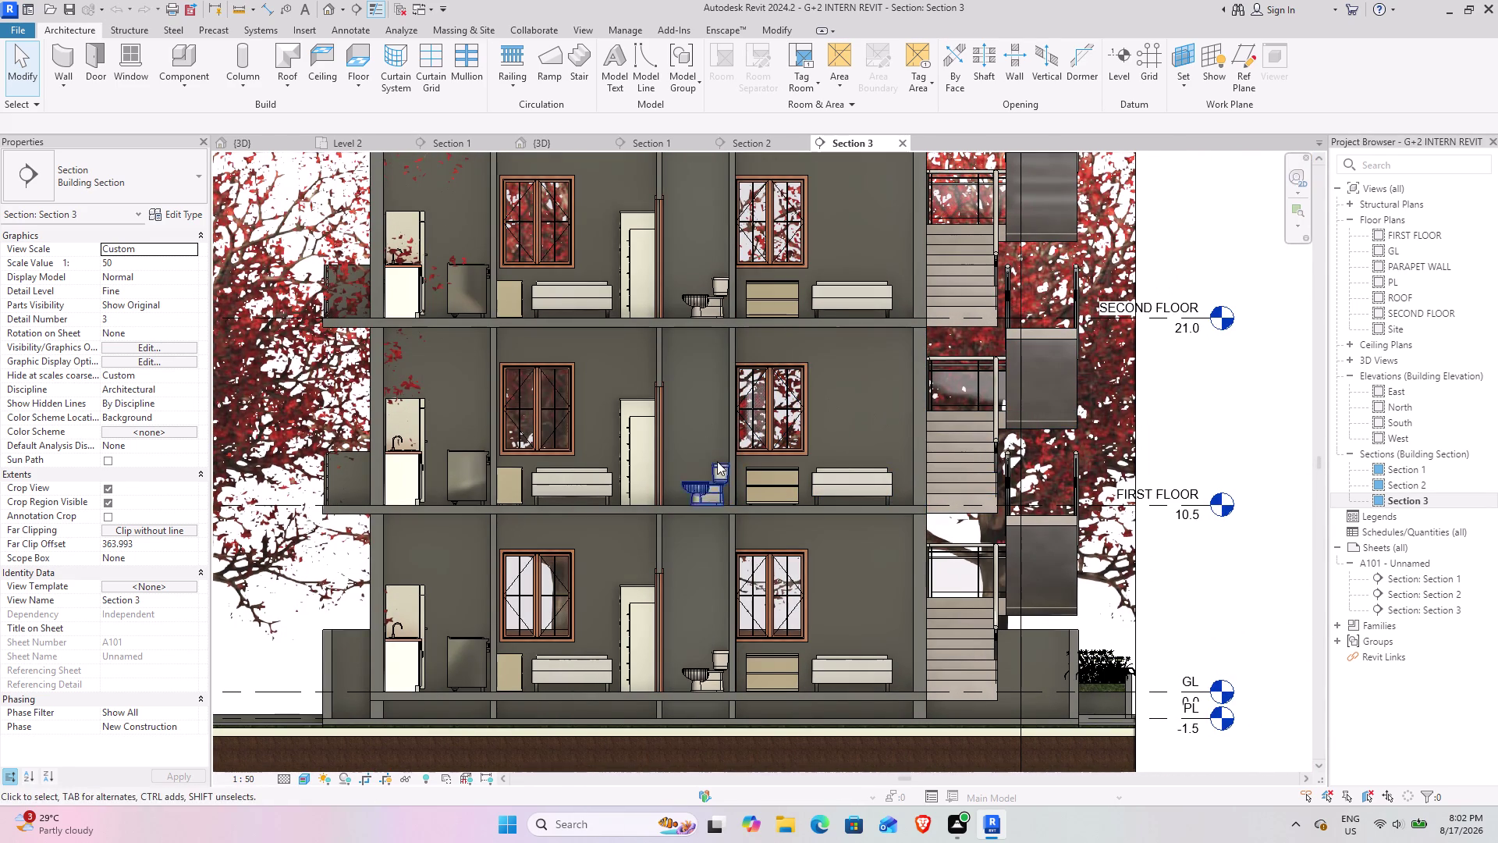
scroll(up, 3)
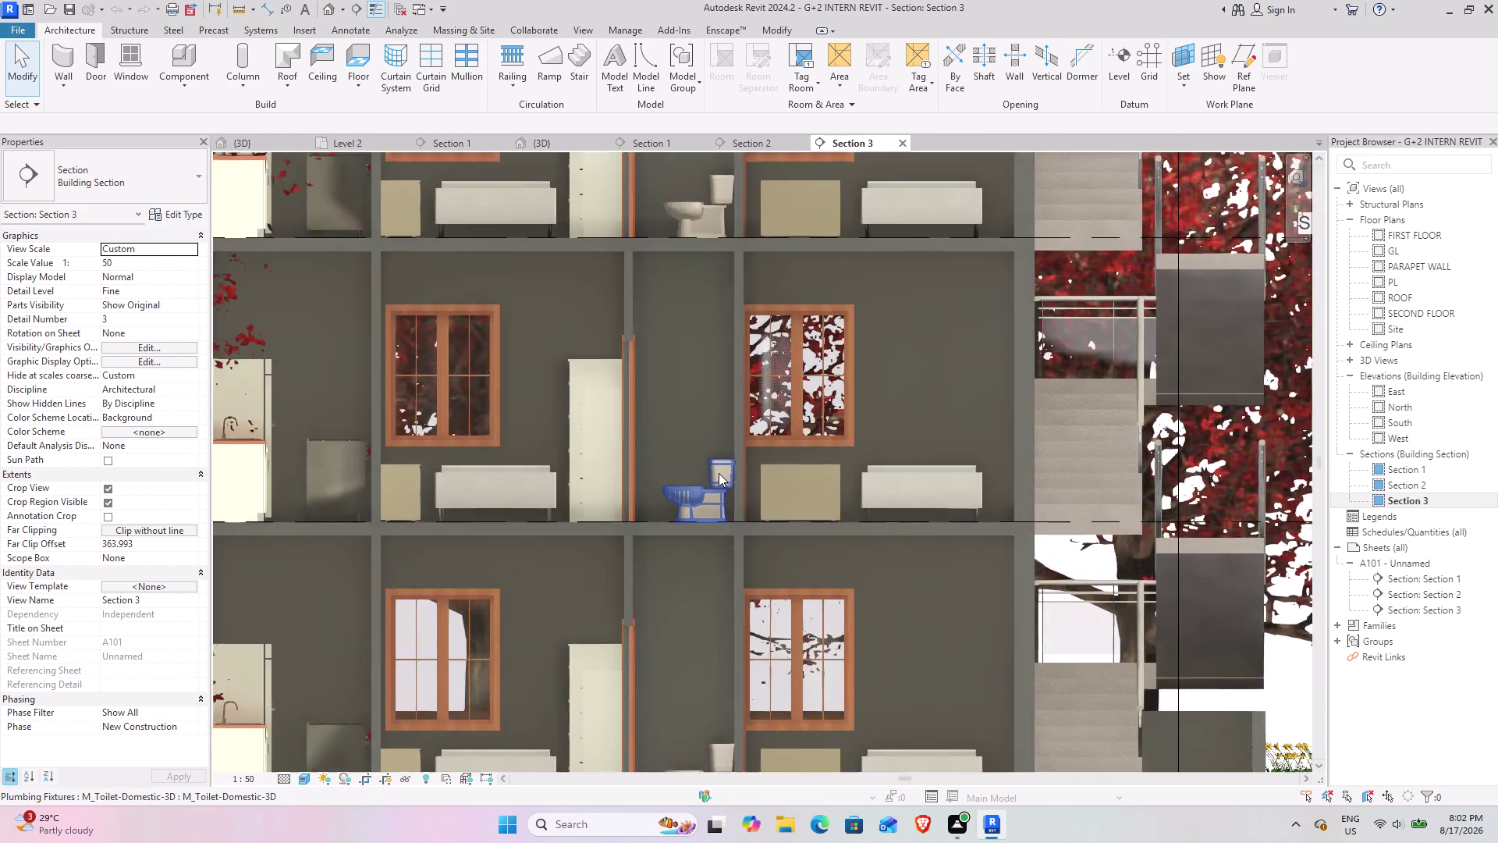
scroll(up, 3)
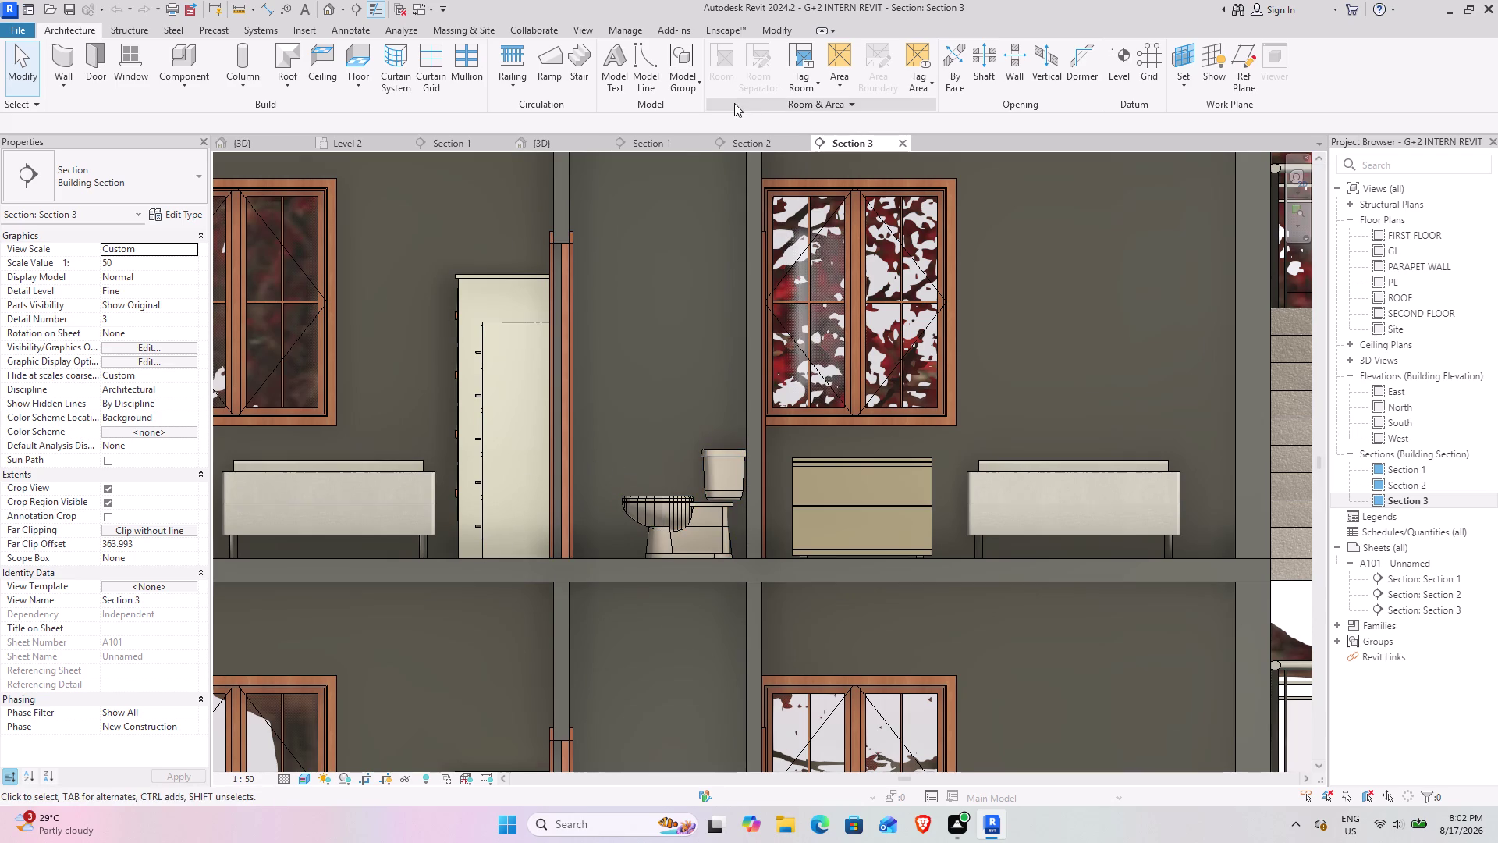
Close the Section 3, Section 2 and Section 1 view tabs.
click(901, 138)
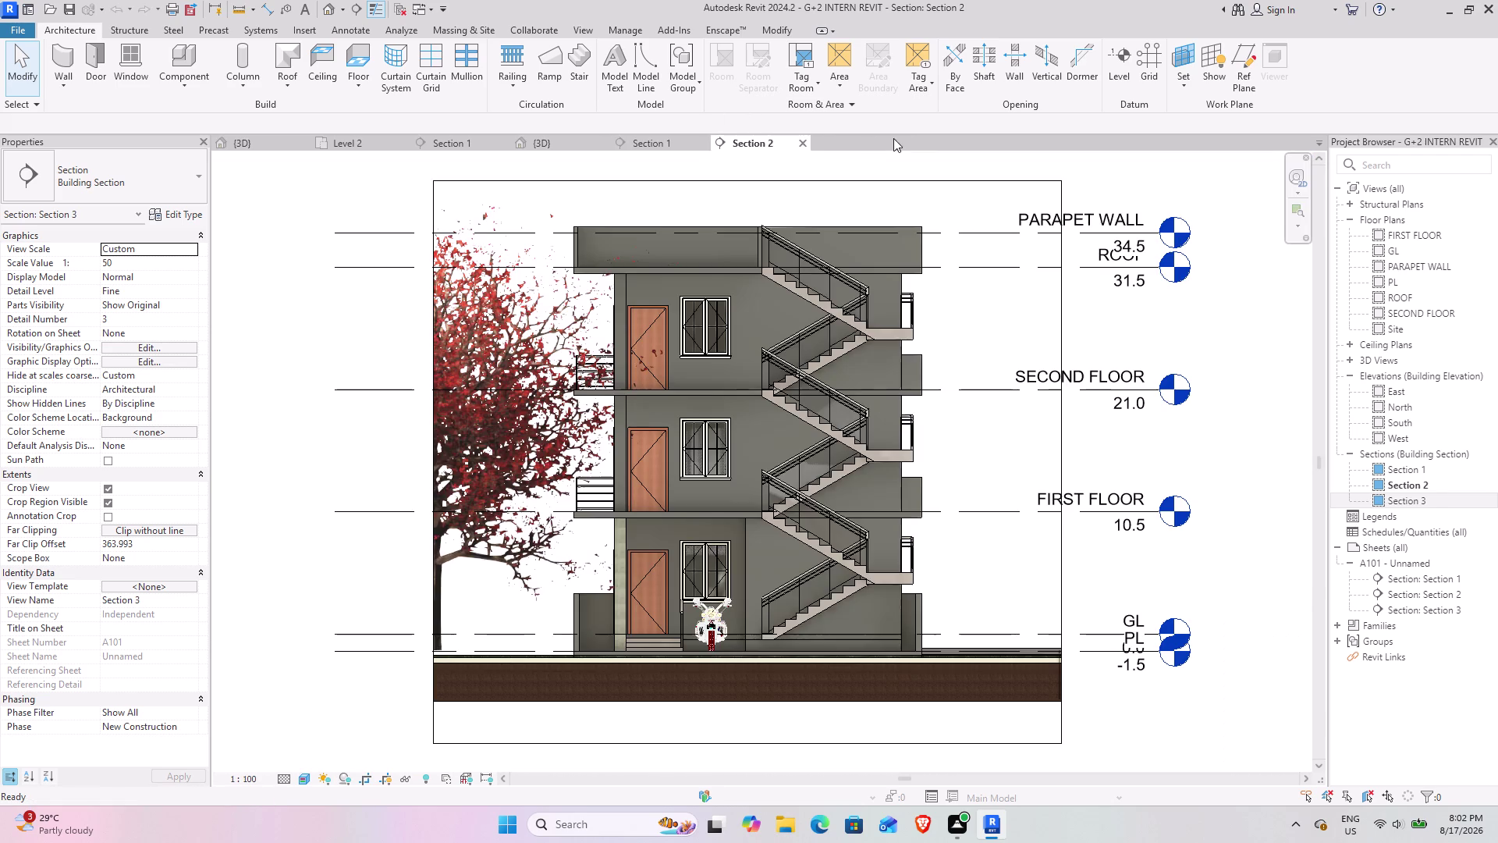
click(802, 138)
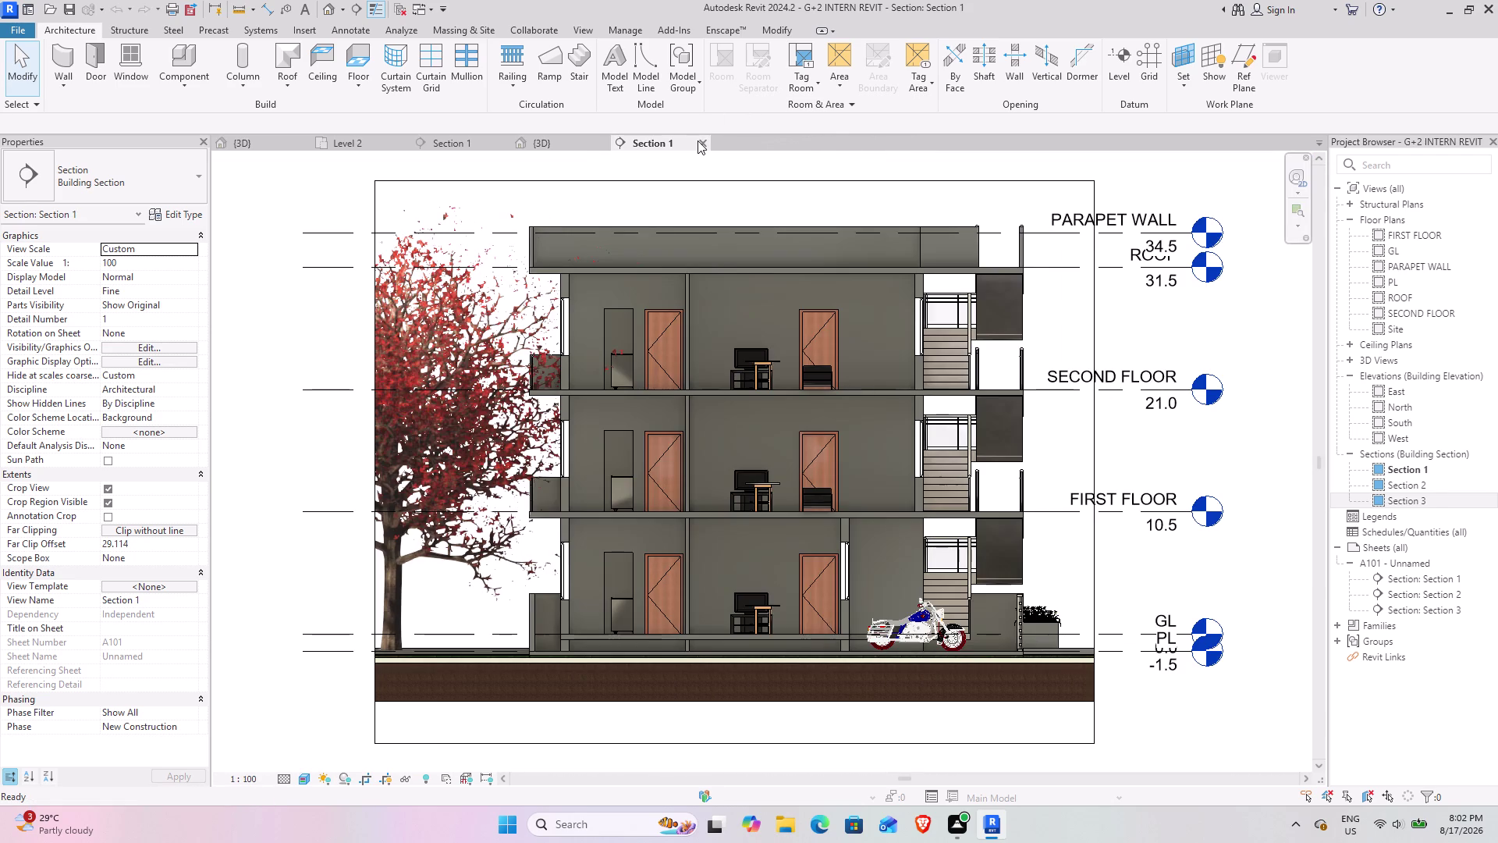
click(704, 144)
scroll(down, 3)
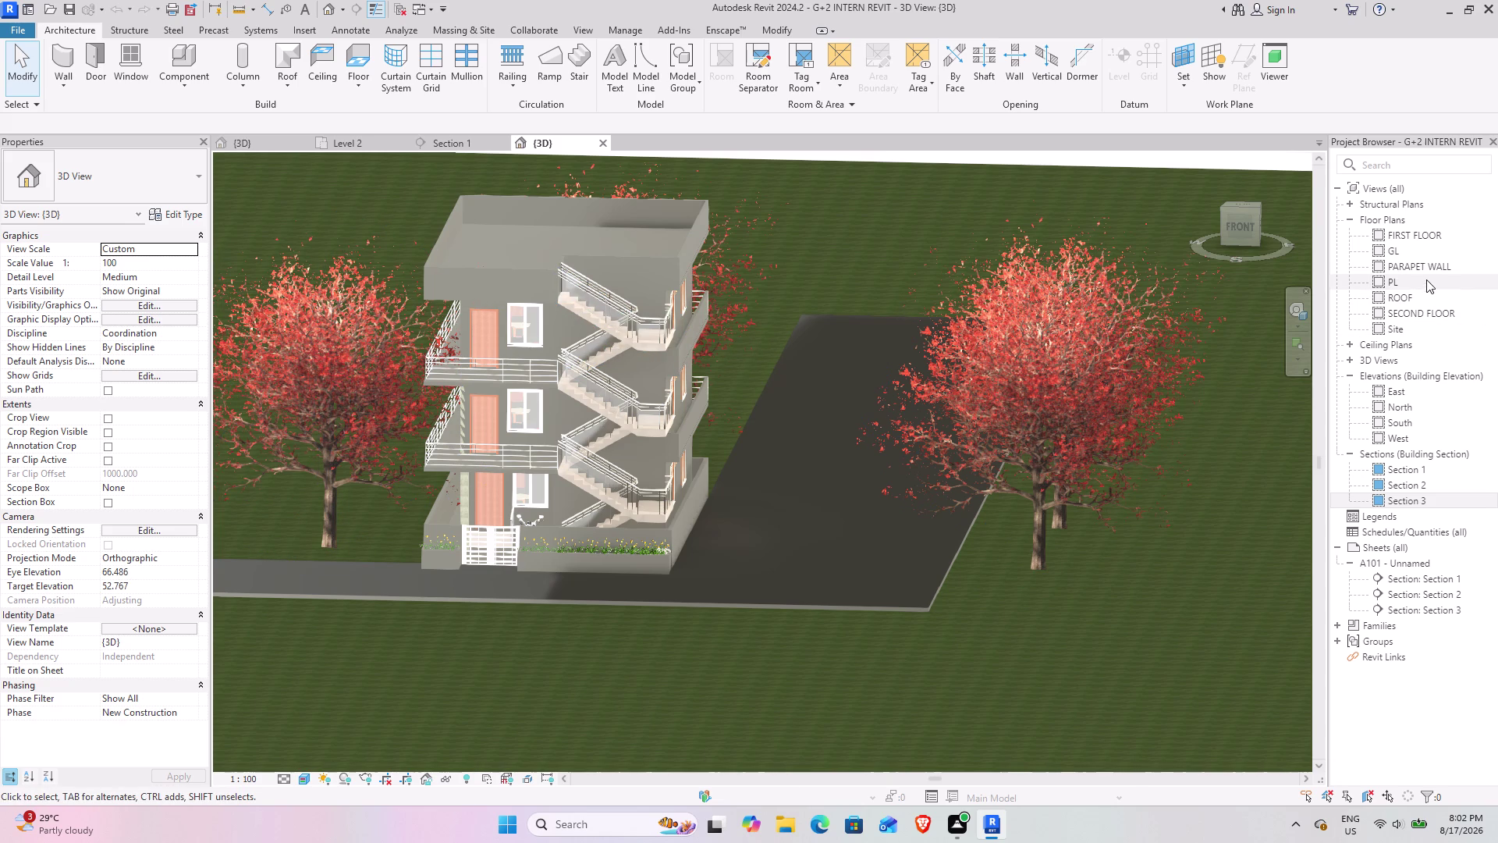
double_click(1441, 237)
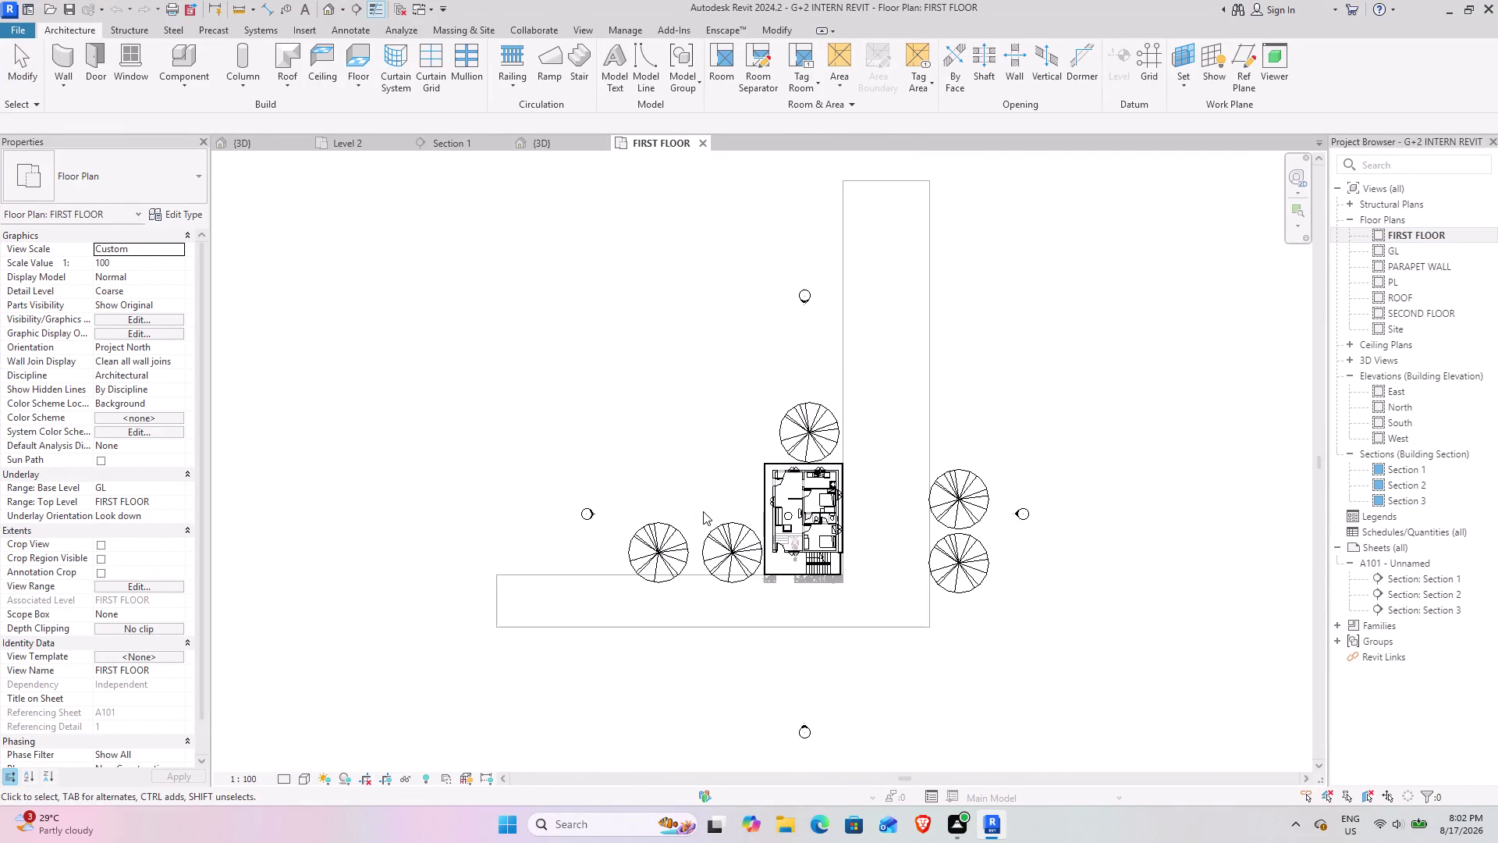
scroll(up, 3)
scroll(up, 3)
scroll(up, 3)
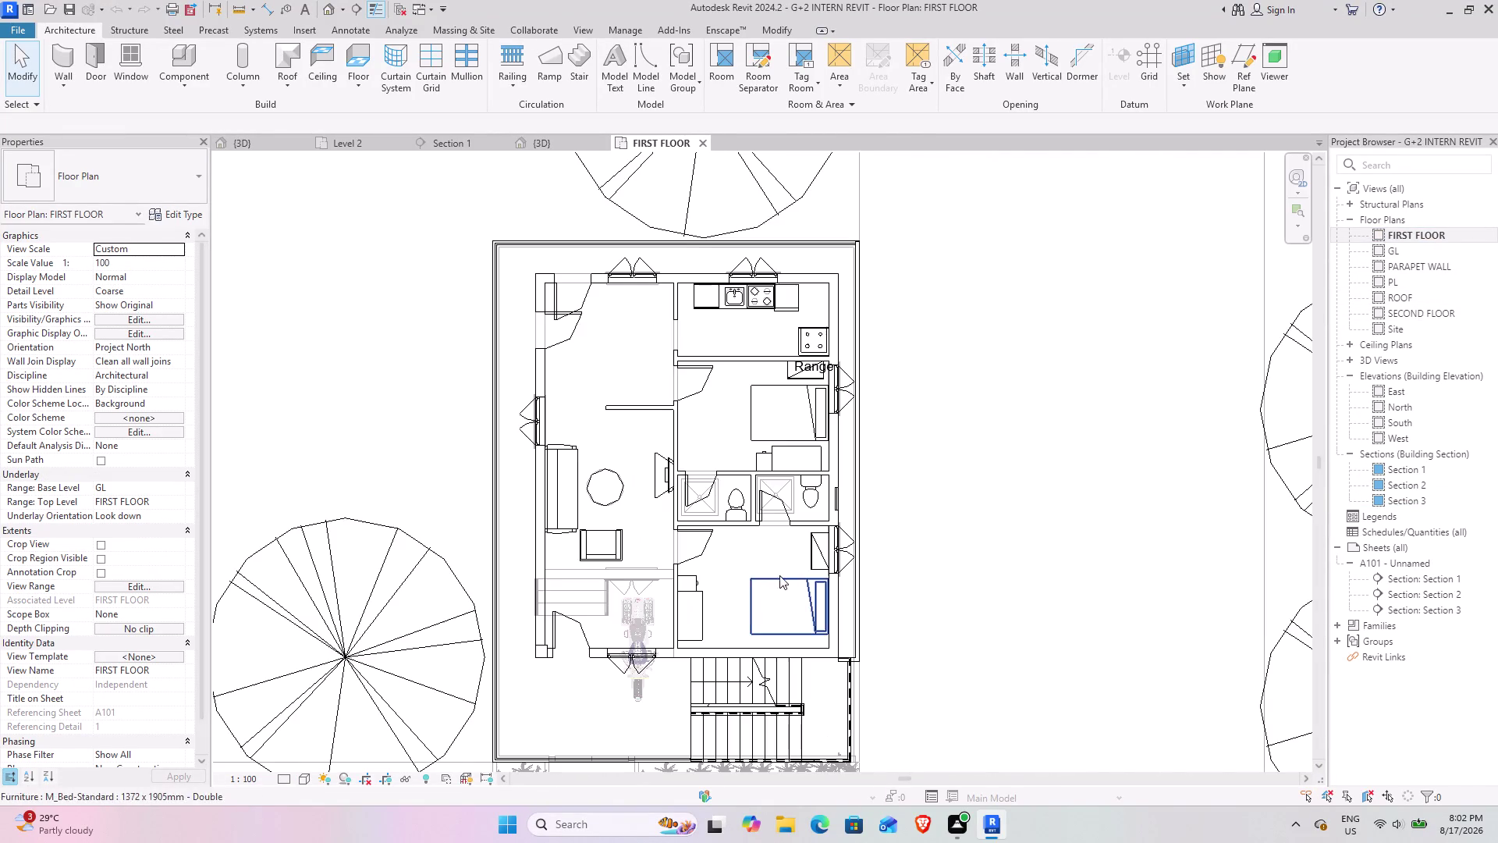
scroll(up, 3)
scroll(up, 3)
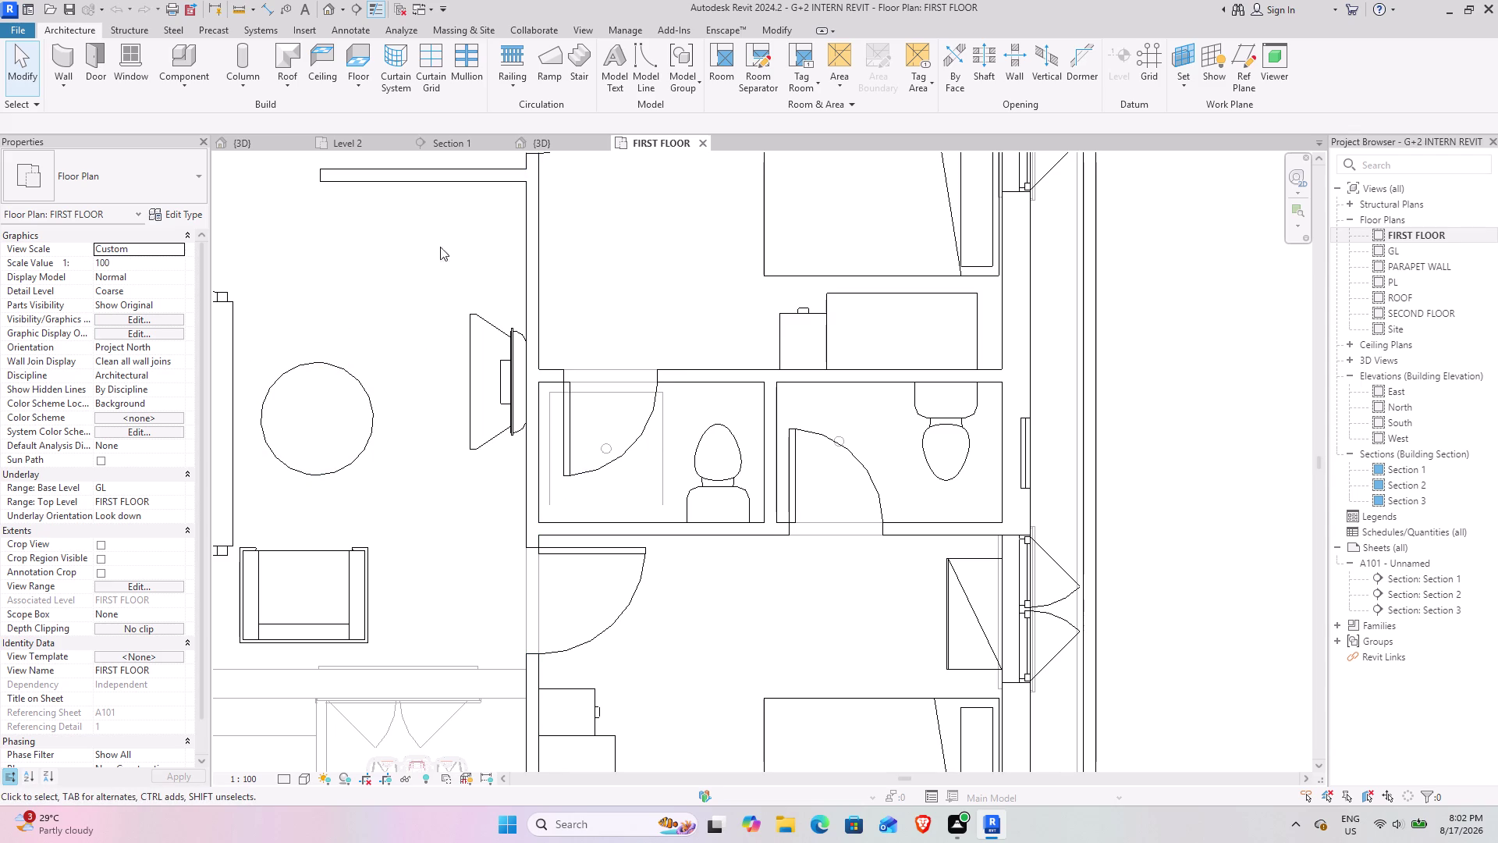
click(743, 618)
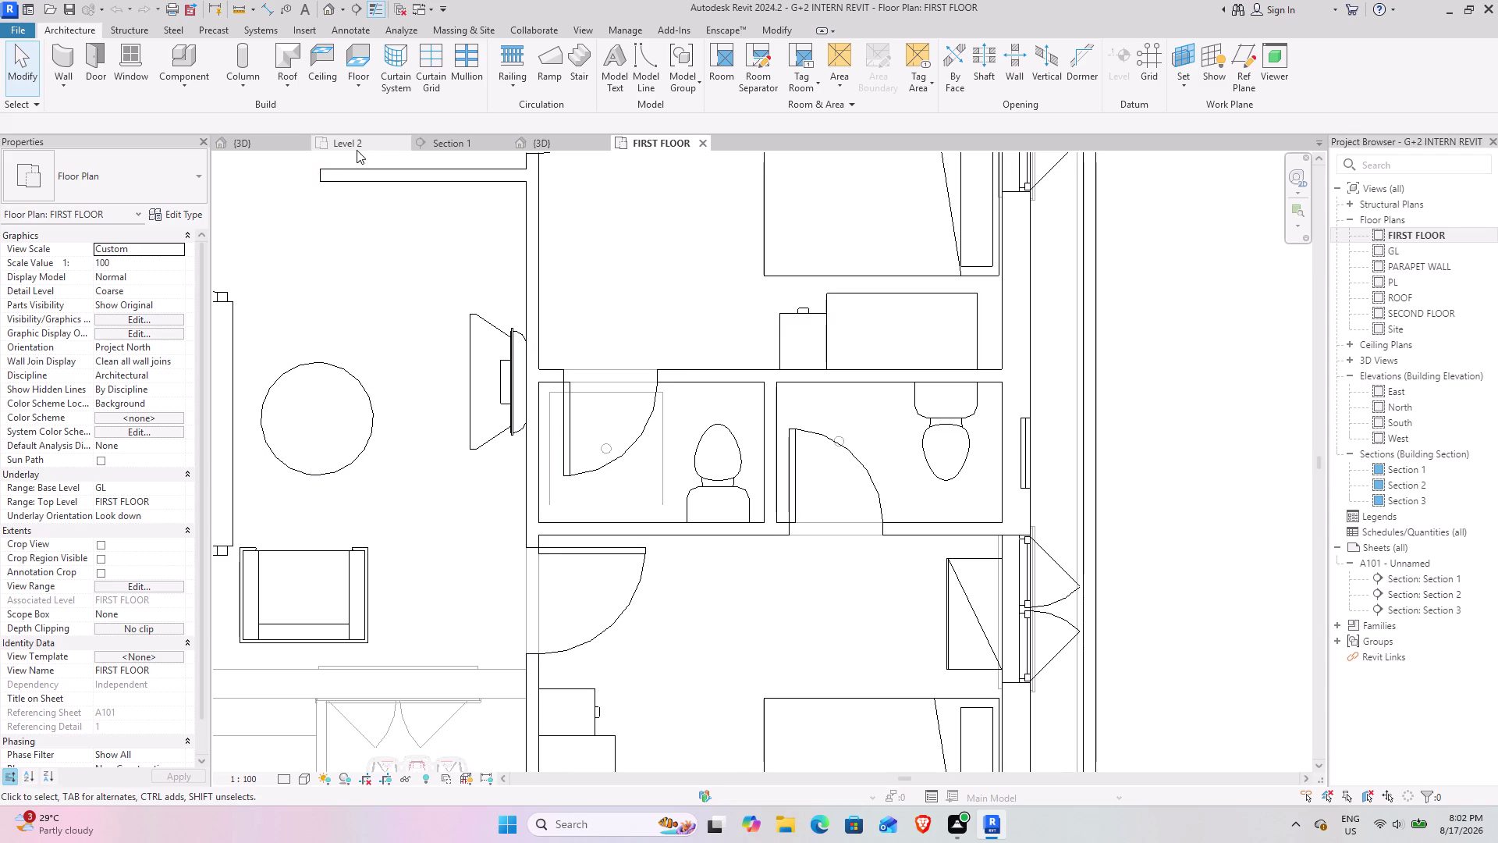
click(703, 141)
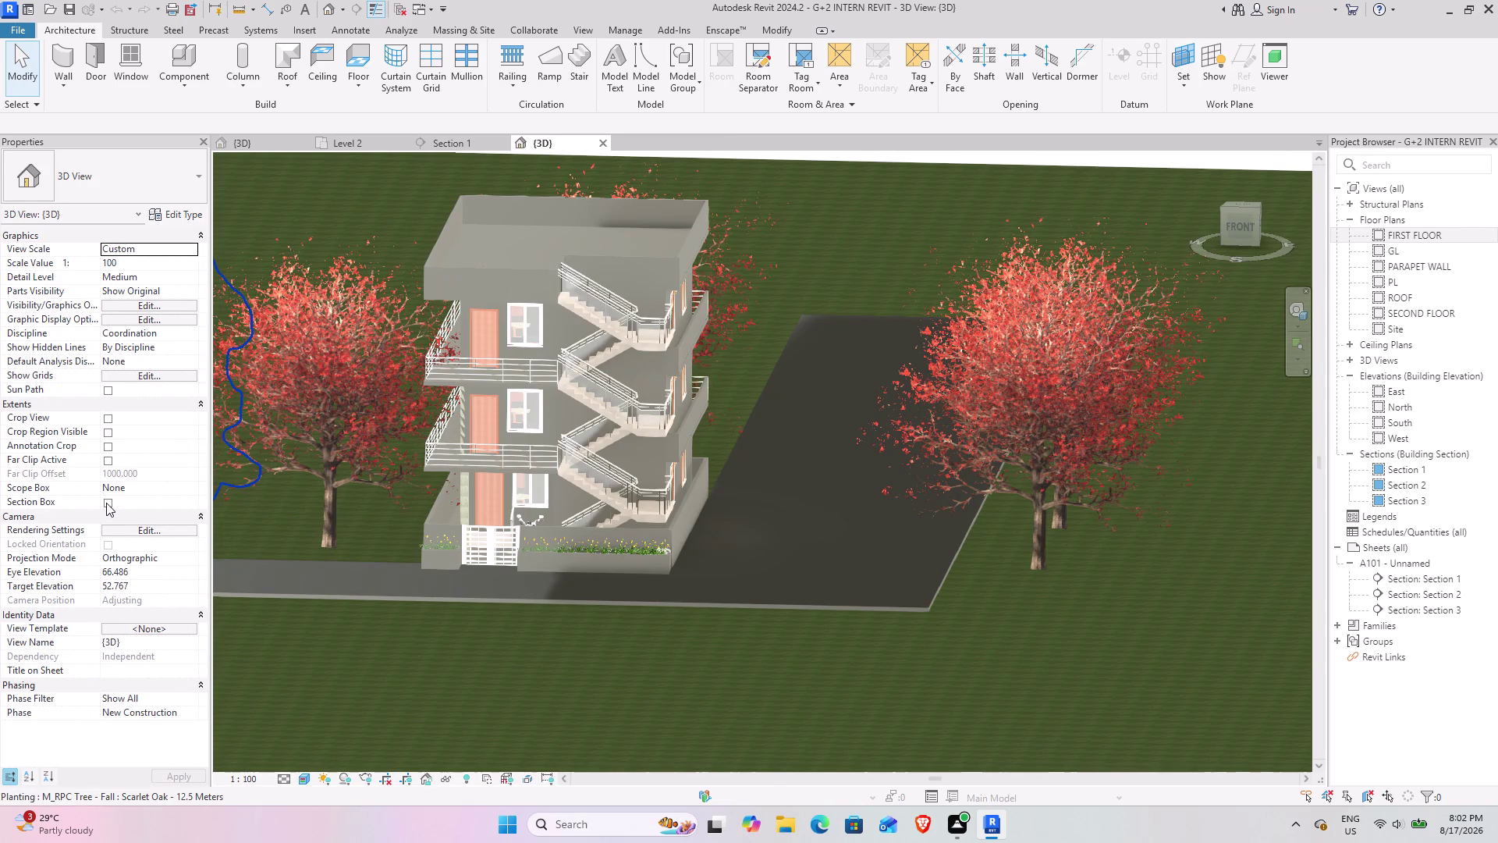
Turn on the section box and lower its top to cut the G+2 building open at the floor.
click(106, 502)
scroll(down, 3)
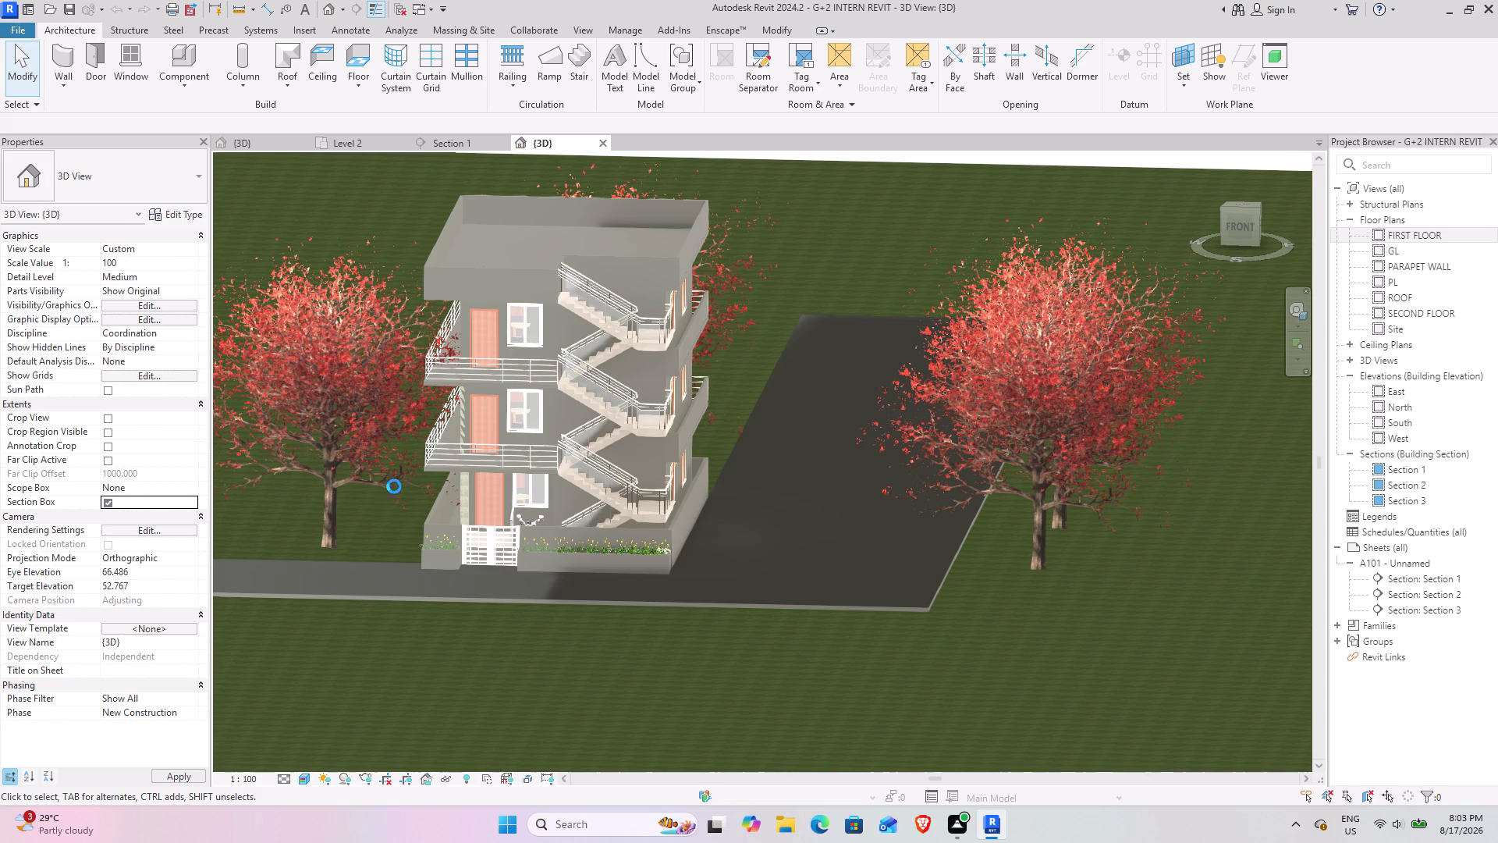
scroll(down, 3)
middle_drag(560, 417, 593, 424)
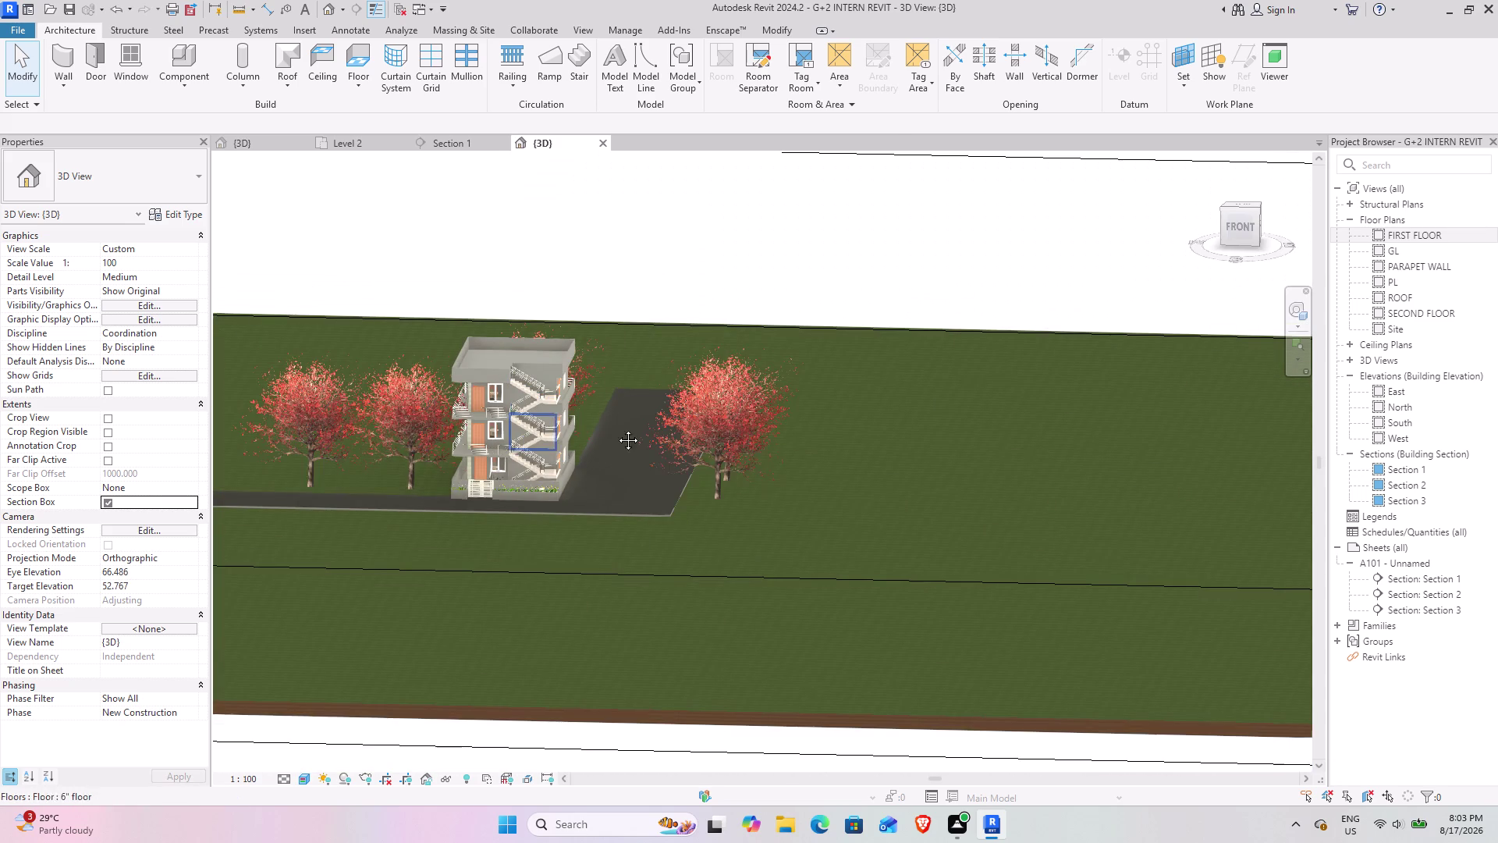
middle_drag(593, 424, 705, 447)
click(763, 602)
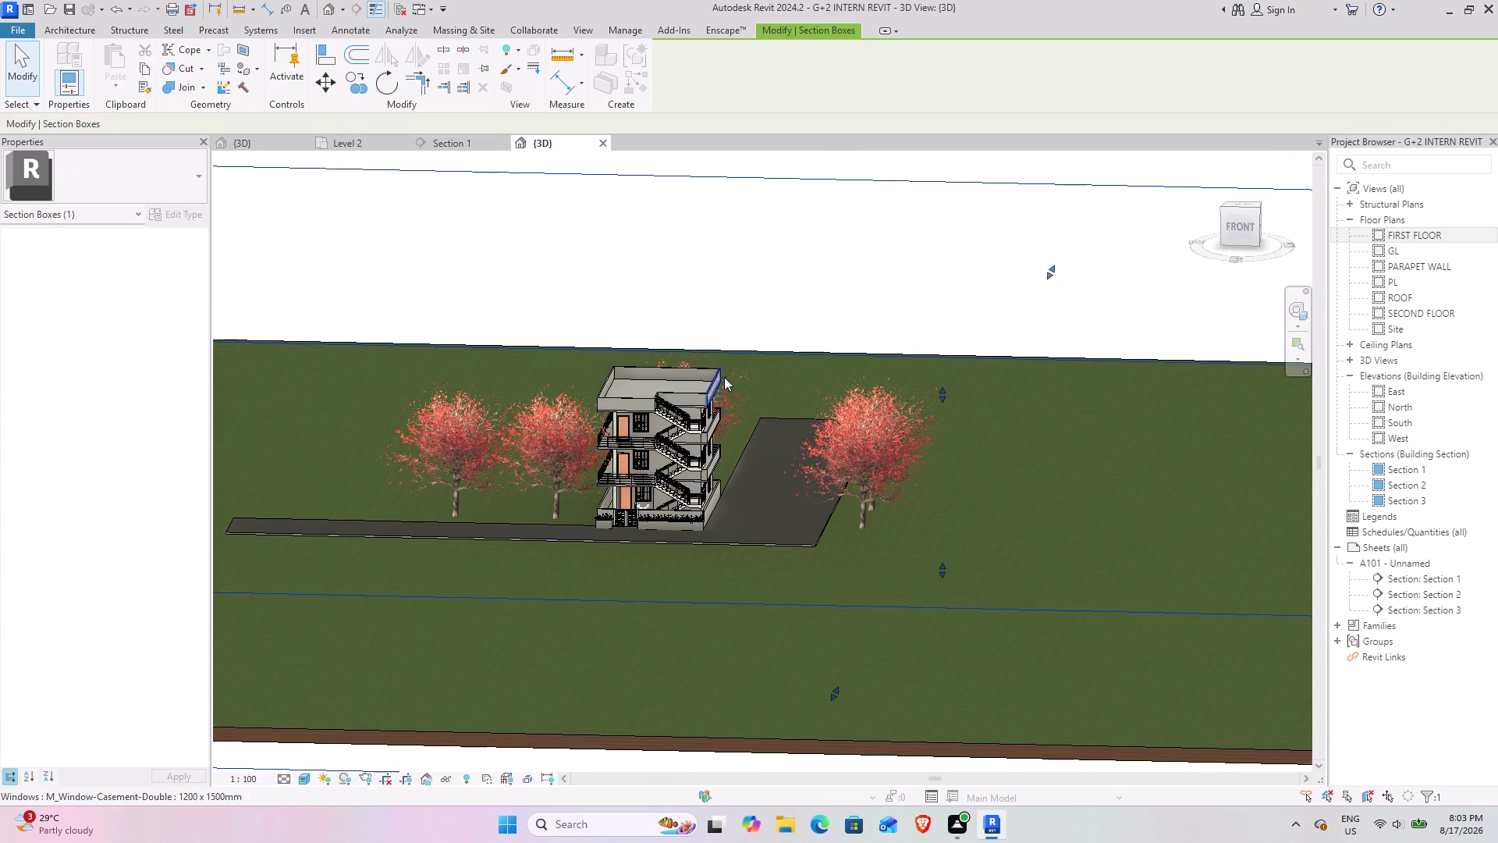
drag(943, 398, 952, 467)
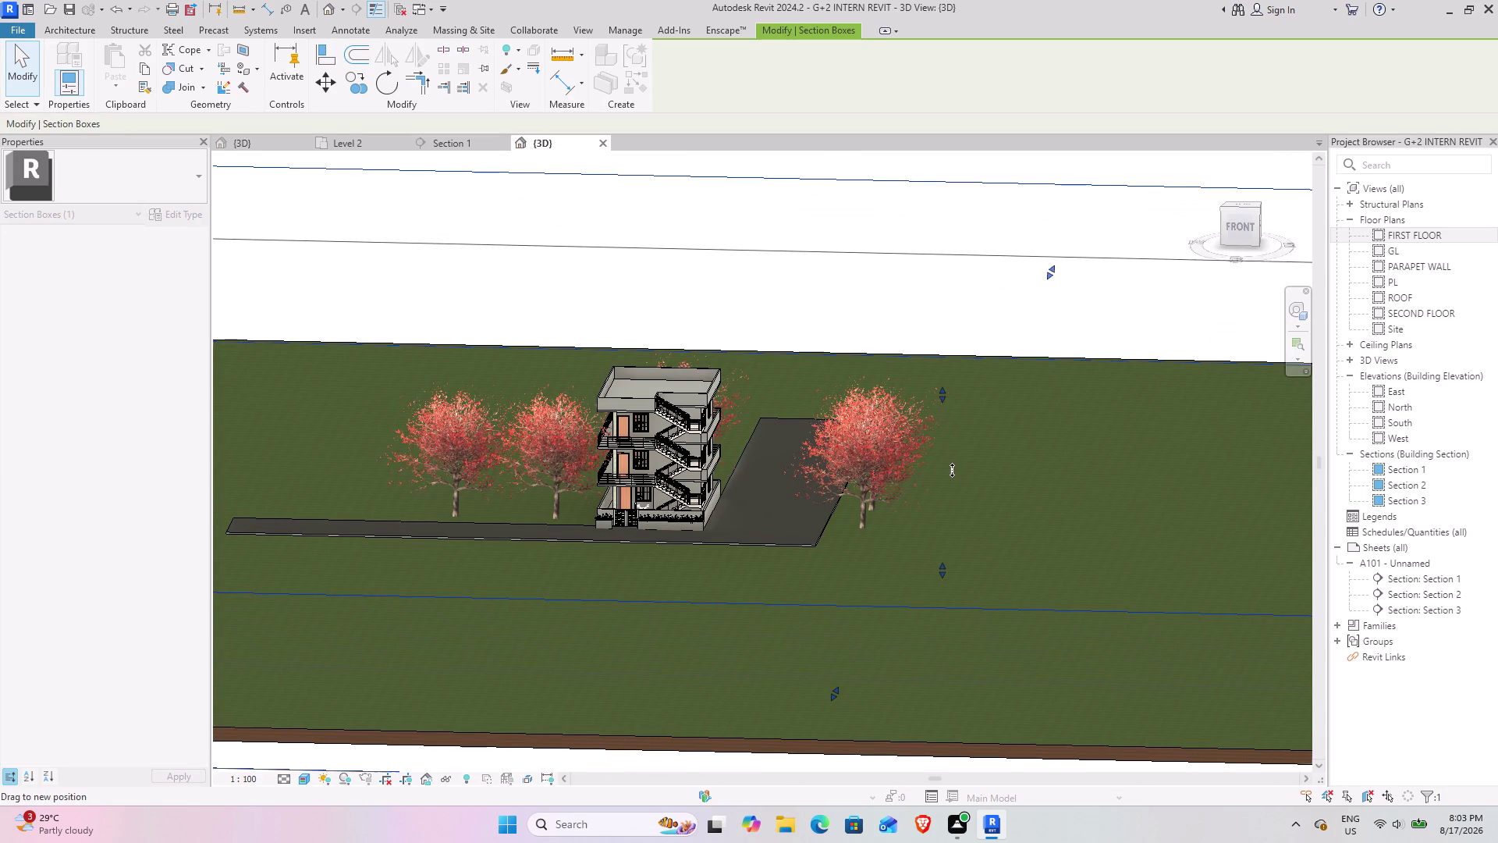
drag(952, 467, 952, 480)
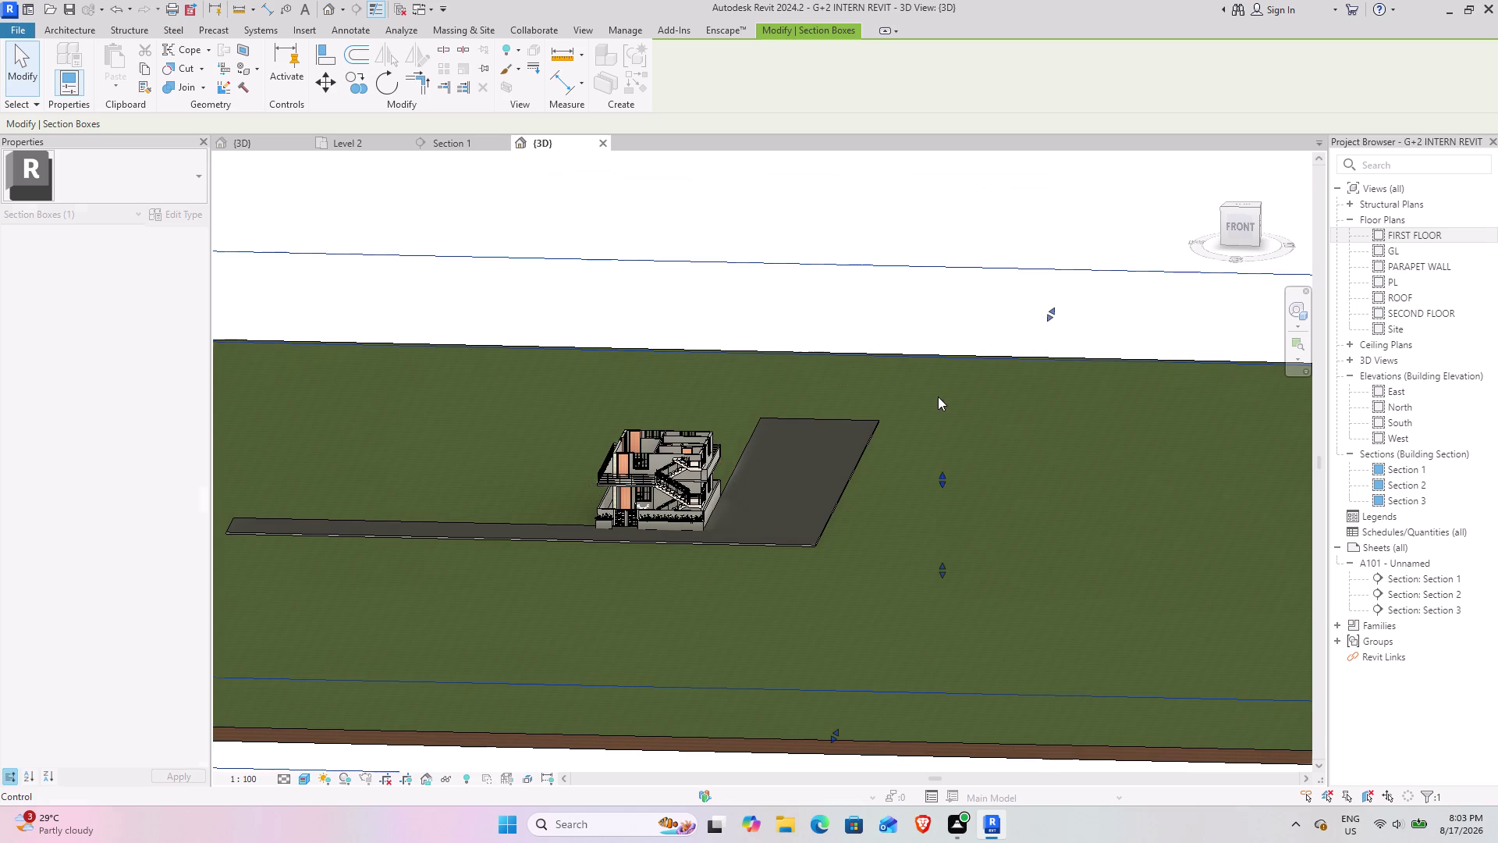
Zoom in and orbit down onto the cut floor to view the furnished rooms from above.
scroll(up, 3)
scroll(up, 3)
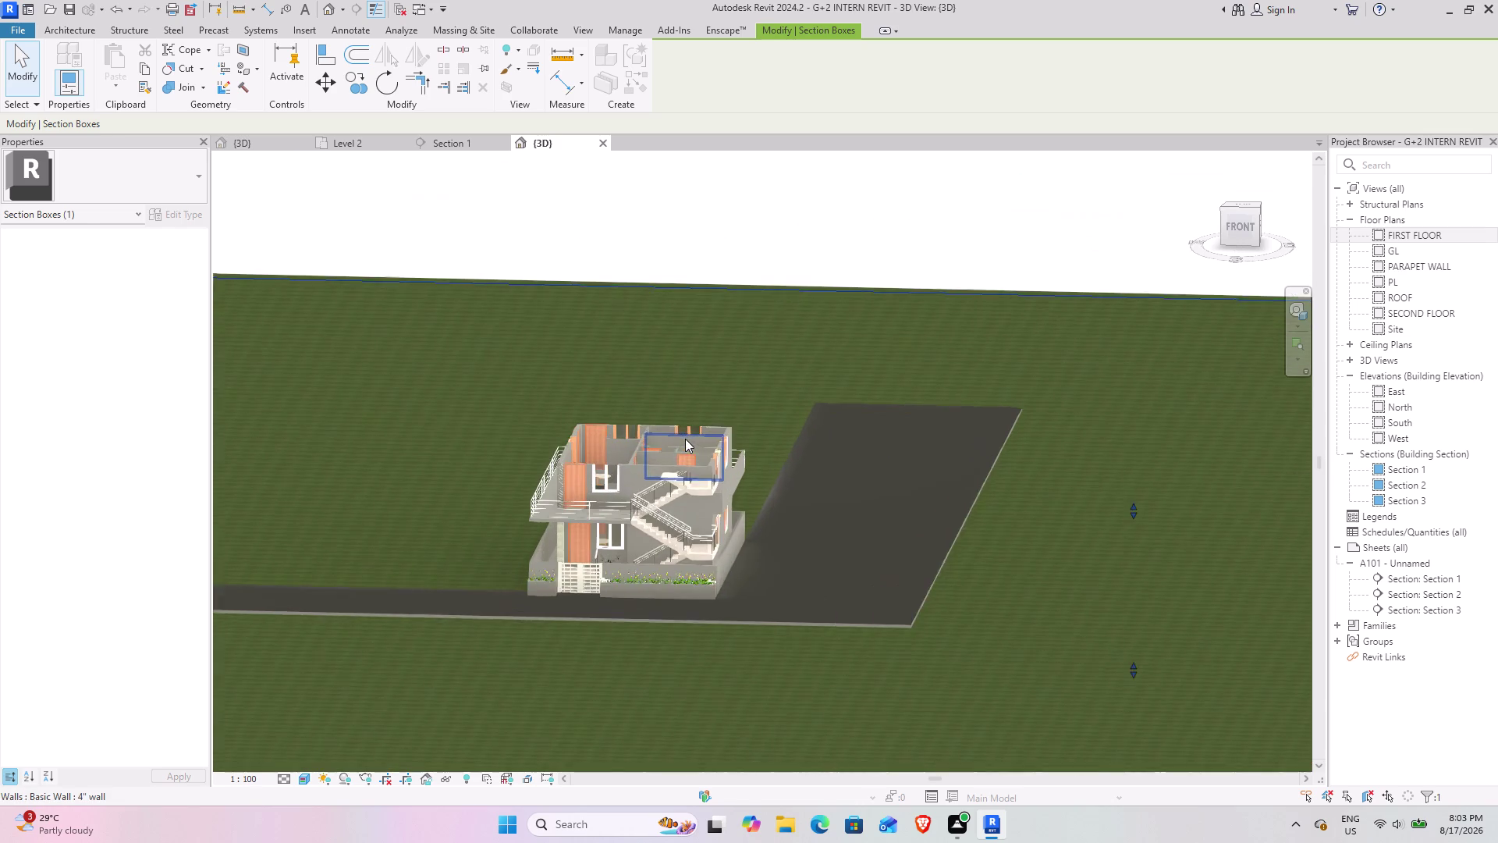
scroll(up, 3)
middle_drag(652, 473, 682, 599)
middle_drag(643, 480, 623, 620)
middle_drag(639, 471, 569, 690)
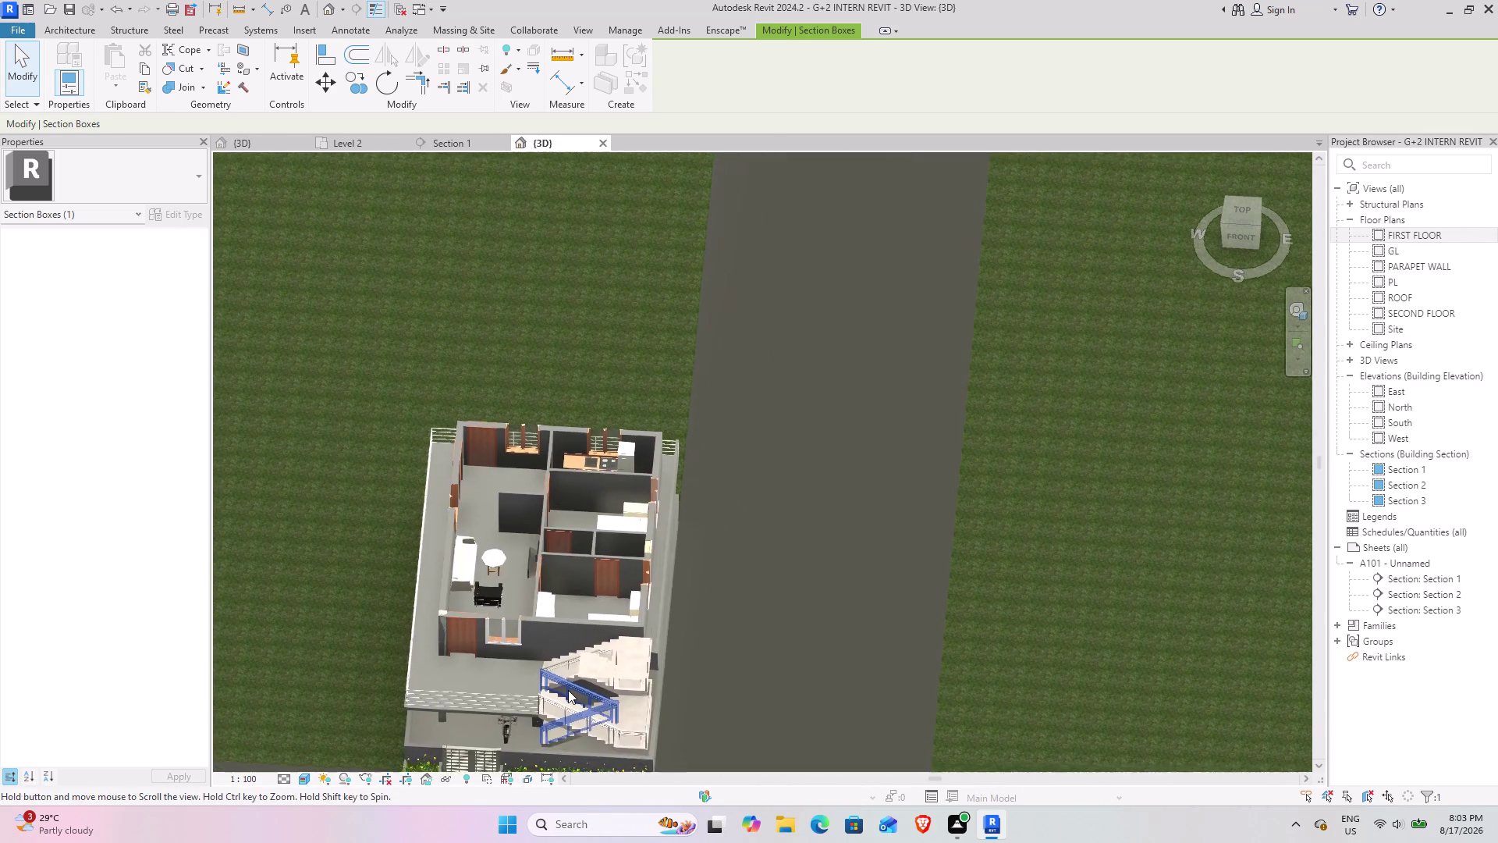
scroll(up, 3)
scroll(up, 3)
middle_drag(603, 577, 607, 750)
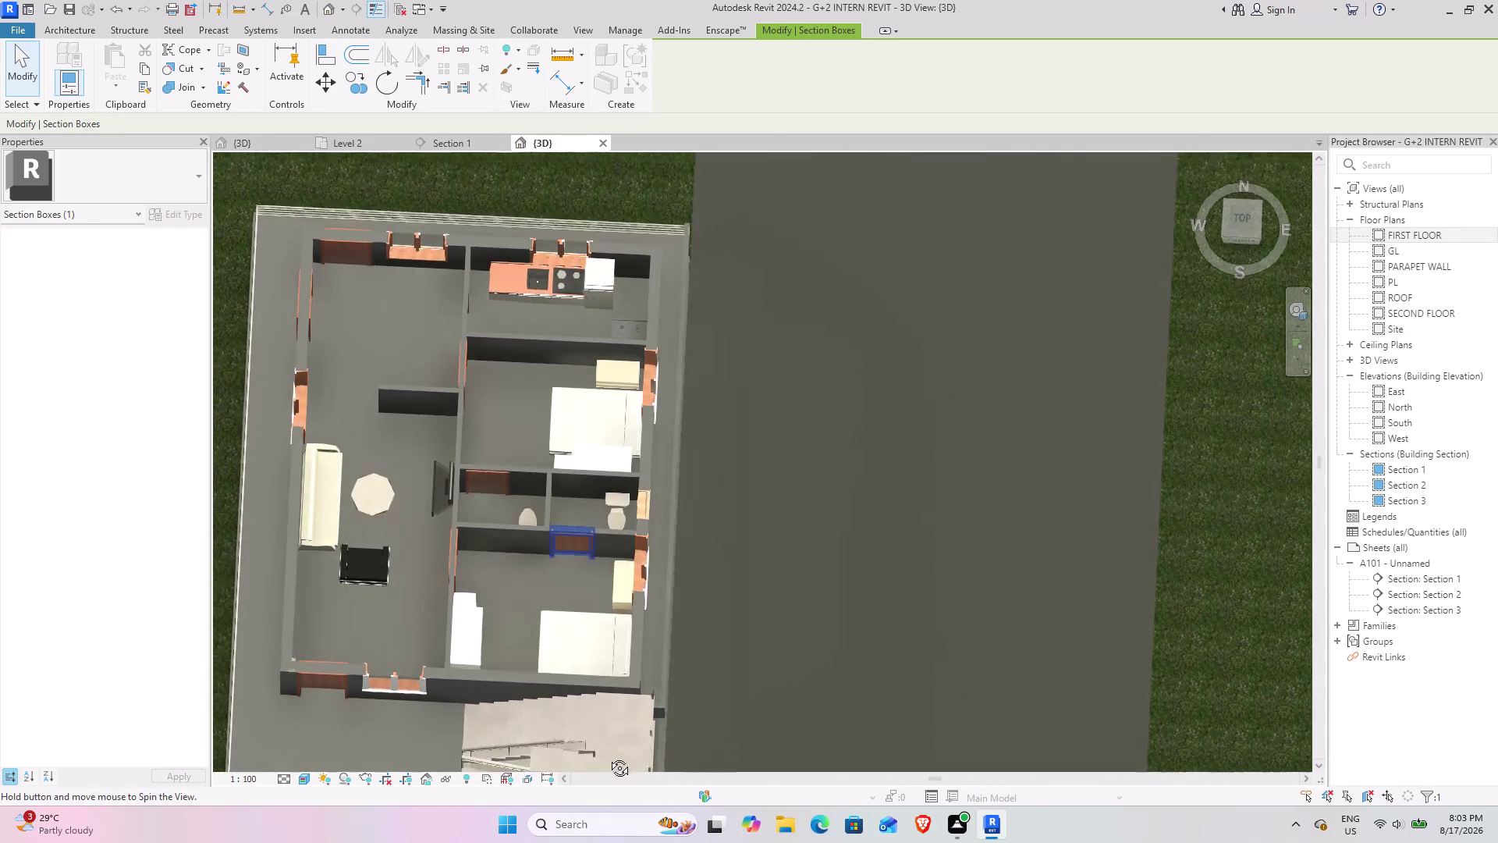
middle_drag(608, 750, 587, 617)
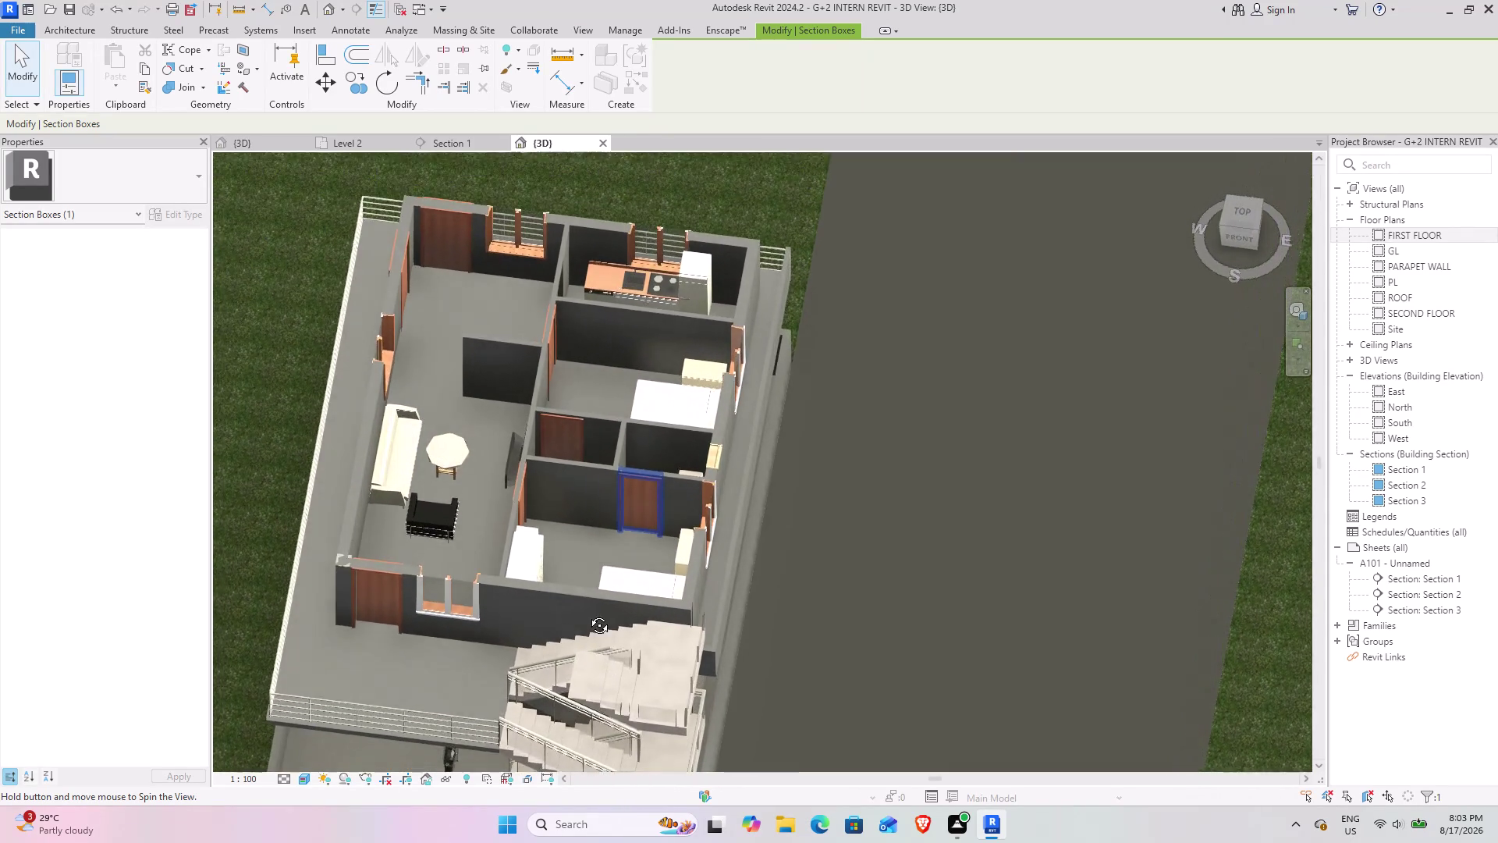
middle_drag(587, 616, 590, 576)
middle_drag(585, 571, 593, 572)
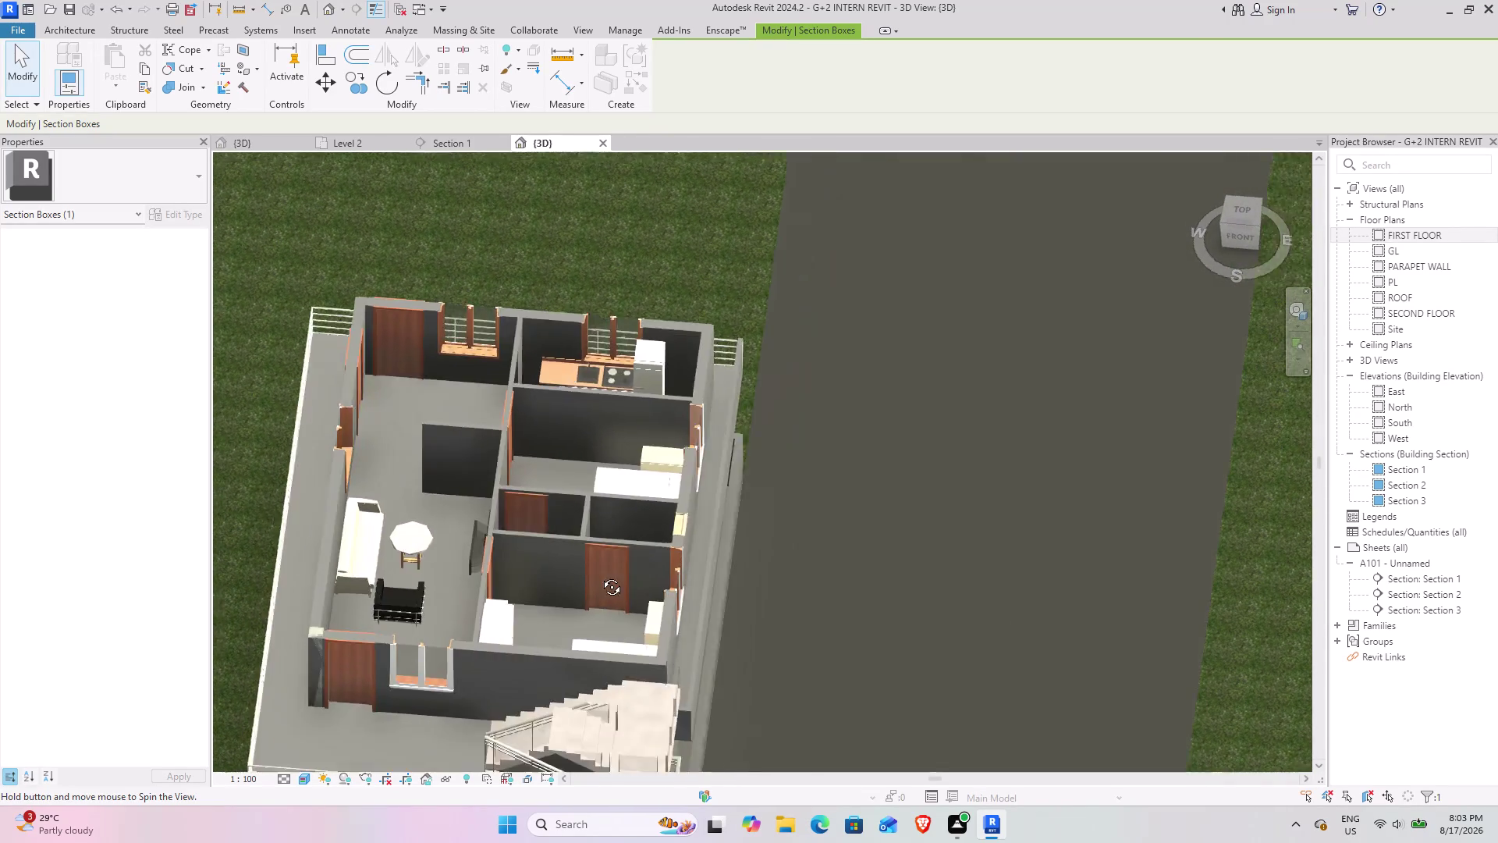
middle_drag(593, 572, 611, 578)
Look over the living area, bedrooms and staircase, then close the G+2 project.
middle_drag(600, 587, 906, 466)
middle_drag(612, 587, 742, 579)
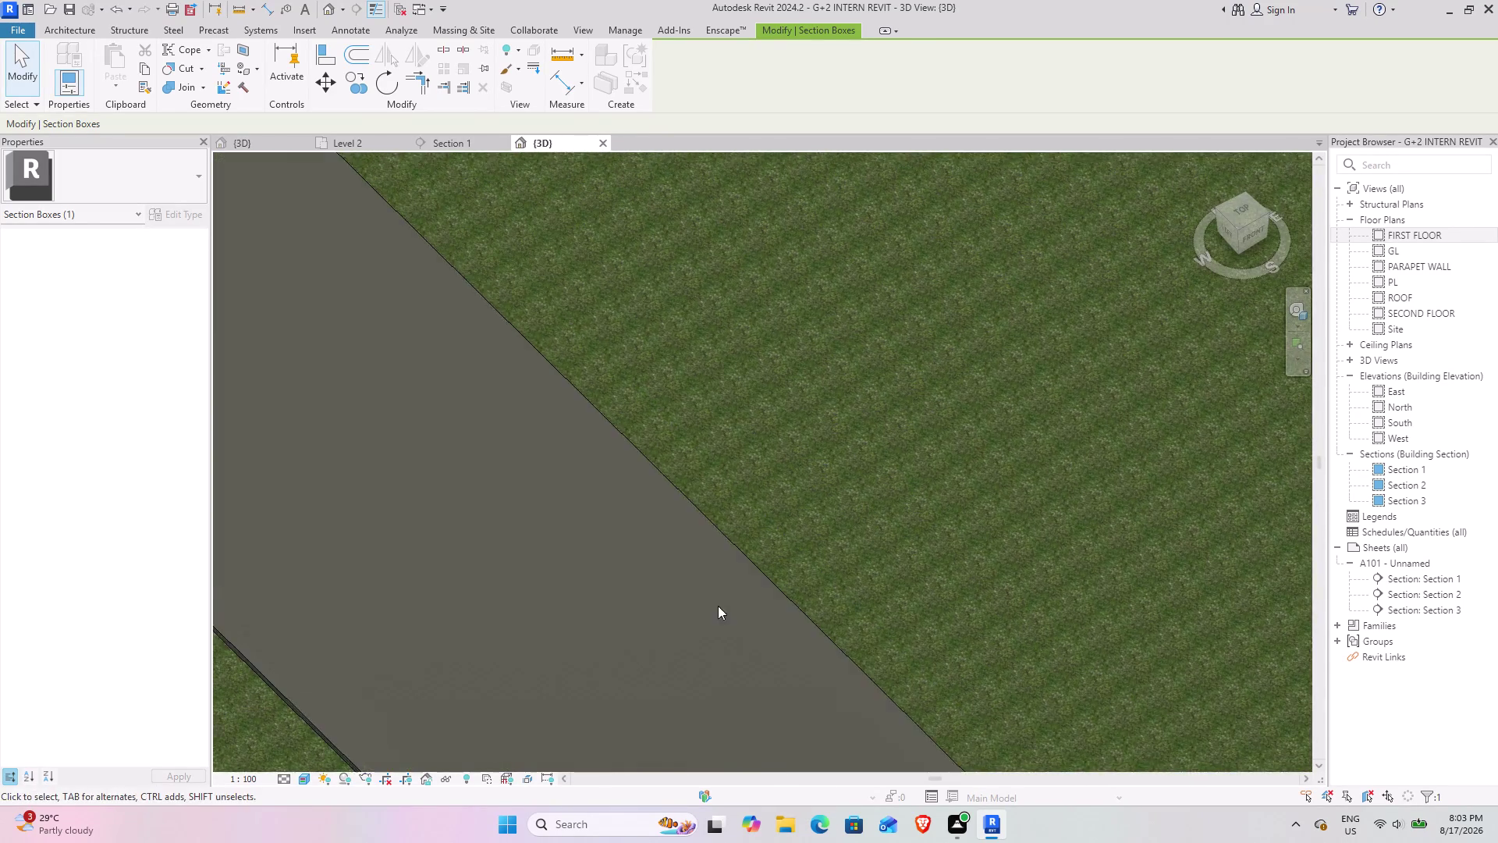
middle_drag(719, 606, 749, 338)
middle_drag(543, 728, 667, 263)
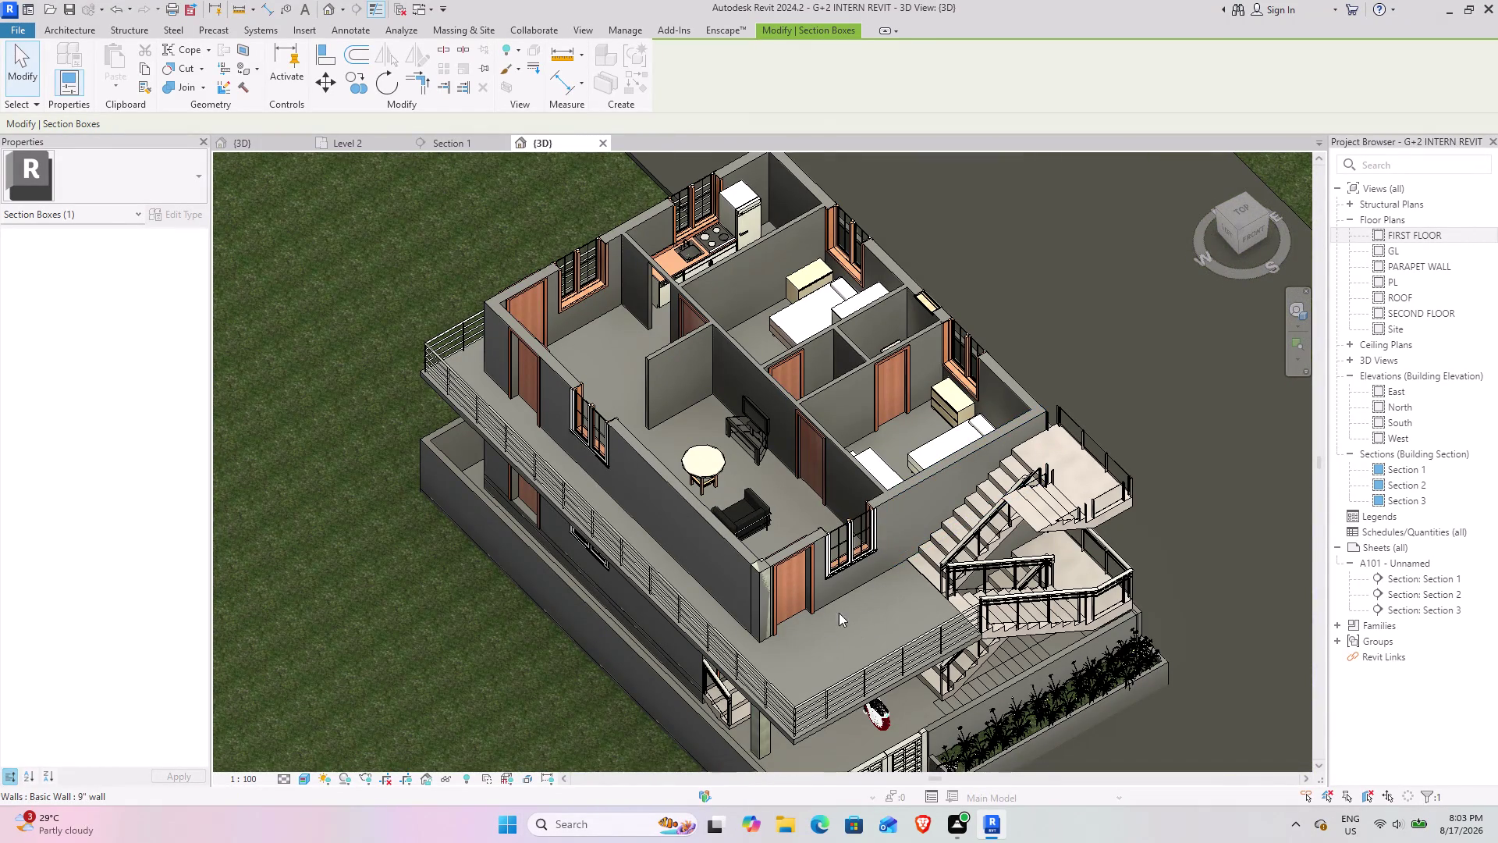
scroll(up, 3)
middle_drag(710, 484, 717, 566)
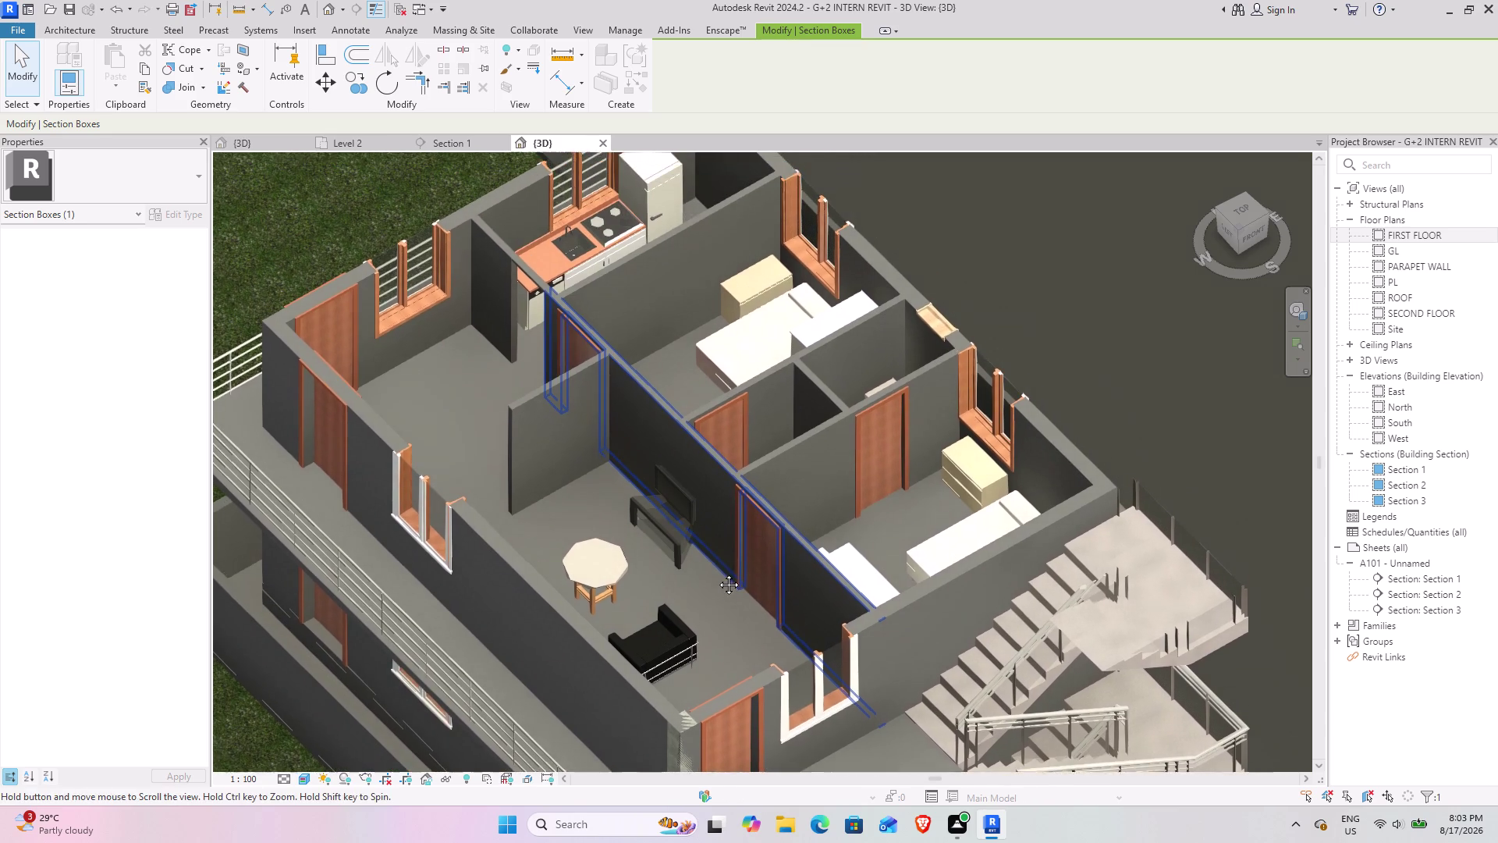
middle_drag(718, 567, 717, 573)
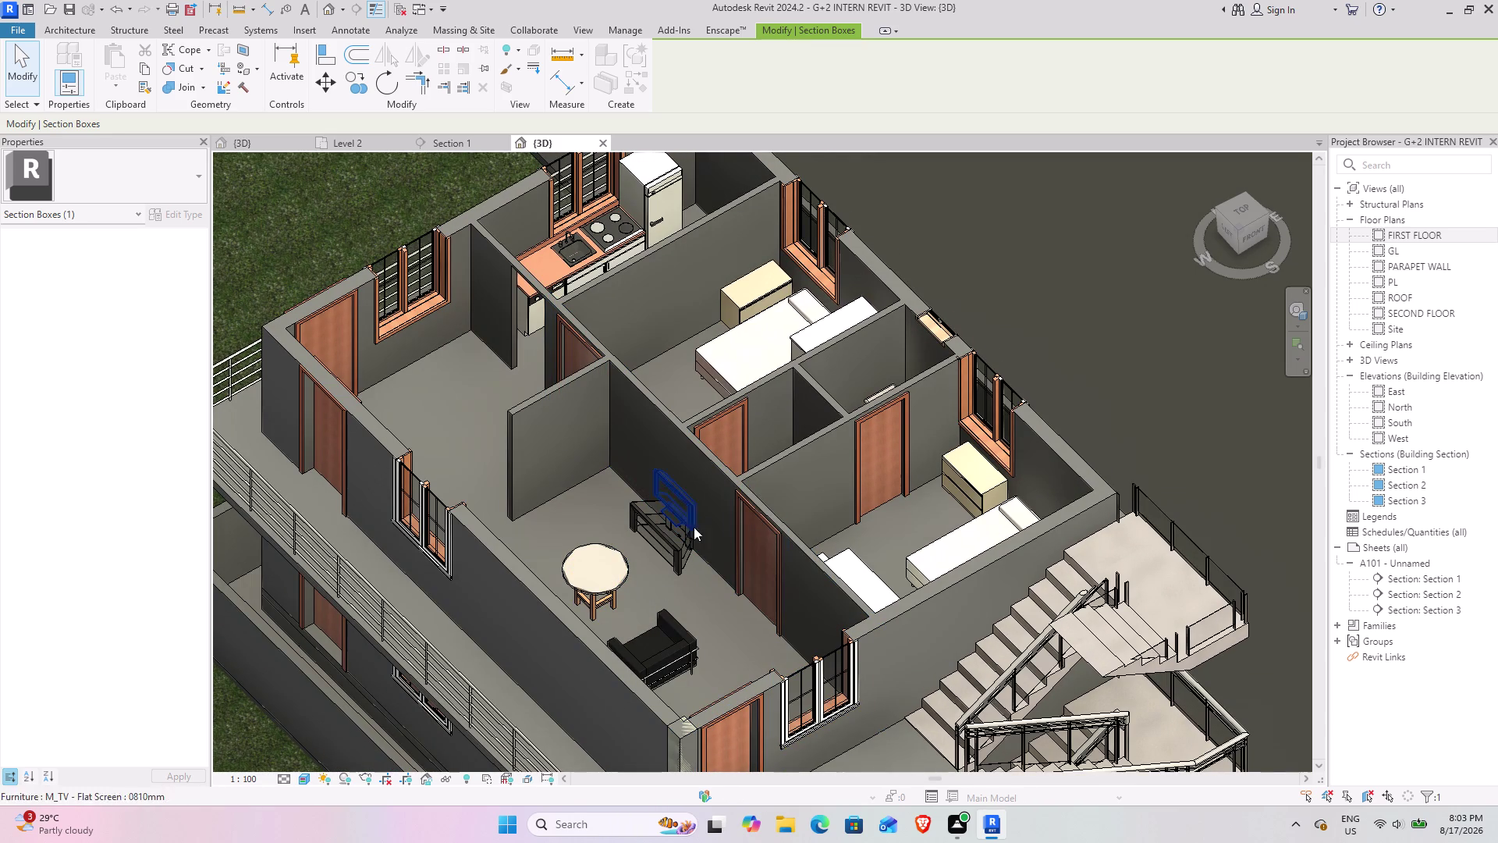
middle_drag(814, 314, 764, 321)
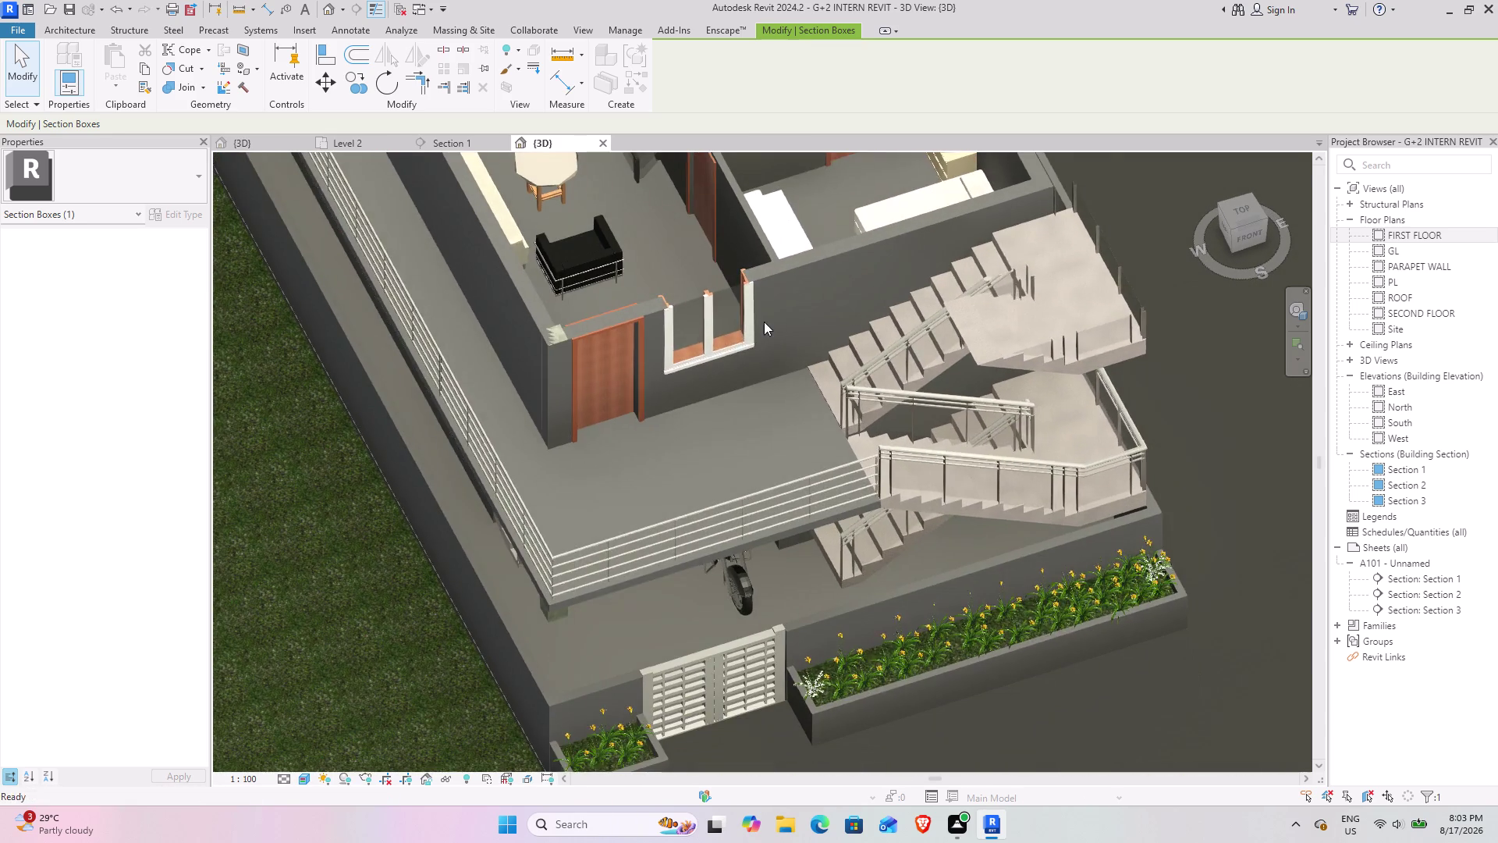
scroll(down, 3)
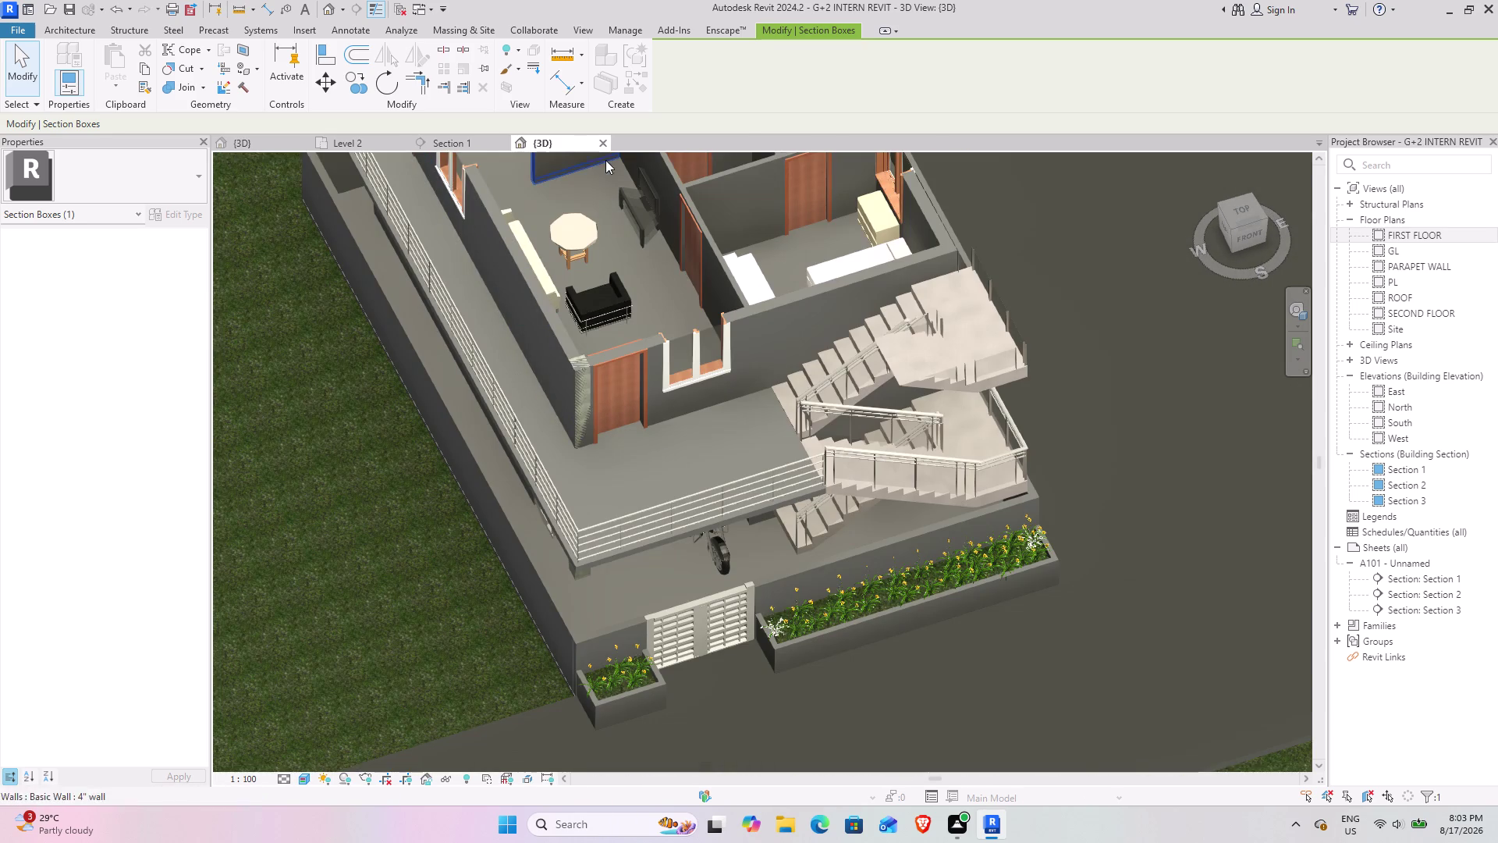
click(602, 138)
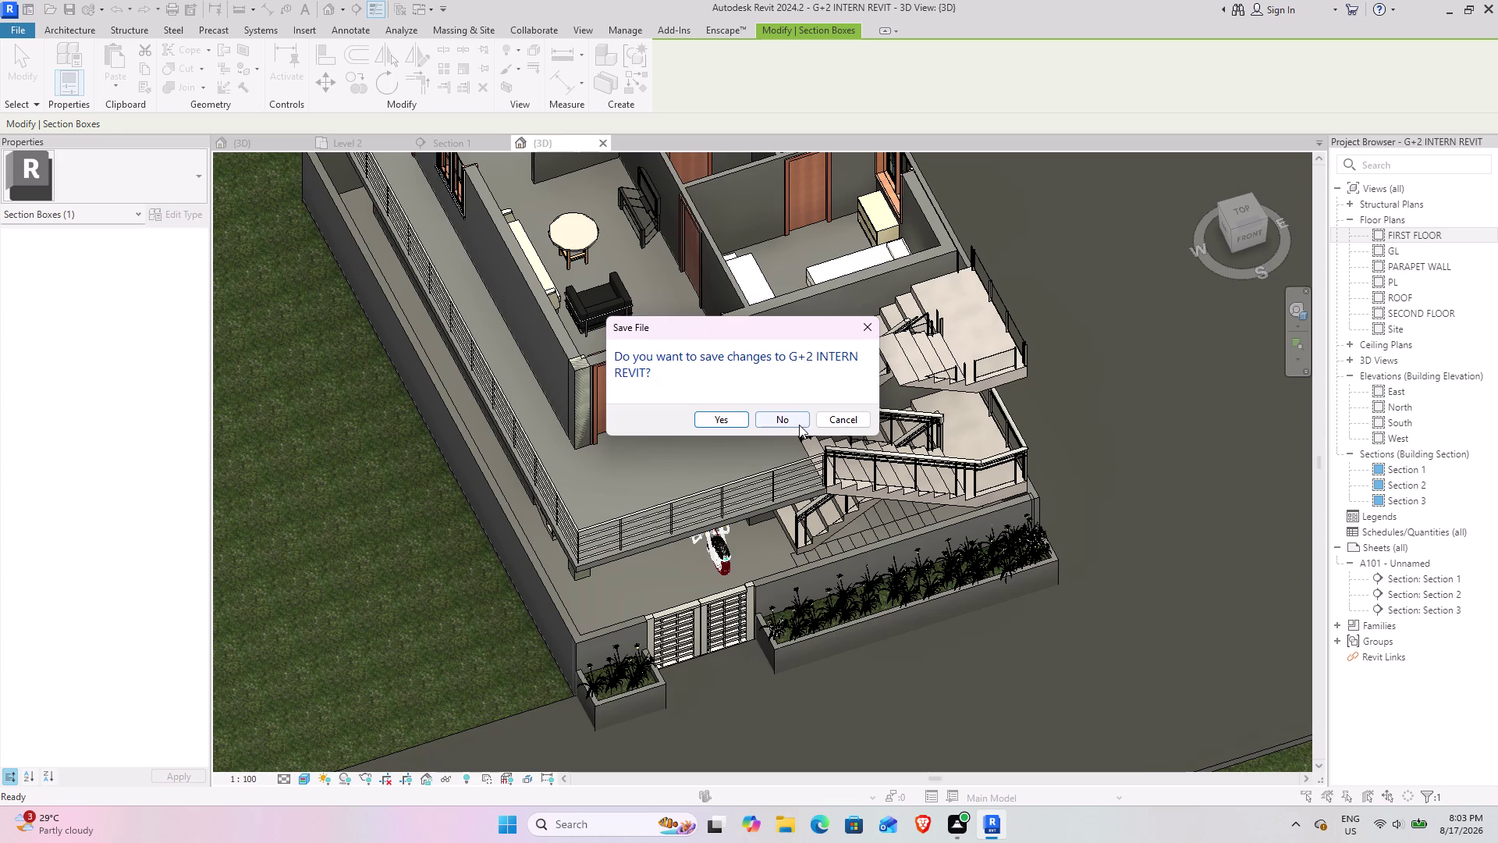
Close G+2 without saving, end the placement, and pan across the g+1 bathroom.
click(799, 425)
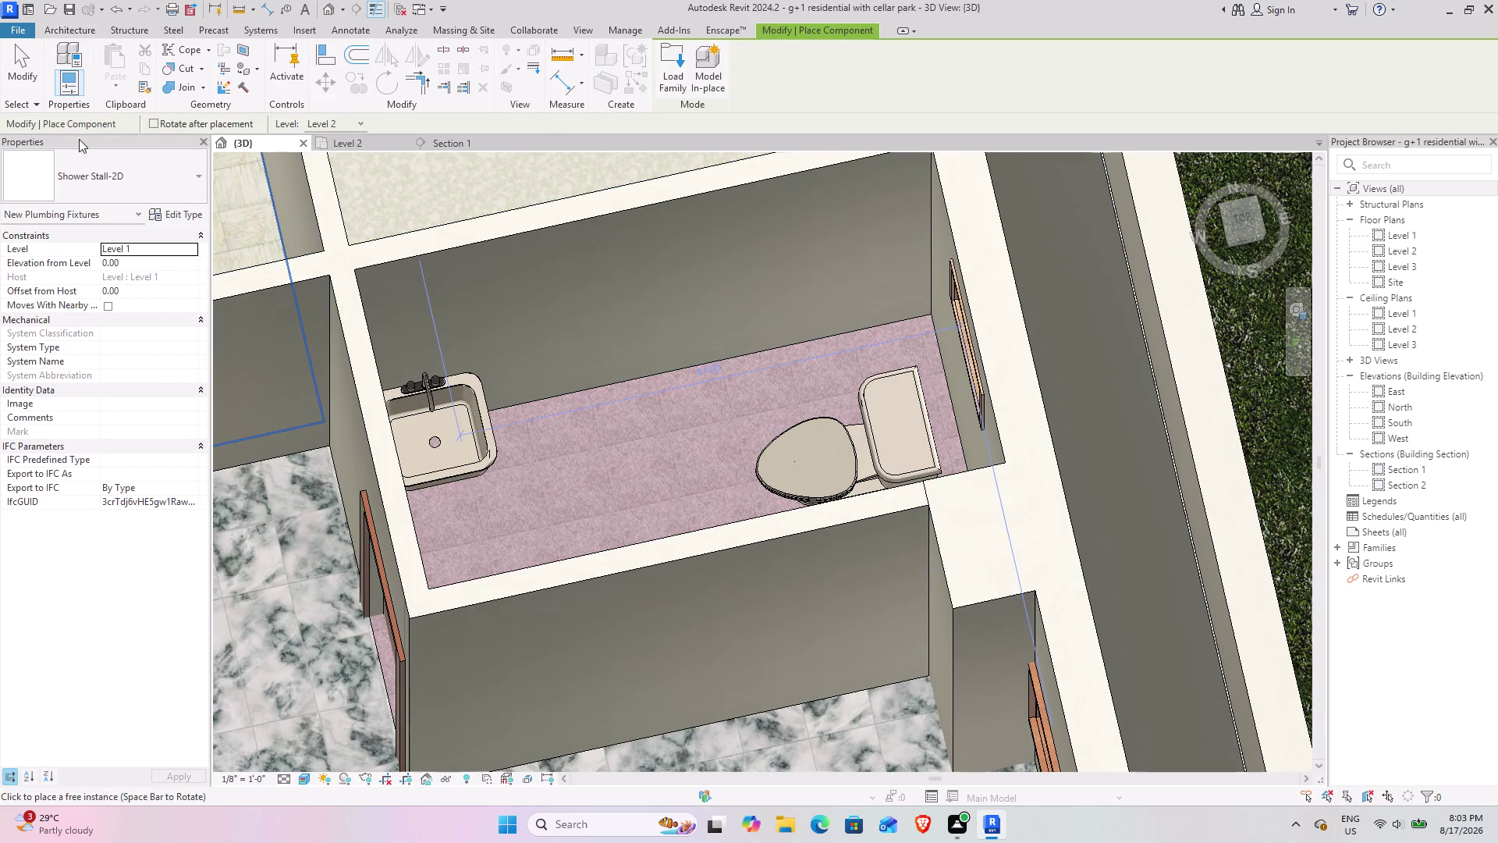
click(29, 74)
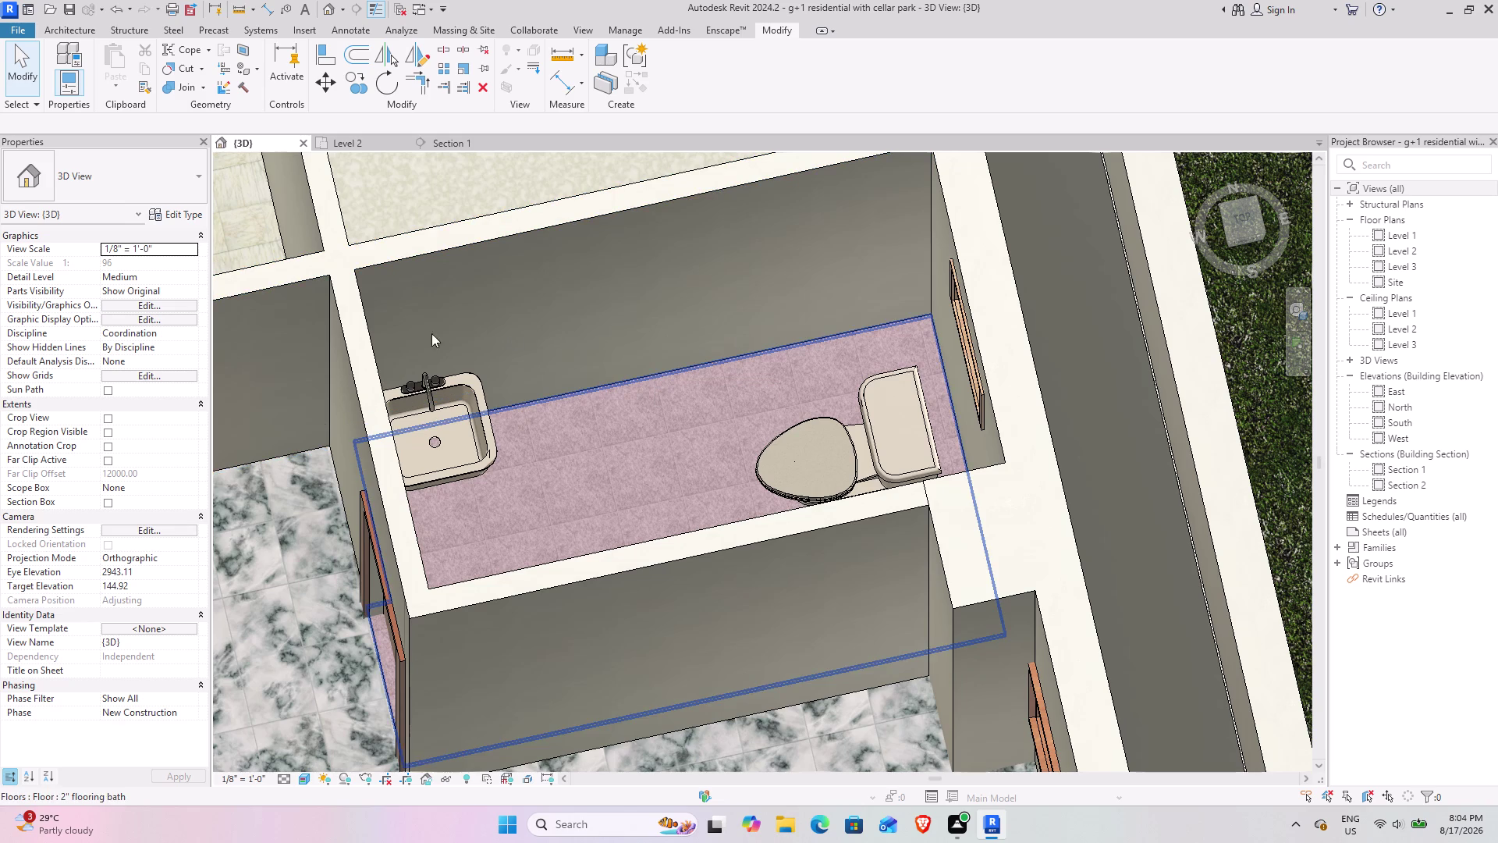
scroll(down, 3)
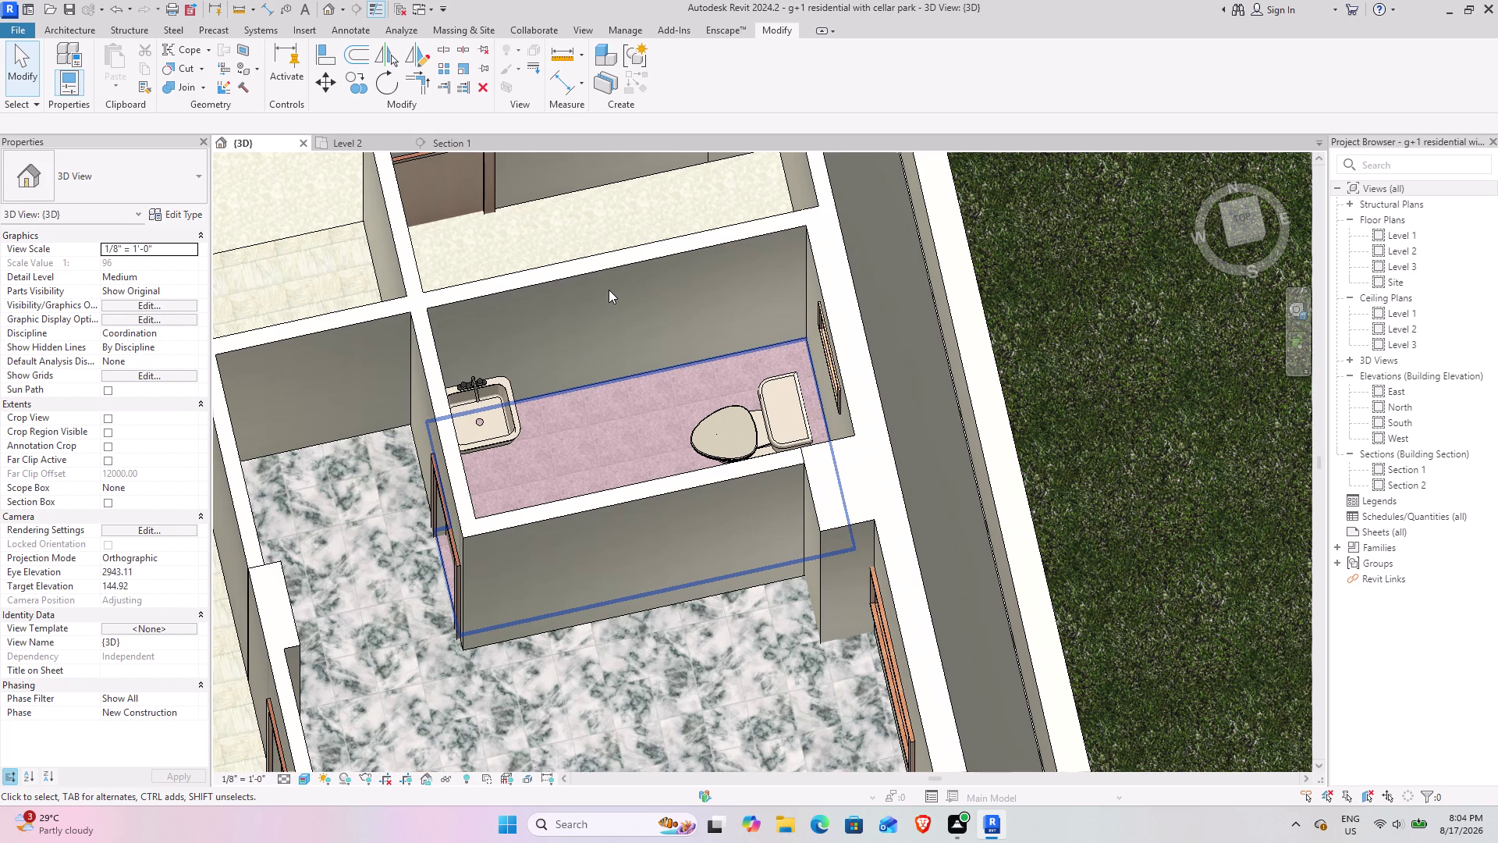
middle_drag(603, 289, 788, 387)
middle_drag(789, 354, 608, 424)
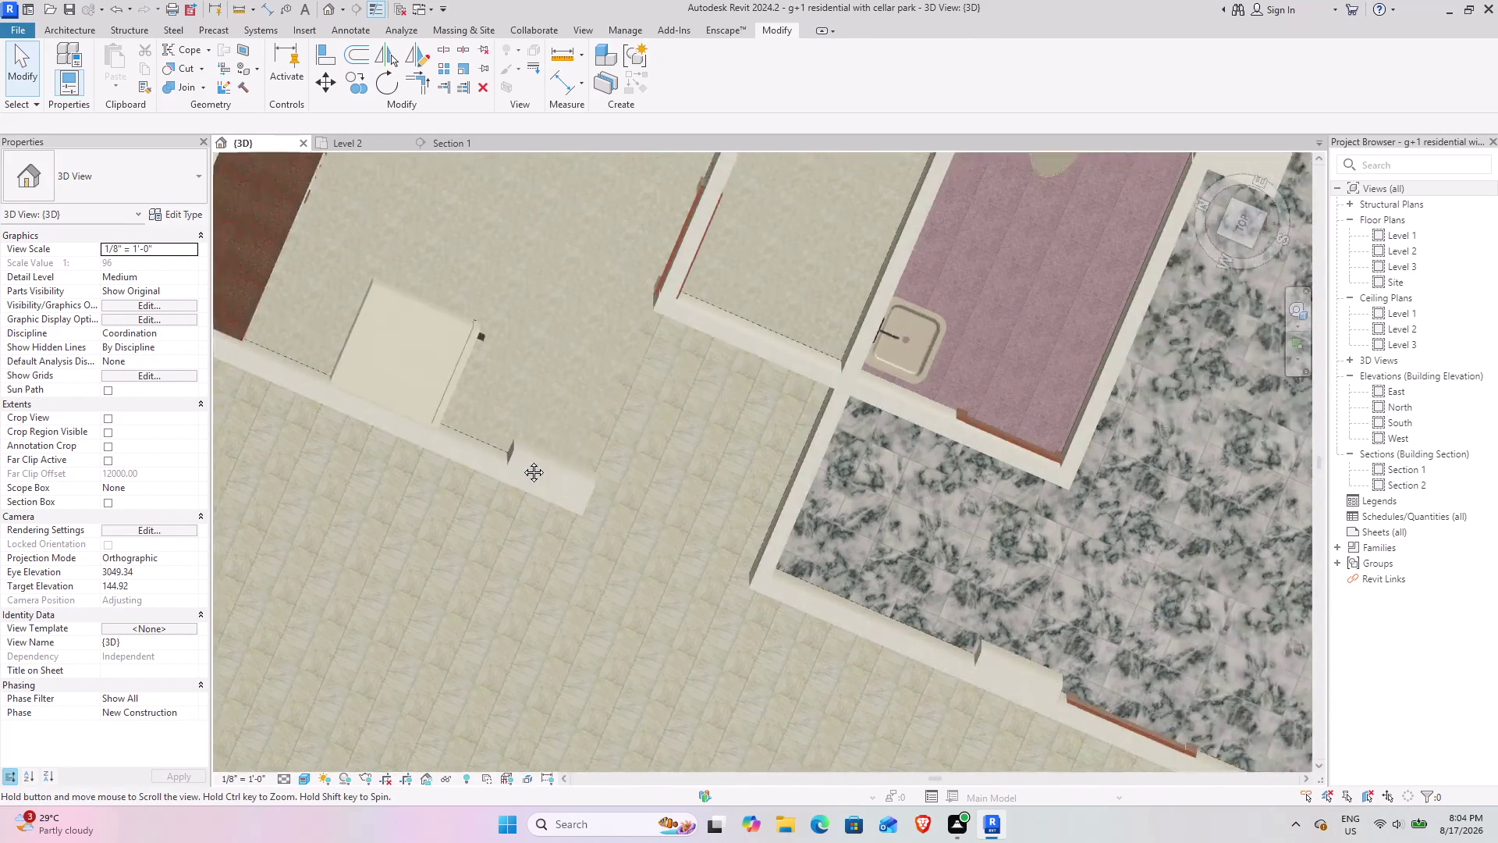
middle_drag(608, 424, 364, 516)
middle_drag(411, 464, 328, 334)
middle_drag(428, 394, 623, 389)
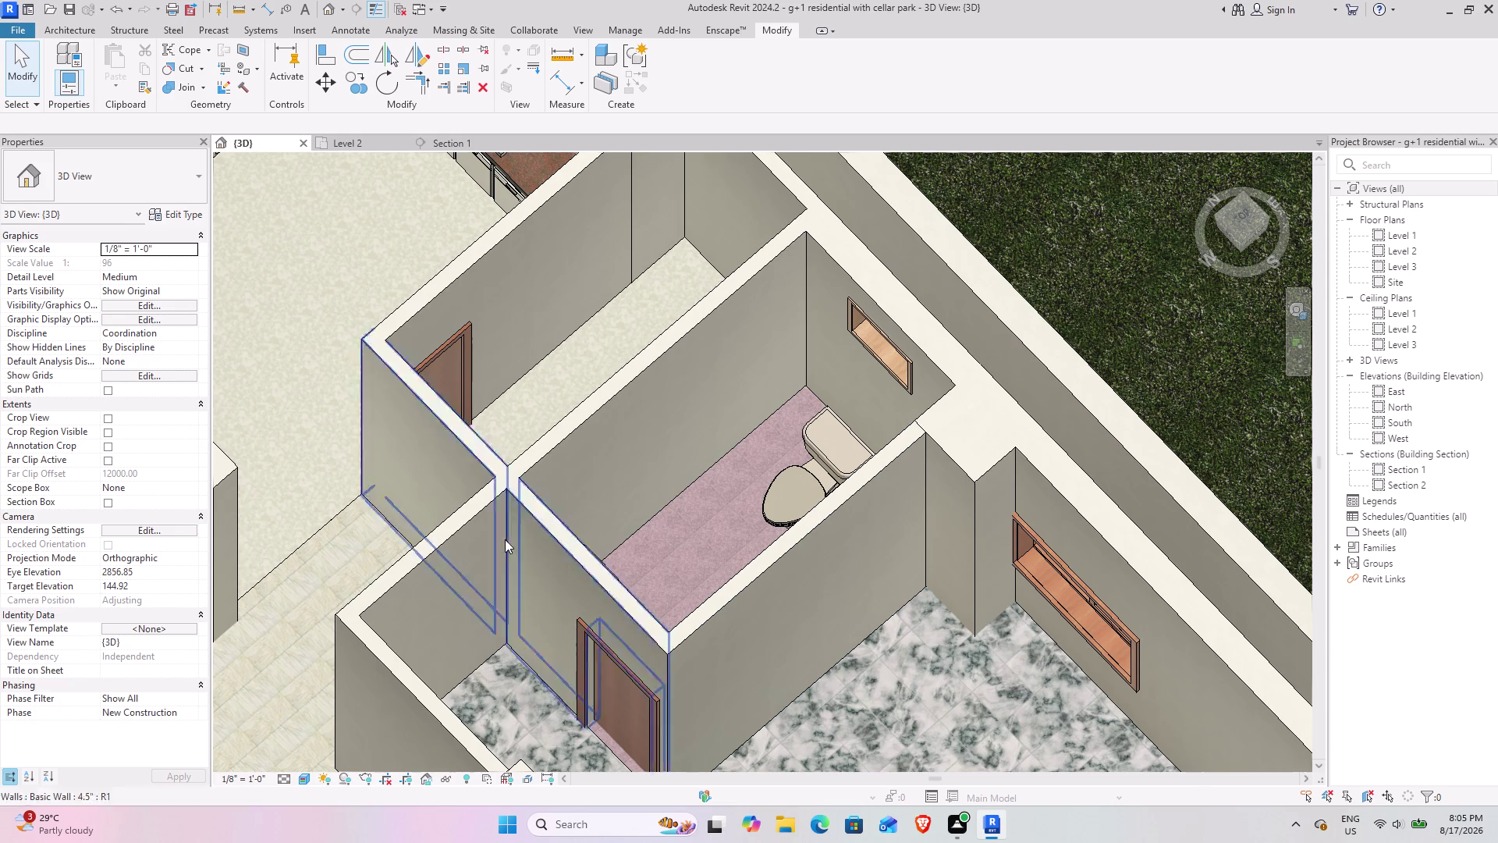
scroll(down, 3)
middle_drag(468, 517, 617, 488)
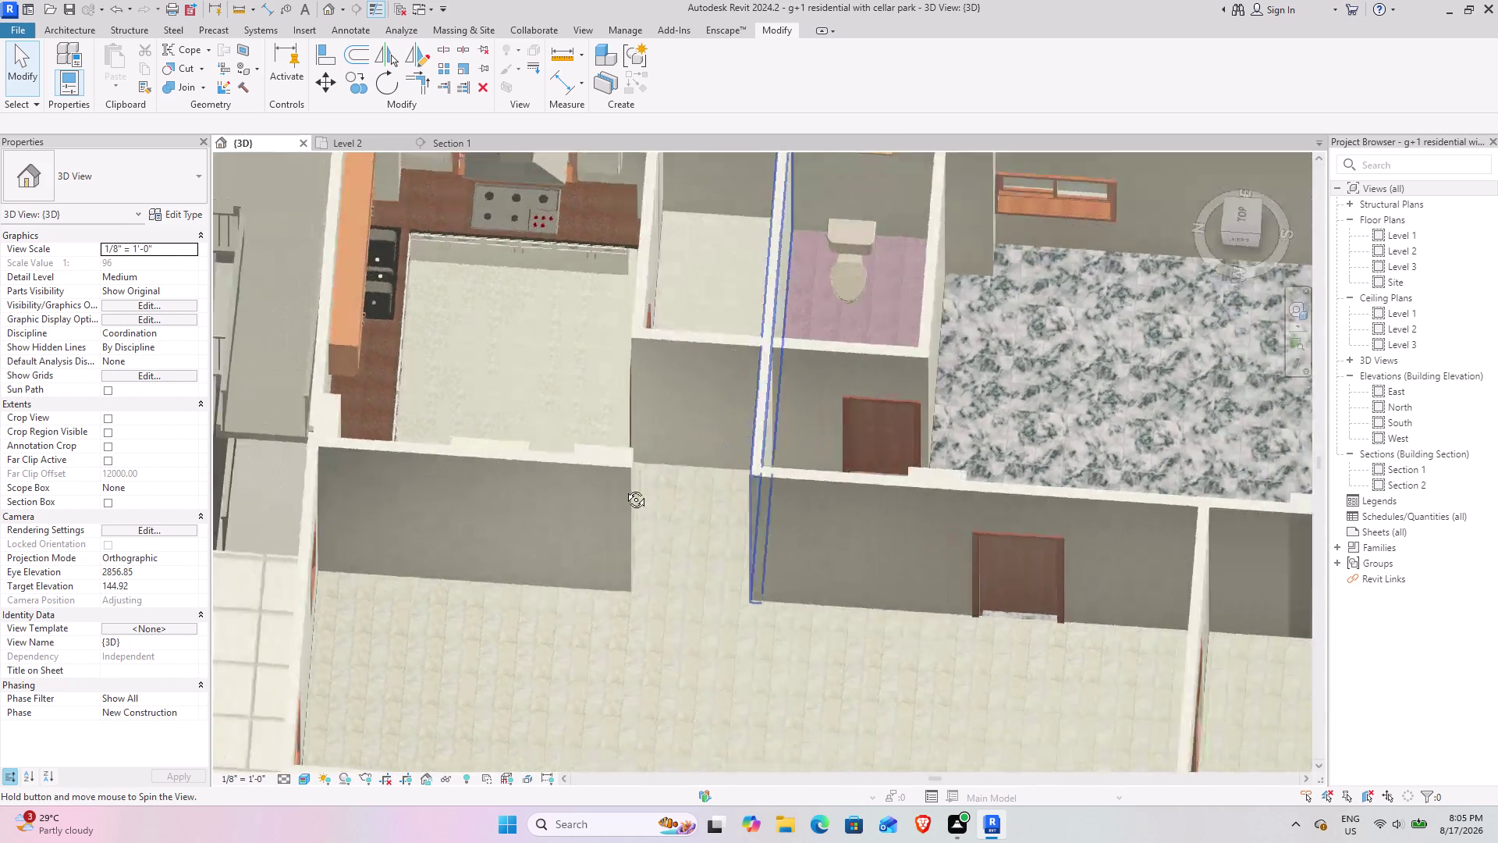
middle_drag(617, 487, 405, 341)
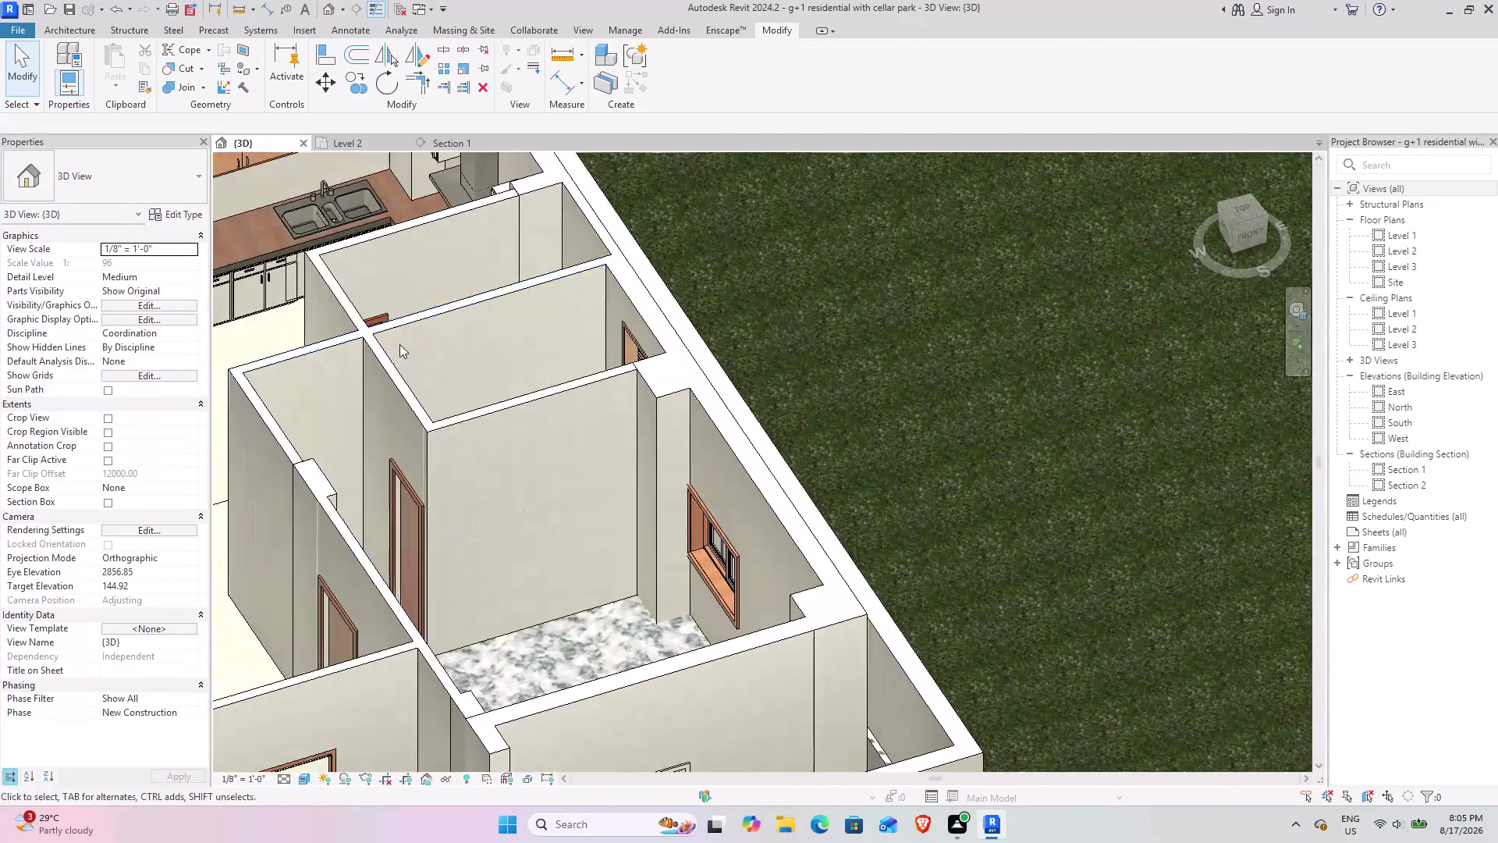
middle_drag(372, 459, 821, 347)
scroll(down, 3)
middle_drag(728, 398, 747, 484)
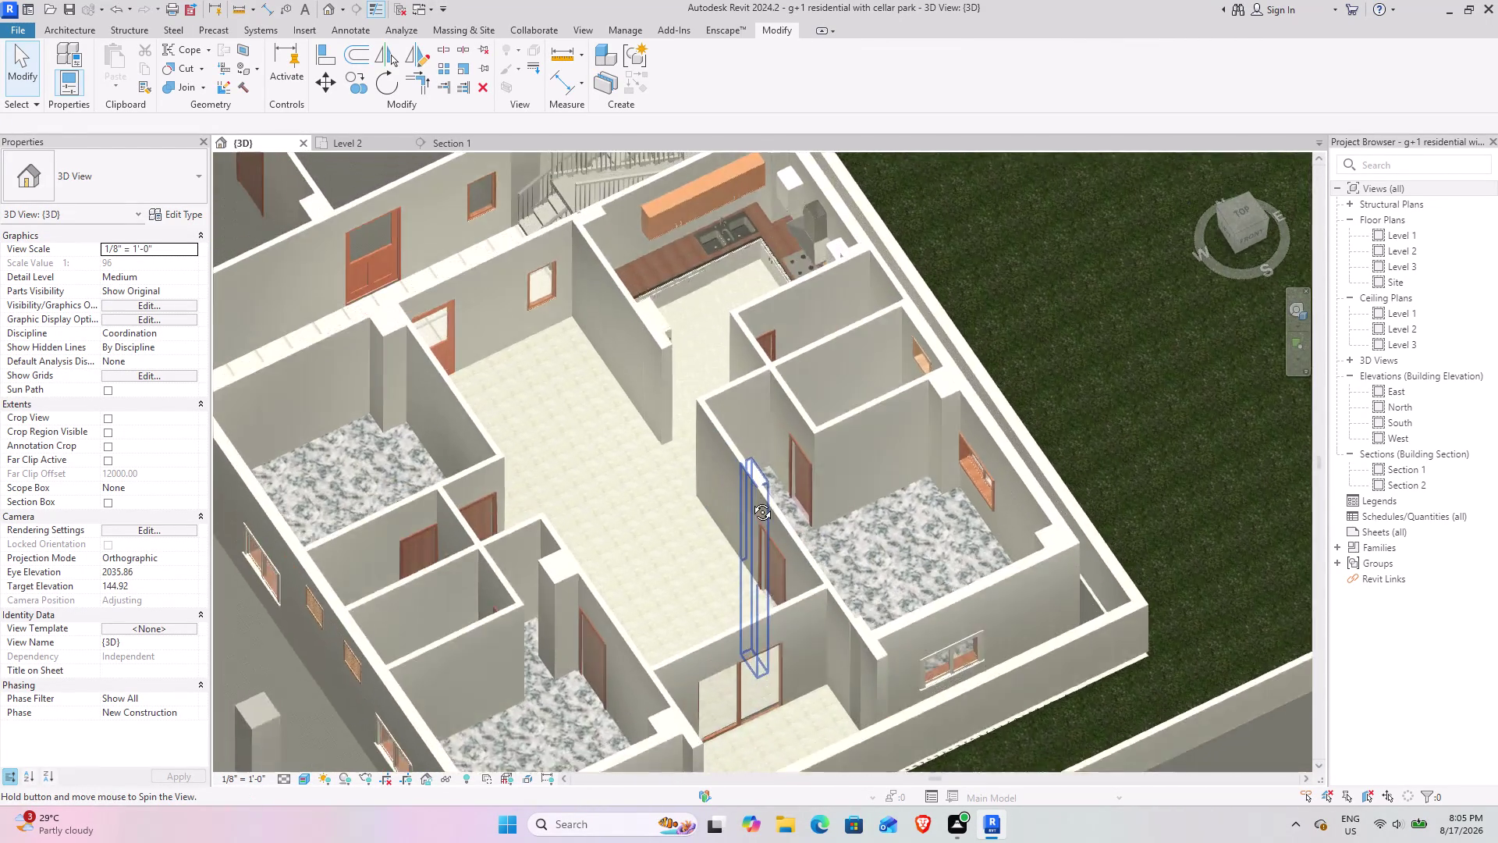
middle_drag(747, 483, 767, 598)
middle_drag(789, 503, 681, 483)
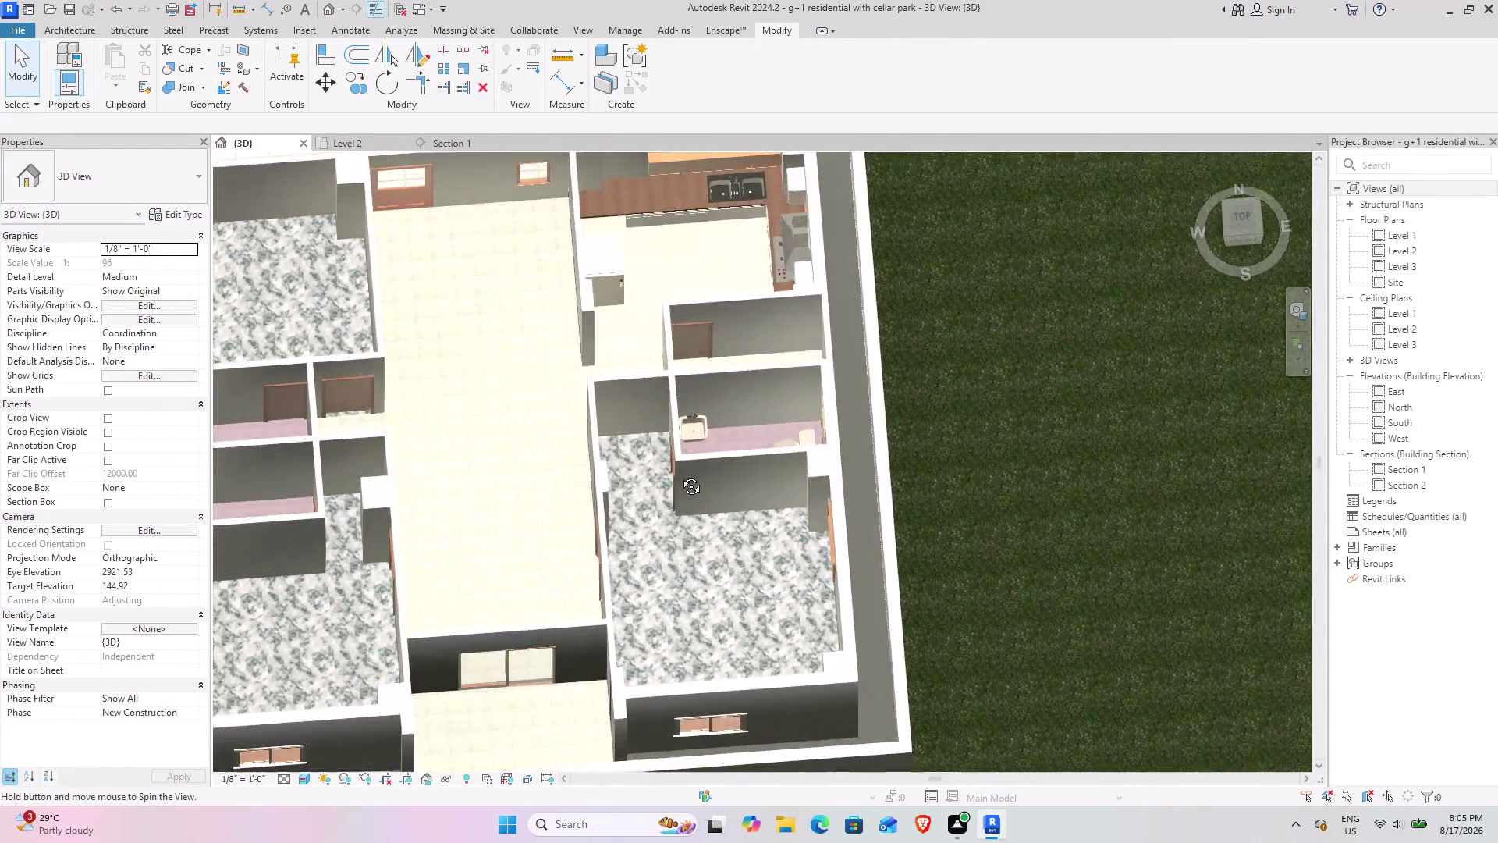
middle_drag(681, 484, 647, 385)
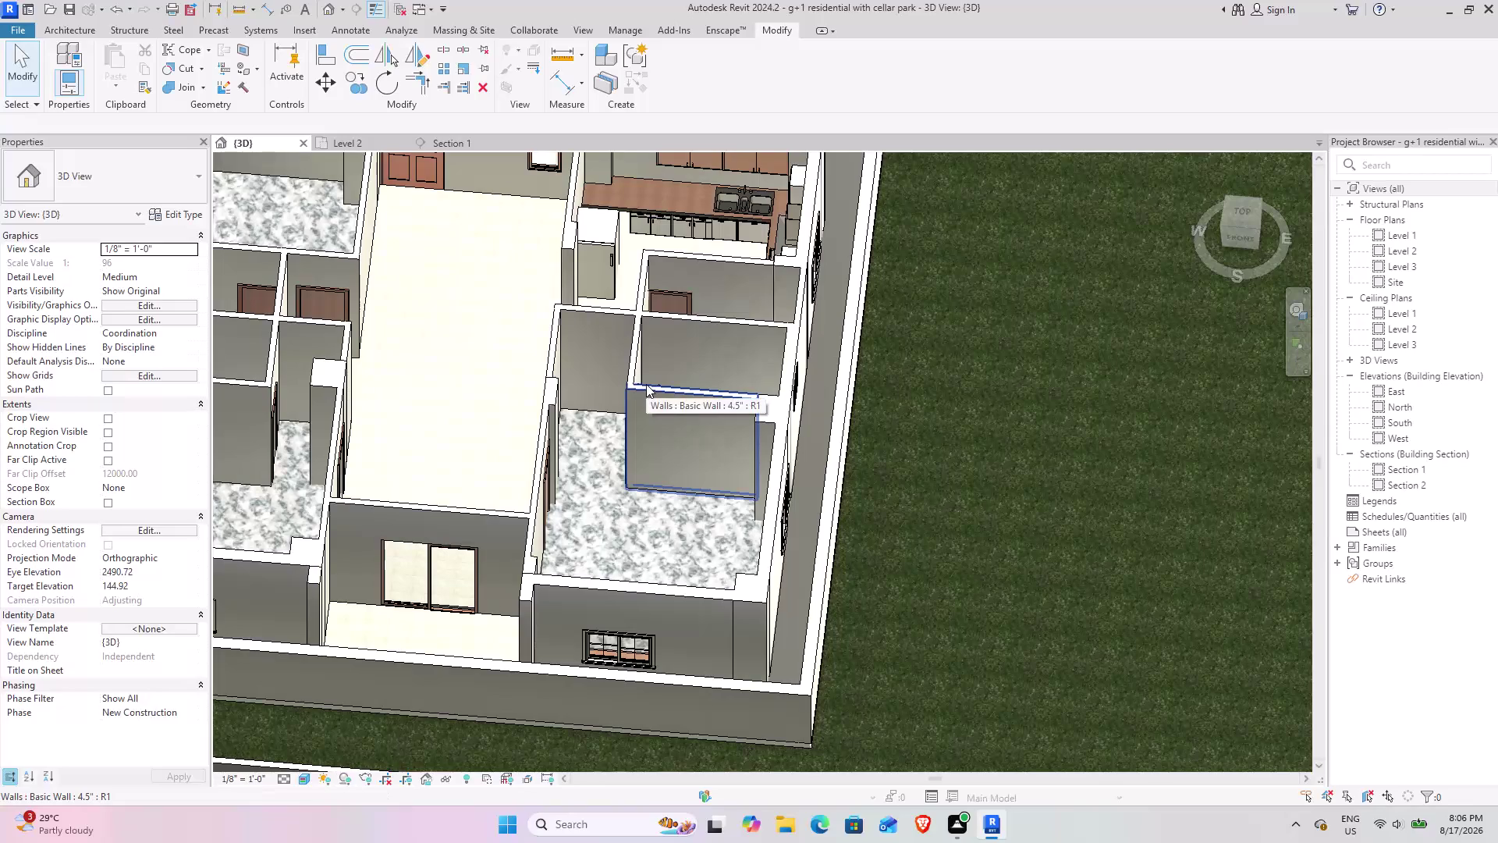
scroll(down, 3)
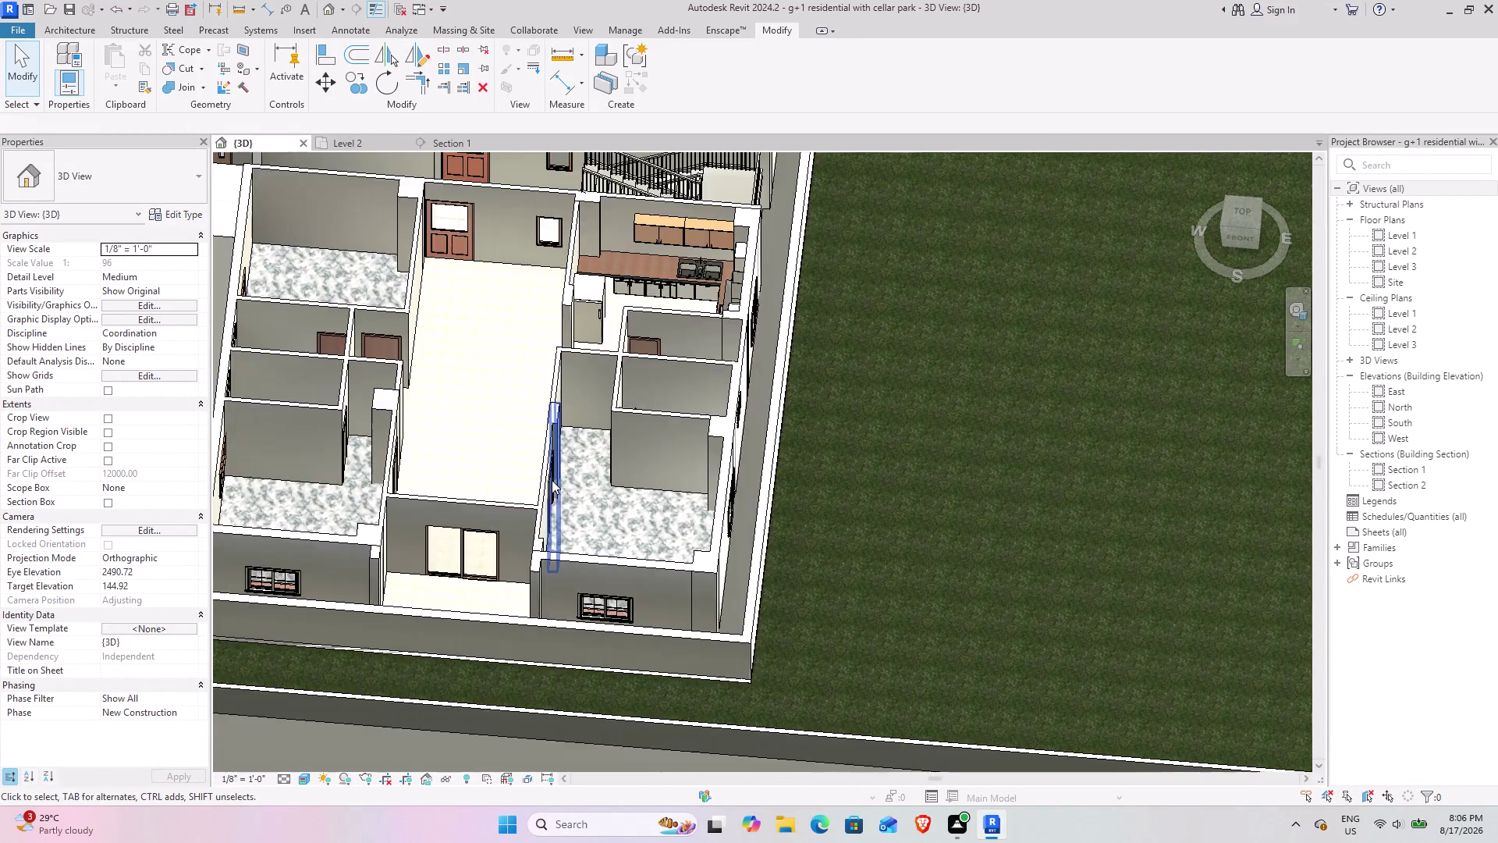
middle_drag(553, 481, 813, 597)
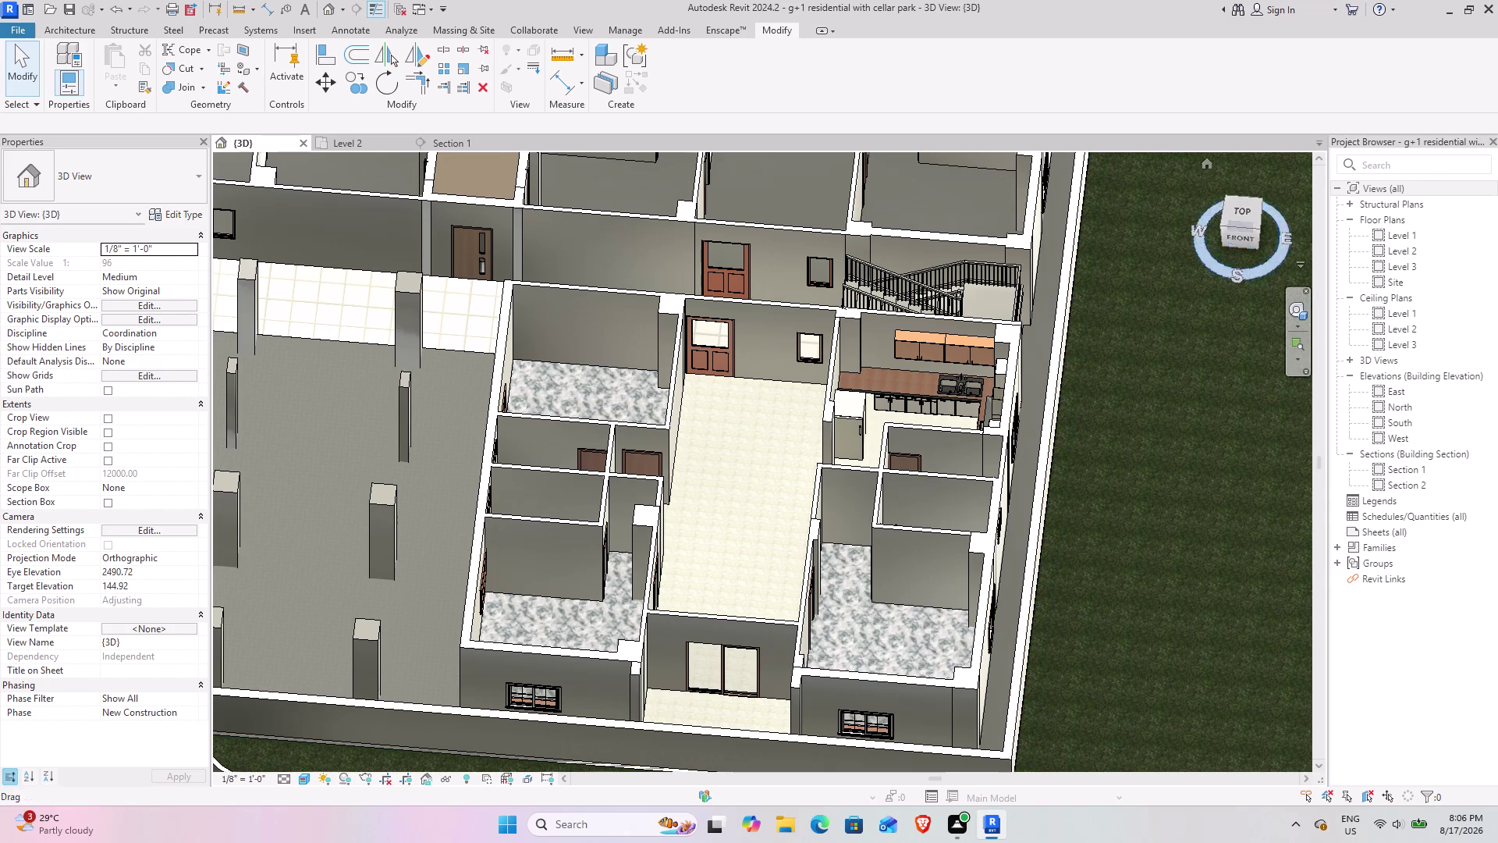
drag(1241, 222, 1202, 316)
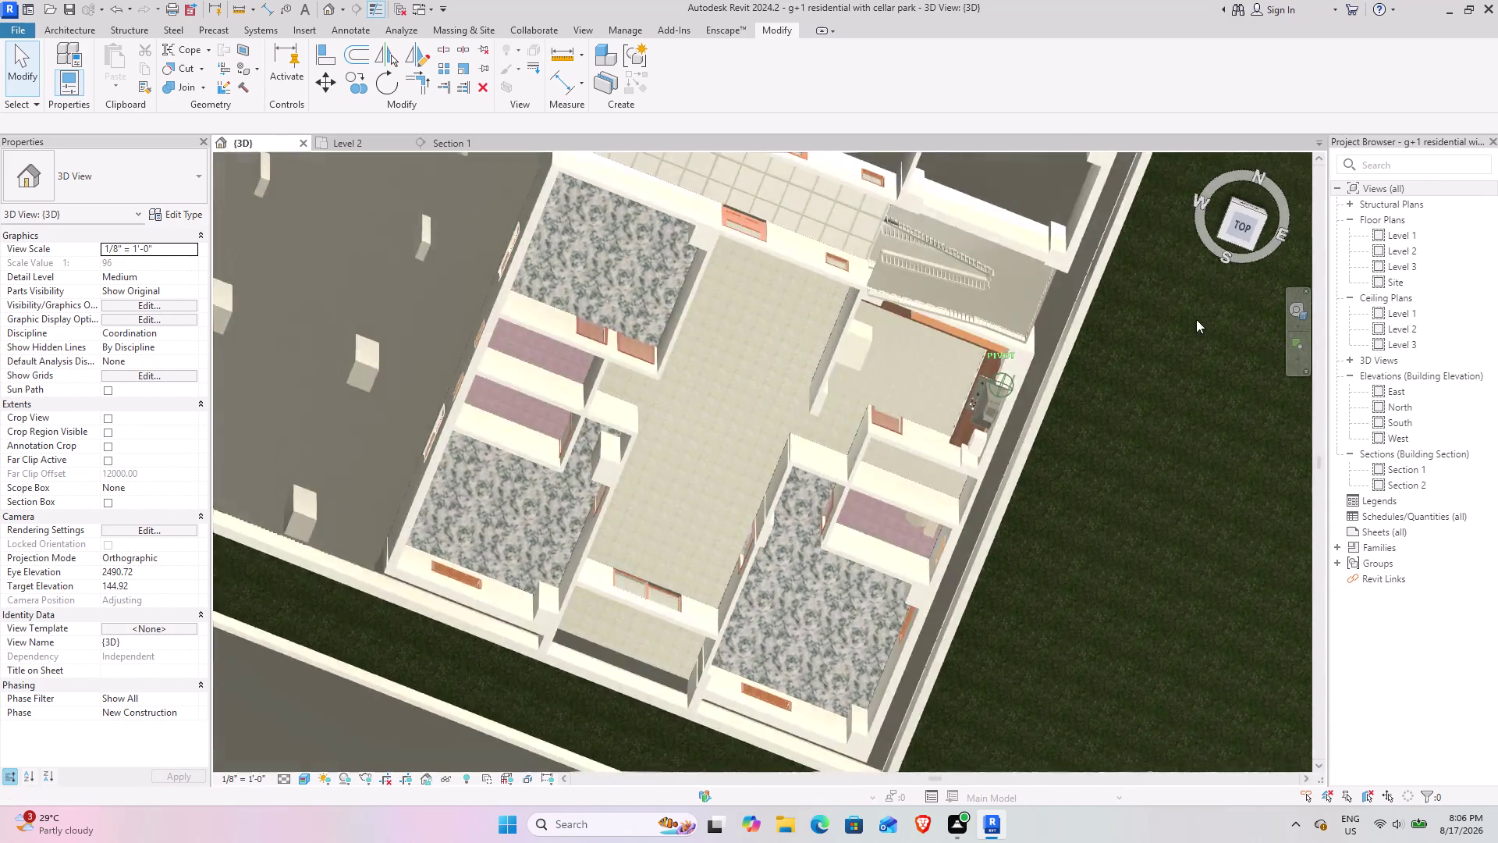
drag(1202, 316, 1199, 260)
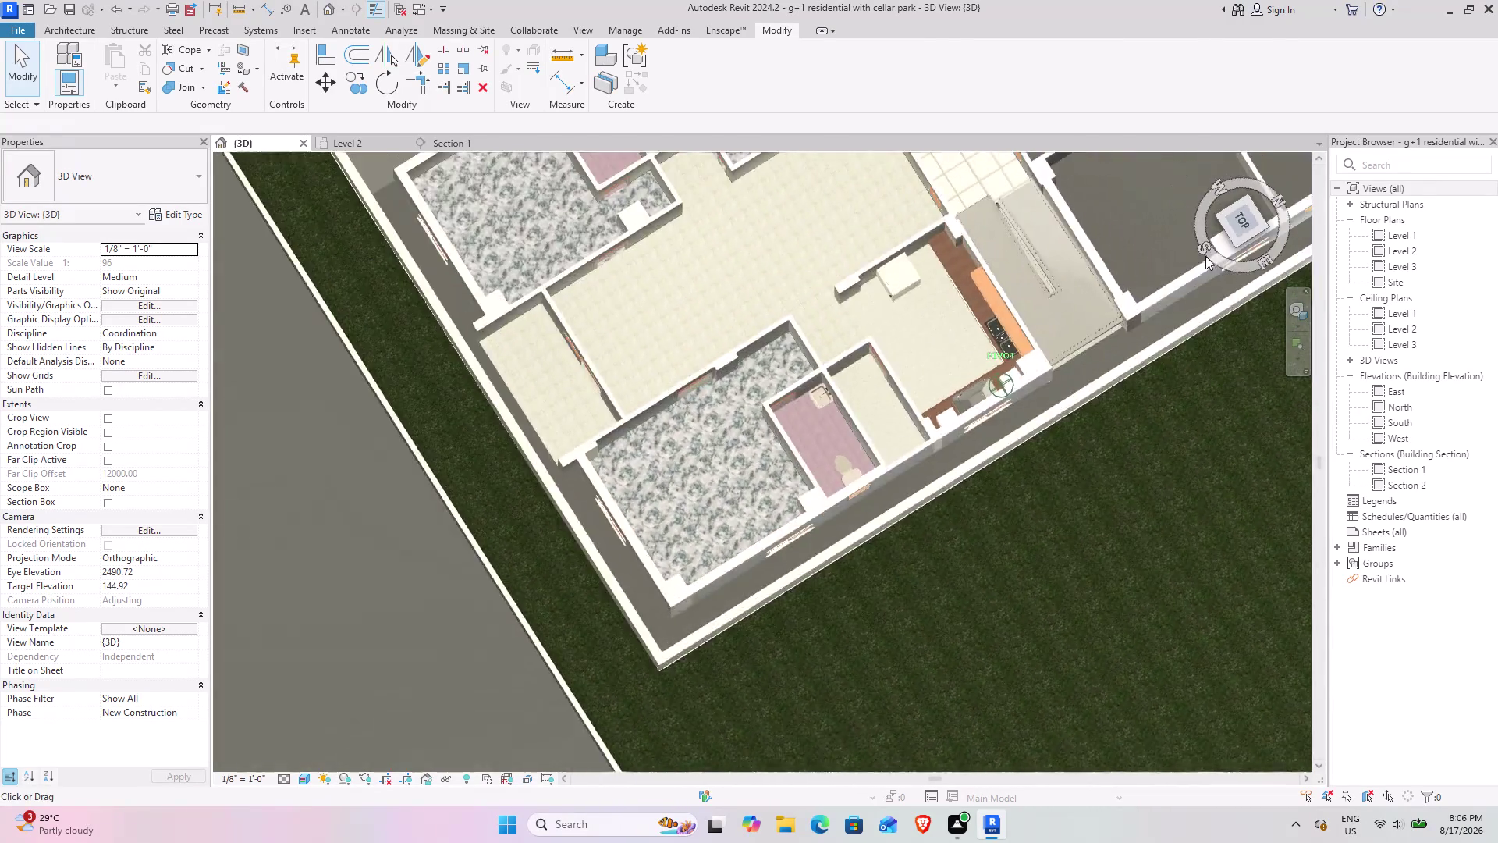
drag(1199, 260, 292, 221)
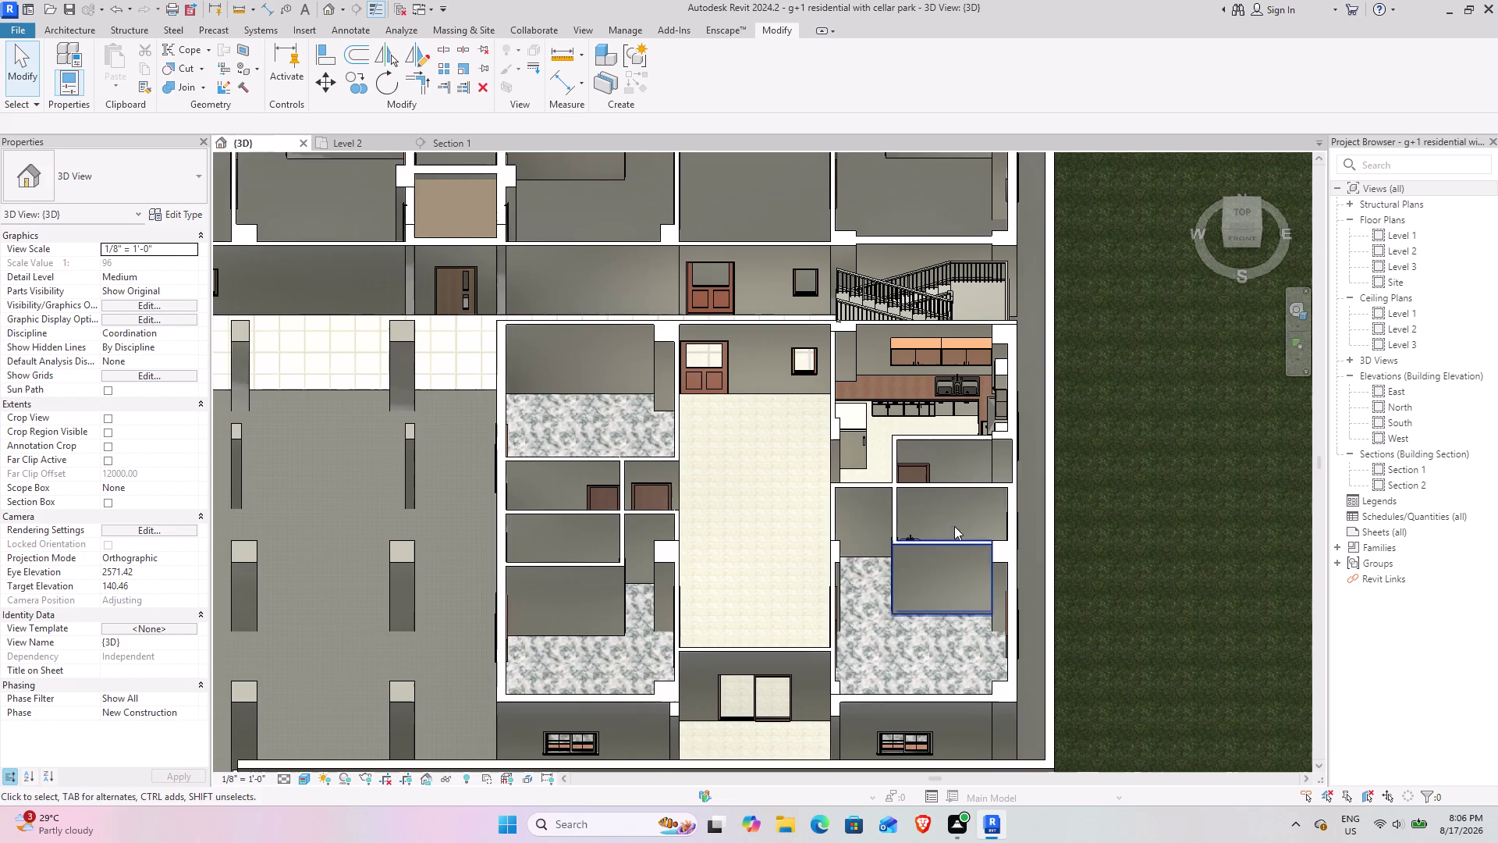
scroll(up, 3)
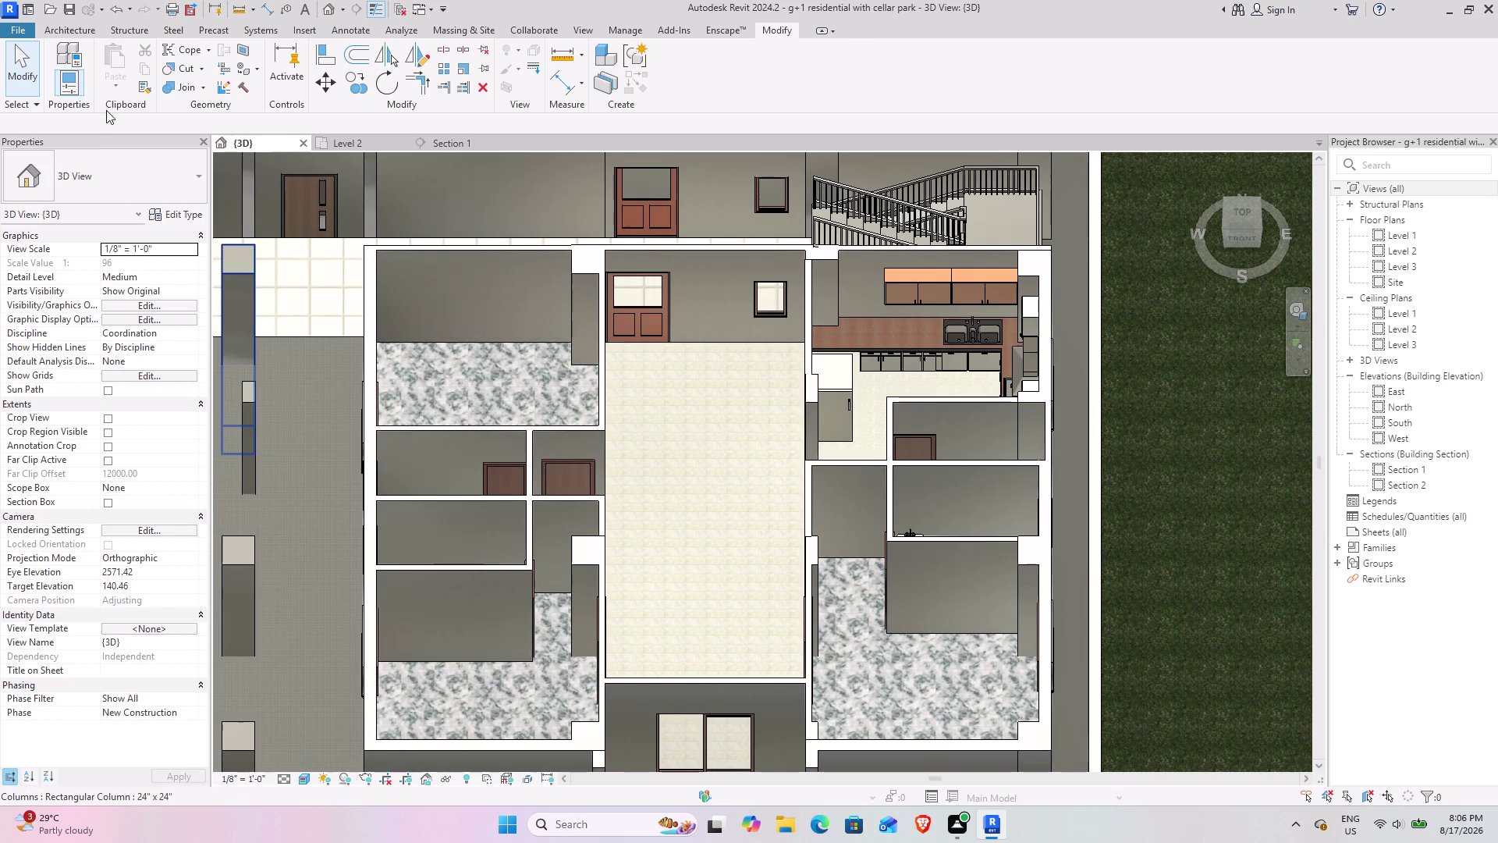
click(60, 35)
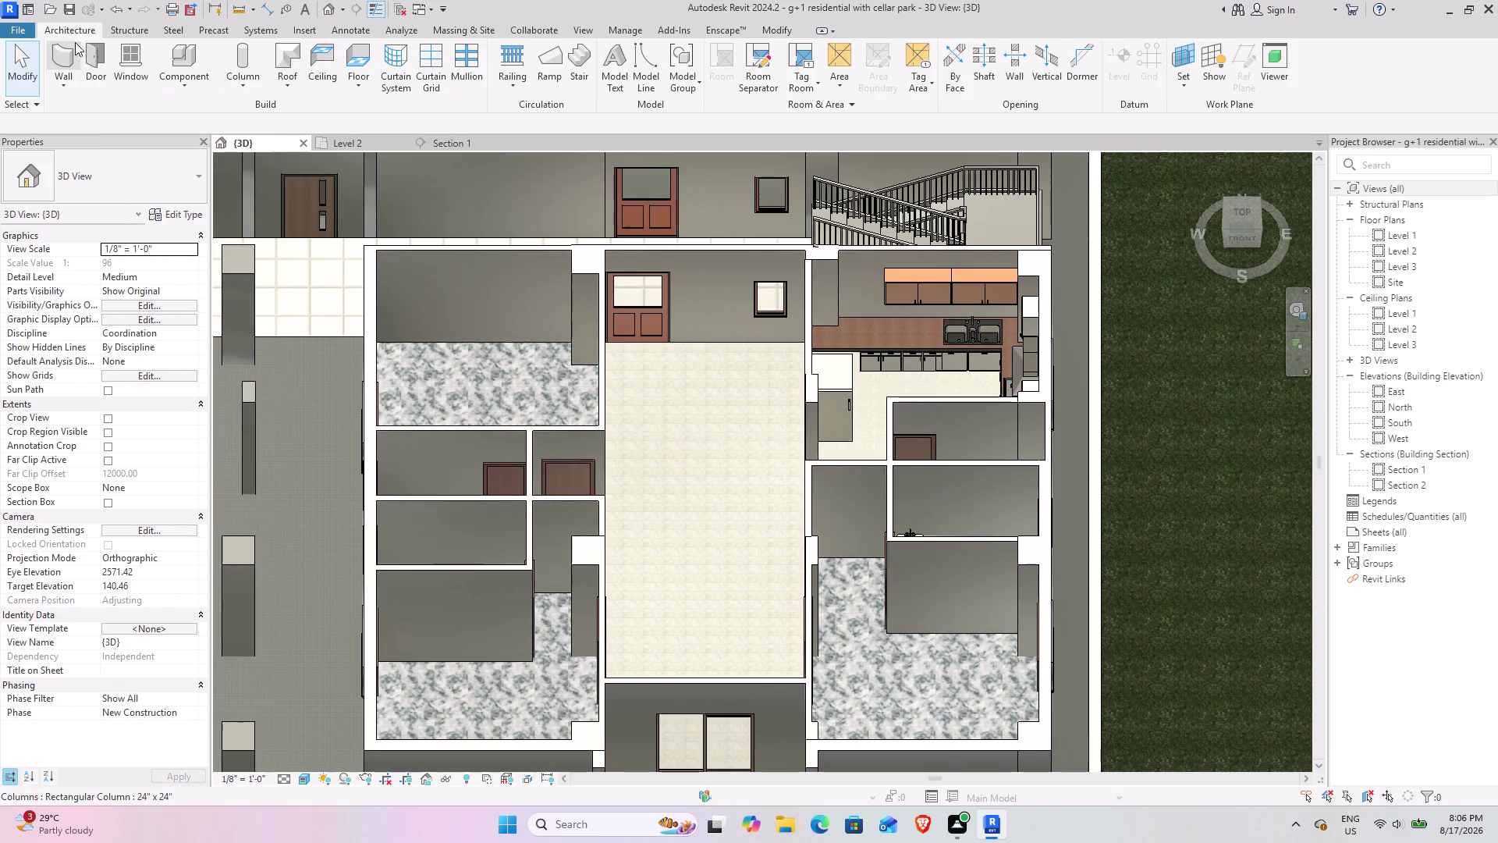
Choose Toilet-Domestic-3D as the Component type and bring up the Level 2 floor plan.
click(186, 67)
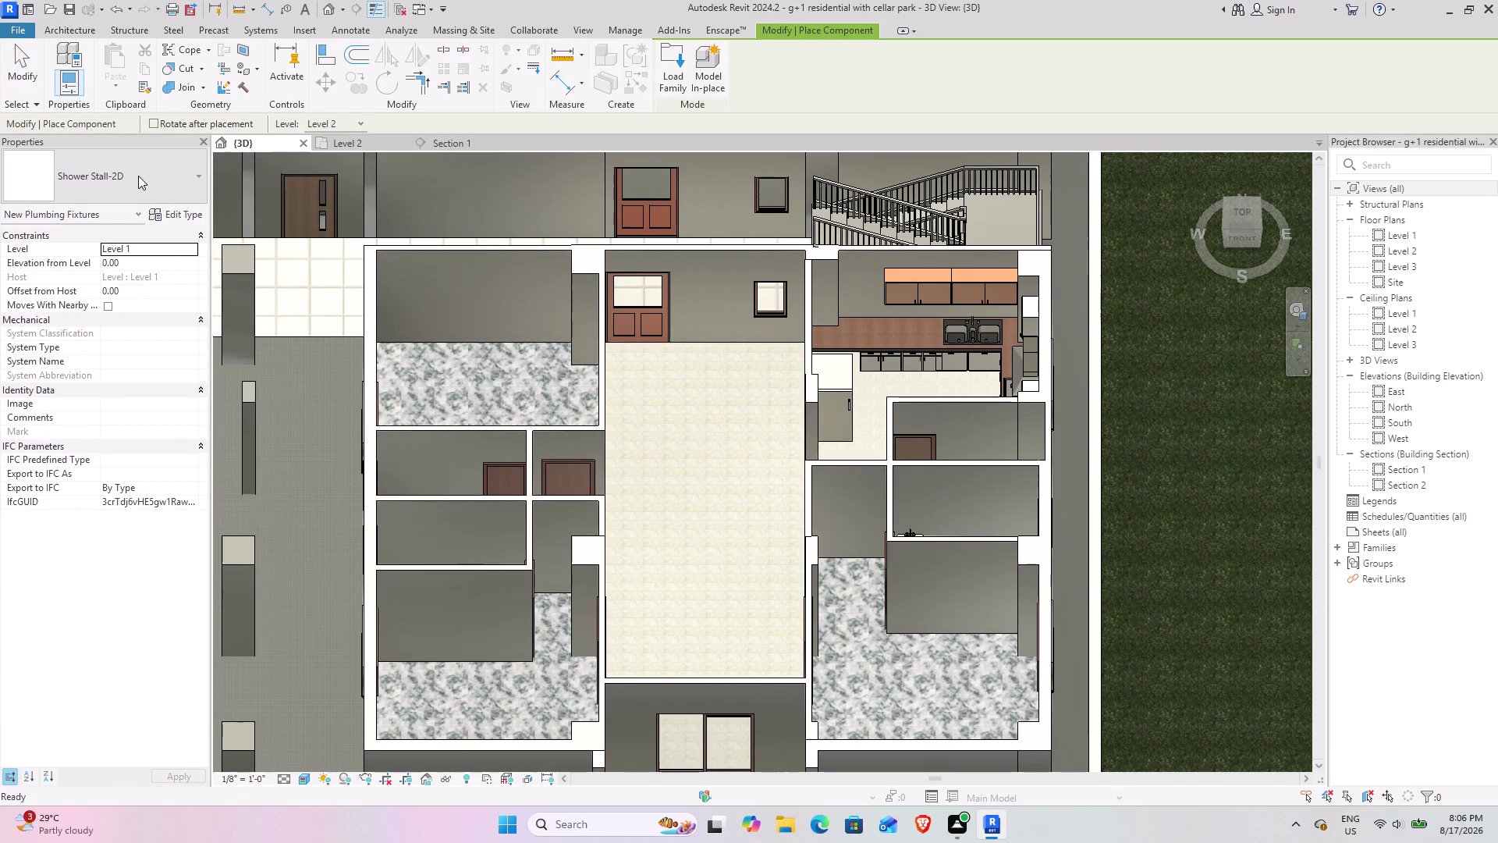
click(153, 187)
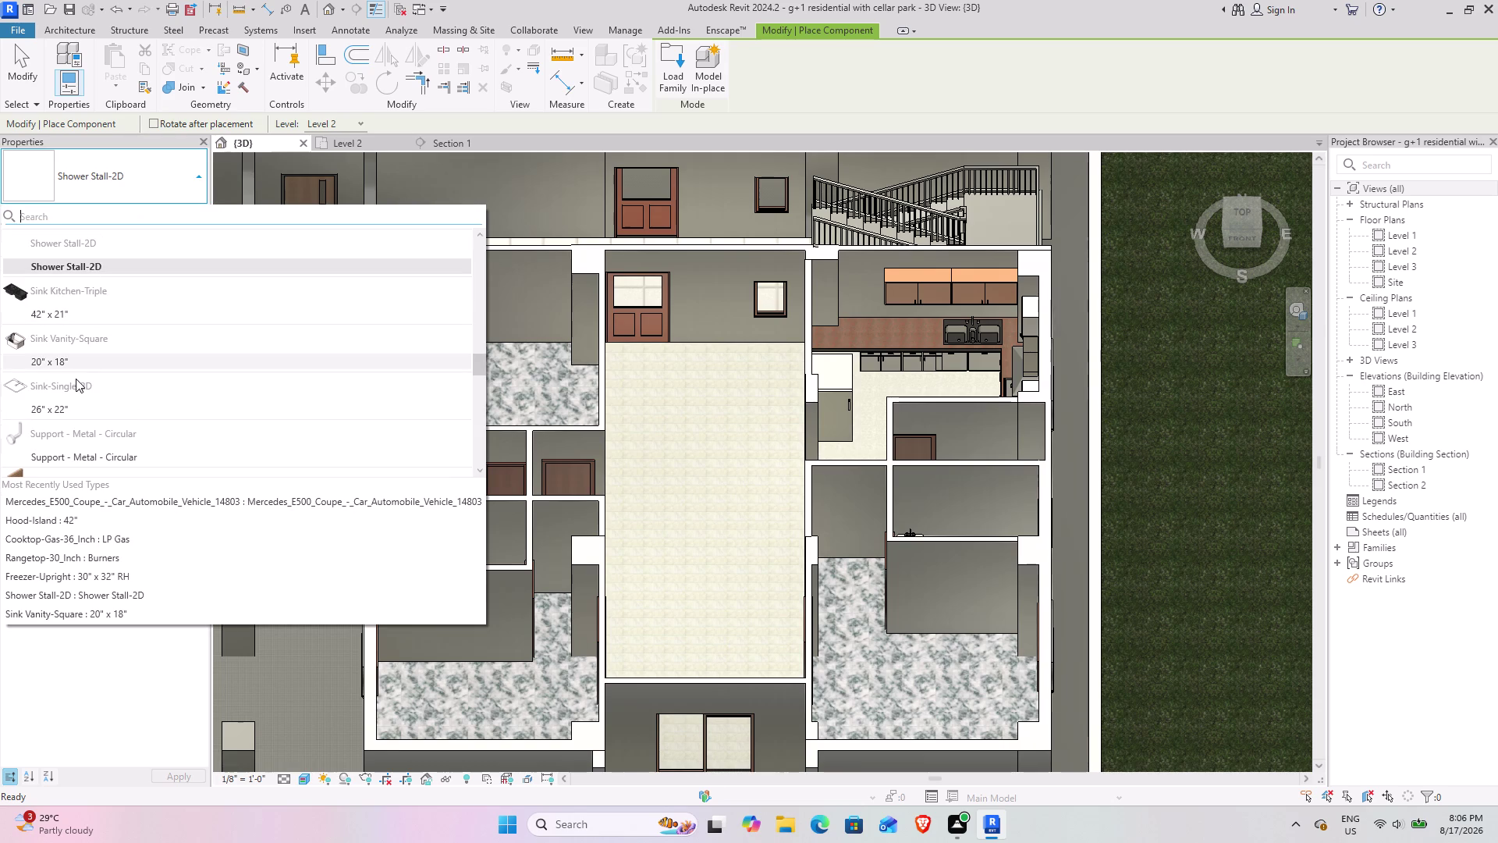
scroll(down, 3)
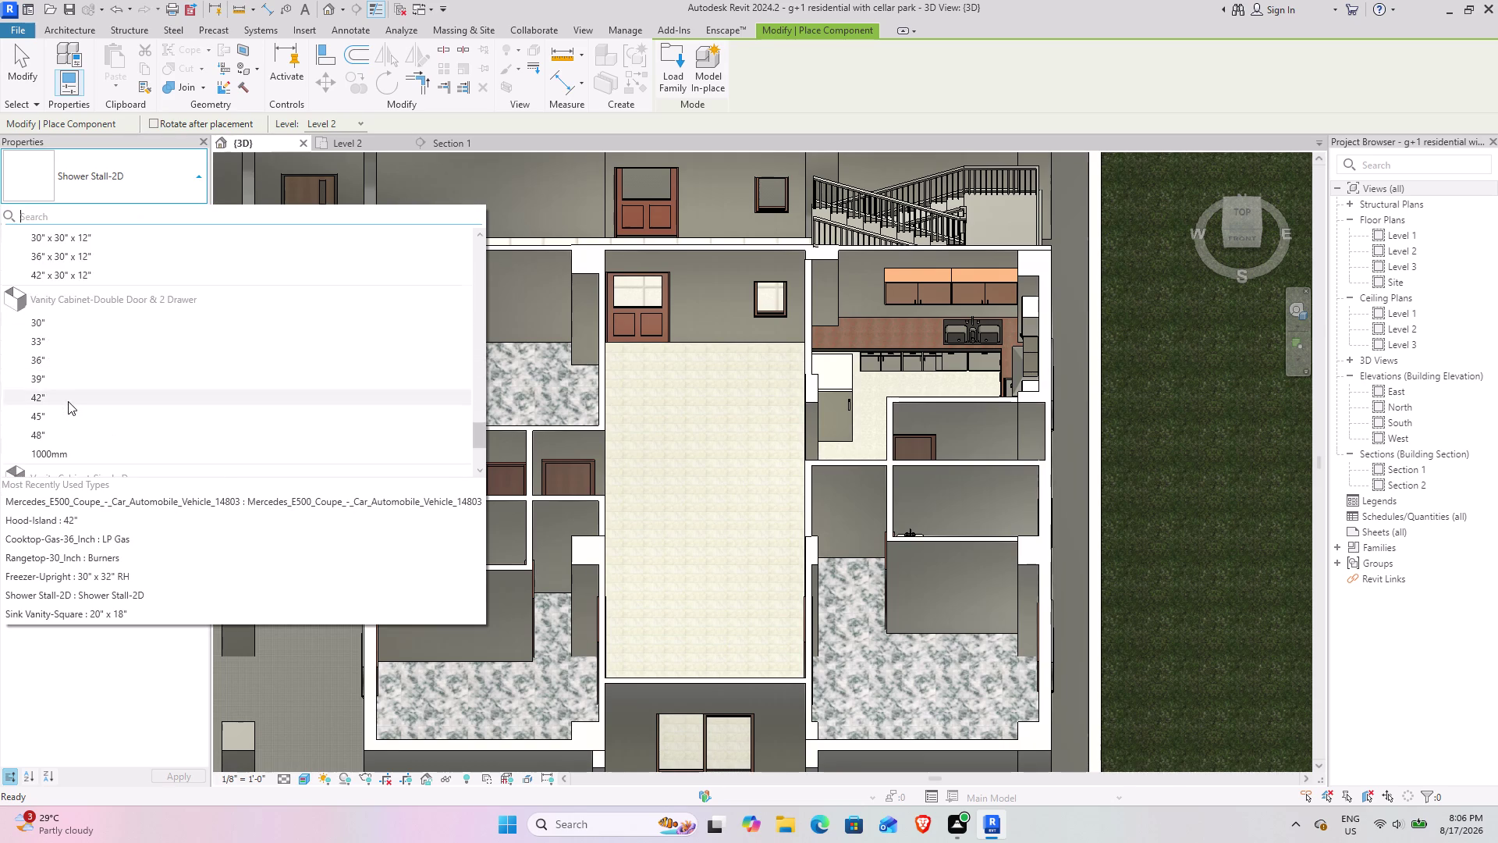
scroll(down, 3)
scroll(down, 3)
scroll(up, 3)
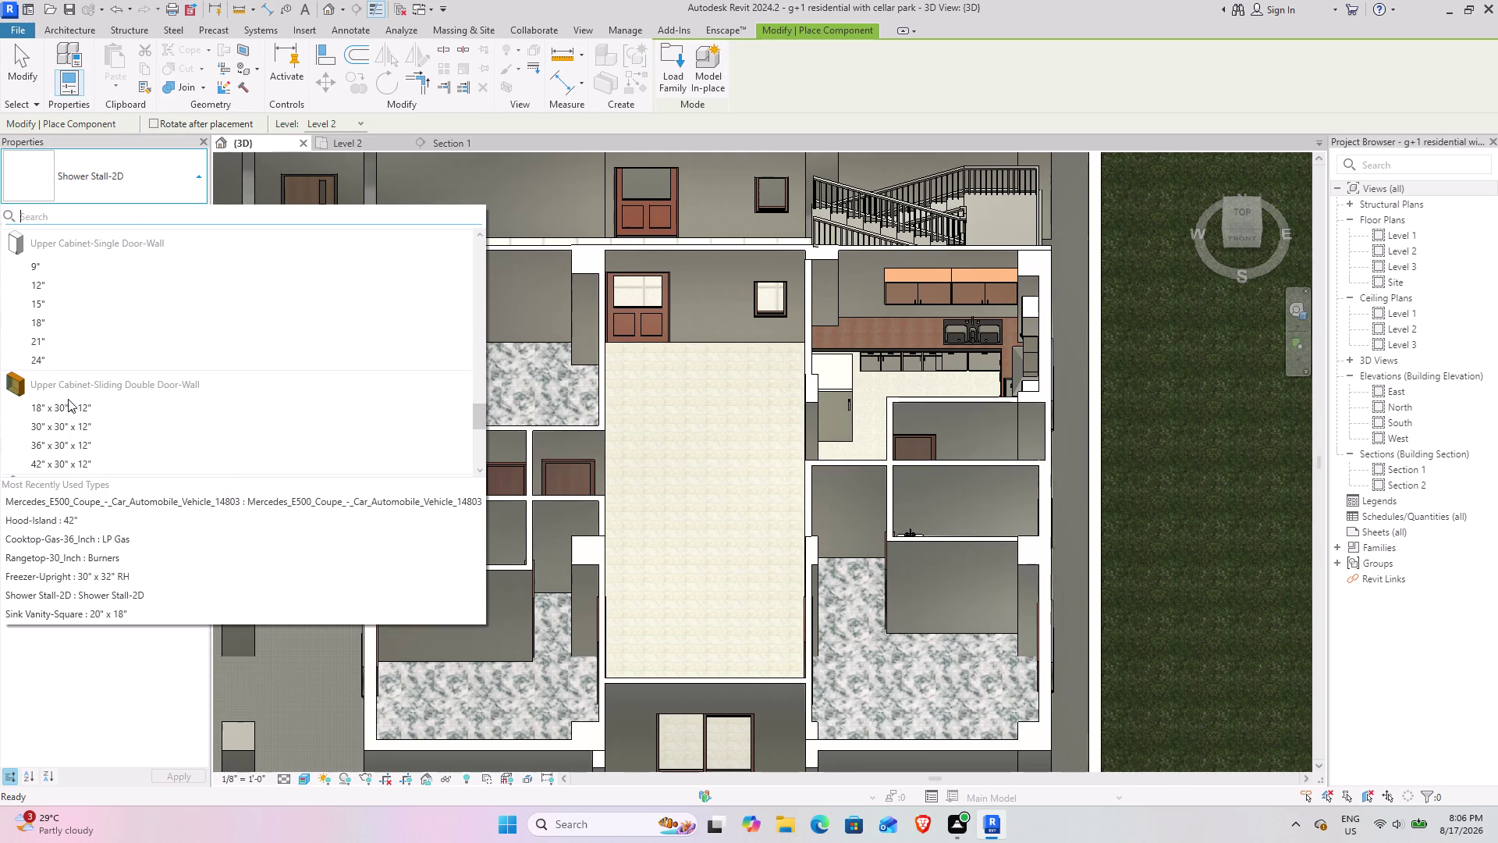
scroll(up, 3)
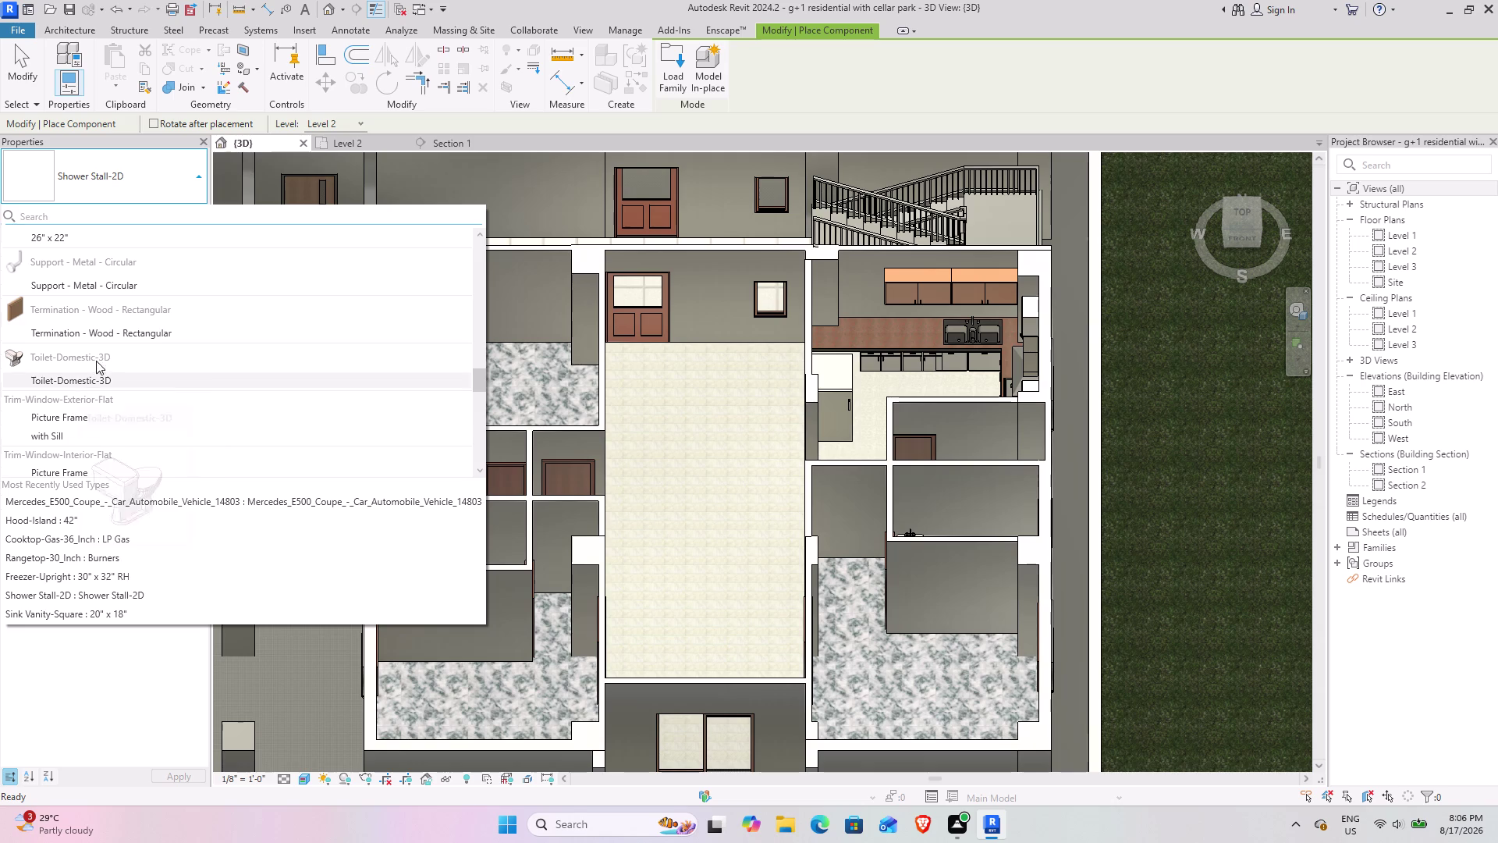
right_click(74, 379)
click(100, 377)
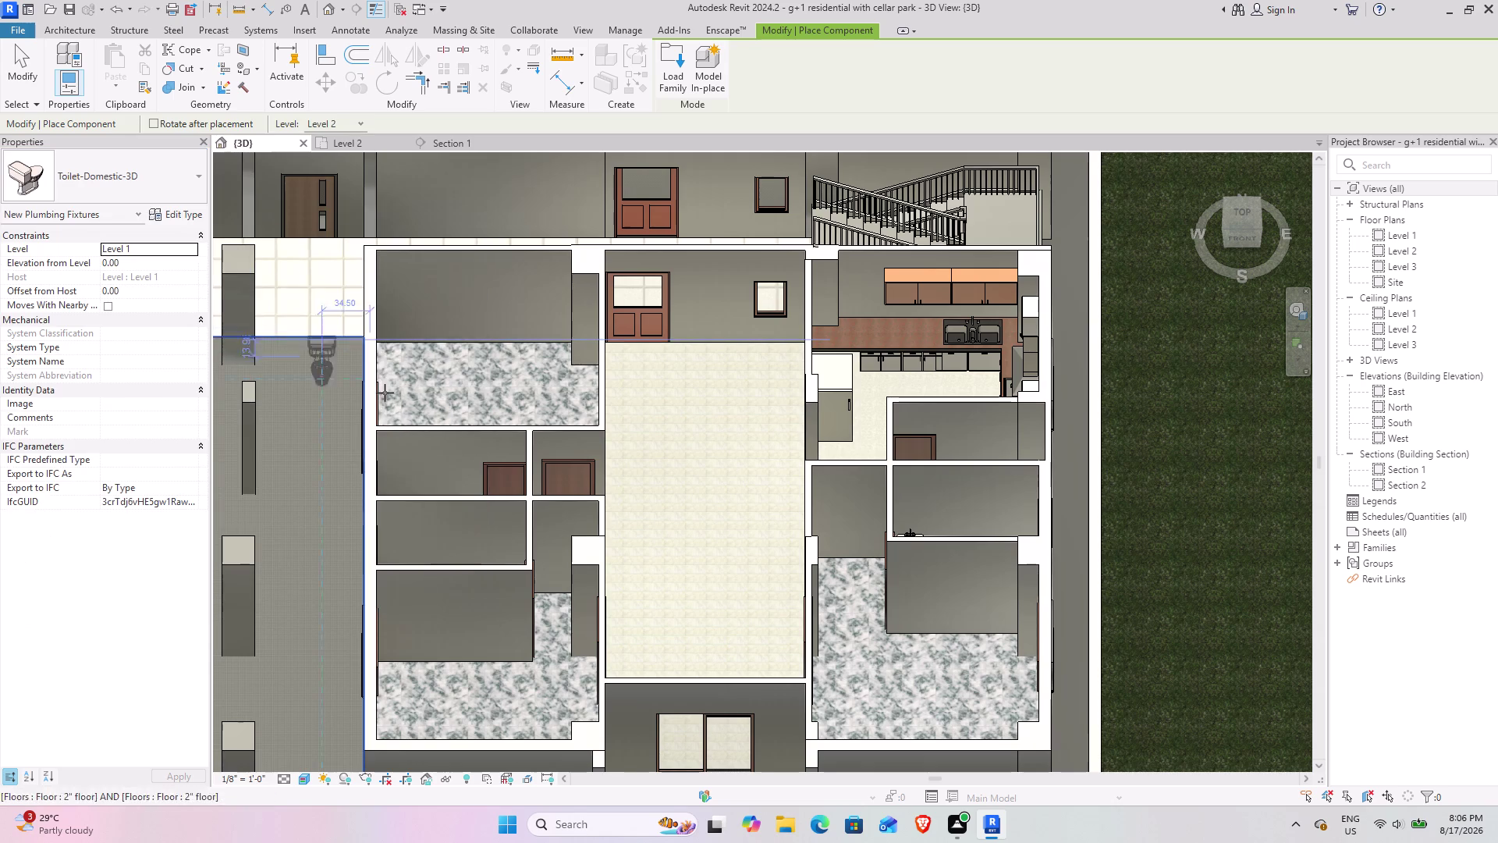
click(356, 143)
scroll(down, 3)
Place rotated toilets in the upper-left and lower-left Level 2 bathrooms.
middle_drag(493, 554, 687, 514)
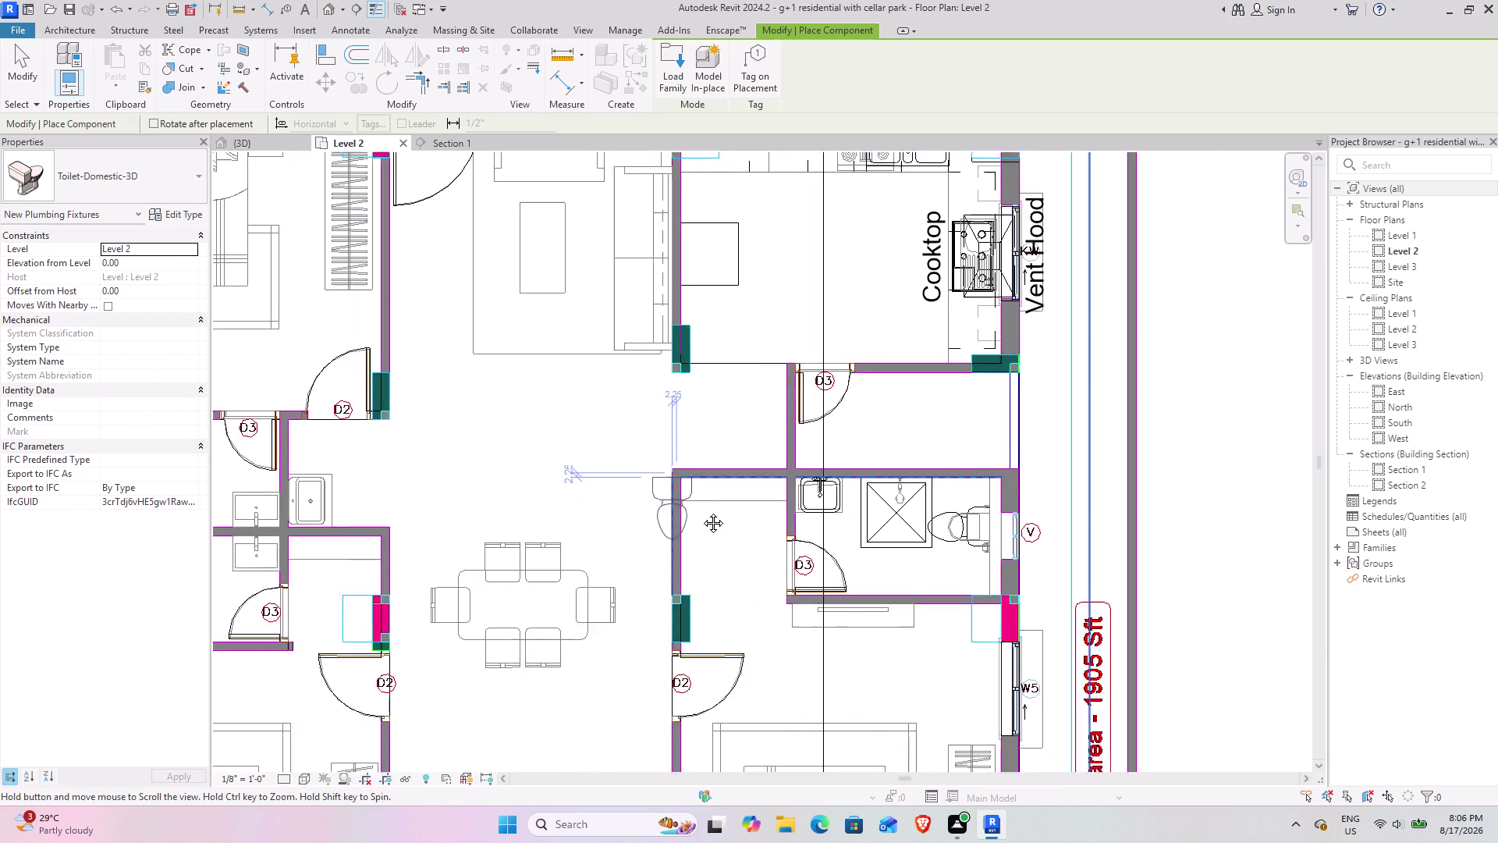
middle_drag(688, 514, 888, 438)
key(space)
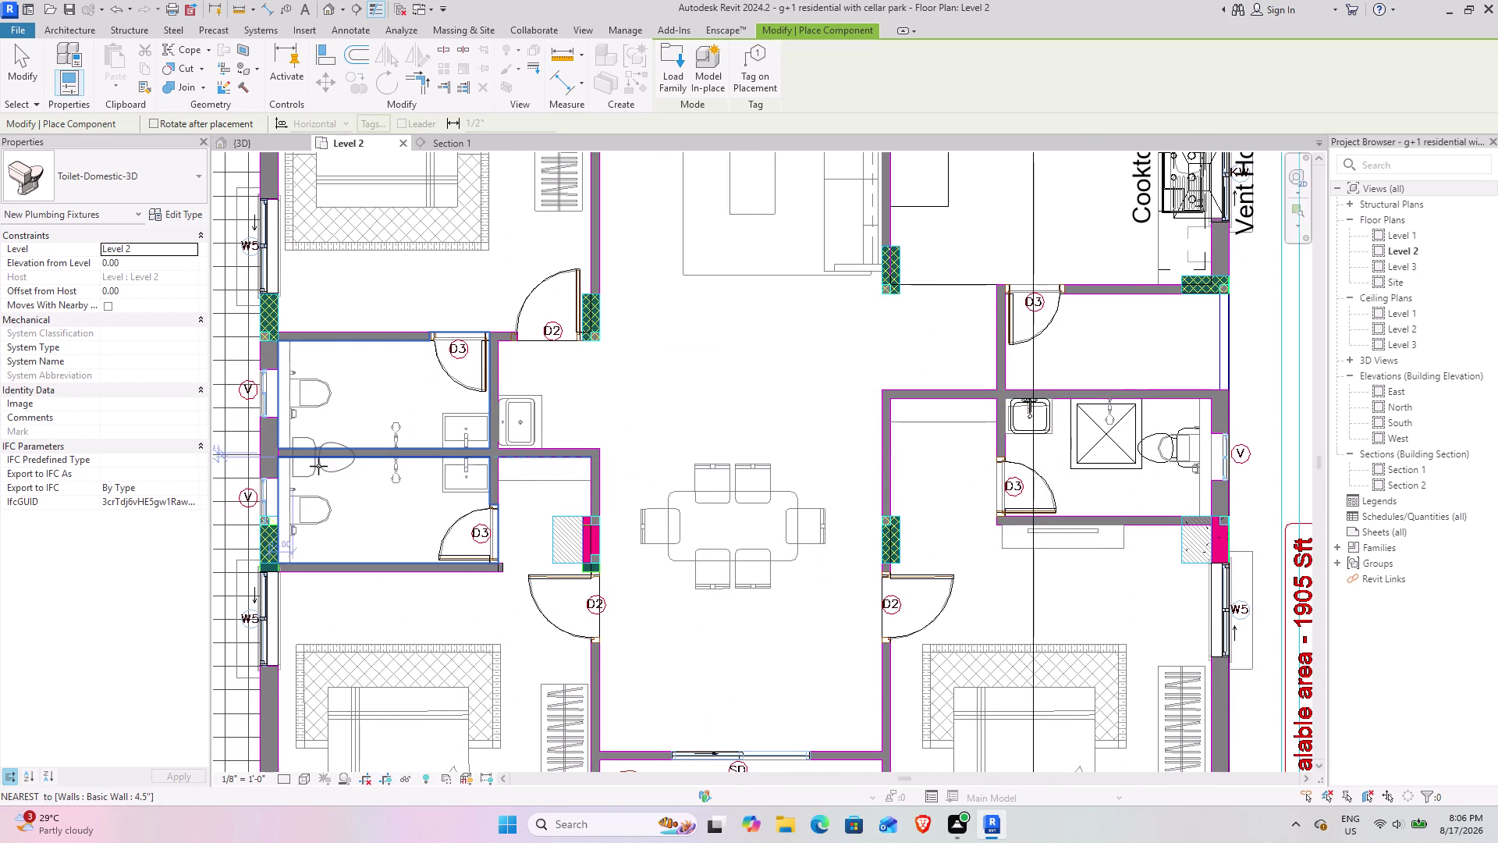
click(328, 394)
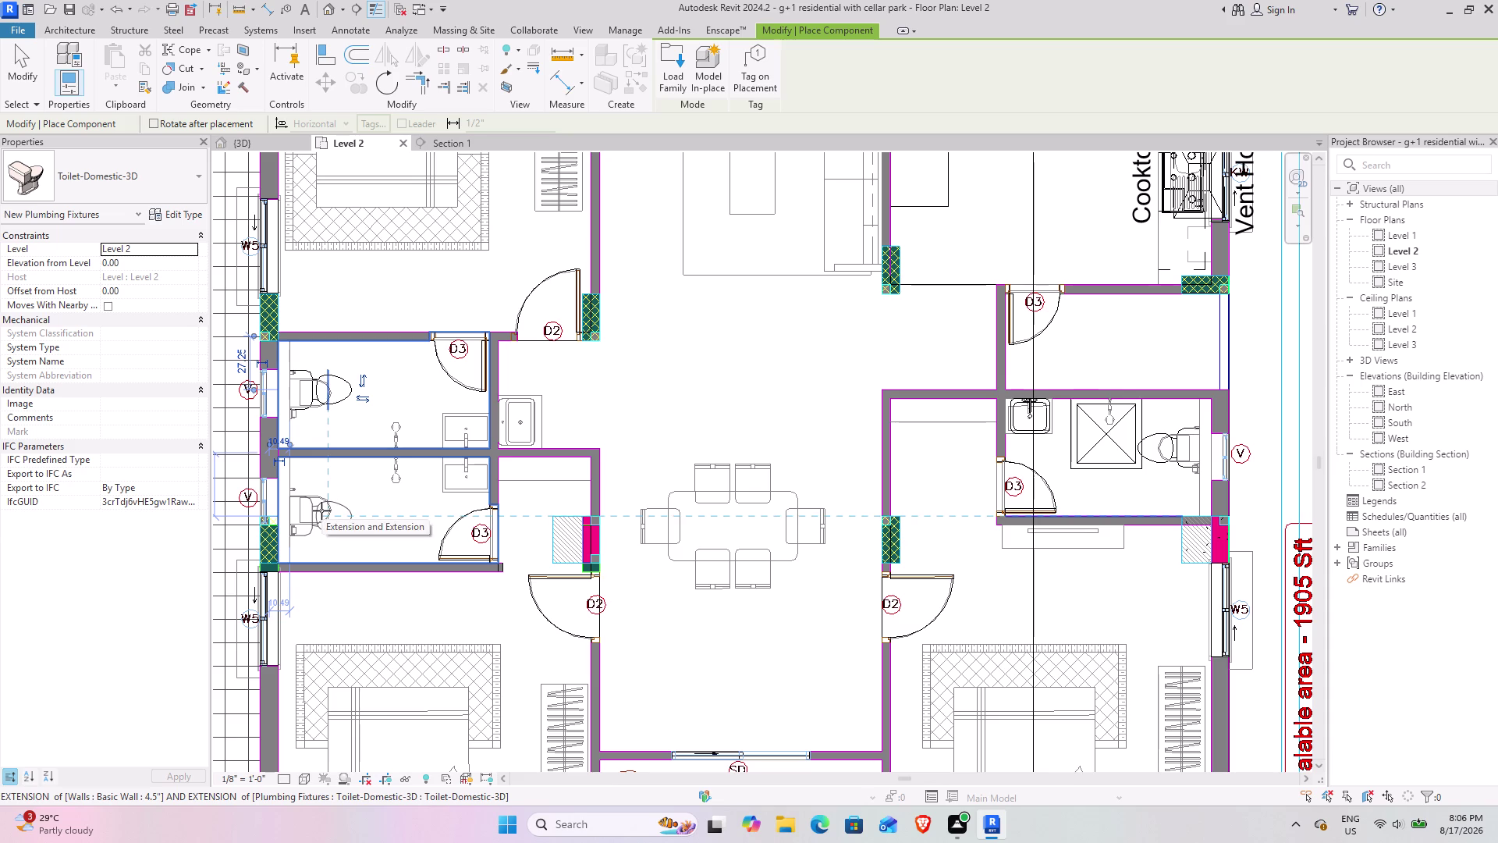
click(321, 510)
Turn a toilet to face the room and place it against the right-side bathroom's outer wall.
scroll(down, 3)
middle_drag(612, 450, 400, 473)
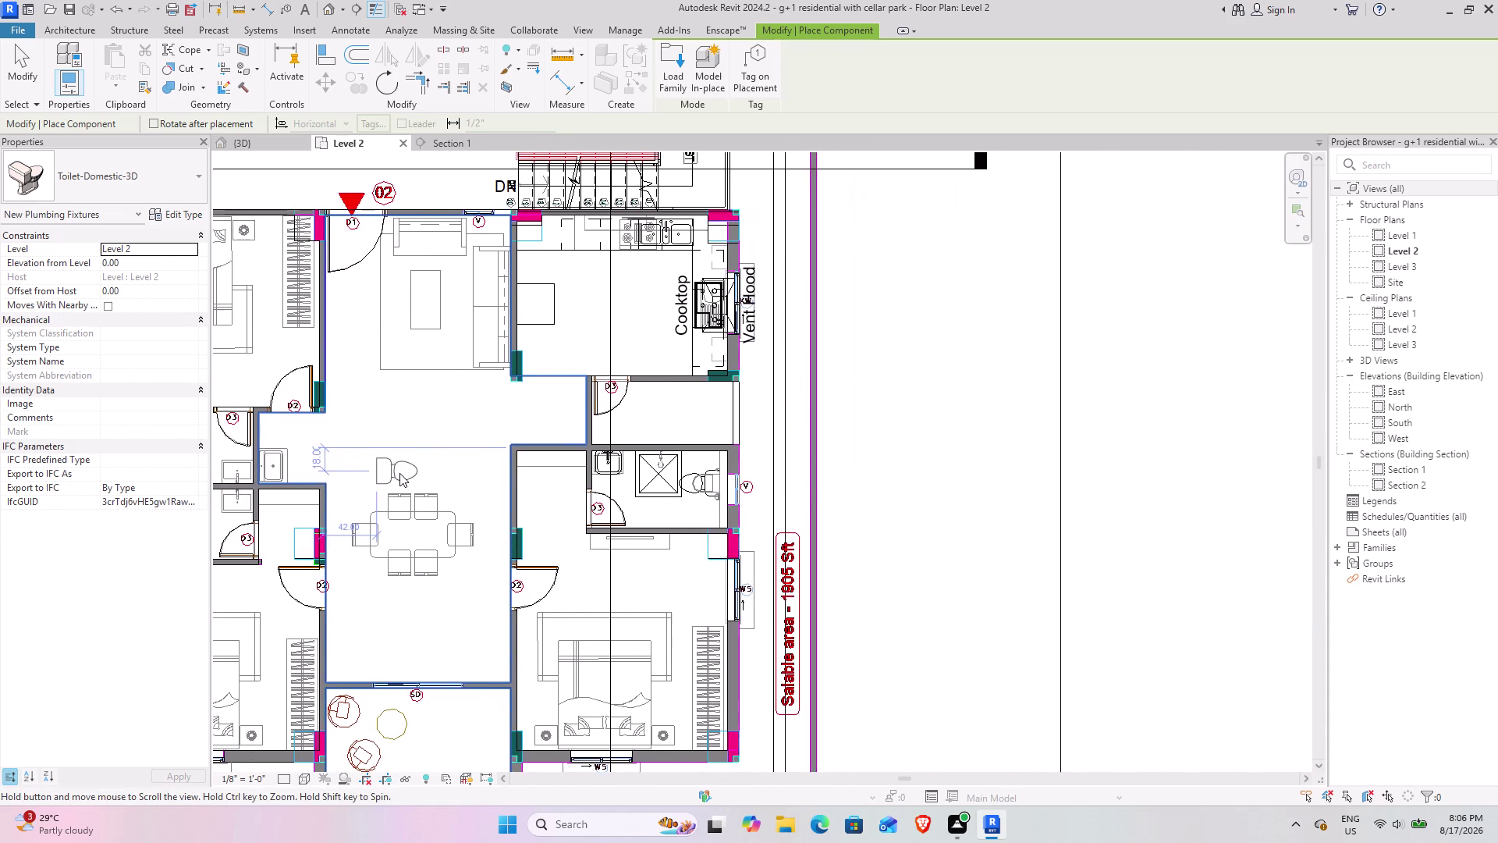
scroll(up, 3)
scroll(up, 3)
scroll(up, 3)
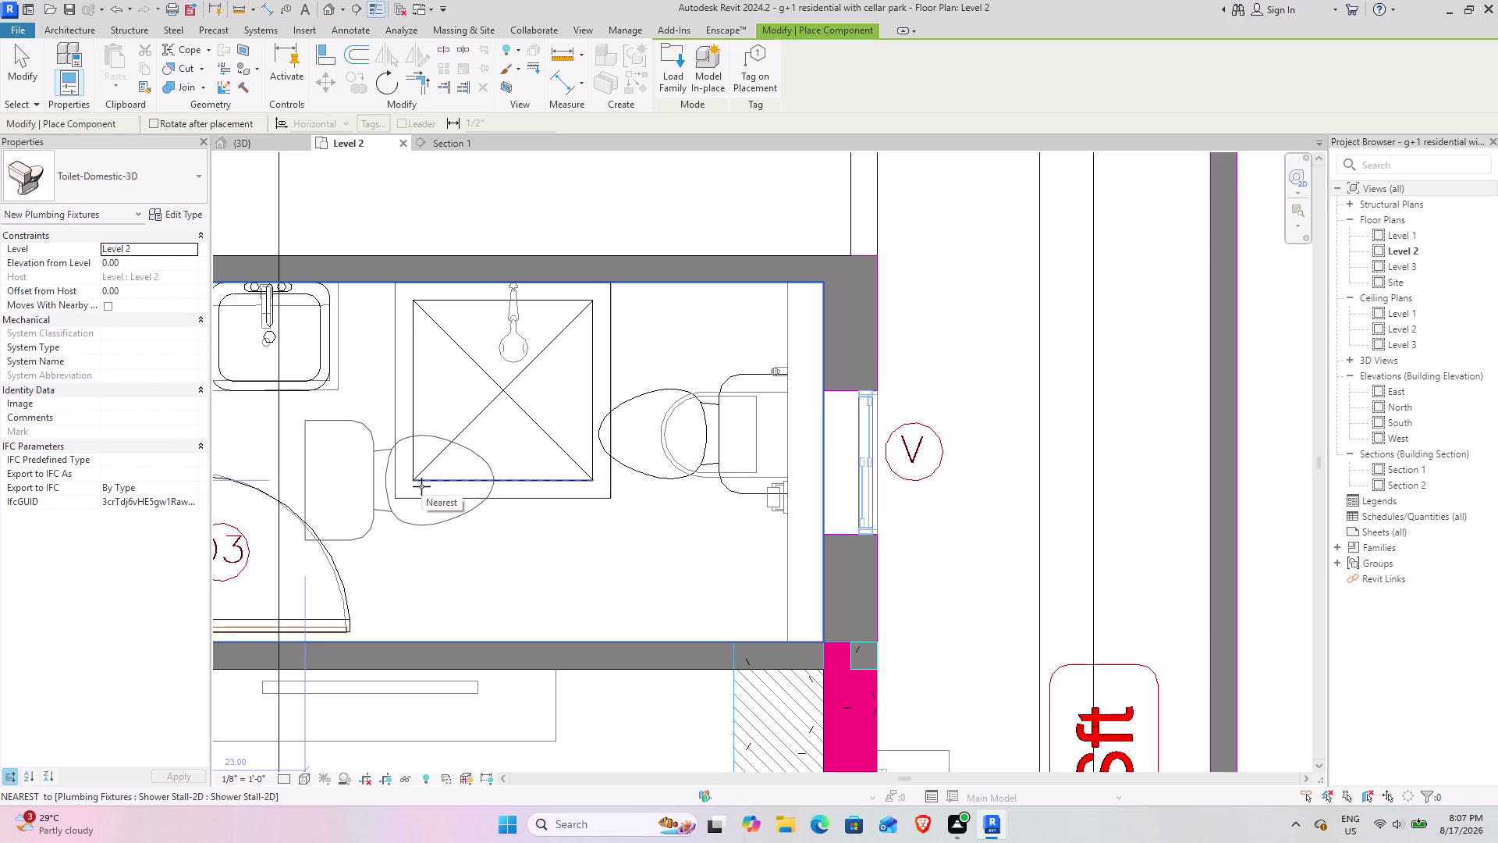
scroll(down, 3)
middle_drag(417, 500, 823, 491)
middle_drag(396, 495, 678, 496)
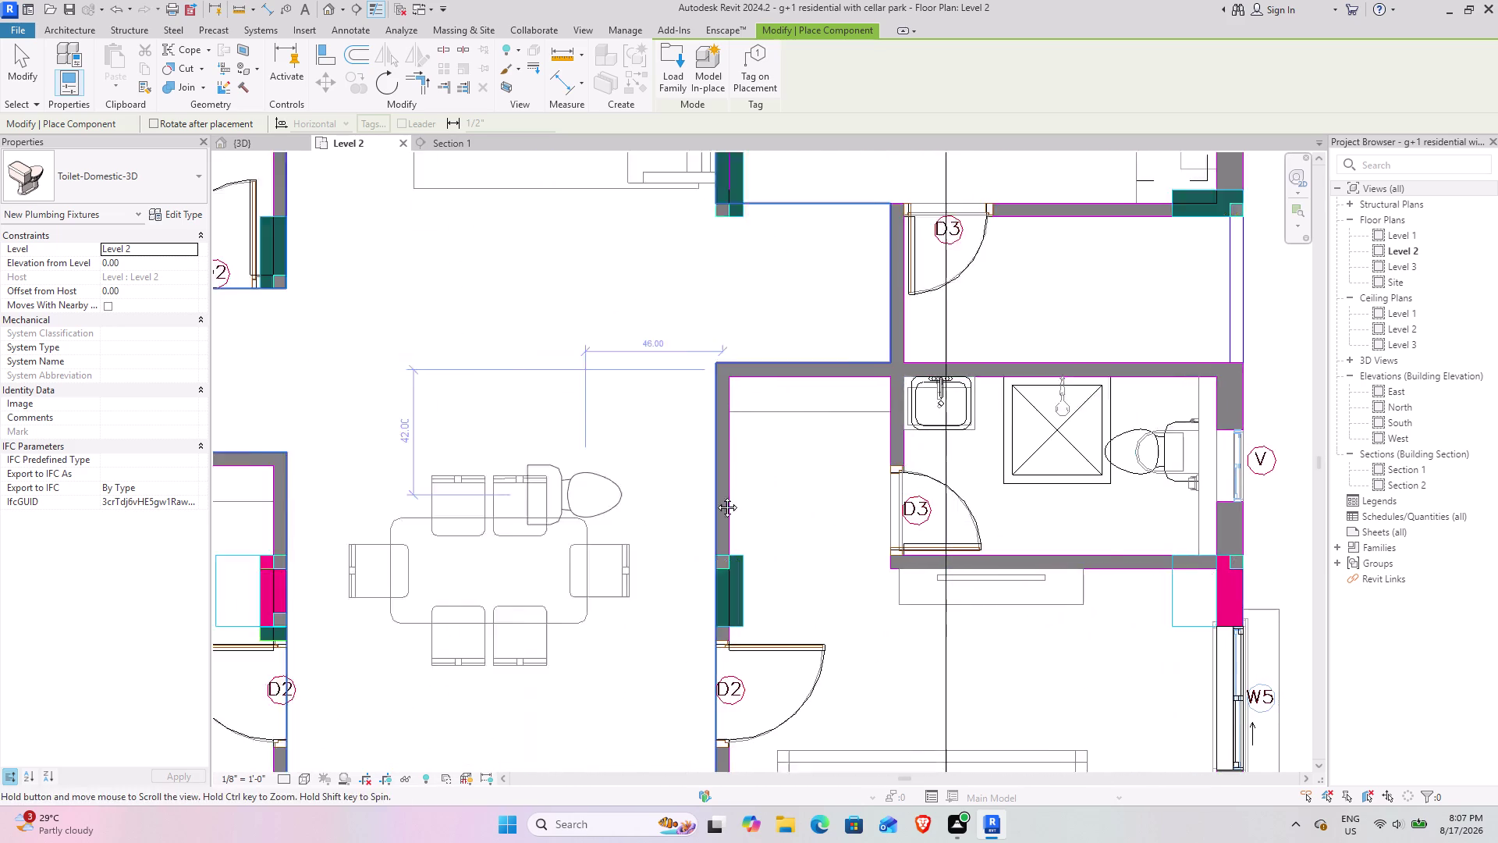
middle_drag(678, 495, 964, 495)
scroll(down, 3)
middle_drag(676, 474, 558, 634)
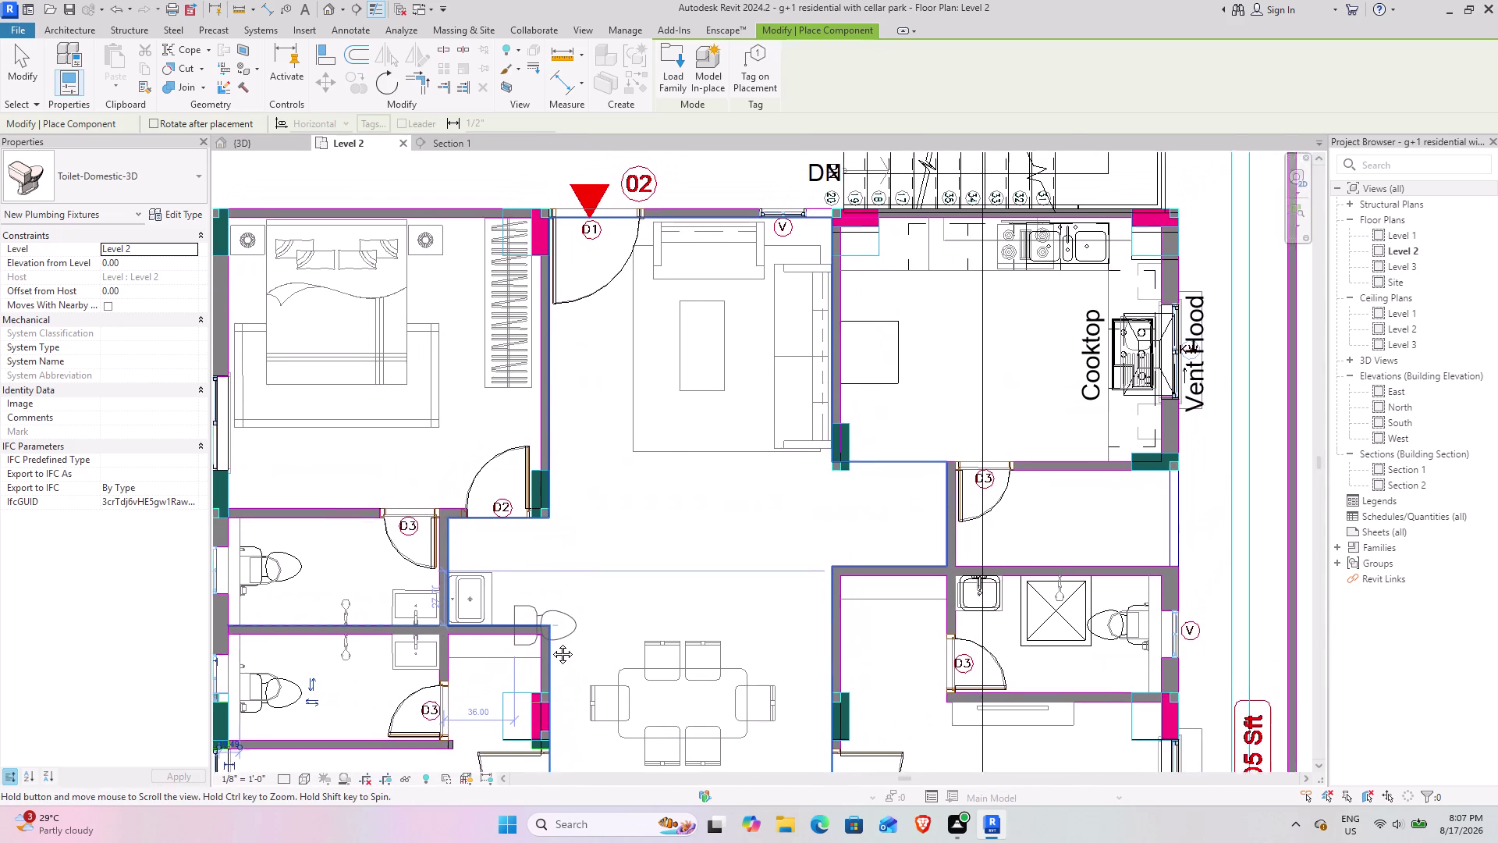
middle_drag(557, 634, 598, 599)
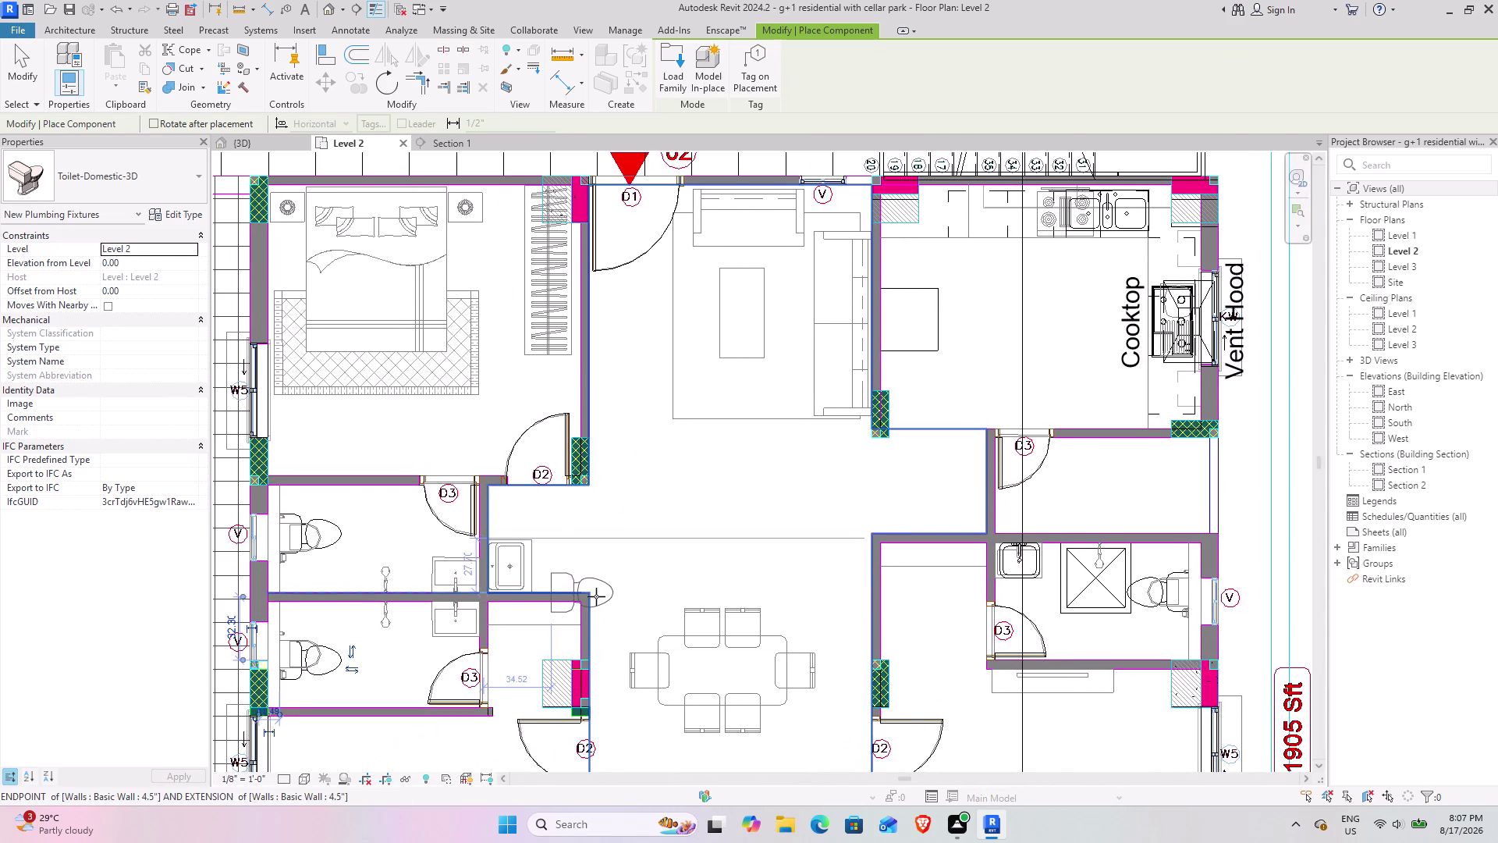
scroll(down, 3)
middle_drag(596, 596, 641, 444)
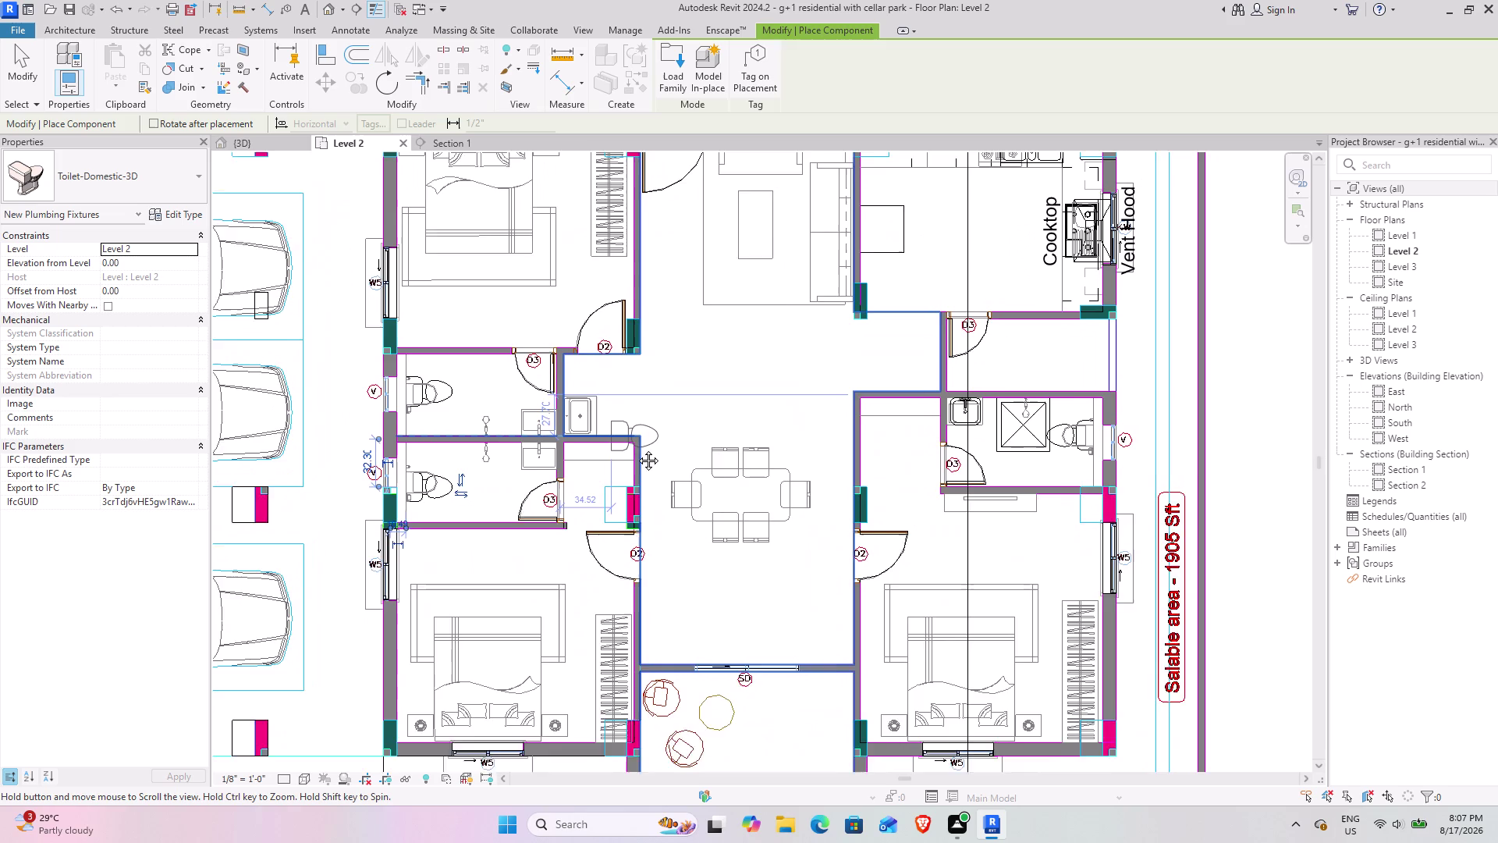
middle_drag(641, 444, 612, 565)
middle_drag(461, 253, 435, 400)
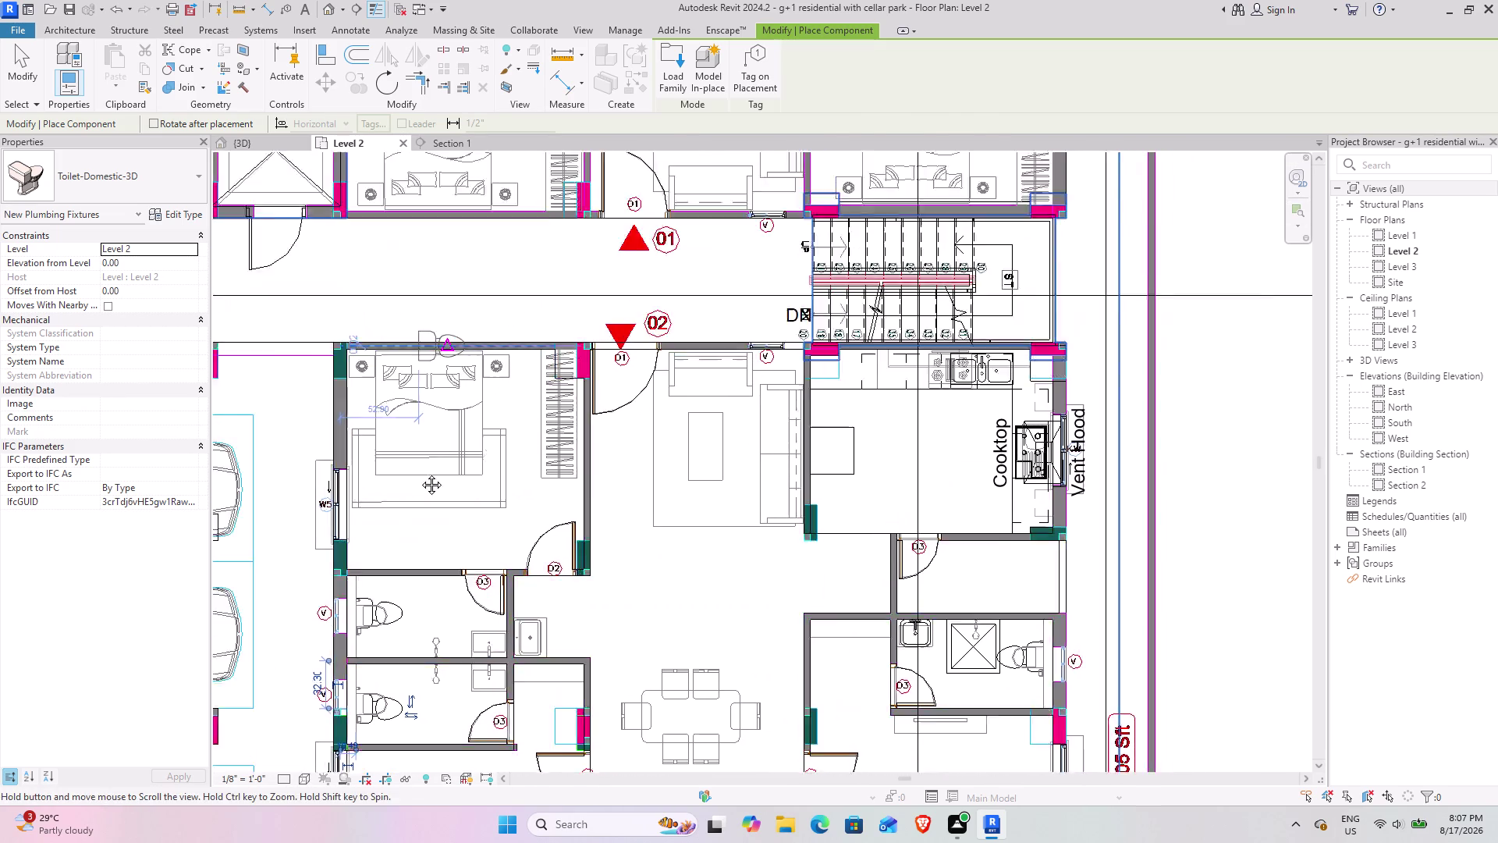
middle_drag(434, 401, 406, 536)
middle_drag(795, 388, 586, 653)
middle_drag(680, 443, 703, 663)
scroll(up, 3)
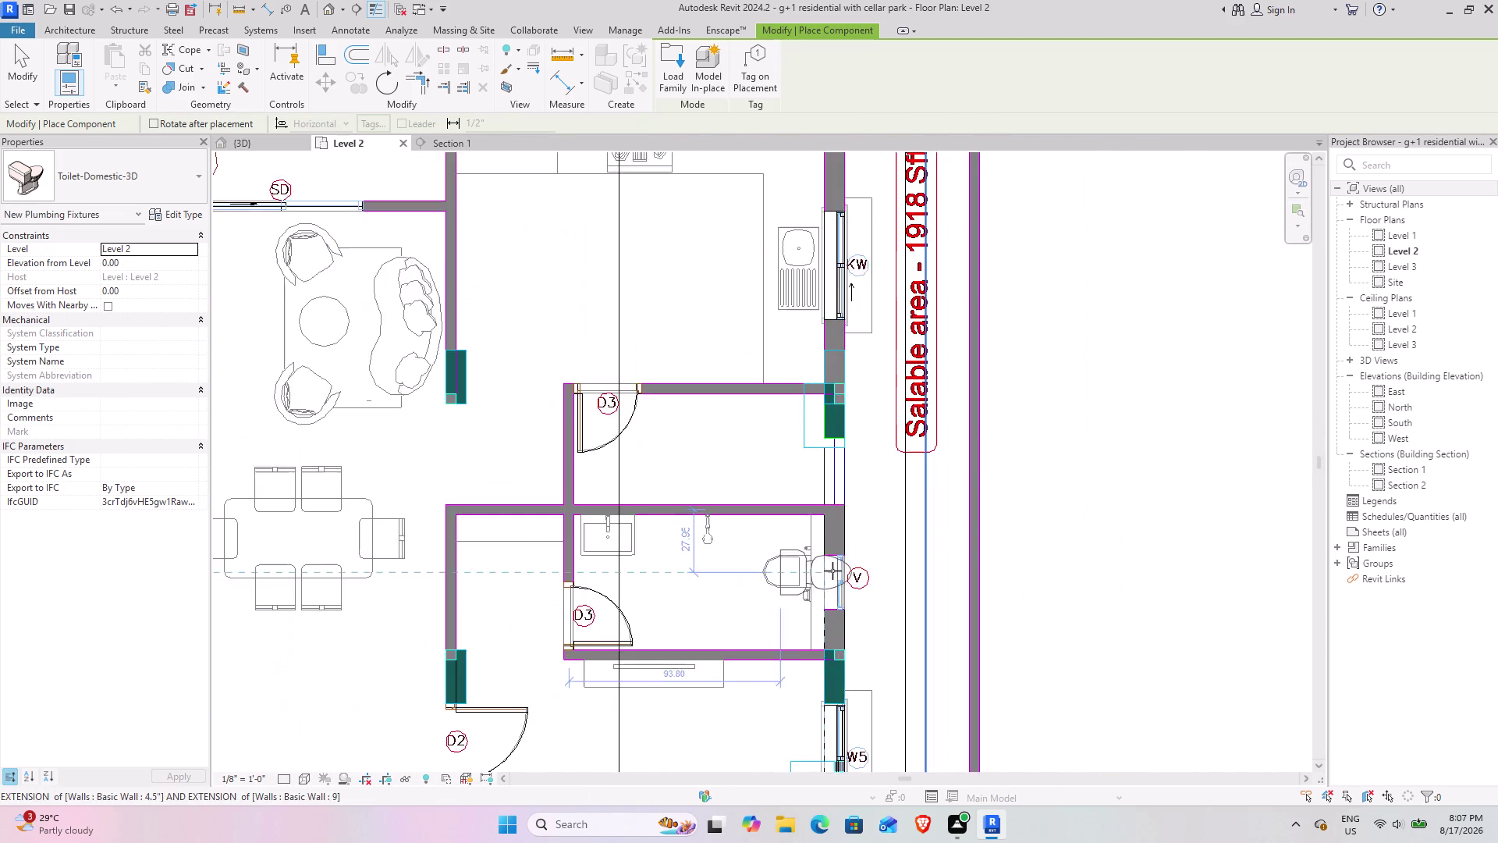
scroll(up, 3)
key(space)
key(space)
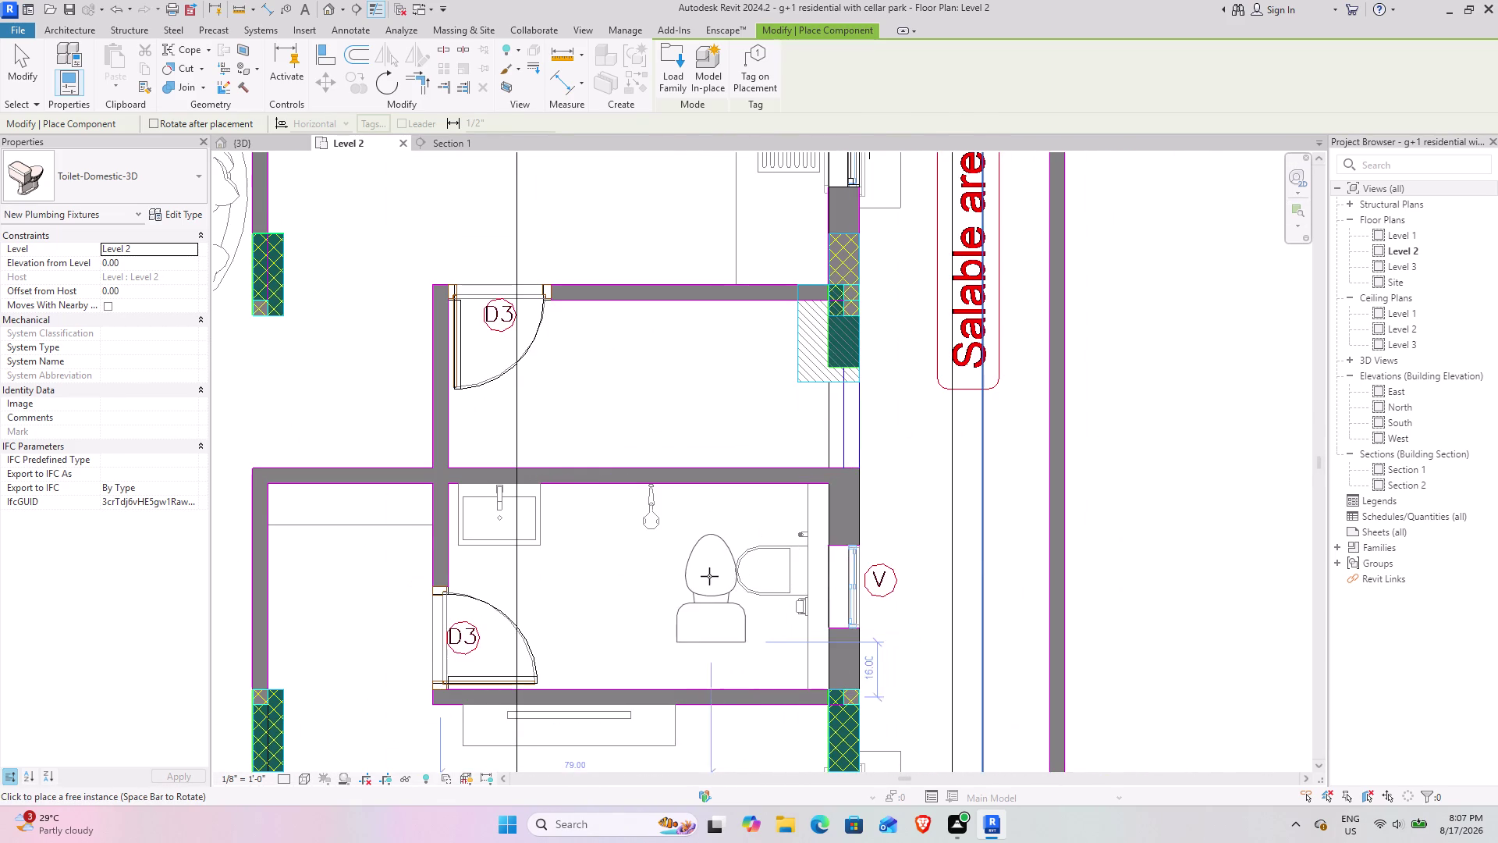
key(space)
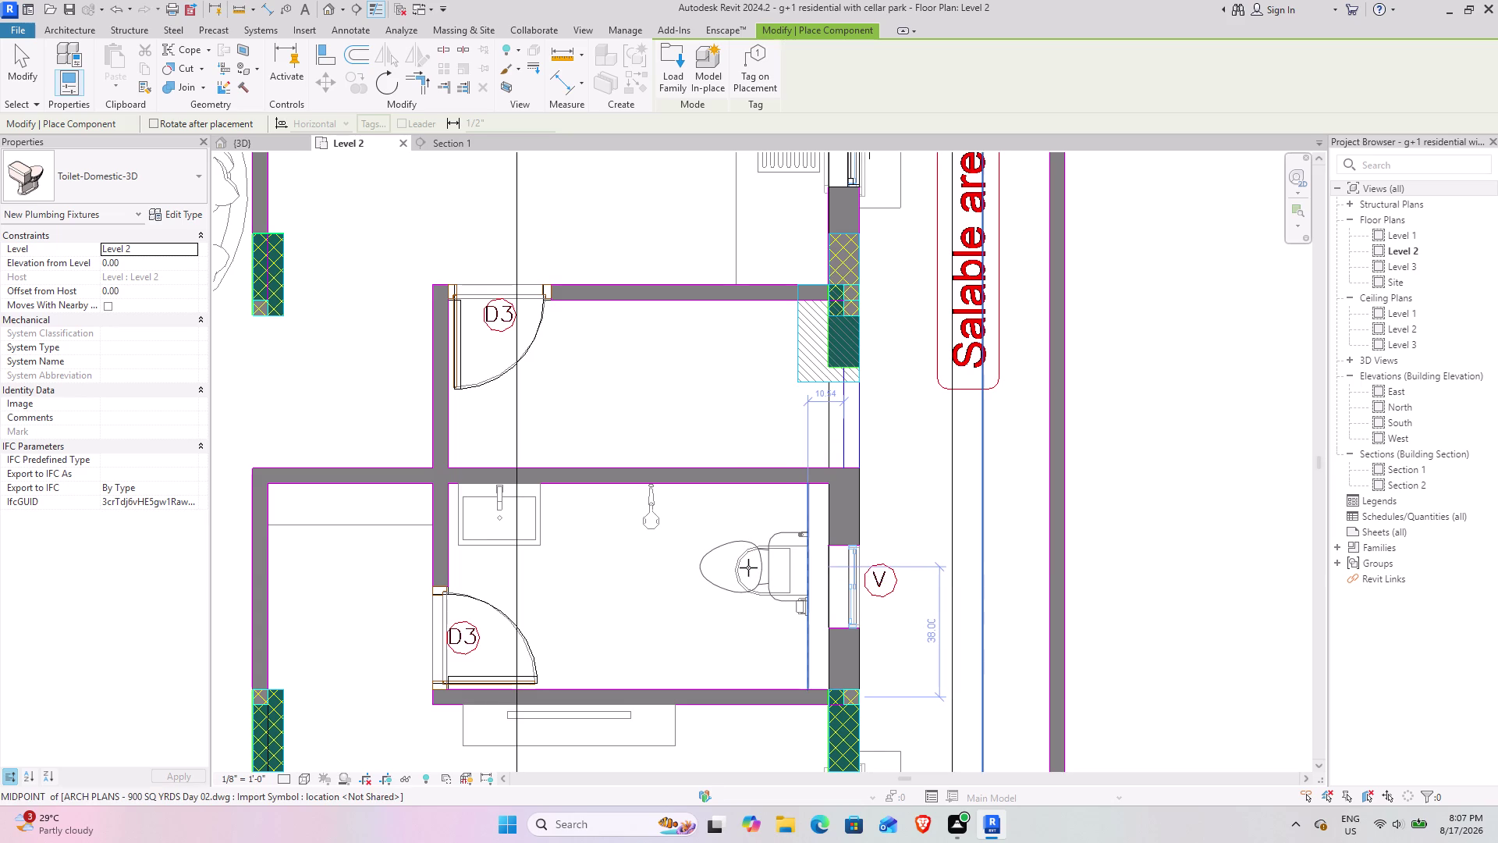
click(749, 568)
Rotate a toilet to match the drawn symbol and place it in the lower left-side bathroom.
scroll(down, 3)
middle_drag(732, 437, 706, 600)
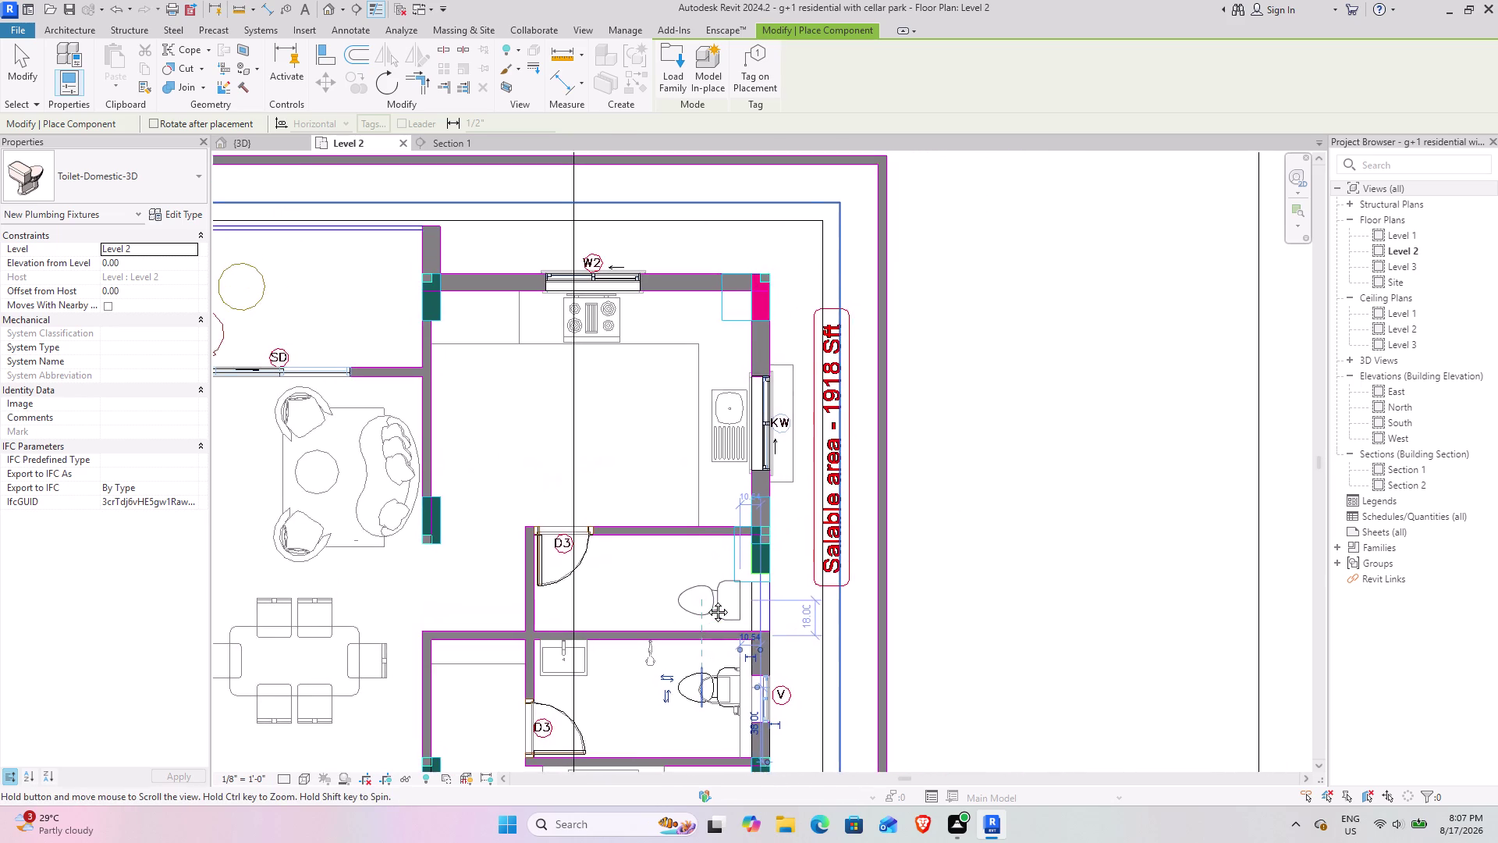
middle_drag(706, 600, 1037, 459)
middle_drag(554, 491, 956, 415)
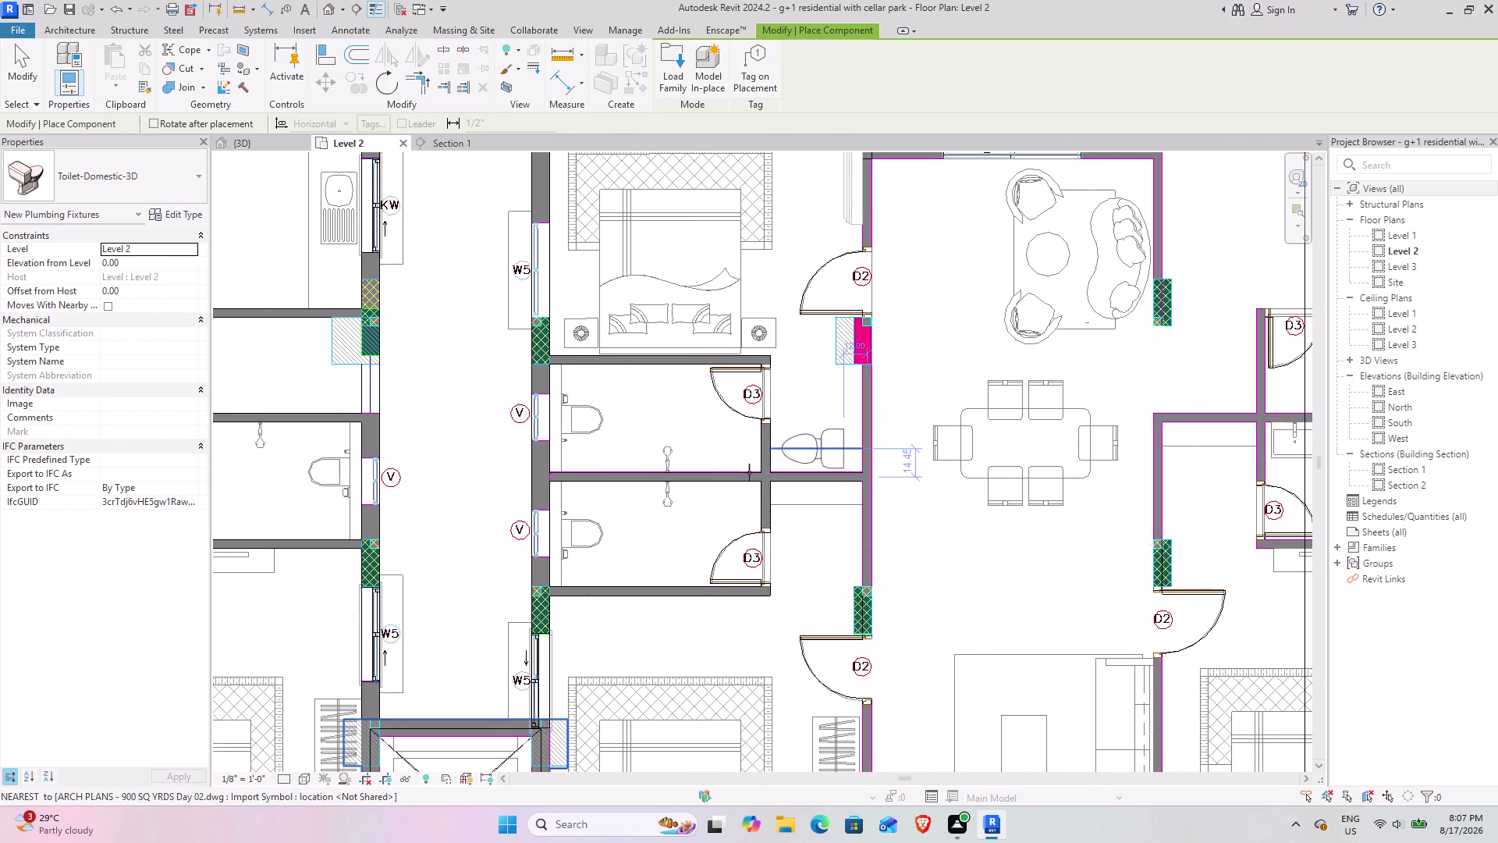
key(space)
key(space)
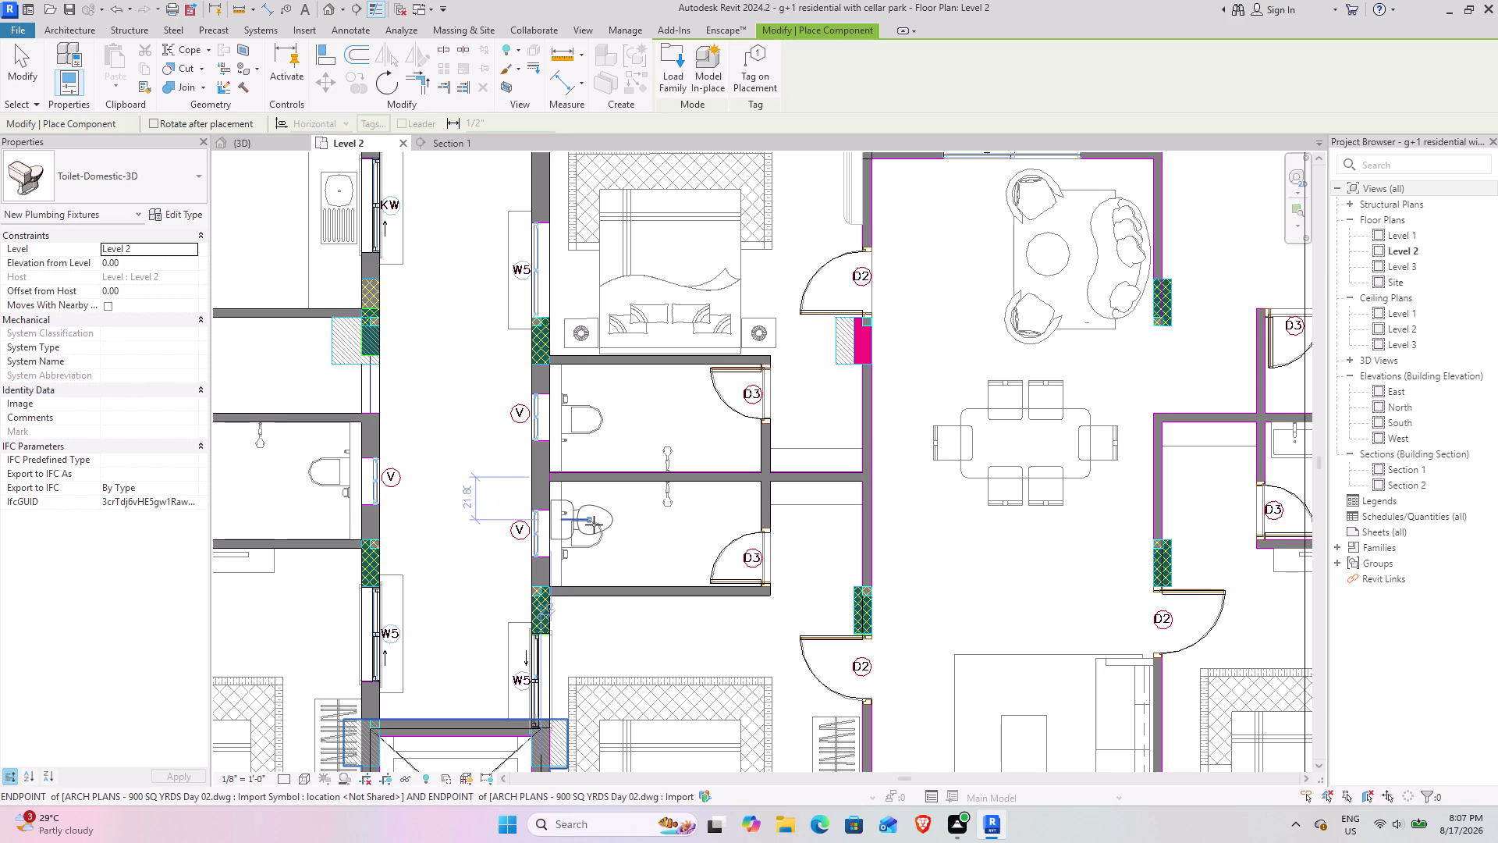
click(599, 526)
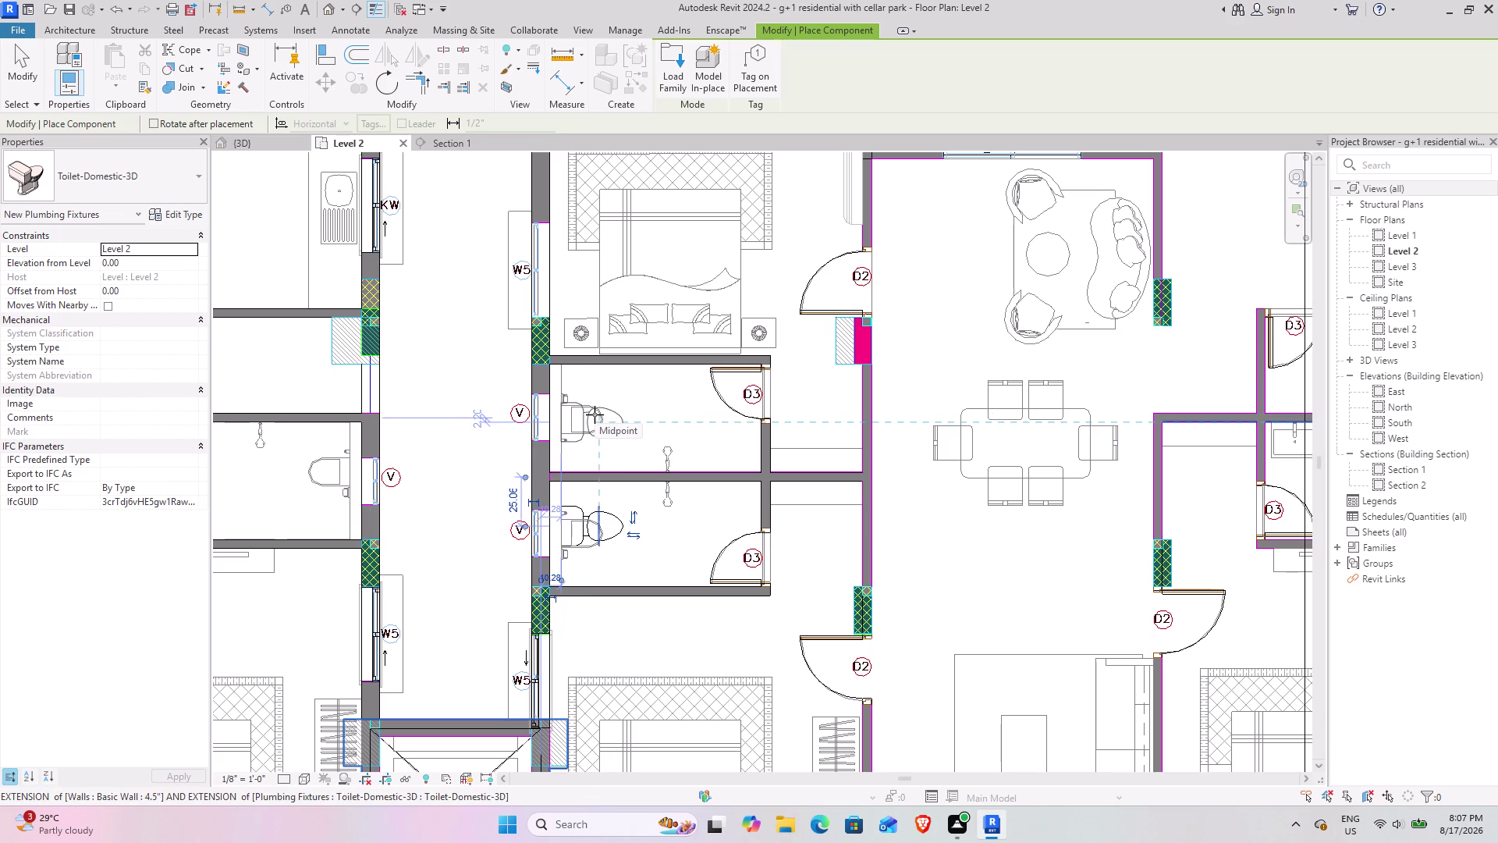
Undo twice, pan the plan, and end the toilet placement with Modify.
key(ctrl+z)
key(ctrl+z)
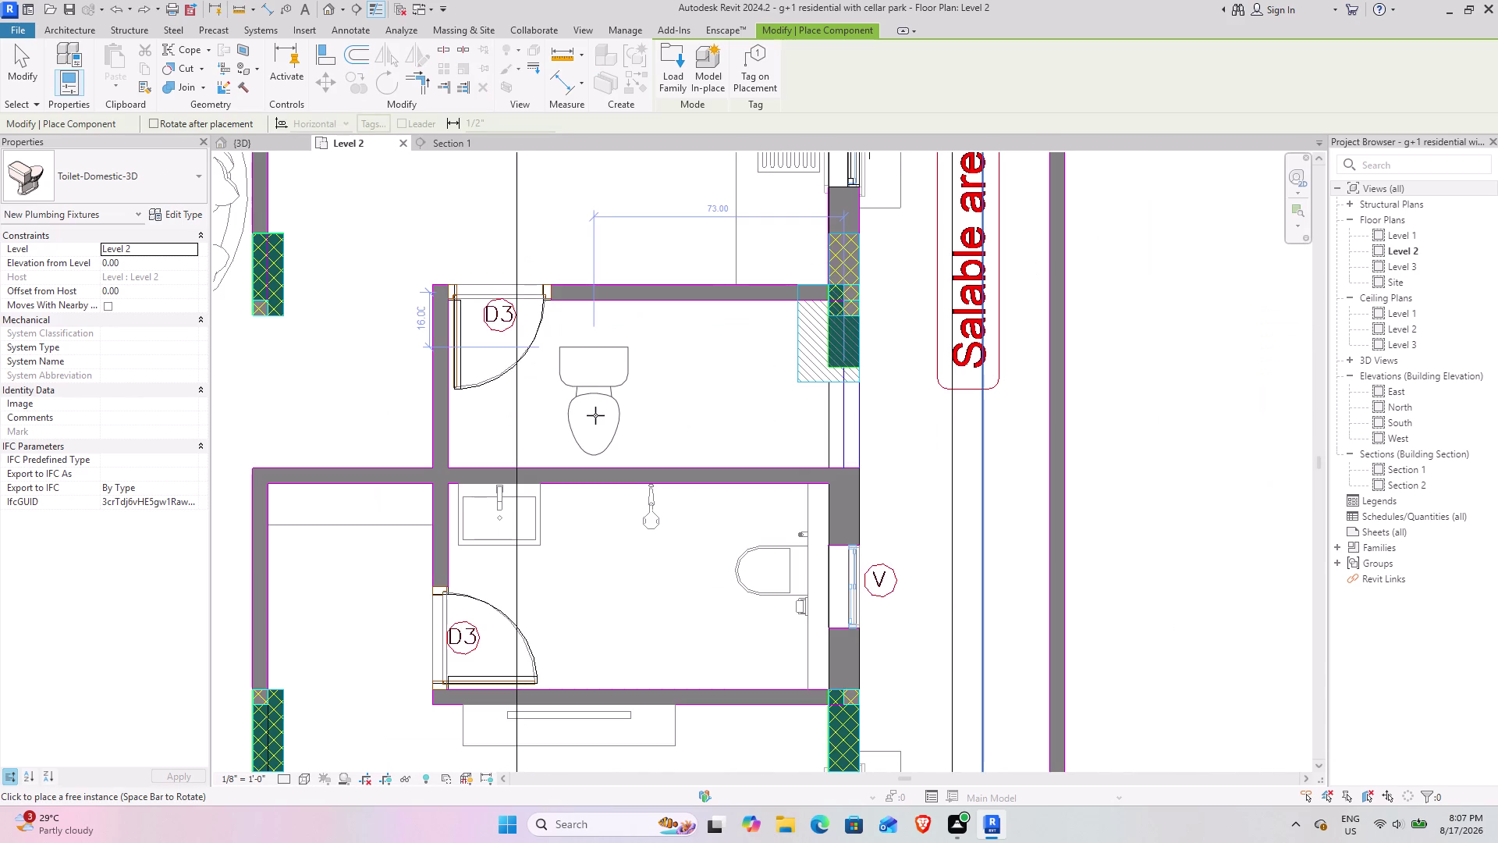
scroll(down, 3)
middle_drag(623, 496, 736, 409)
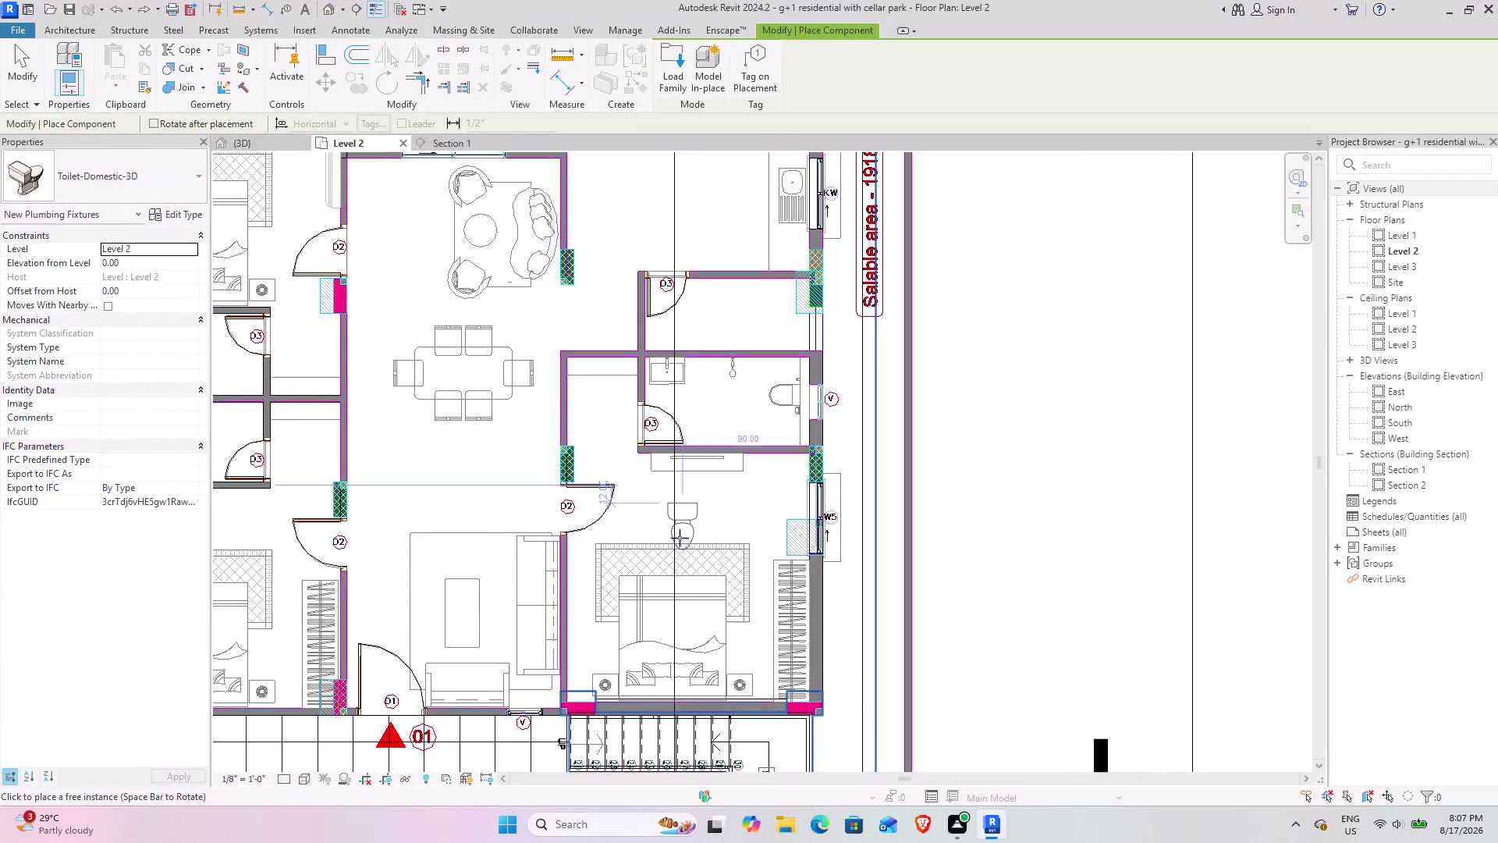
middle_drag(675, 536, 866, 361)
middle_drag(606, 523, 711, 299)
middle_drag(560, 494, 591, 323)
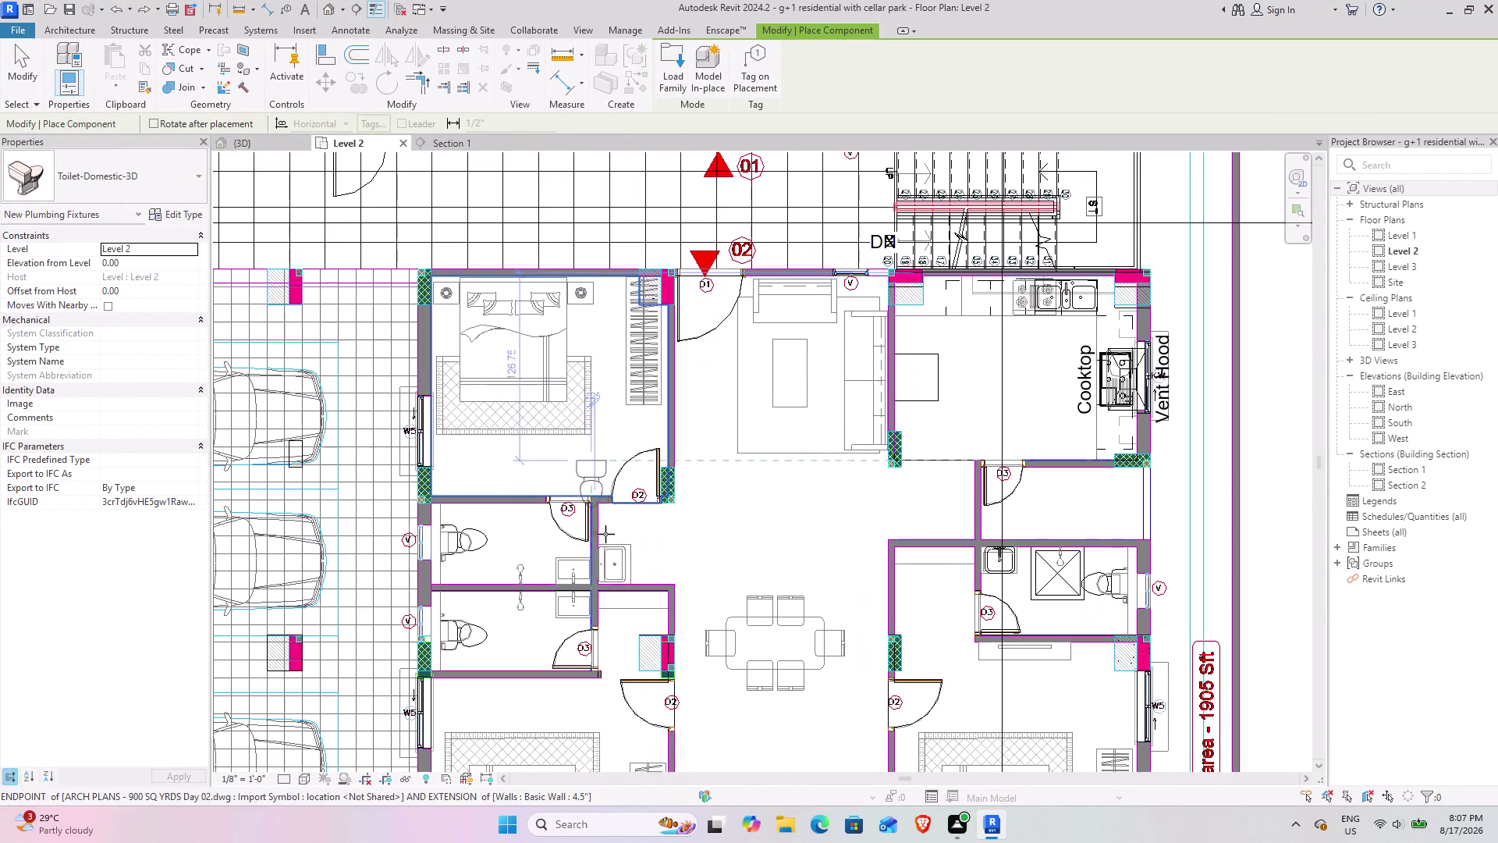
middle_drag(605, 517, 506, 476)
click(21, 68)
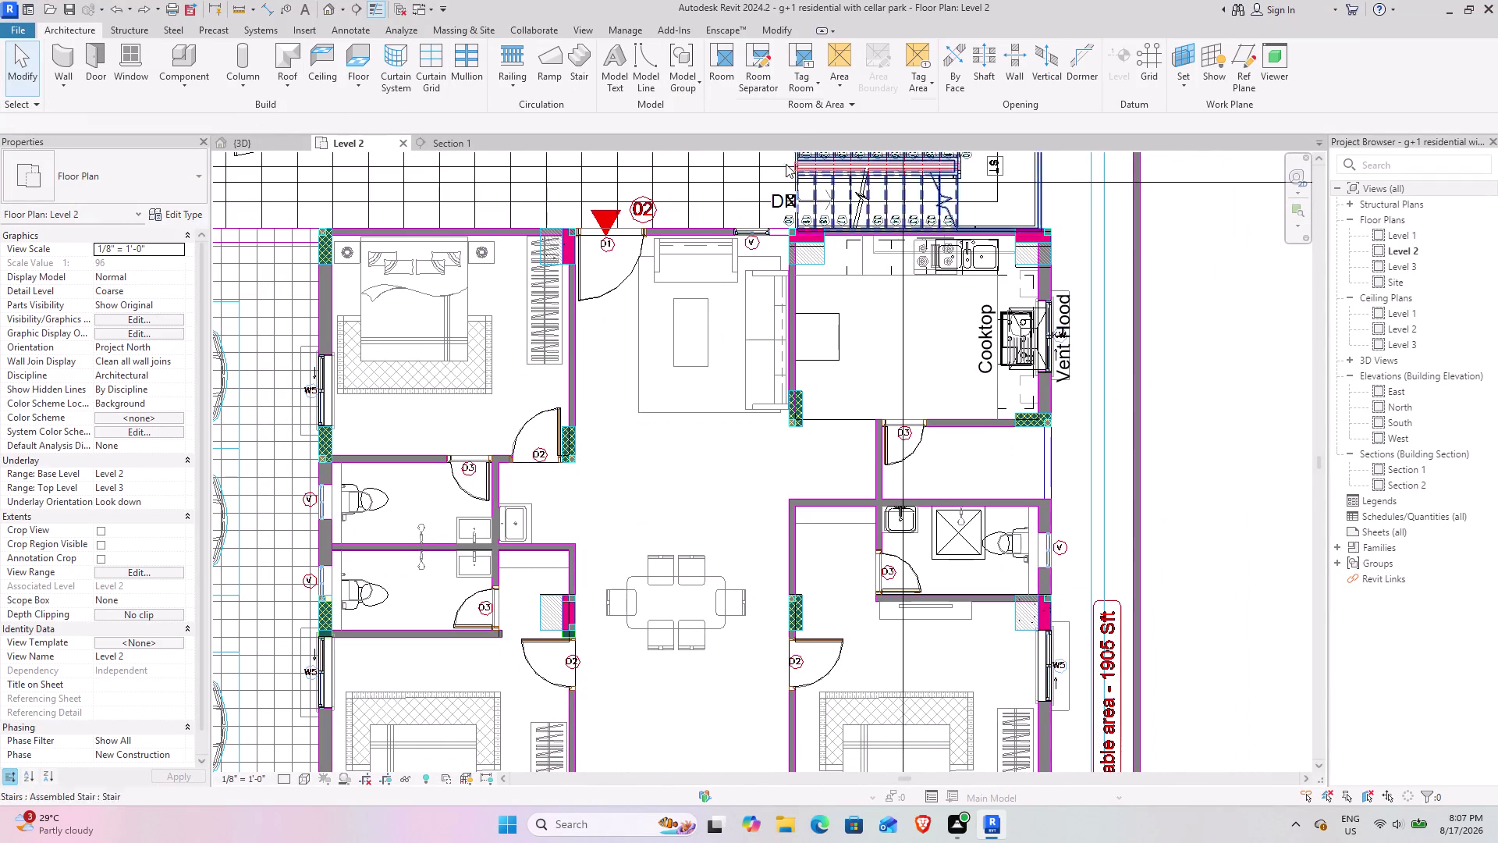
In the 3D view, orbit over the bedrooms and toward the kitchen and corridor.
click(241, 141)
scroll(down, 3)
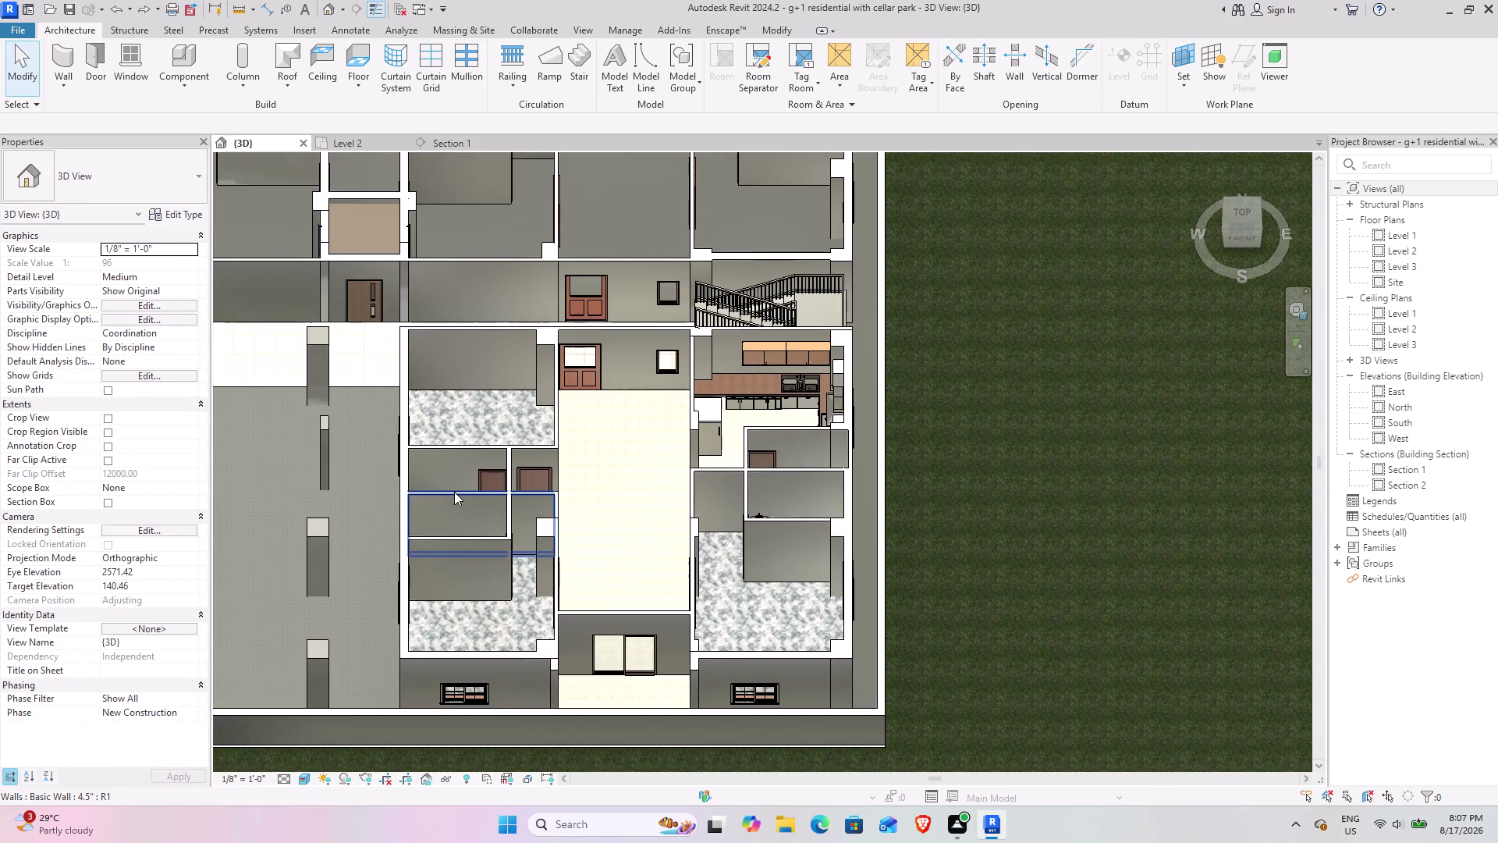
middle_drag(452, 492, 410, 599)
middle_drag(415, 513, 420, 600)
middle_drag(419, 553, 413, 637)
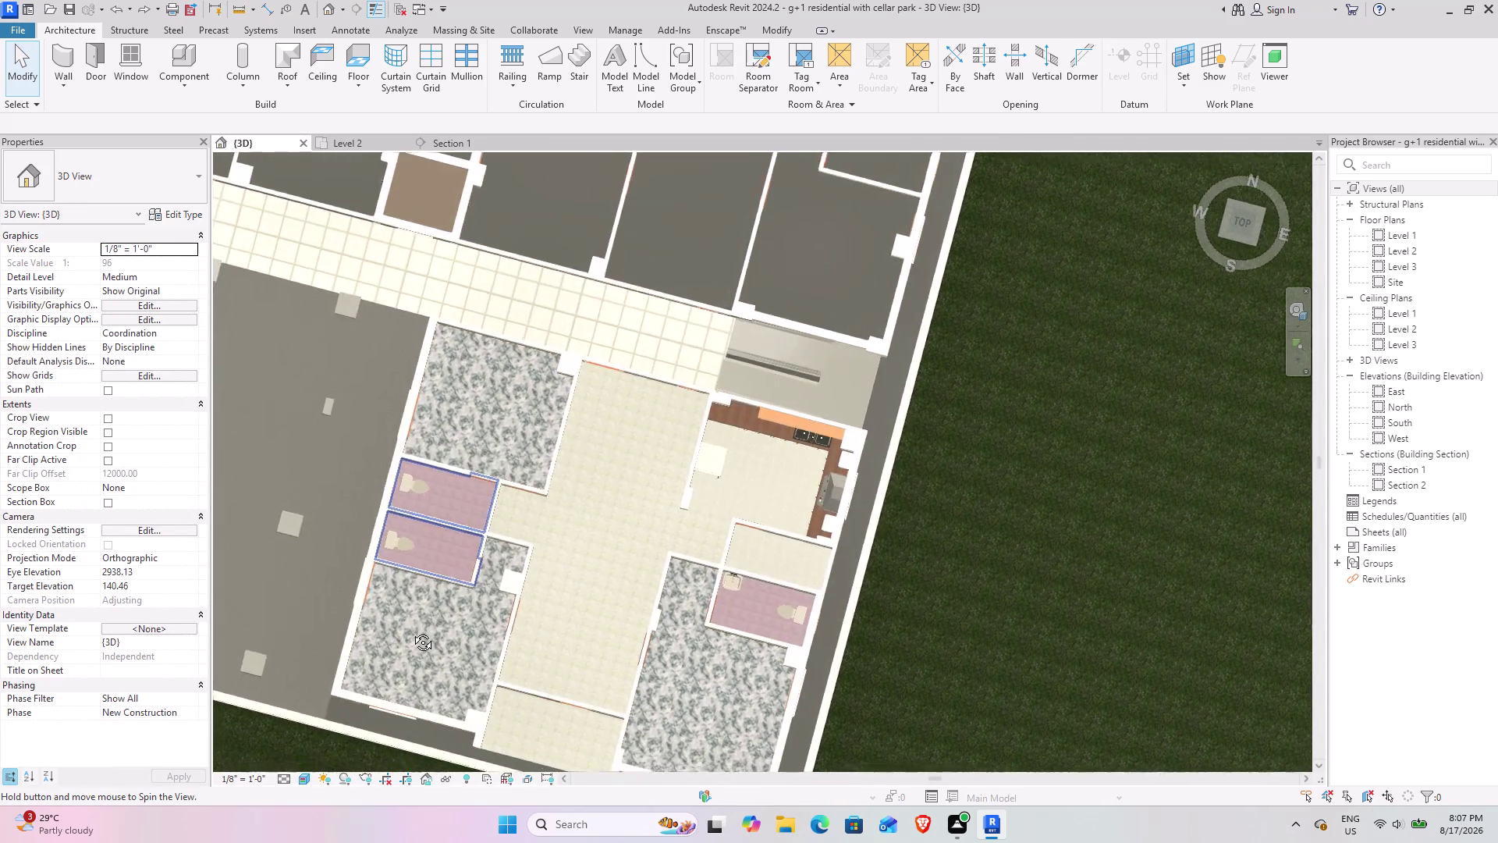
middle_drag(413, 636, 385, 514)
middle_drag(387, 516, 449, 494)
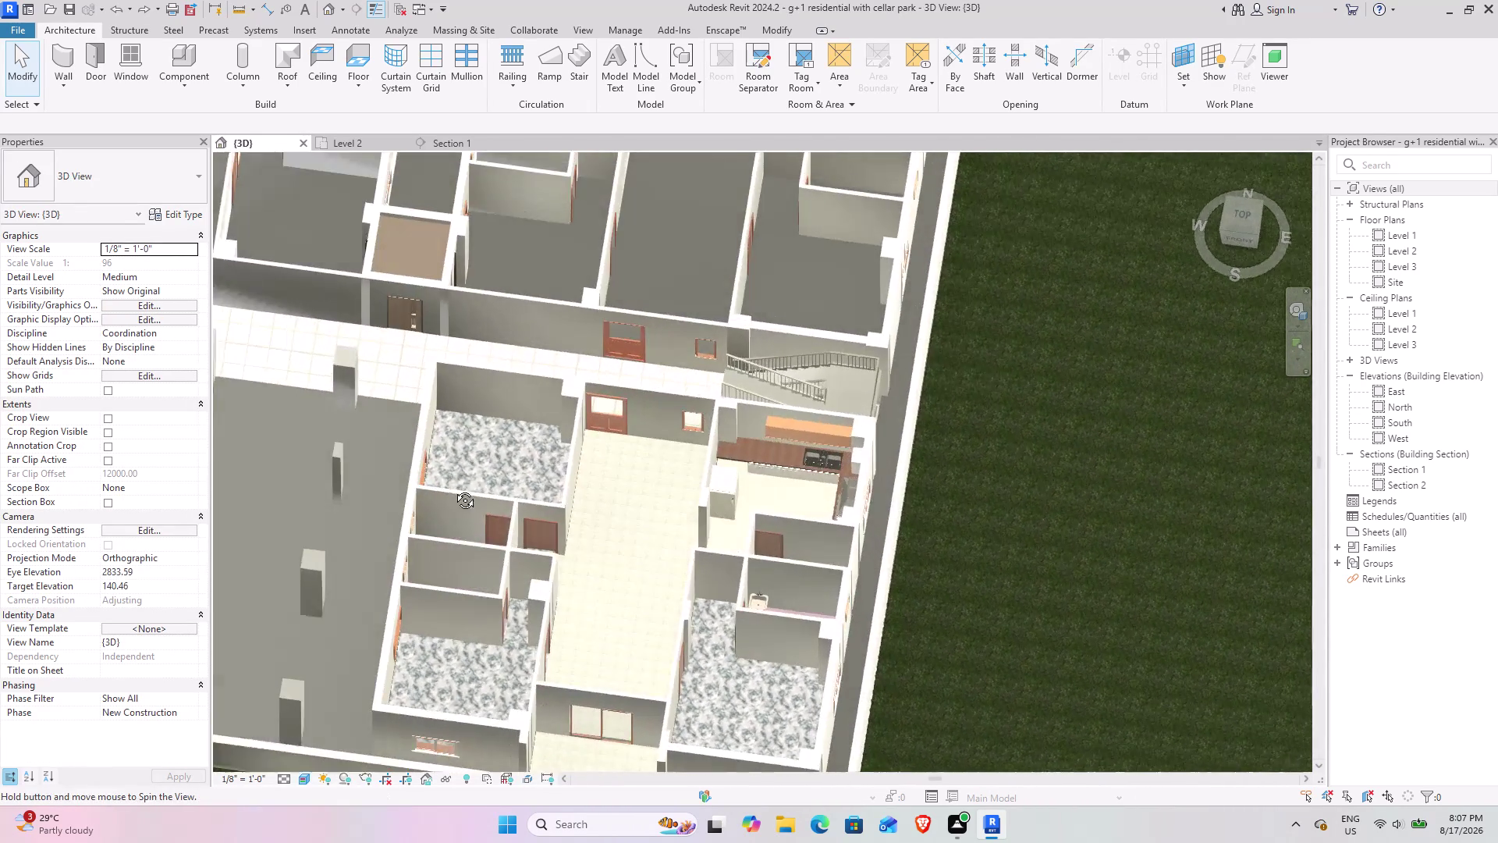
middle_drag(448, 494, 399, 499)
scroll(up, 3)
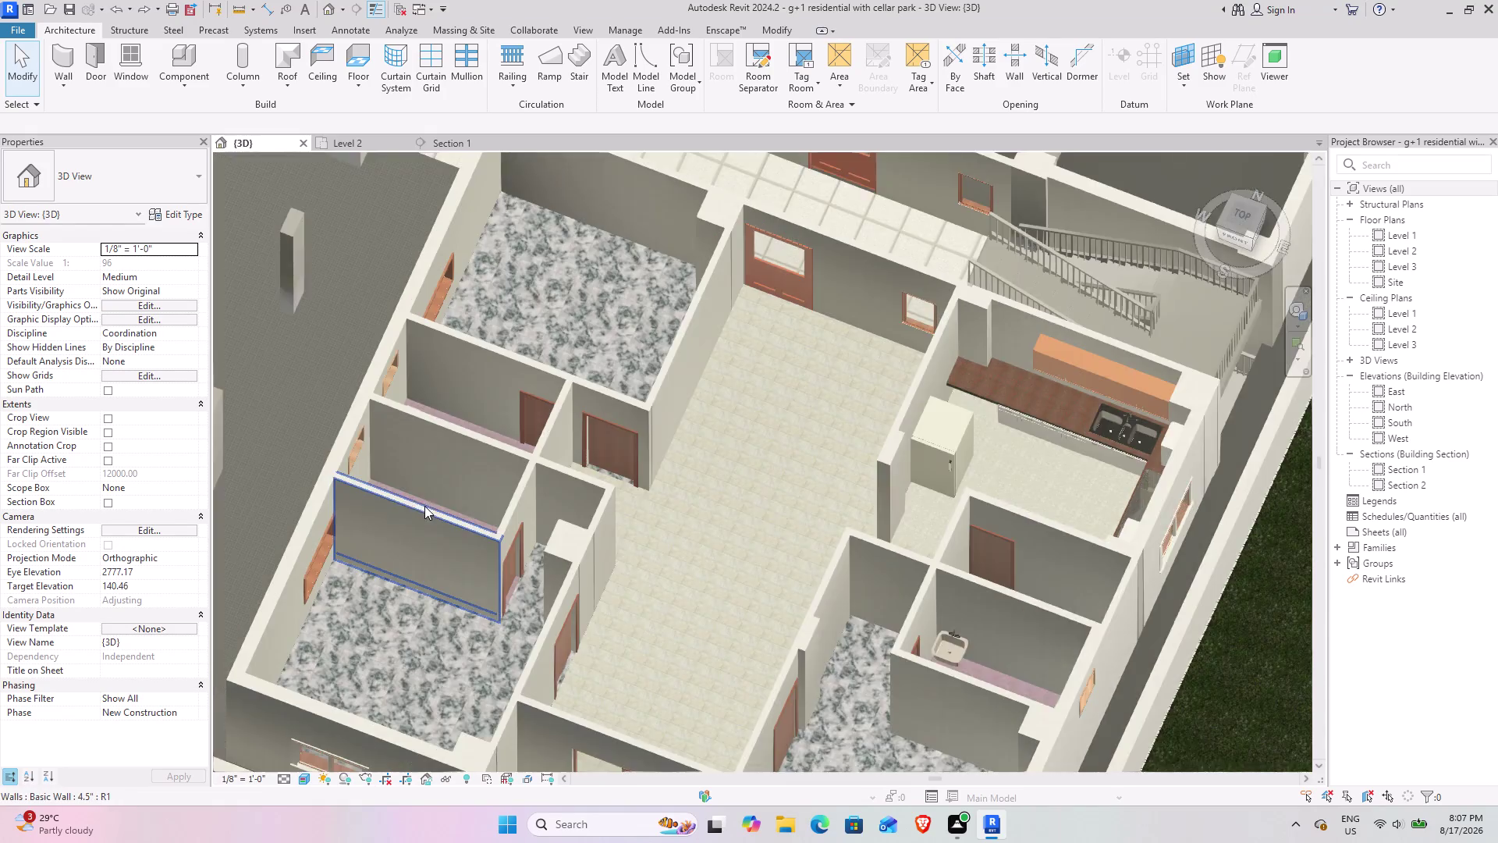
scroll(up, 3)
middle_drag(411, 504, 330, 527)
middle_drag(458, 481, 404, 505)
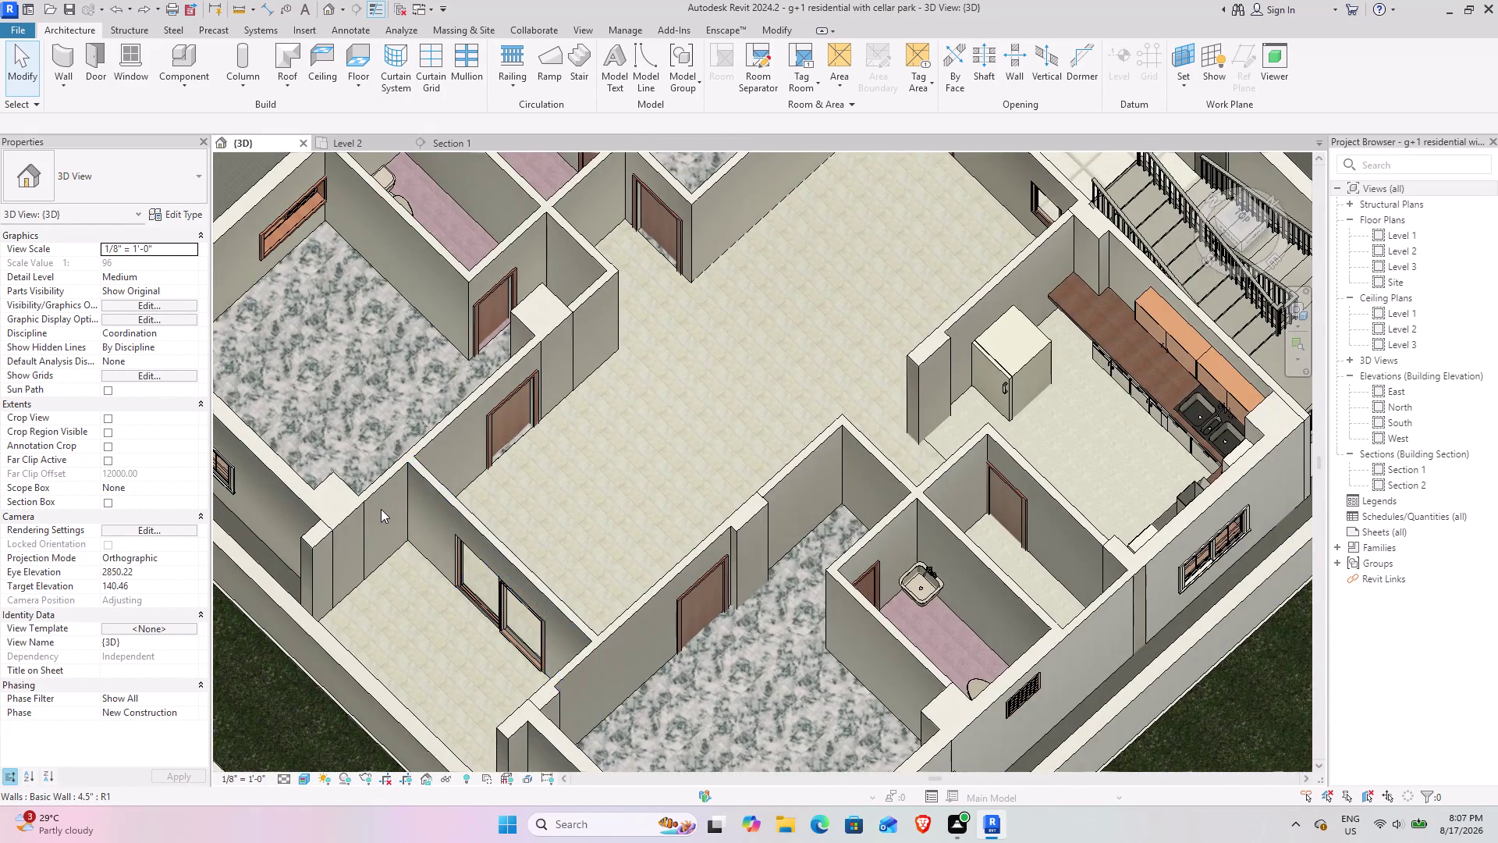
scroll(down, 3)
Orbit to a front, eye-level view and look along the central corridor.
middle_drag(365, 540, 438, 434)
middle_drag(390, 462, 420, 436)
middle_drag(583, 430, 653, 302)
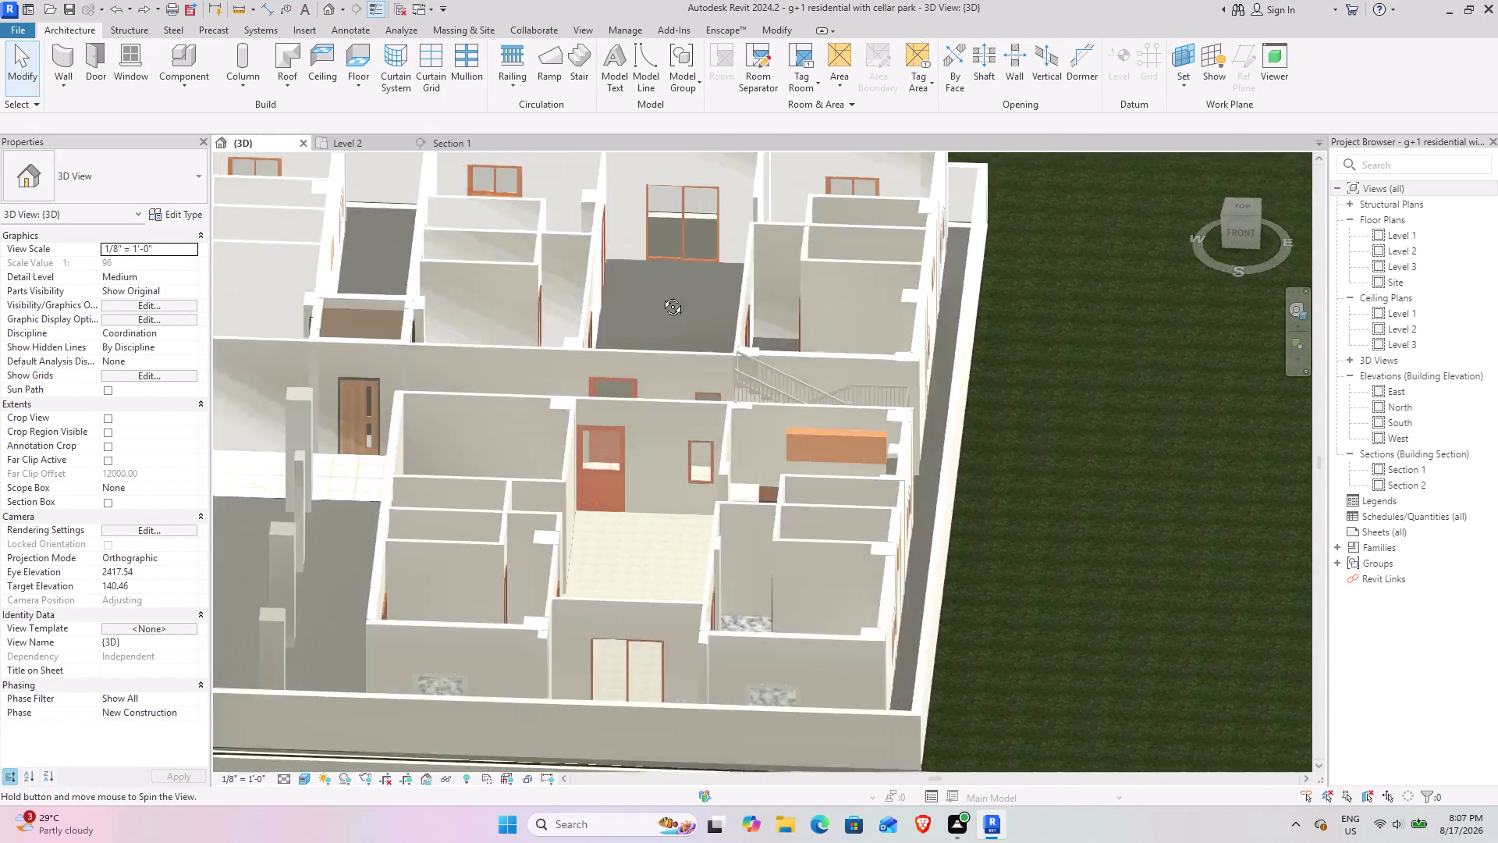
middle_drag(653, 302, 670, 113)
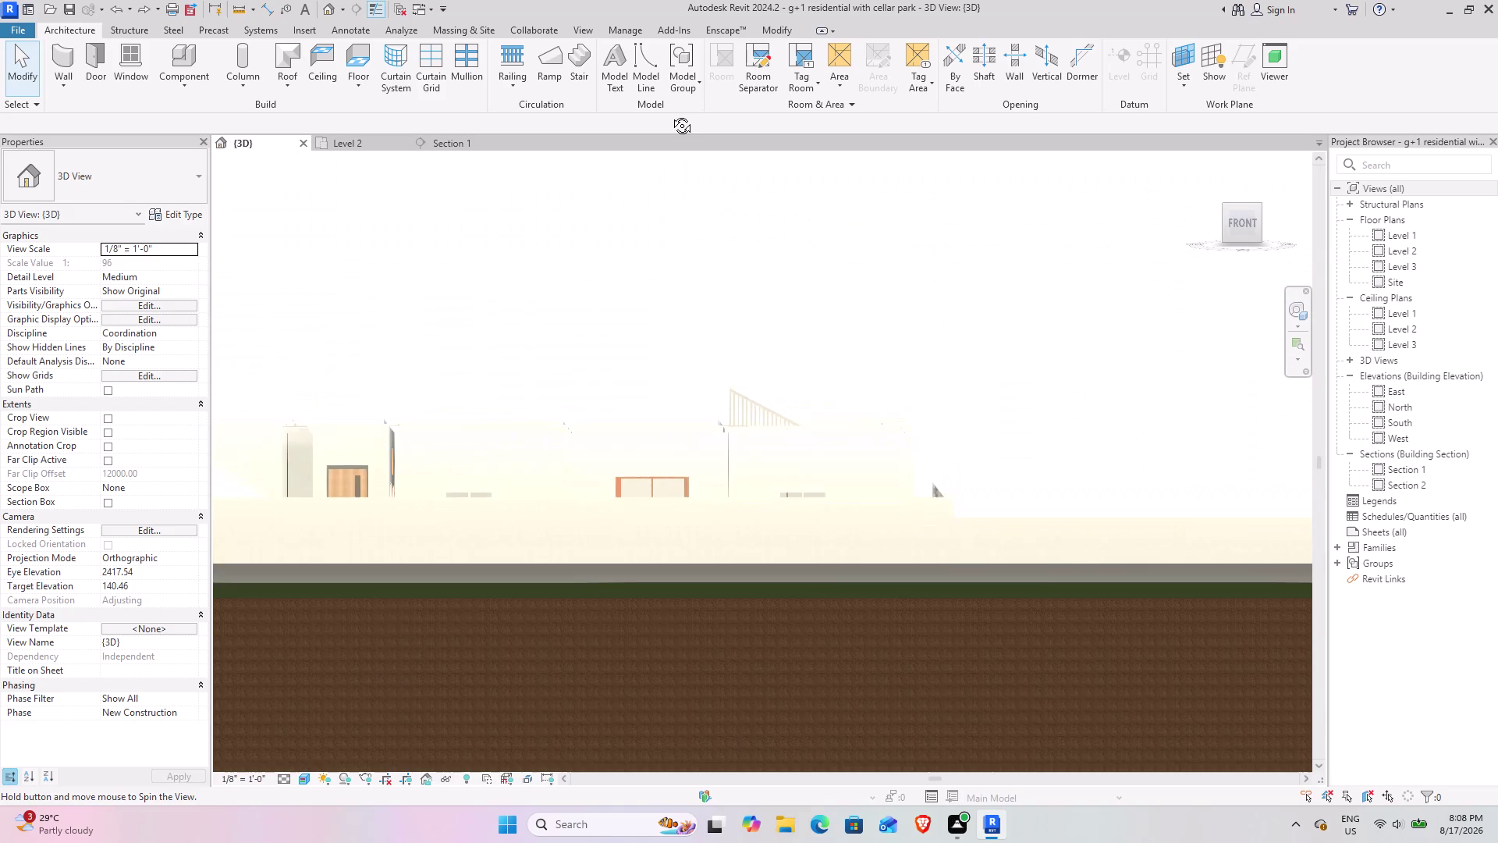
middle_drag(670, 114, 670, 114)
middle_drag(682, 433, 684, 414)
middle_drag(672, 456, 630, 567)
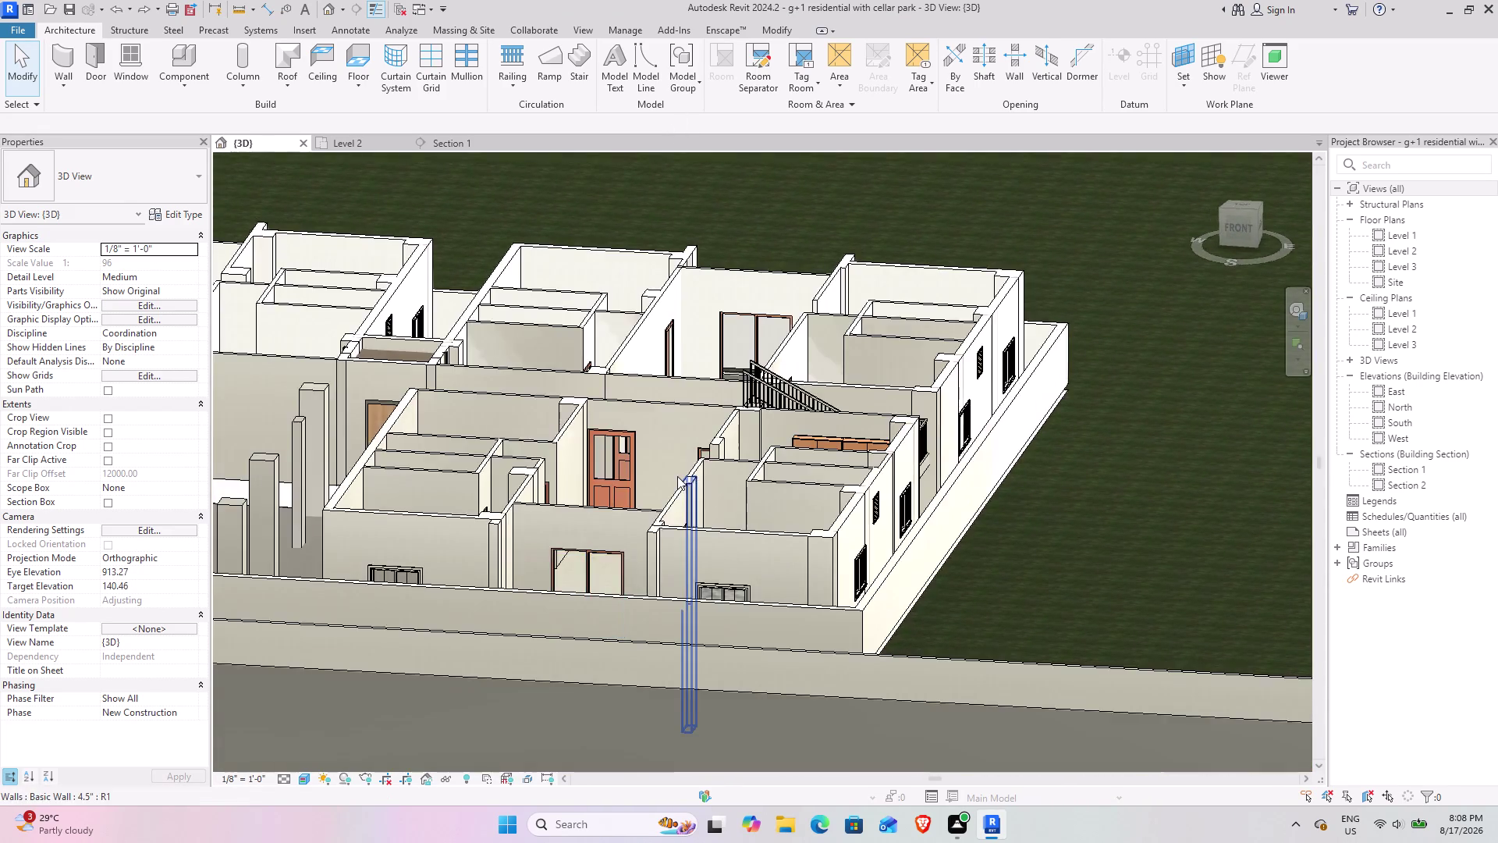
middle_drag(678, 476, 644, 579)
scroll(up, 3)
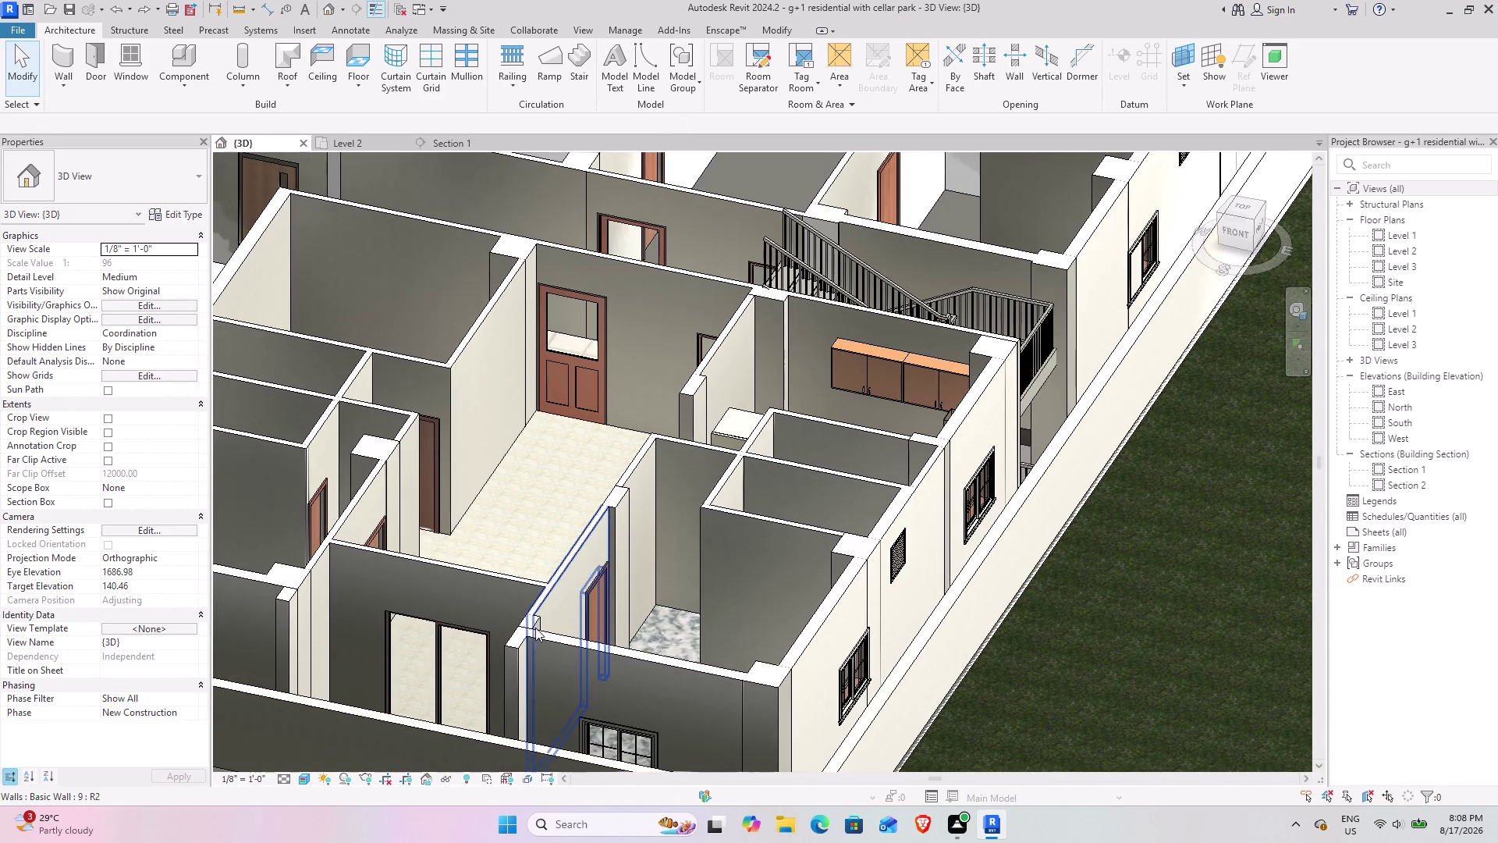
scroll(down, 3)
Look down on the right-side bathroom's sink and adjacent bedroom, then go back to Level 2.
middle_drag(614, 507, 573, 510)
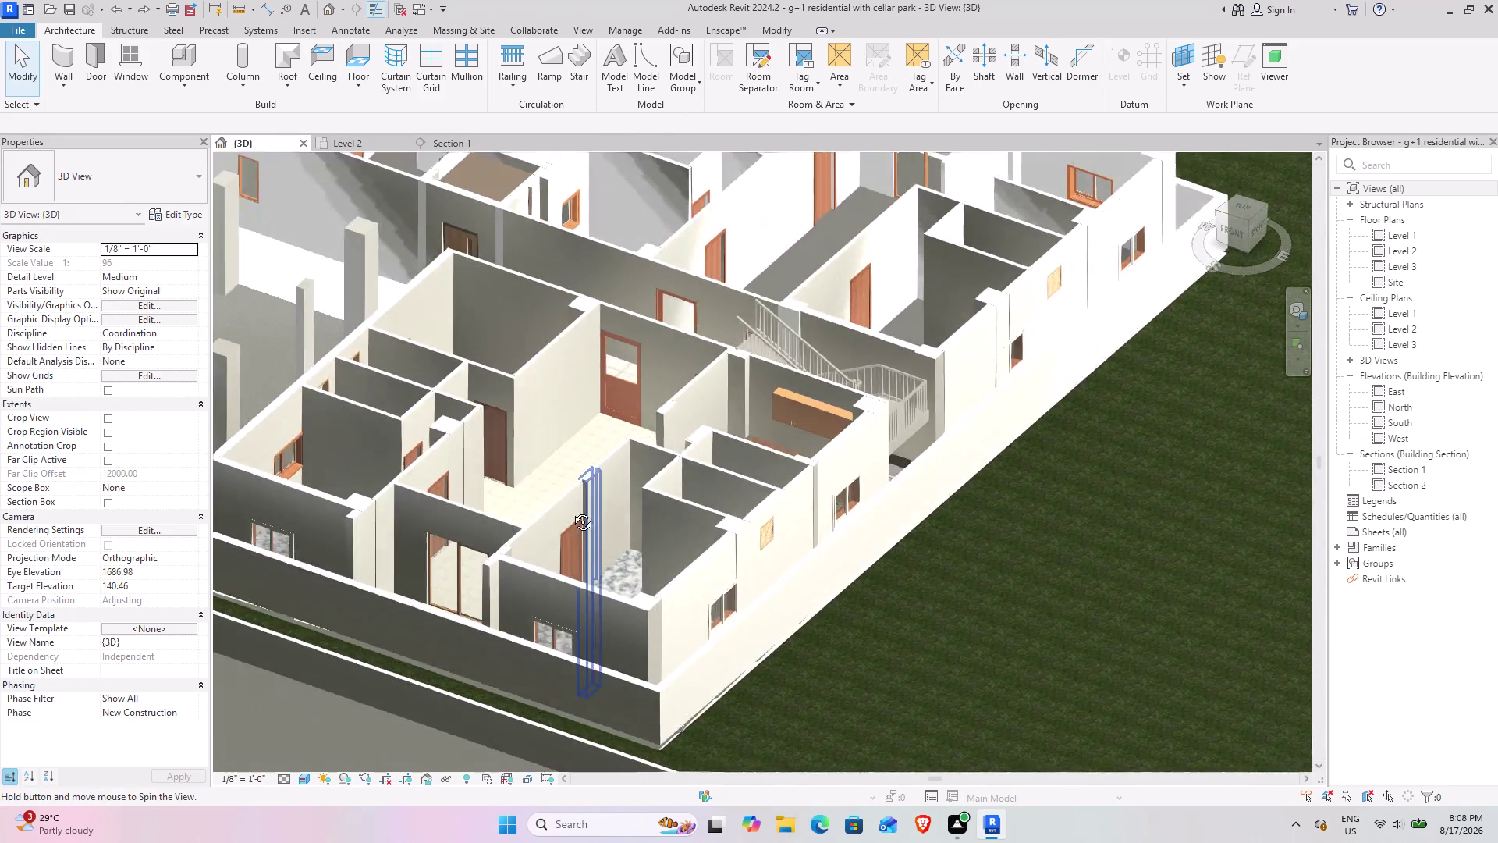
middle_drag(573, 510, 791, 739)
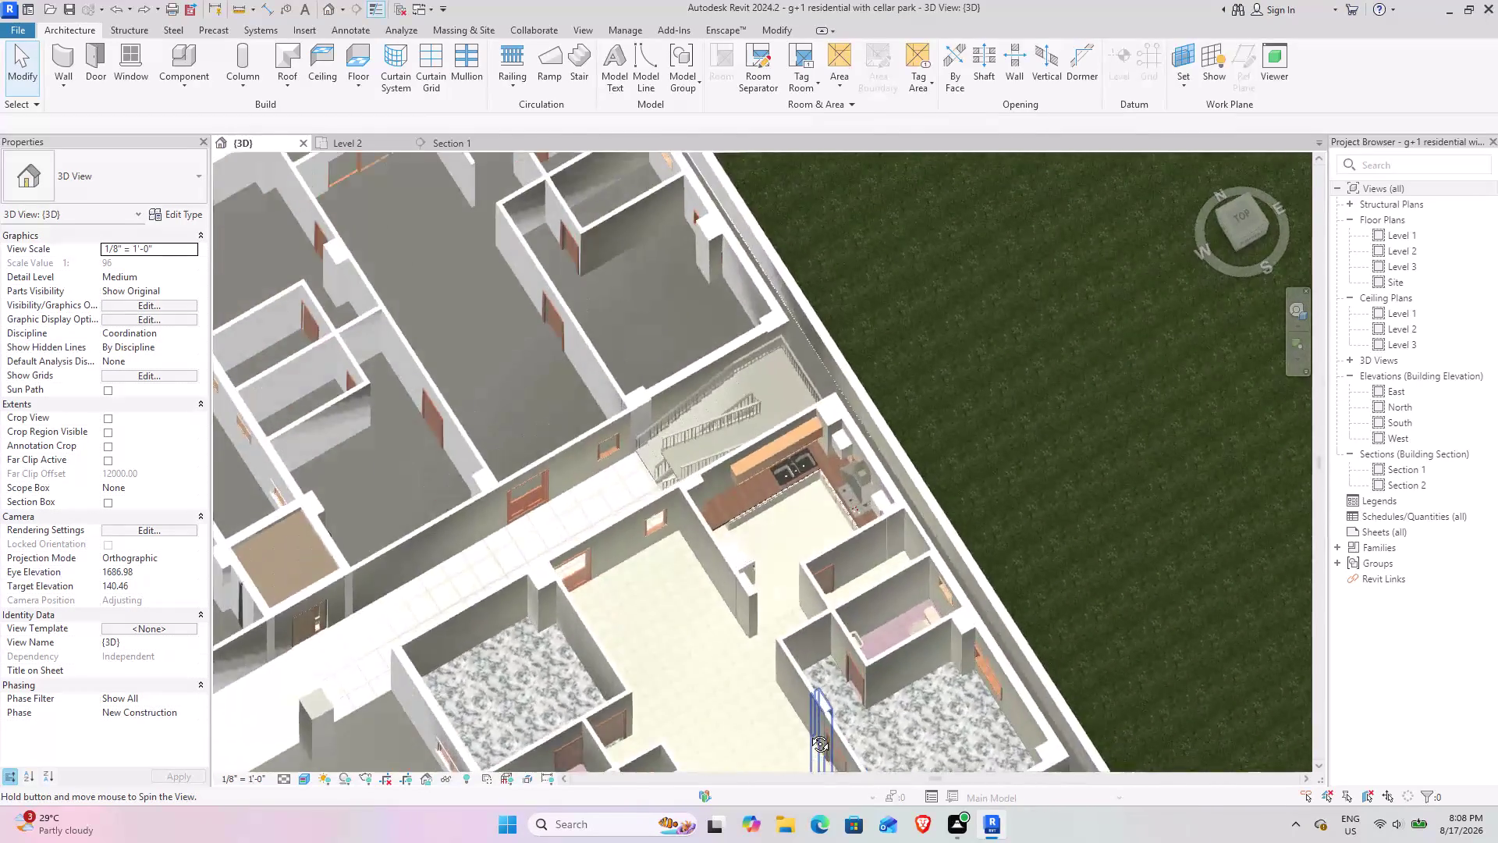
middle_drag(791, 738, 675, 723)
middle_drag(715, 639, 581, 486)
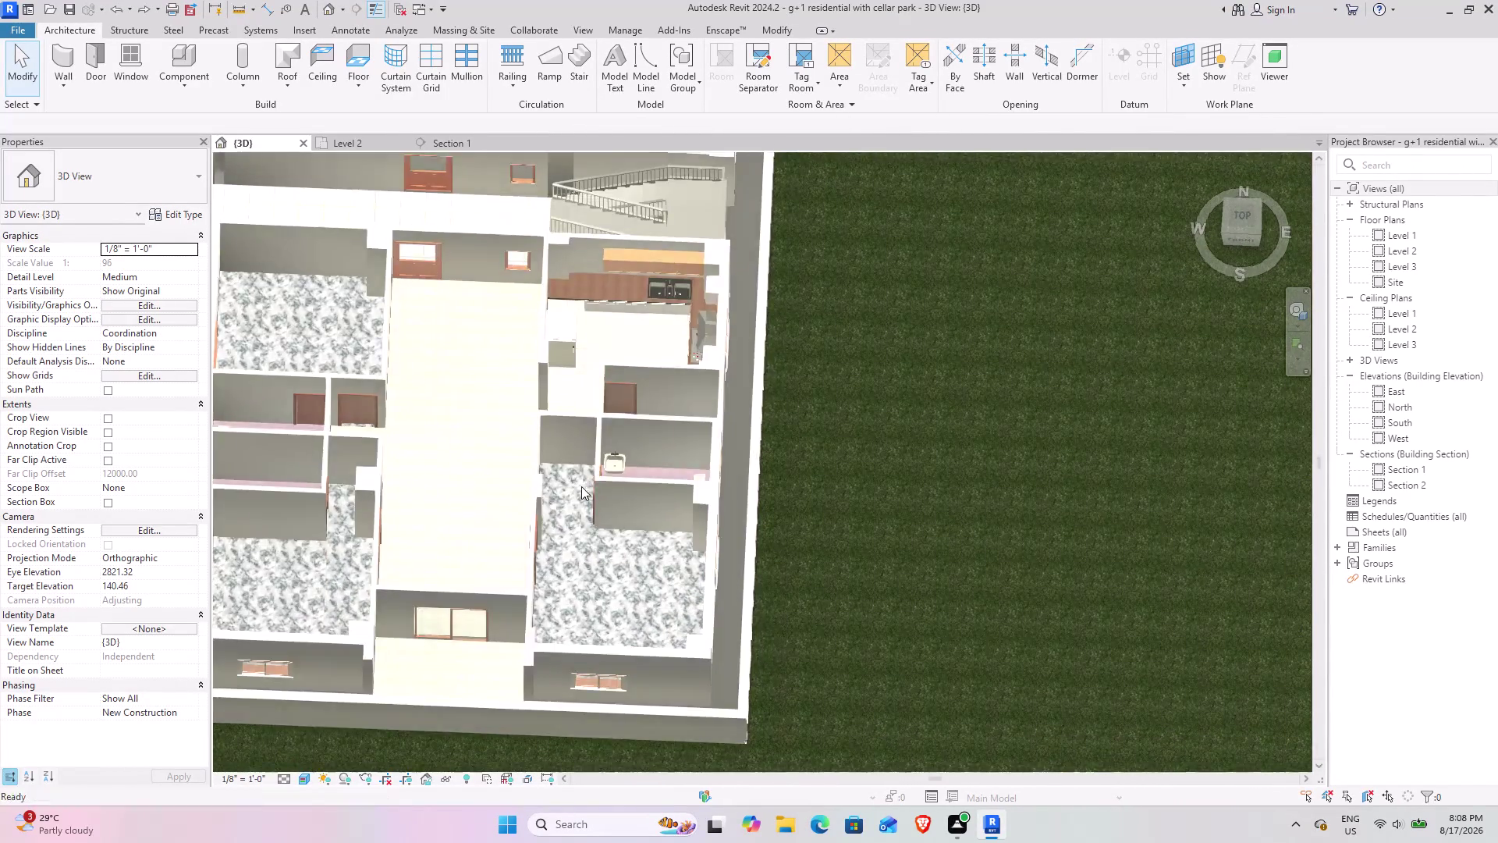
middle_drag(581, 502, 546, 529)
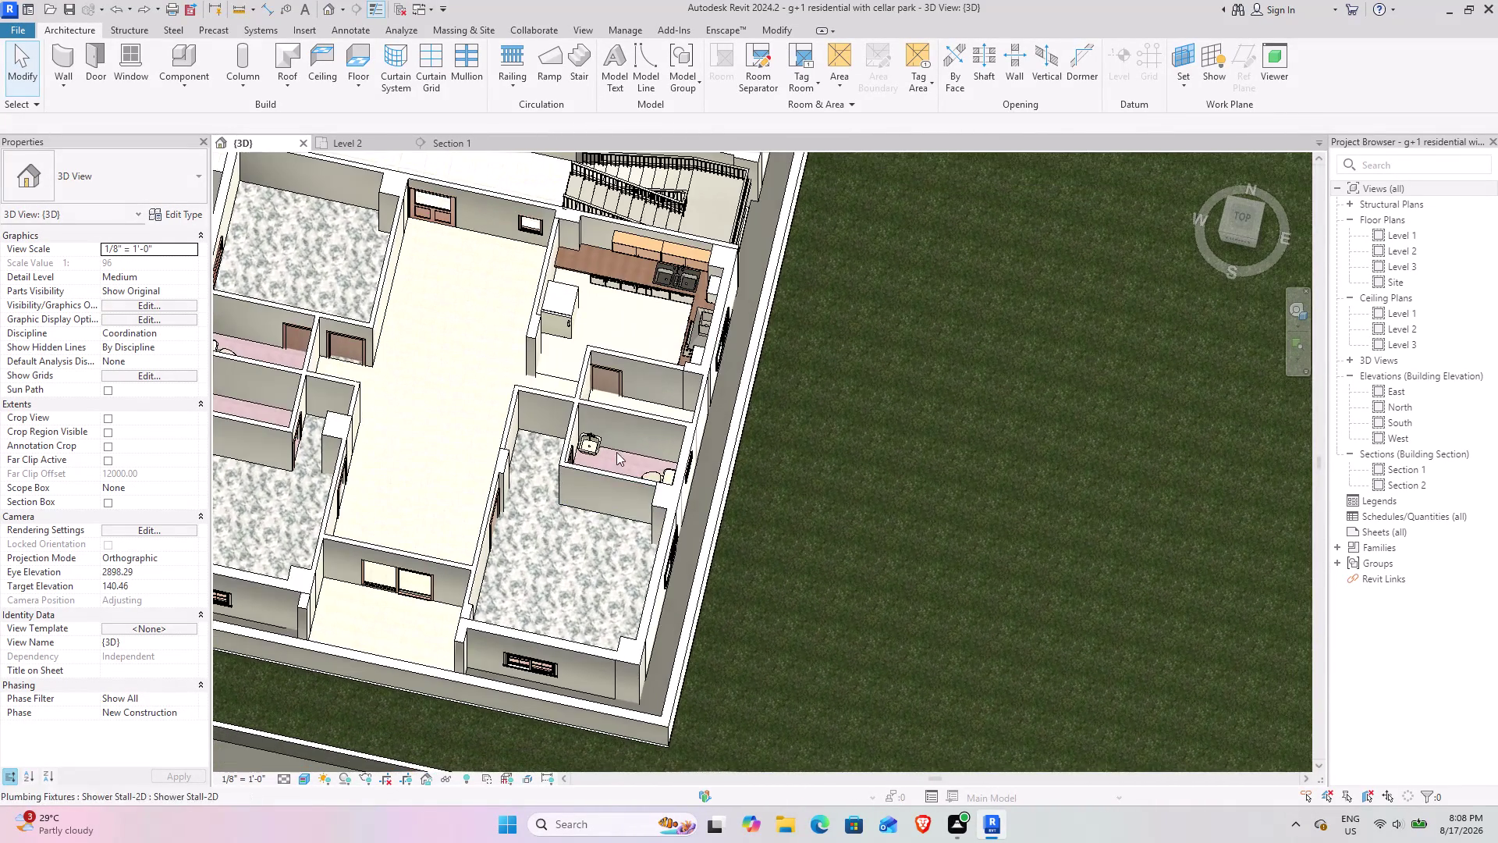
scroll(up, 3)
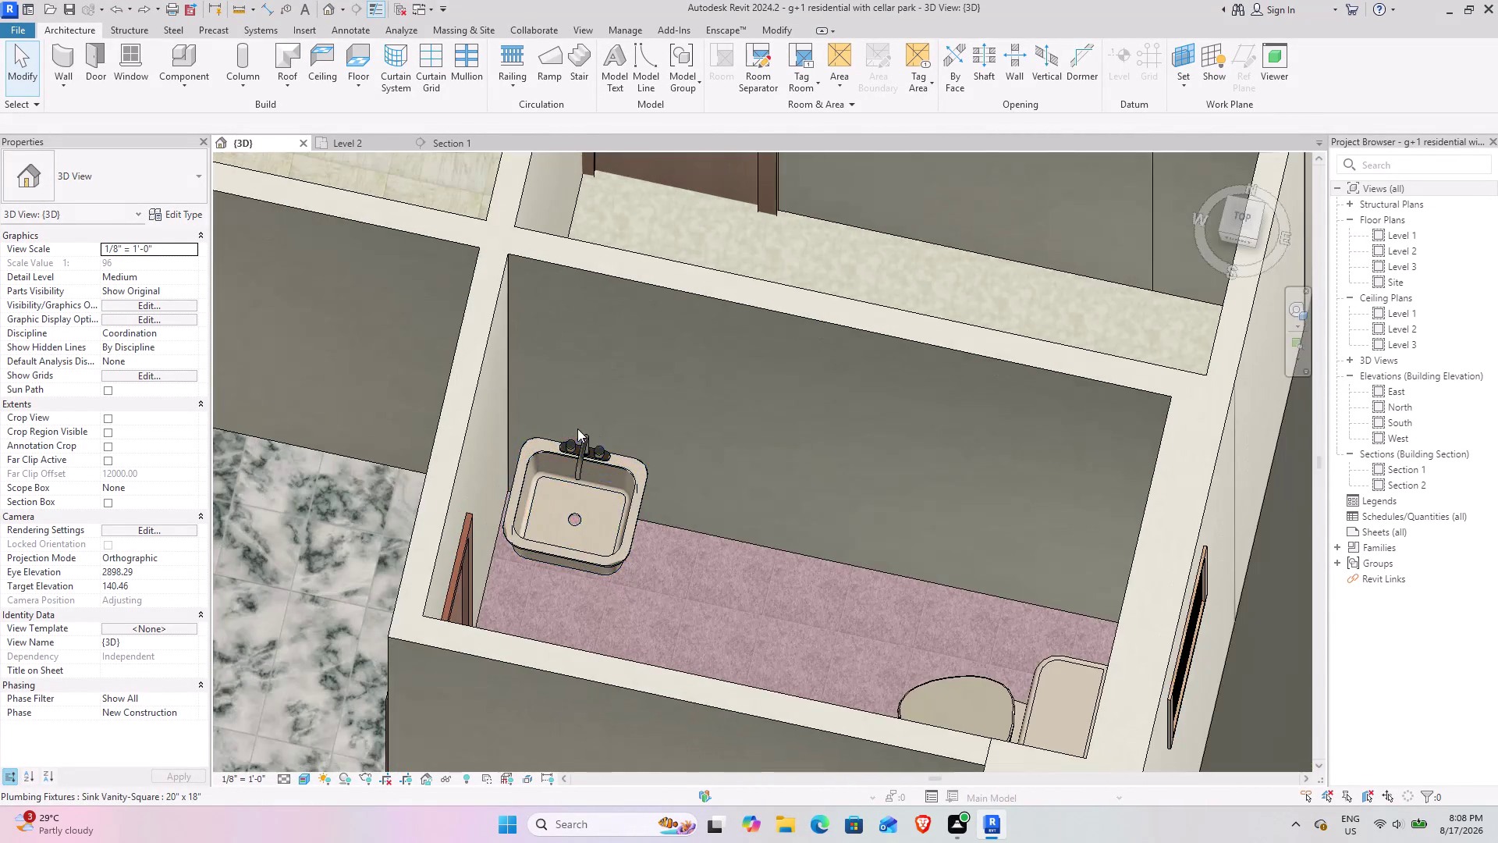
middle_drag(577, 428, 587, 382)
scroll(down, 3)
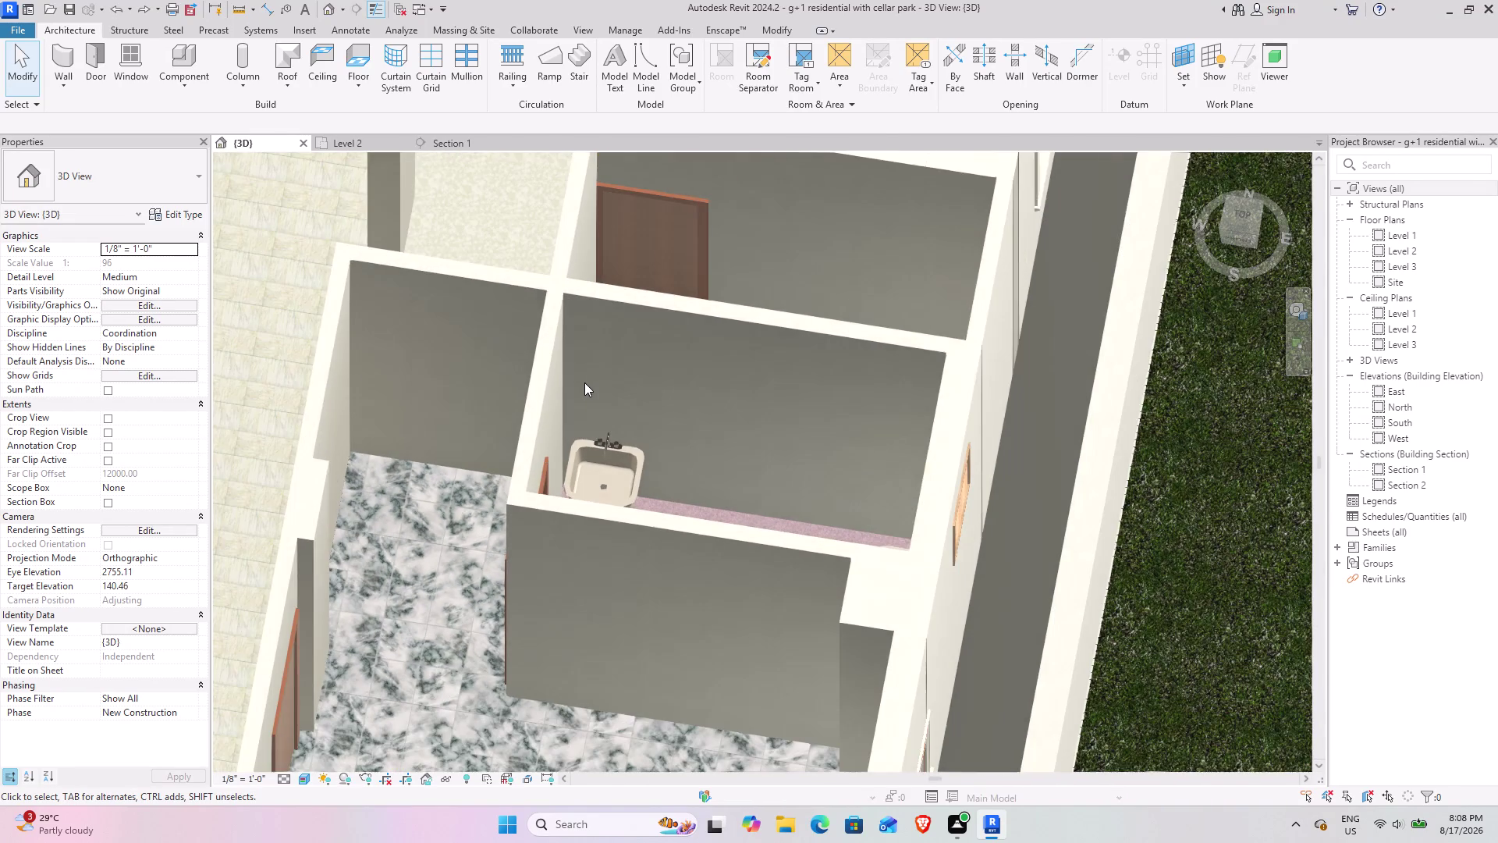
scroll(down, 3)
middle_drag(537, 402, 511, 420)
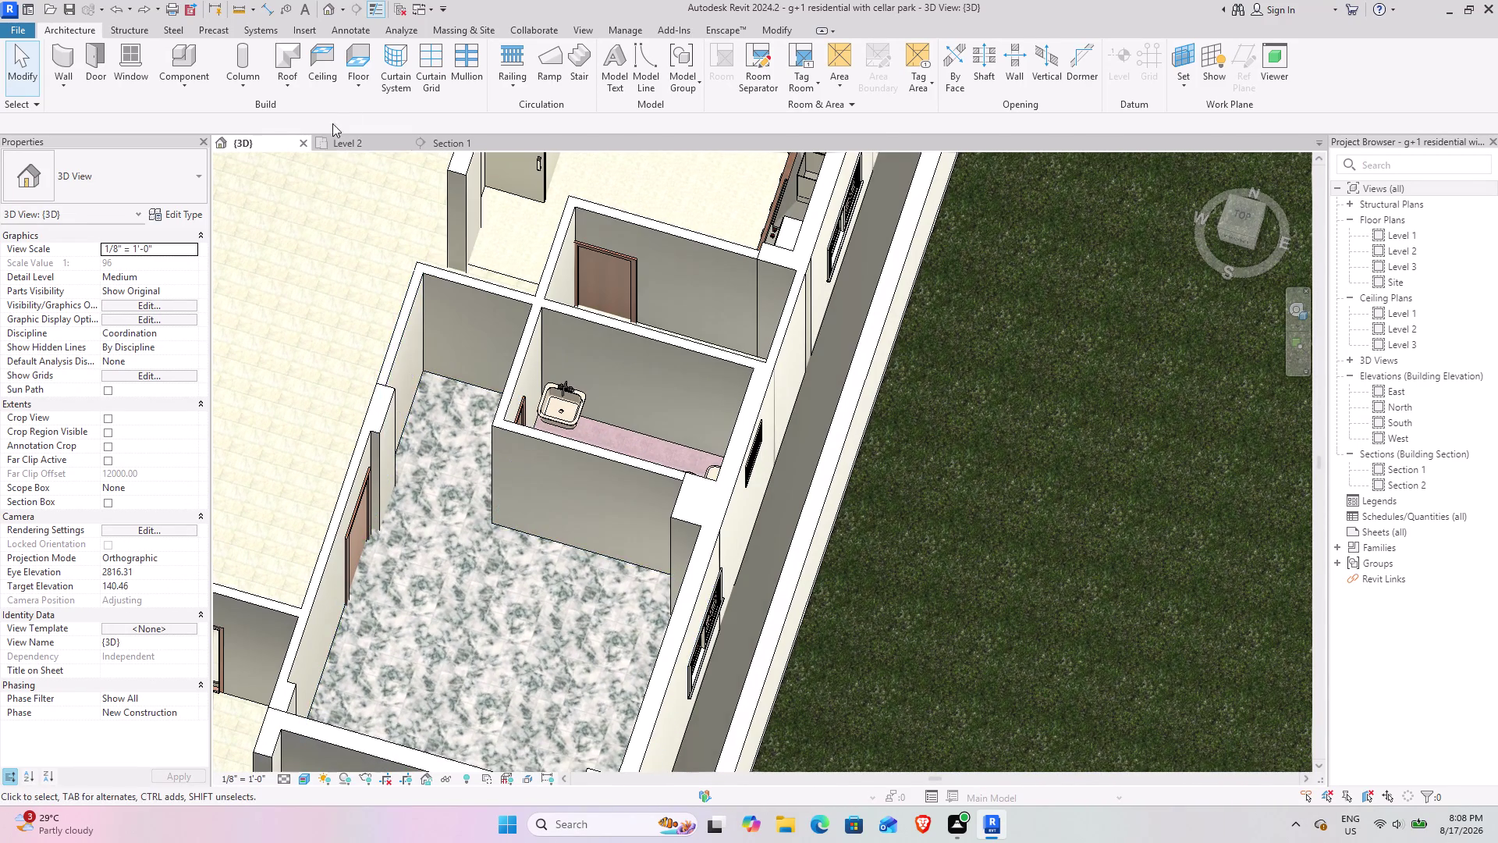
click(337, 145)
scroll(down, 3)
Zoom to the right-hand bedroom and bathroom, start Place a Component, and open Load Family.
middle_drag(698, 485, 561, 355)
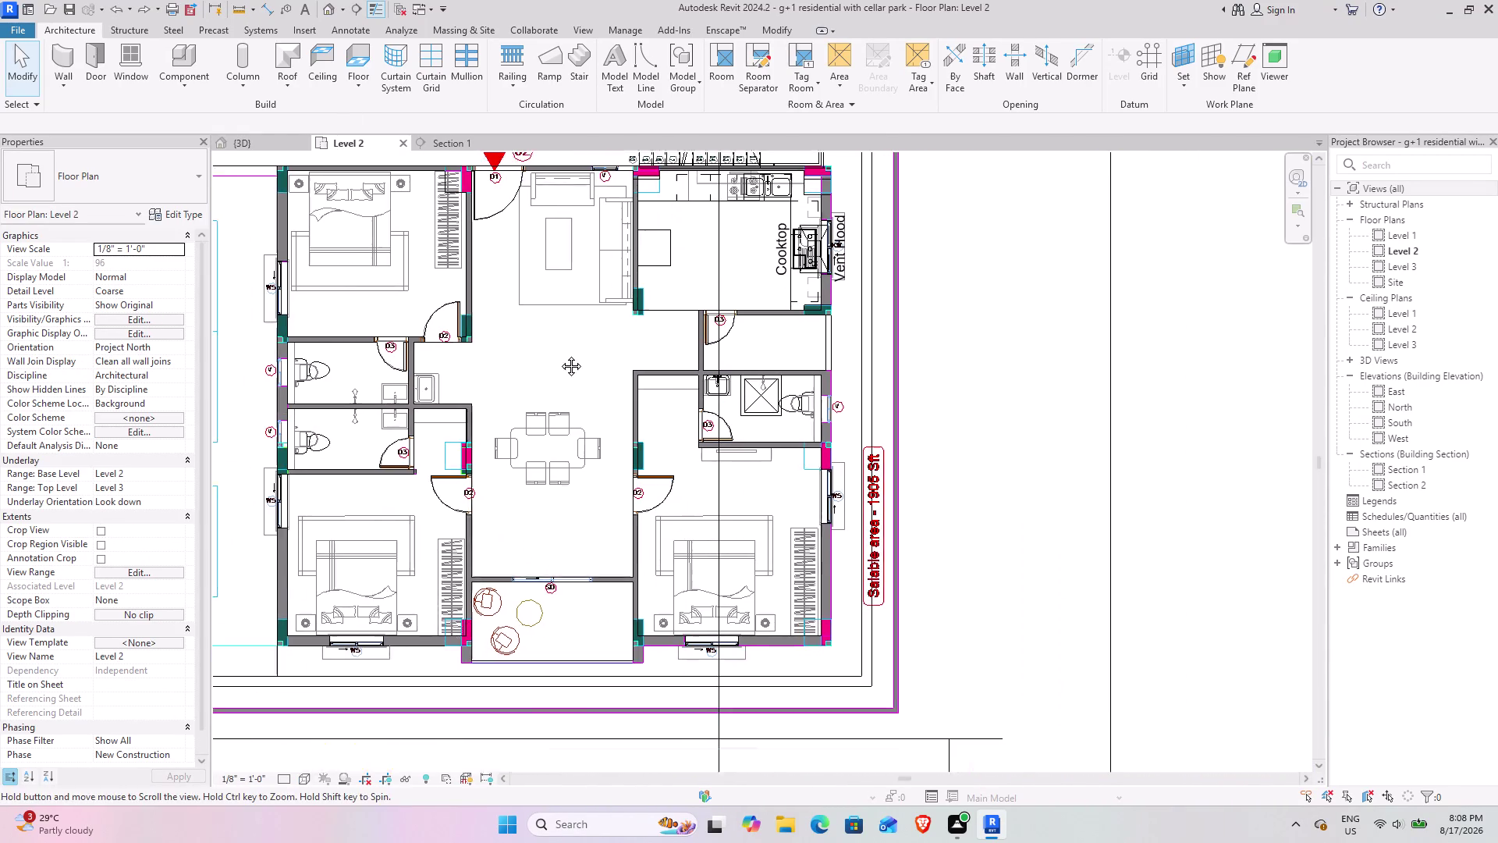
middle_drag(561, 356, 560, 355)
scroll(up, 3)
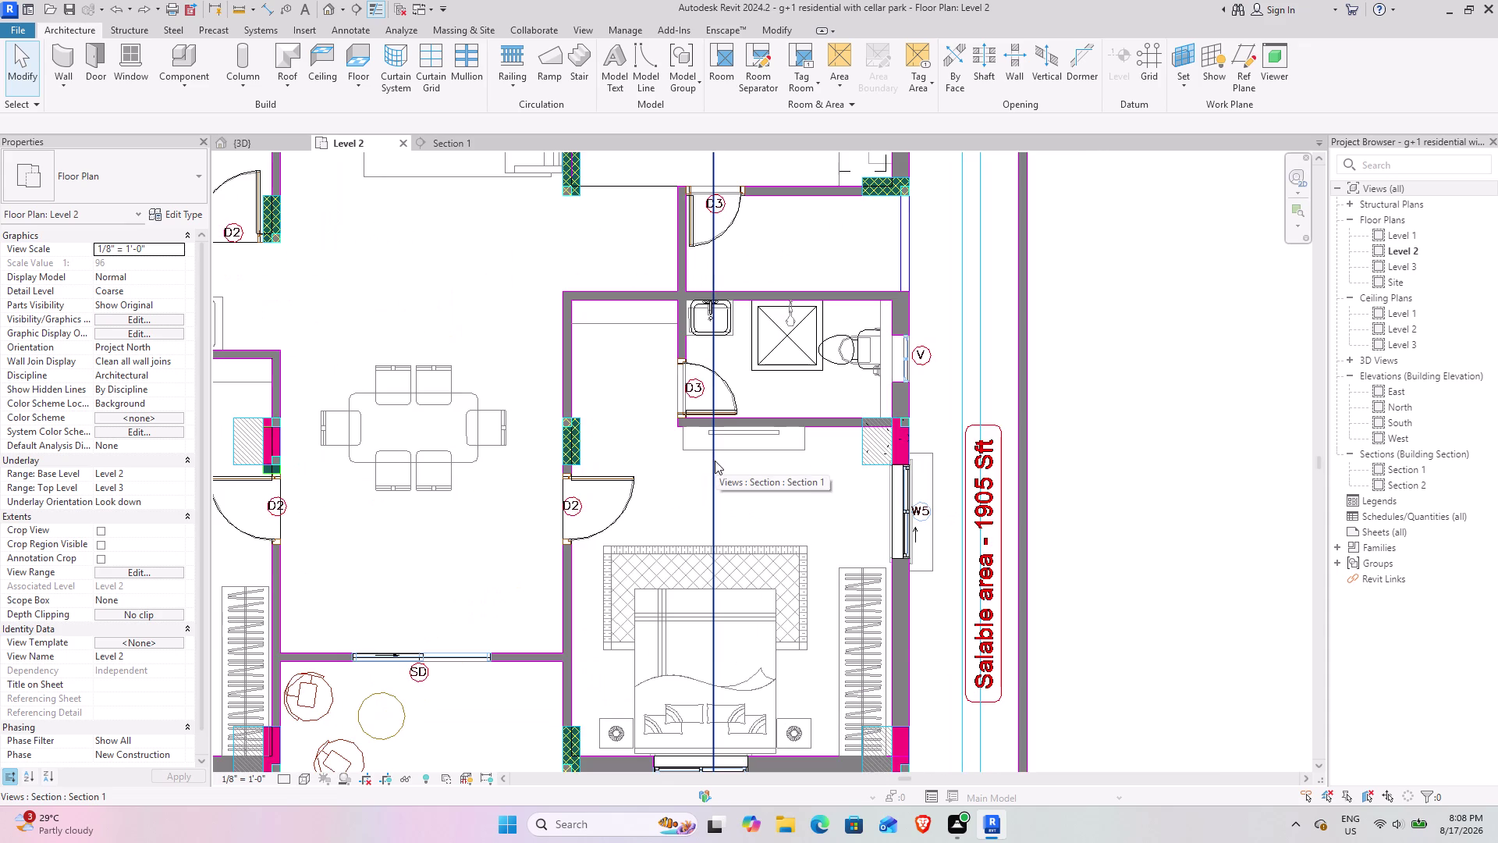
scroll(up, 3)
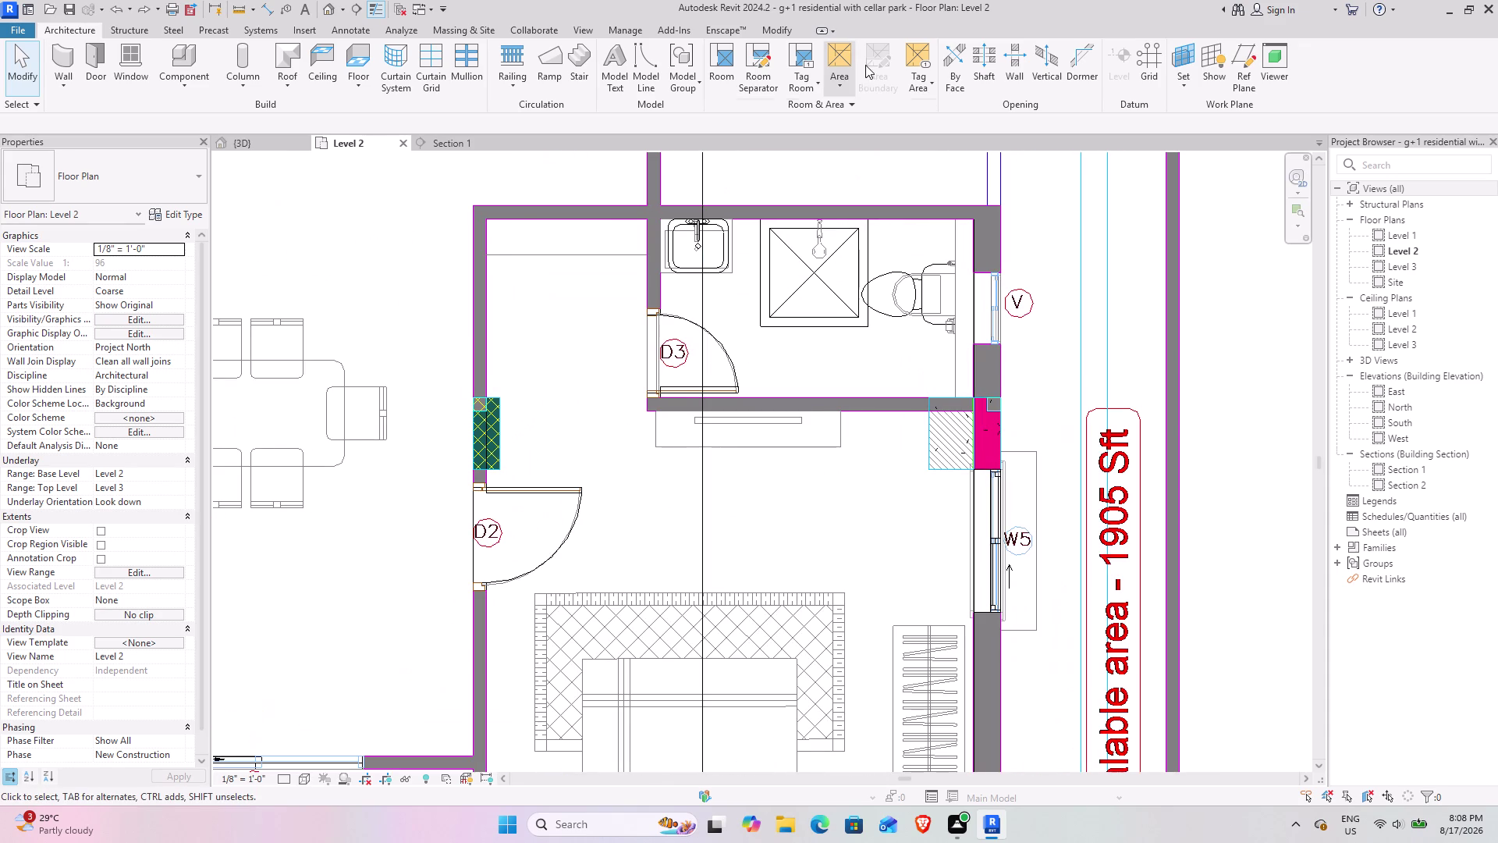
click(181, 45)
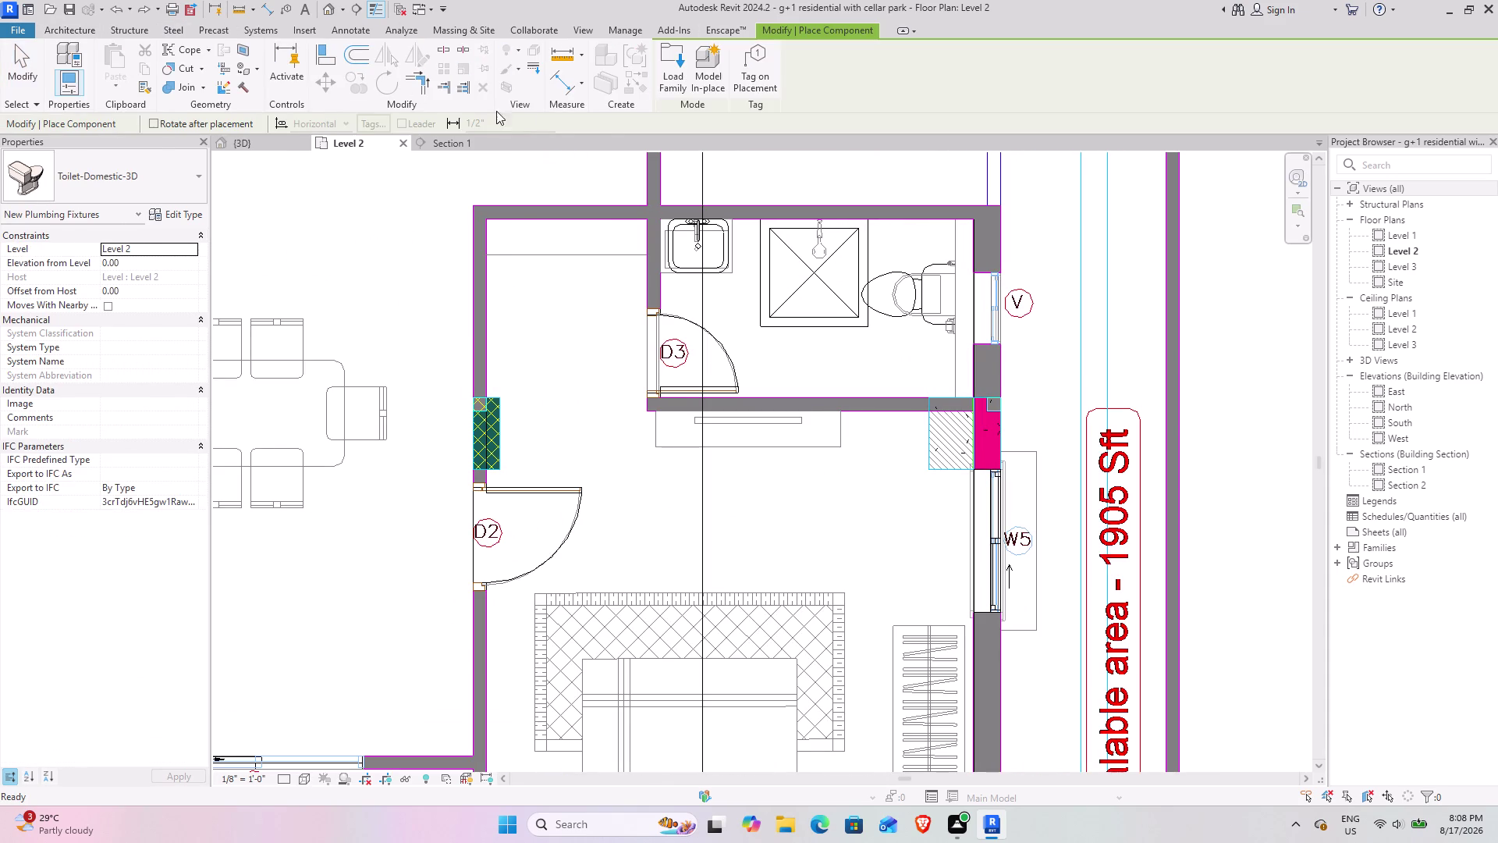
click(677, 77)
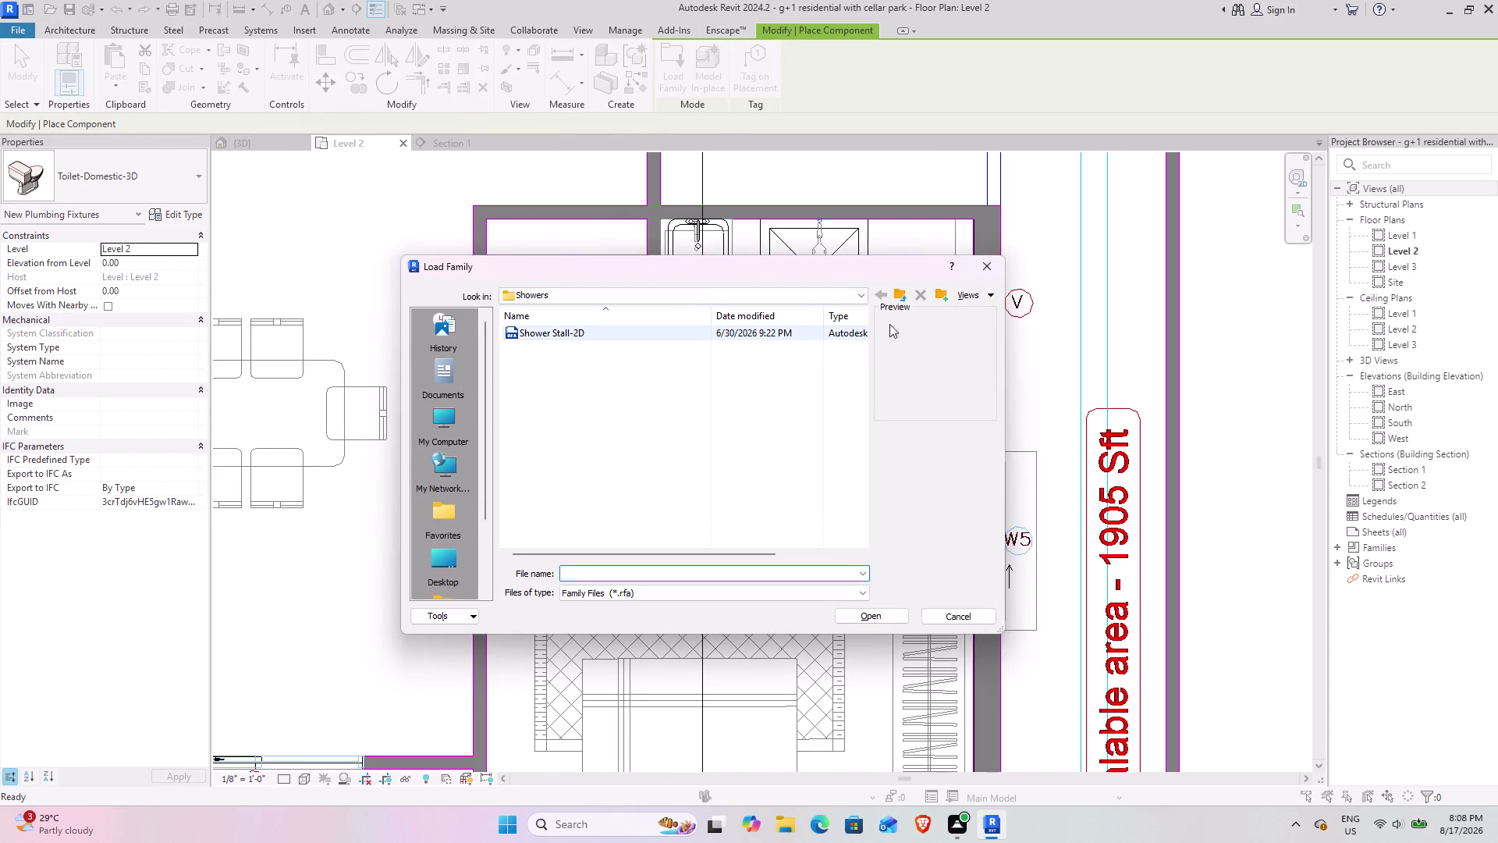
click(904, 297)
click(904, 296)
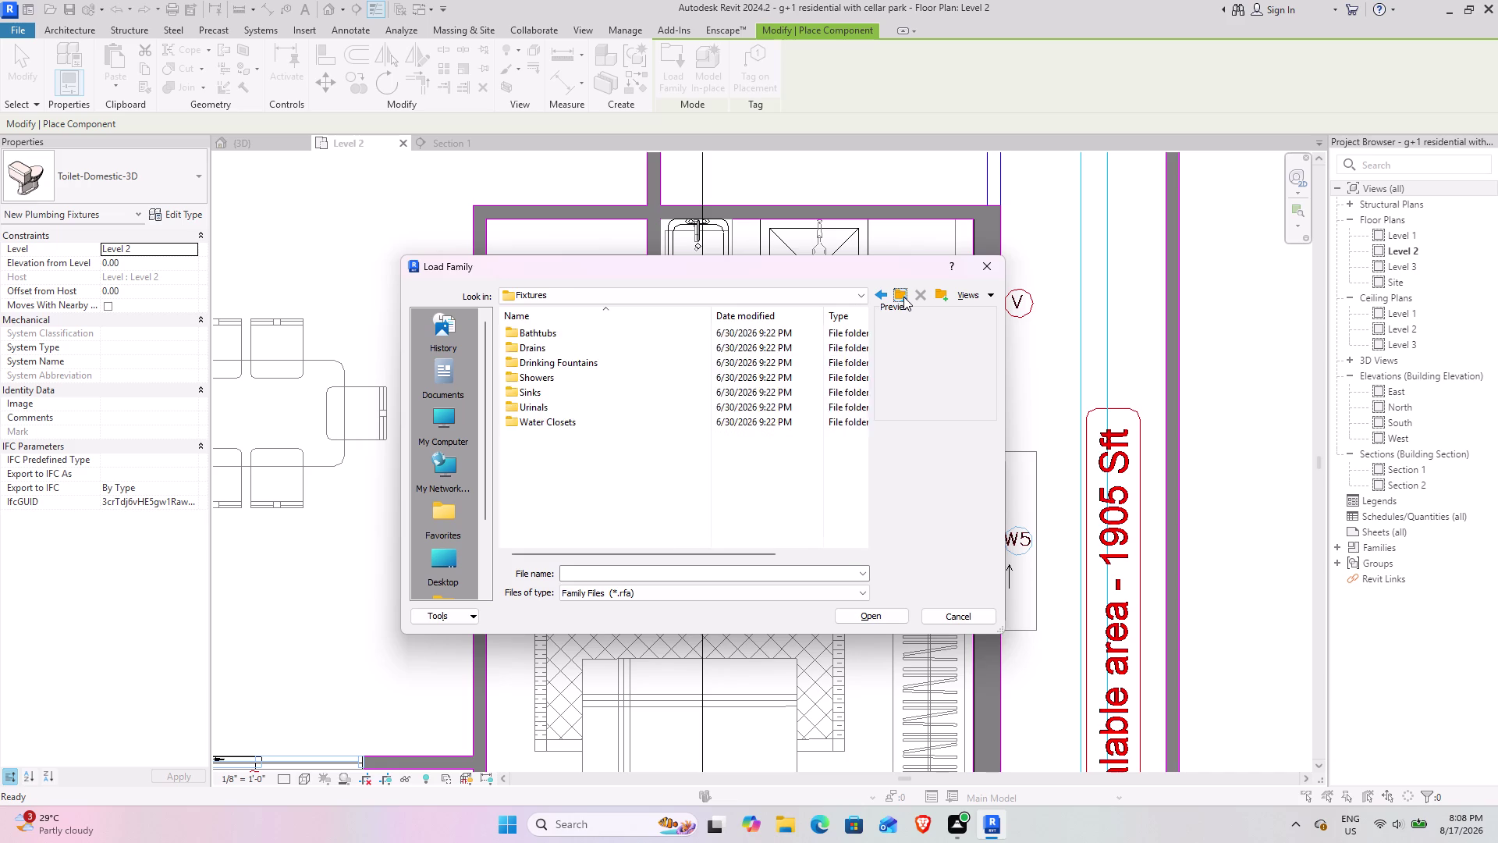
click(902, 298)
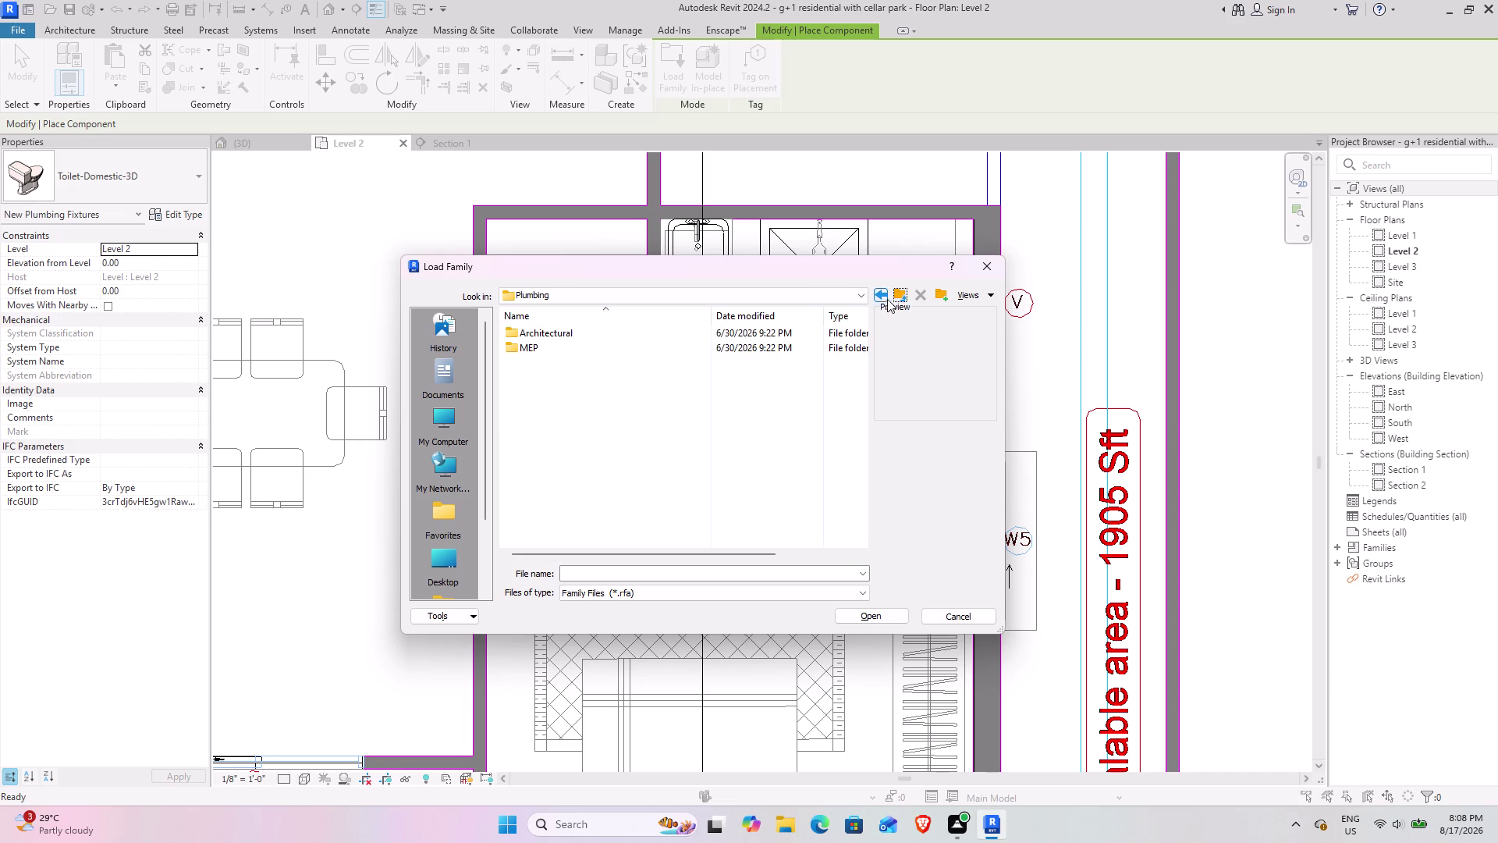
click(904, 295)
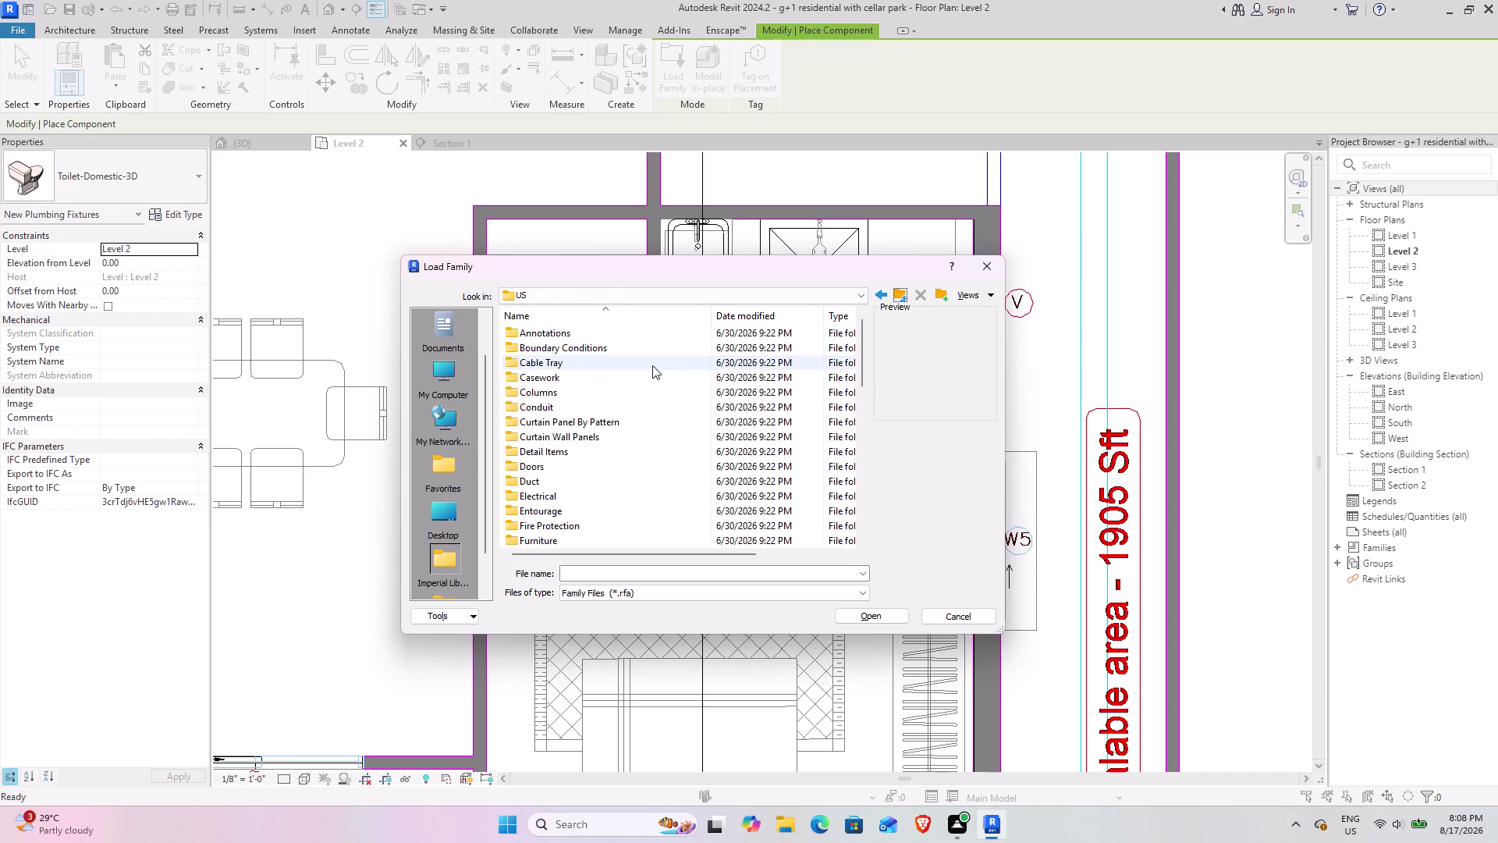
double_click(556, 494)
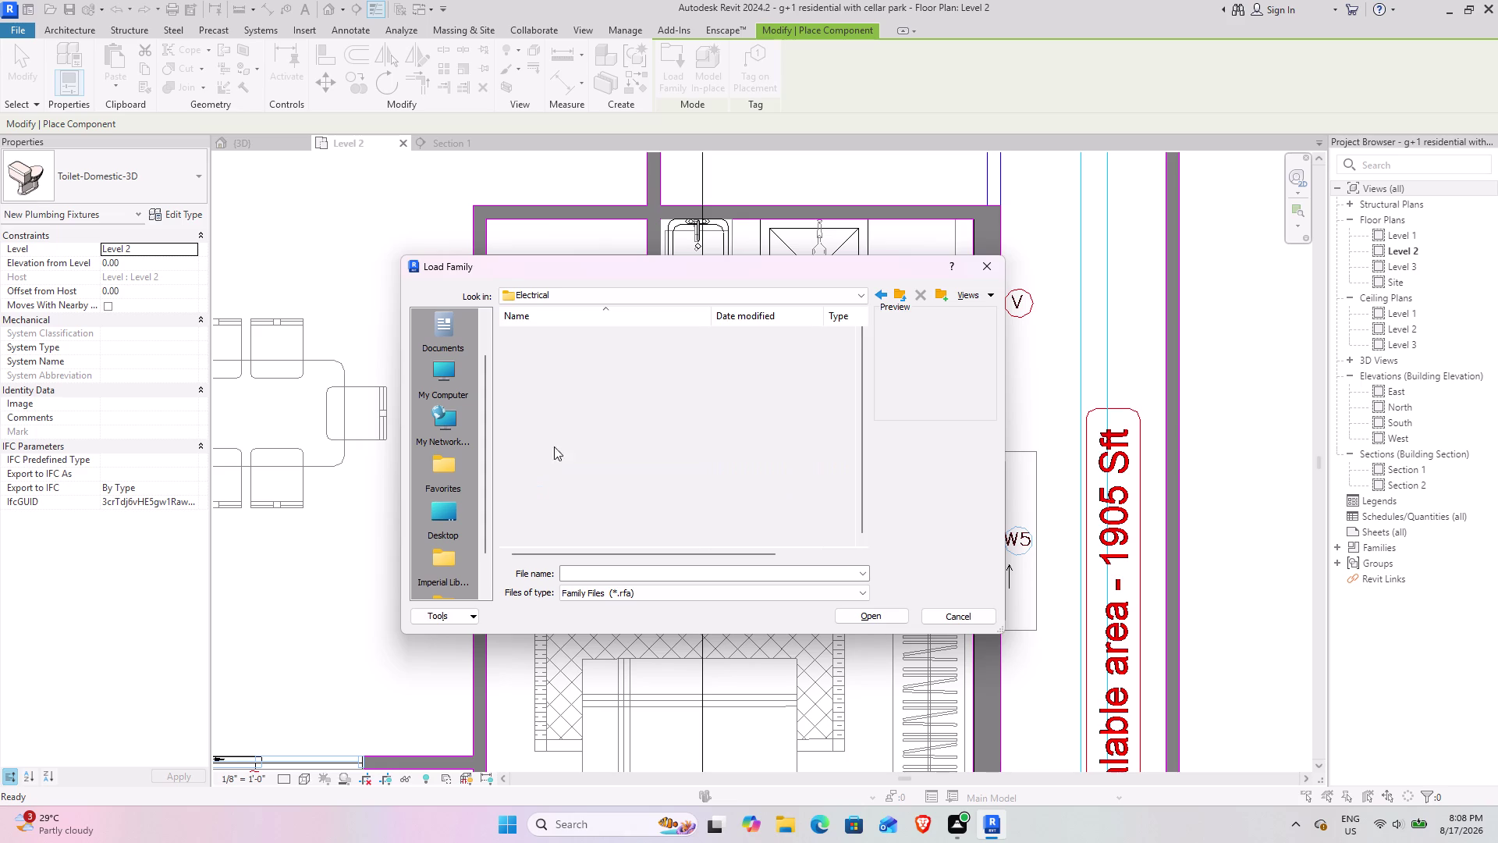
double_click(549, 334)
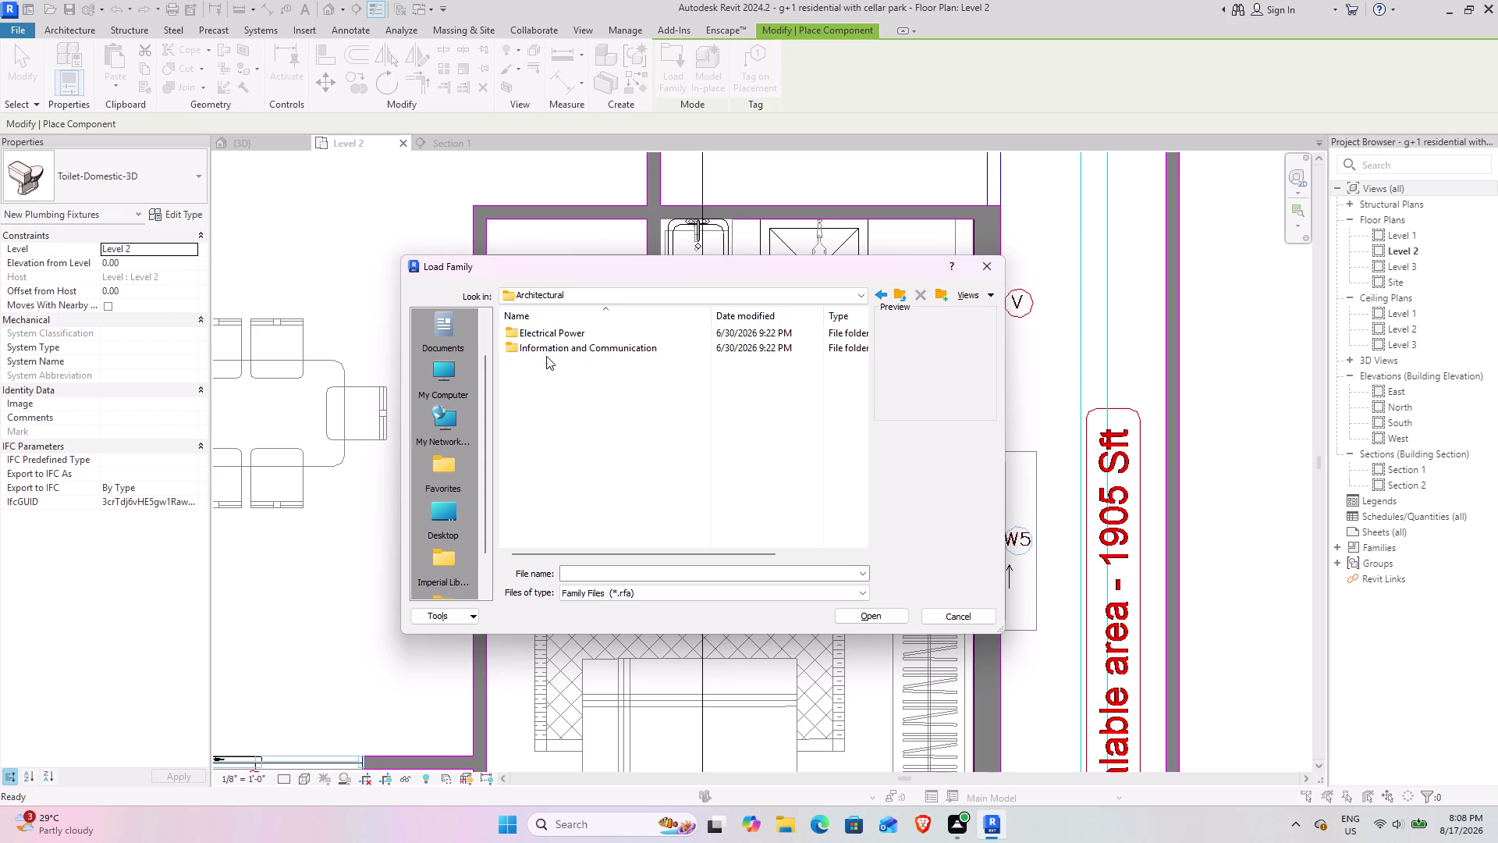
double_click(639, 336)
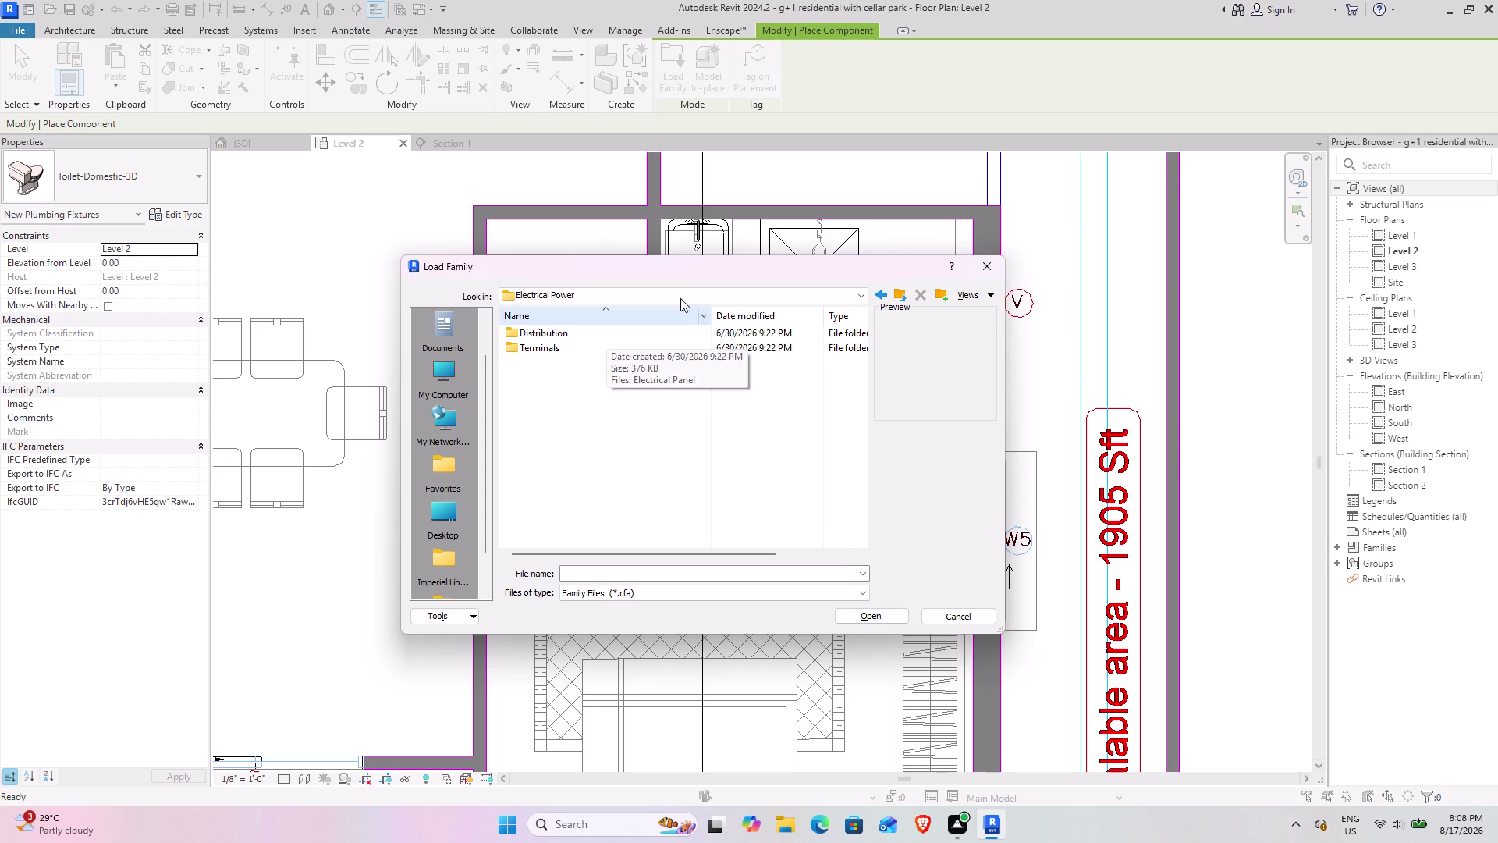
click(896, 293)
double_click(896, 294)
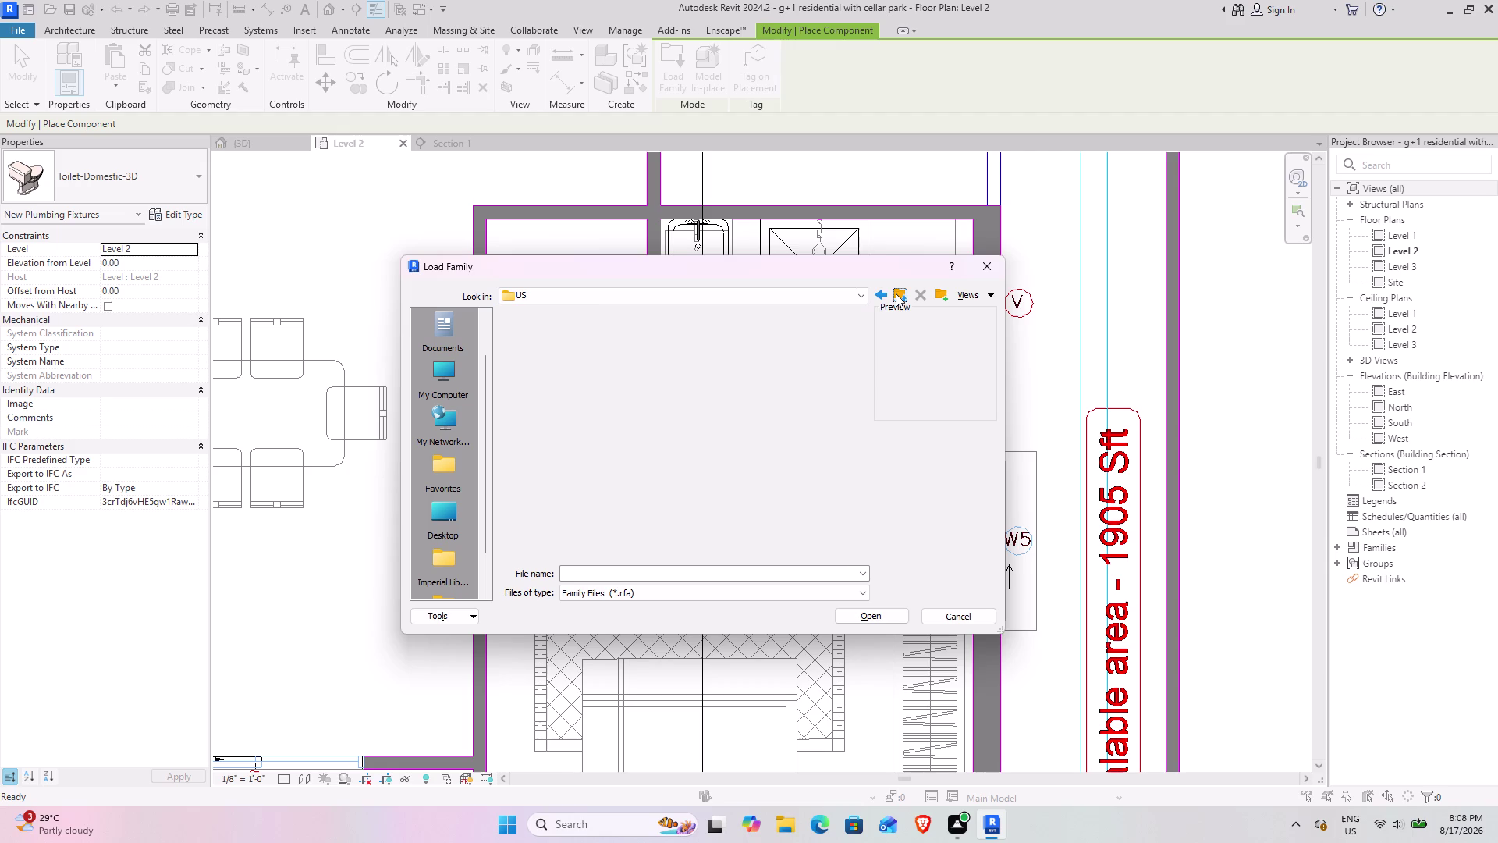
scroll(down, 3)
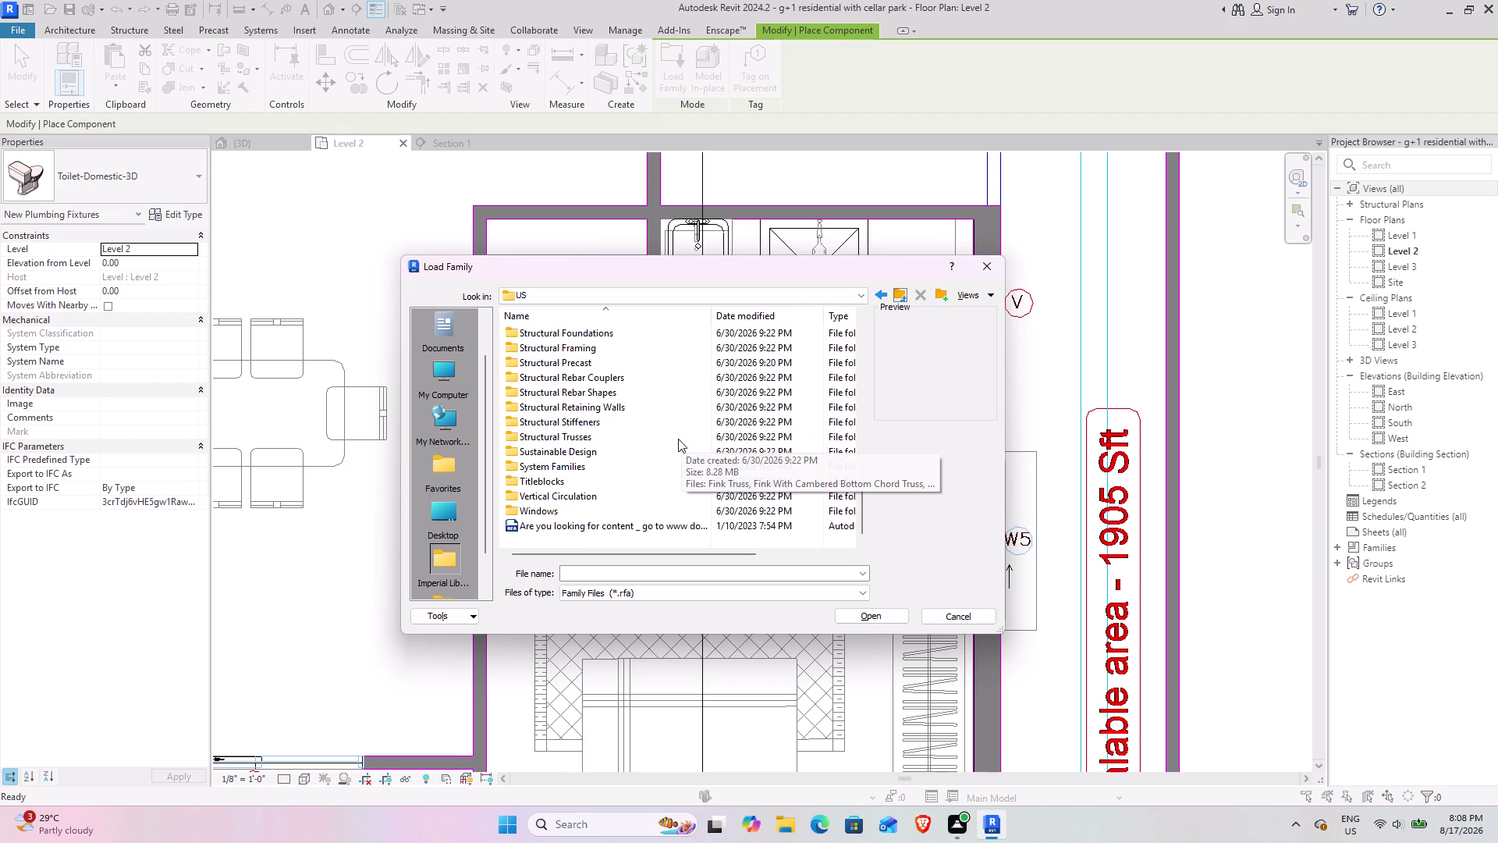
scroll(up, 3)
double_click(576, 485)
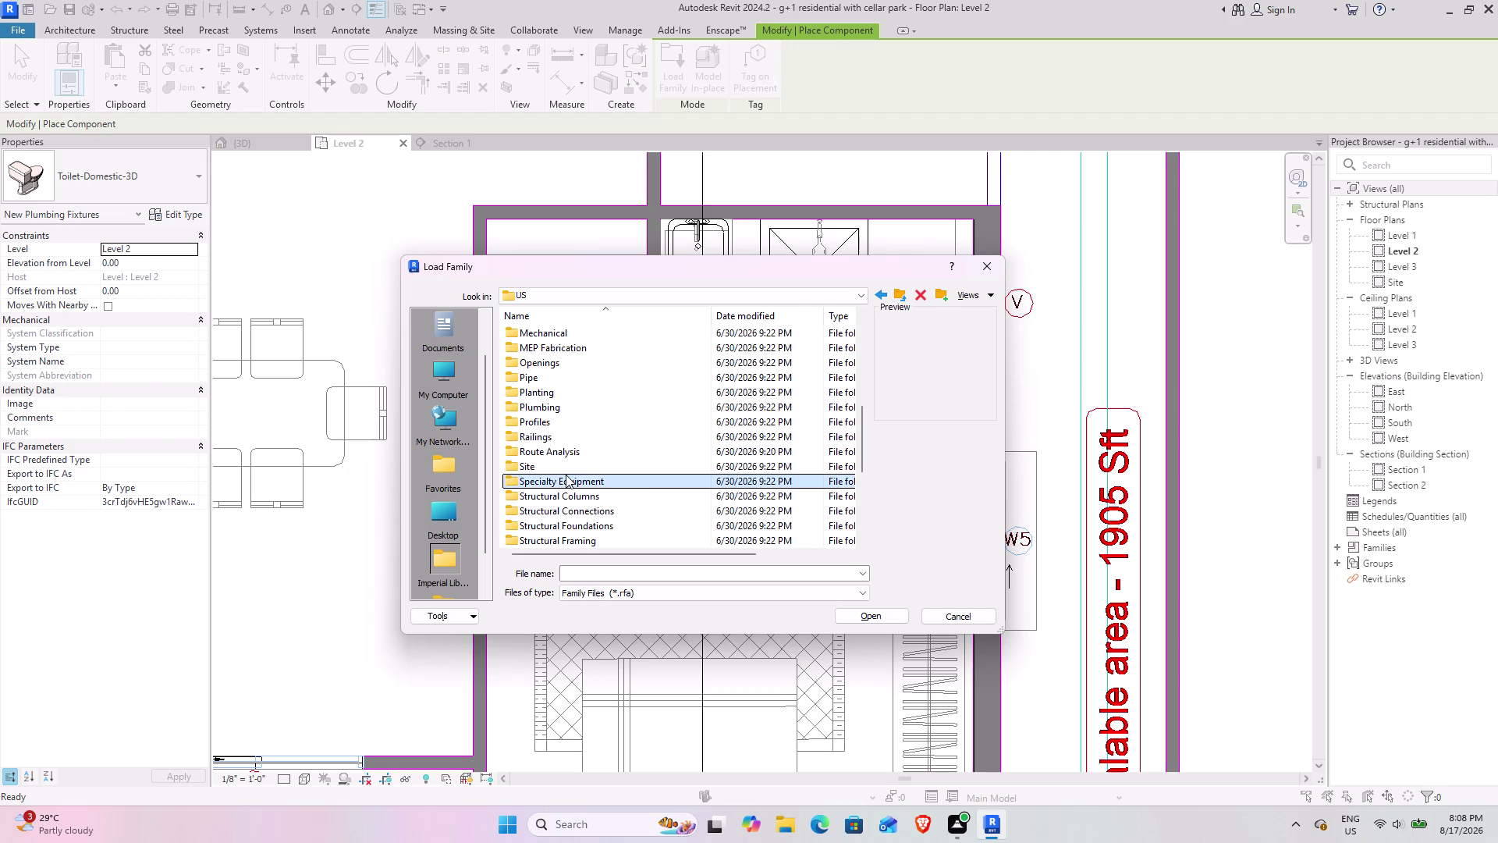
triple_click(635, 481)
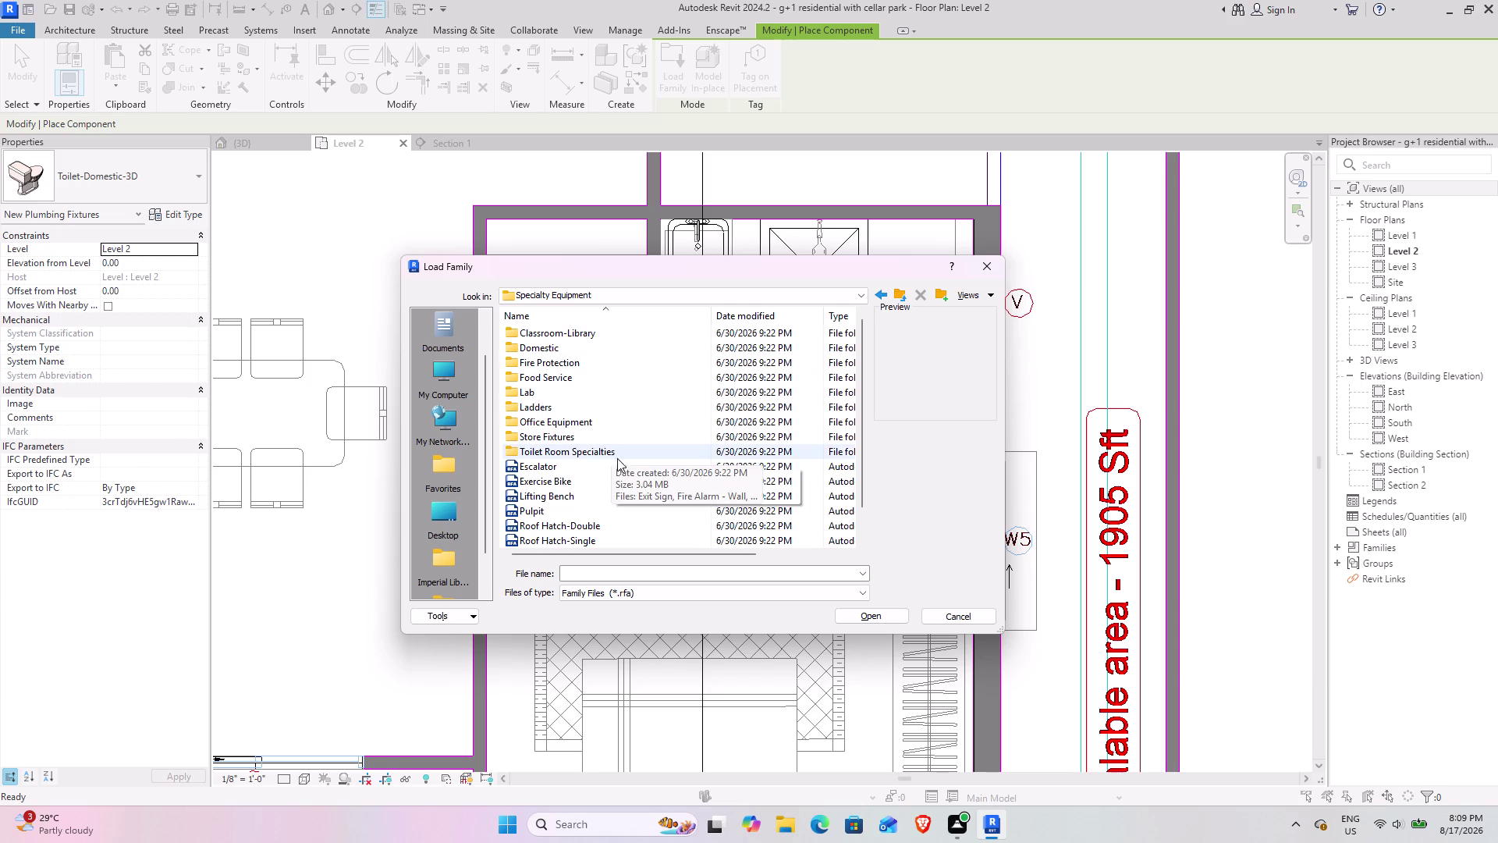
scroll(down, 3)
scroll(up, 3)
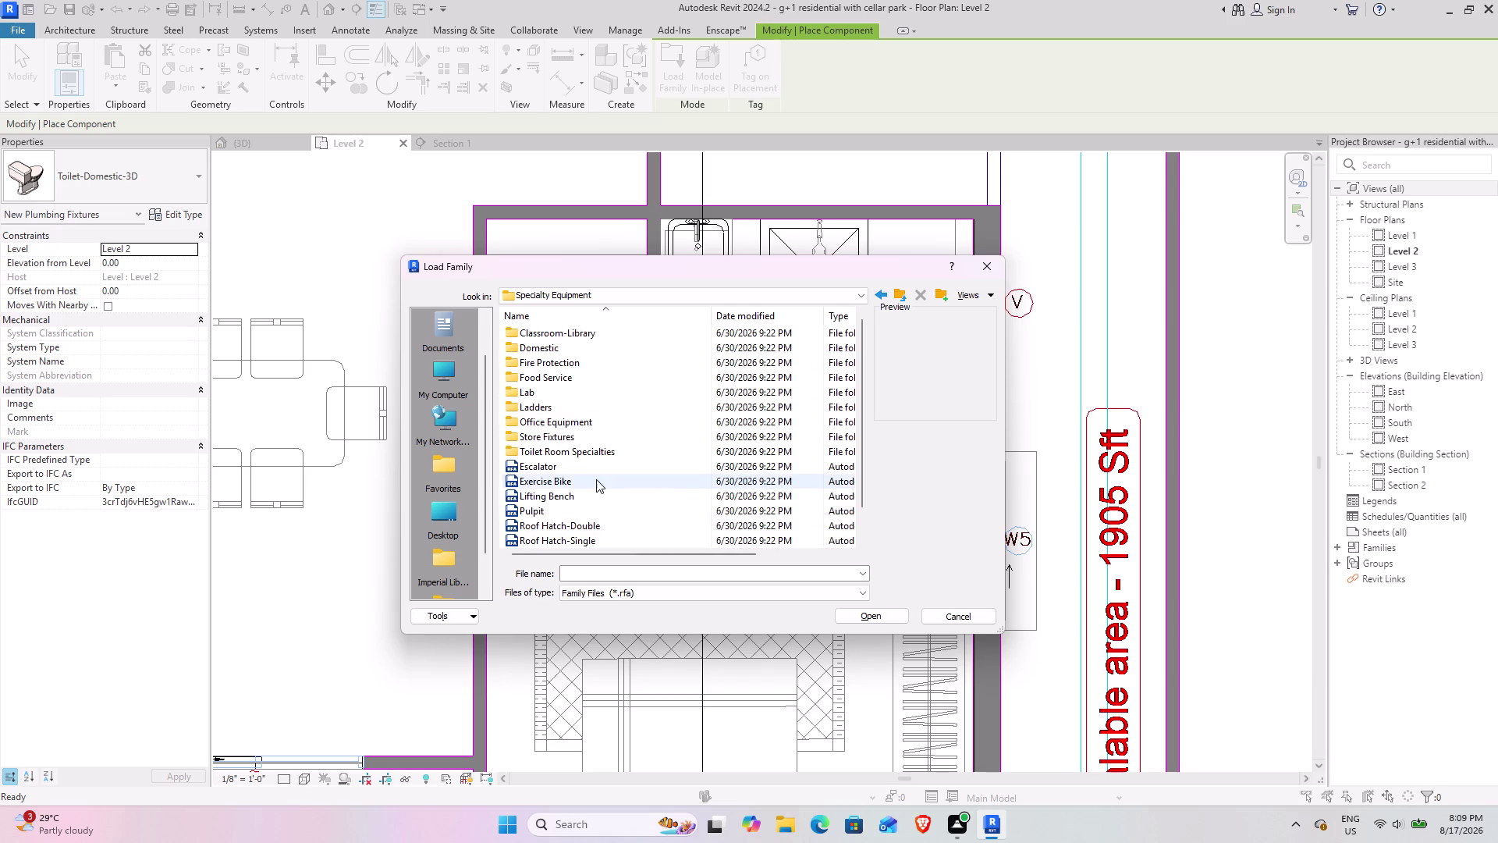
scroll(up, 3)
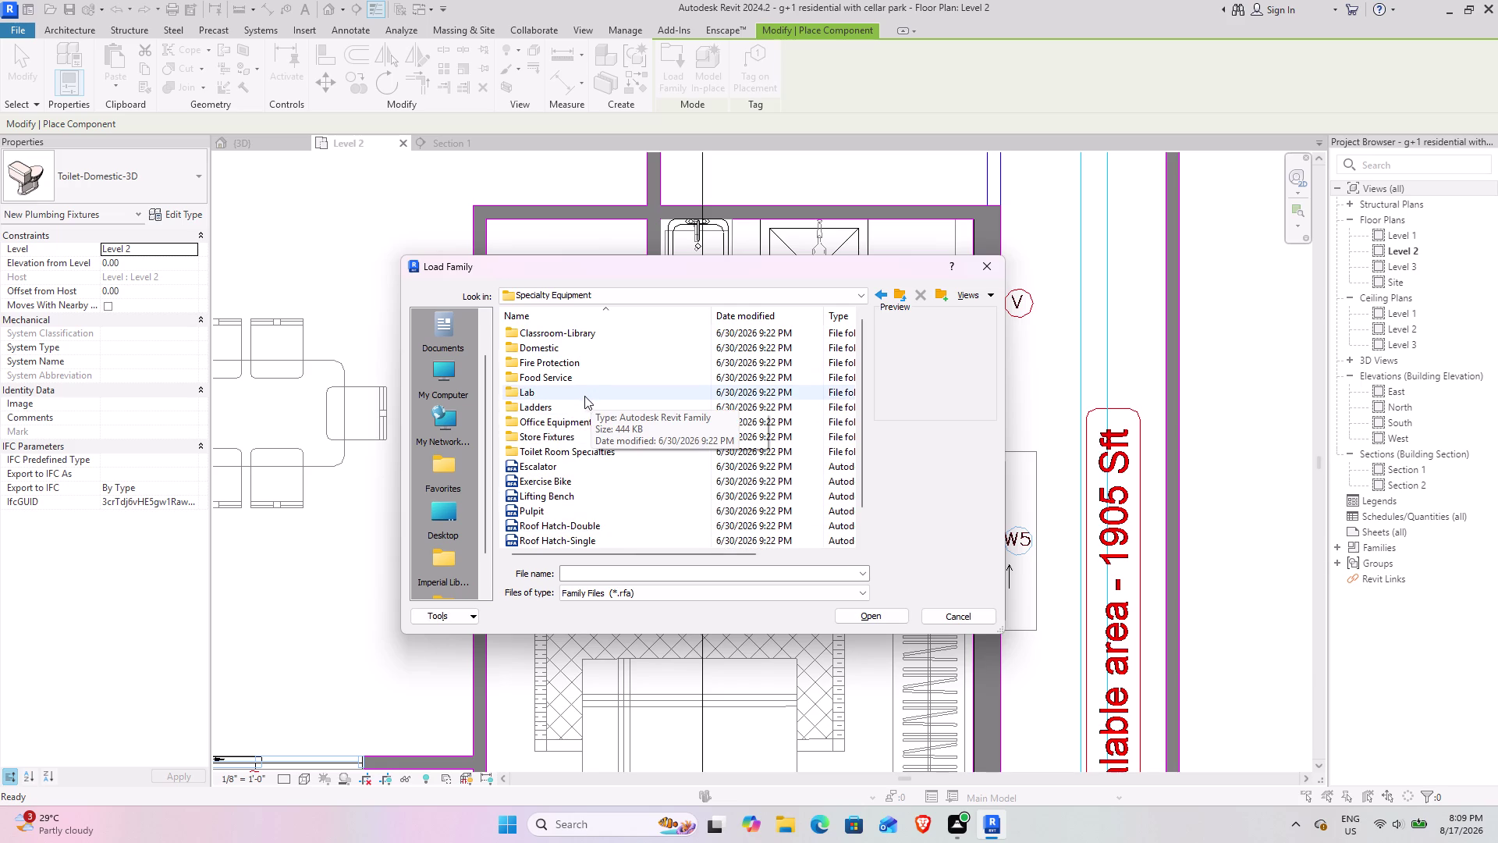
click(547, 452)
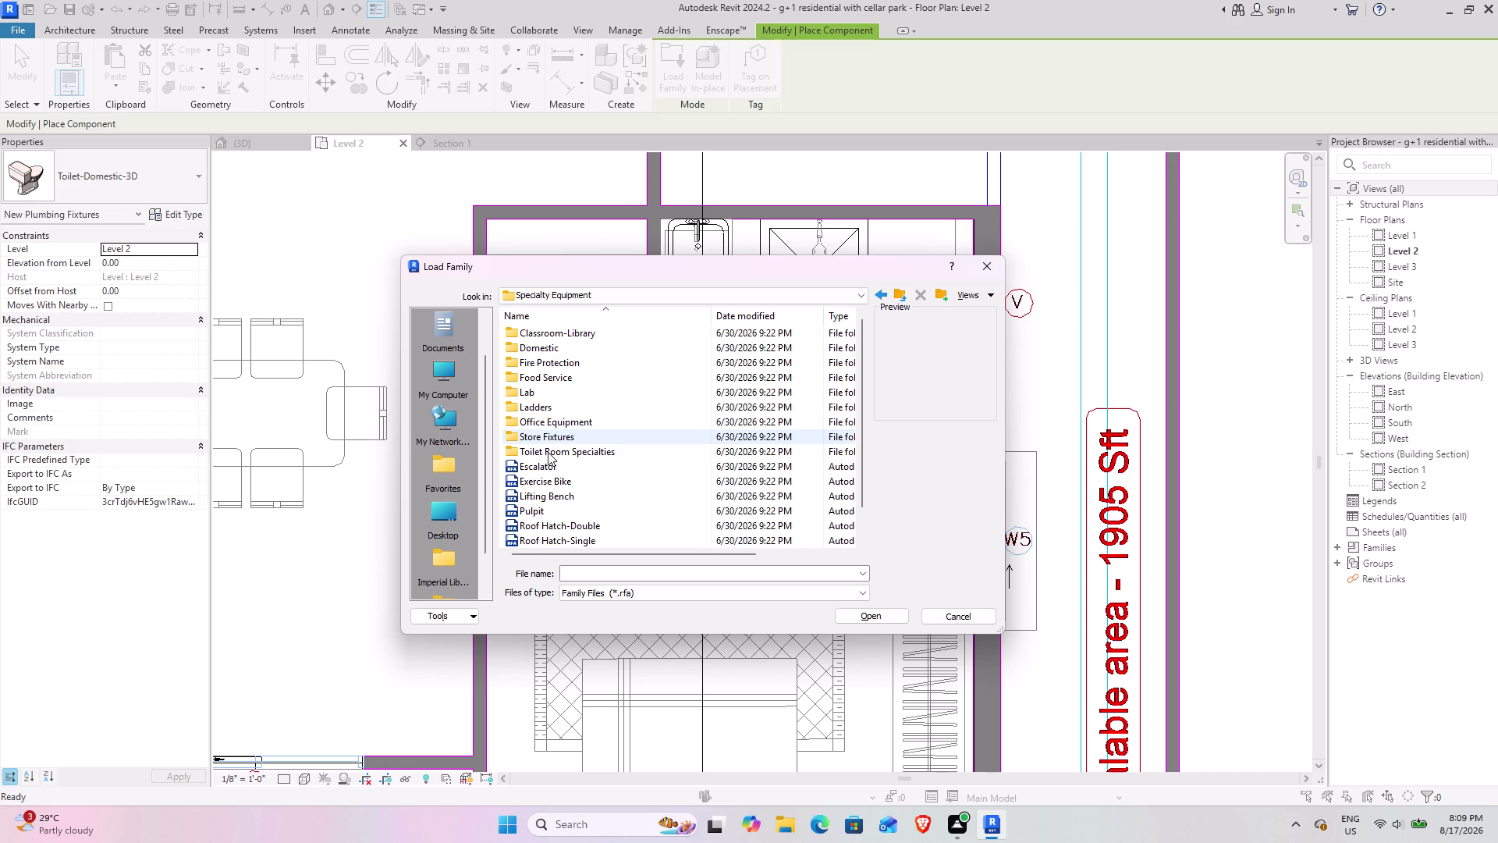
click(593, 452)
click(593, 452)
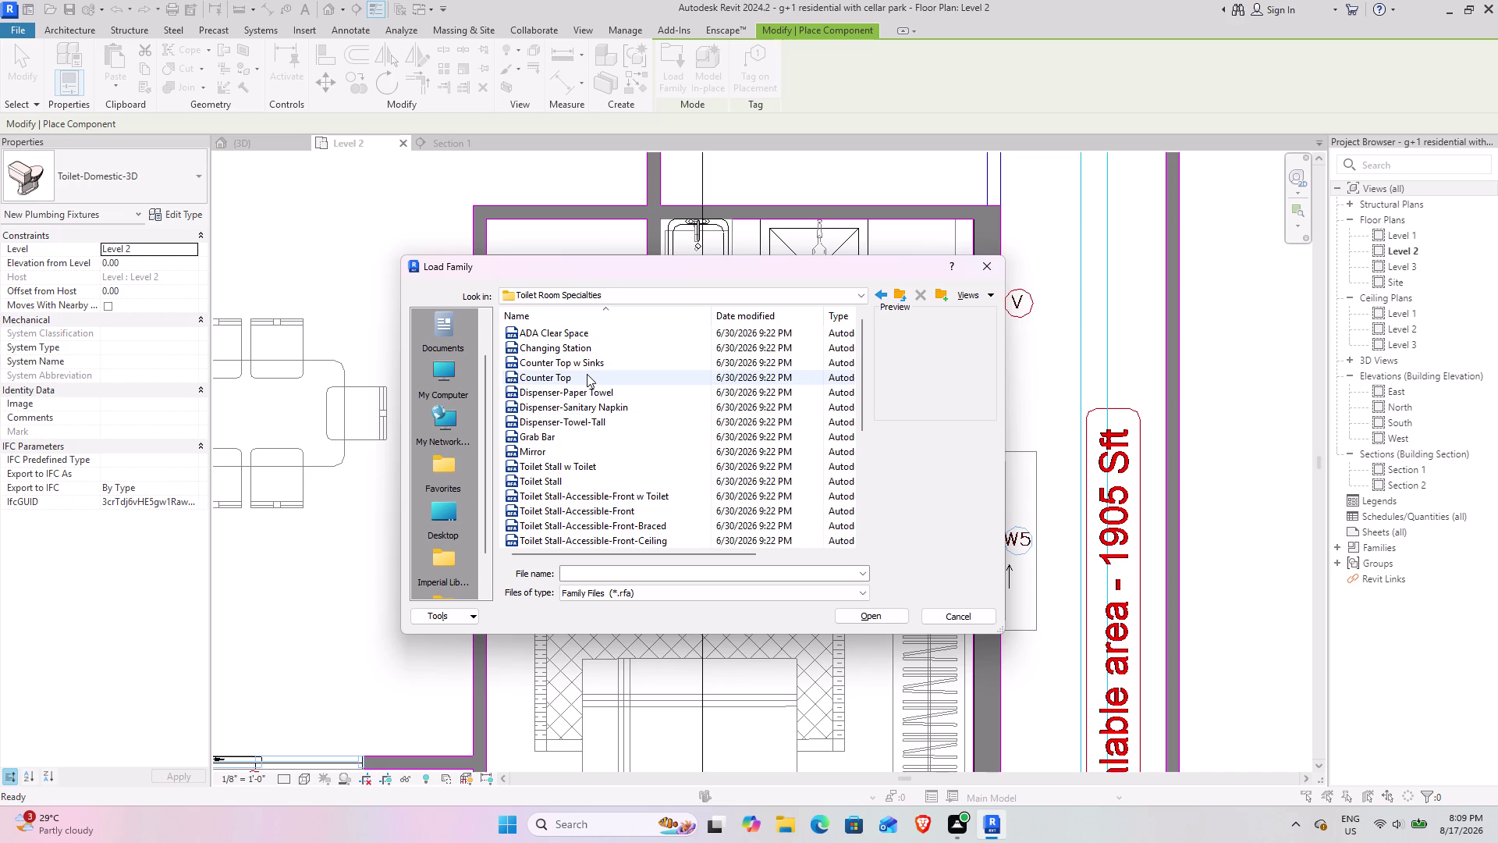
scroll(up, 3)
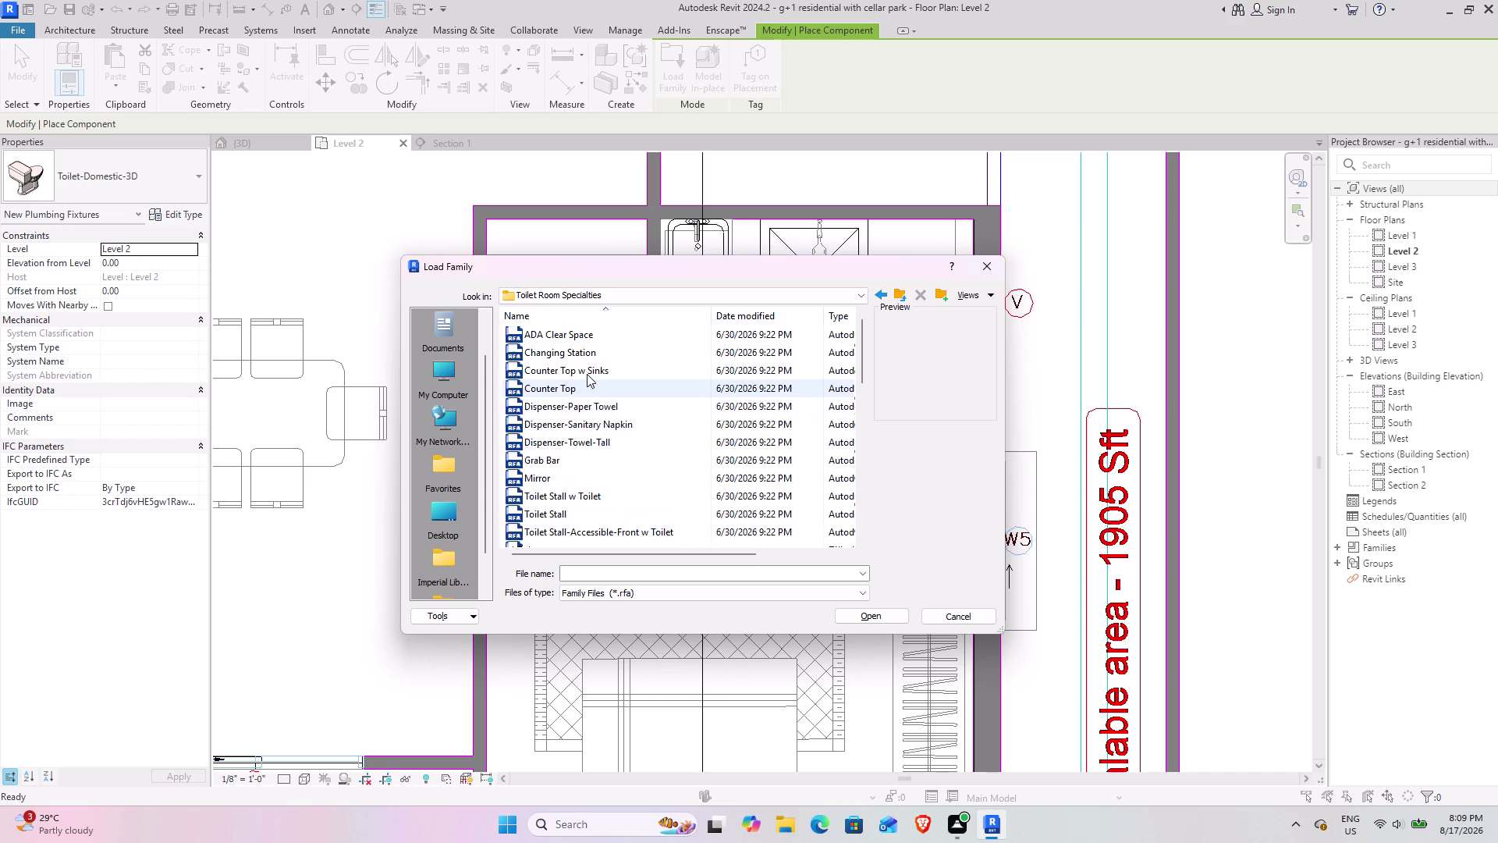
scroll(up, 3)
scroll(down, 3)
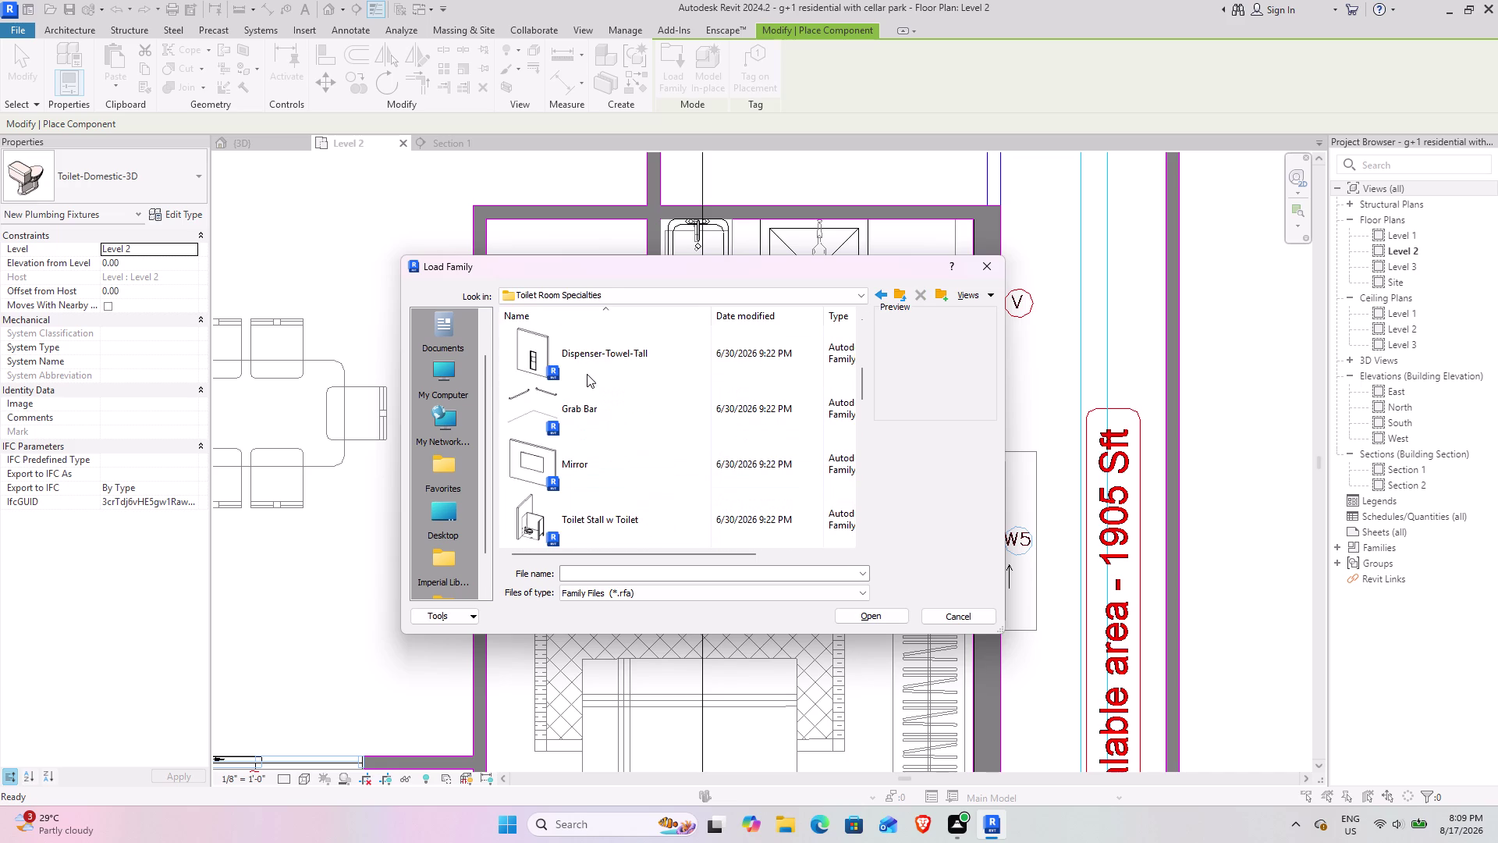
scroll(down, 3)
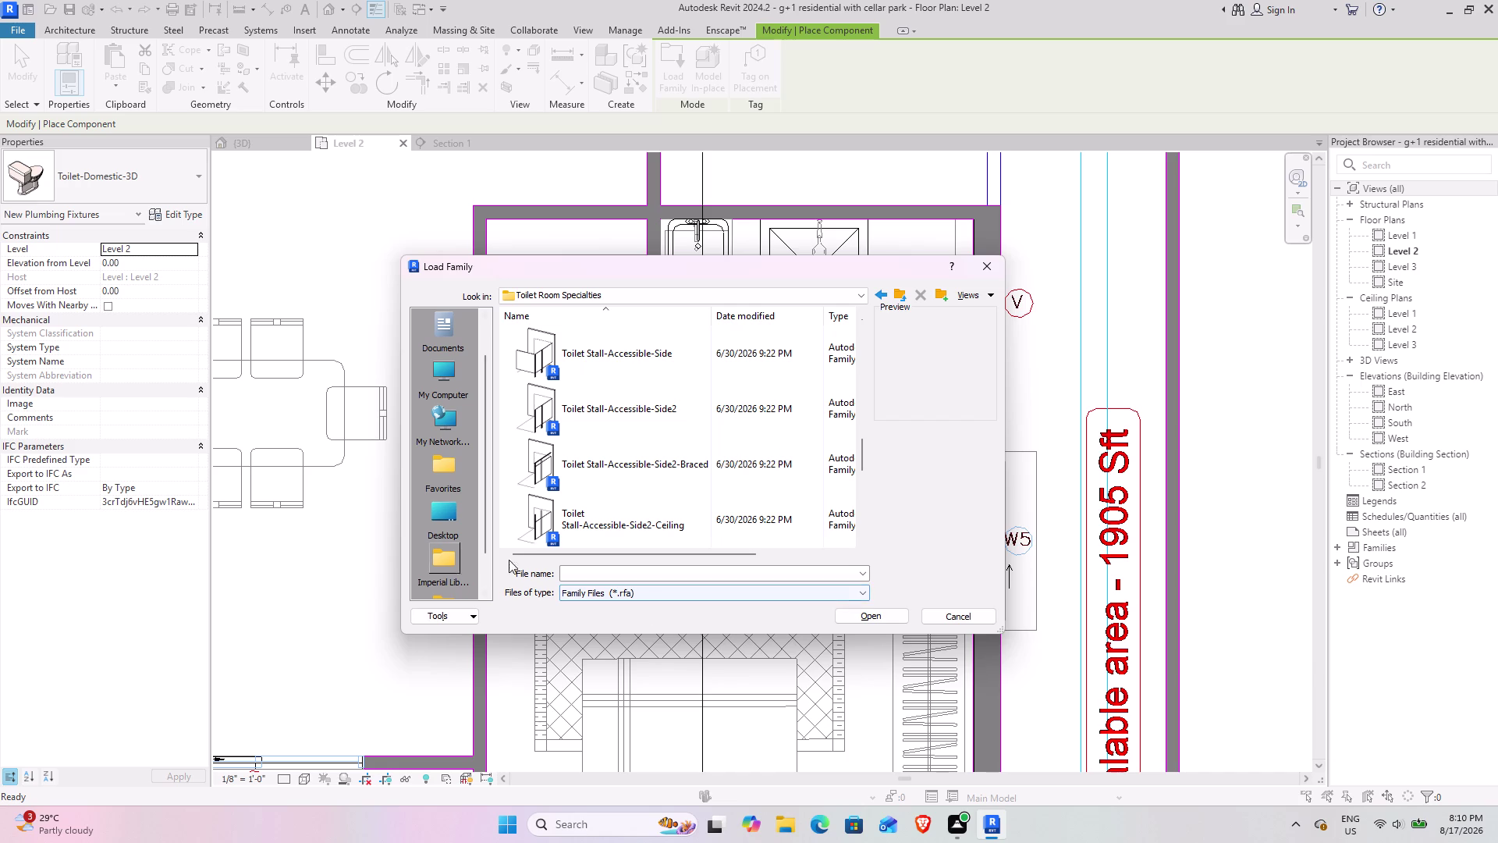
scroll(down, 3)
scroll(down, 3)
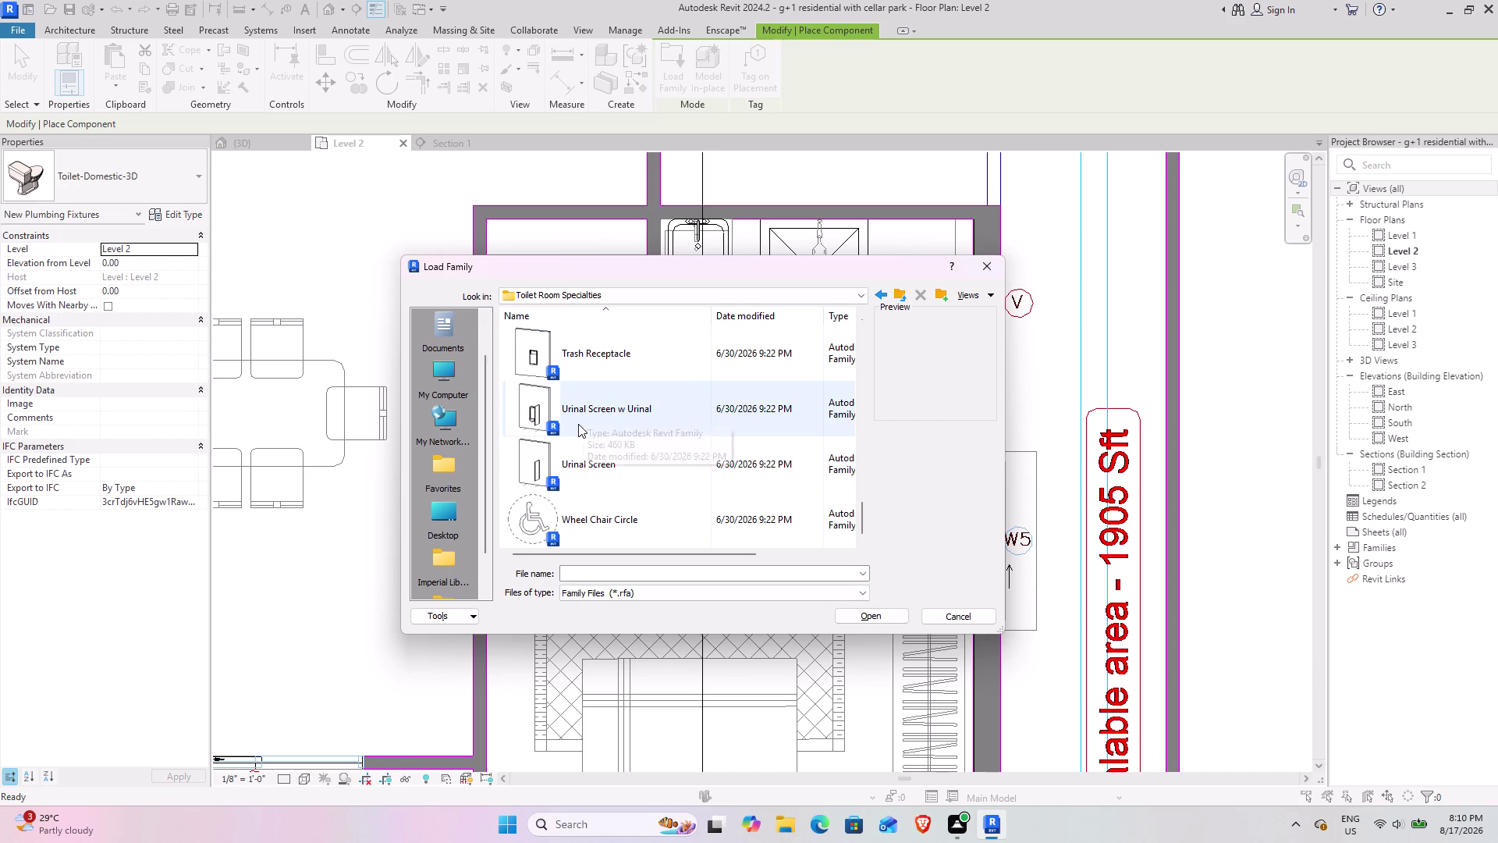
click(901, 298)
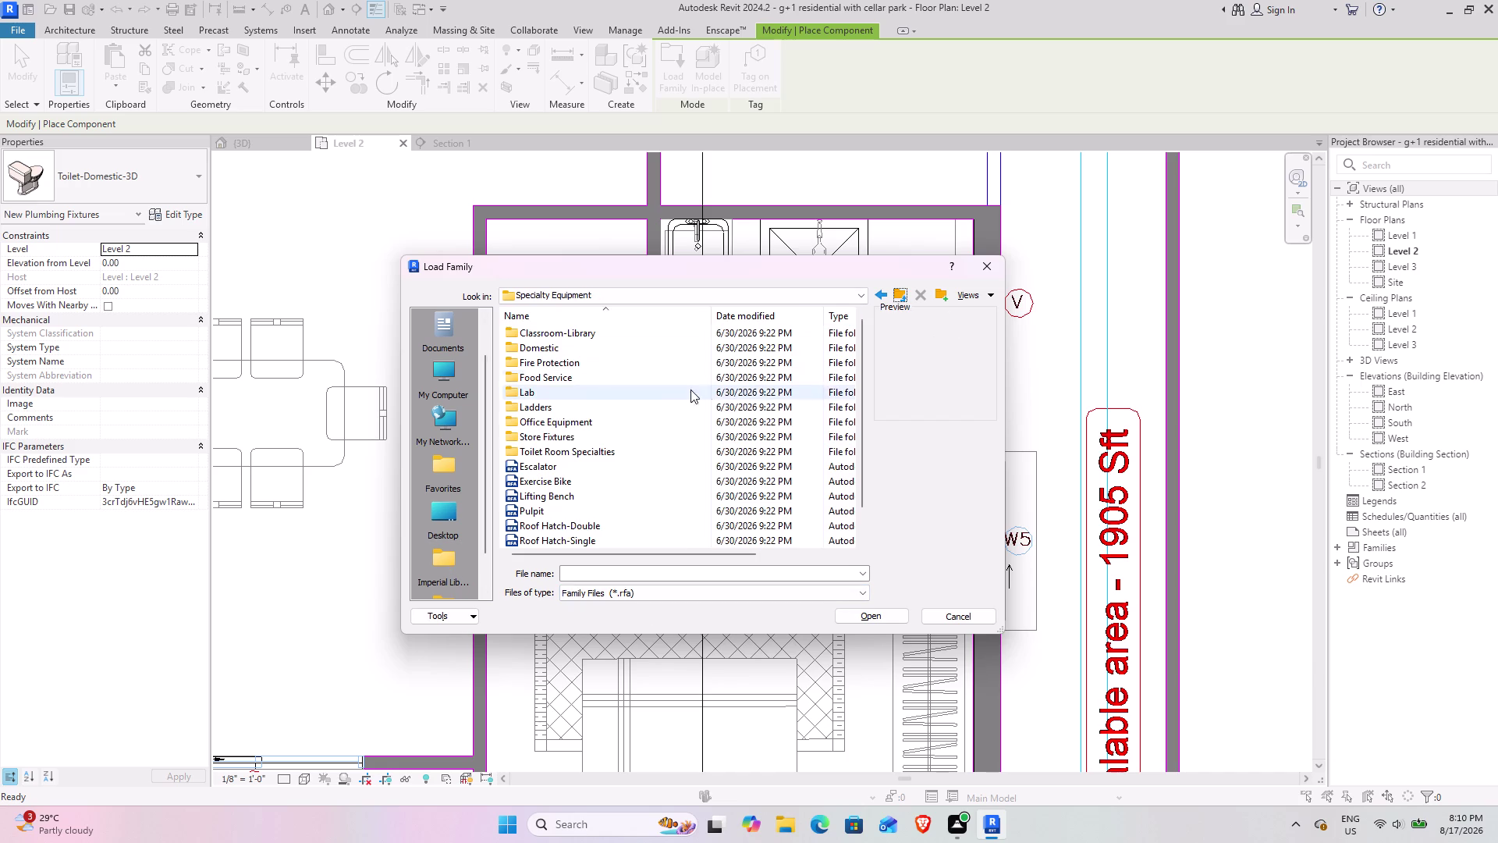
double_click(615, 343)
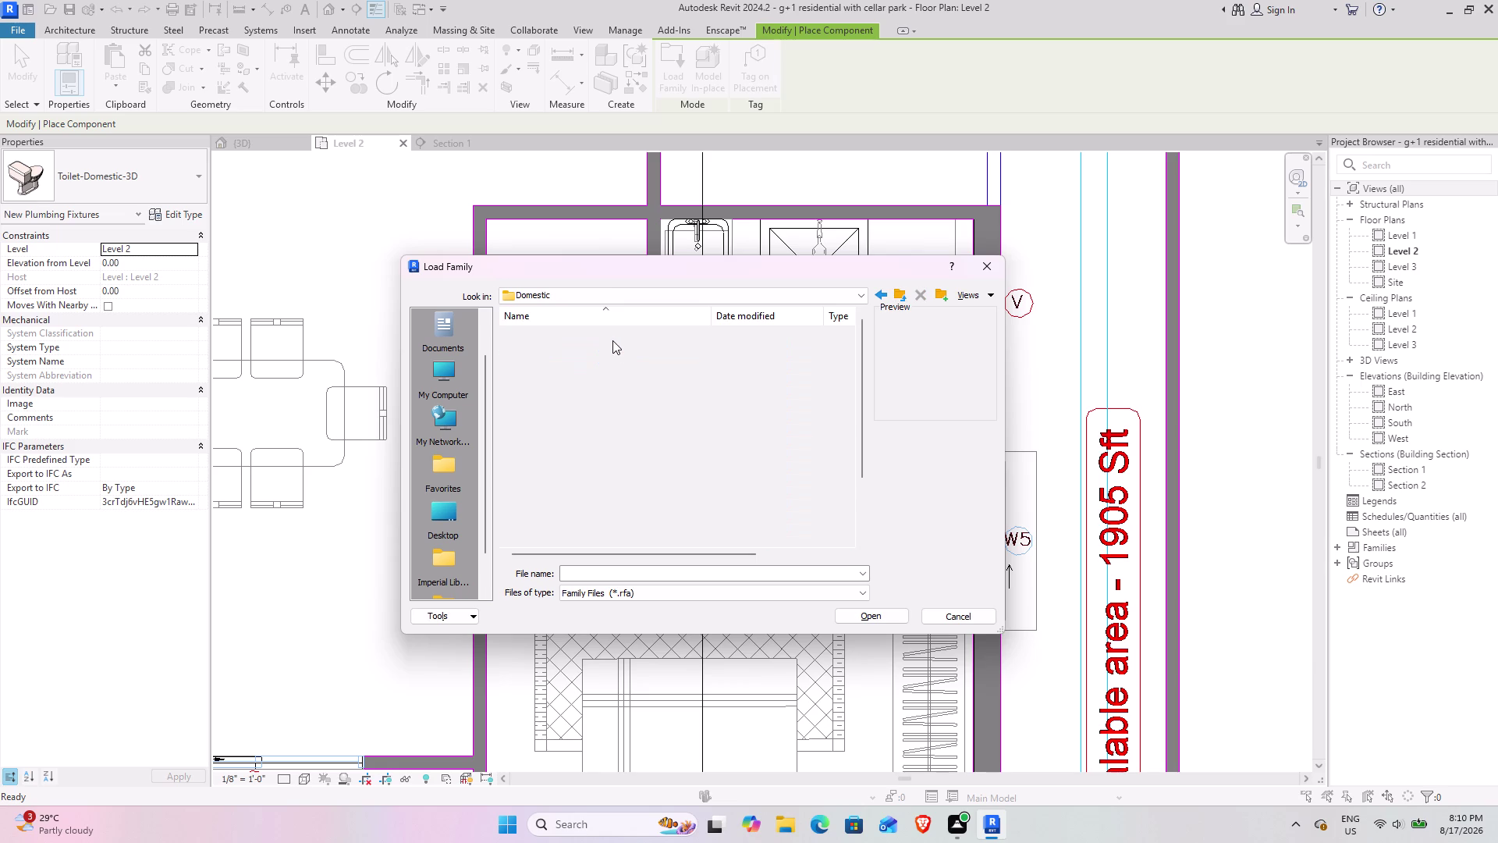
Go back up to the US library folder and open its Furniture folder.
click(903, 293)
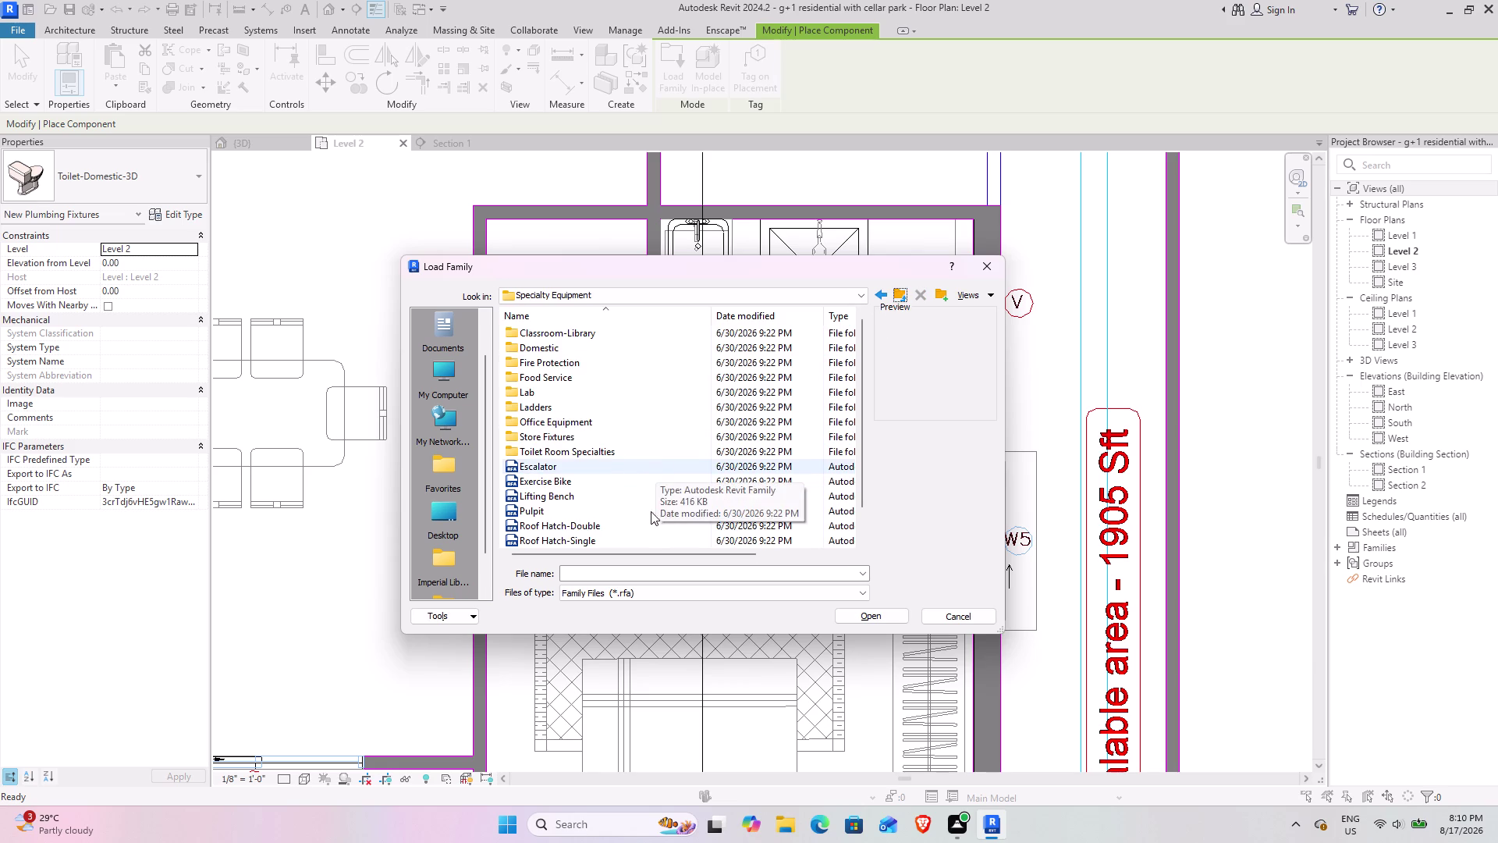
click(906, 292)
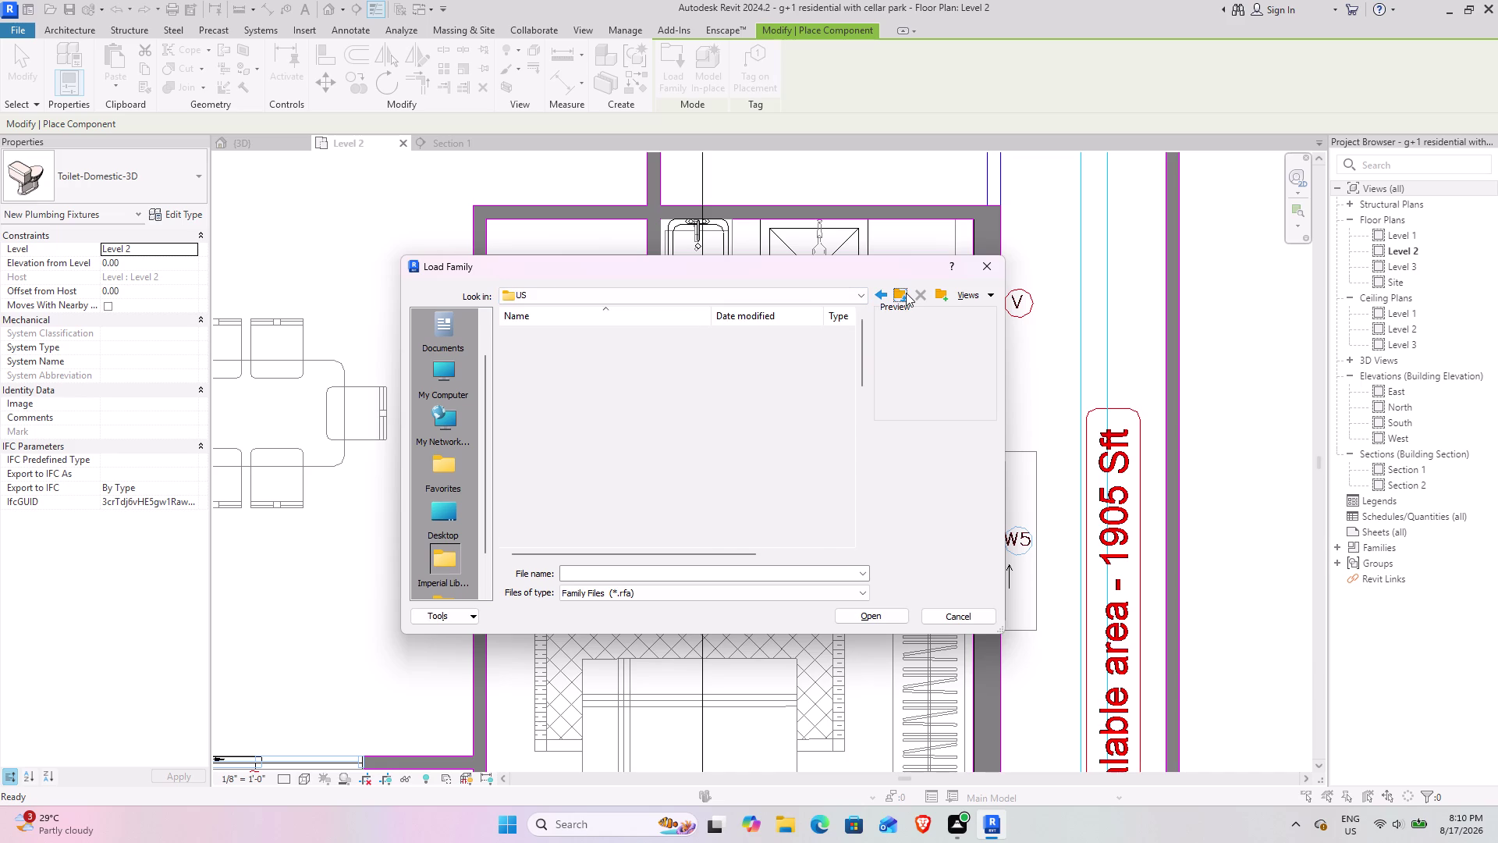
scroll(down, 3)
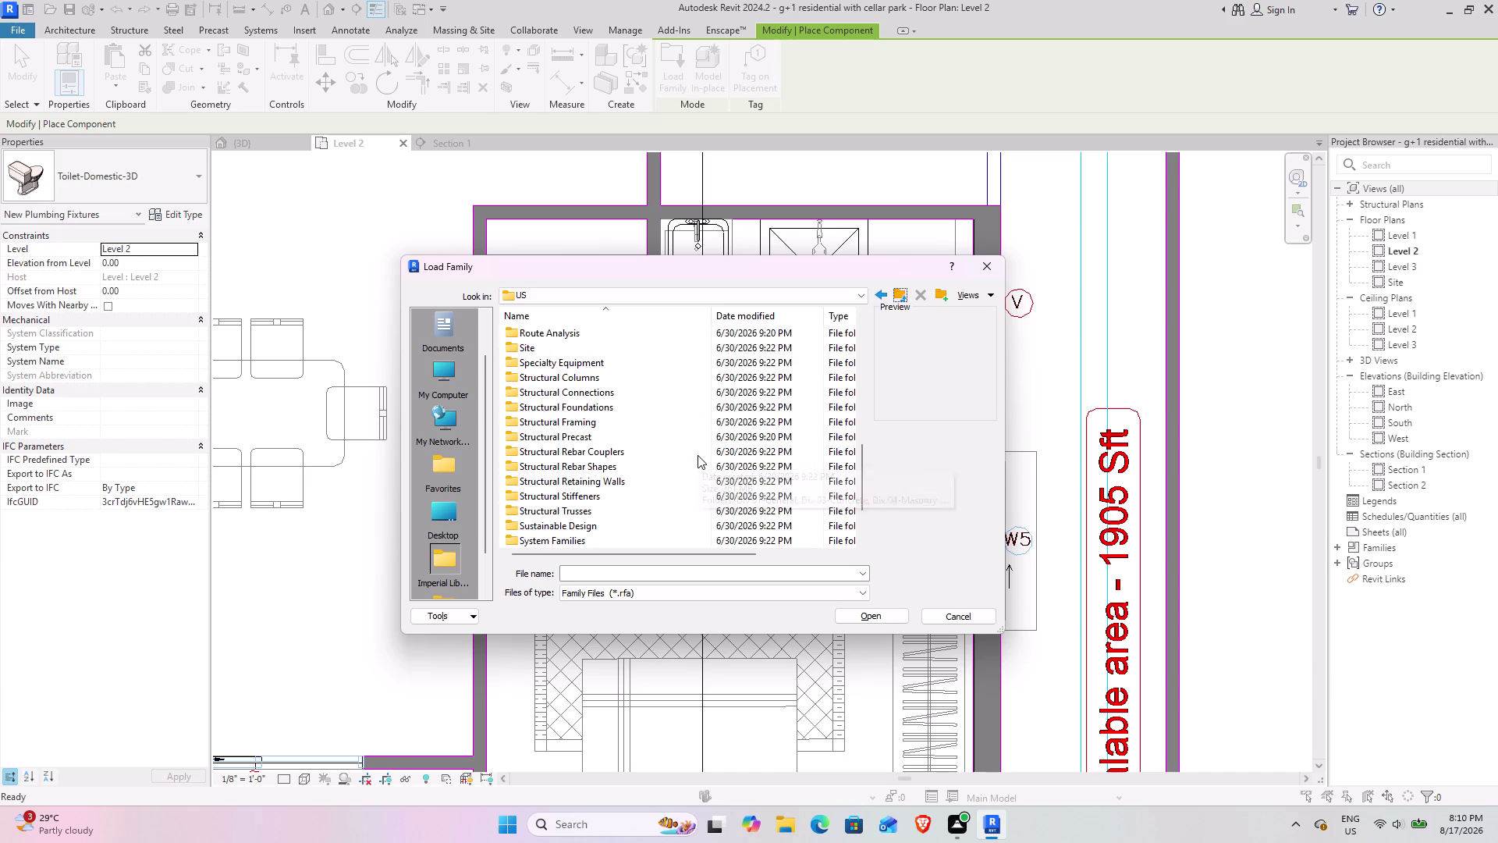
scroll(down, 3)
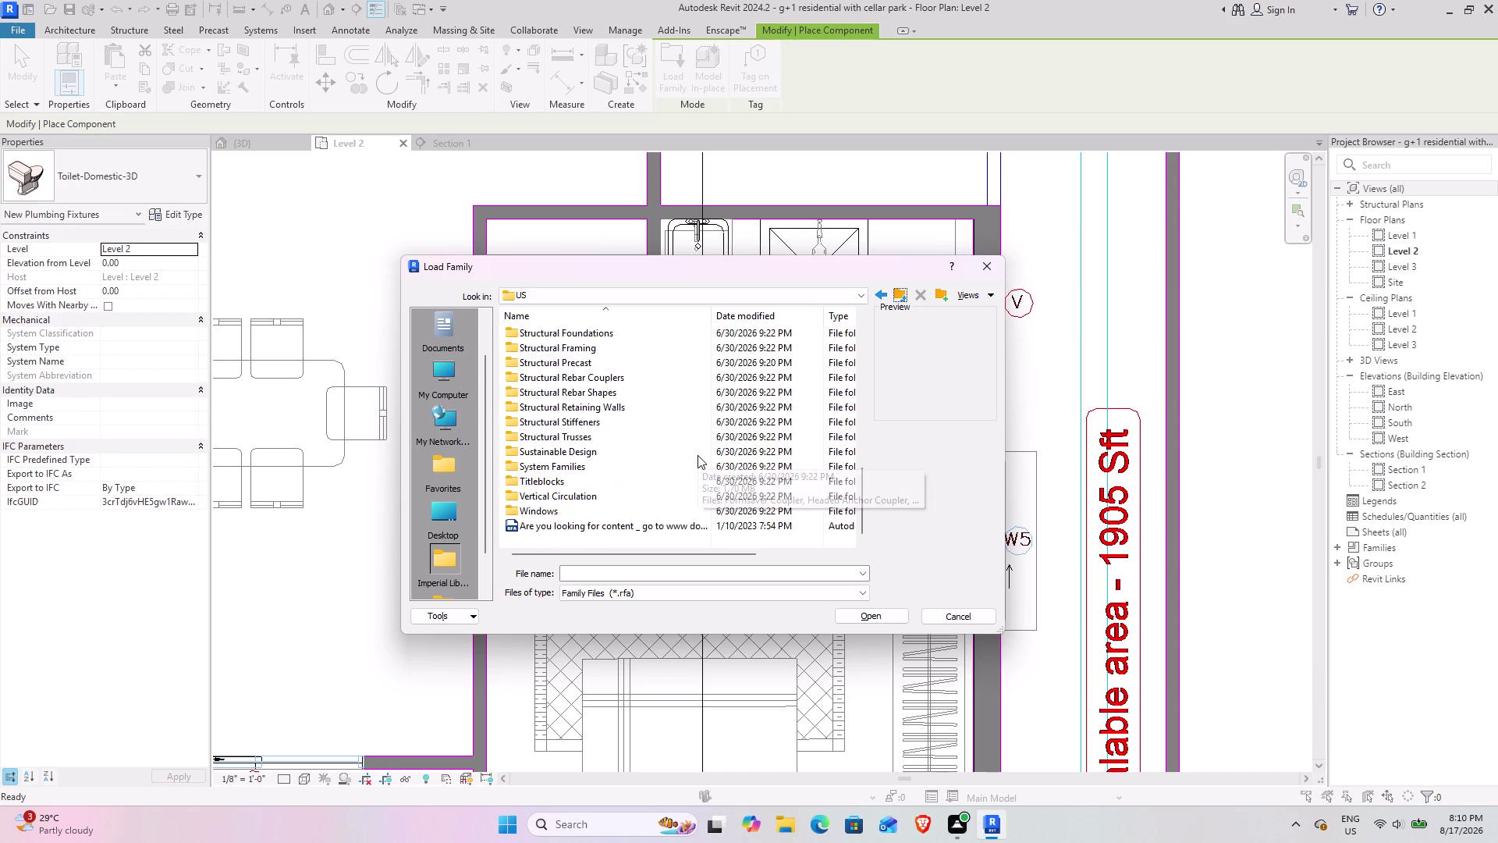
scroll(down, 3)
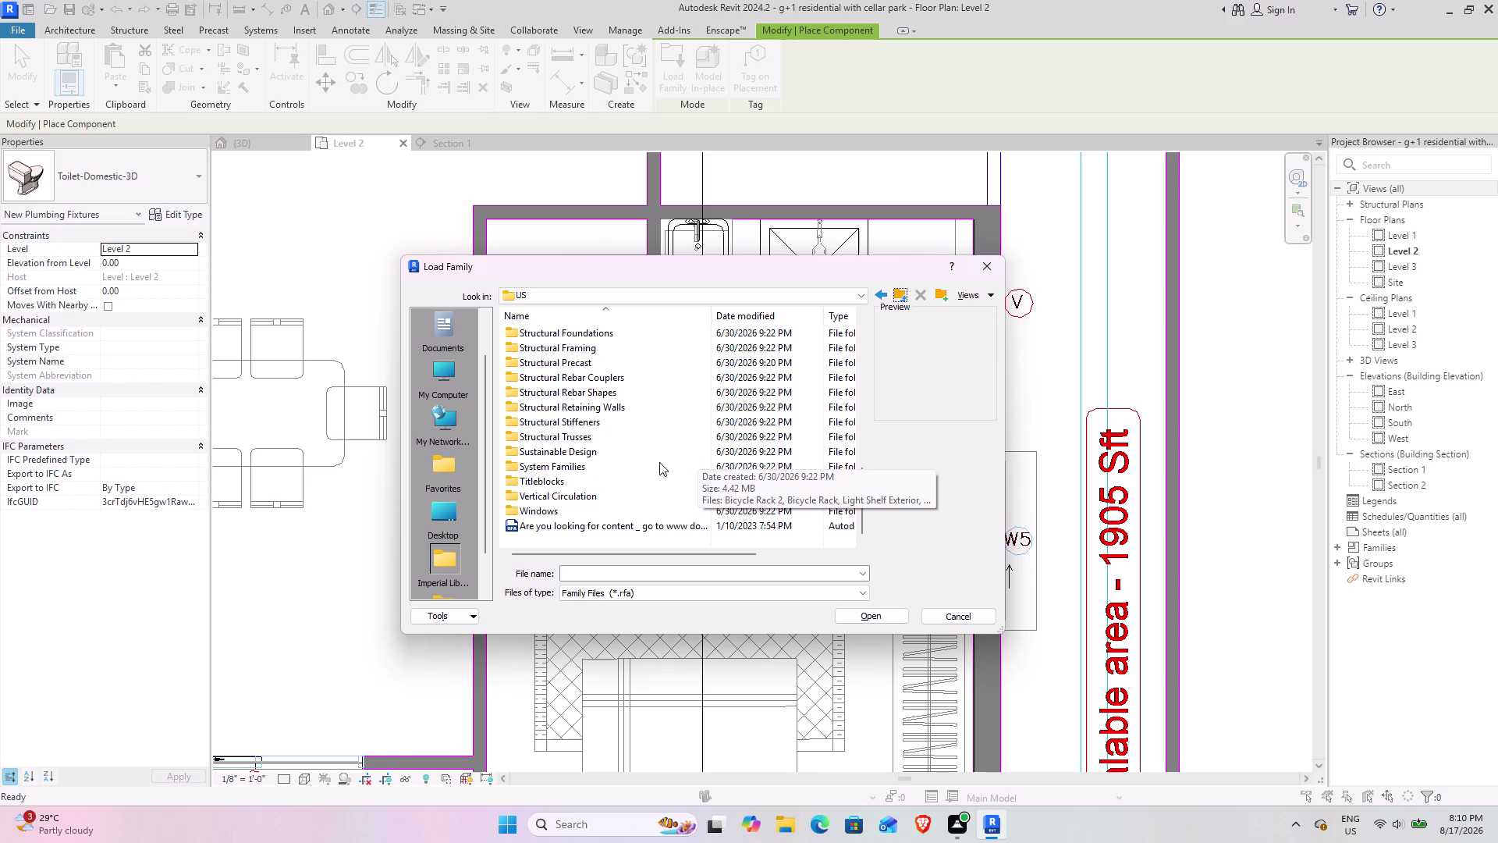
scroll(up, 3)
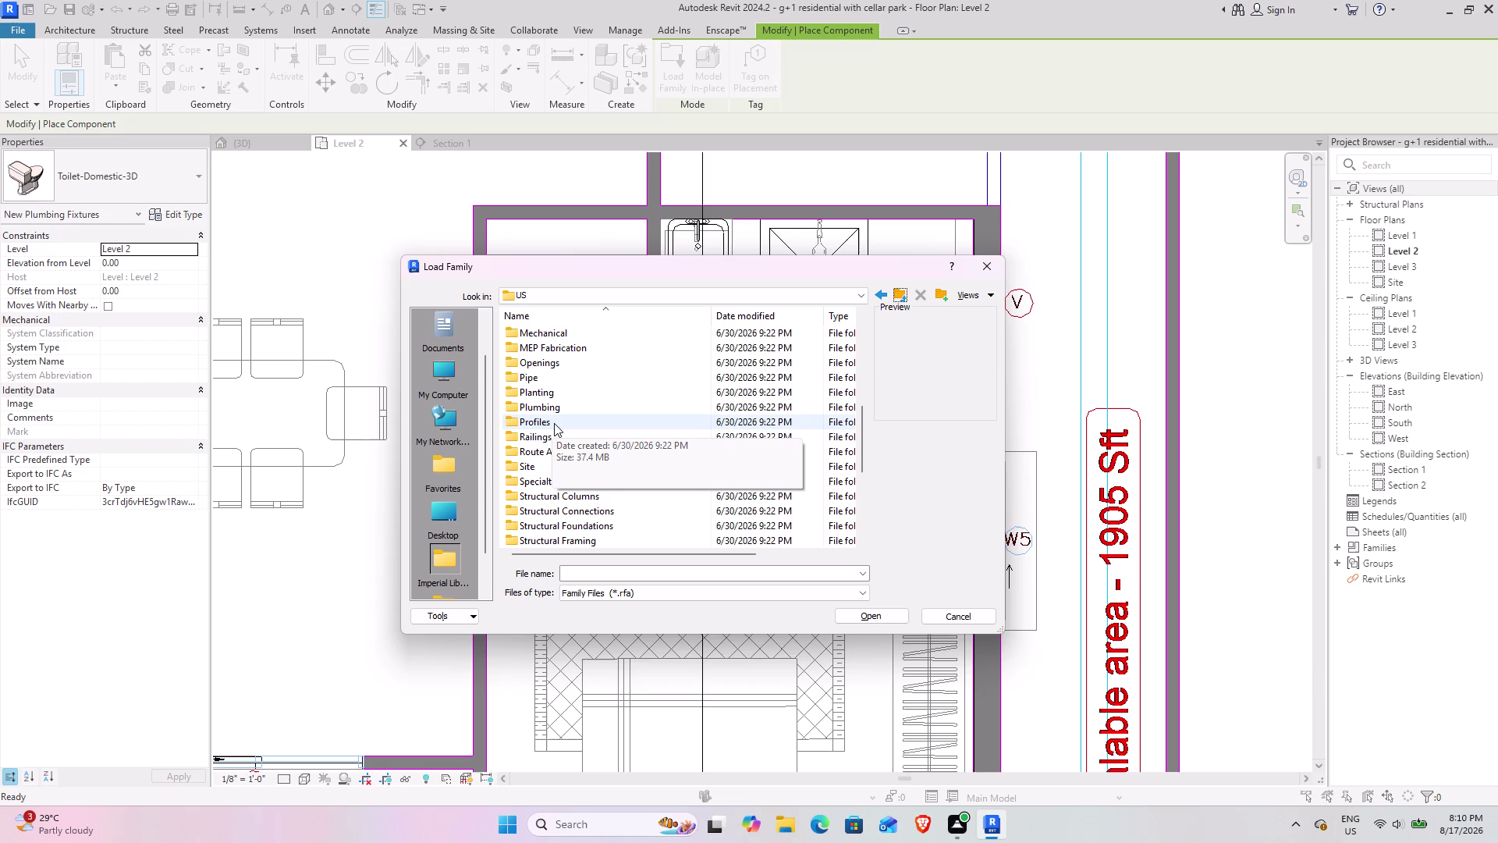
scroll(up, 3)
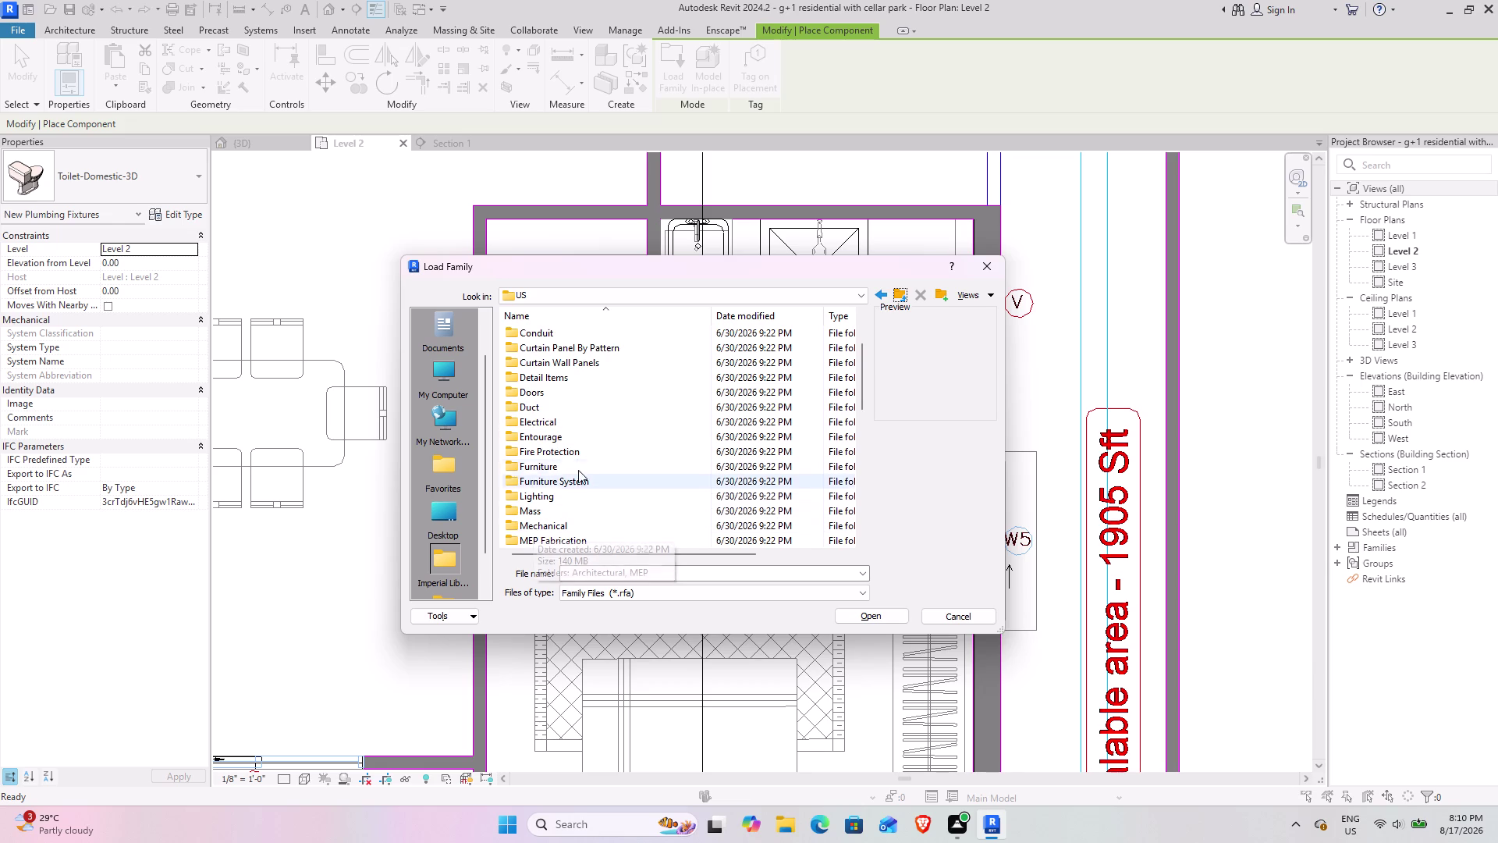
double_click(551, 463)
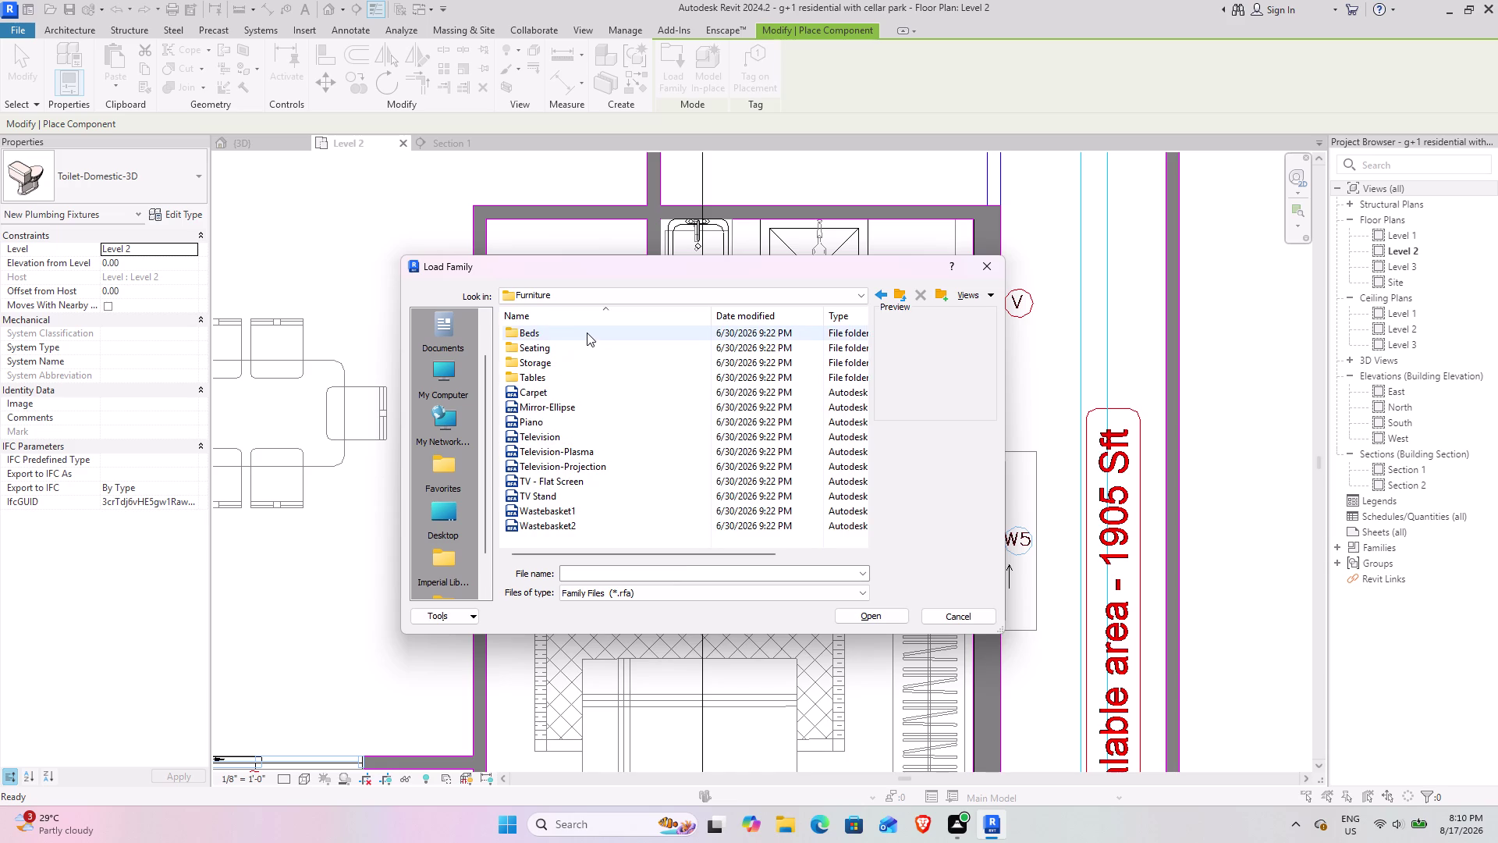
Browse the Furniture folder and open the Beds folder.
scroll(up, 3)
scroll(up, 3)
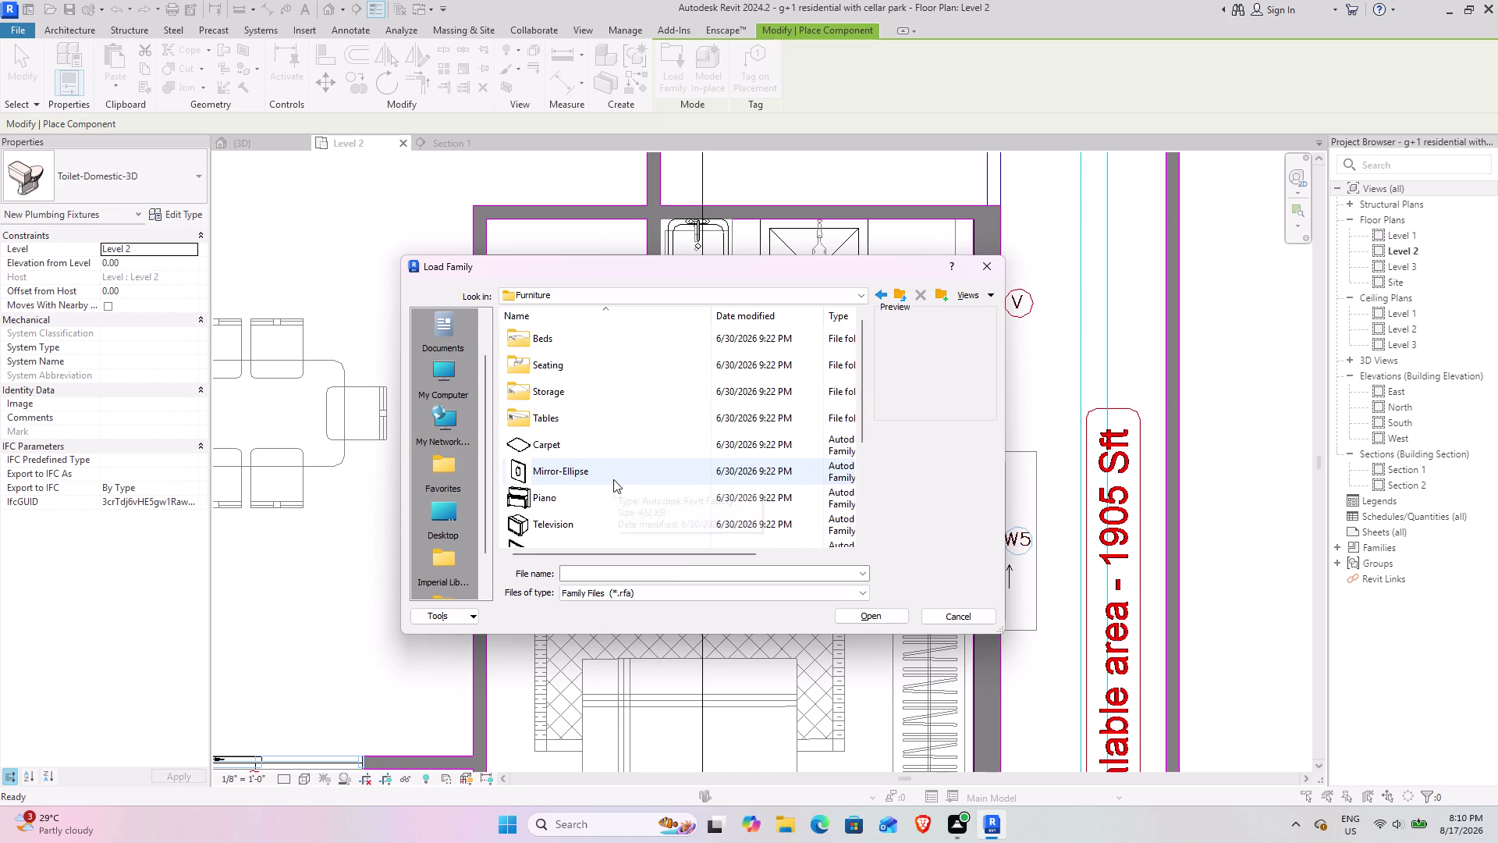
scroll(up, 3)
scroll(down, 3)
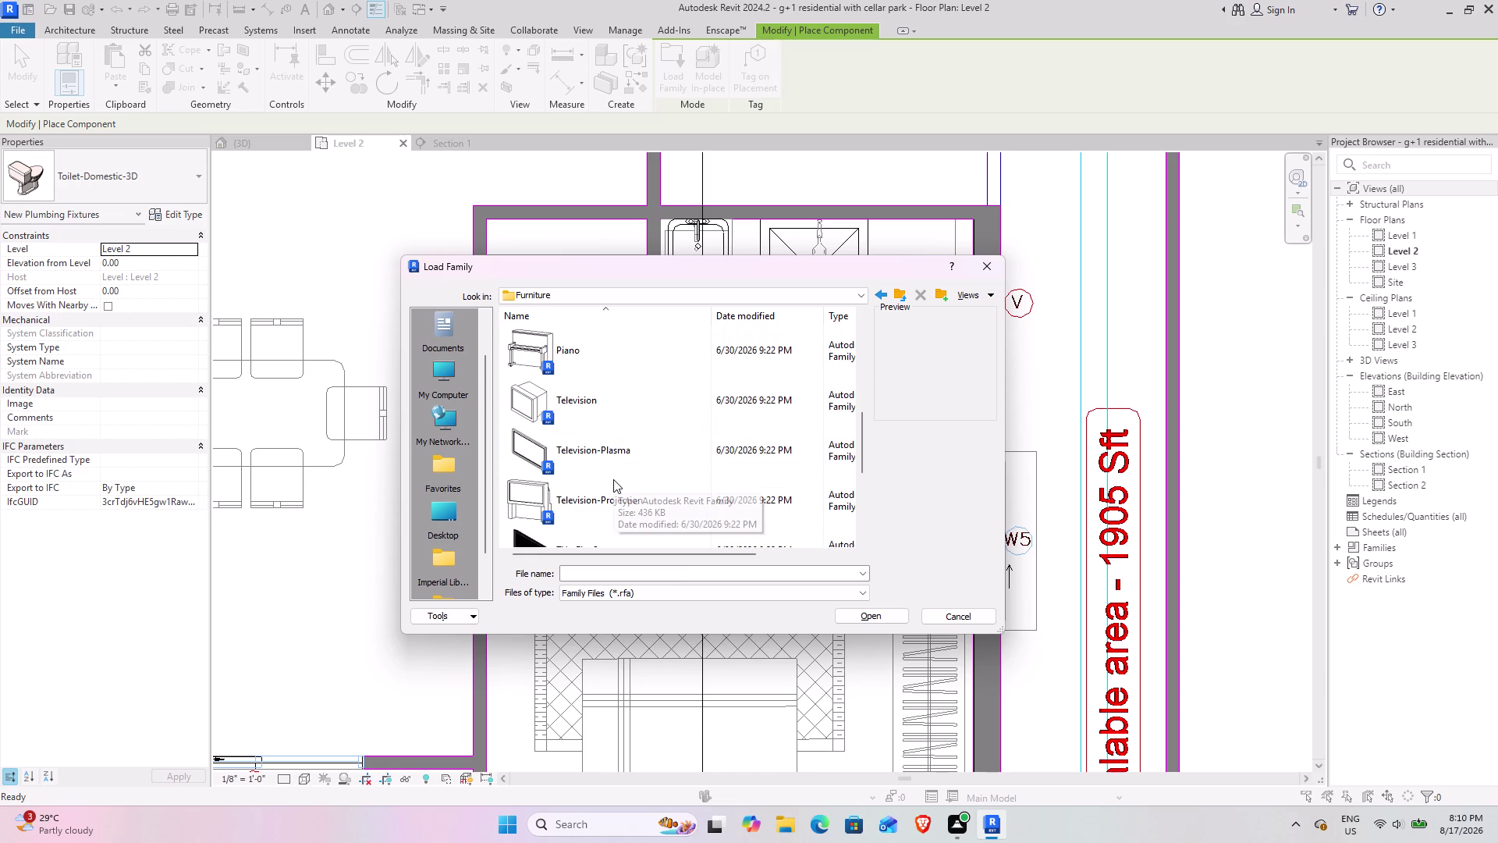
scroll(down, 3)
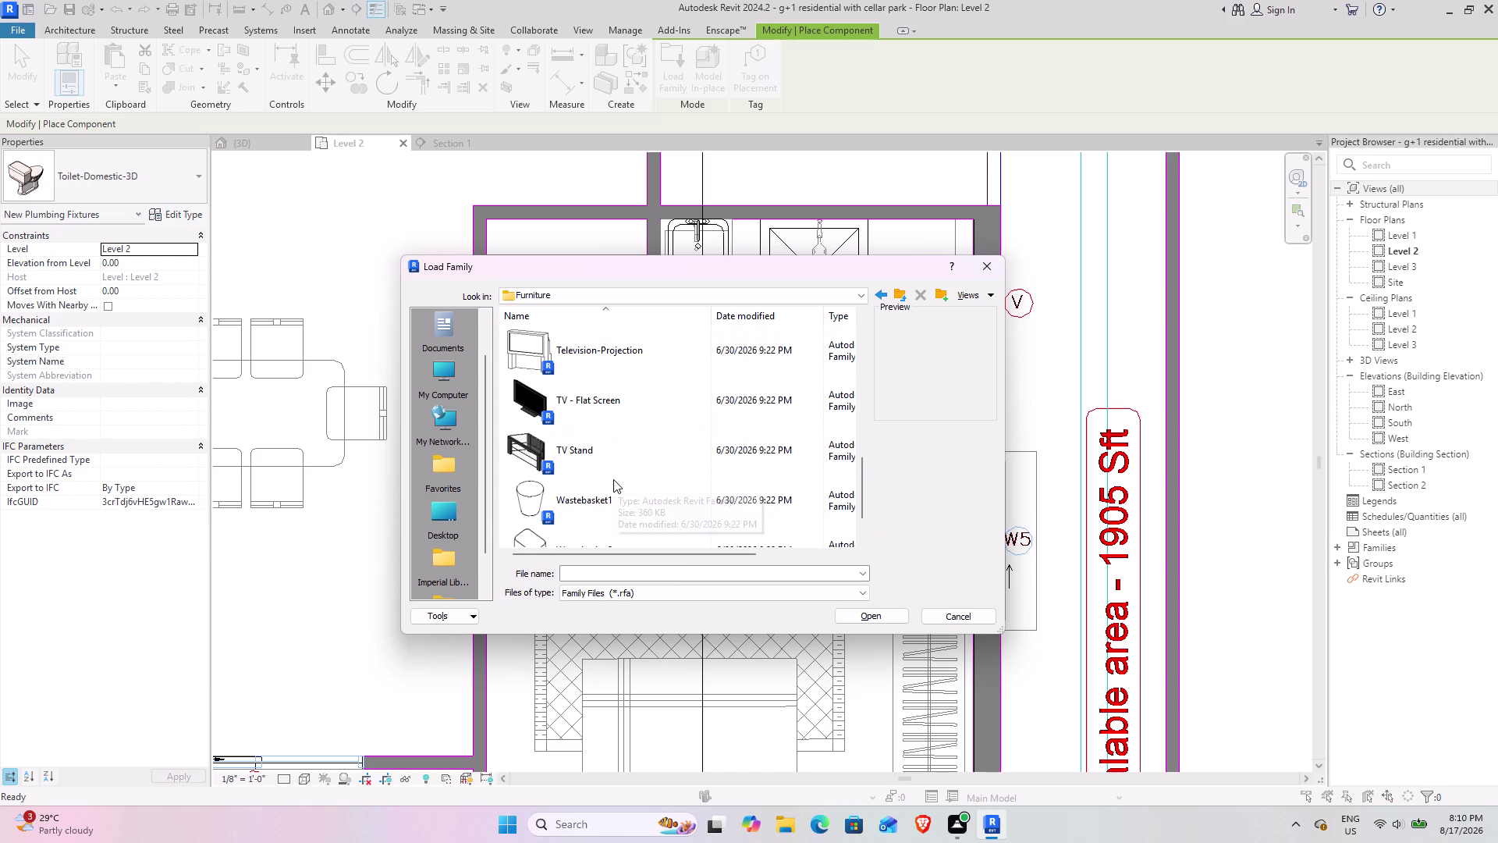
scroll(down, 3)
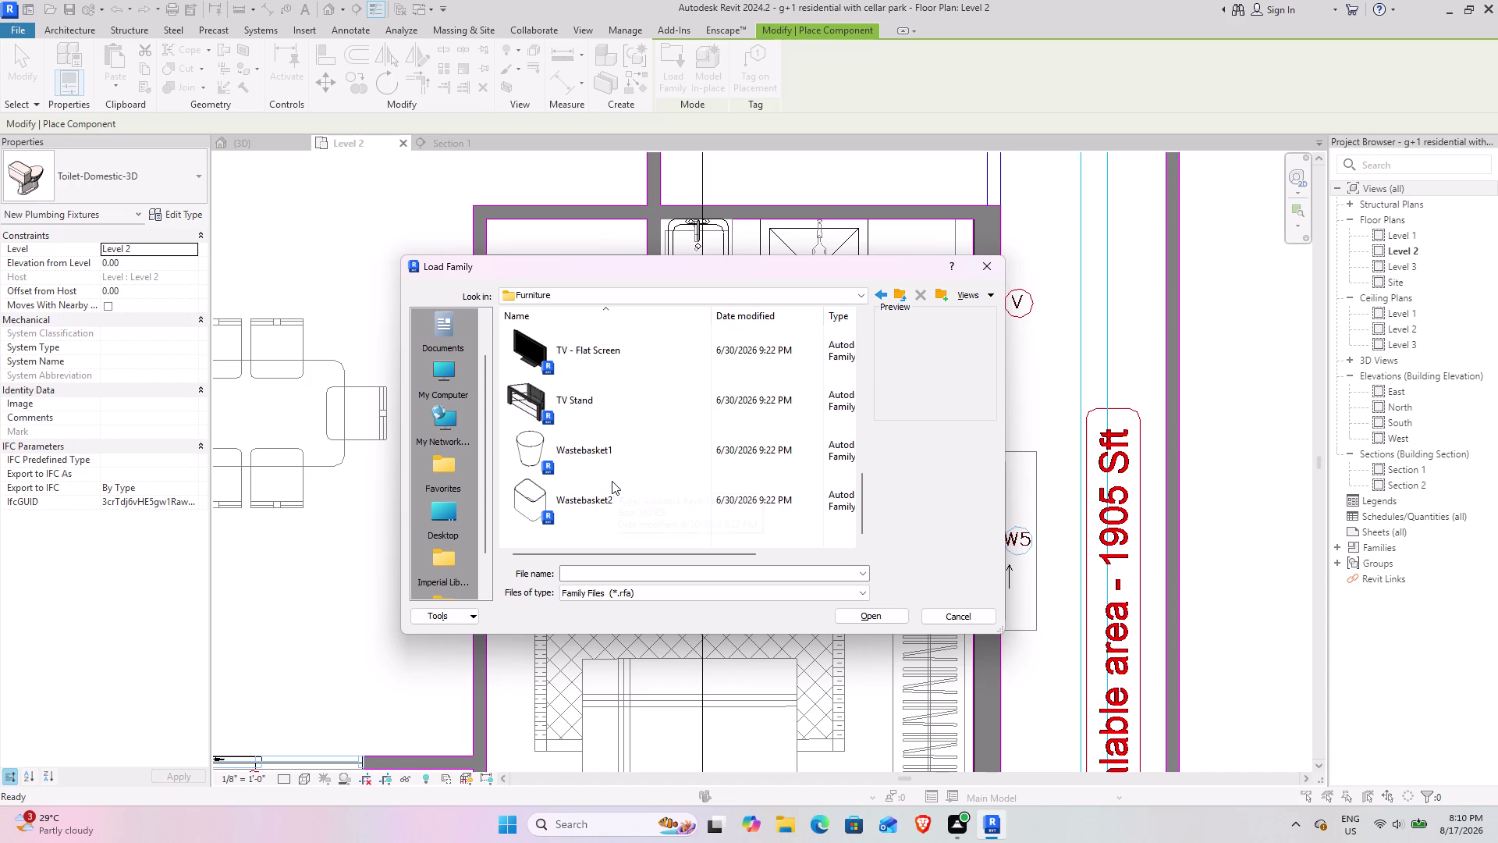
scroll(down, 3)
scroll(up, 3)
scroll(up, 3)
scroll(up, 3)
scroll(up, 3)
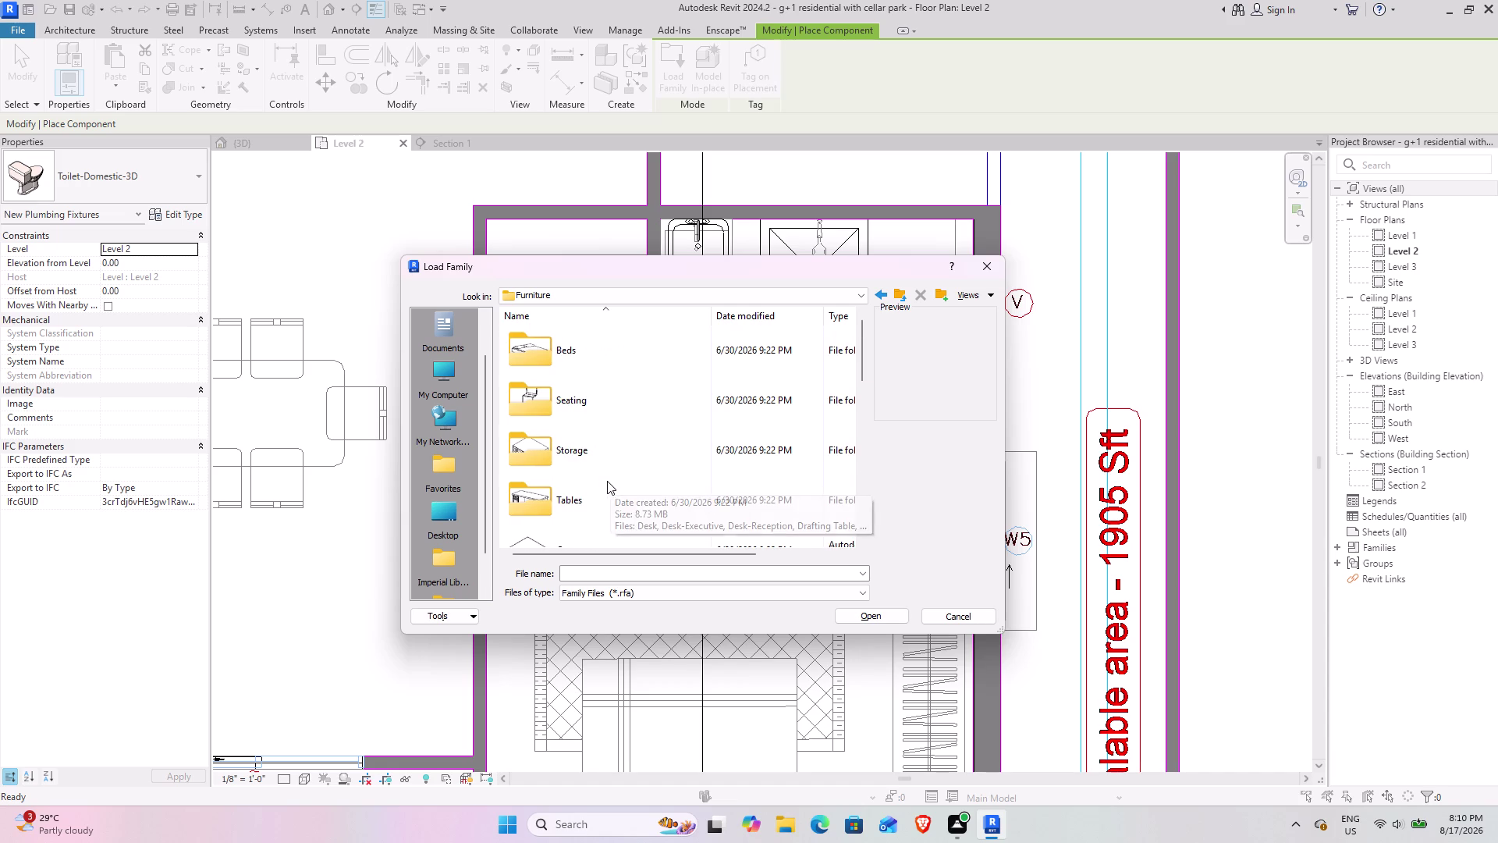
double_click(610, 349)
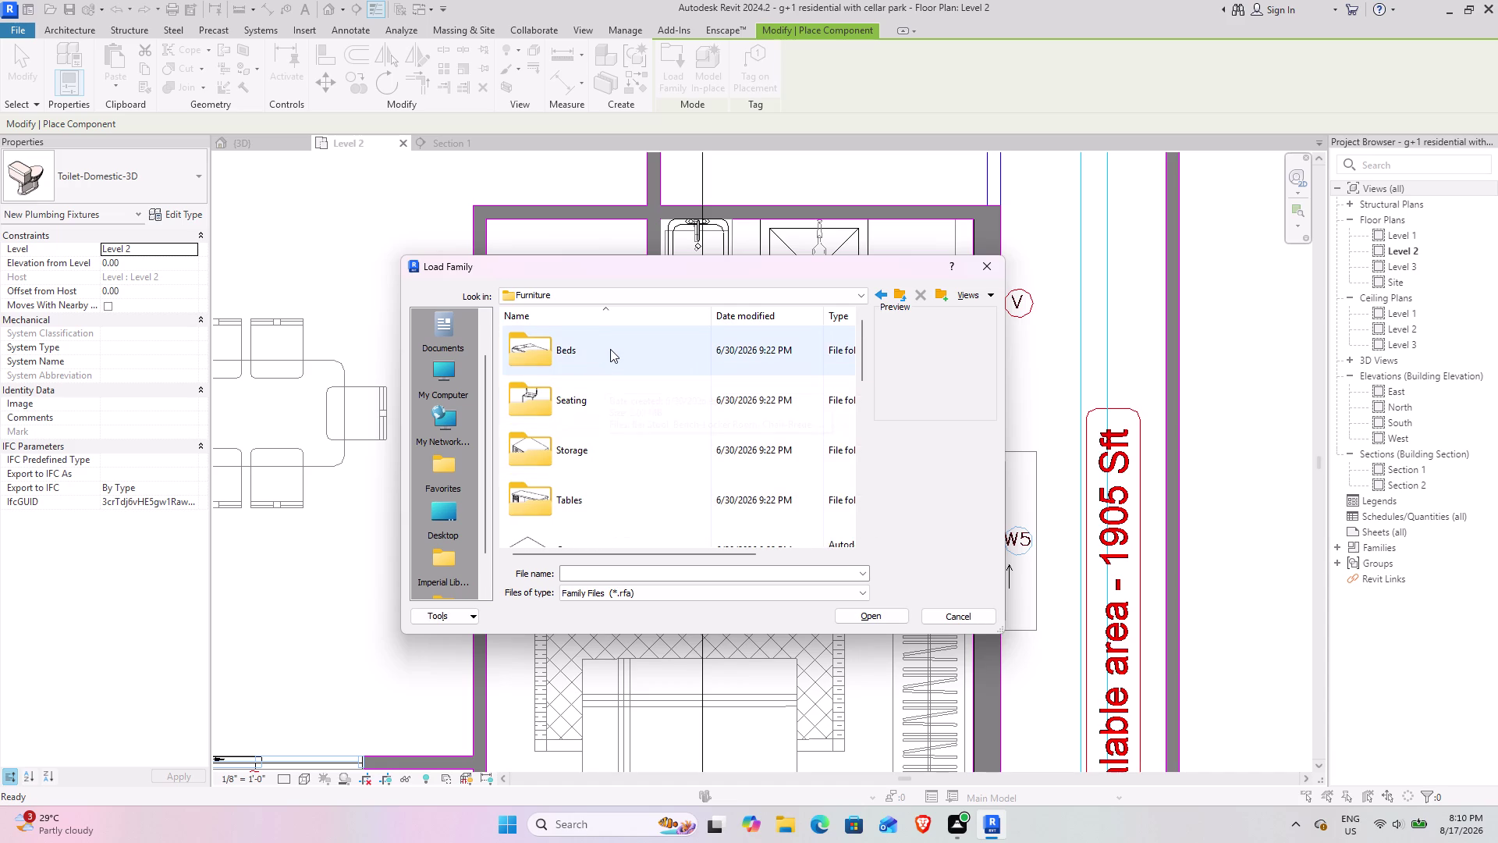
Select the Bed-Box family in Beds and load it into the project.
scroll(up, 3)
scroll(up, 3)
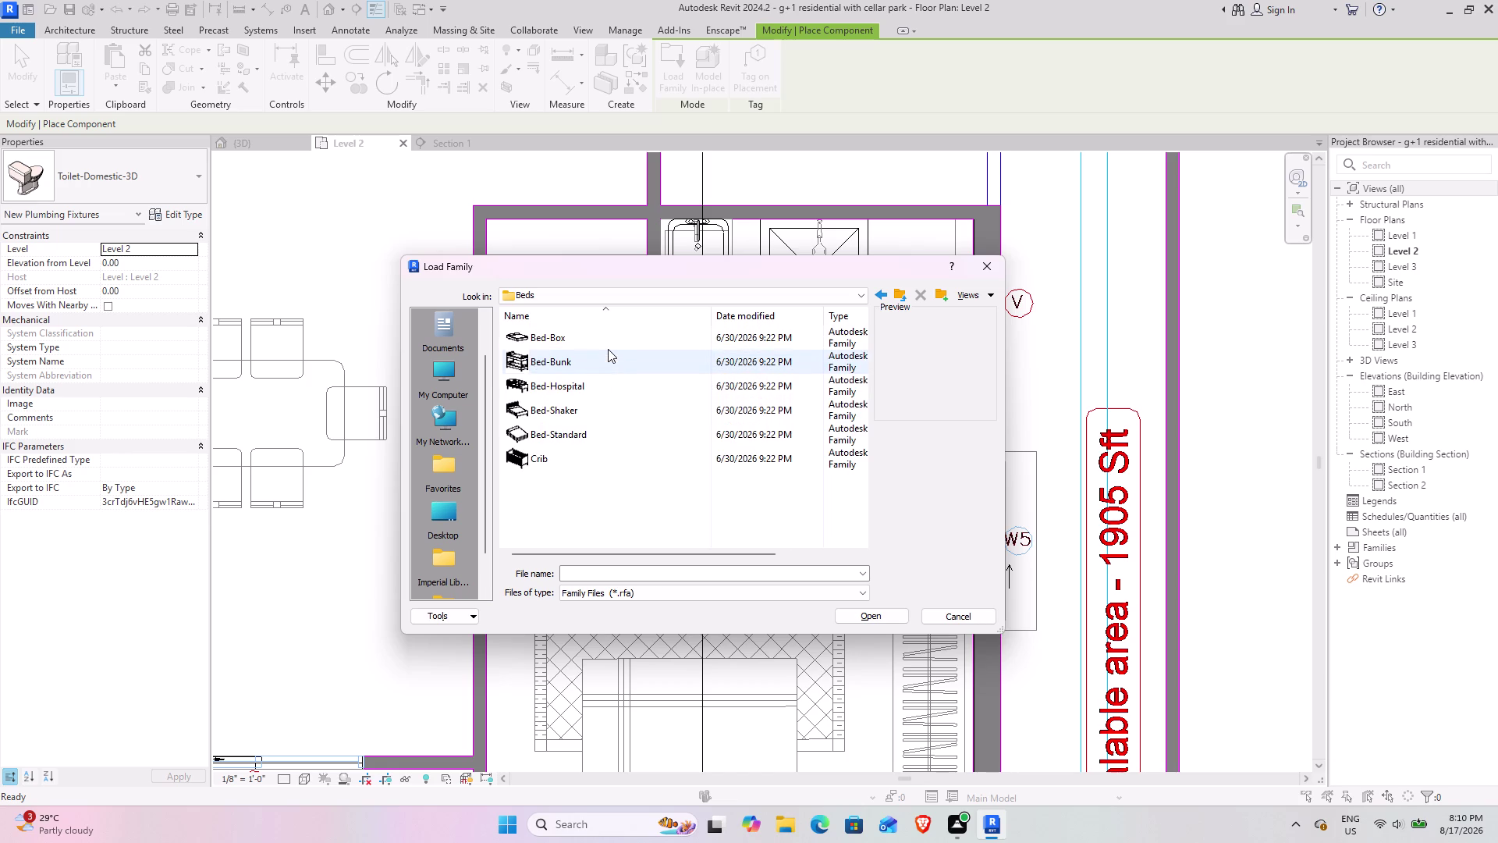
scroll(up, 3)
scroll(up, 3)
scroll(up, 3)
scroll(down, 3)
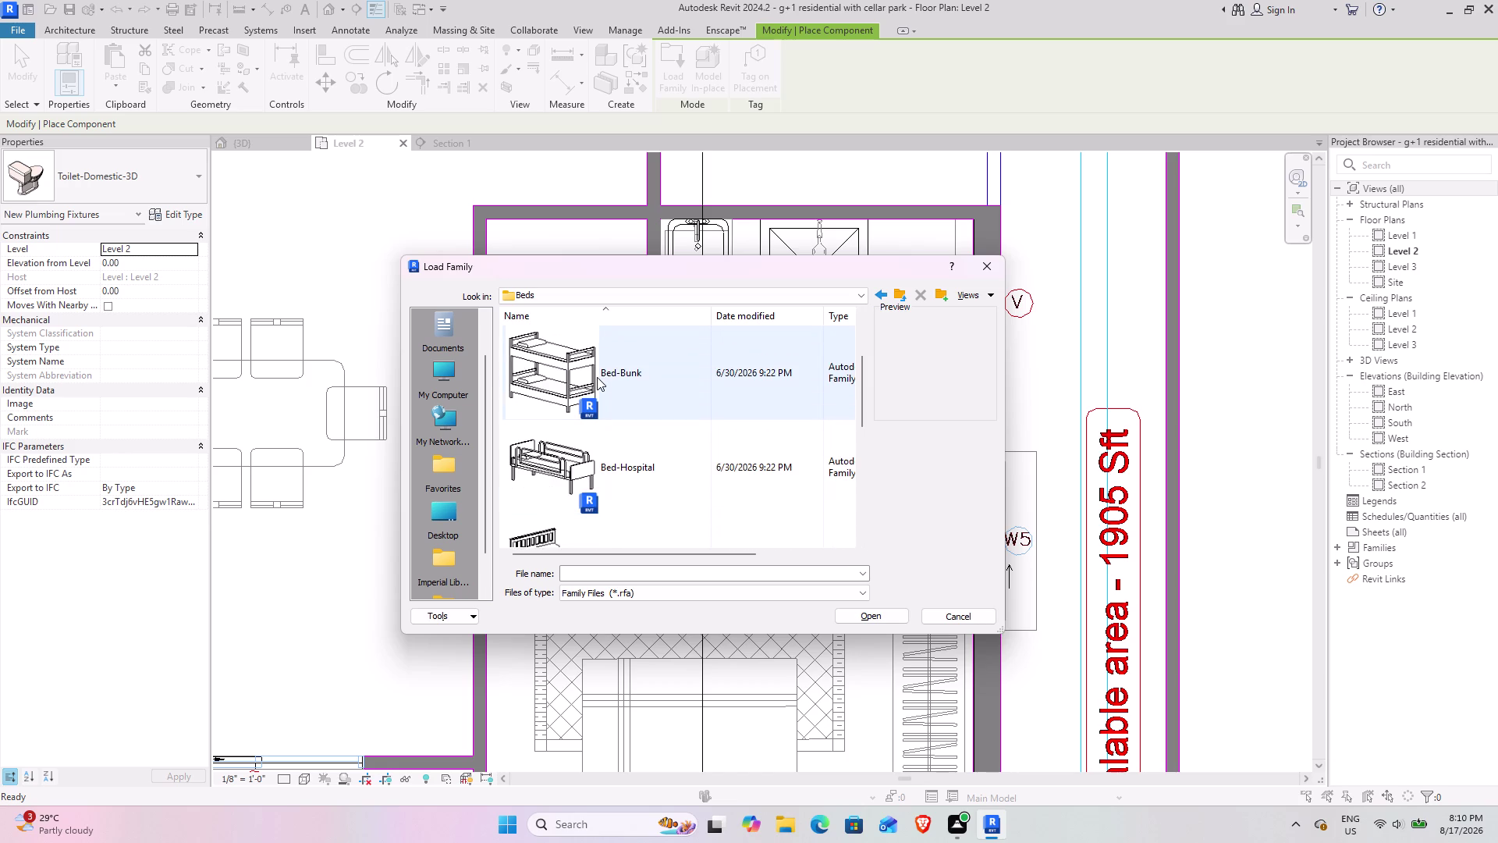
scroll(down, 3)
scroll(down, 3)
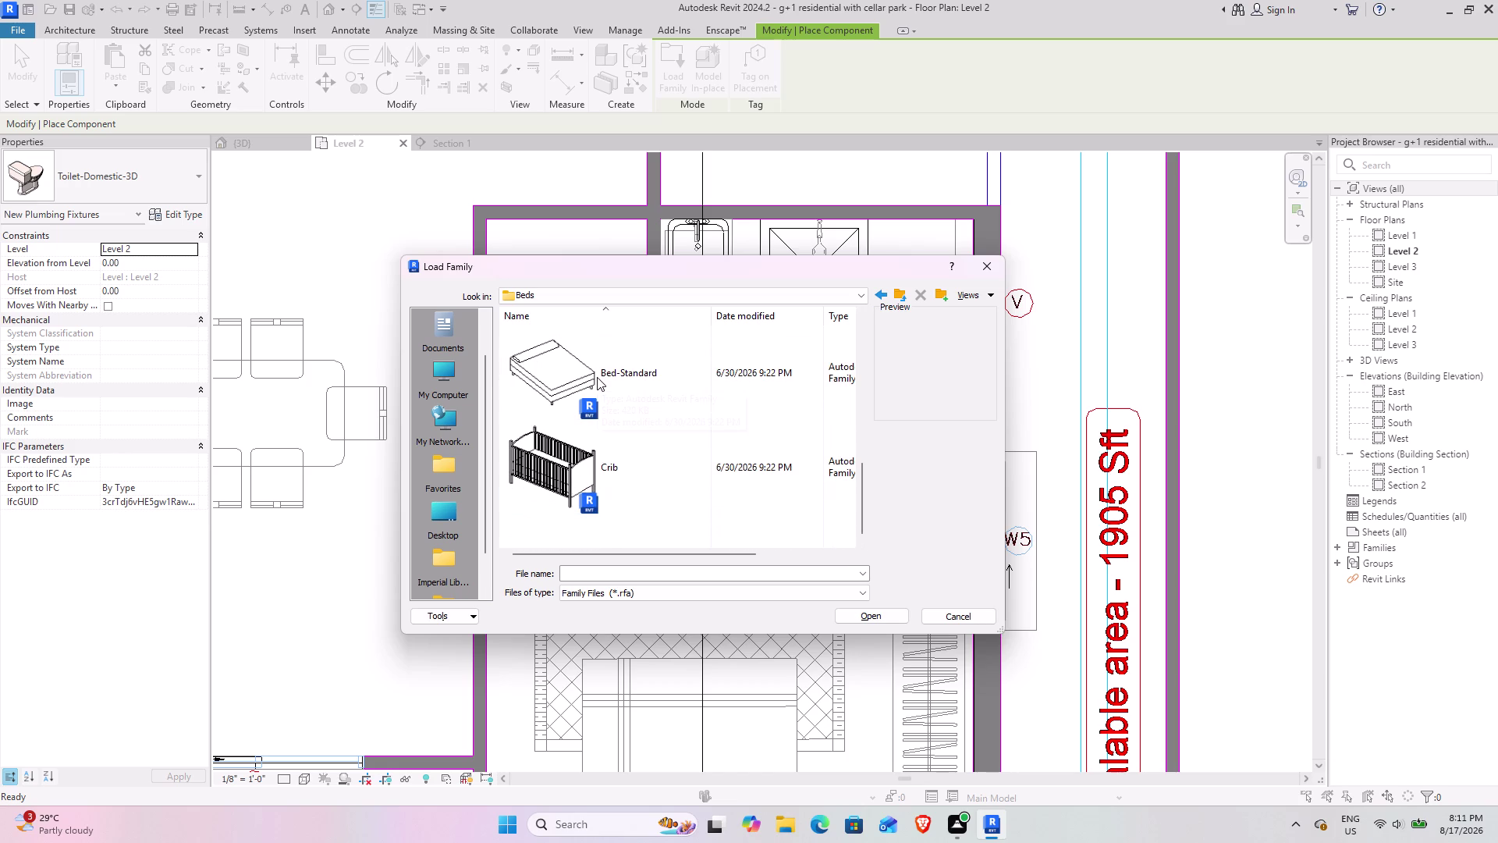
scroll(up, 3)
scroll(up, 3)
click(620, 389)
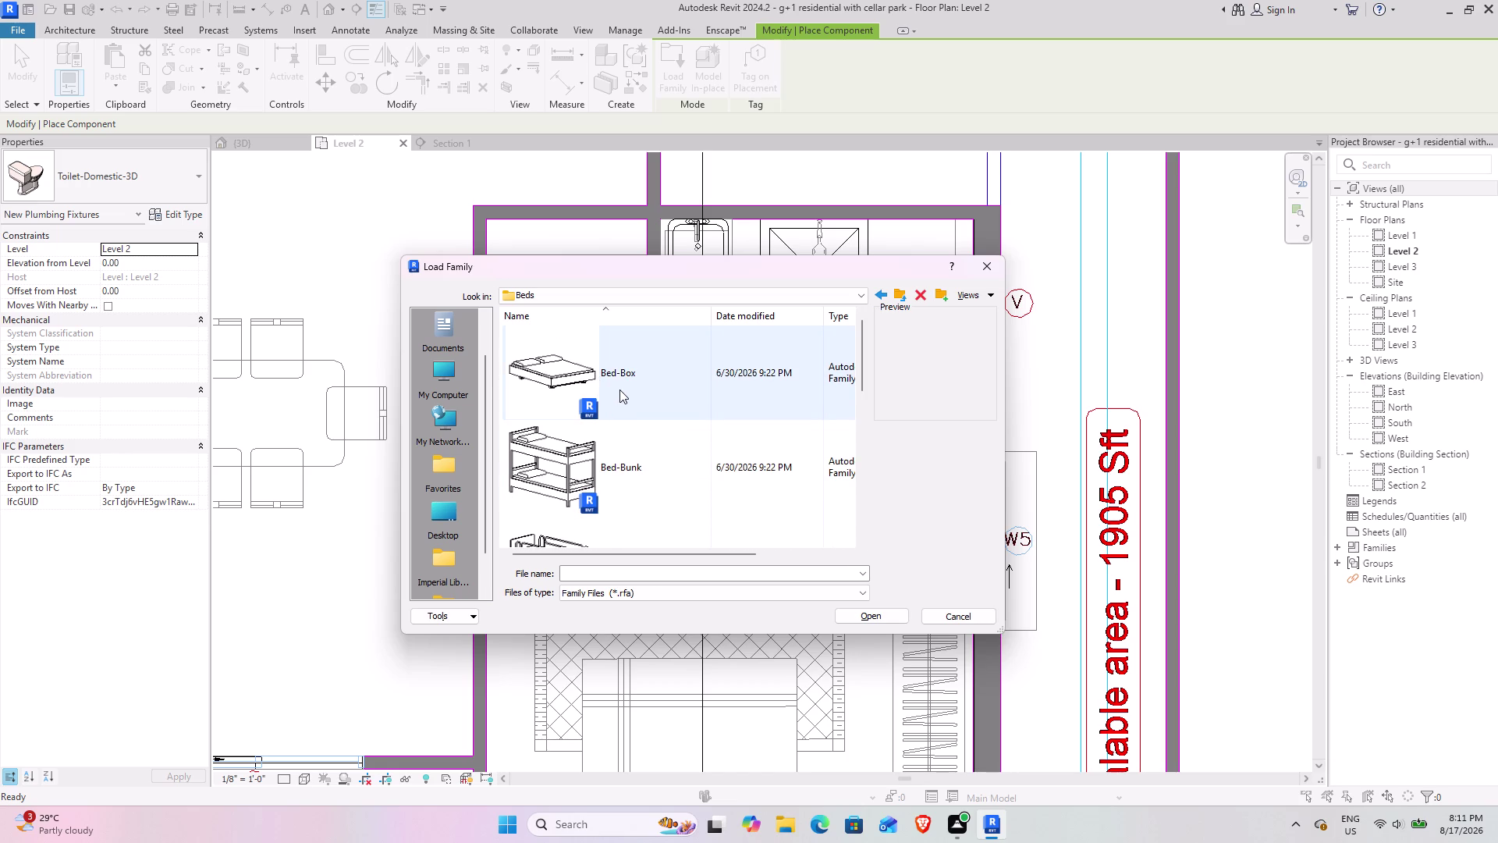
click(888, 610)
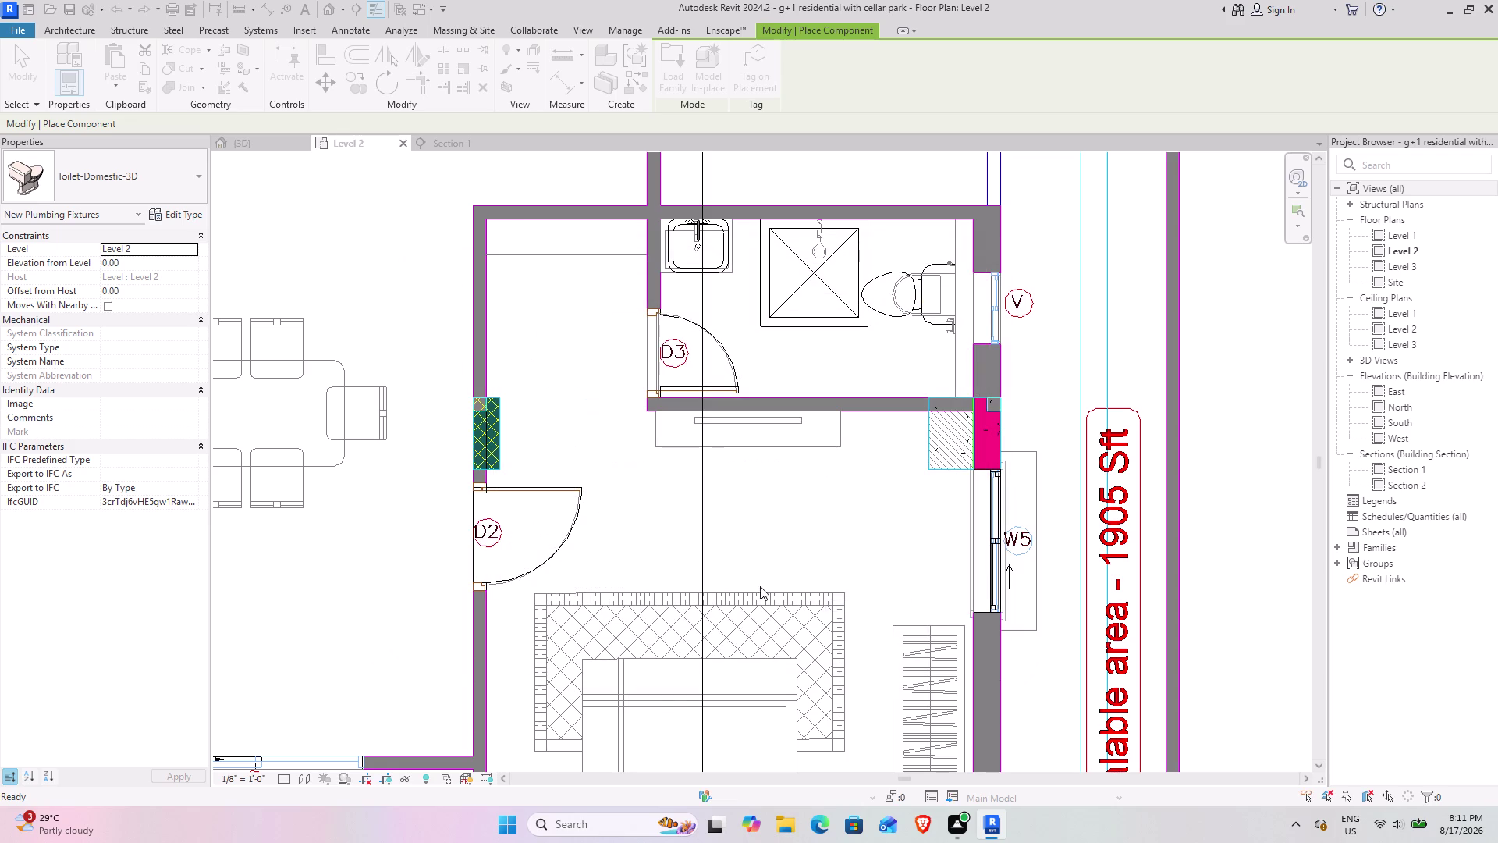
Center the Level 2 bedroom and its drawn bed, then start Aligned Dimension.
scroll(down, 3)
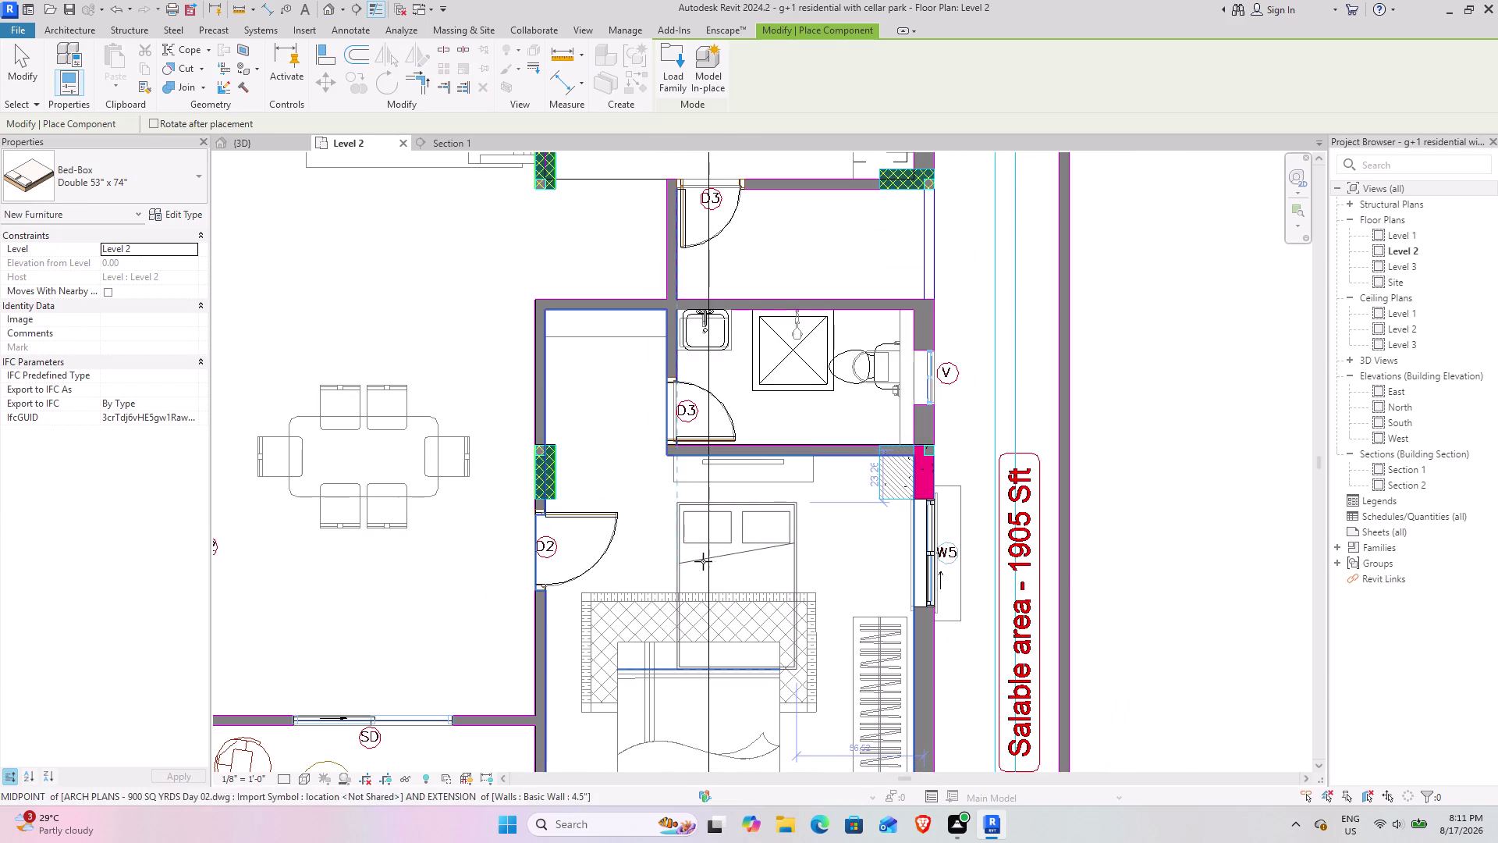
key(space)
key(space)
key(space)
middle_drag(703, 636, 690, 597)
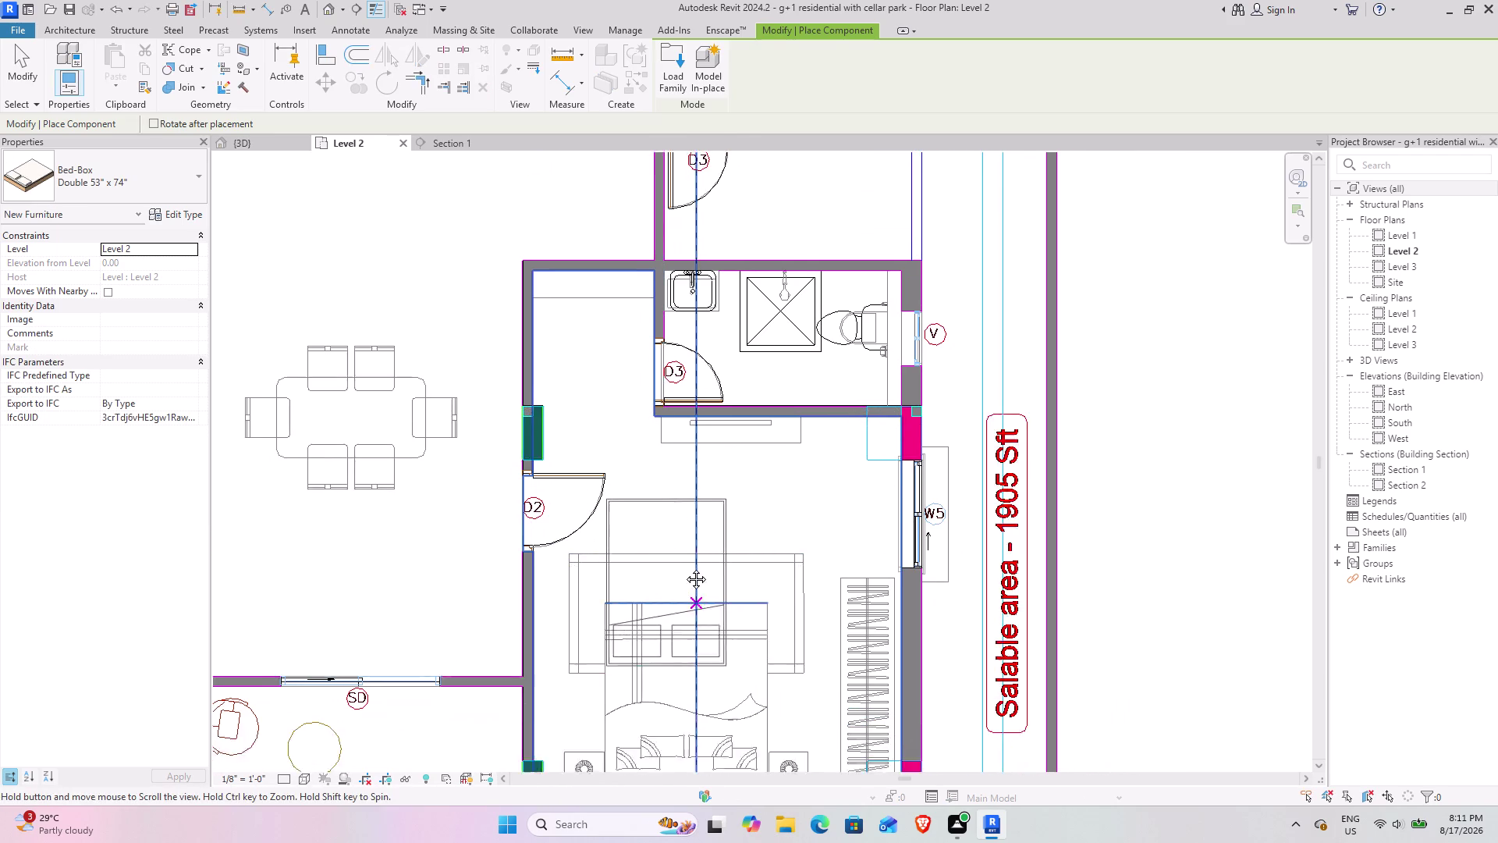
middle_drag(691, 597, 679, 495)
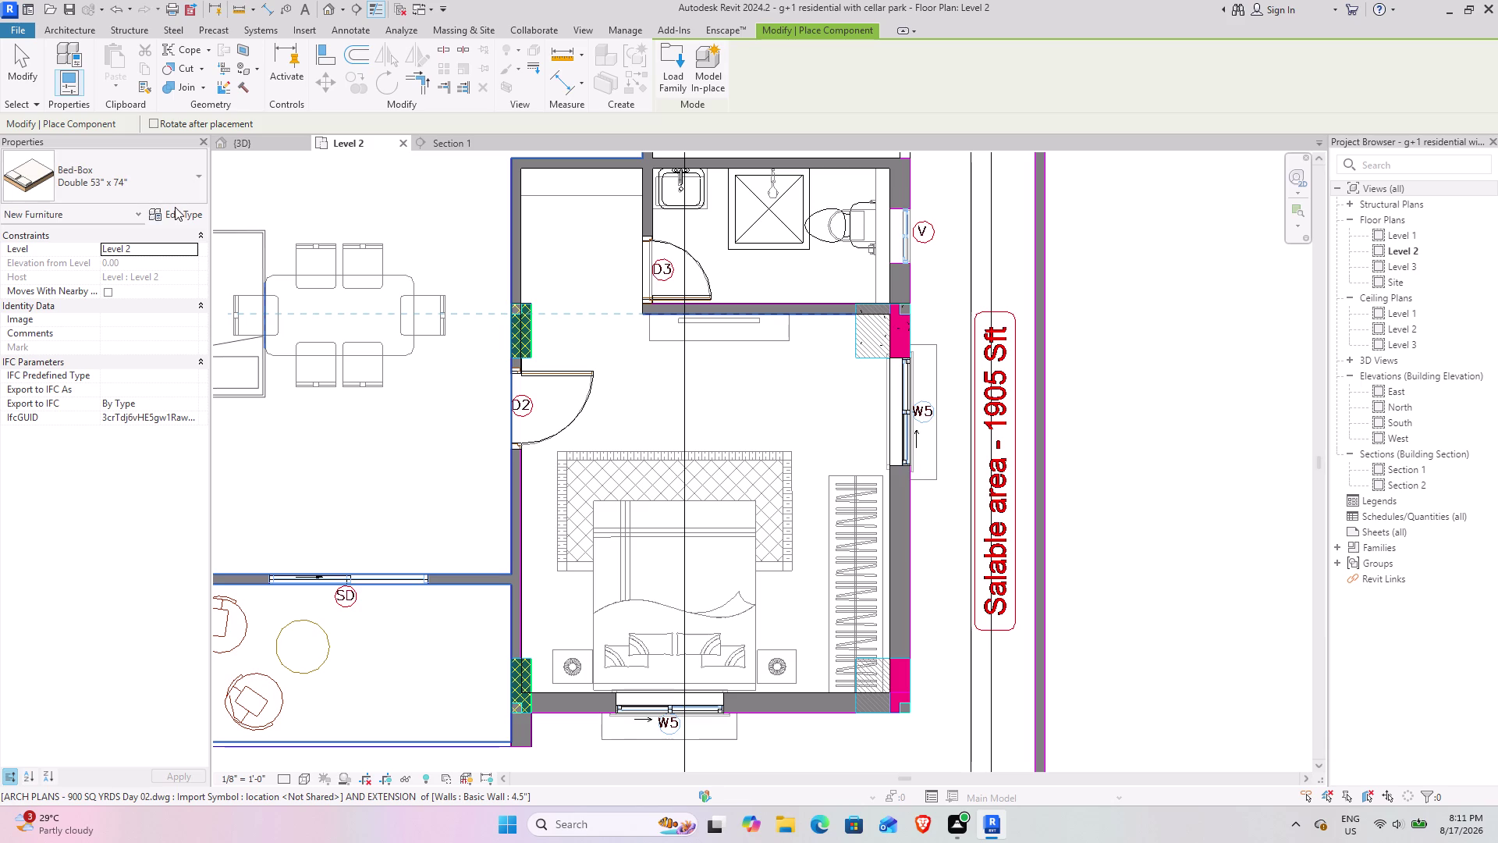
click(266, 10)
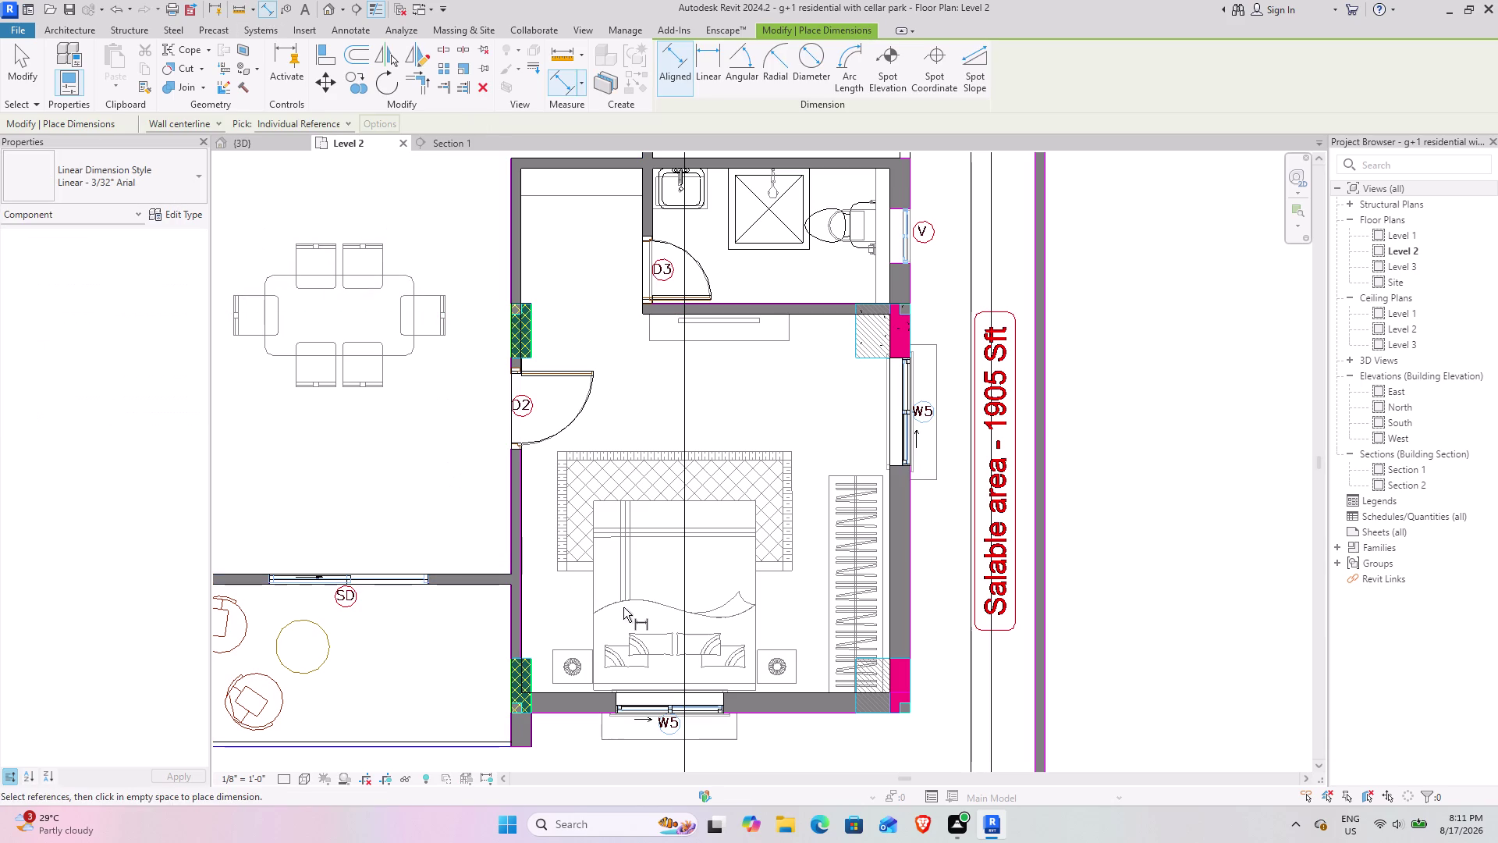
Dimension across the drawn bed to read its 72.0 width.
scroll(up, 3)
scroll(up, 3)
click(594, 586)
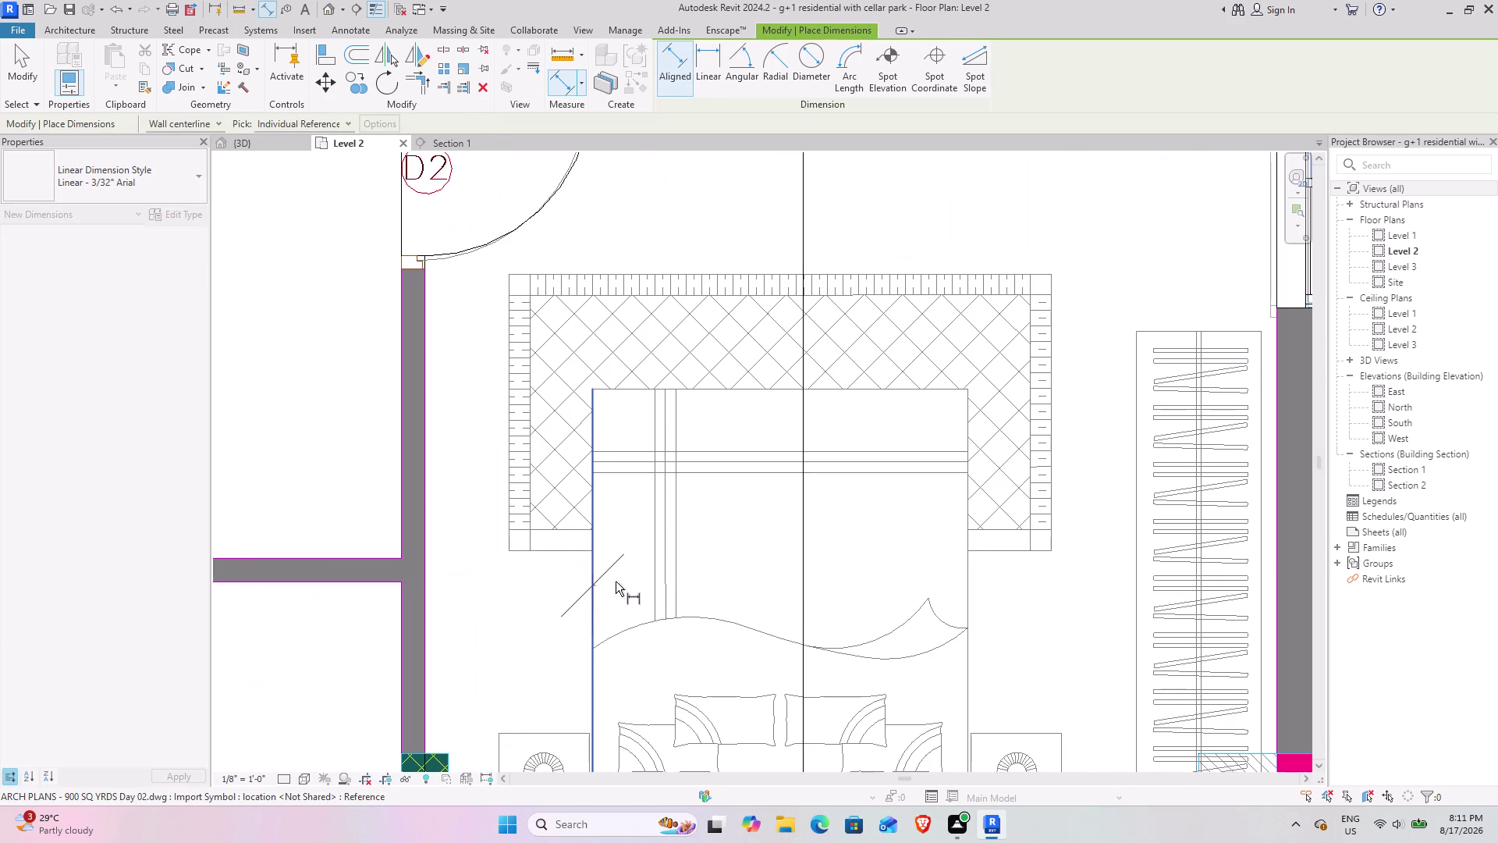
click(967, 589)
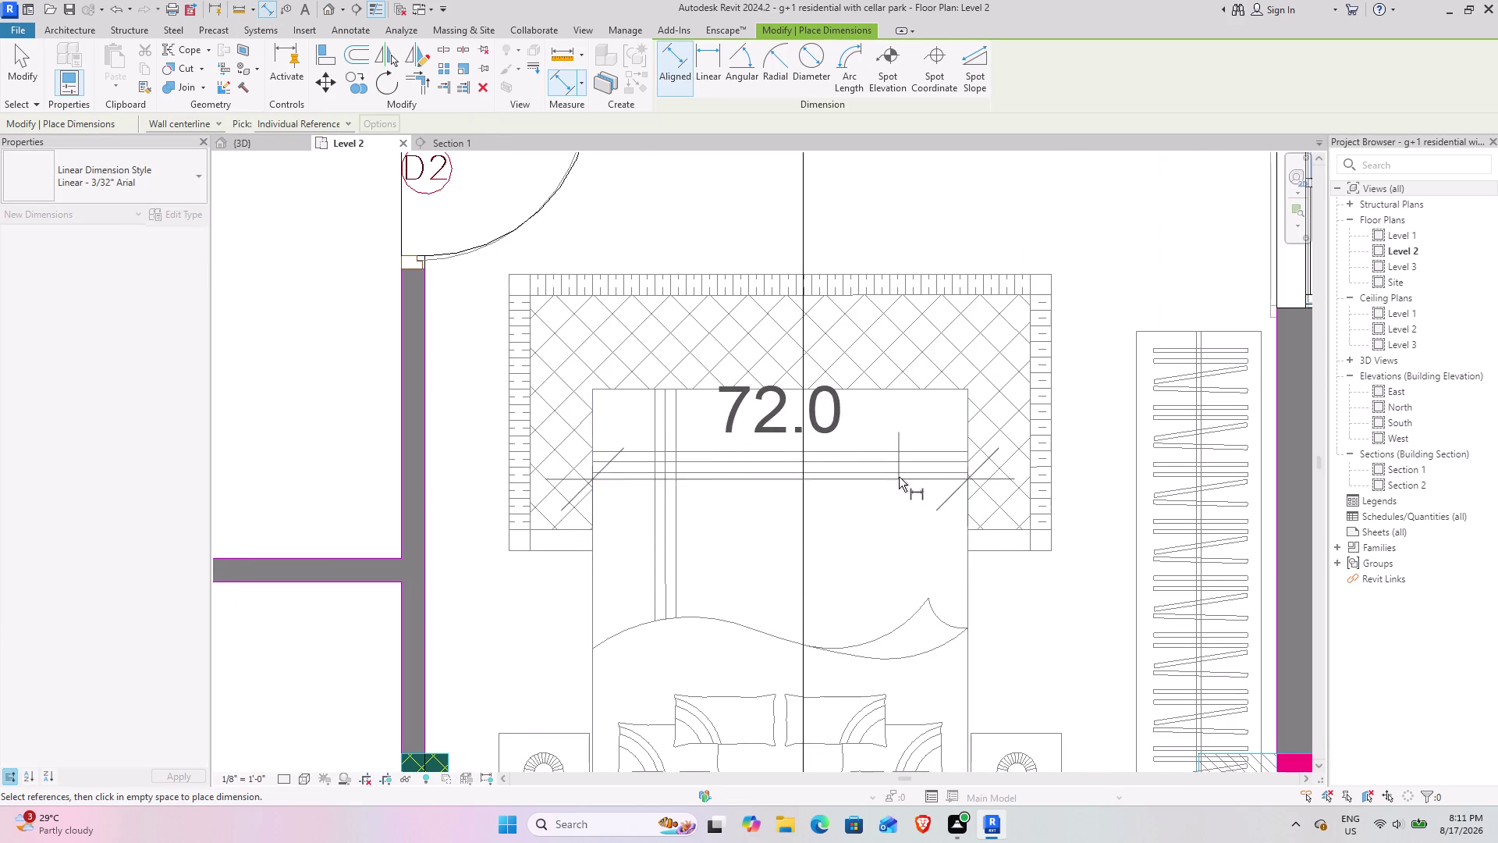
scroll(down, 3)
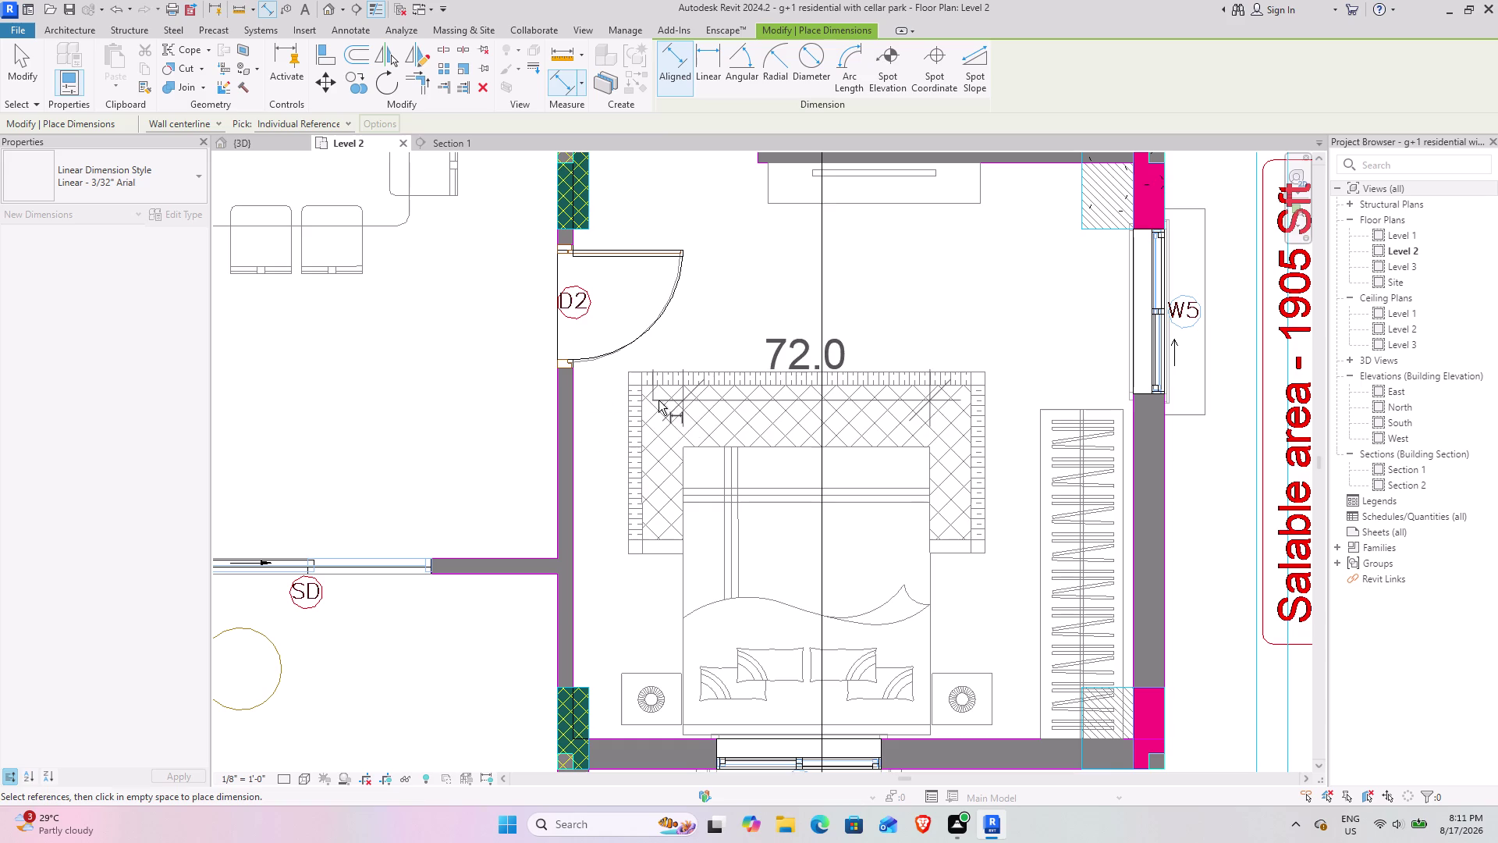
click(35, 77)
scroll(down, 3)
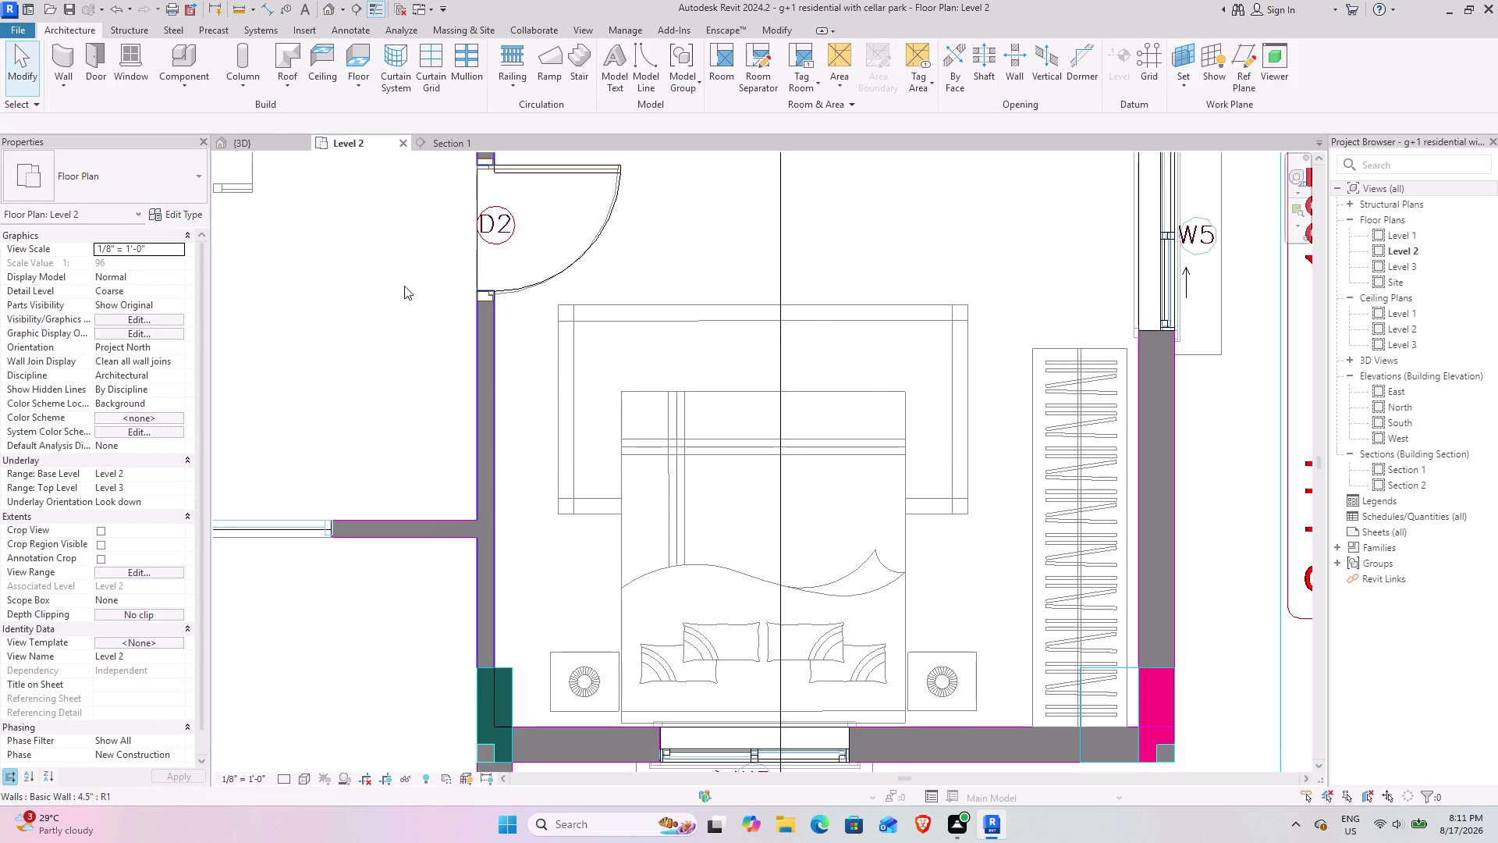
click(195, 46)
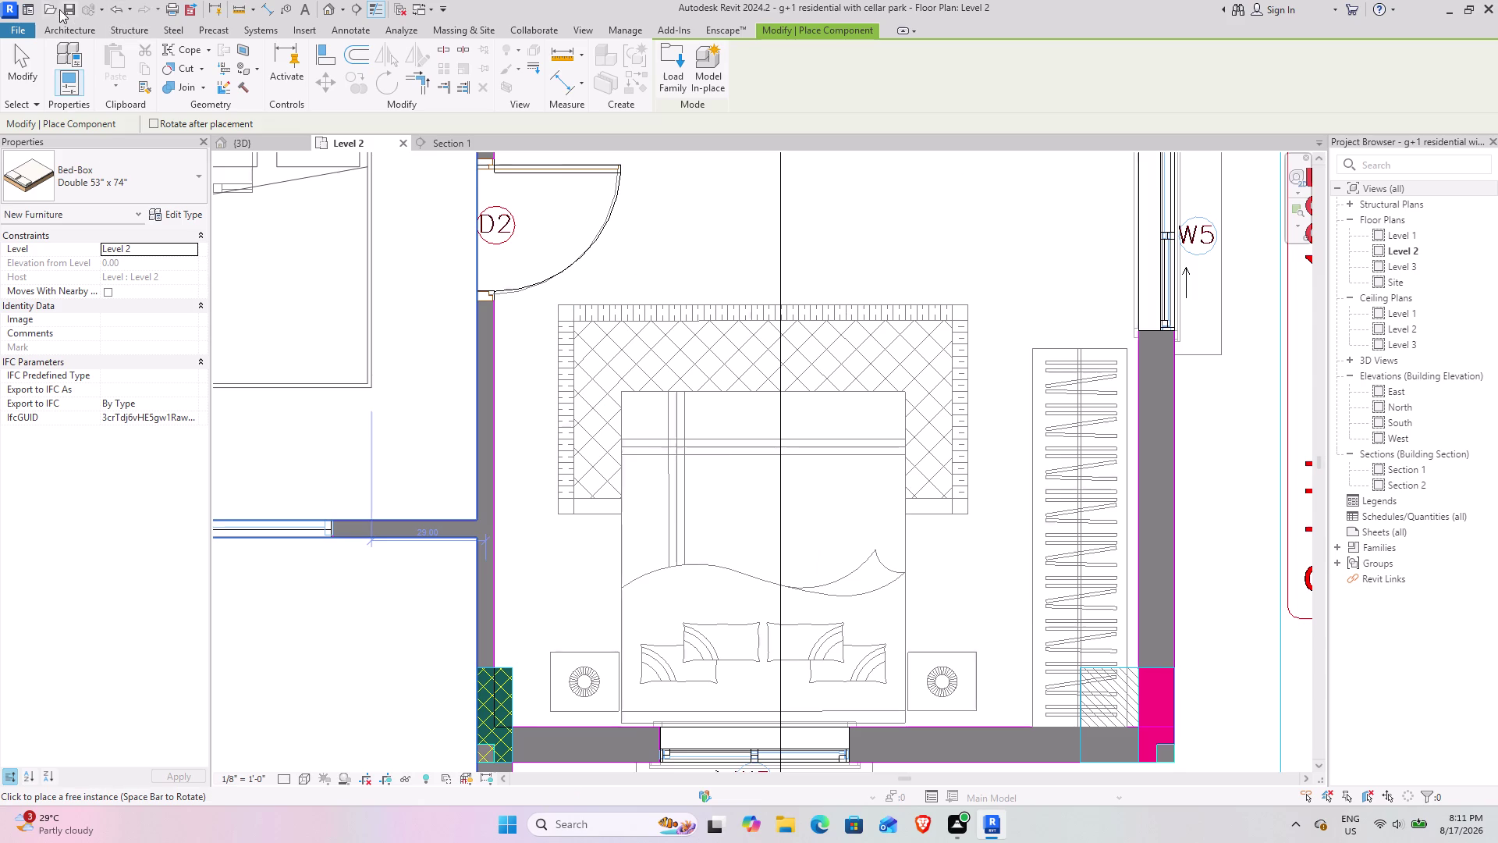
Measure the bed's other edges, then open the Bed-Box Double 53" x 74" type properties.
click(273, 4)
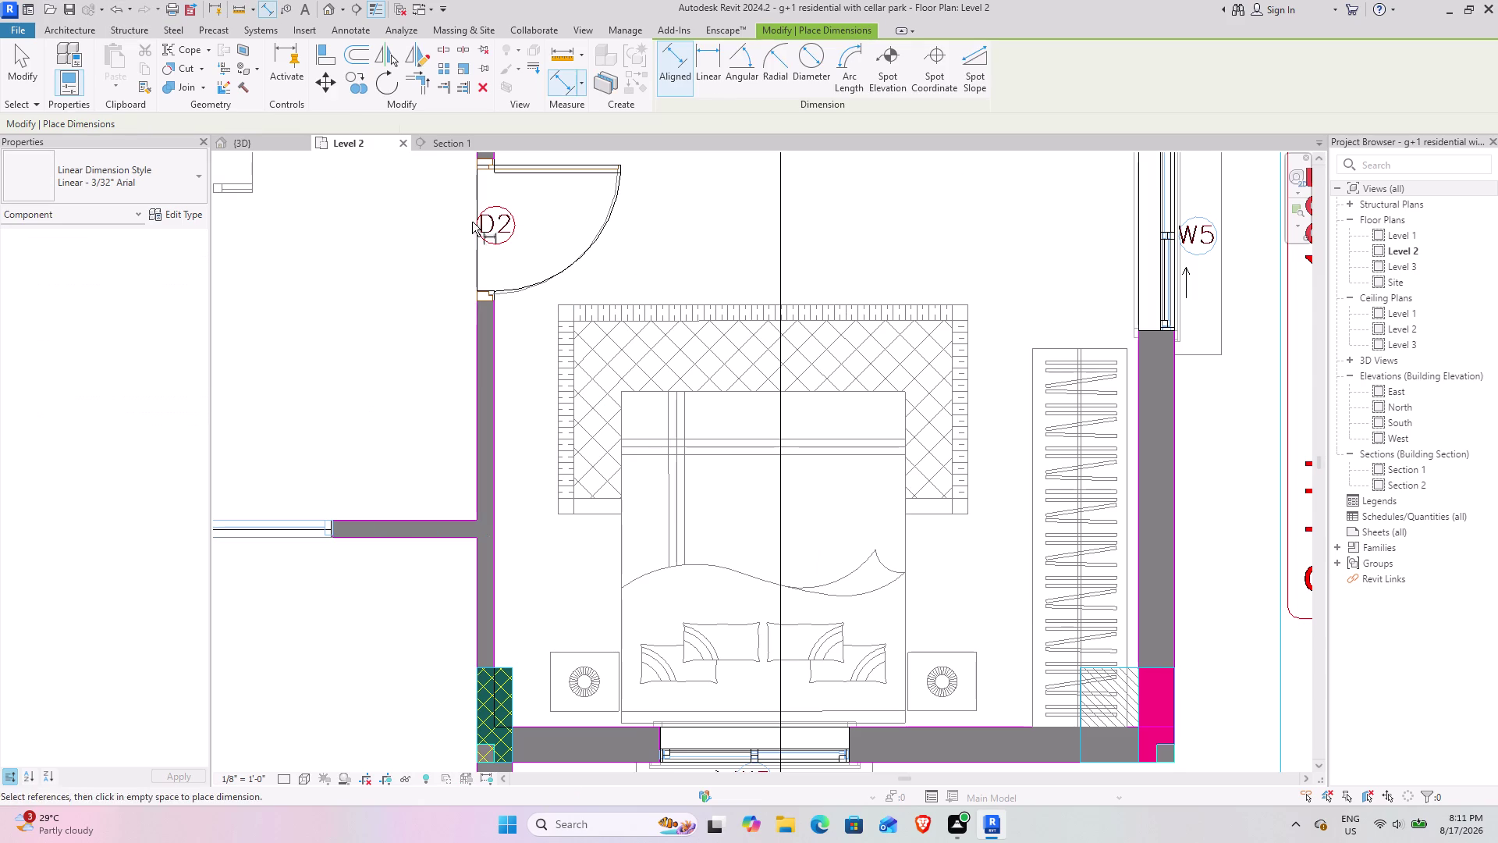
click(731, 394)
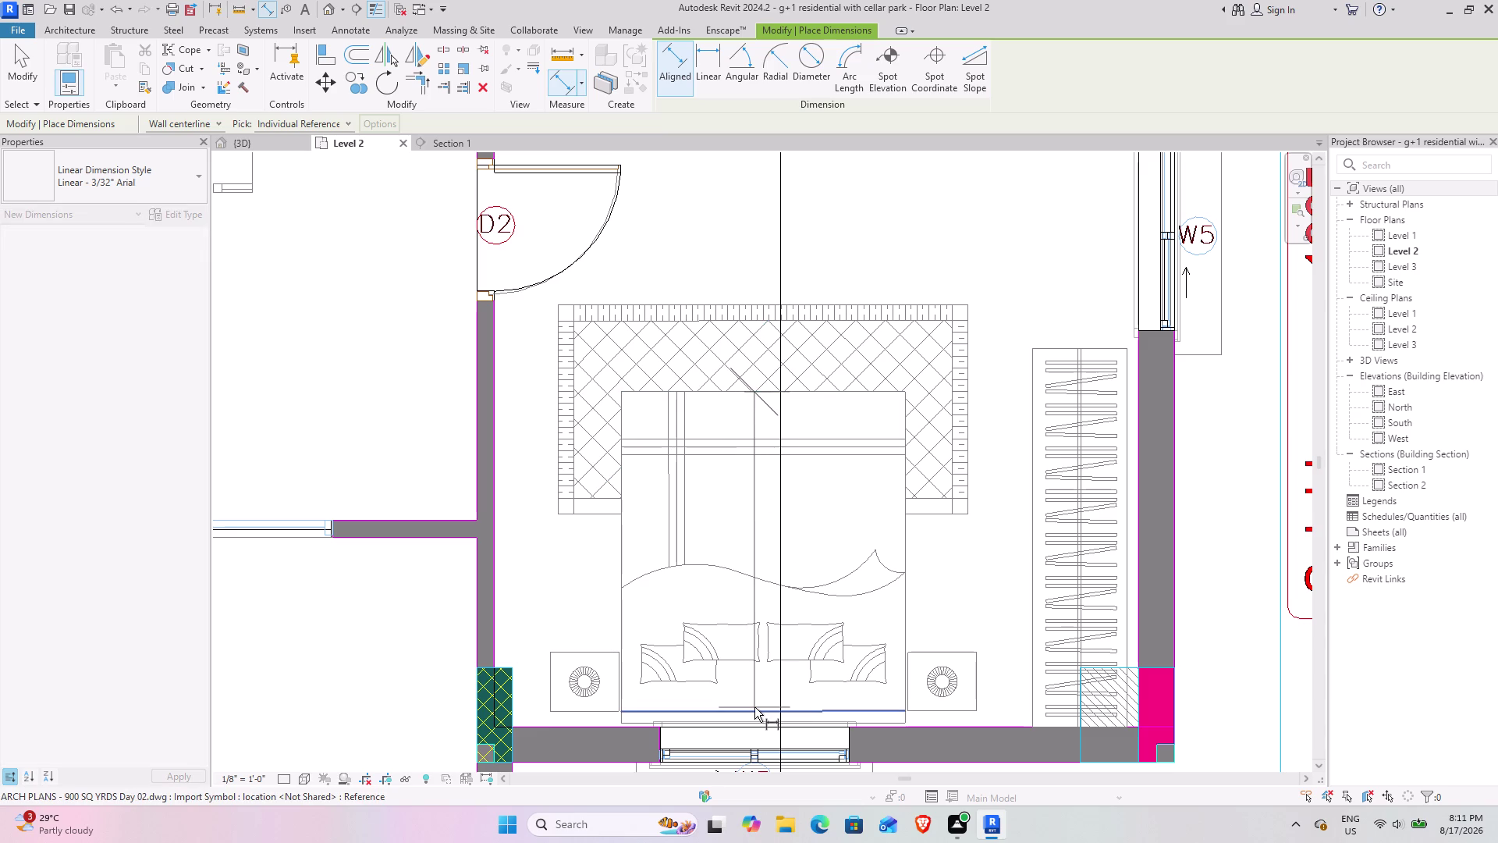
click(754, 708)
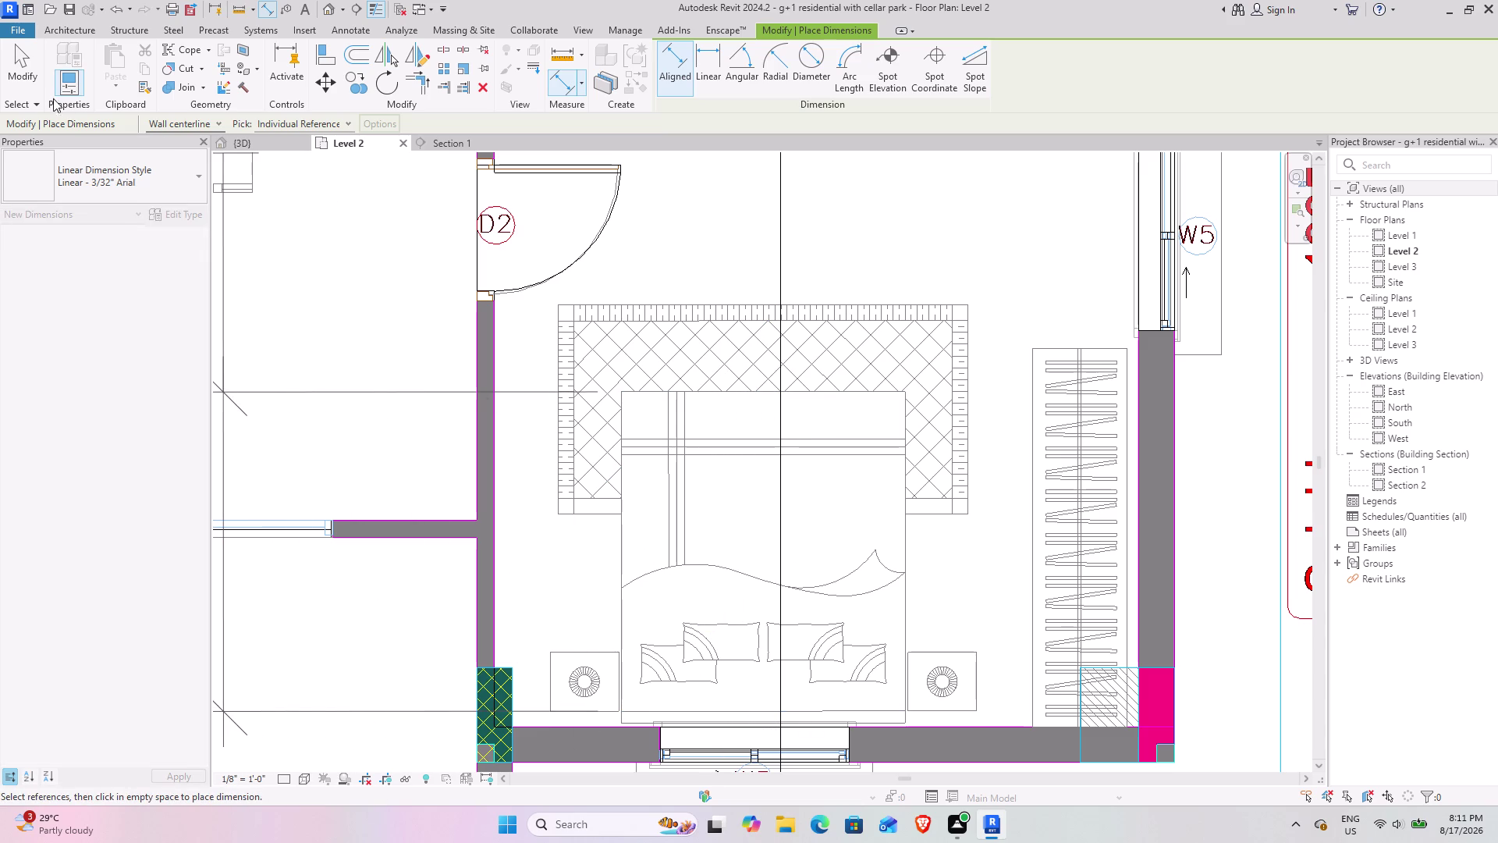
click(25, 80)
click(184, 51)
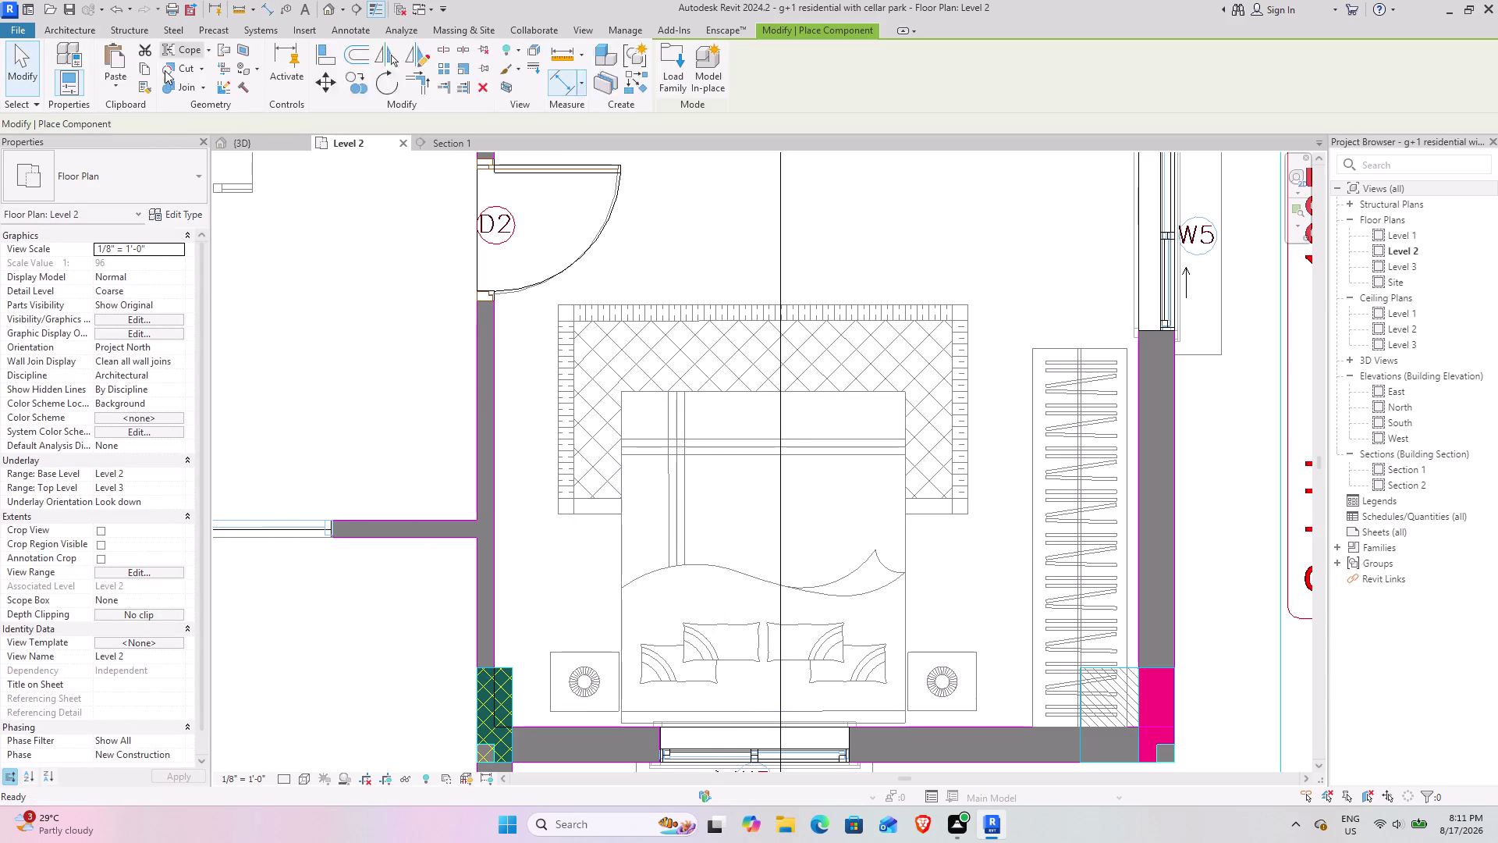
click(175, 217)
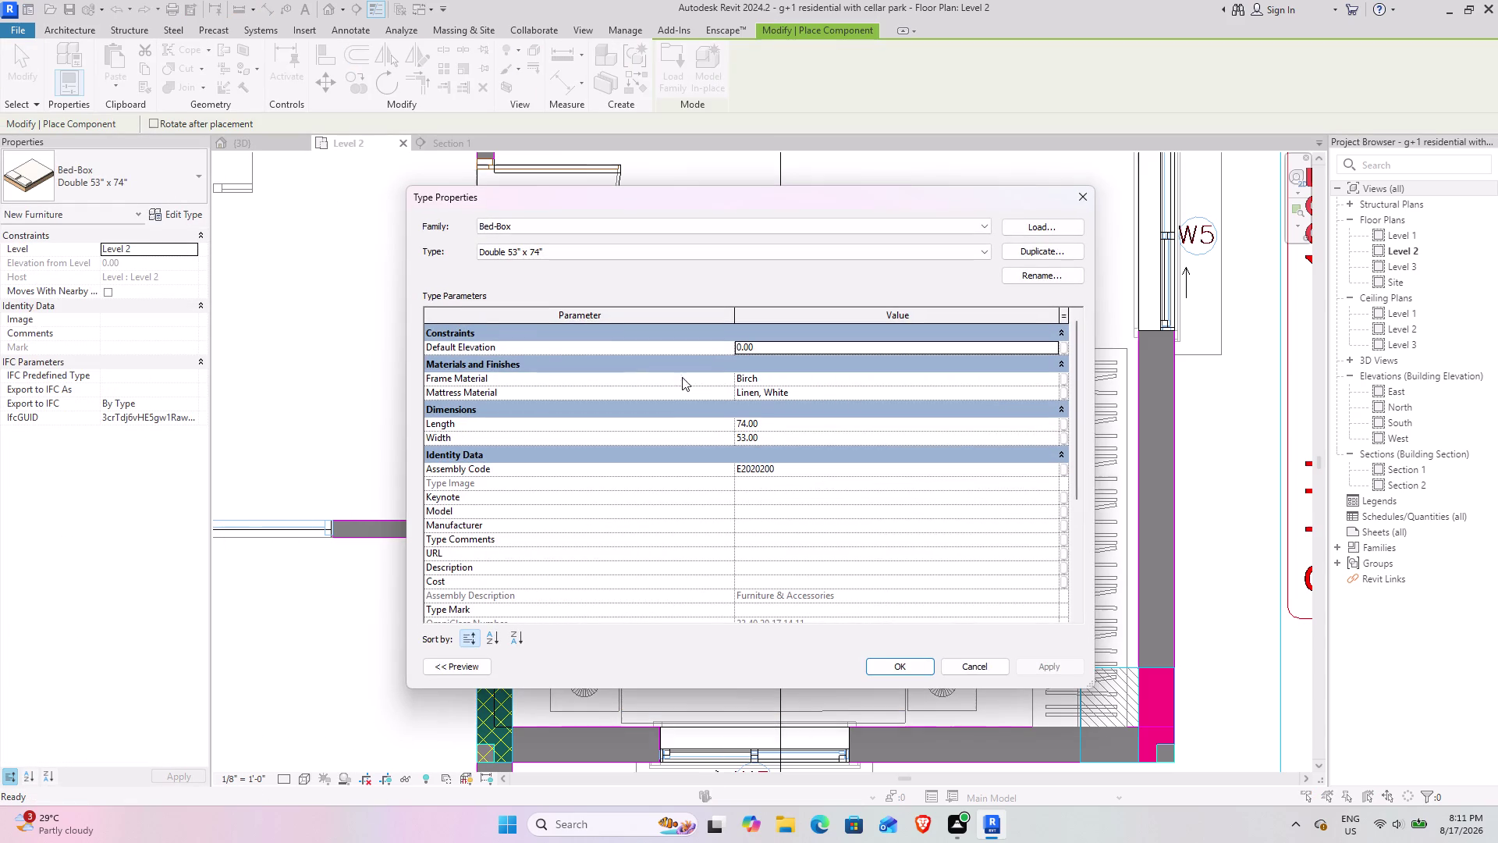
Give the Bed-Box Double type Length 72 and Width 81, then apply and close.
click(770, 426)
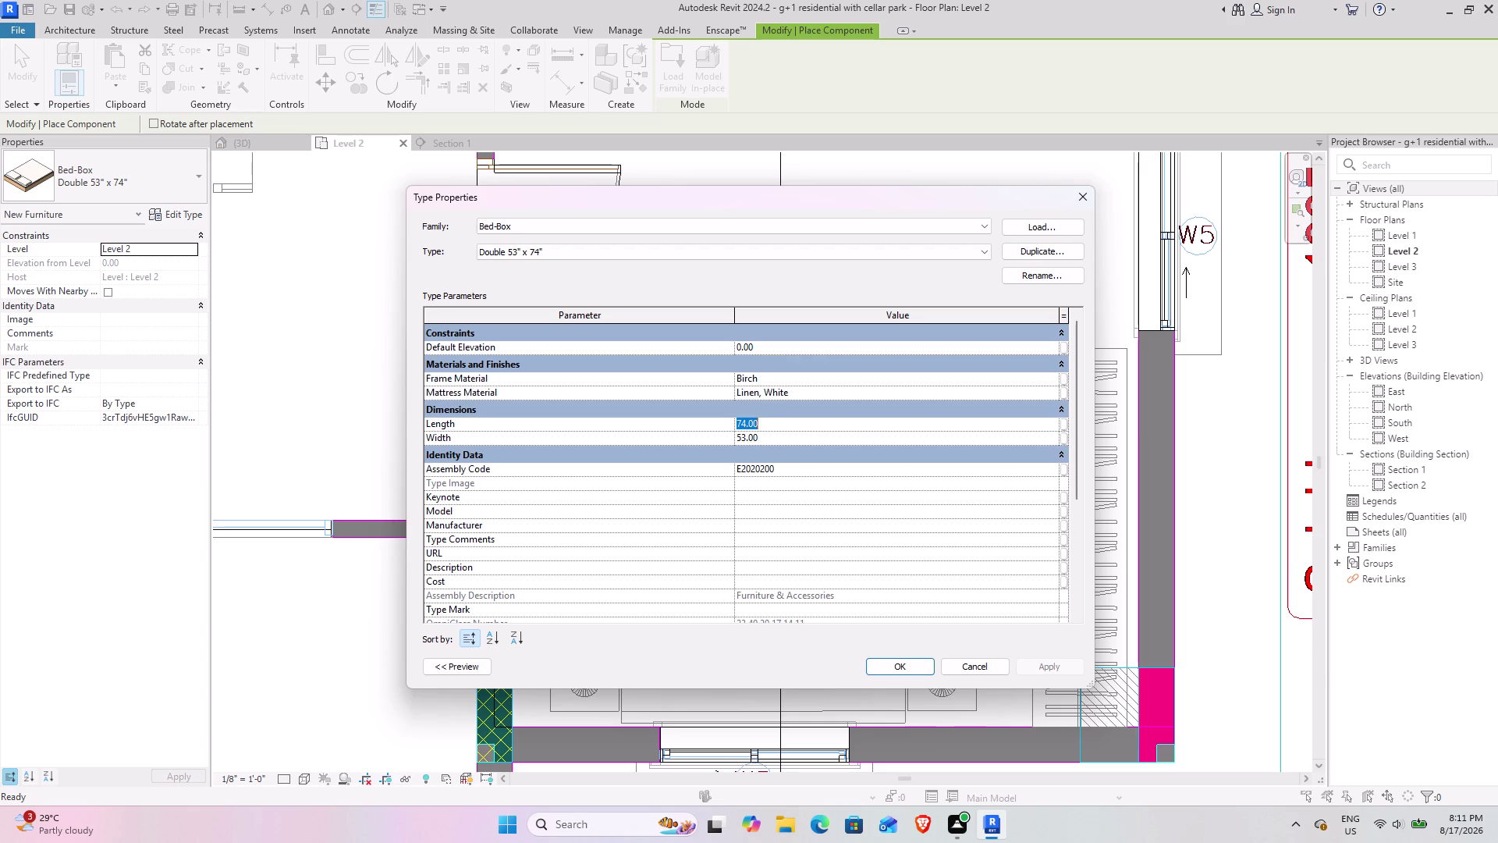
text(72)
key(Return)
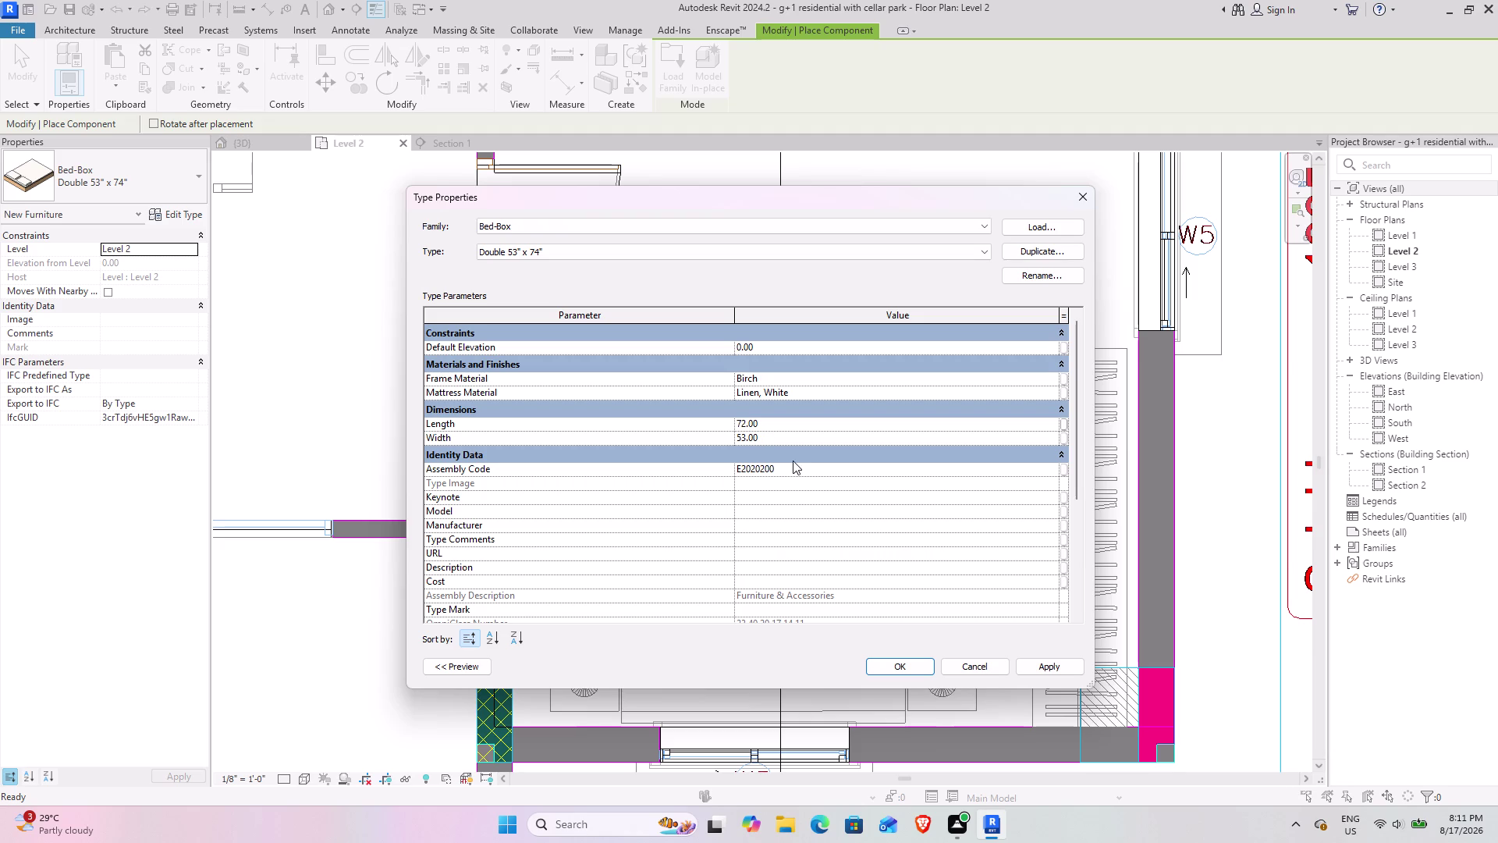
click(784, 441)
key(8)
key(1)
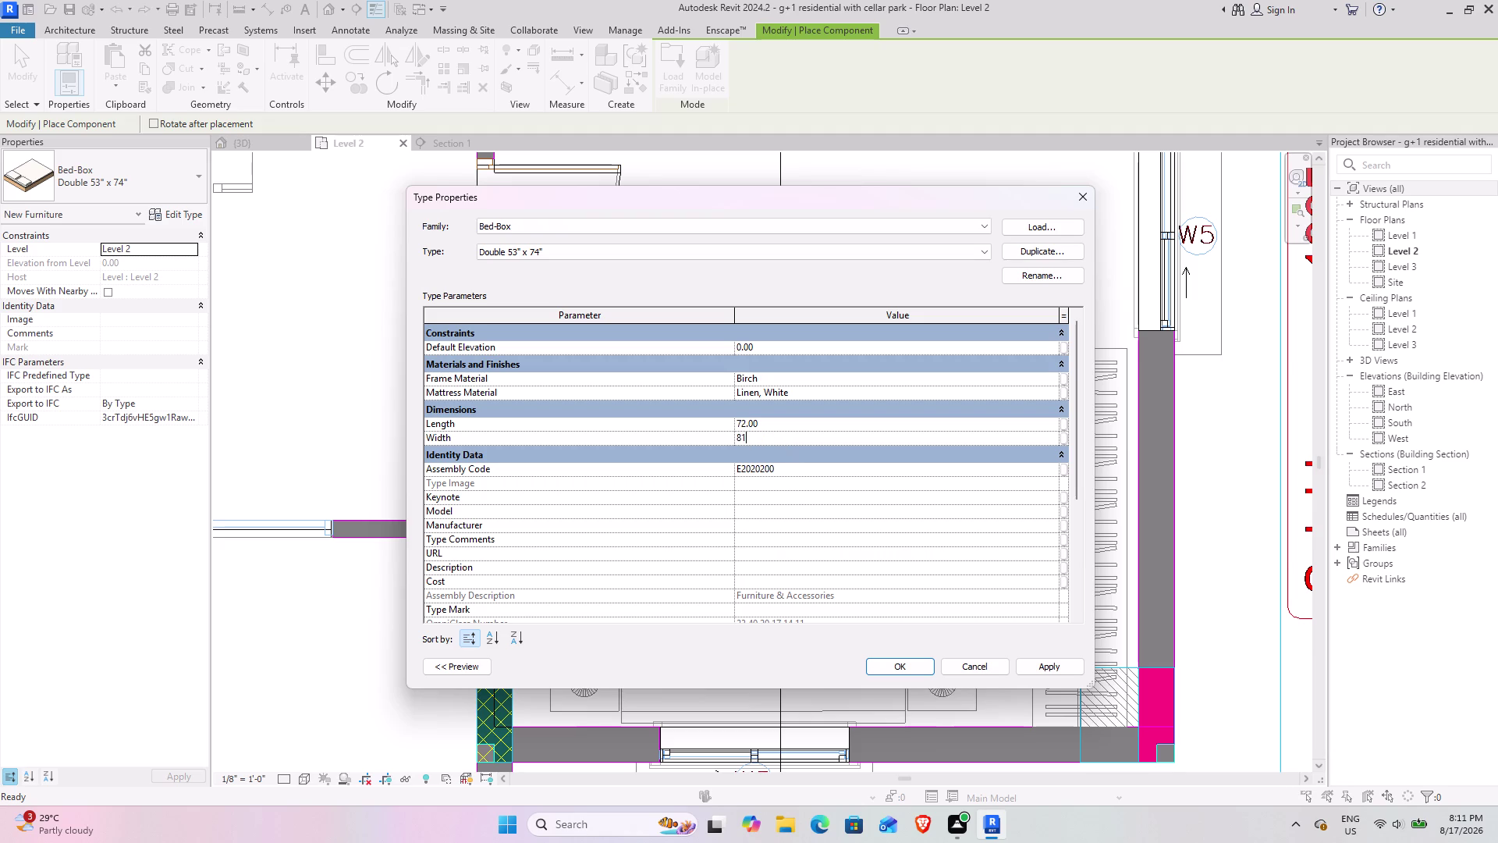
click(788, 428)
text(81)
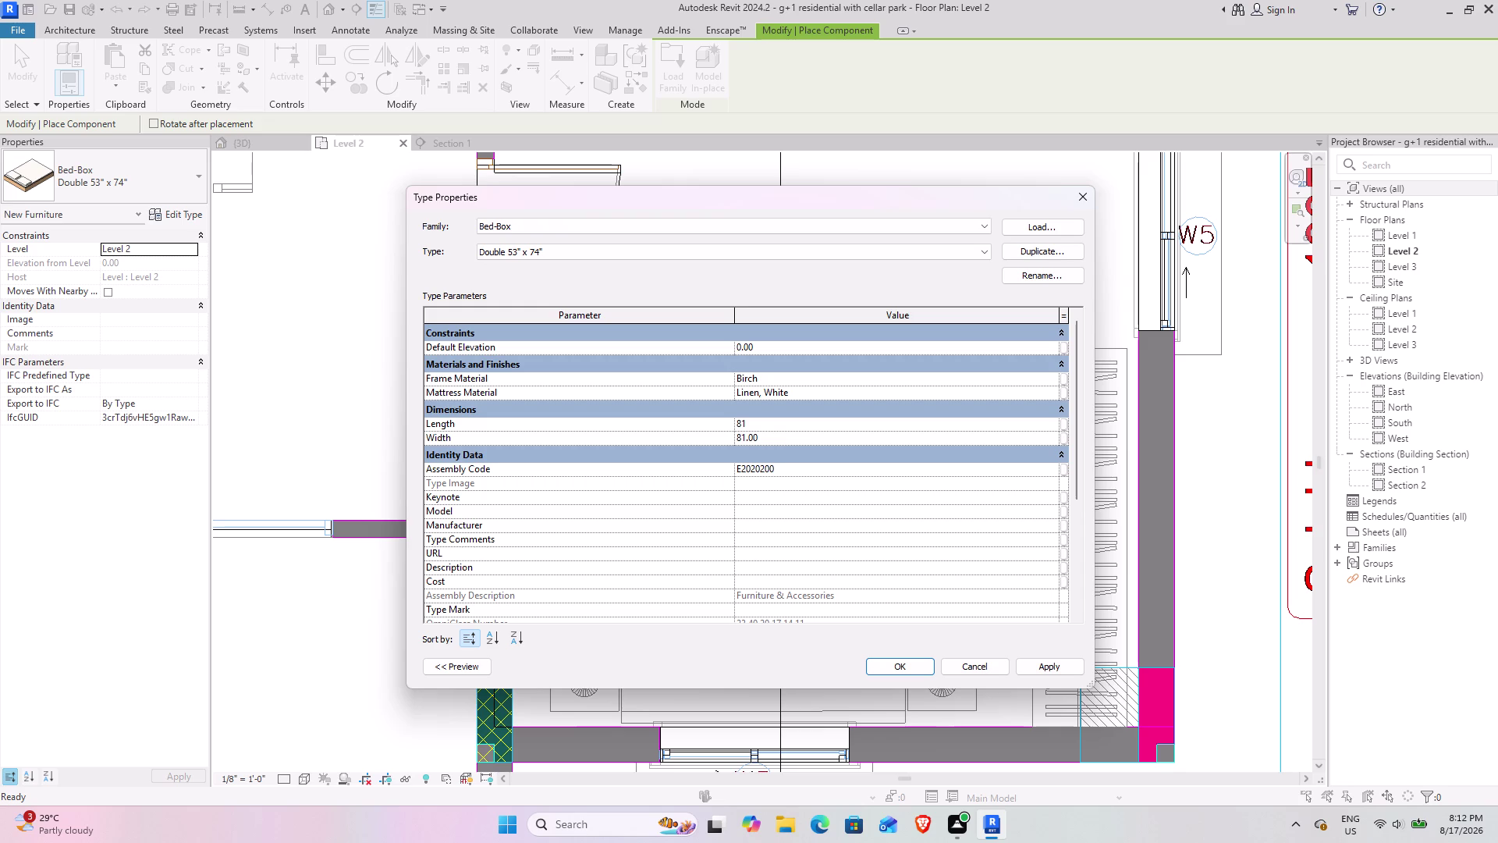
click(778, 436)
text(7)
text(2)
click(1057, 667)
click(904, 661)
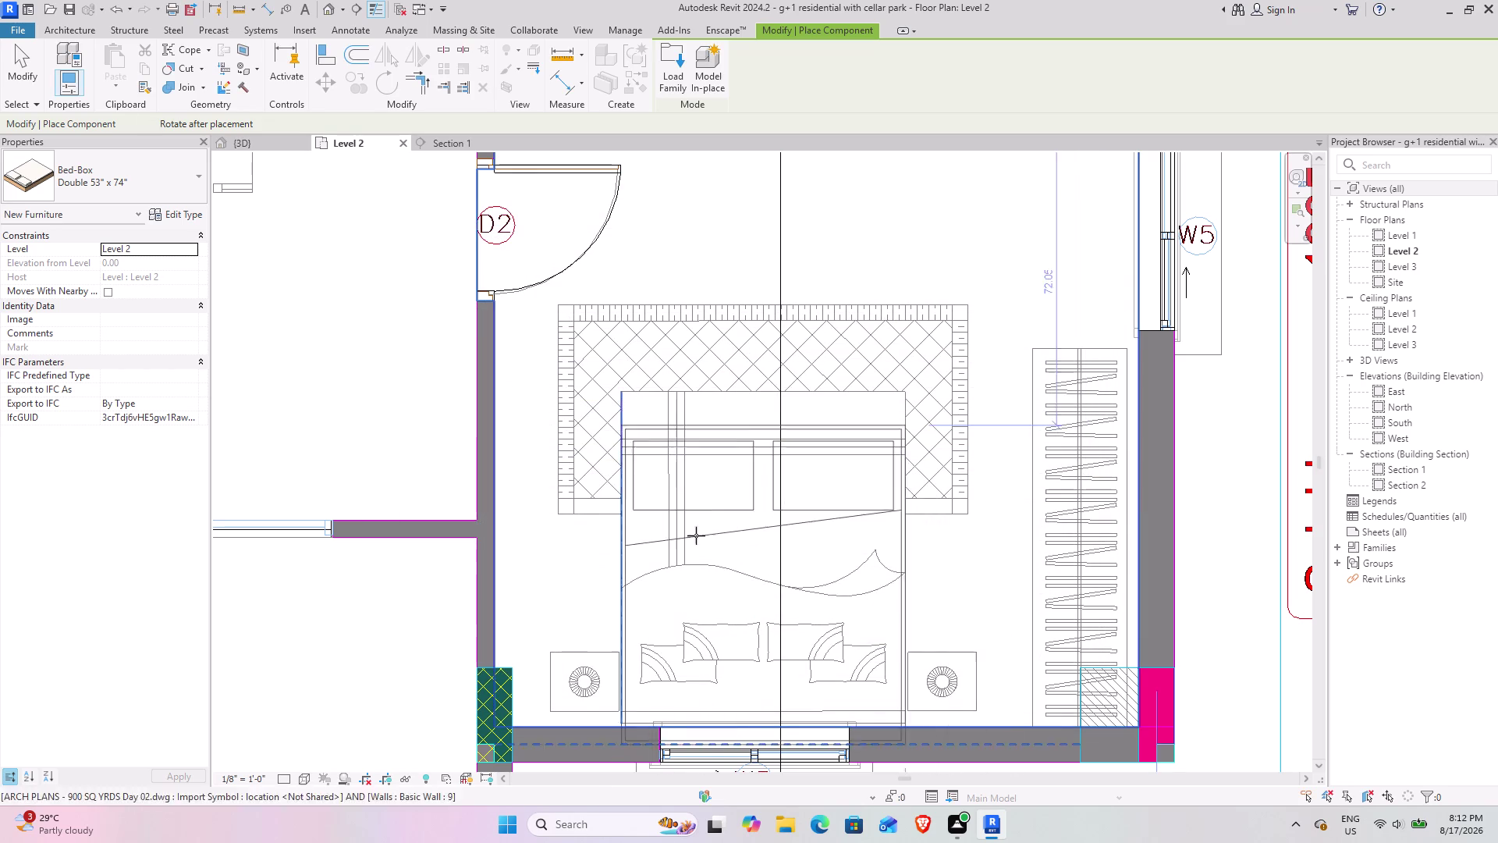
Rotate the resized bed and place it over the drawn bed.
key(space)
key(space)
key(space)
key(space)
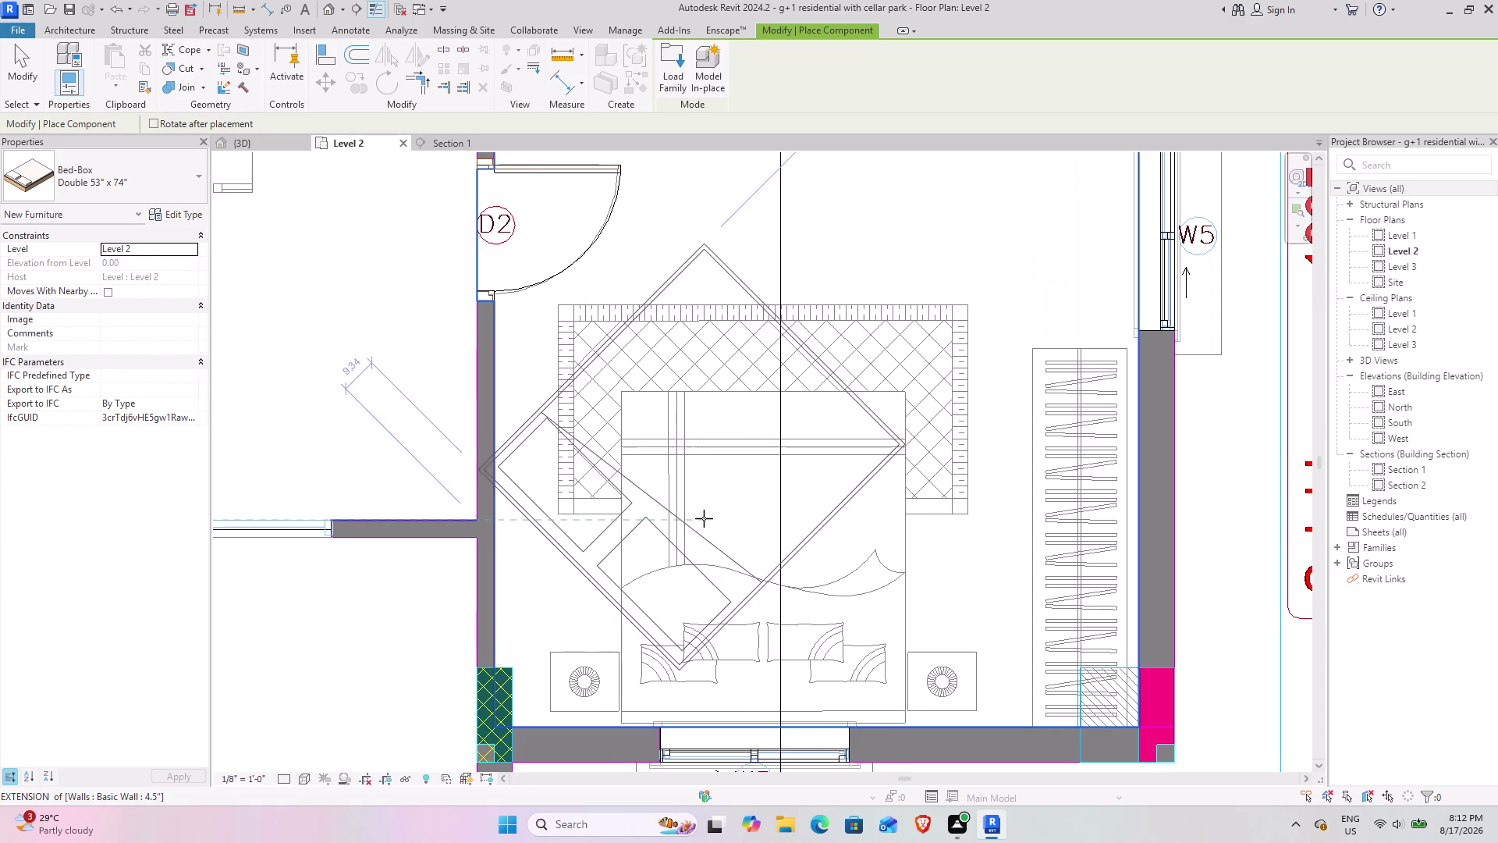
click(812, 611)
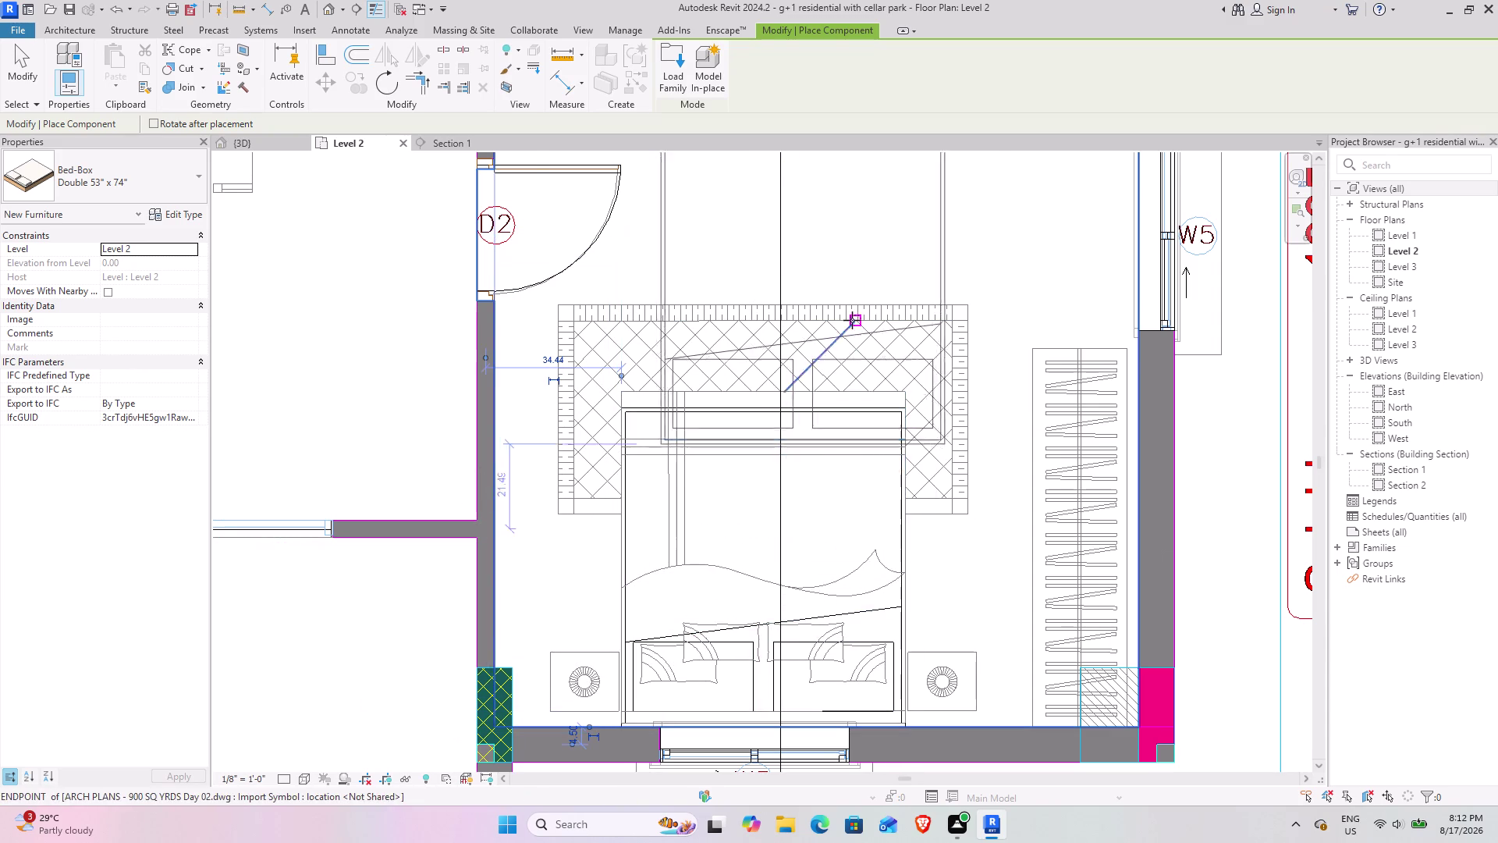
Pan across the Level 2 plan to the upper bedroom.
scroll(down, 3)
middle_drag(801, 383, 1145, 554)
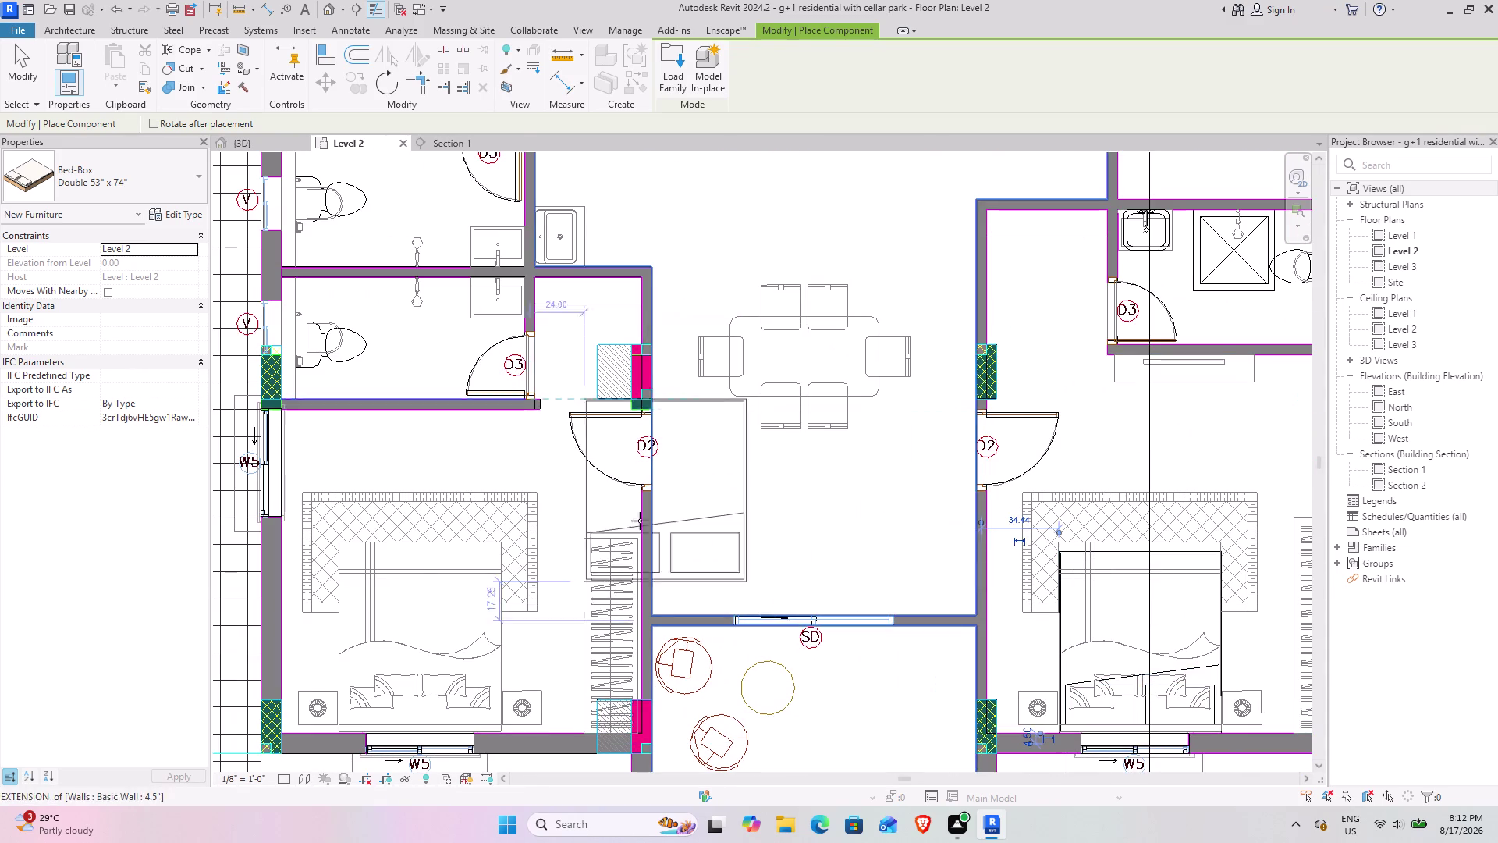
scroll(up, 3)
middle_drag(464, 643, 581, 486)
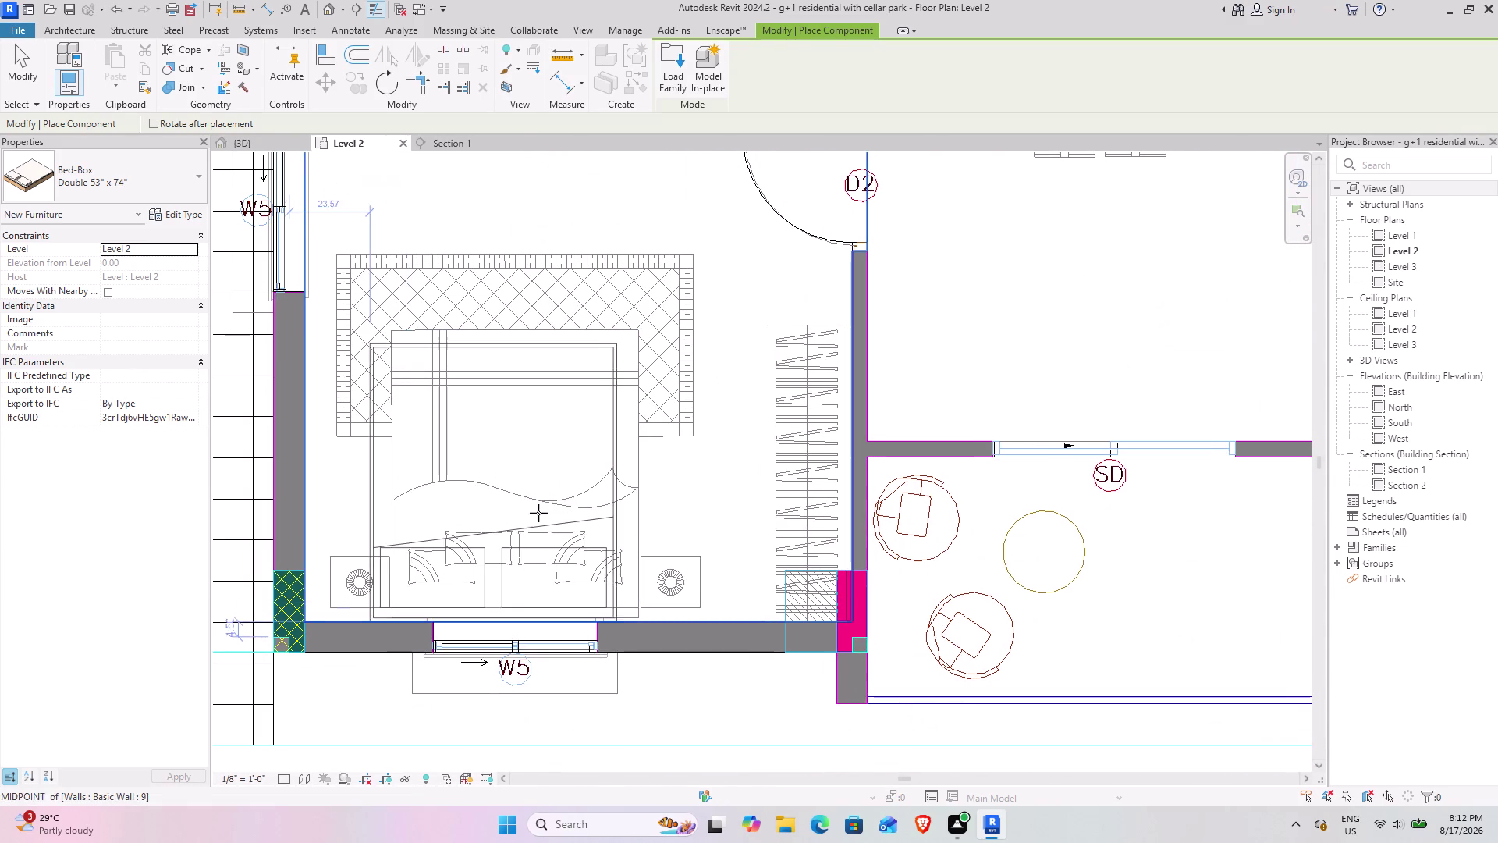
click(563, 515)
scroll(down, 3)
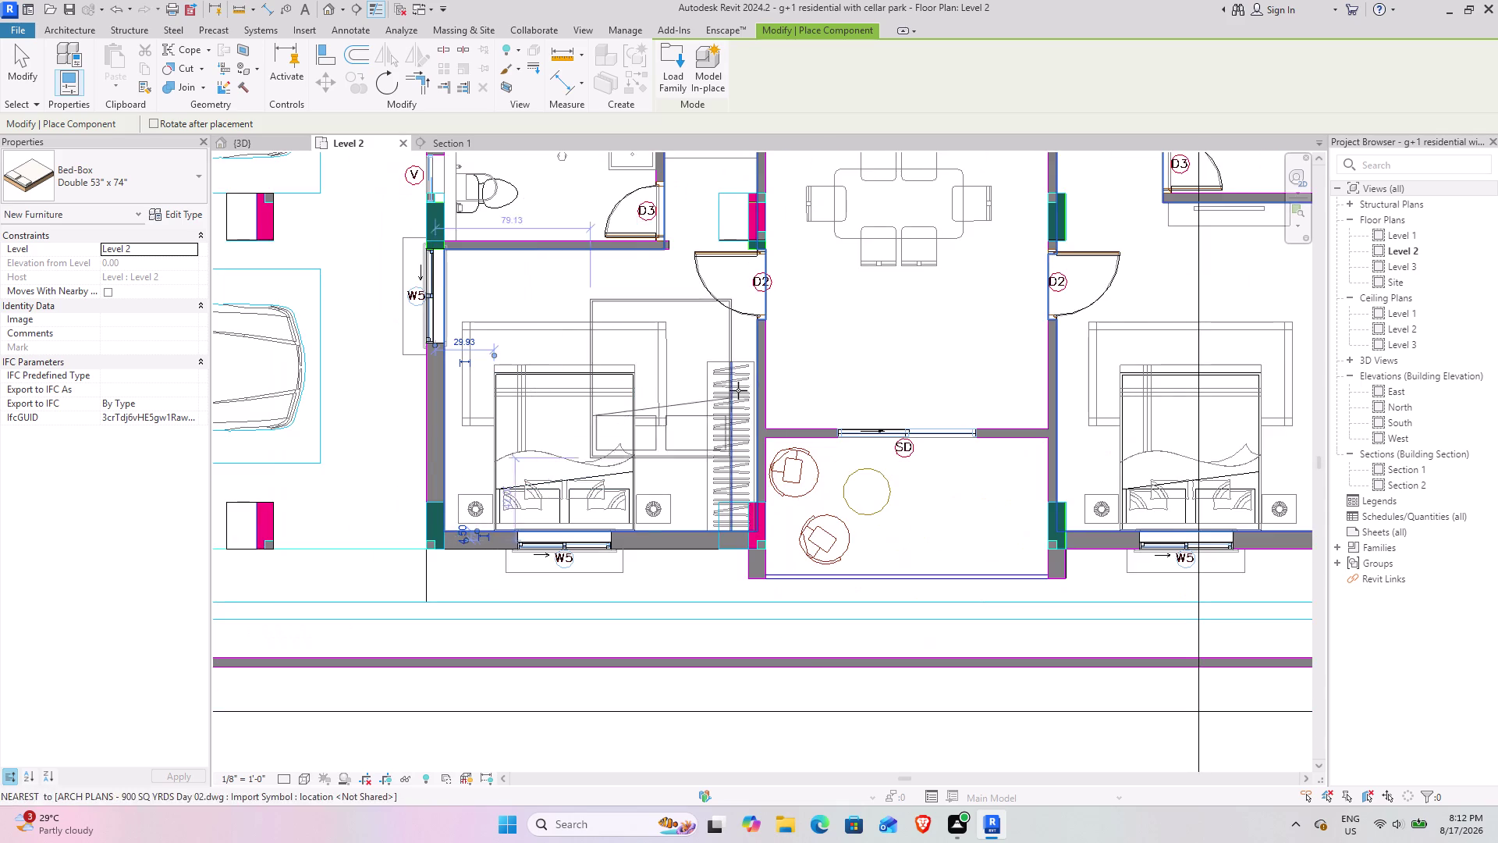
middle_drag(740, 381, 657, 702)
middle_drag(843, 478, 646, 542)
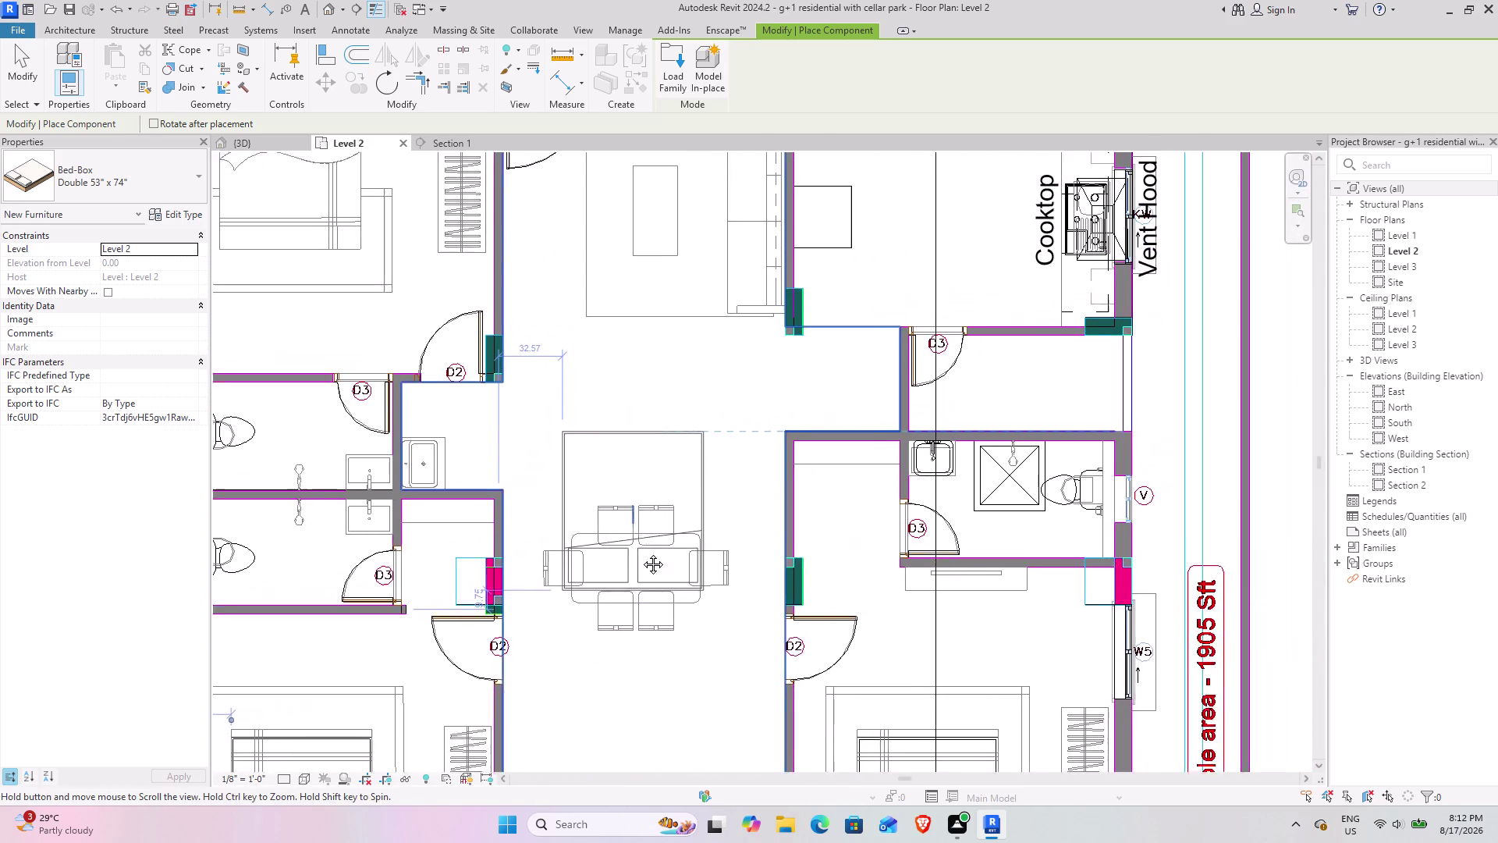
middle_drag(646, 542, 1047, 669)
middle_drag(853, 540, 745, 721)
scroll(up, 3)
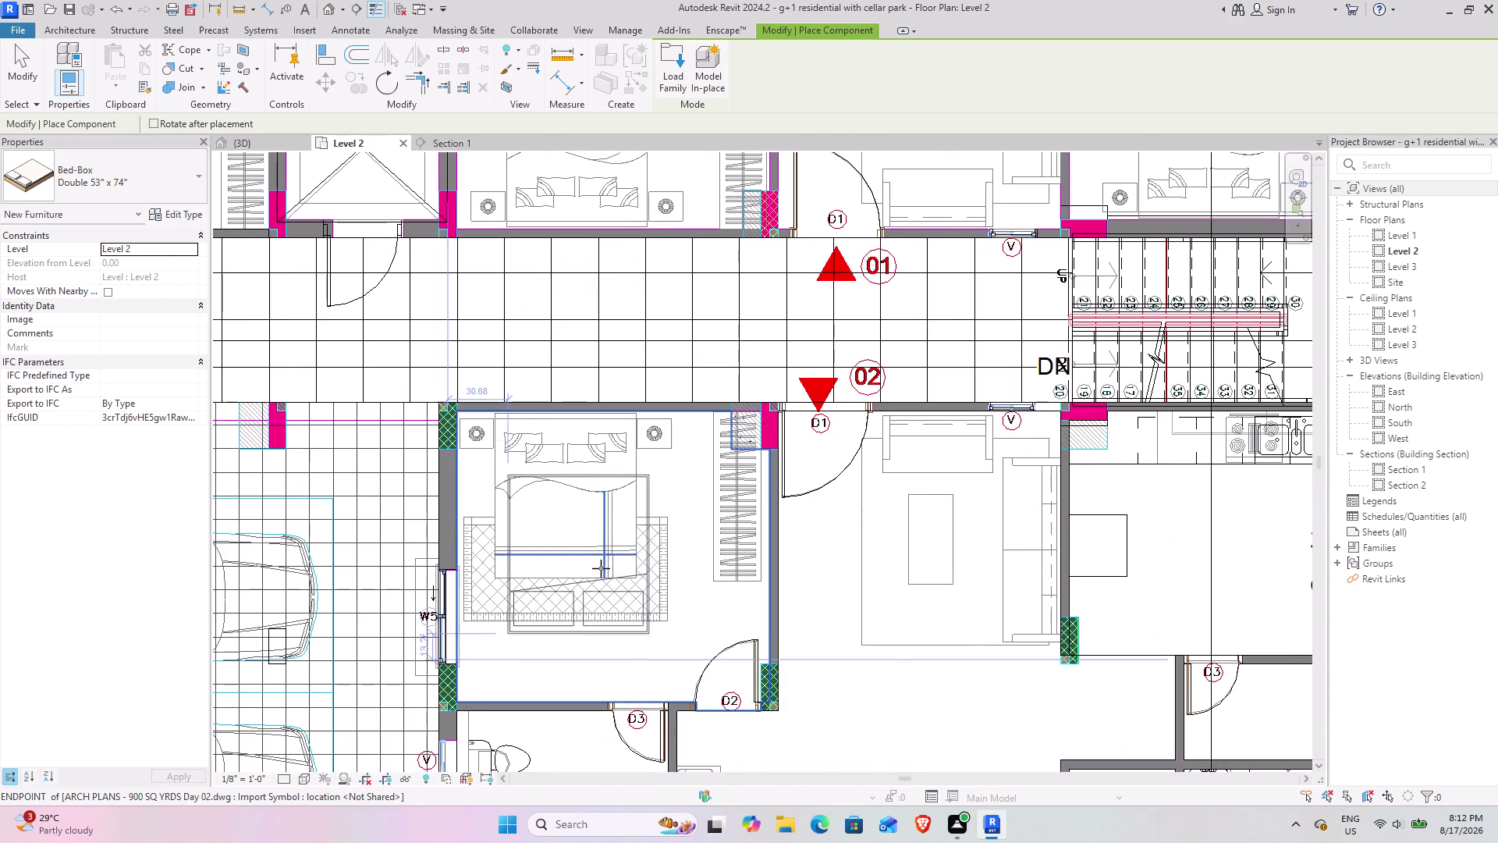
scroll(up, 3)
Place a second bed in the upper bedroom, headboard against the wall.
key(space)
key(space)
key(space)
key(space)
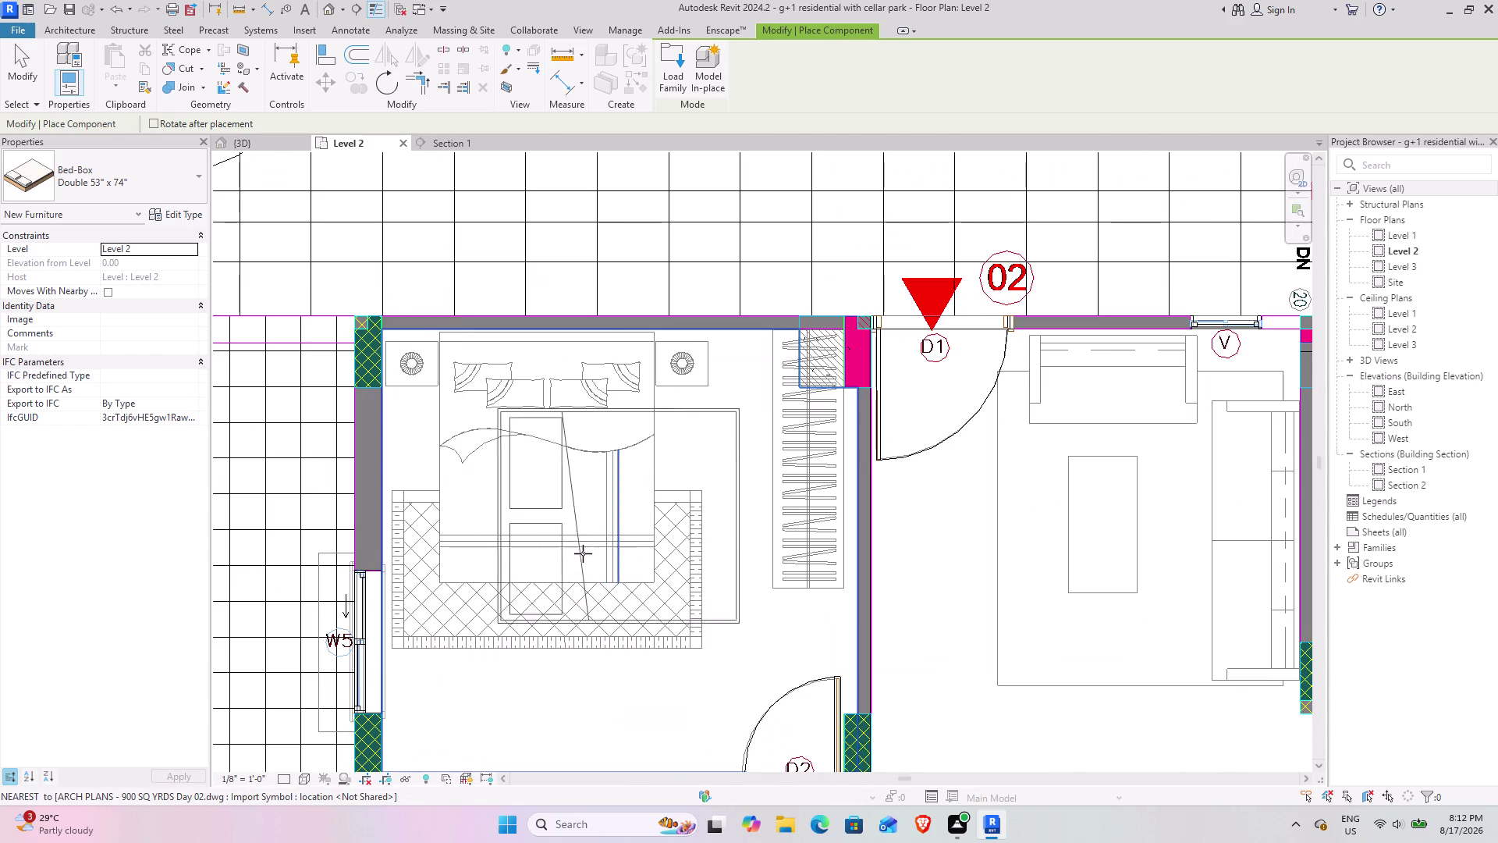
key(space)
key(space)
key(space)
key(space)
key(space)
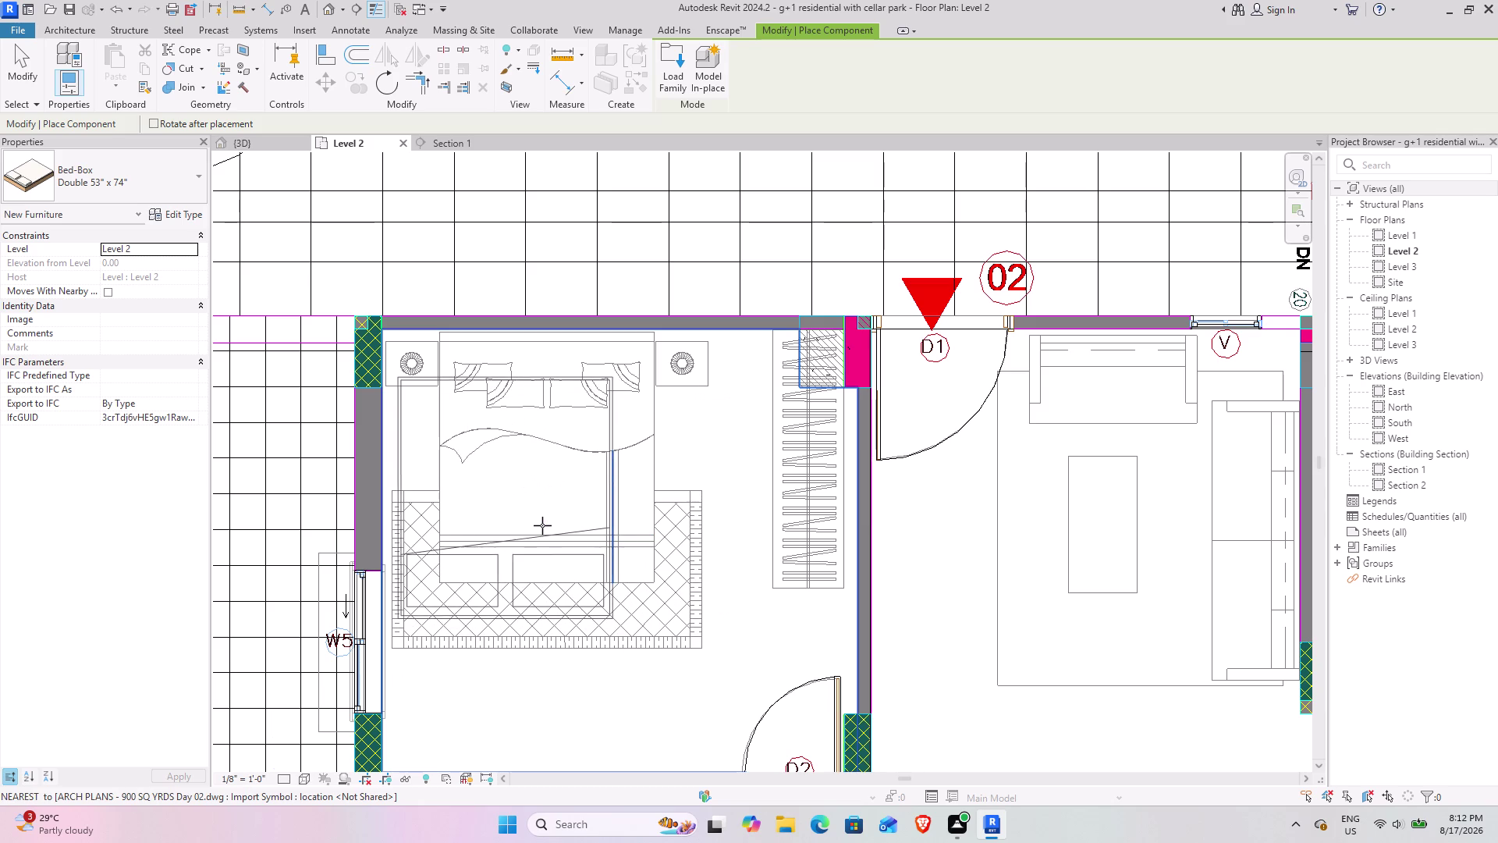
key(space)
key(space)
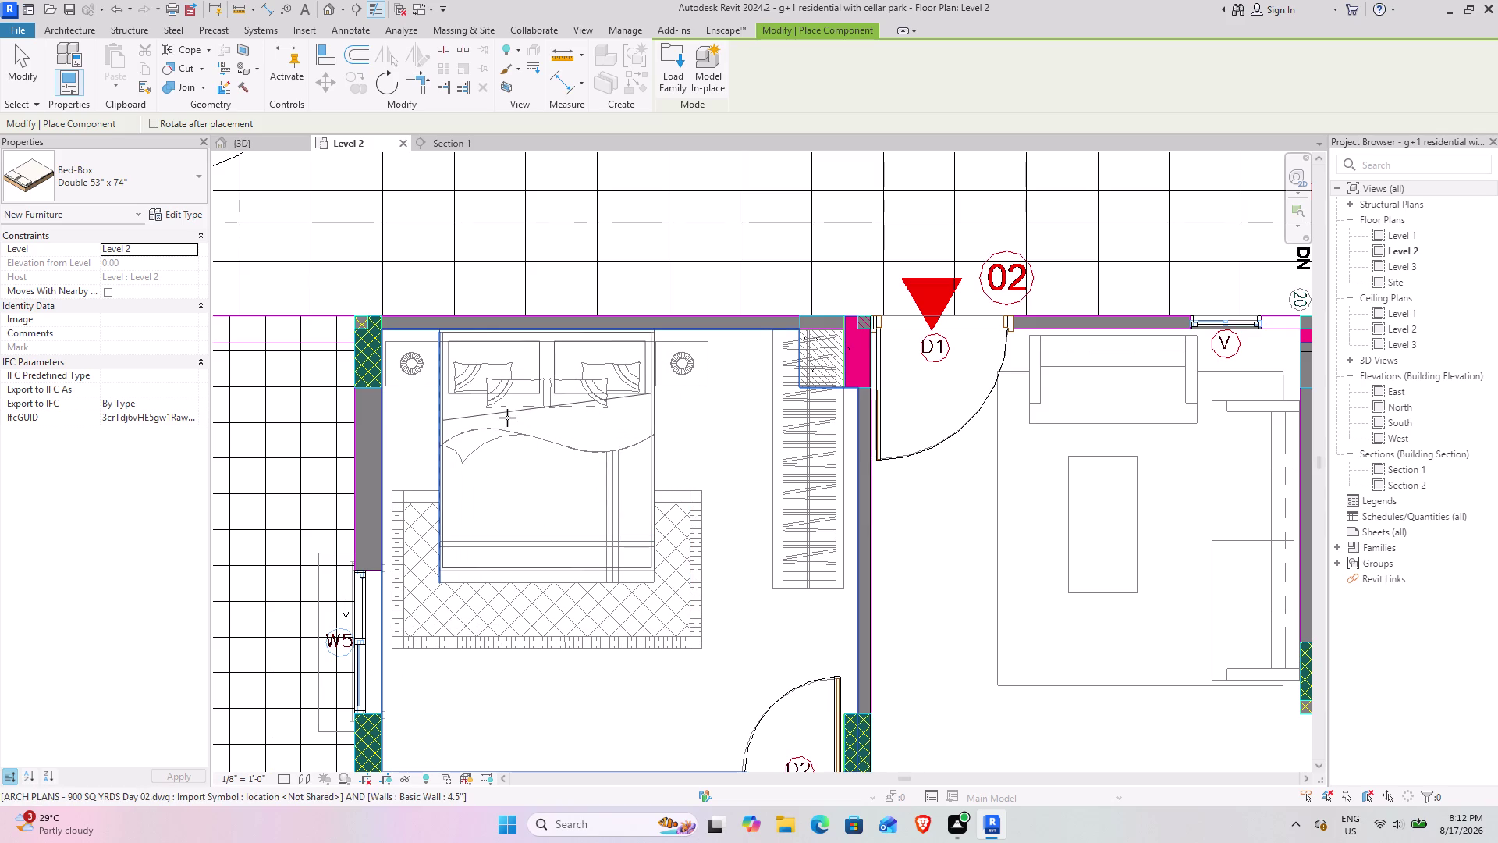
click(507, 418)
Pan back to the central rooms and switch to the {3D} view.
scroll(down, 3)
middle_drag(610, 573, 607, 571)
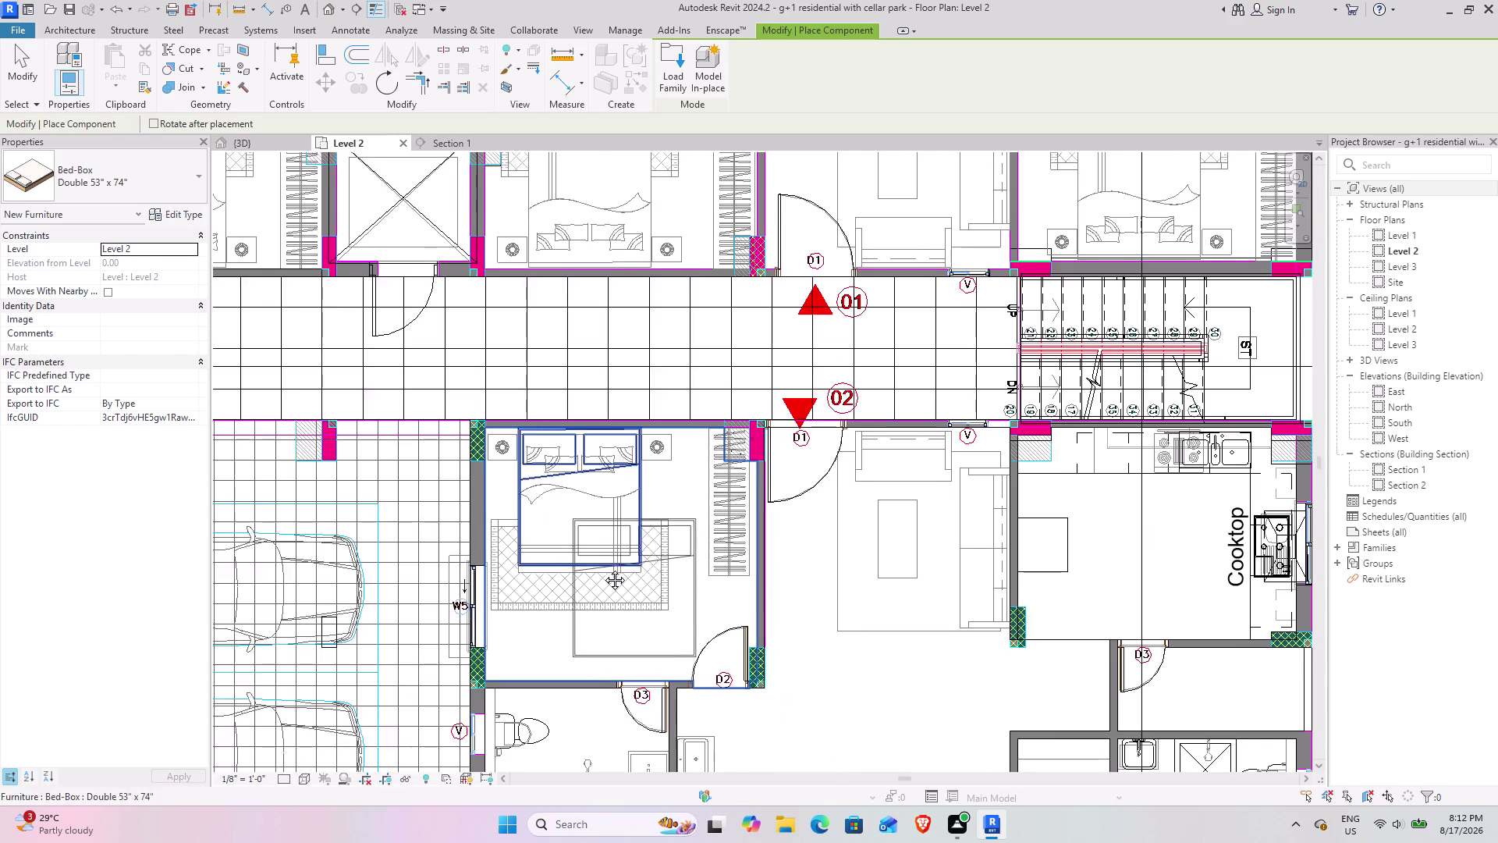
middle_drag(608, 571, 581, 494)
middle_drag(738, 564, 620, 395)
middle_drag(781, 497, 665, 412)
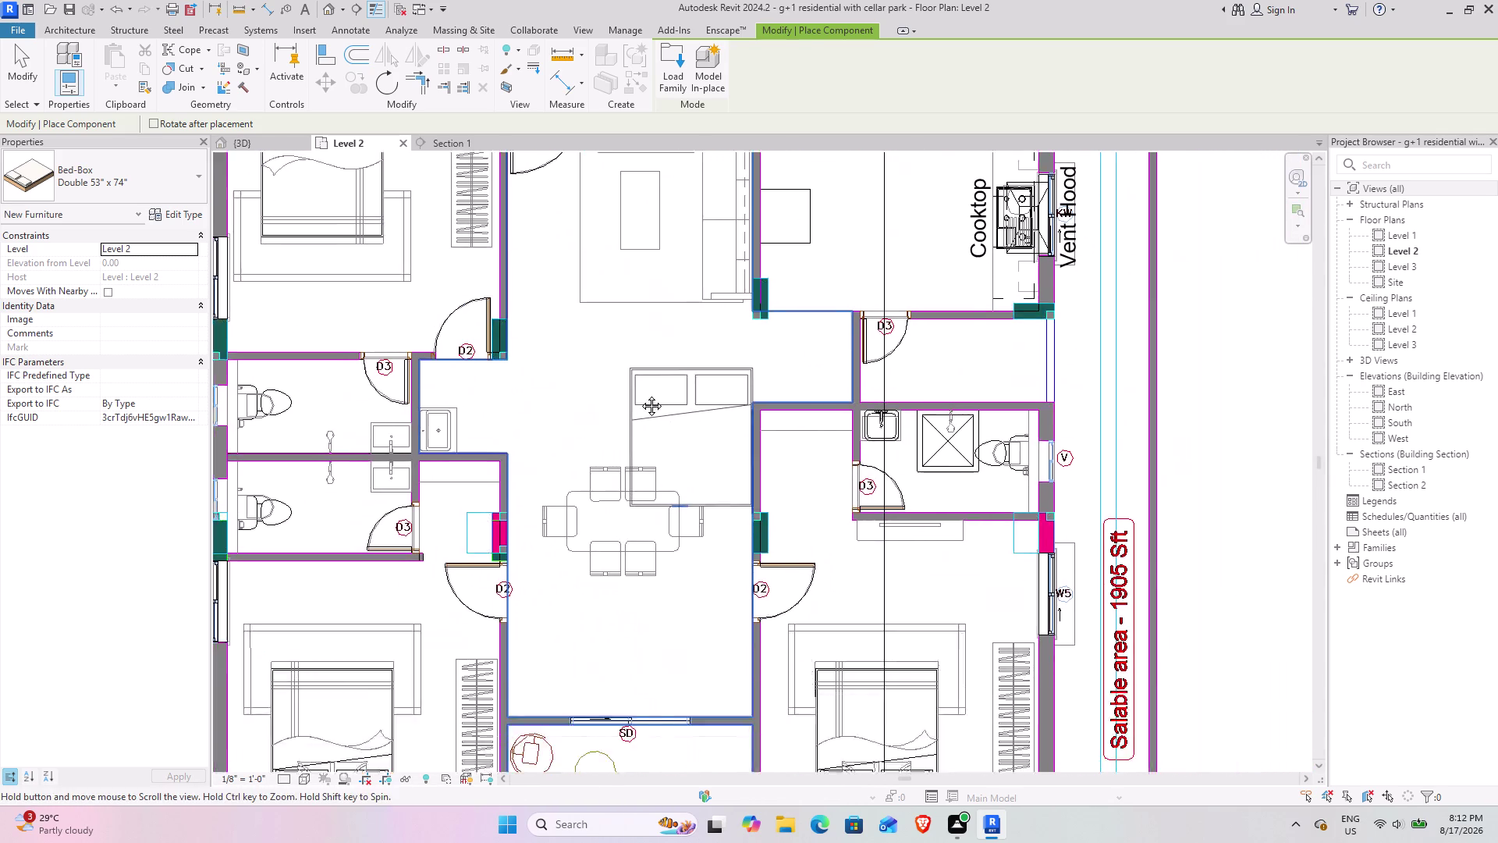
middle_drag(664, 412, 626, 386)
click(21, 61)
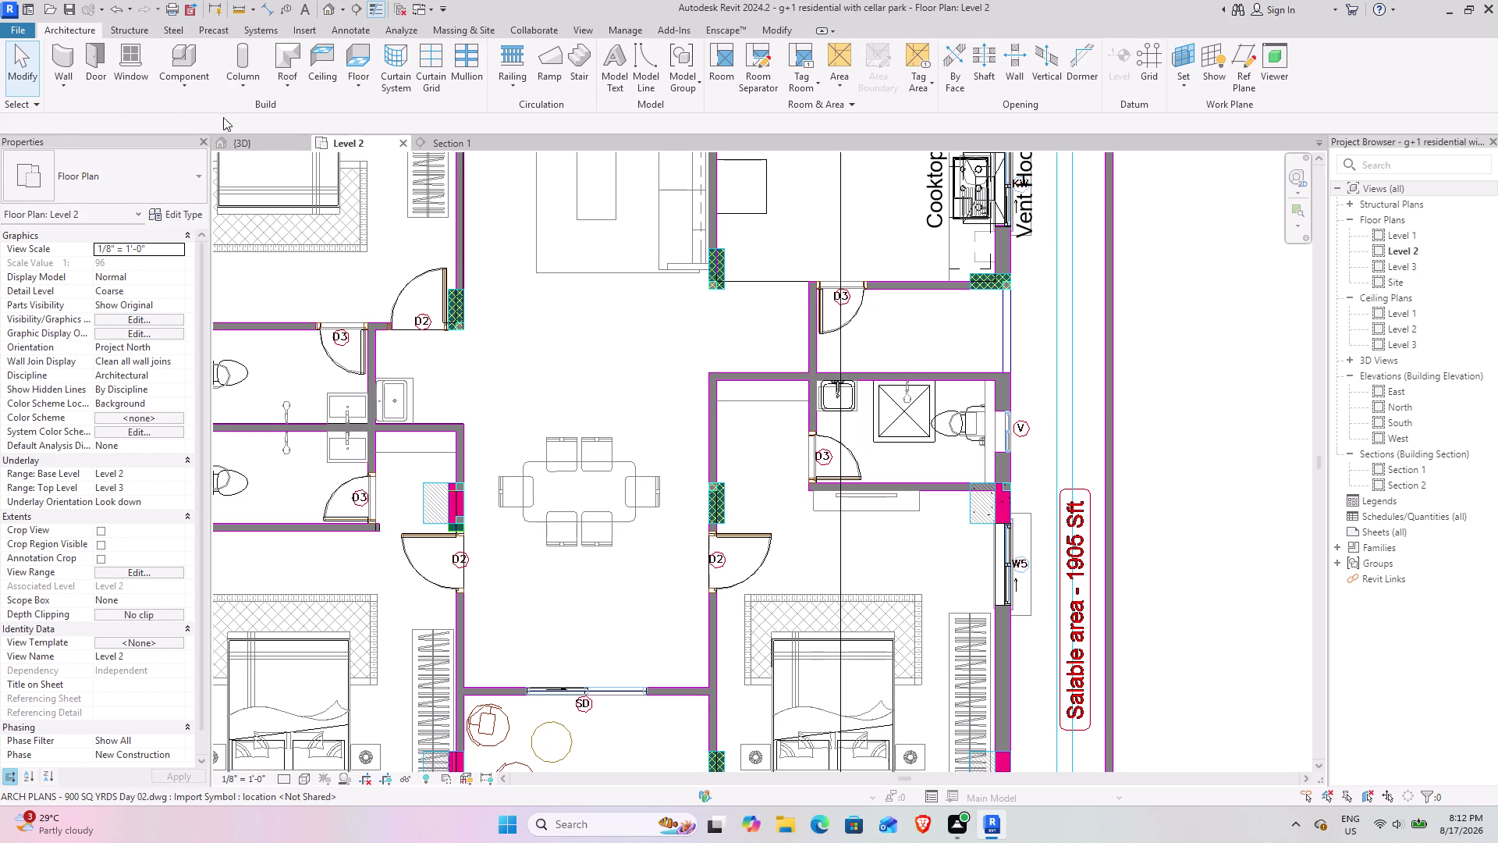
click(240, 140)
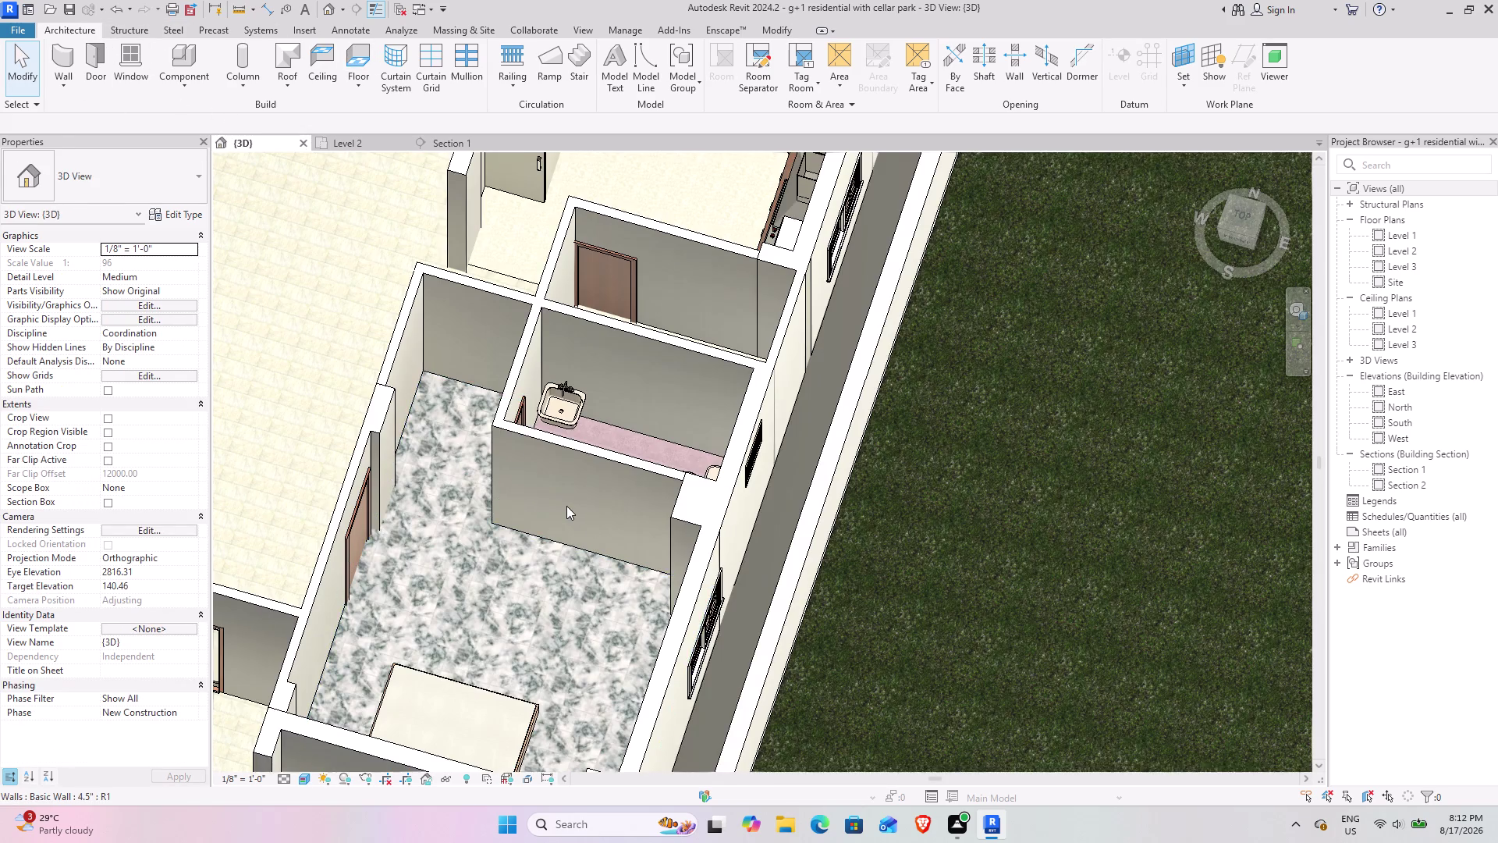
Orbit and pan the 3D view toward the Level 2 bedrooms.
scroll(down, 3)
middle_drag(465, 495, 765, 436)
middle_drag(622, 405, 640, 415)
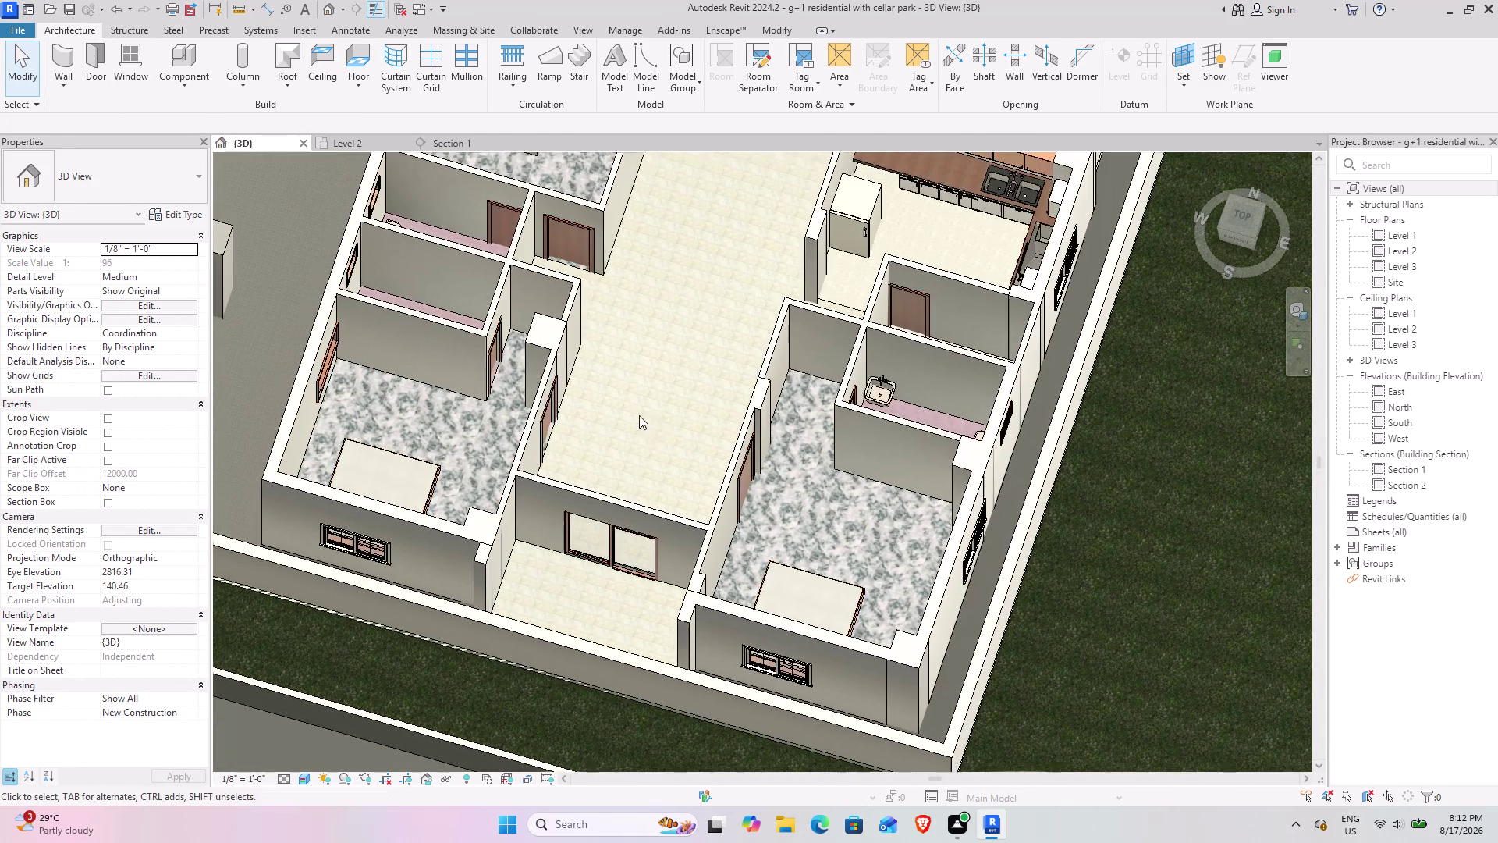
scroll(down, 3)
middle_drag(620, 494, 339, 447)
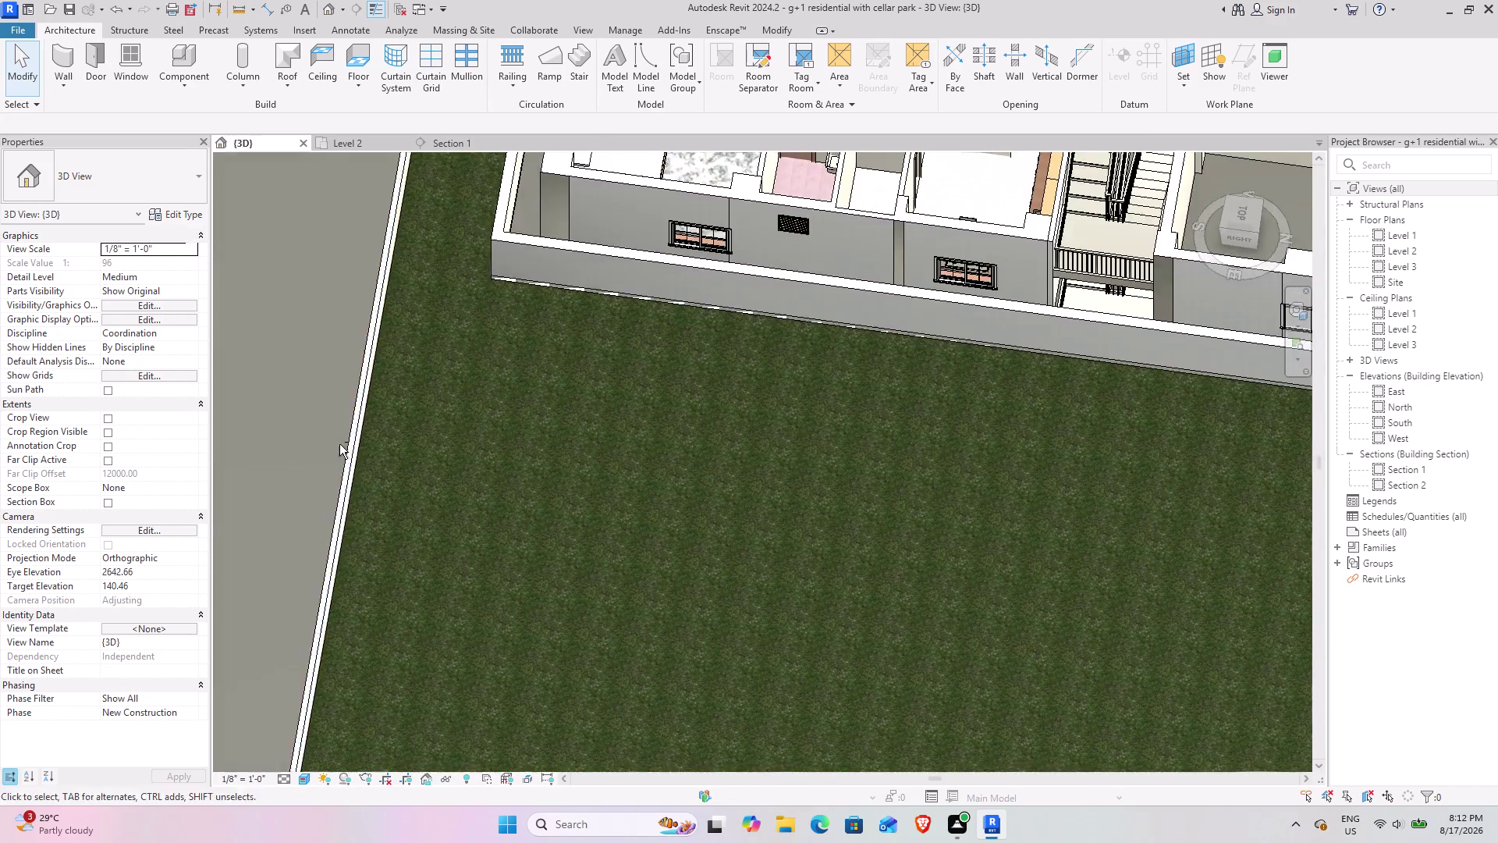
middle_drag(548, 328, 411, 572)
middle_drag(418, 442, 321, 351)
middle_drag(623, 363, 425, 426)
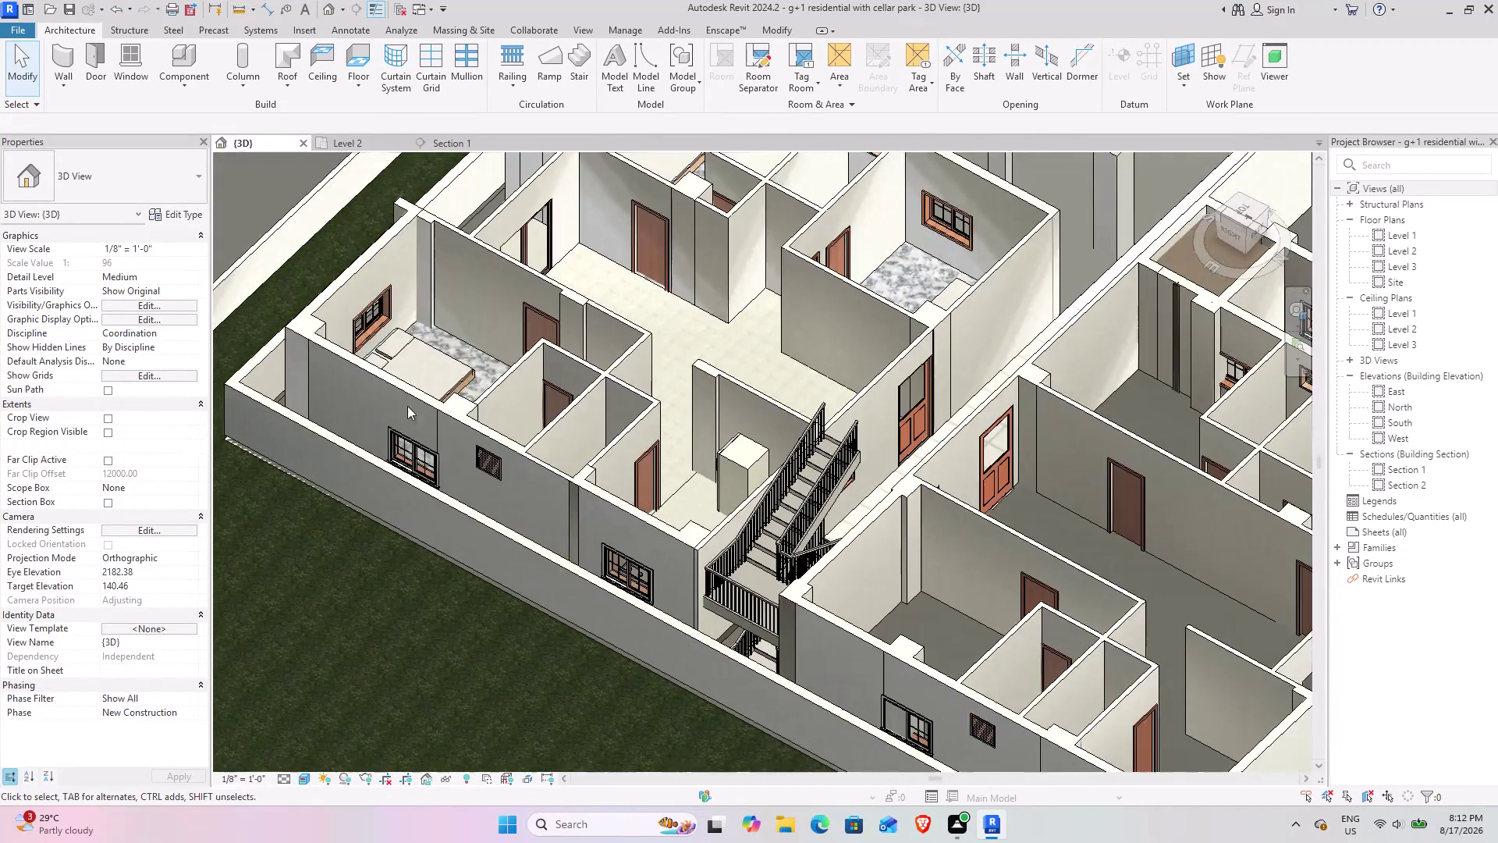
middle_drag(403, 402, 304, 477)
Zoom in around the bed to inspect it, then restart Component placement.
scroll(down, 3)
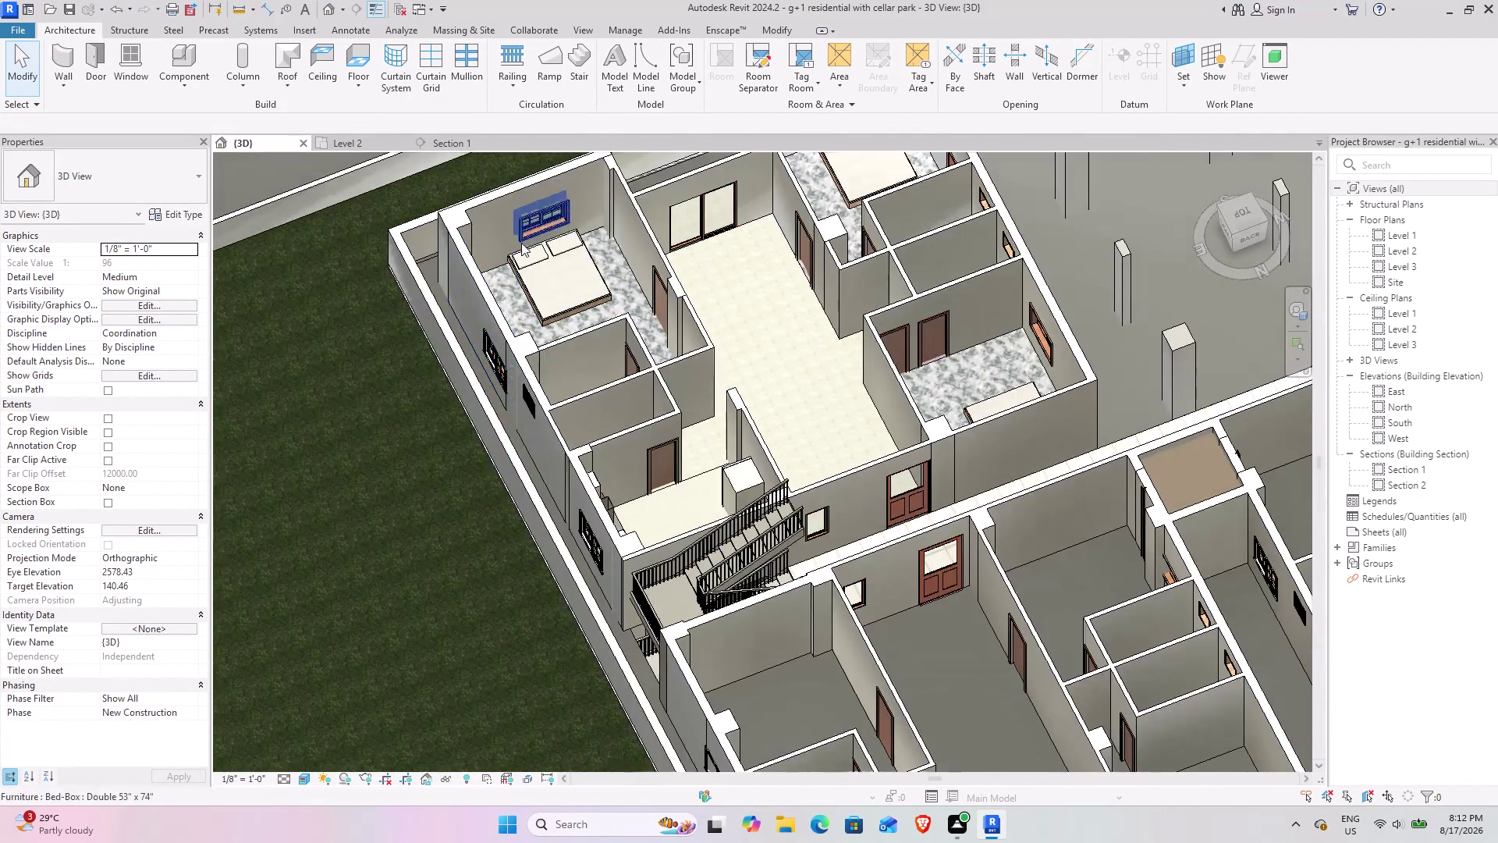
scroll(up, 3)
scroll(up, 3)
scroll(up, 3)
middle_drag(467, 315, 476, 266)
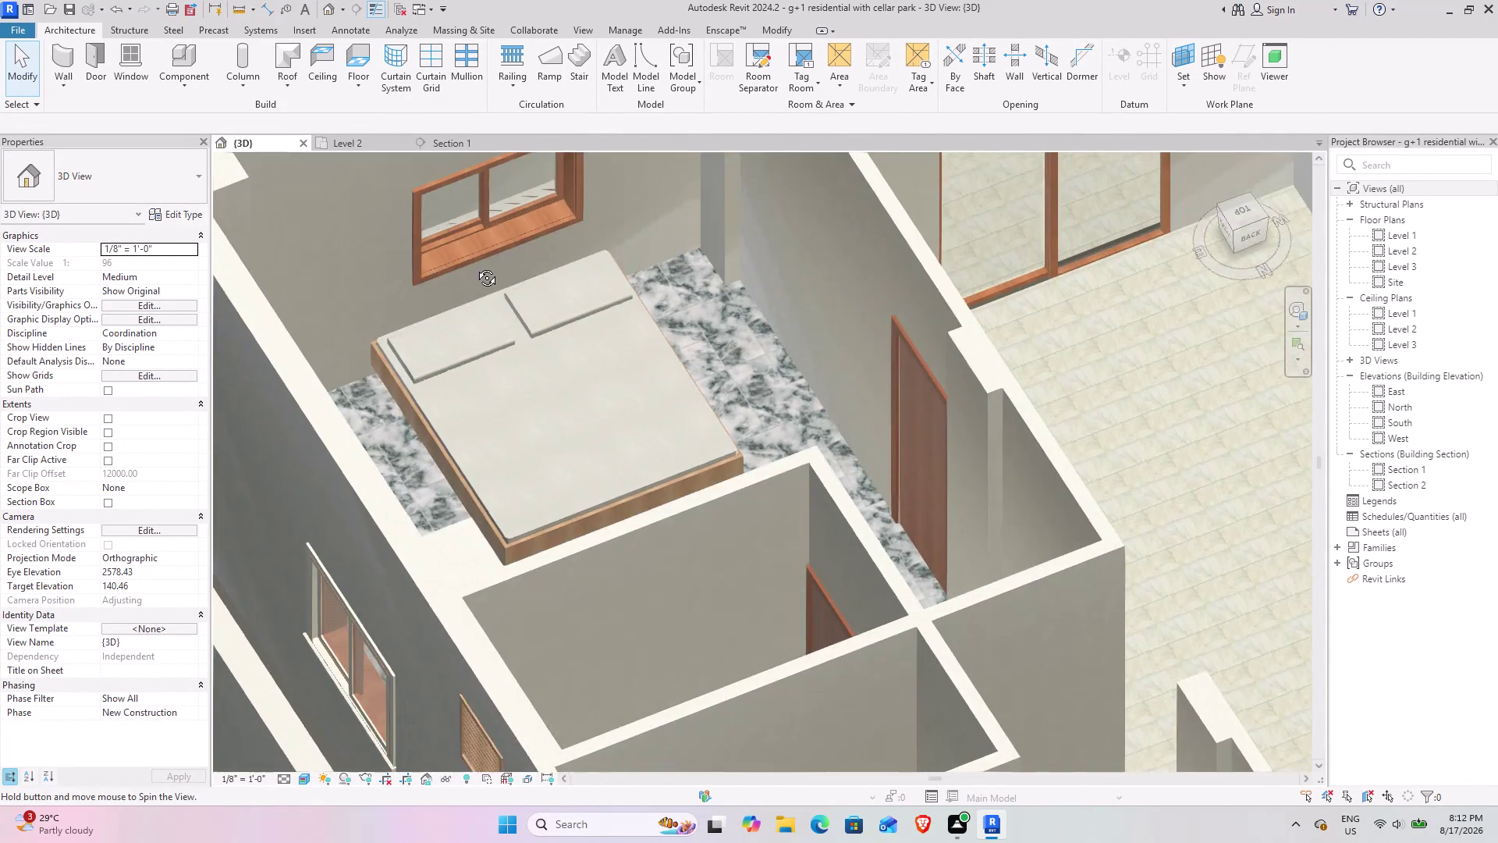
middle_drag(475, 266, 492, 250)
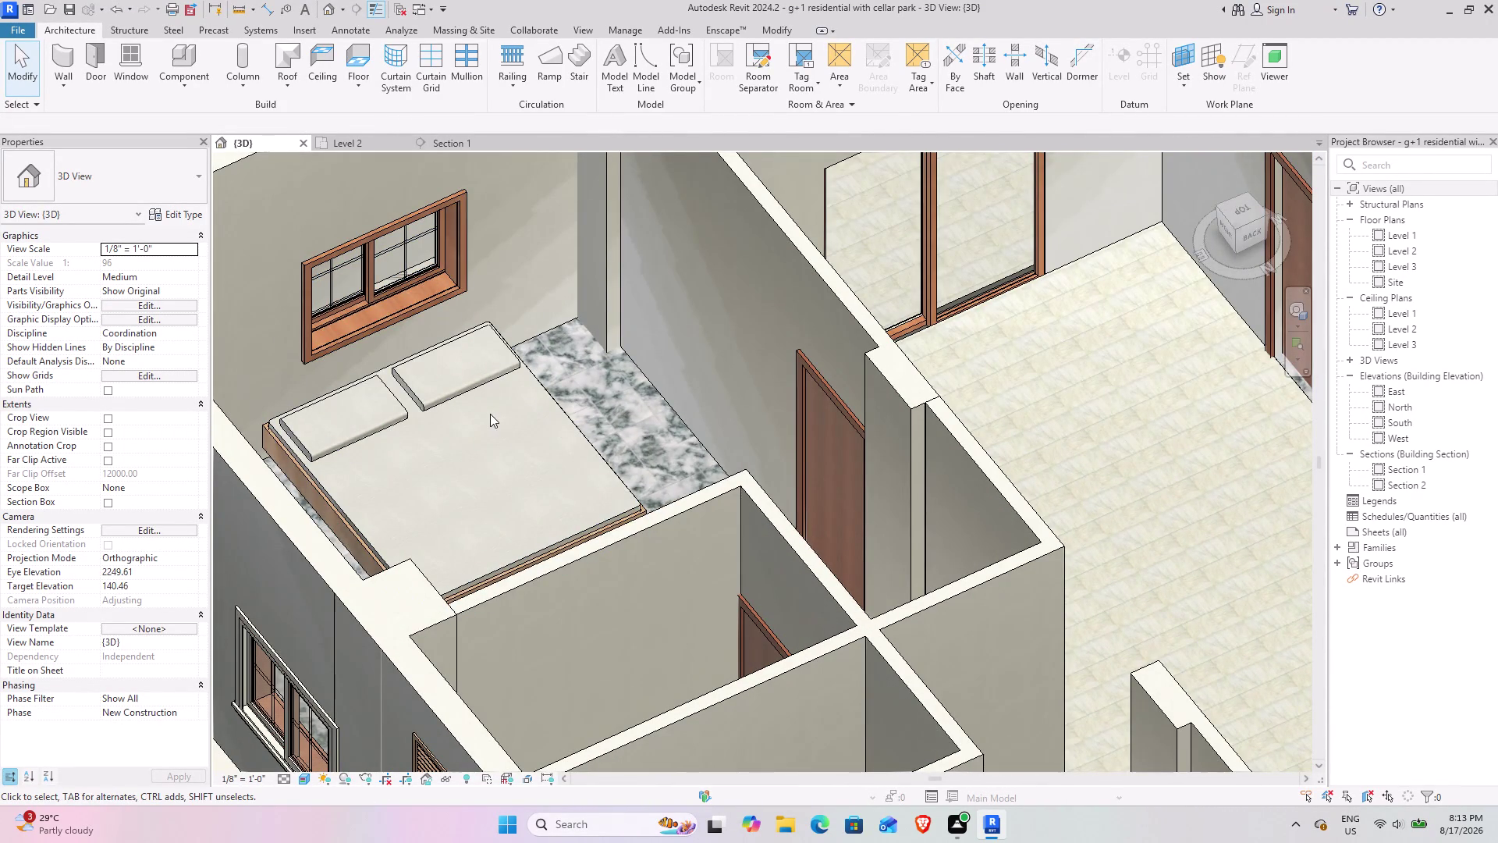
scroll(down, 3)
middle_drag(453, 428, 428, 426)
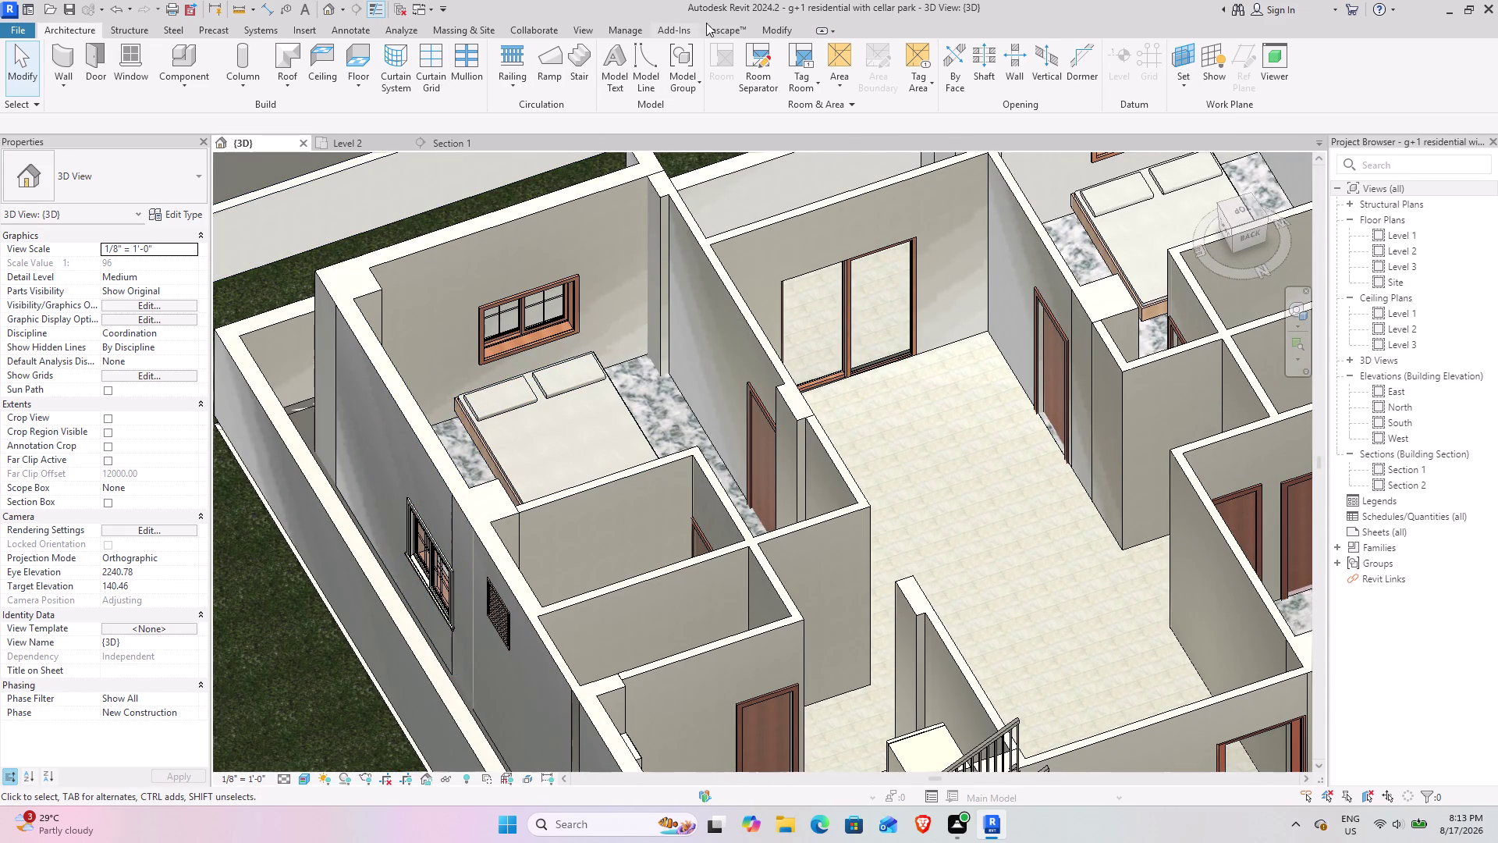
click(157, 71)
click(181, 54)
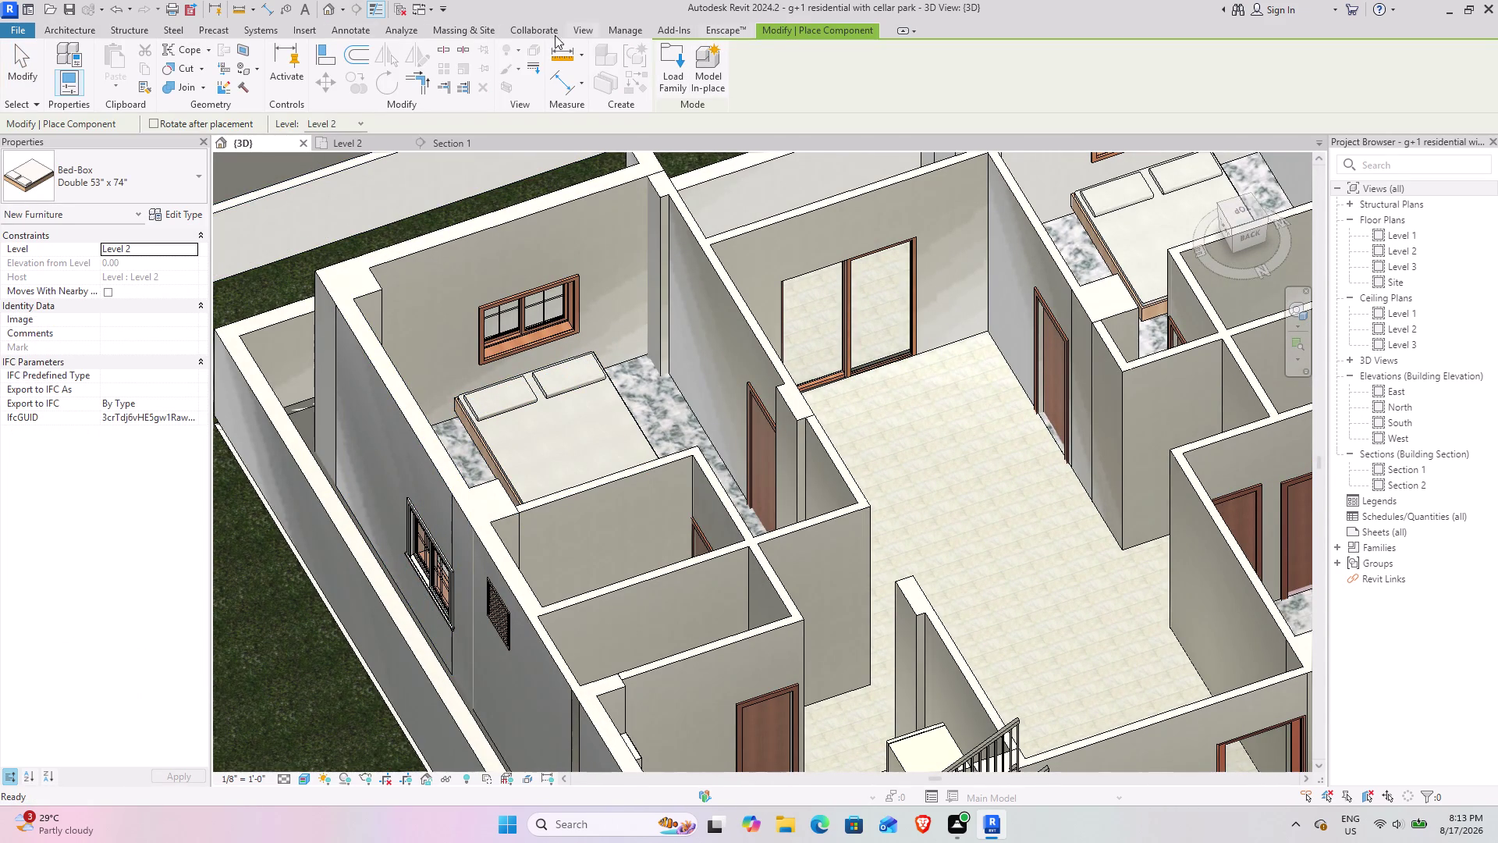
Browse the family library up from Beds to Furniture and into the Storage folder.
click(665, 75)
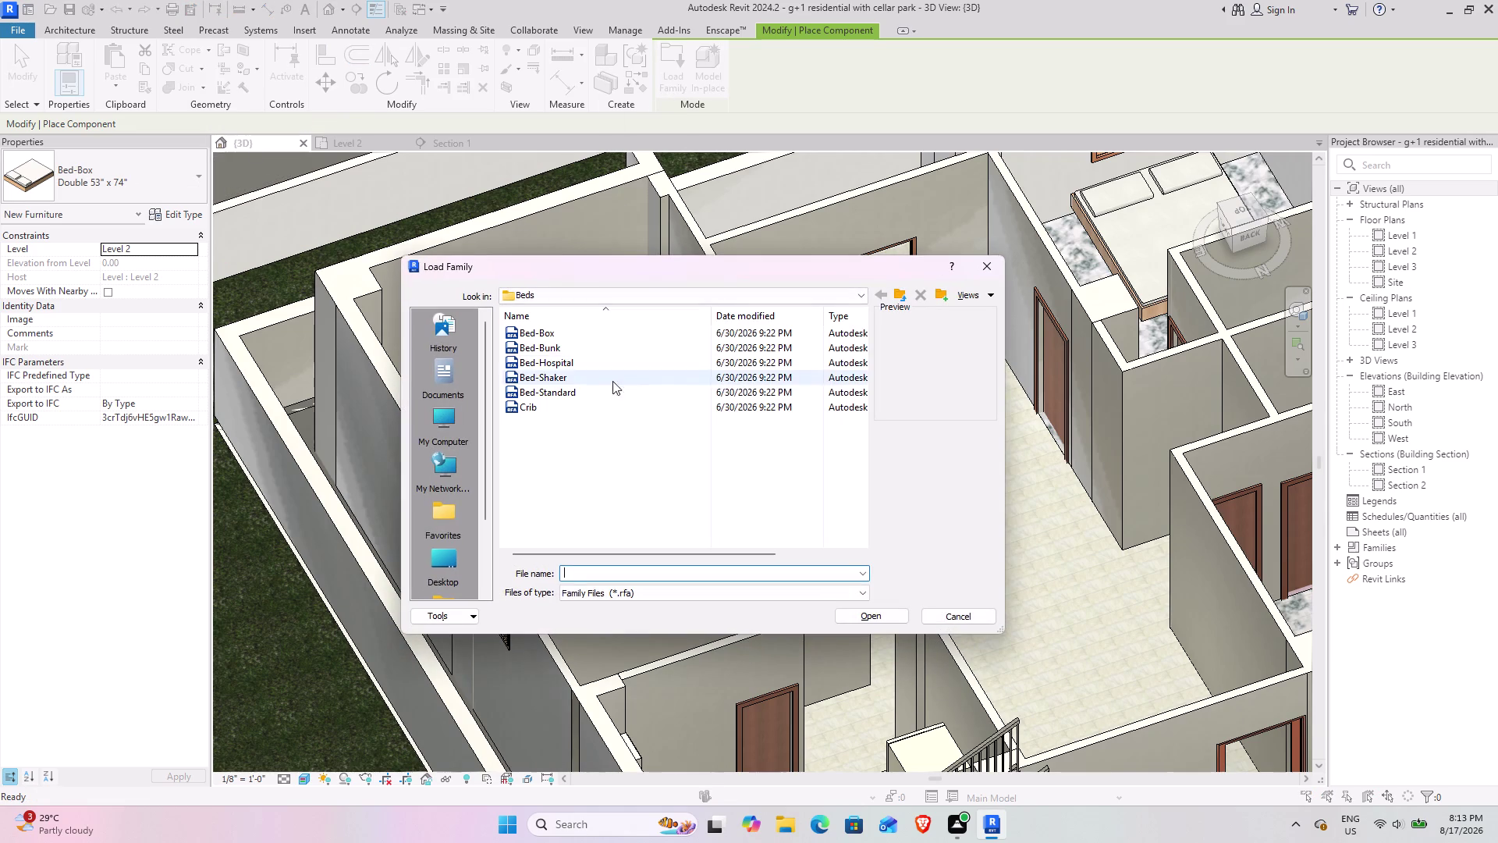
scroll(up, 3)
scroll(up, 3)
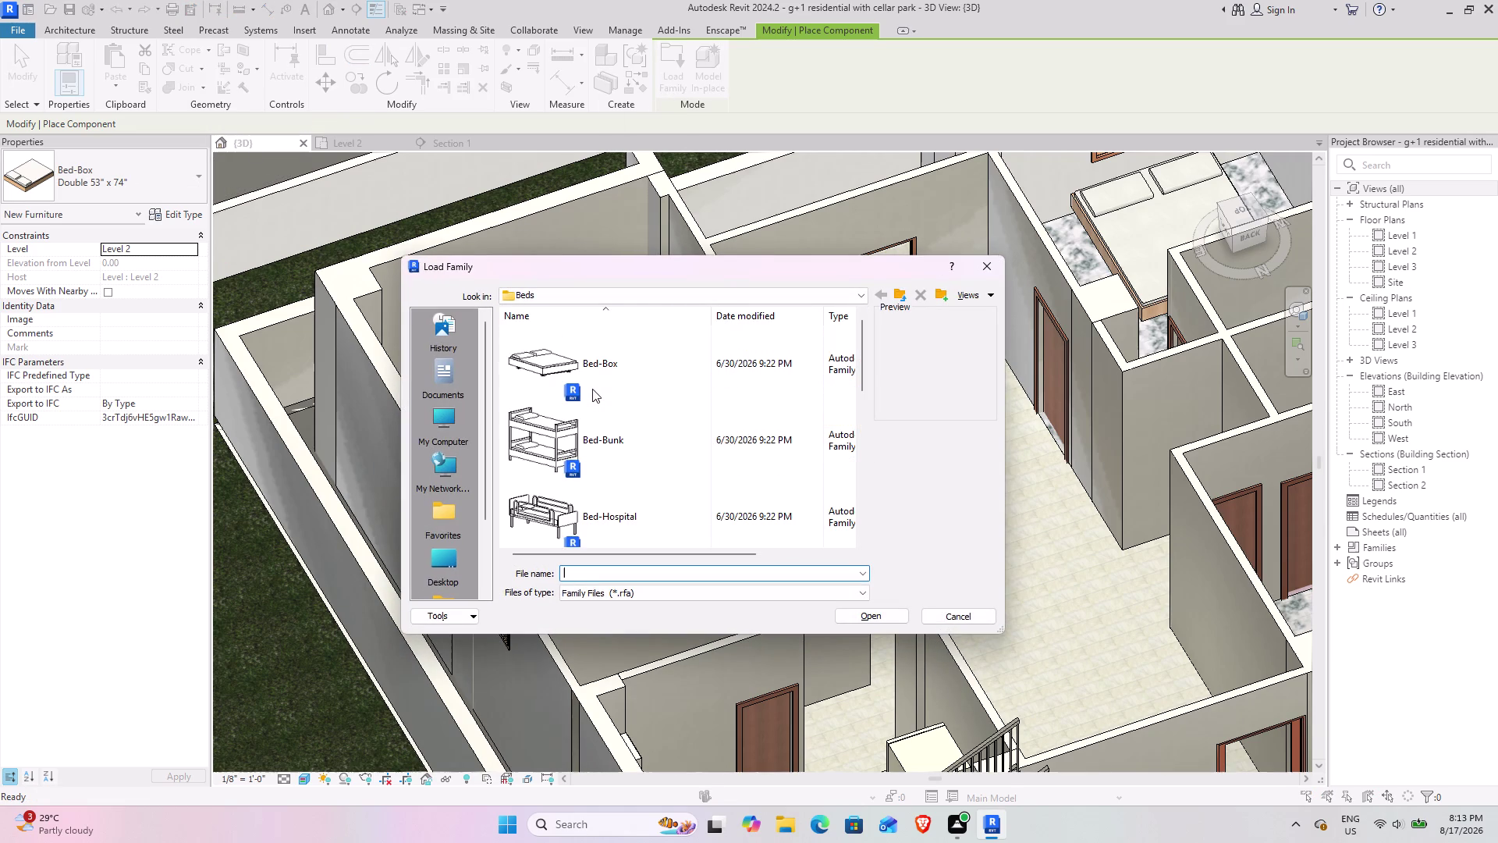
scroll(up, 3)
scroll(down, 3)
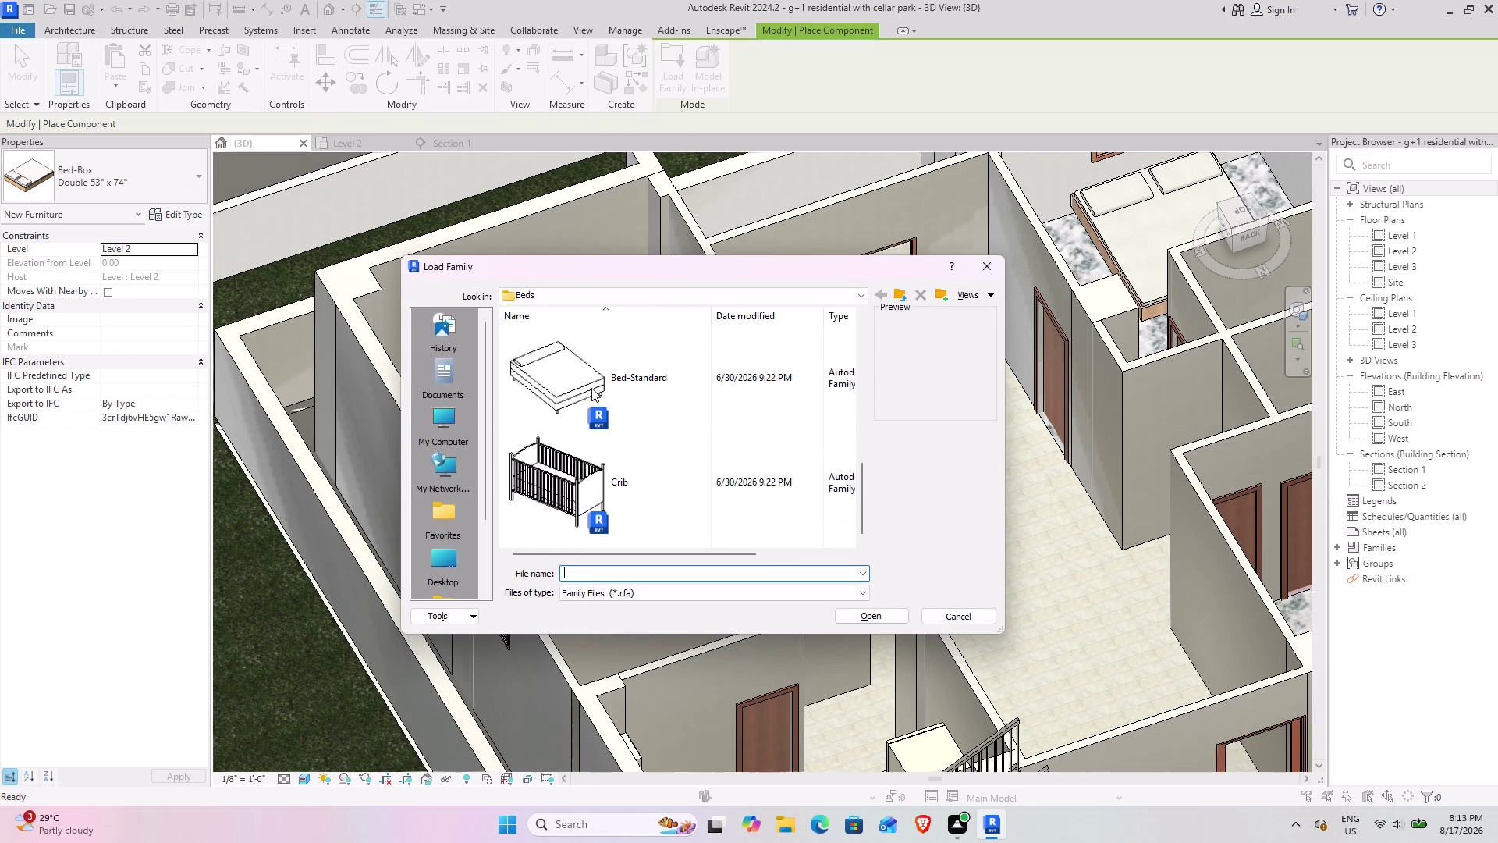
scroll(up, 3)
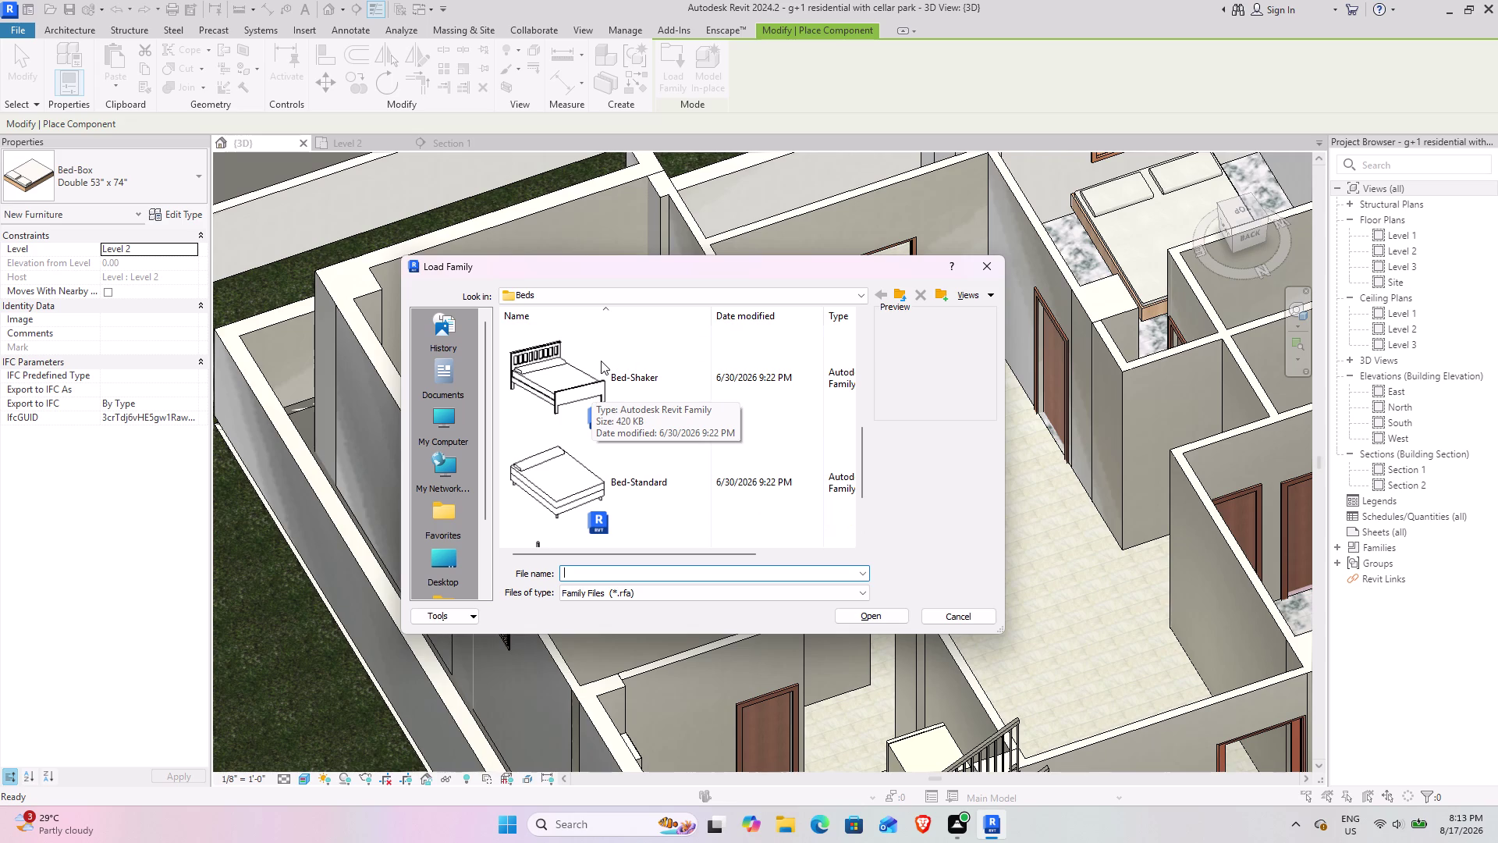
scroll(down, 3)
scroll(up, 3)
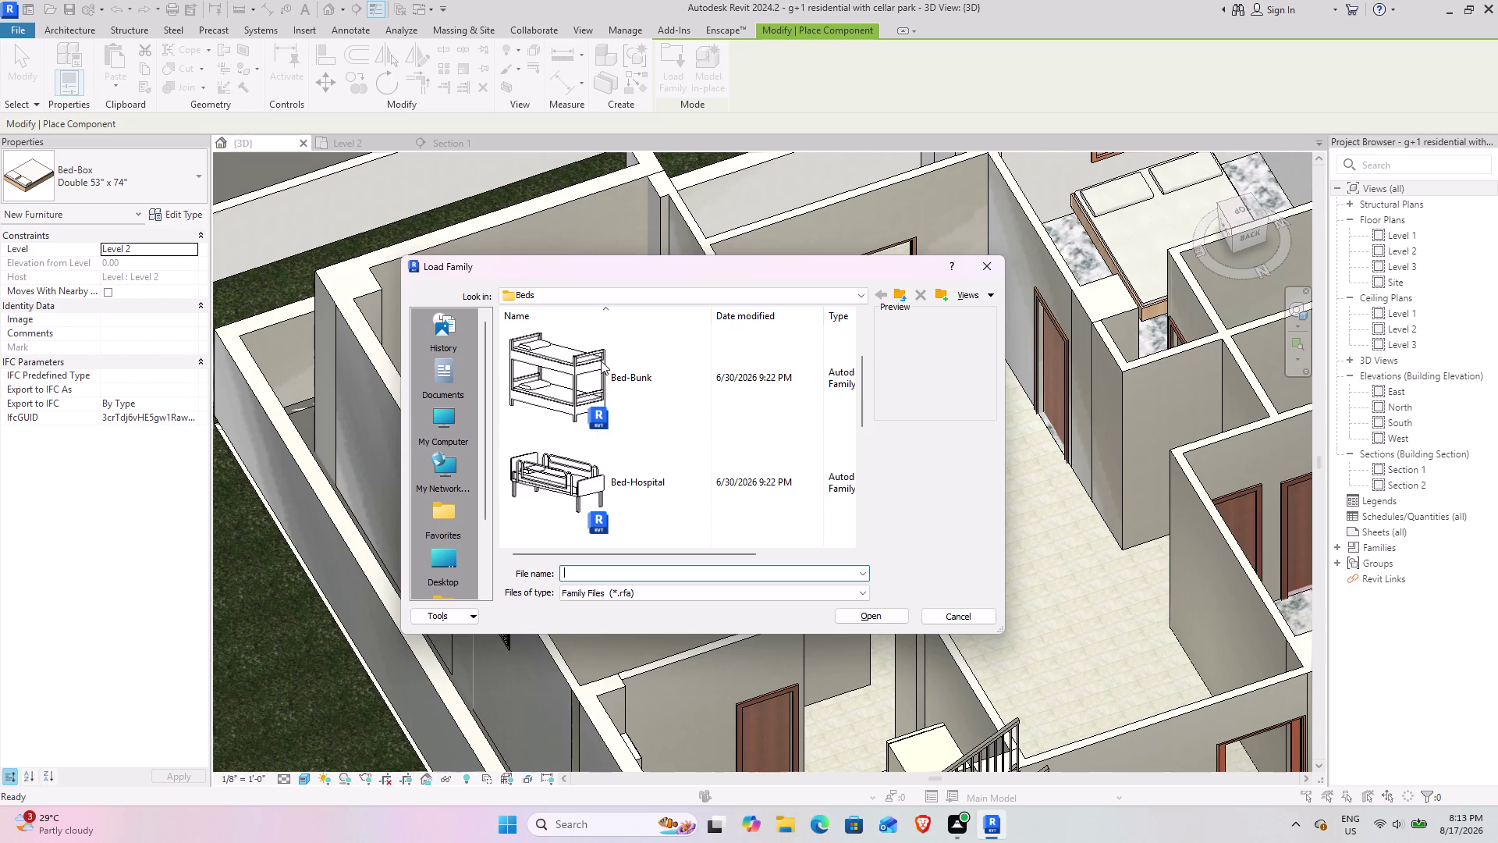
scroll(up, 3)
click(892, 291)
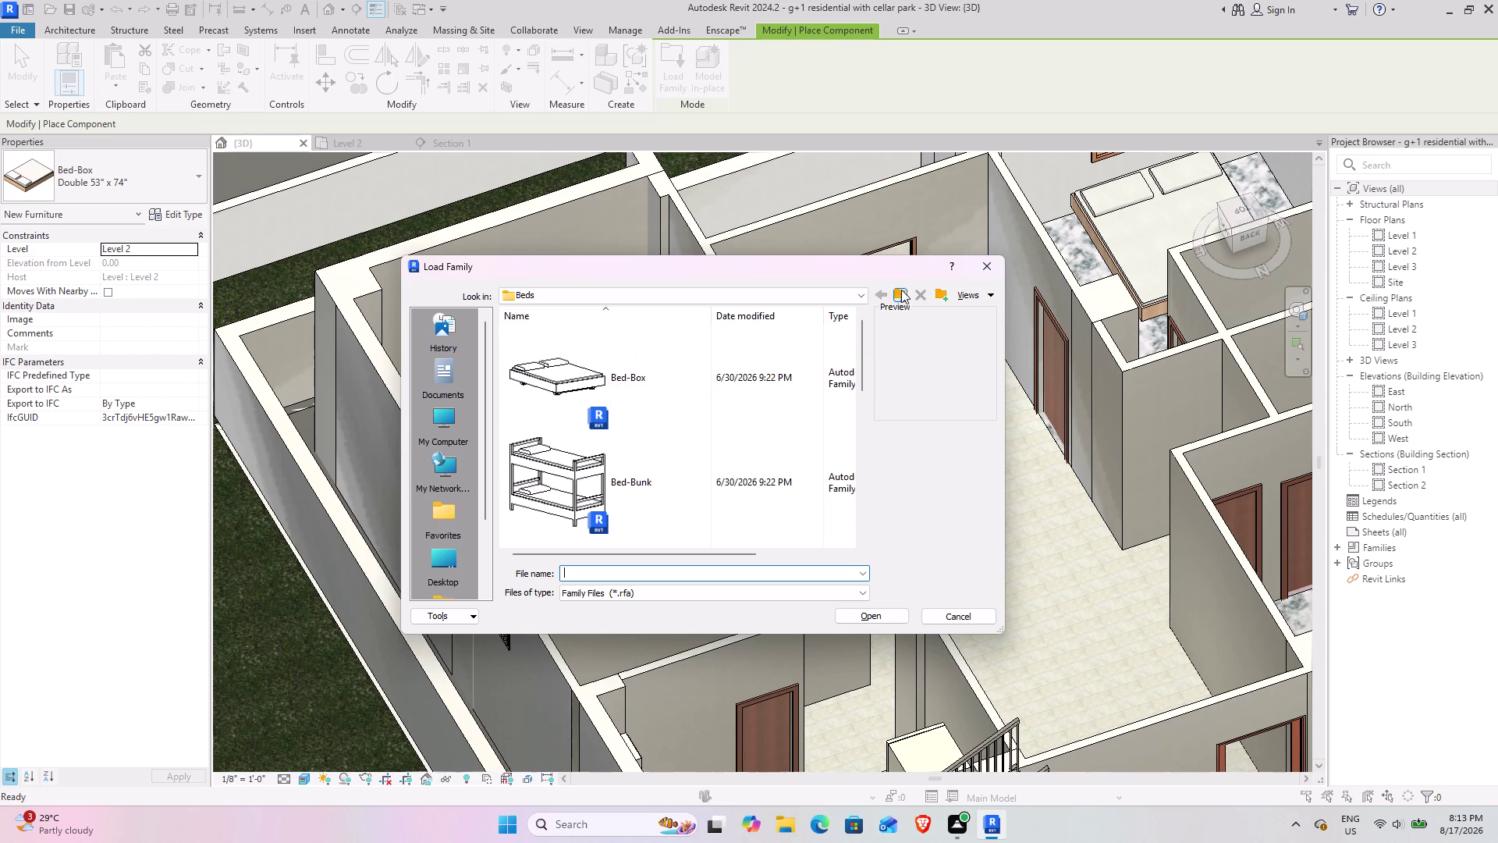
click(899, 291)
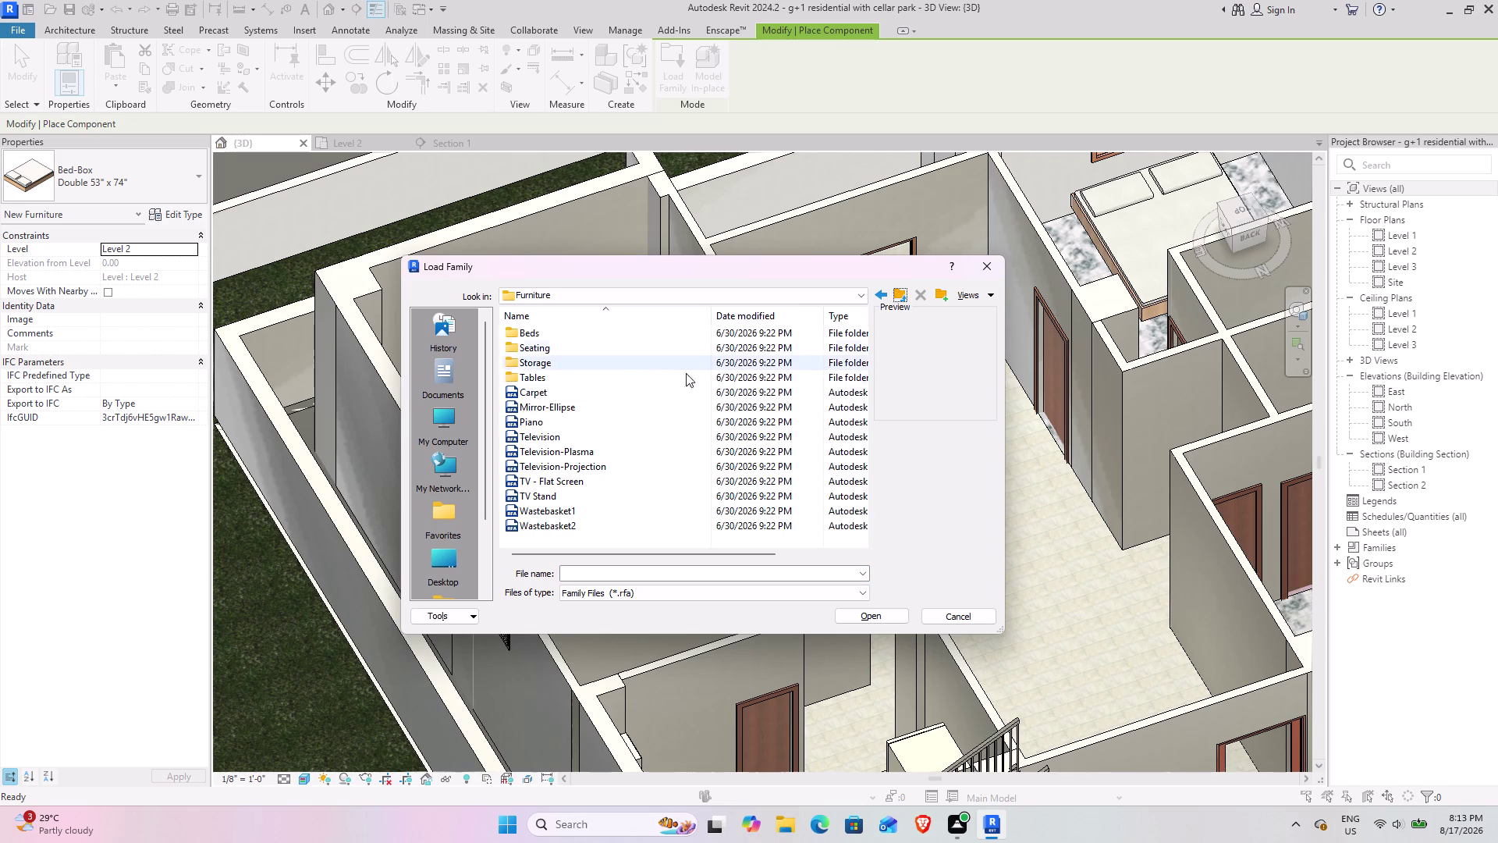
scroll(up, 3)
scroll(up, 3)
scroll(up, 3)
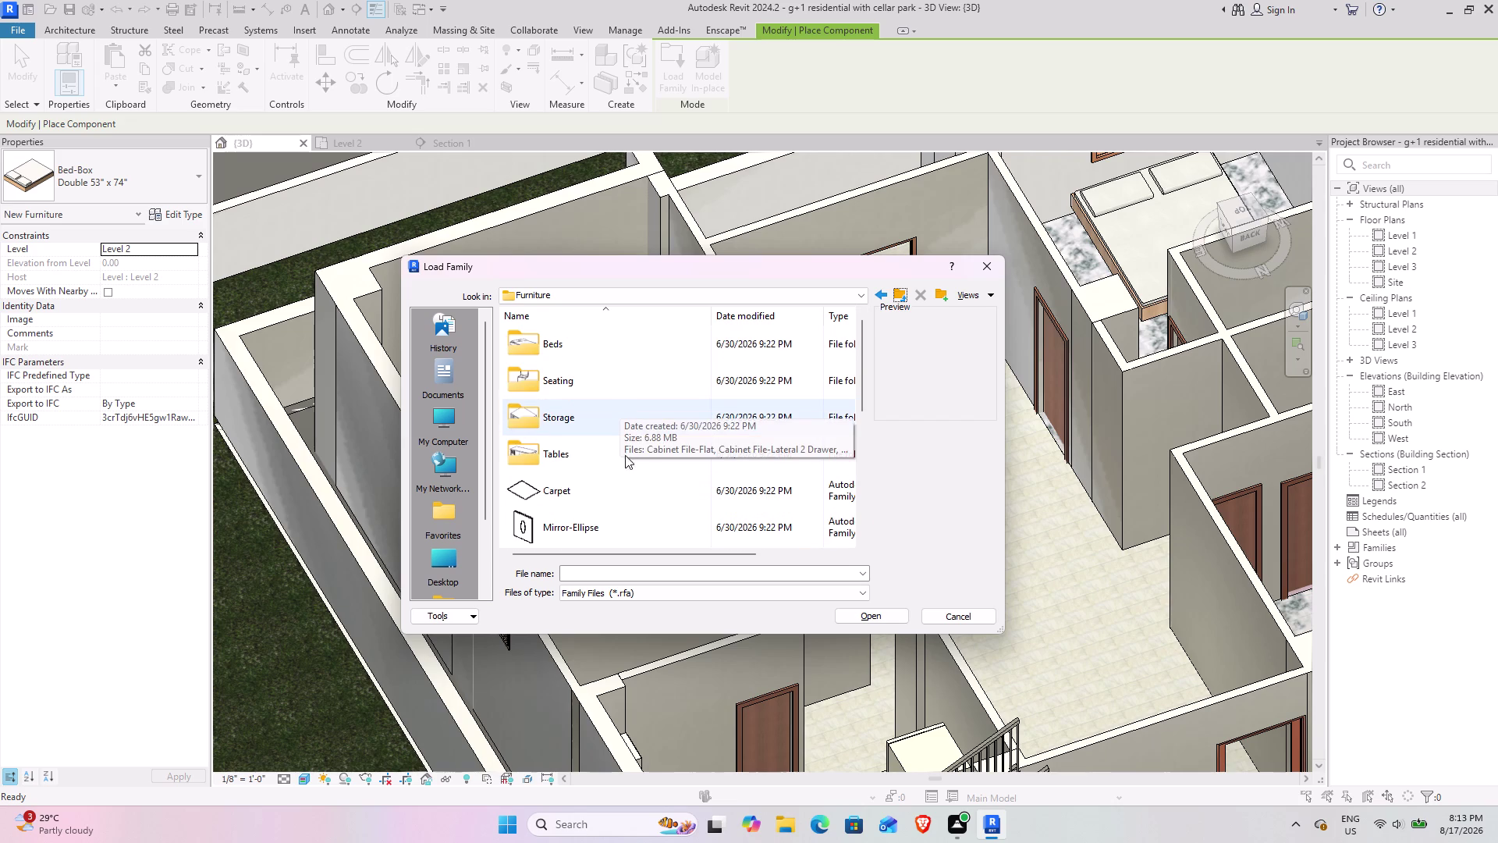
double_click(582, 420)
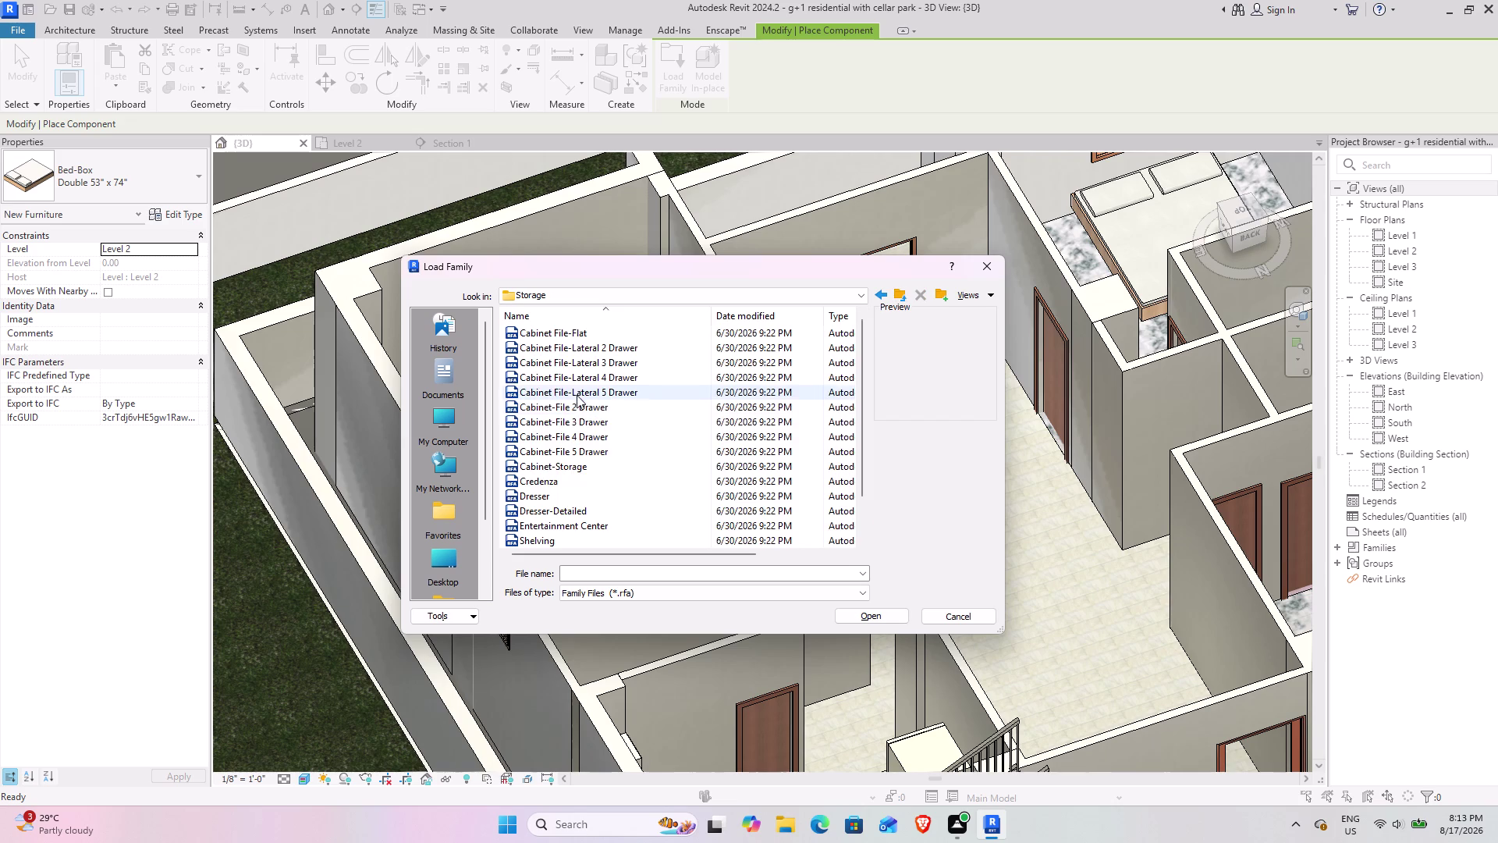
Load the Cabinet File-Lateral 2 Drawer.rfa family from the Storage folder.
scroll(up, 3)
scroll(up, 3)
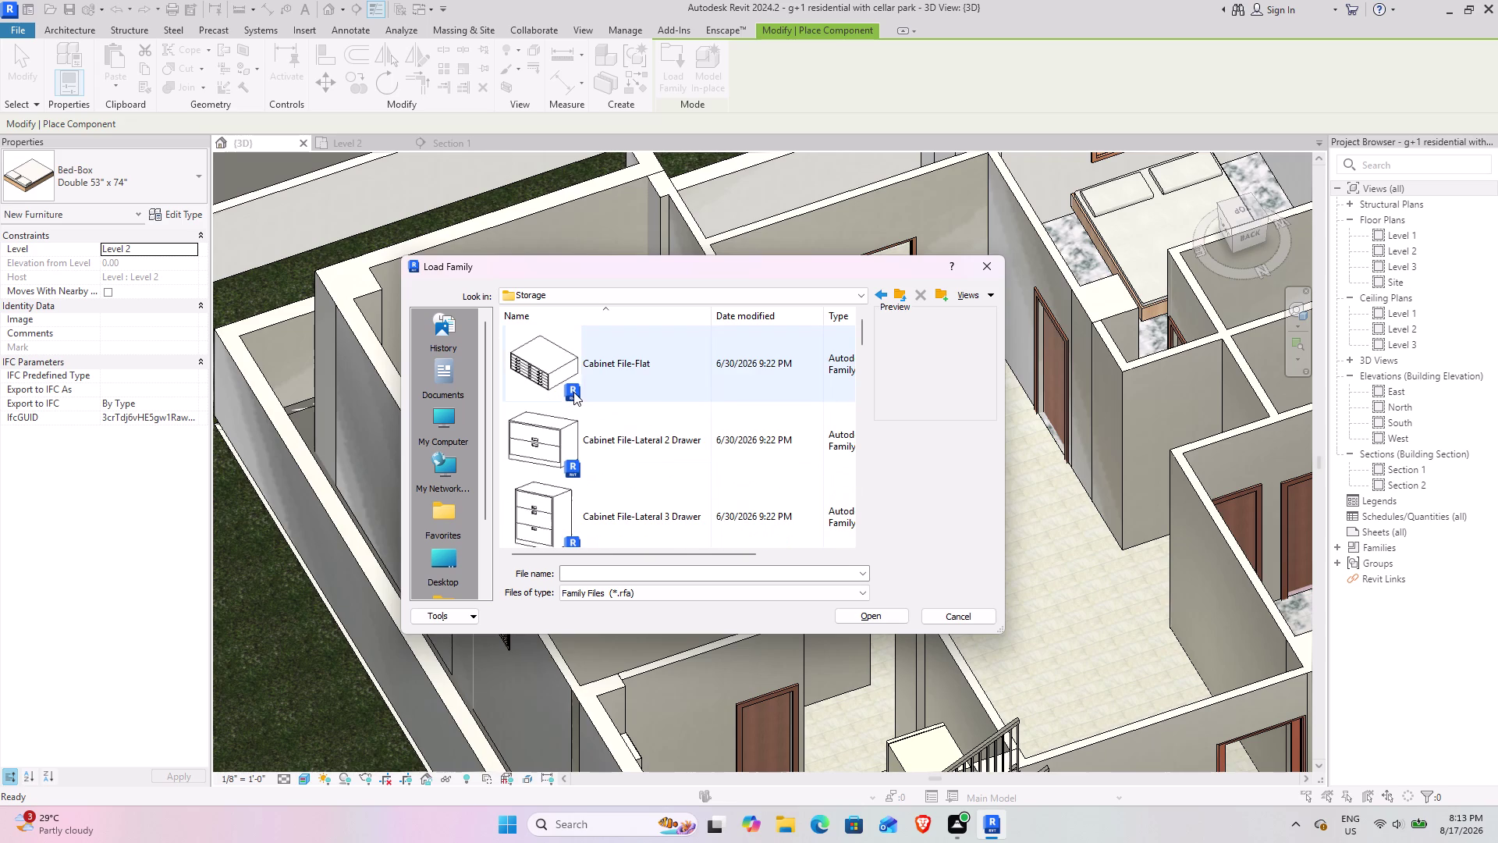
scroll(down, 3)
scroll(down, 3)
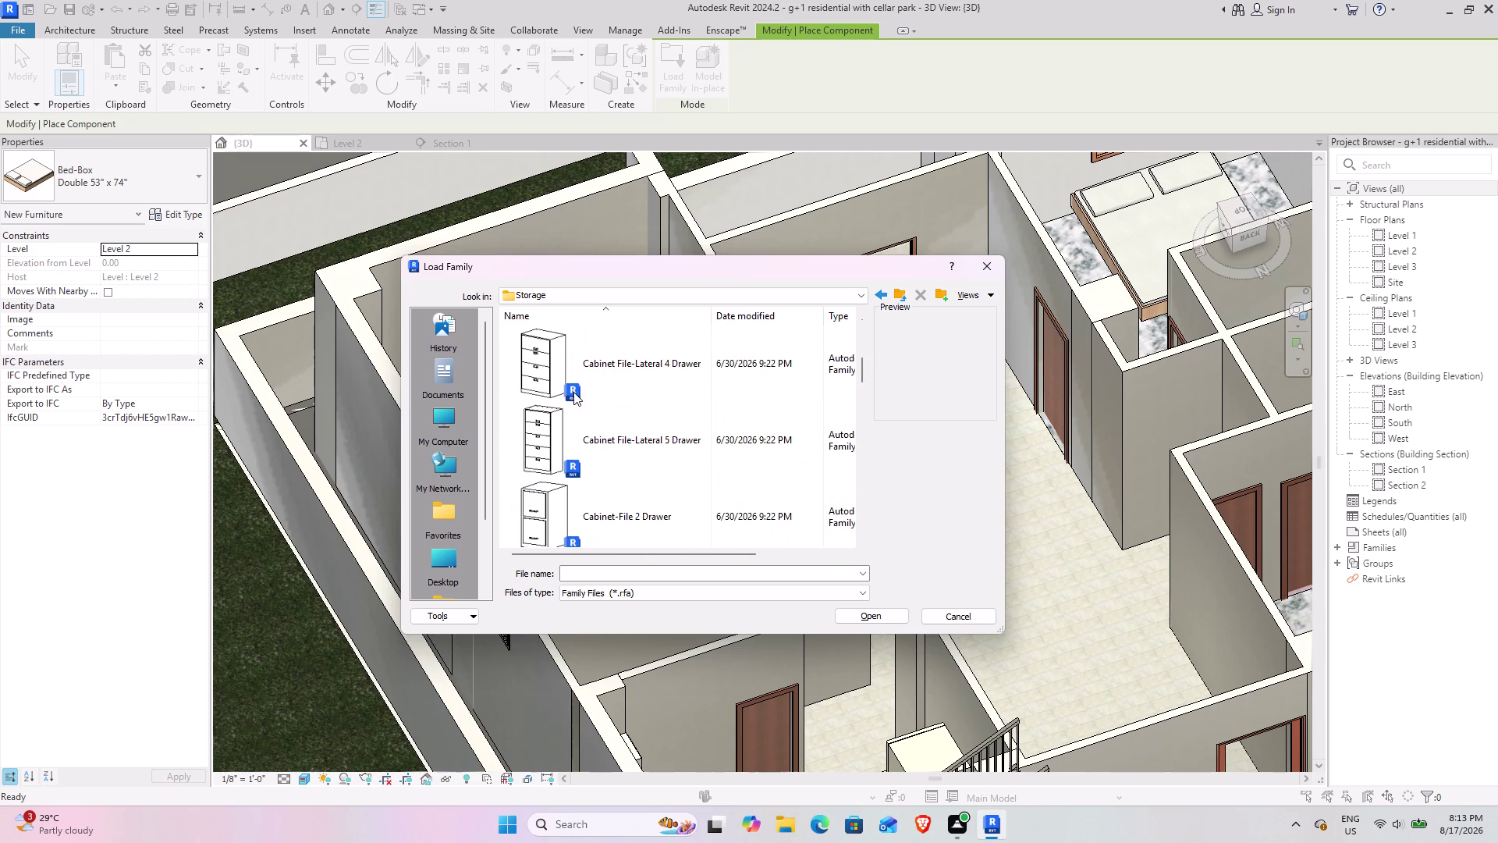
scroll(up, 3)
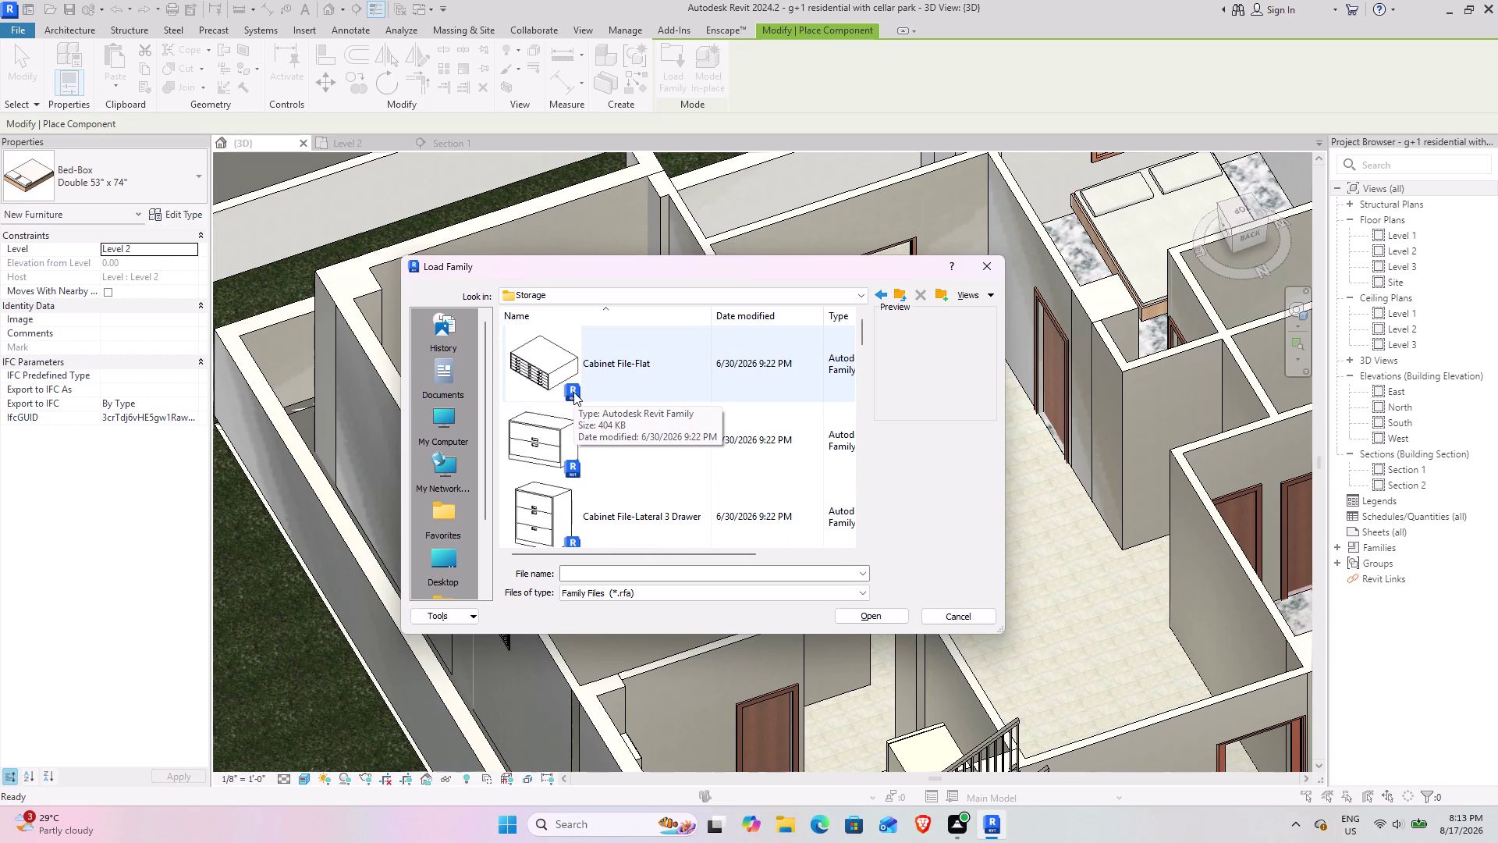
click(631, 455)
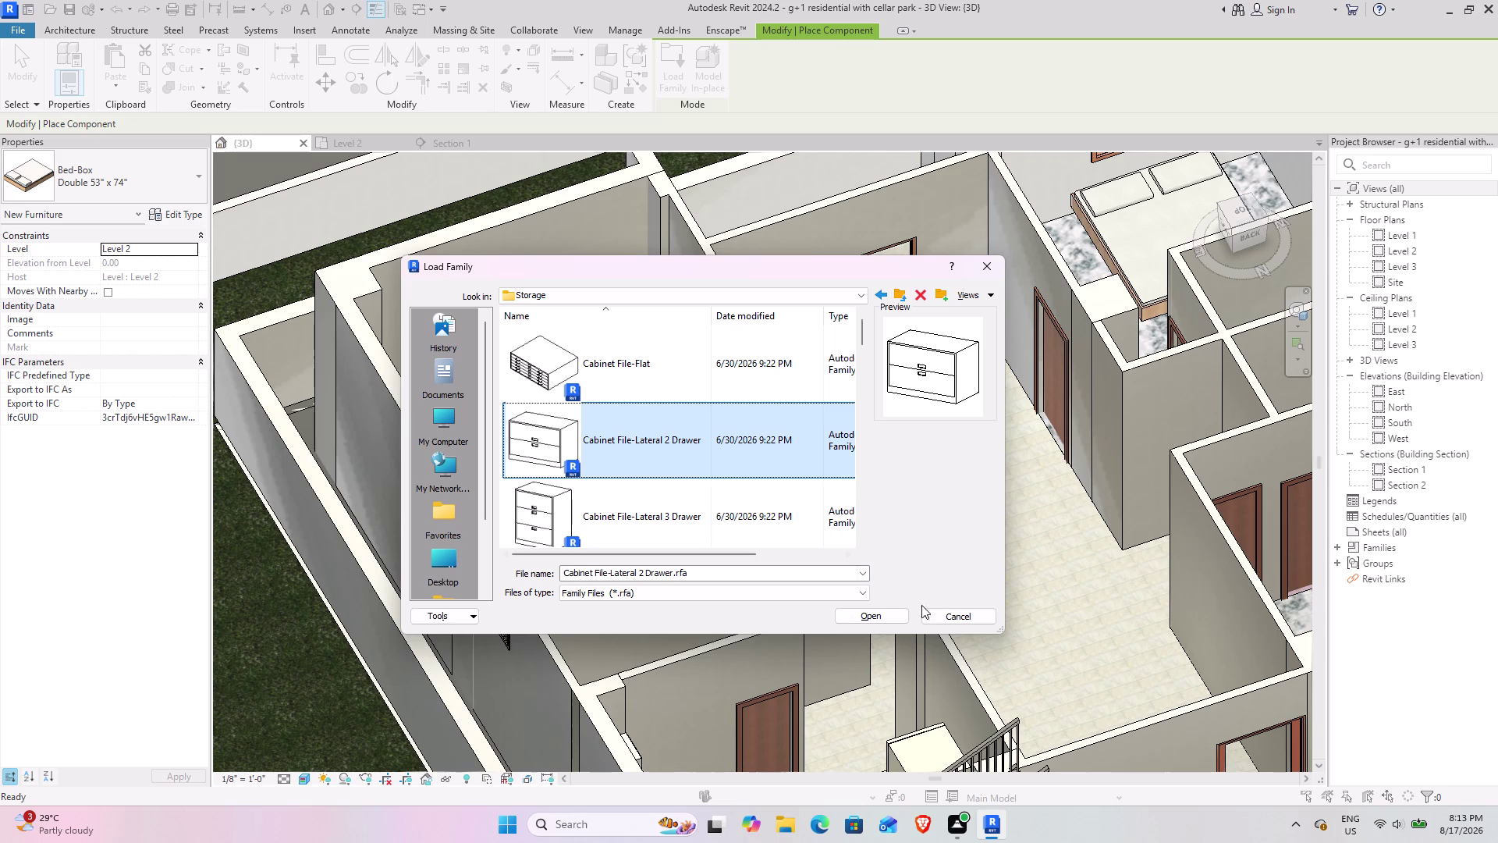
click(872, 615)
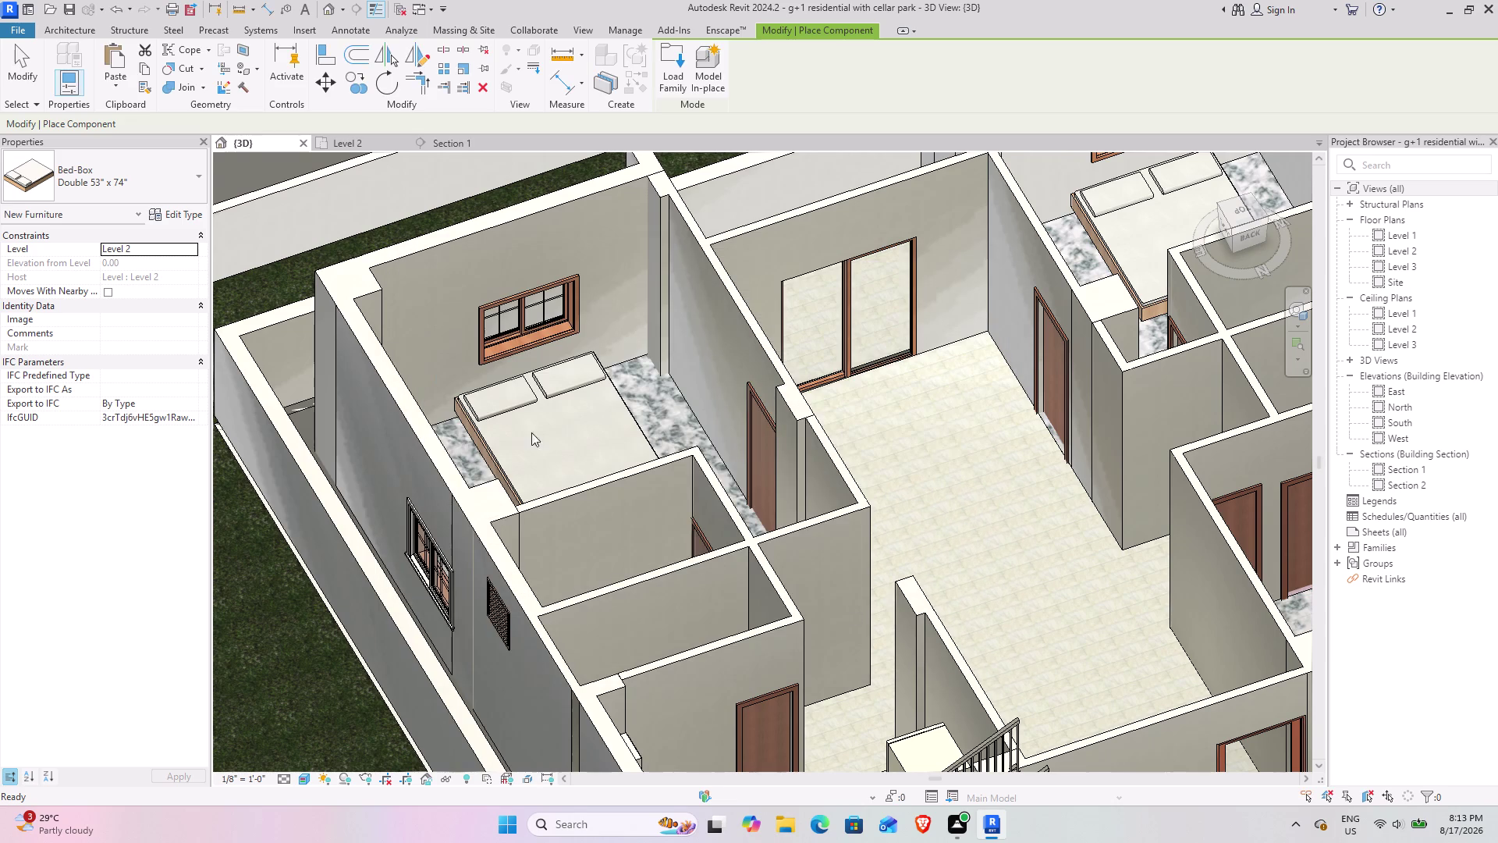
click(344, 145)
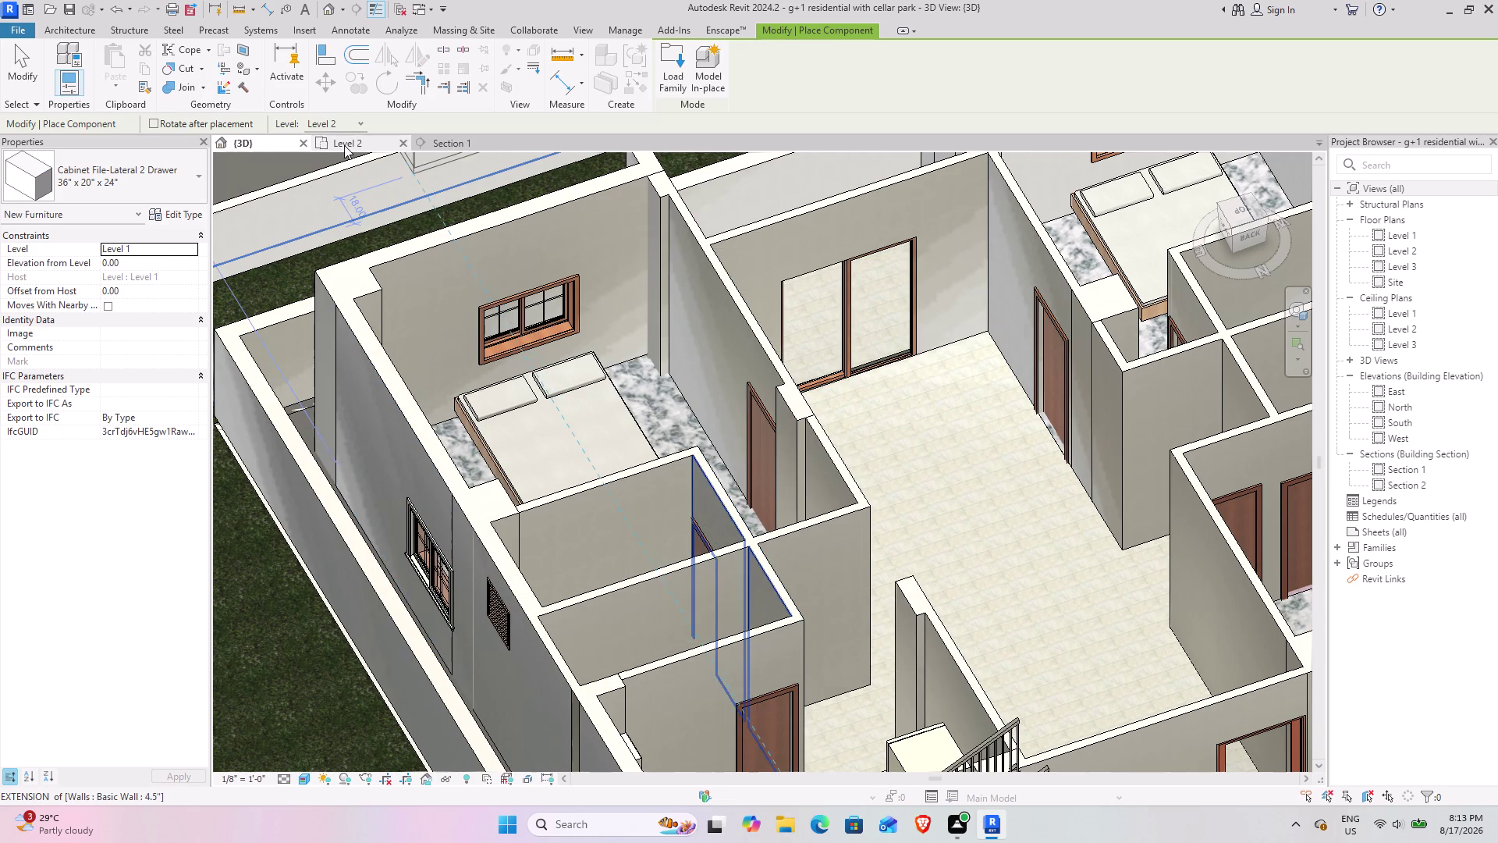
Pan and zoom the Level 2 plan to the bedroom bed, with the cabinet ready to place.
middle_drag(623, 530, 583, 279)
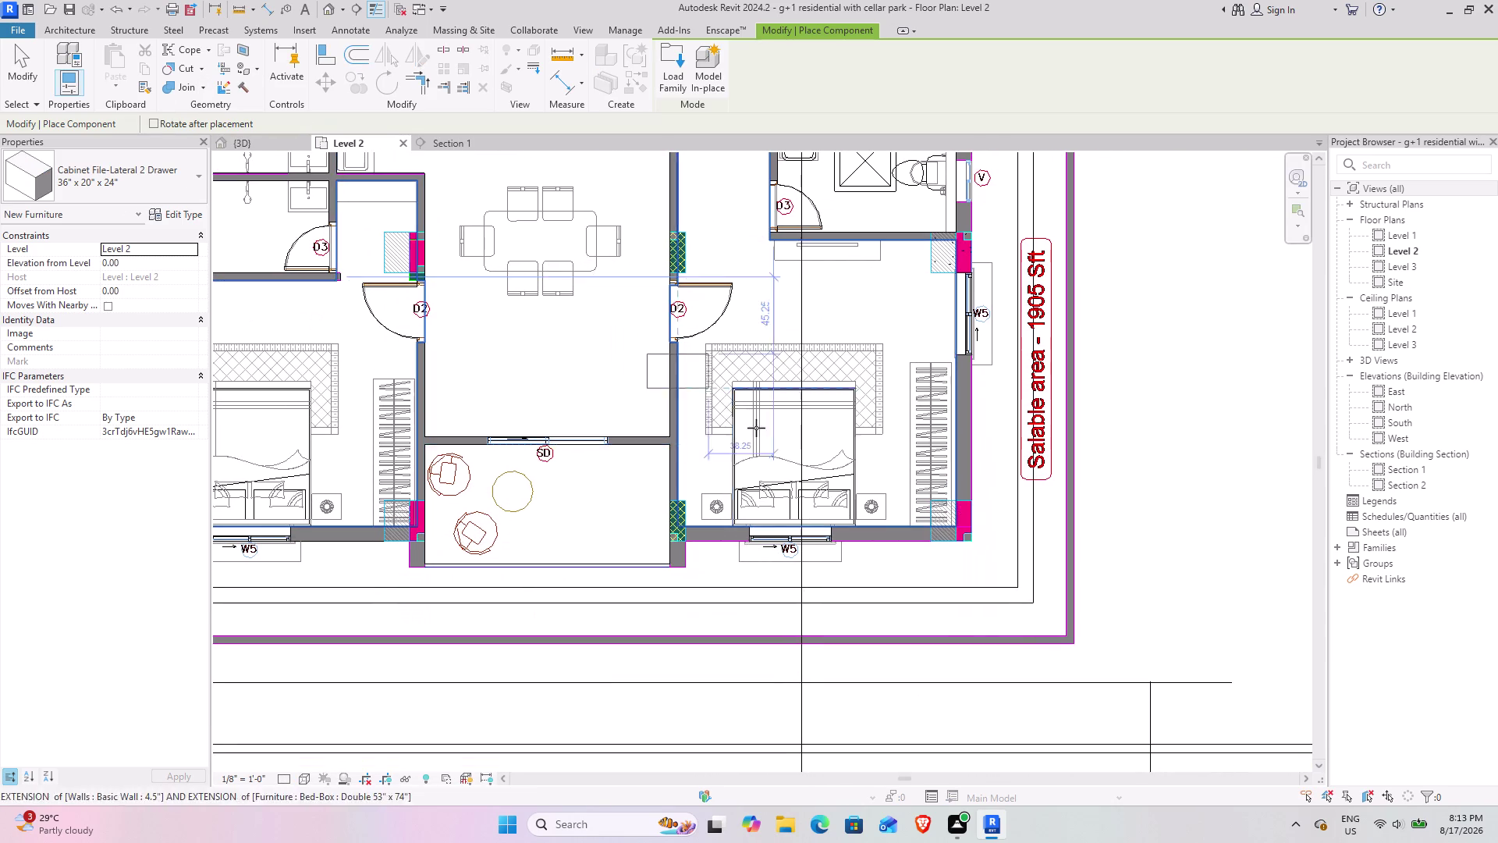
scroll(up, 3)
scroll(up, 3)
scroll(up, 3)
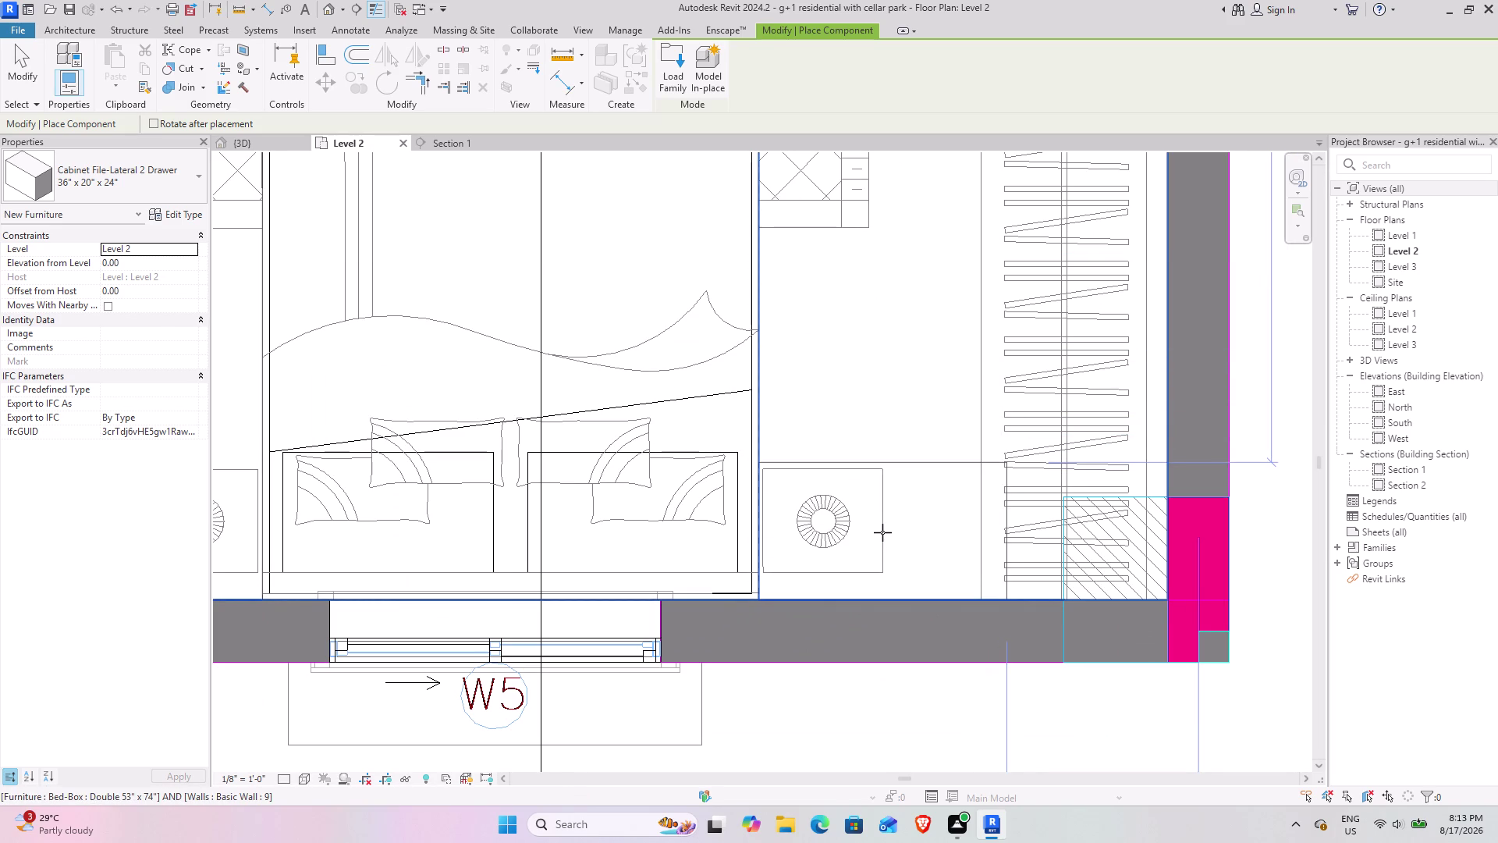
click(882, 532)
middle_drag(715, 452, 1071, 501)
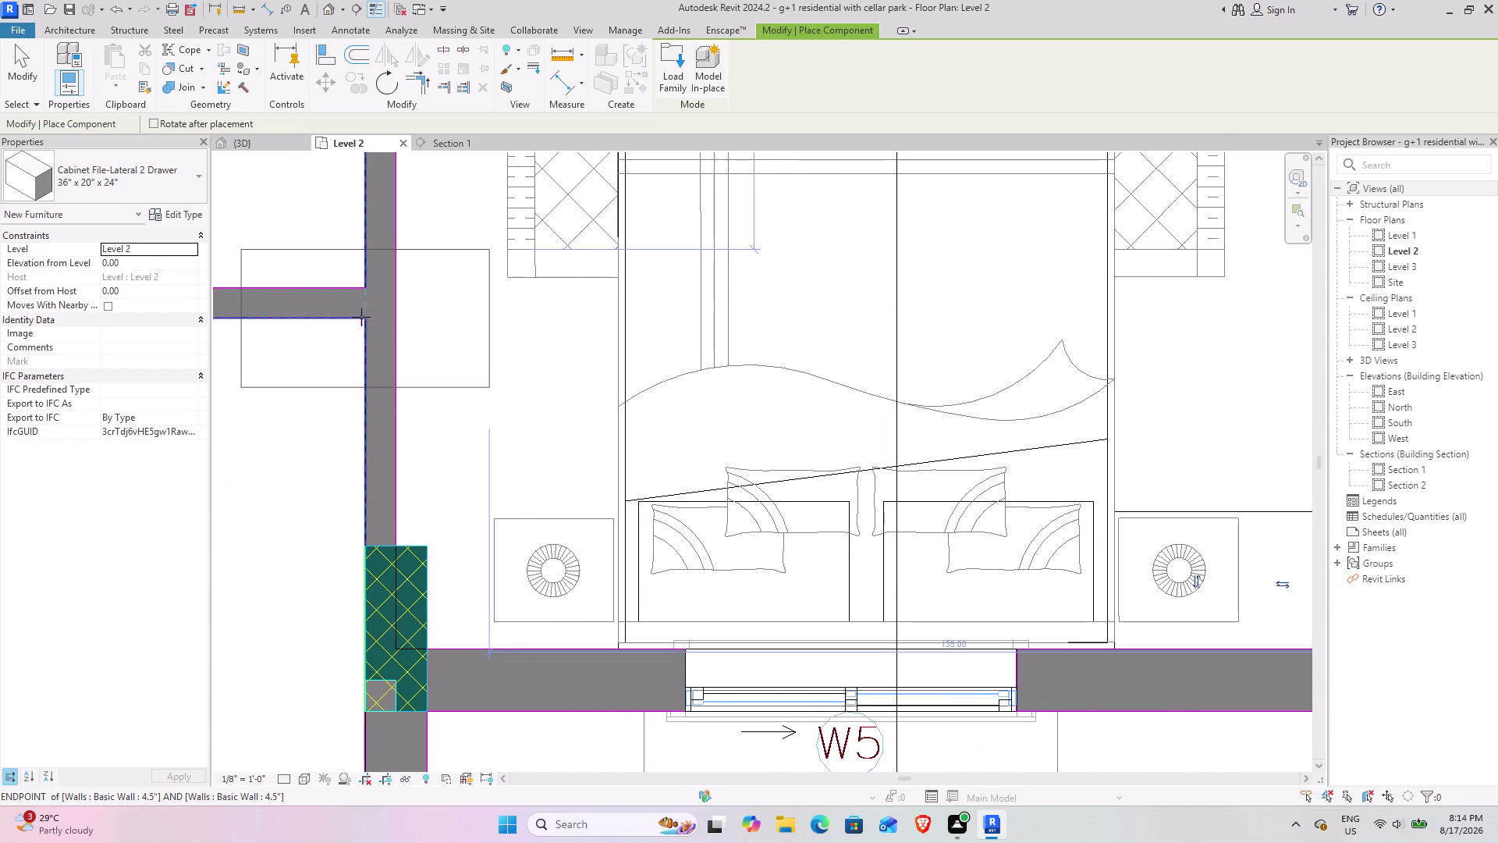
key(ctrl+z)
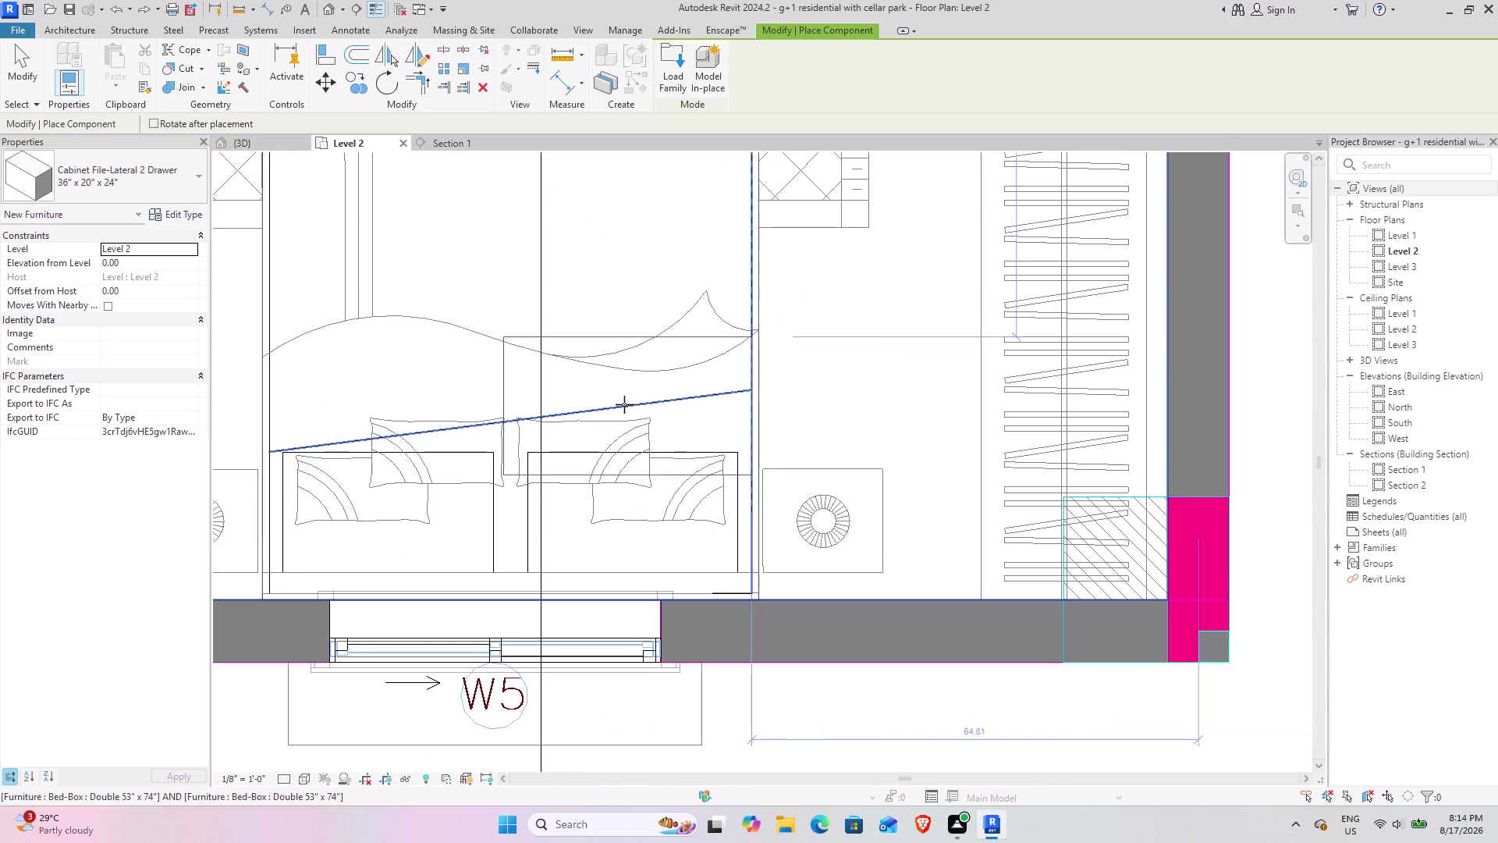
click(180, 188)
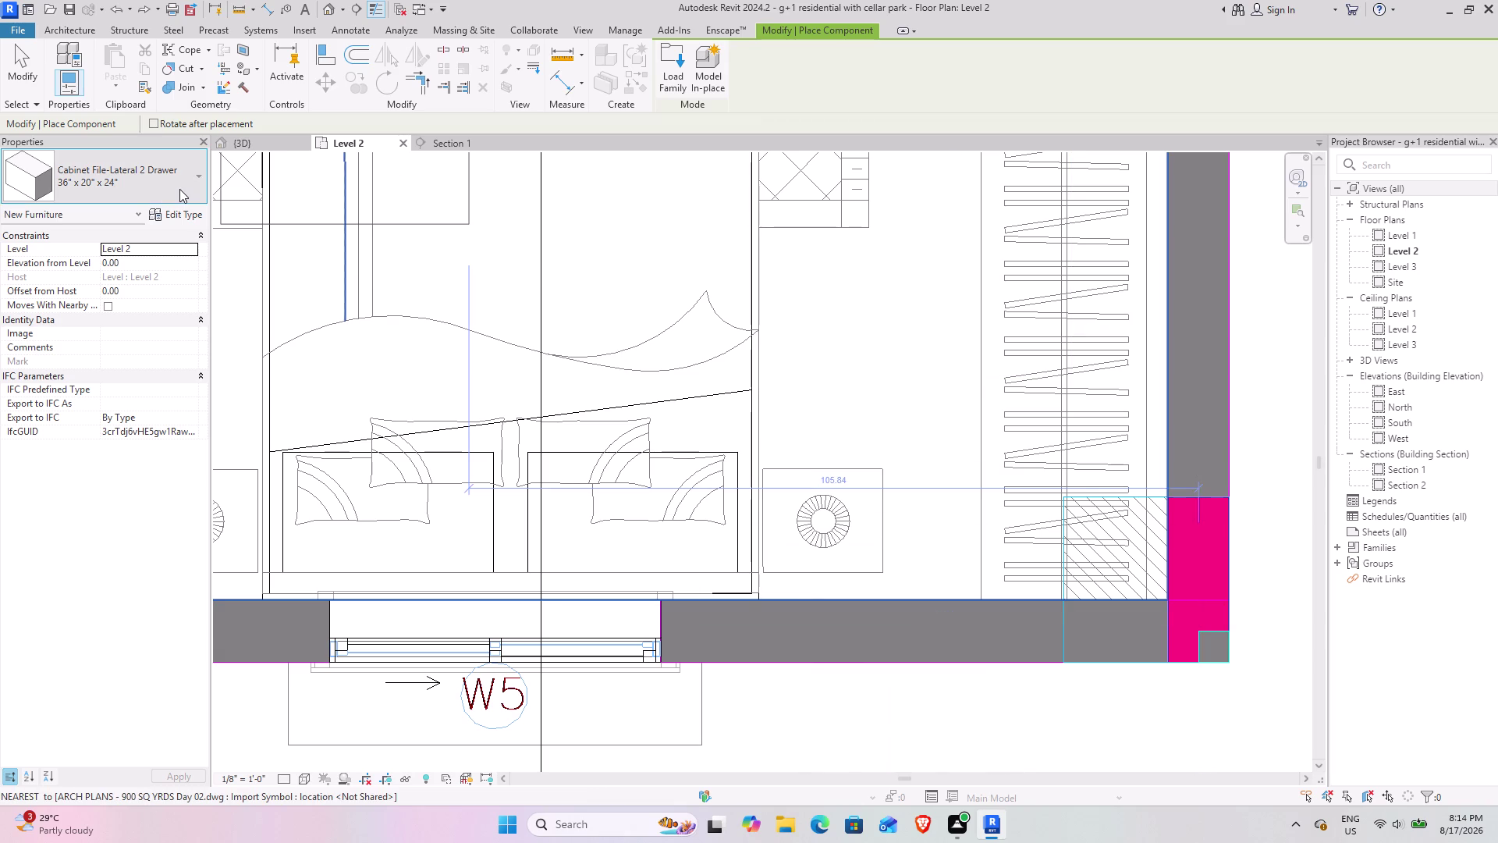
scroll(up, 3)
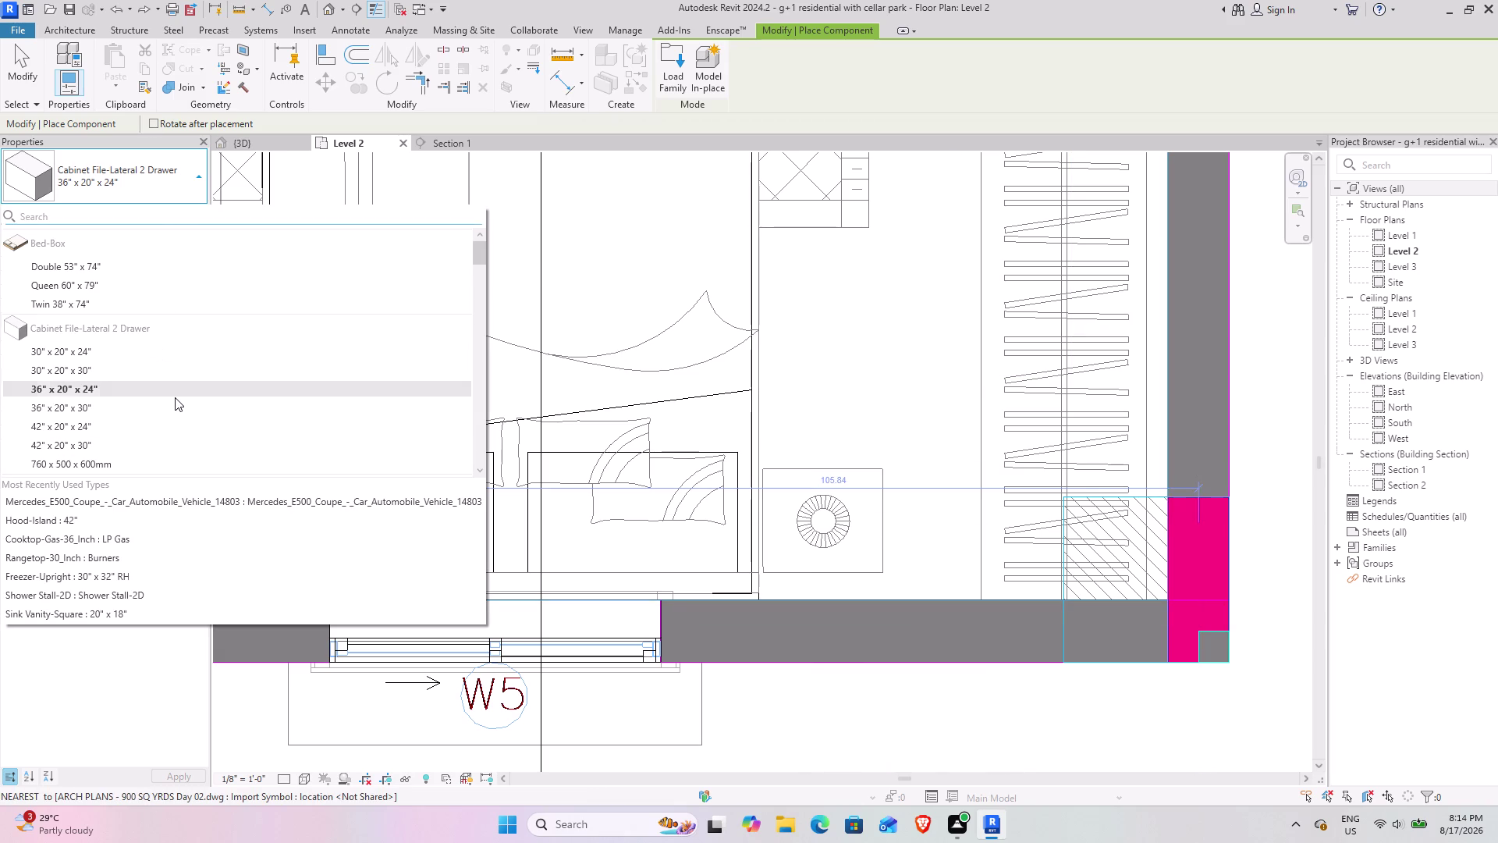
Pick the 30 x 20 x 24 in cabinet and place one on each side of the first bed.
click(133, 352)
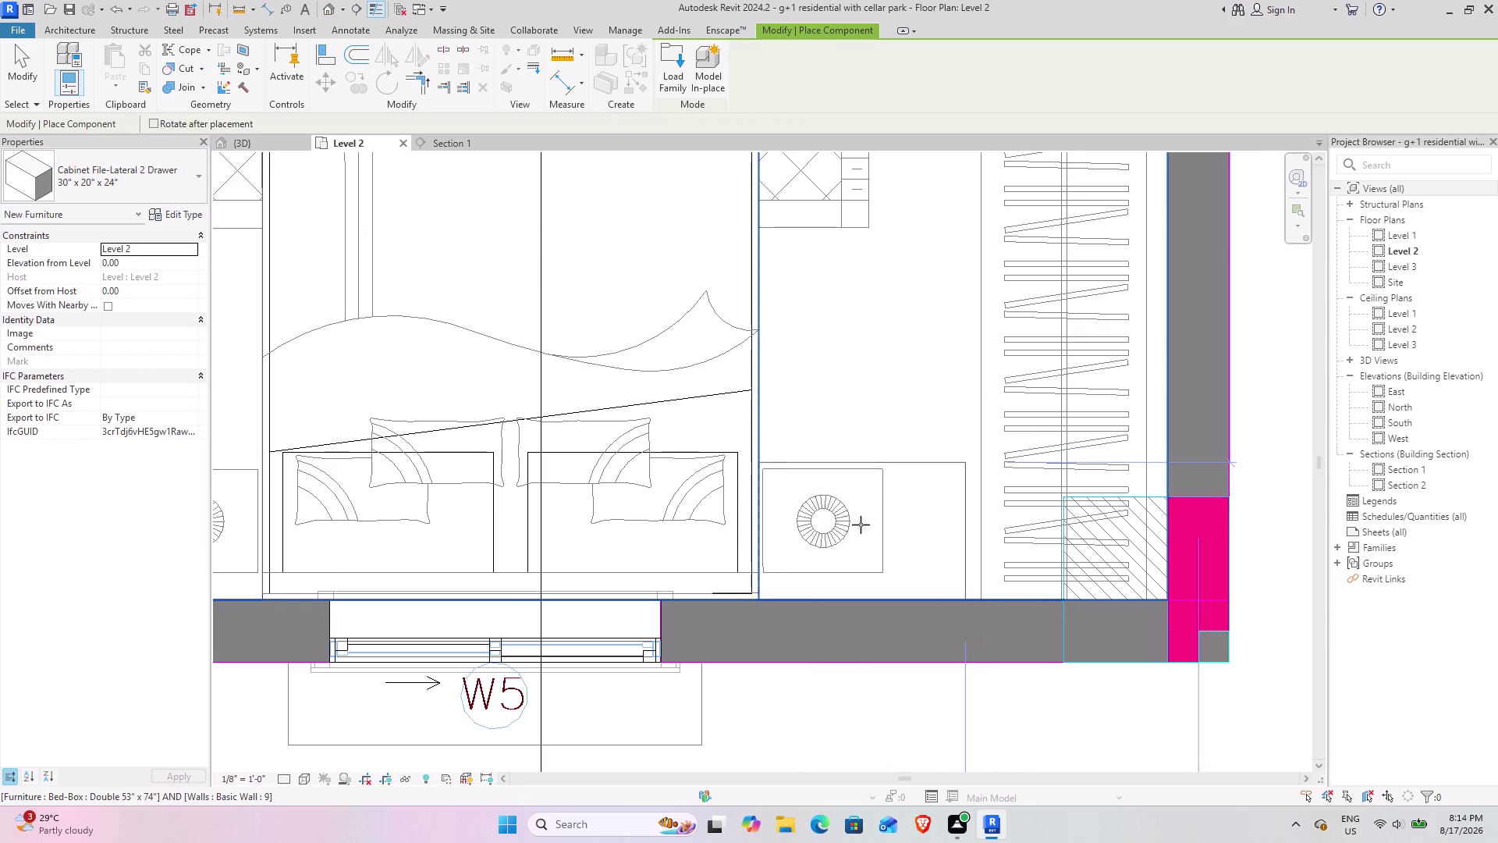
click(861, 525)
middle_drag(627, 485, 912, 466)
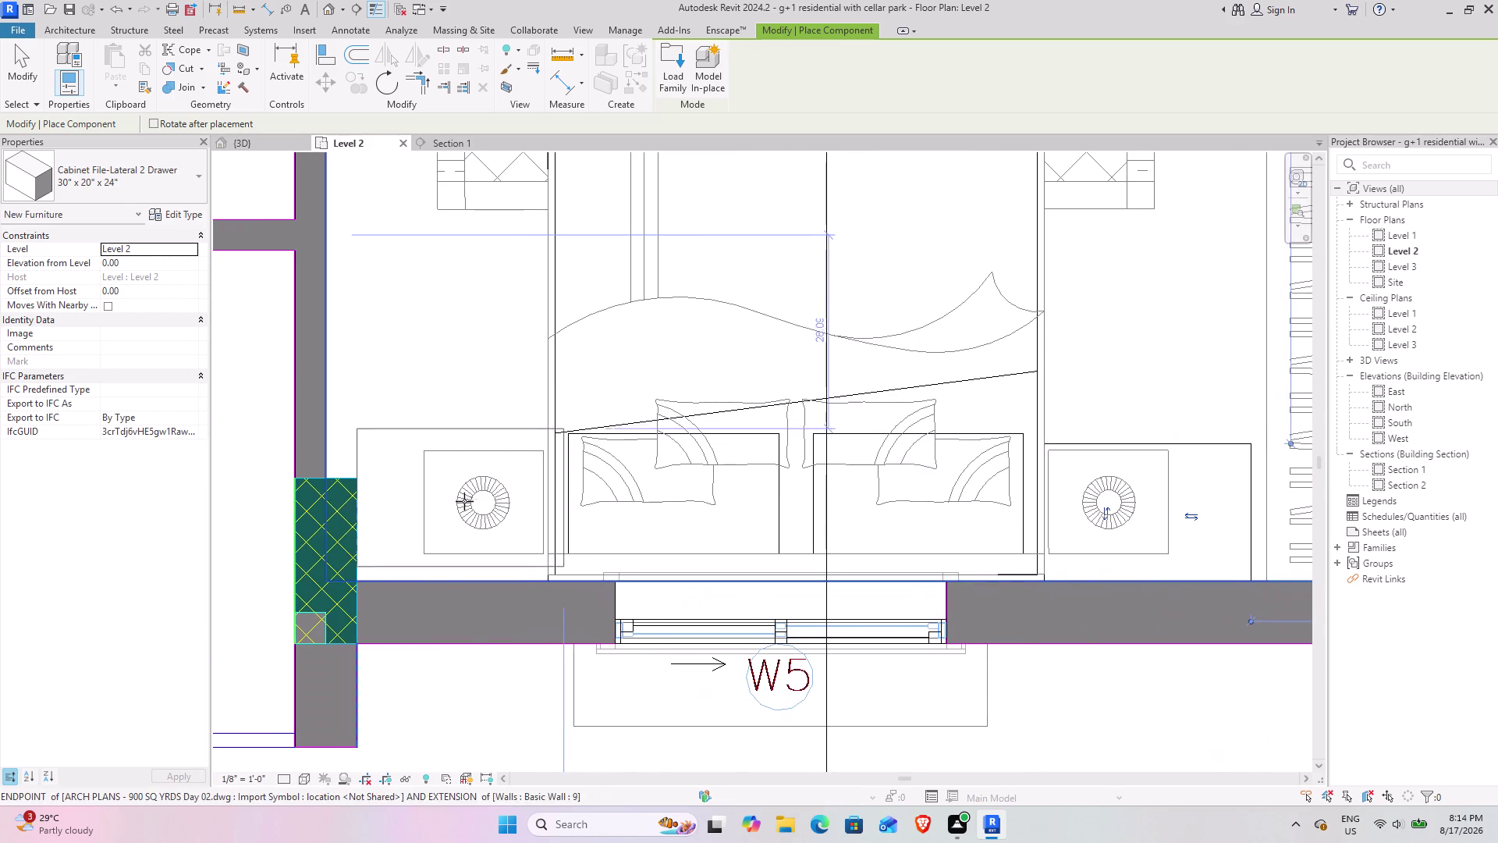
click(448, 509)
scroll(down, 3)
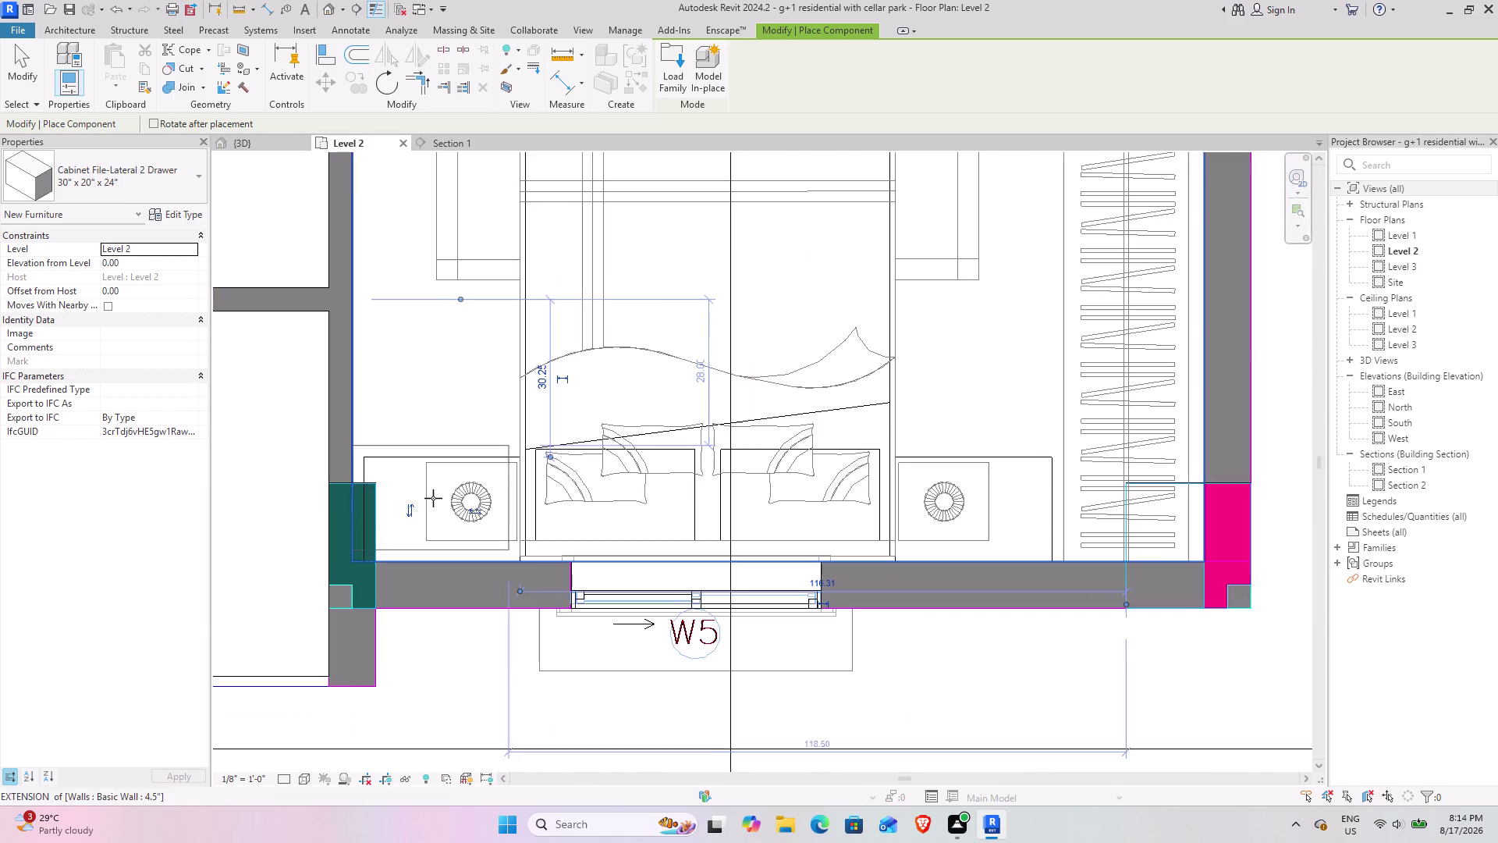
middle_drag(454, 494, 1093, 481)
middle_drag(491, 479, 978, 503)
scroll(down, 3)
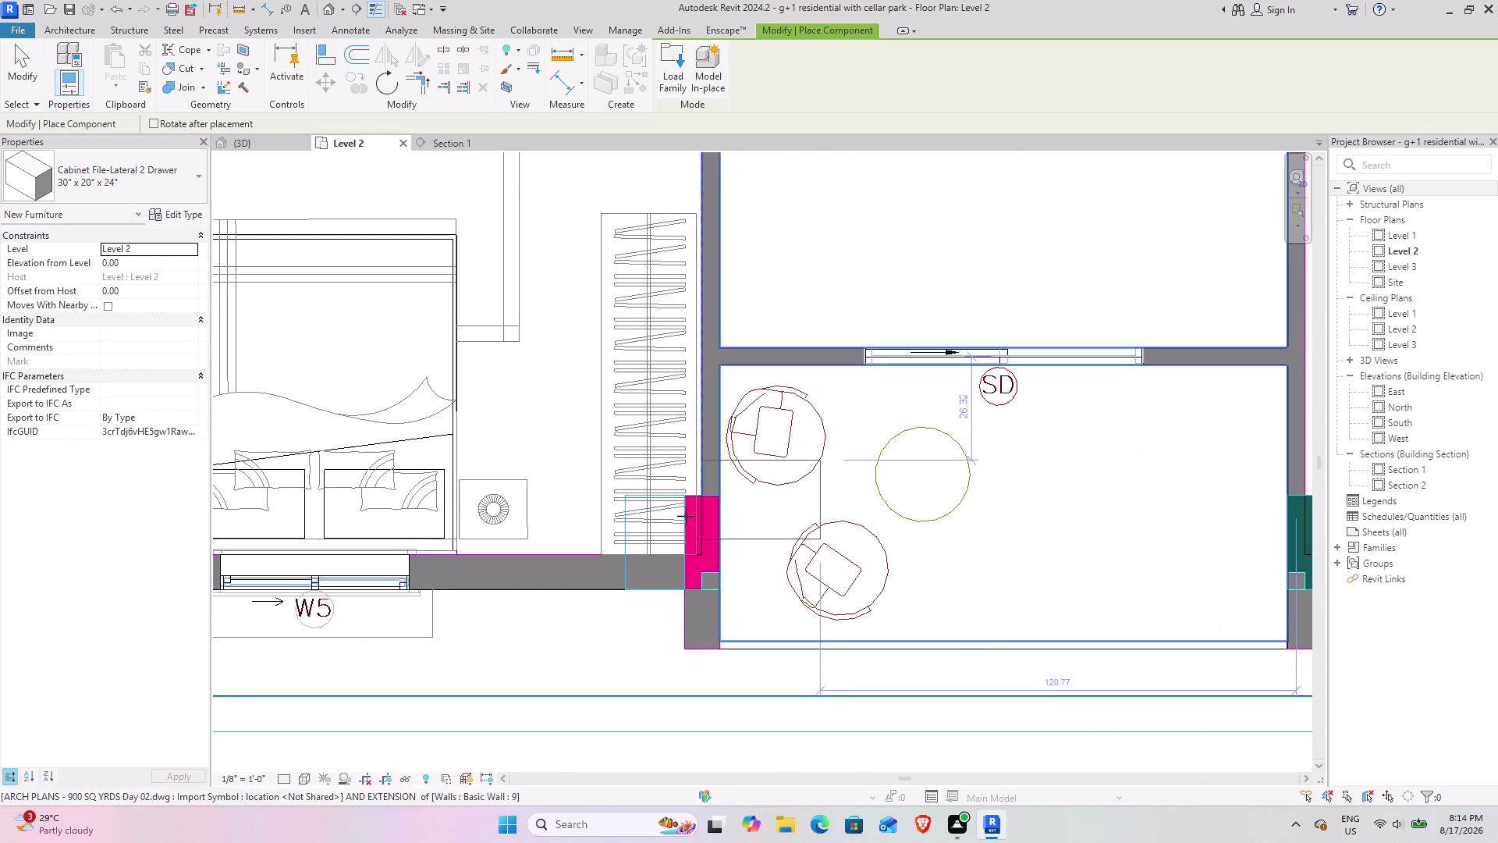
scroll(up, 3)
click(564, 515)
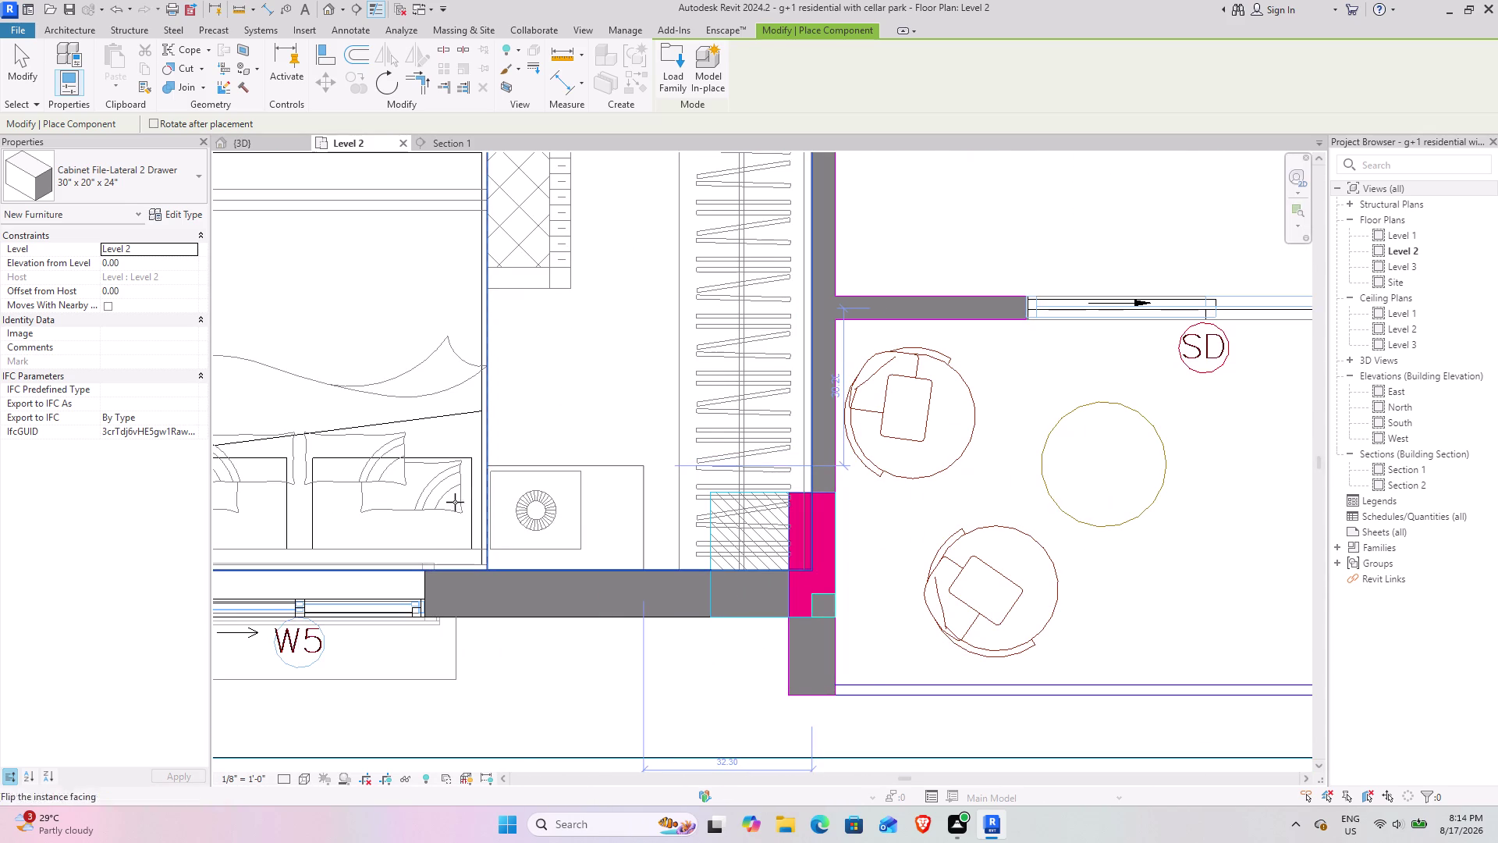
Place cabinets left of the next bed and right of the upper bedroom's bed.
middle_drag(435, 497, 997, 491)
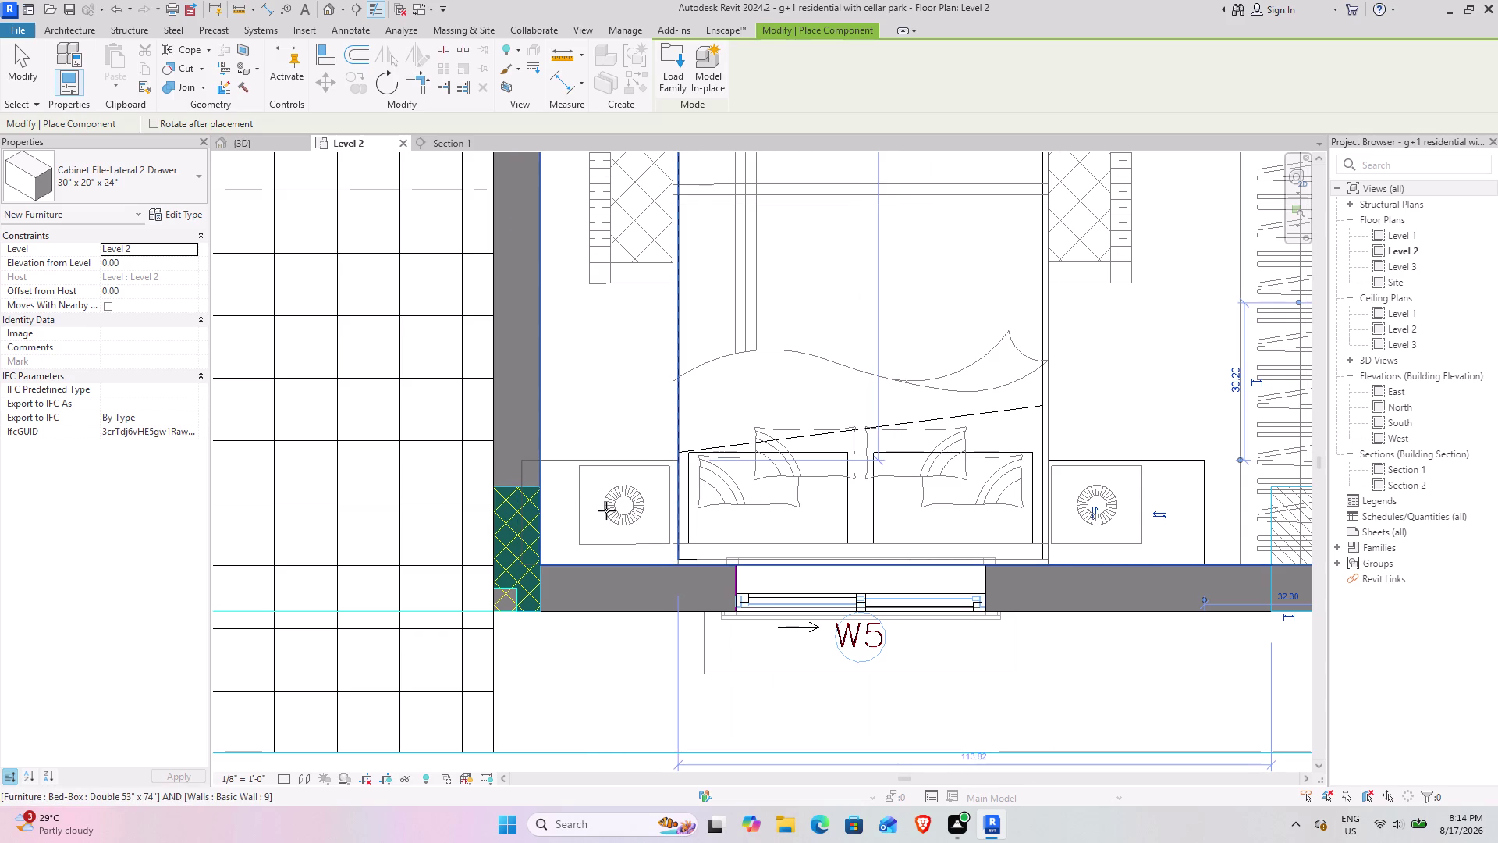
click(606, 511)
scroll(down, 3)
middle_drag(635, 340, 614, 723)
scroll(down, 3)
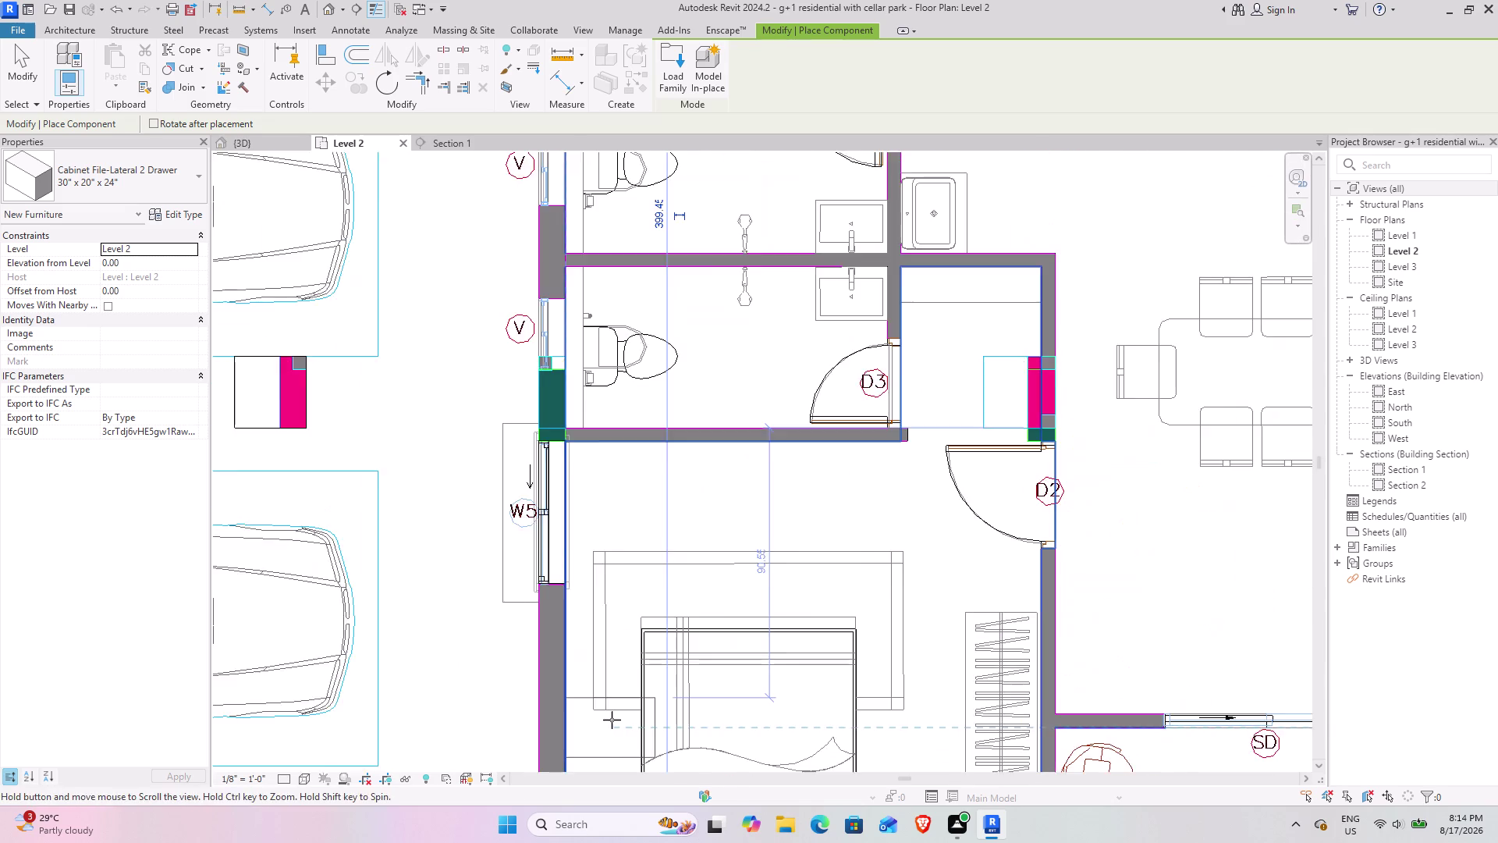
middle_drag(728, 352, 611, 677)
middle_drag(641, 376, 609, 707)
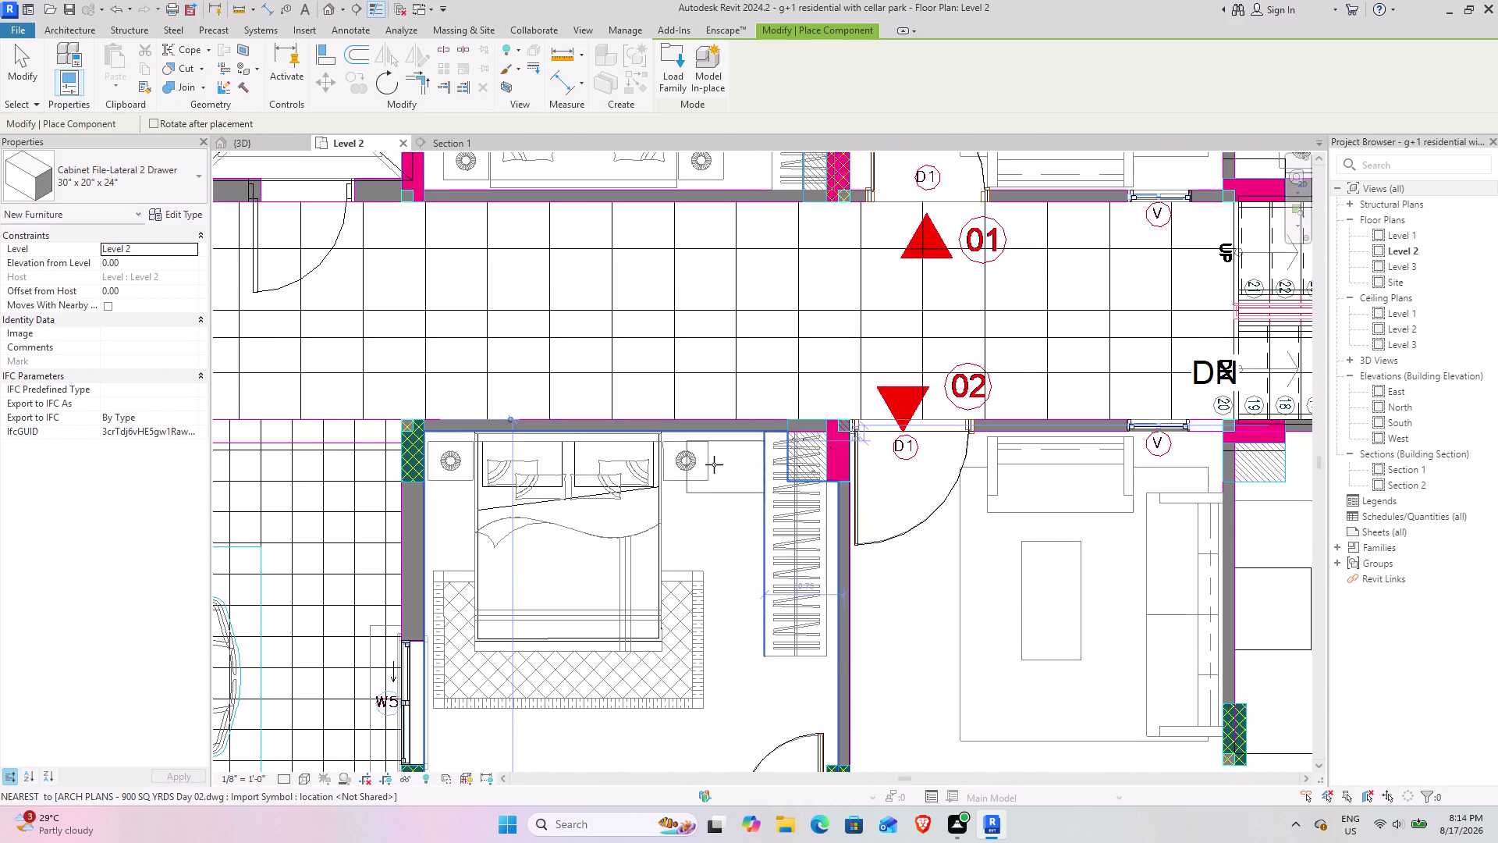
scroll(up, 3)
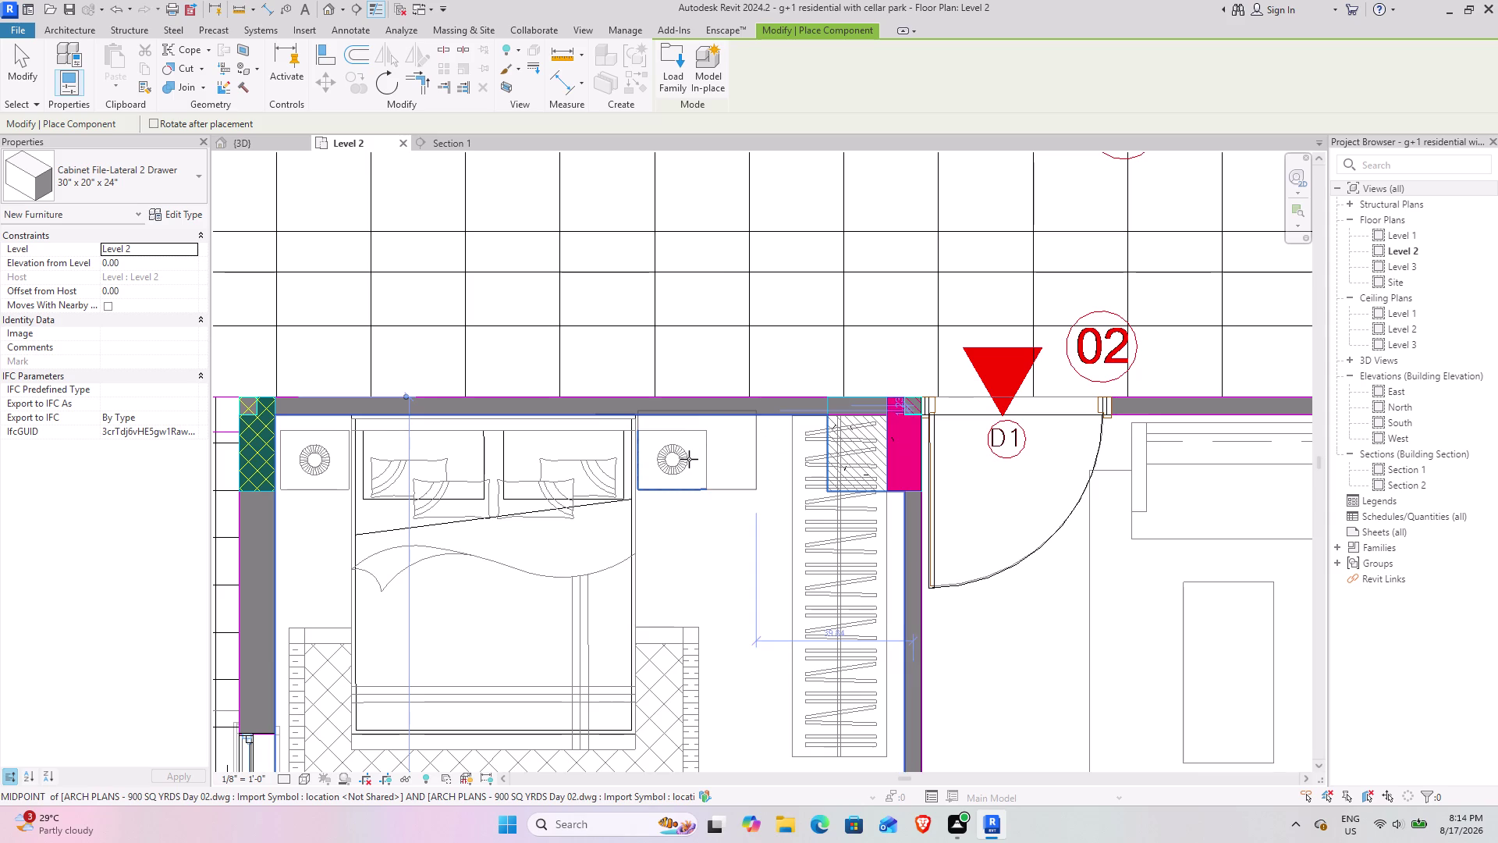
click(697, 459)
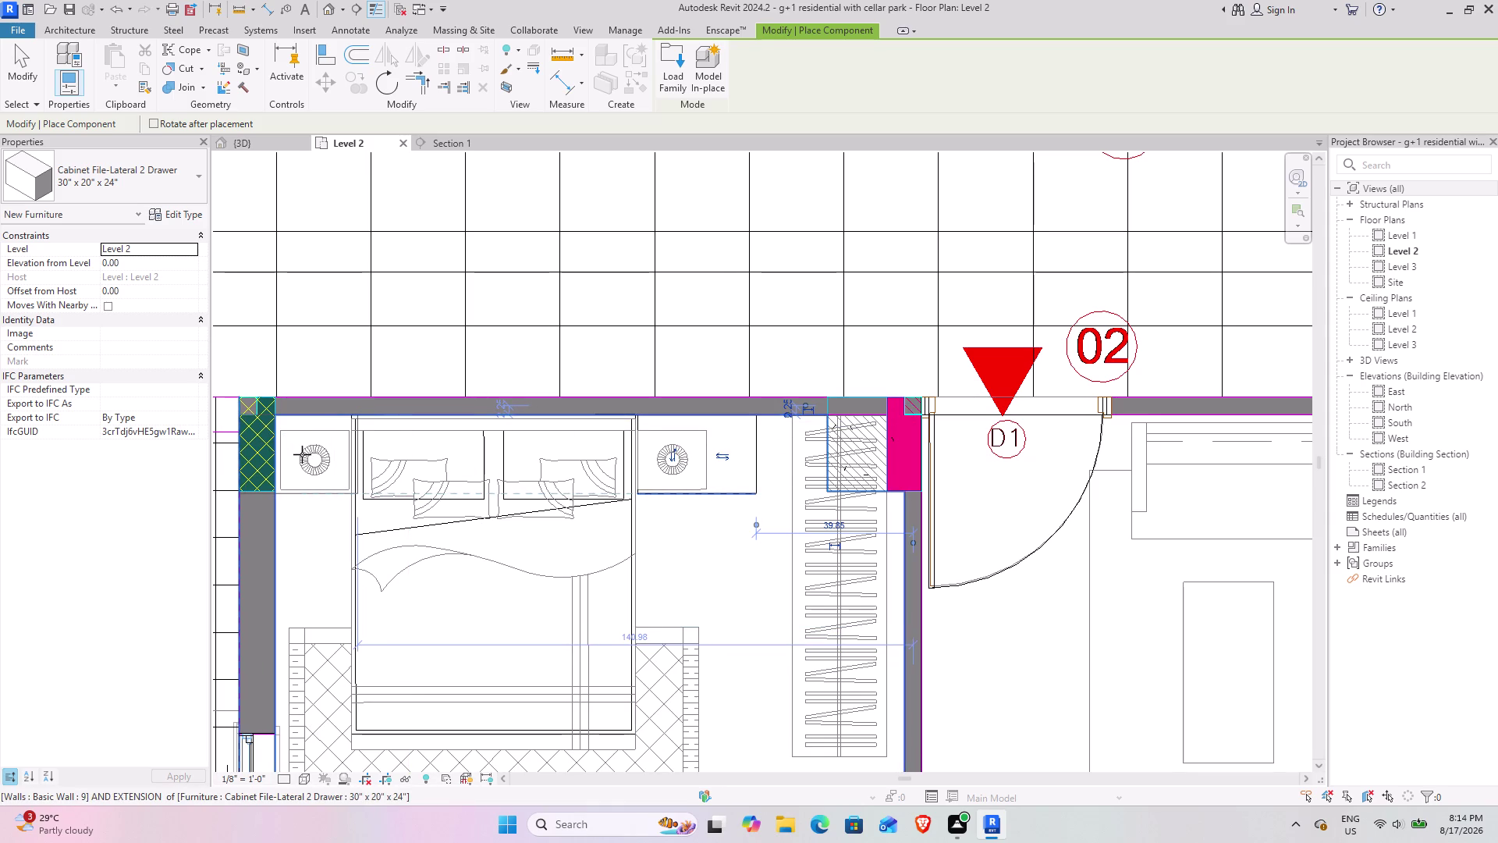
Place a cabinet left of the upper bedroom's bed, keeping the 30 x 20 x 24 in size.
scroll(up, 3)
middle_drag(301, 454, 542, 455)
click(154, 186)
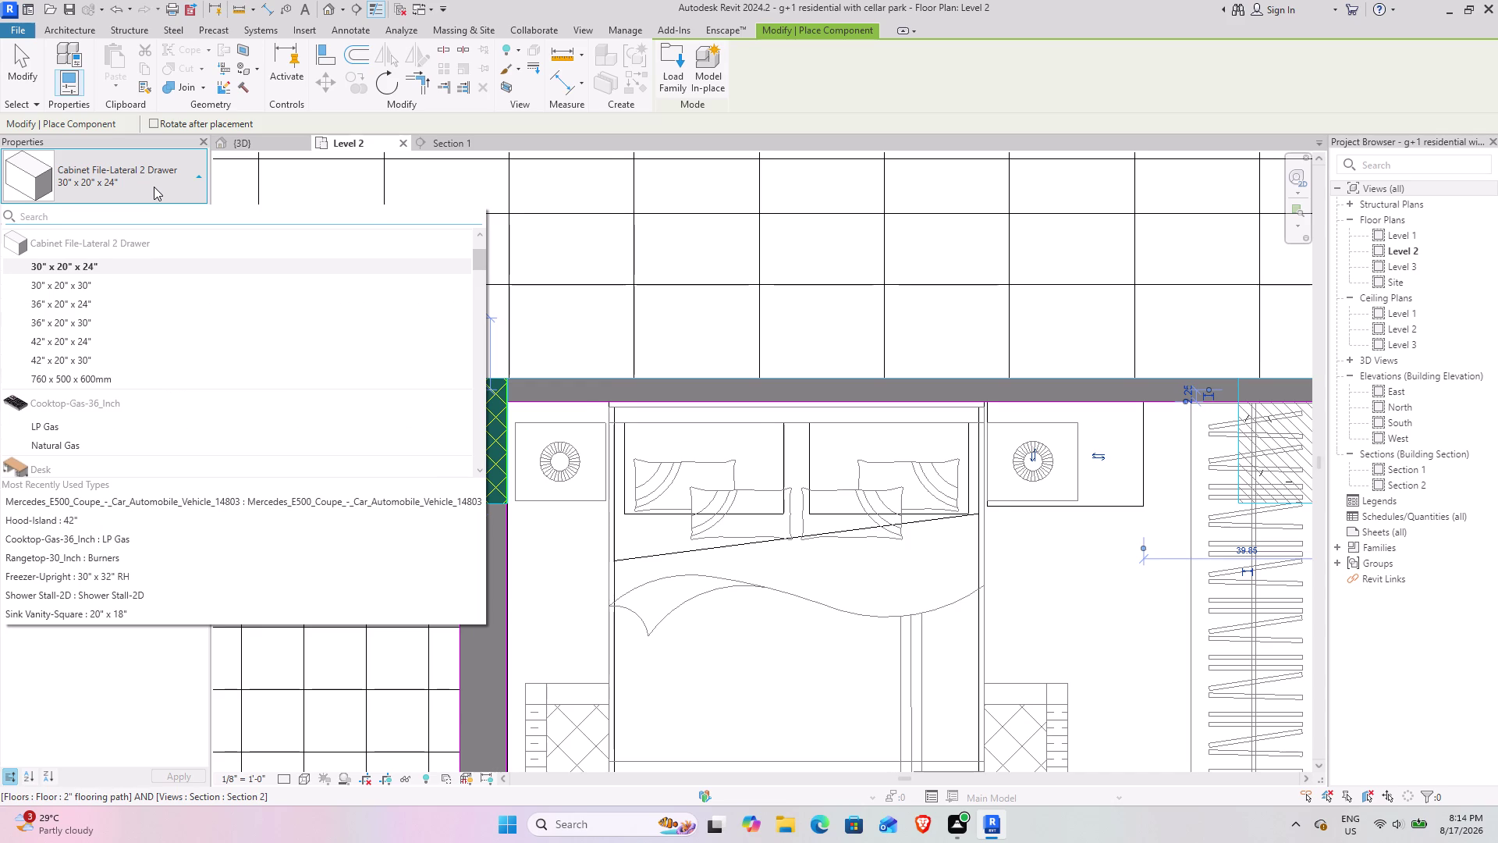
click(154, 186)
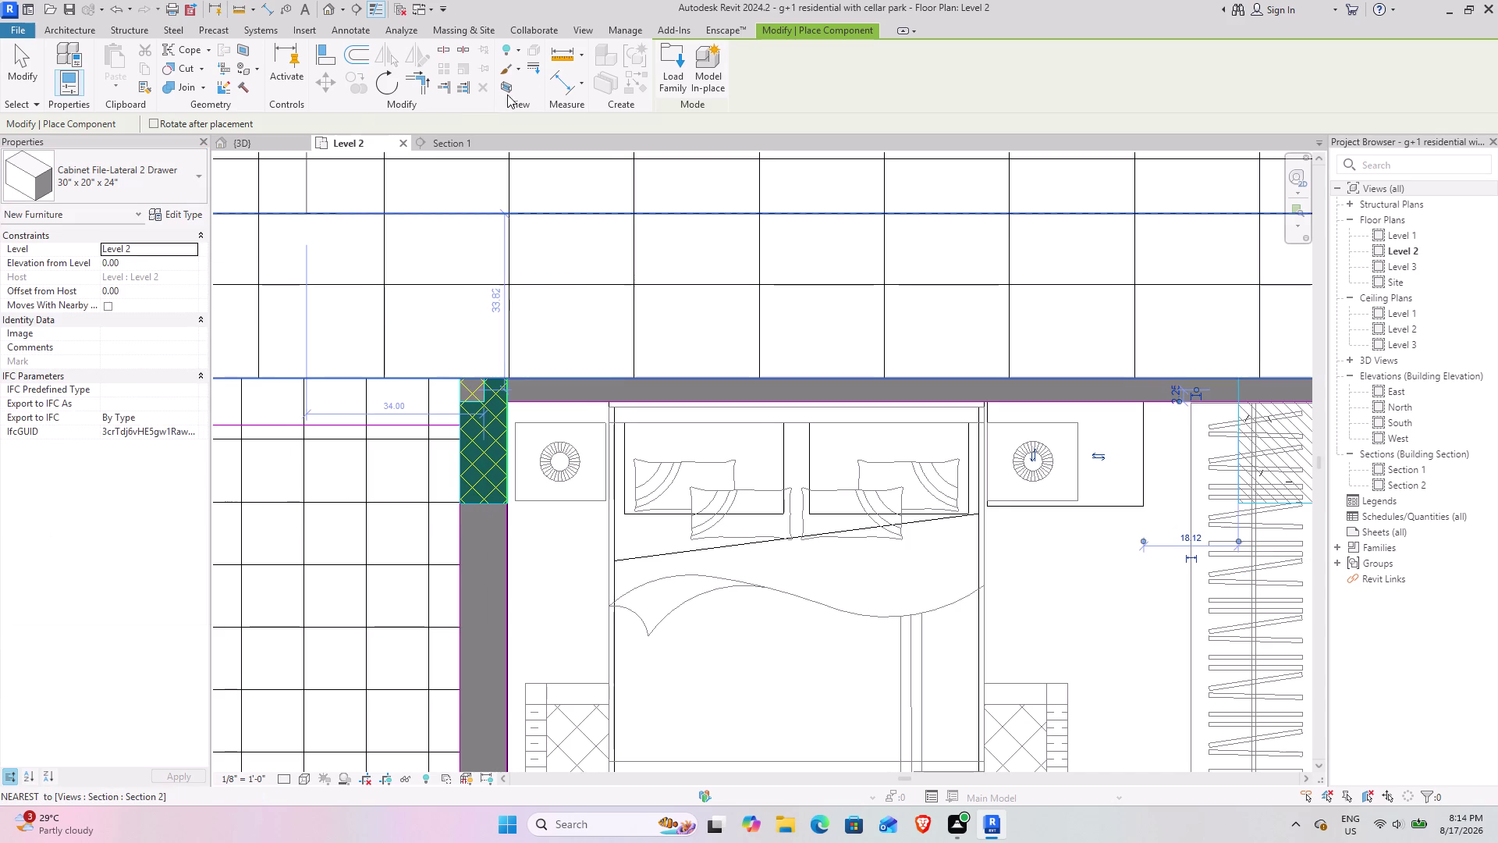
click(669, 69)
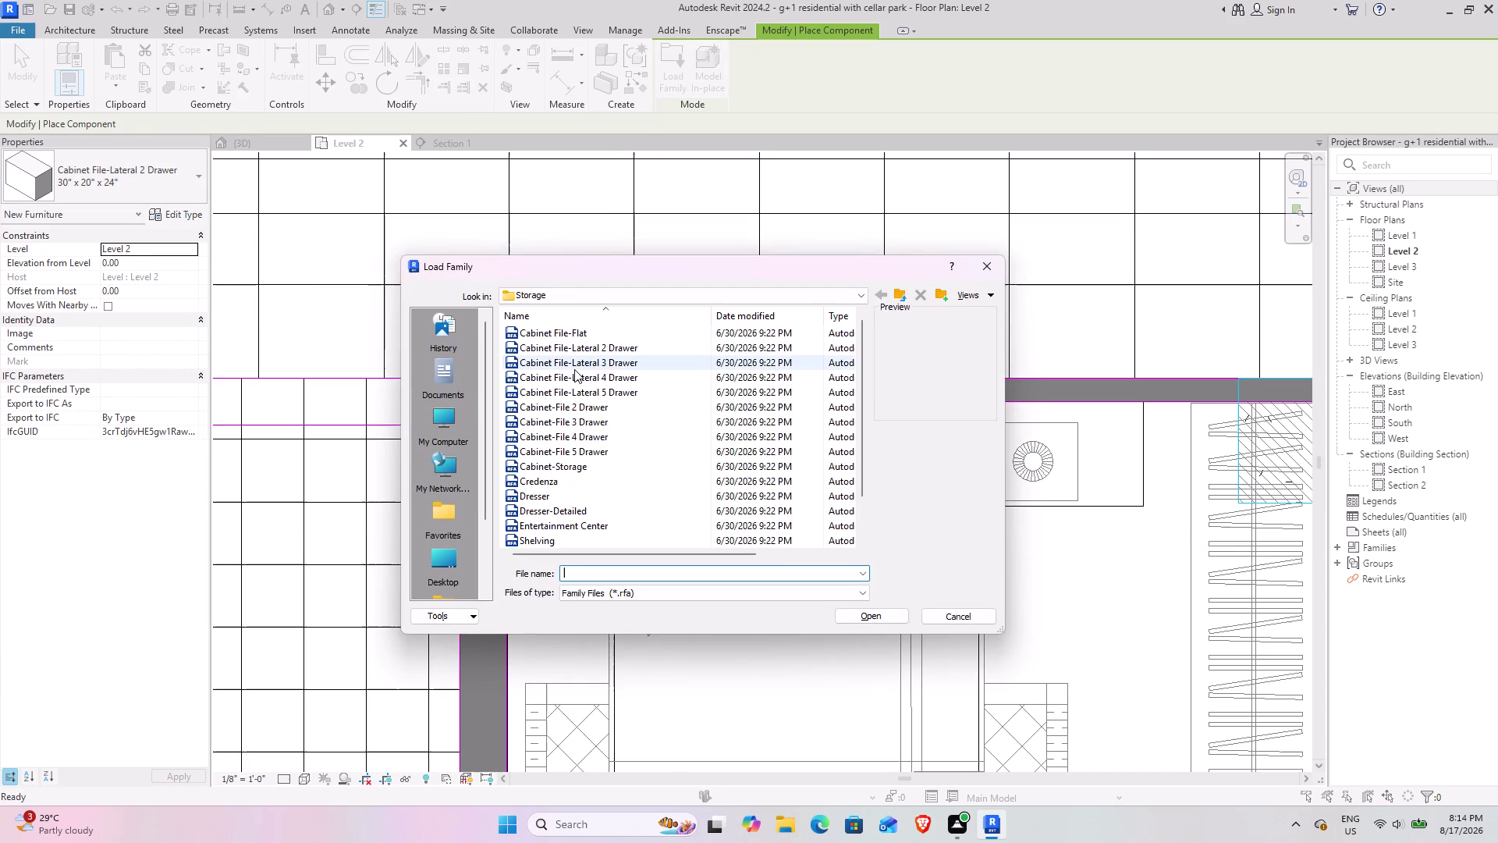
scroll(up, 3)
scroll(up, 3)
scroll(up, 3)
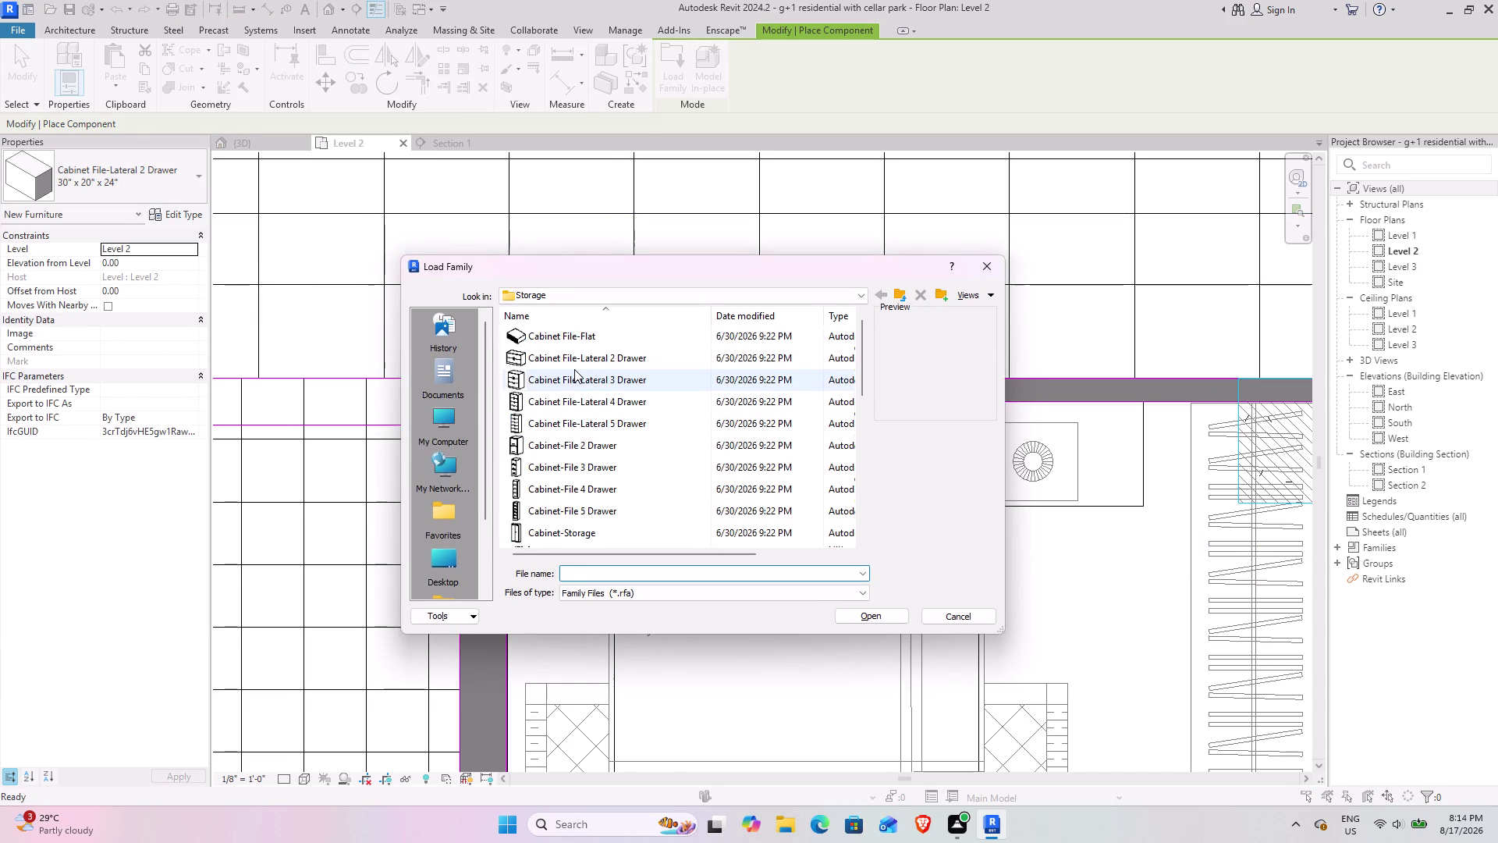
scroll(up, 3)
scroll(down, 3)
scroll(down, 3)
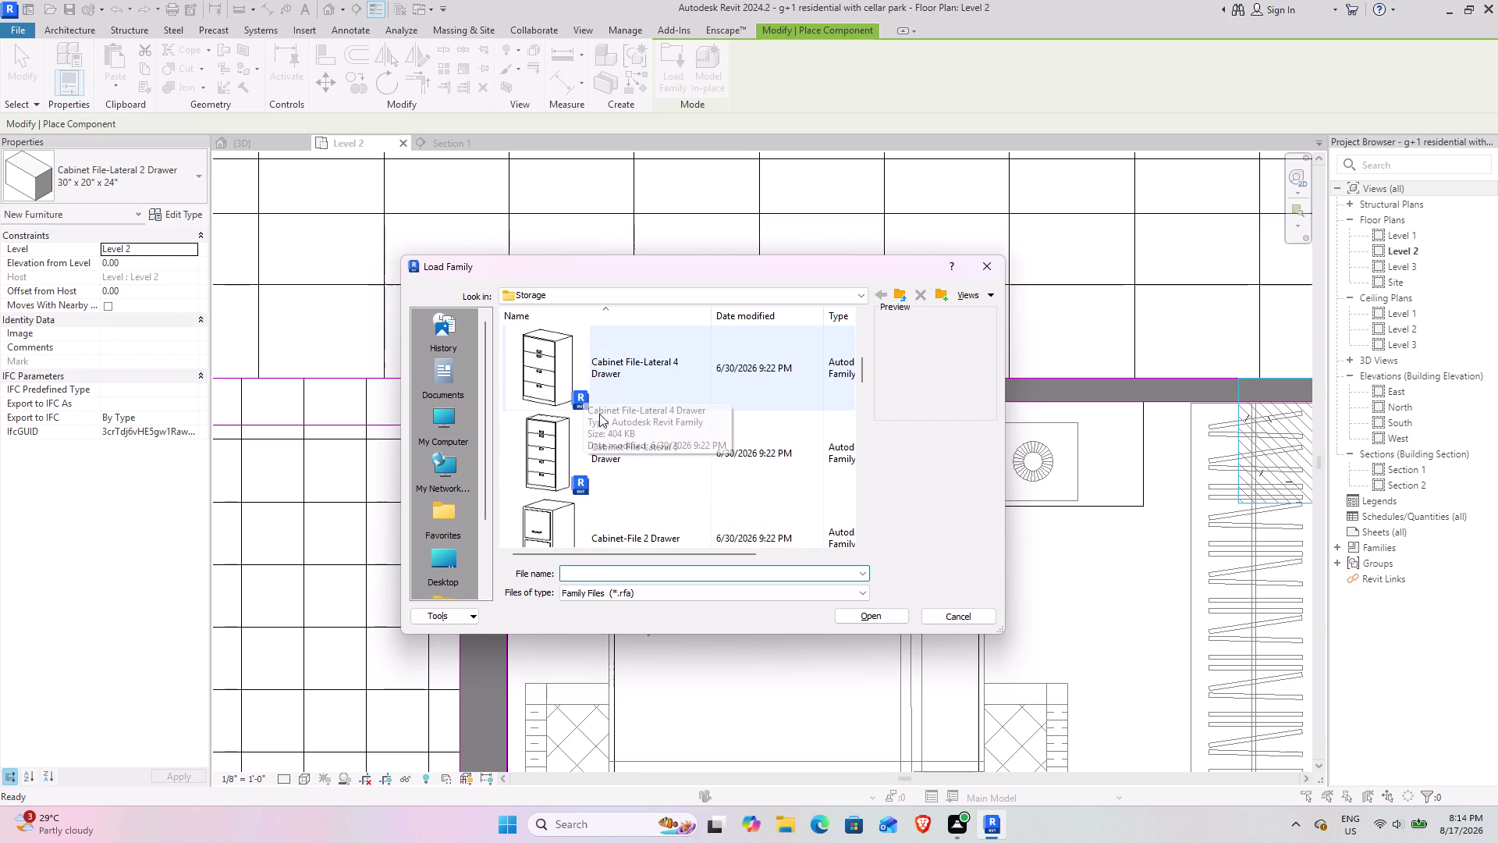
scroll(up, 3)
scroll(up, 3)
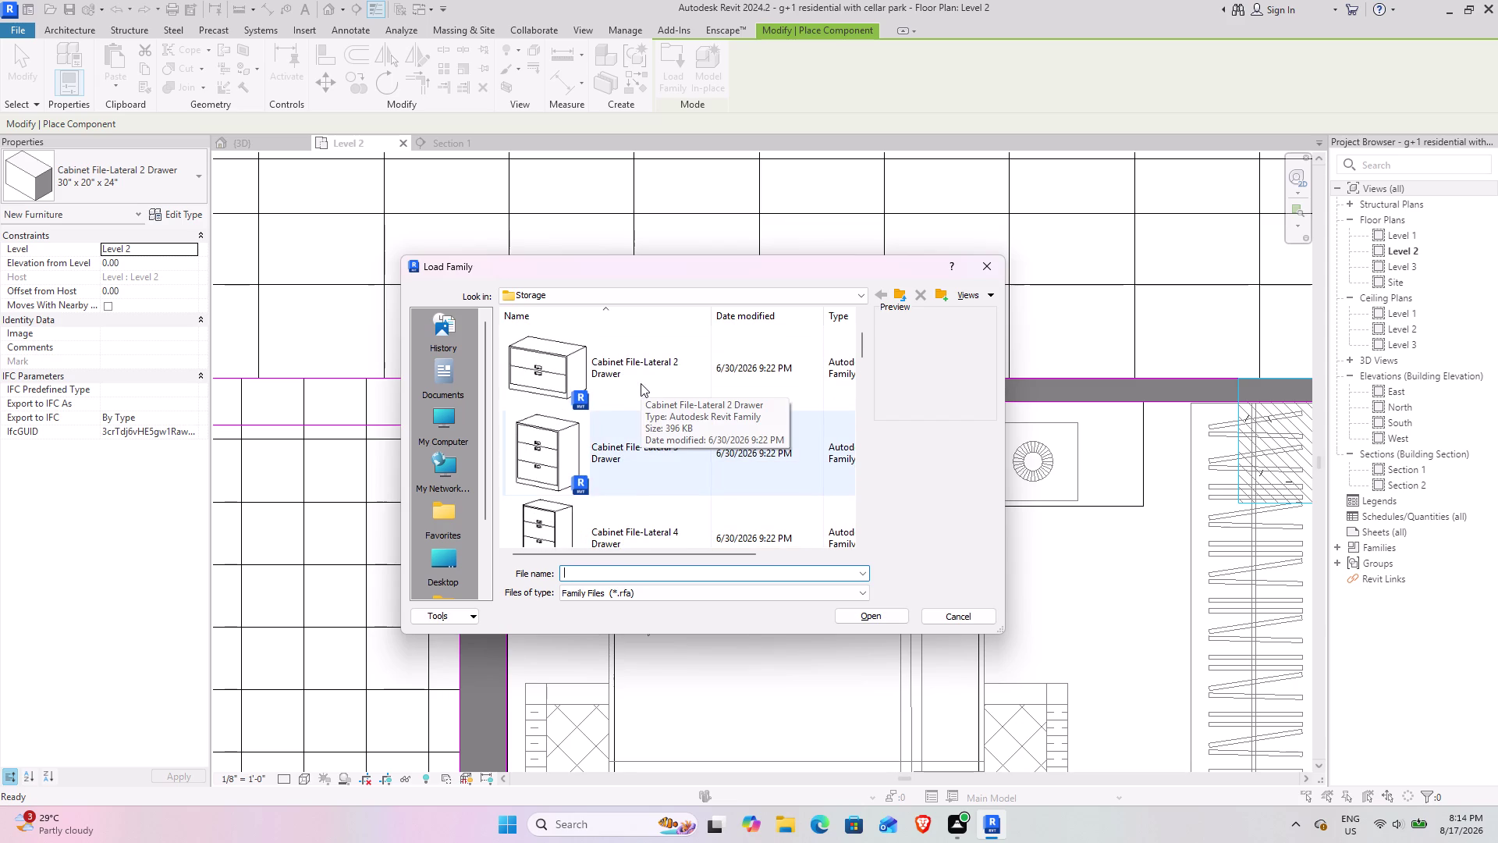
scroll(up, 3)
scroll(down, 3)
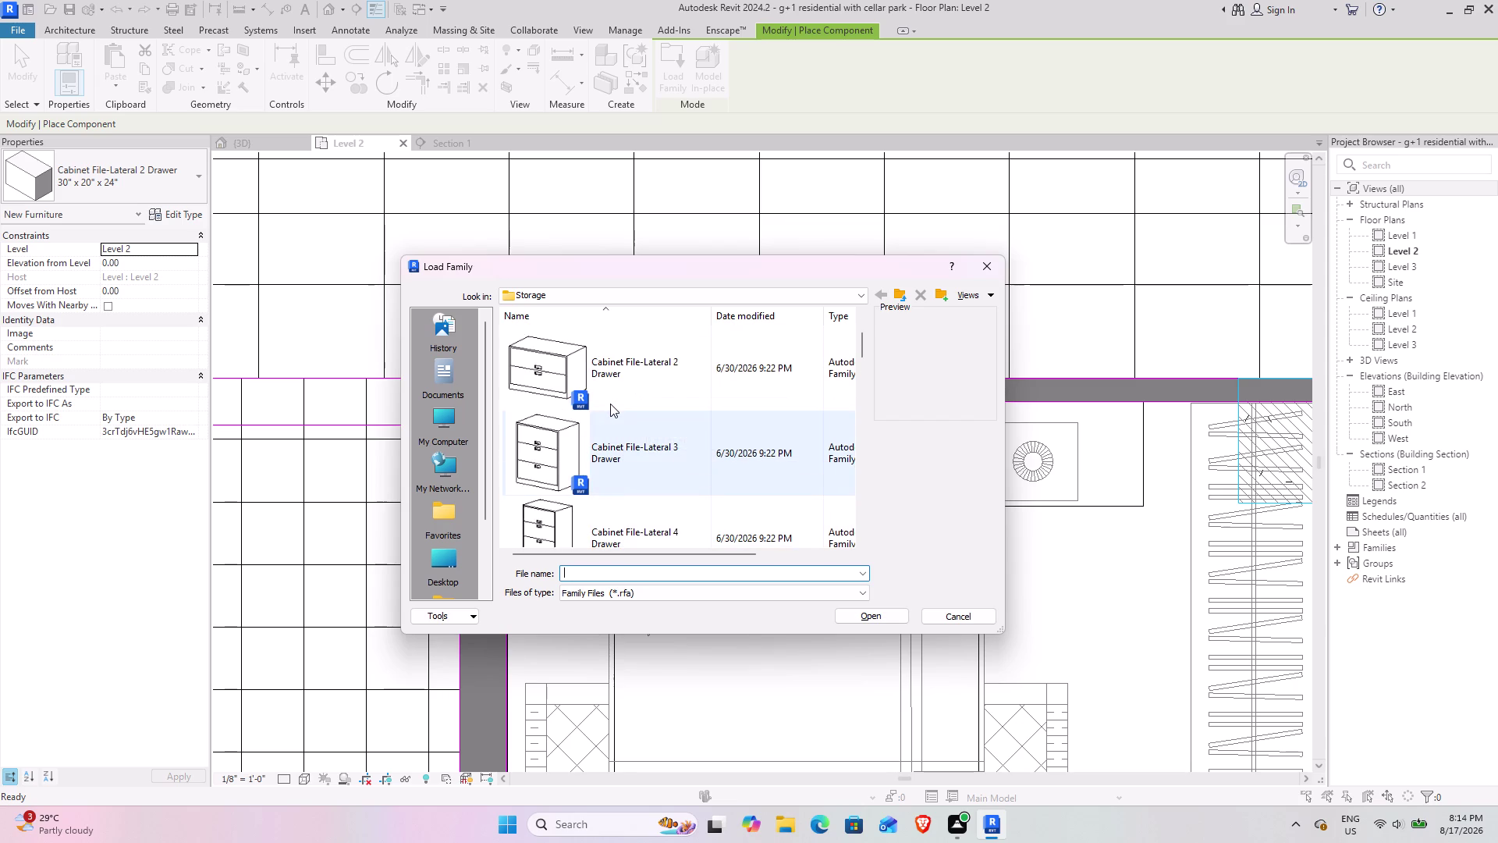
scroll(down, 3)
scroll(down, 3)
scroll(down, 3)
scroll(up, 3)
scroll(down, 3)
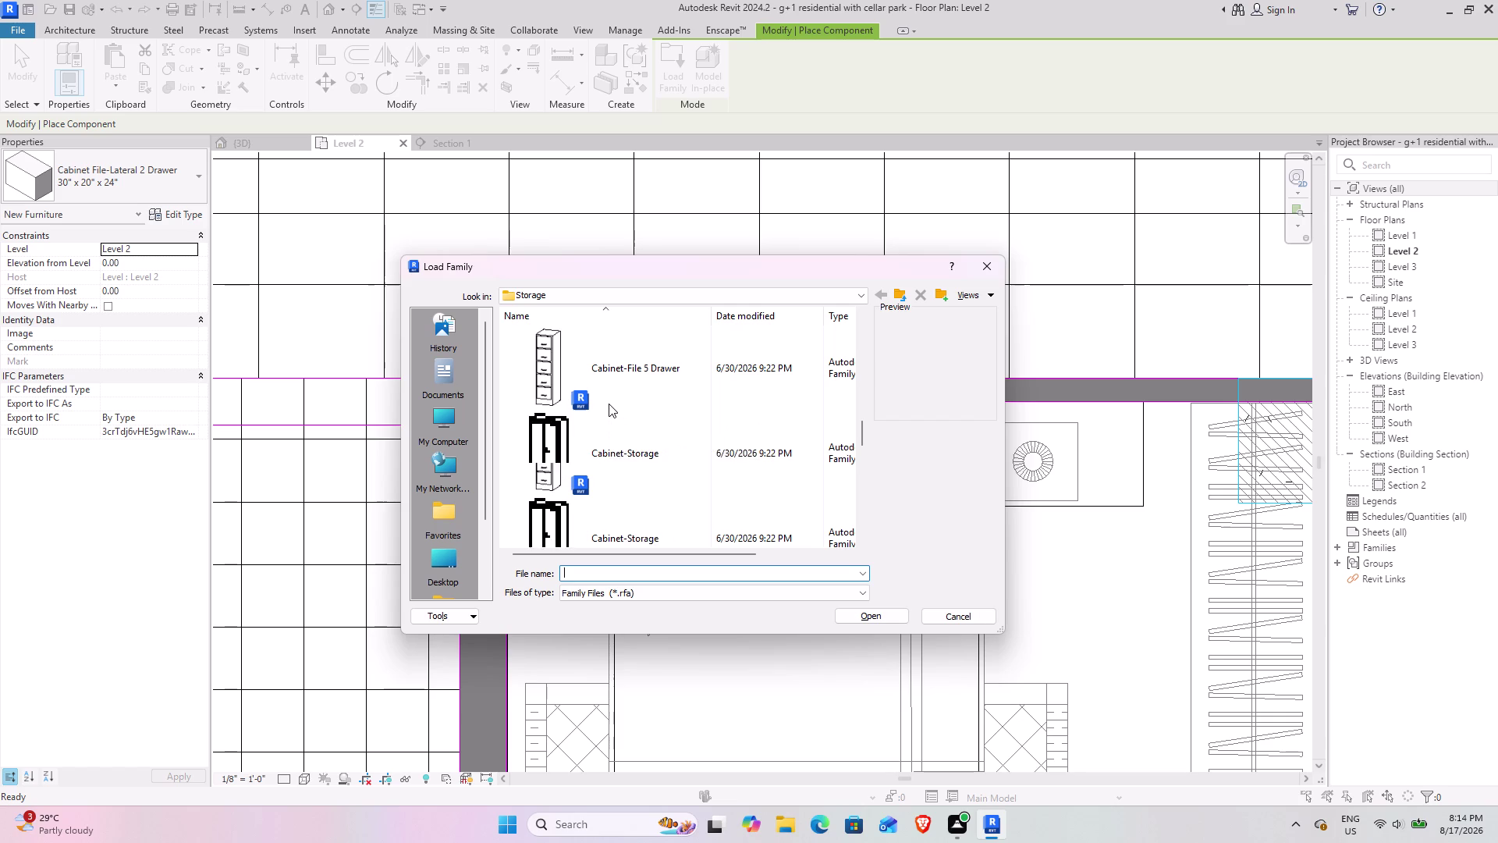
scroll(down, 3)
scroll(down, 3)
scroll(down, 3)
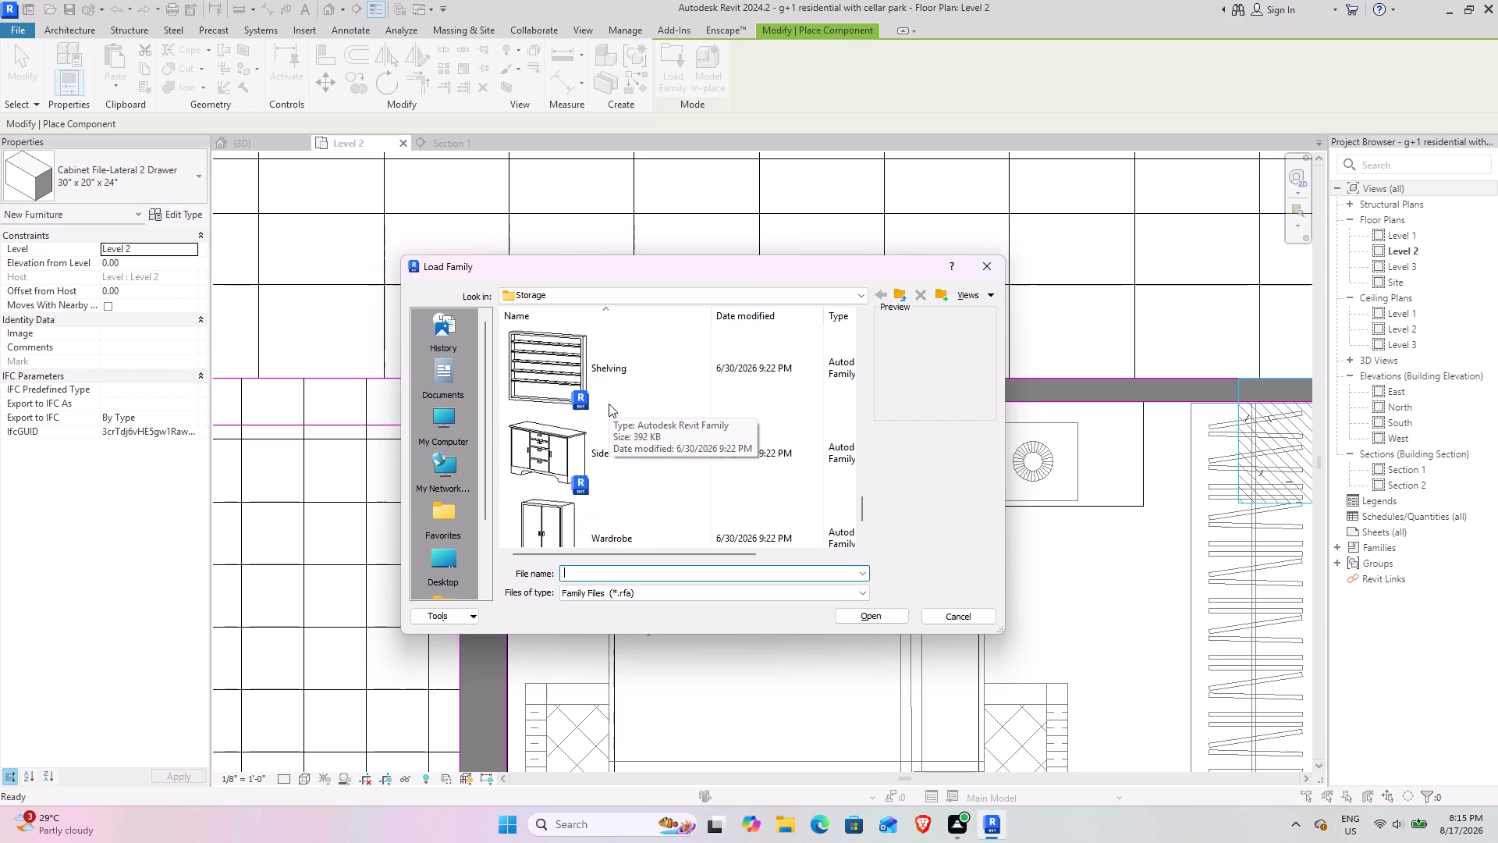
scroll(down, 3)
scroll(down, 3)
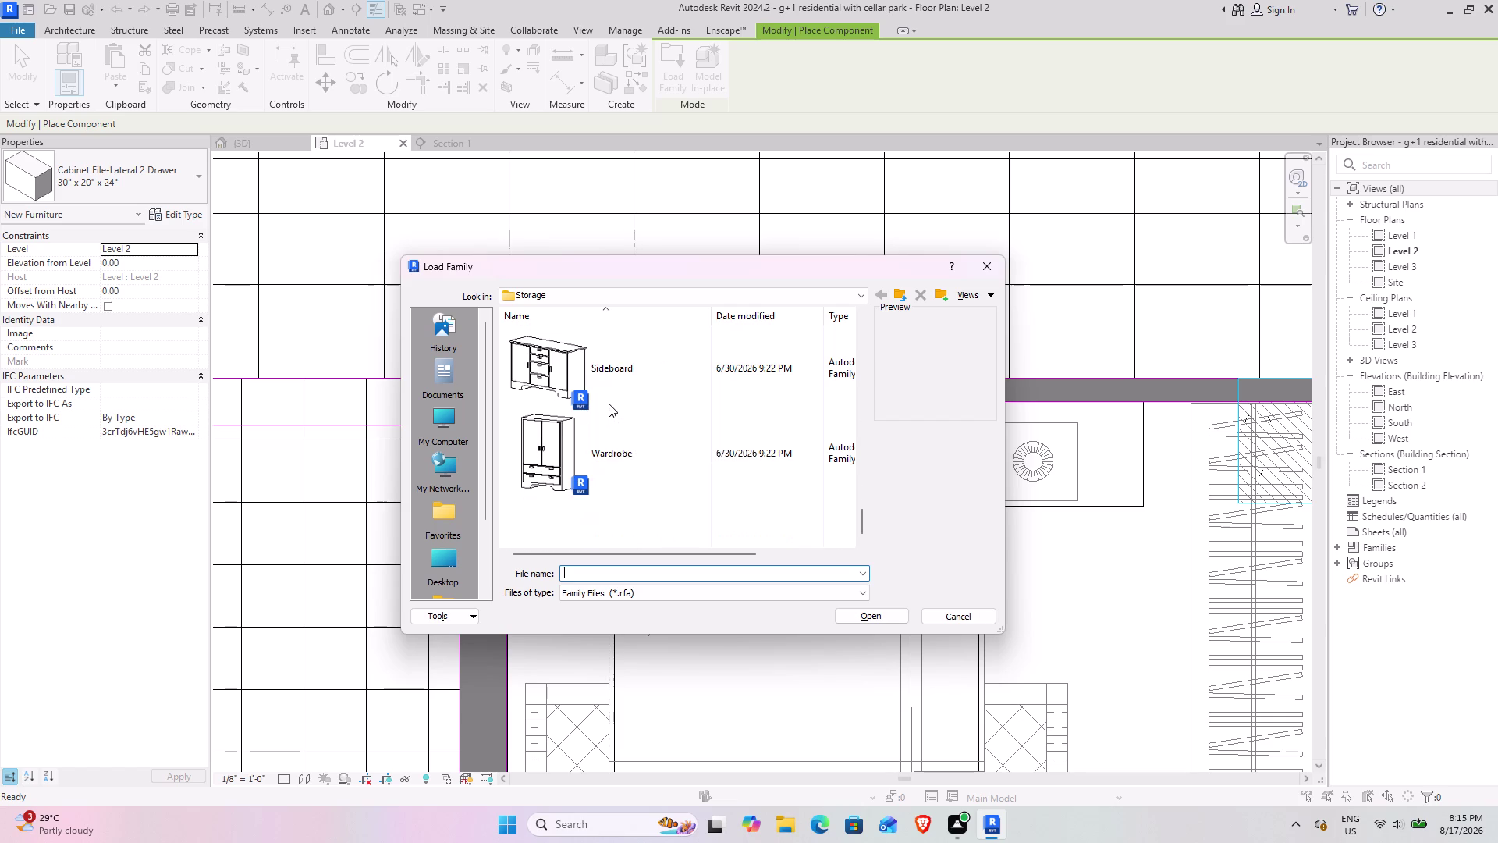
scroll(up, 3)
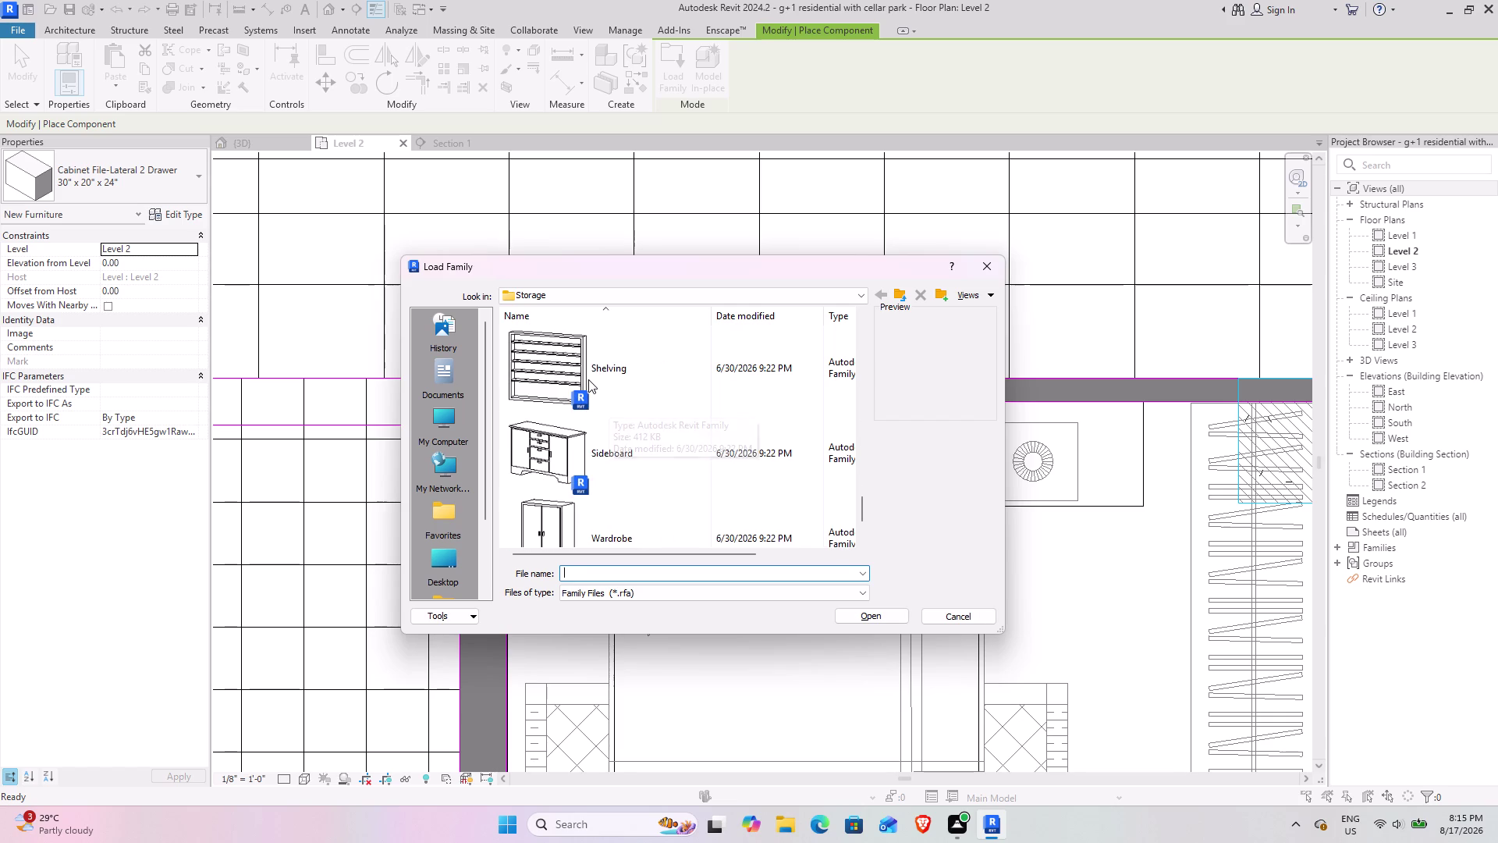
scroll(down, 3)
scroll(up, 3)
scroll(up, 3)
scroll(up, 3)
scroll(up, 3)
scroll(down, 3)
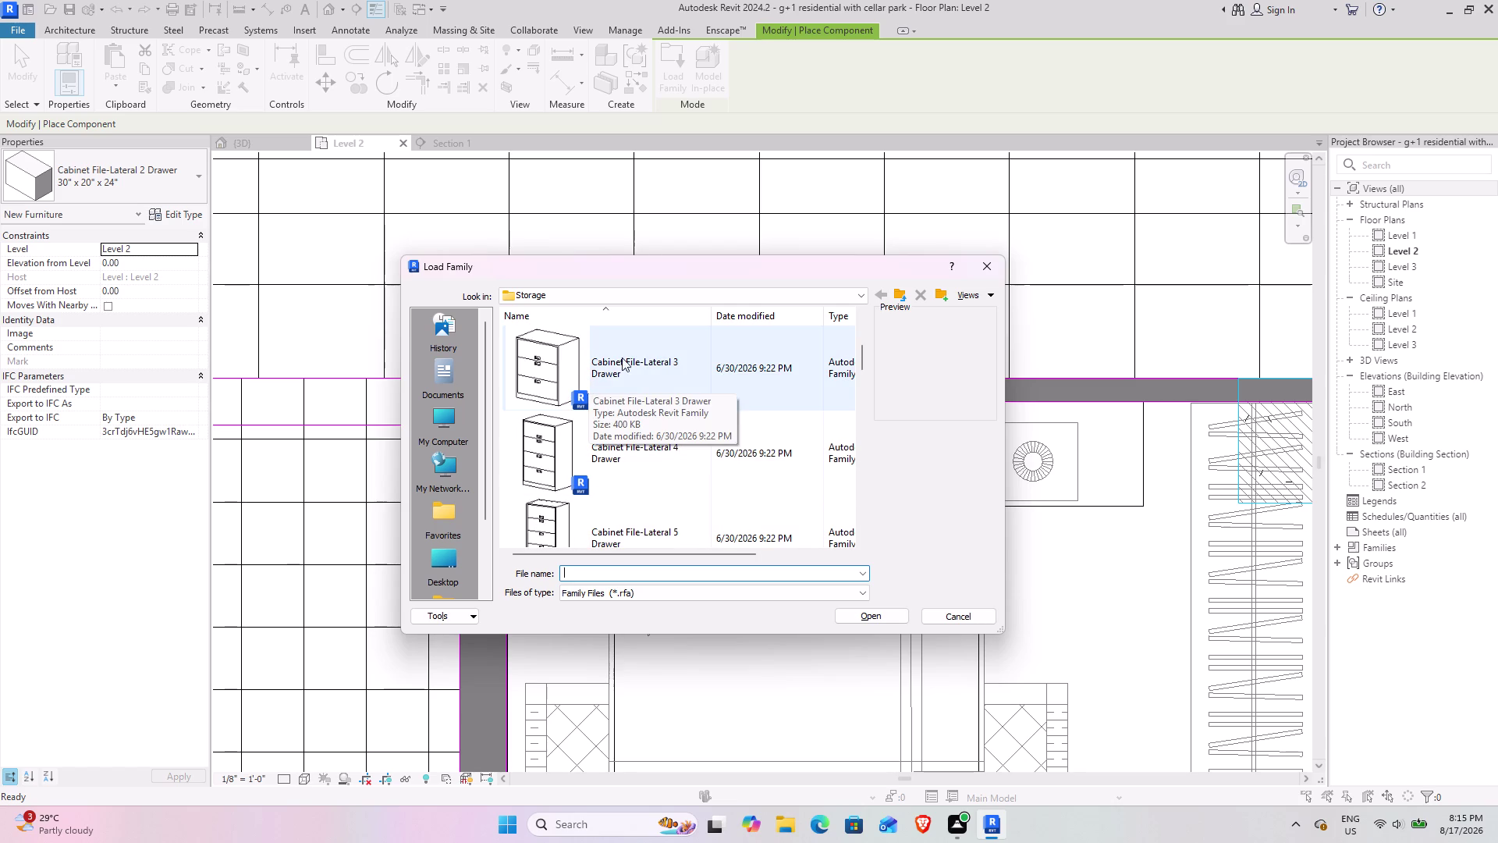
click(976, 258)
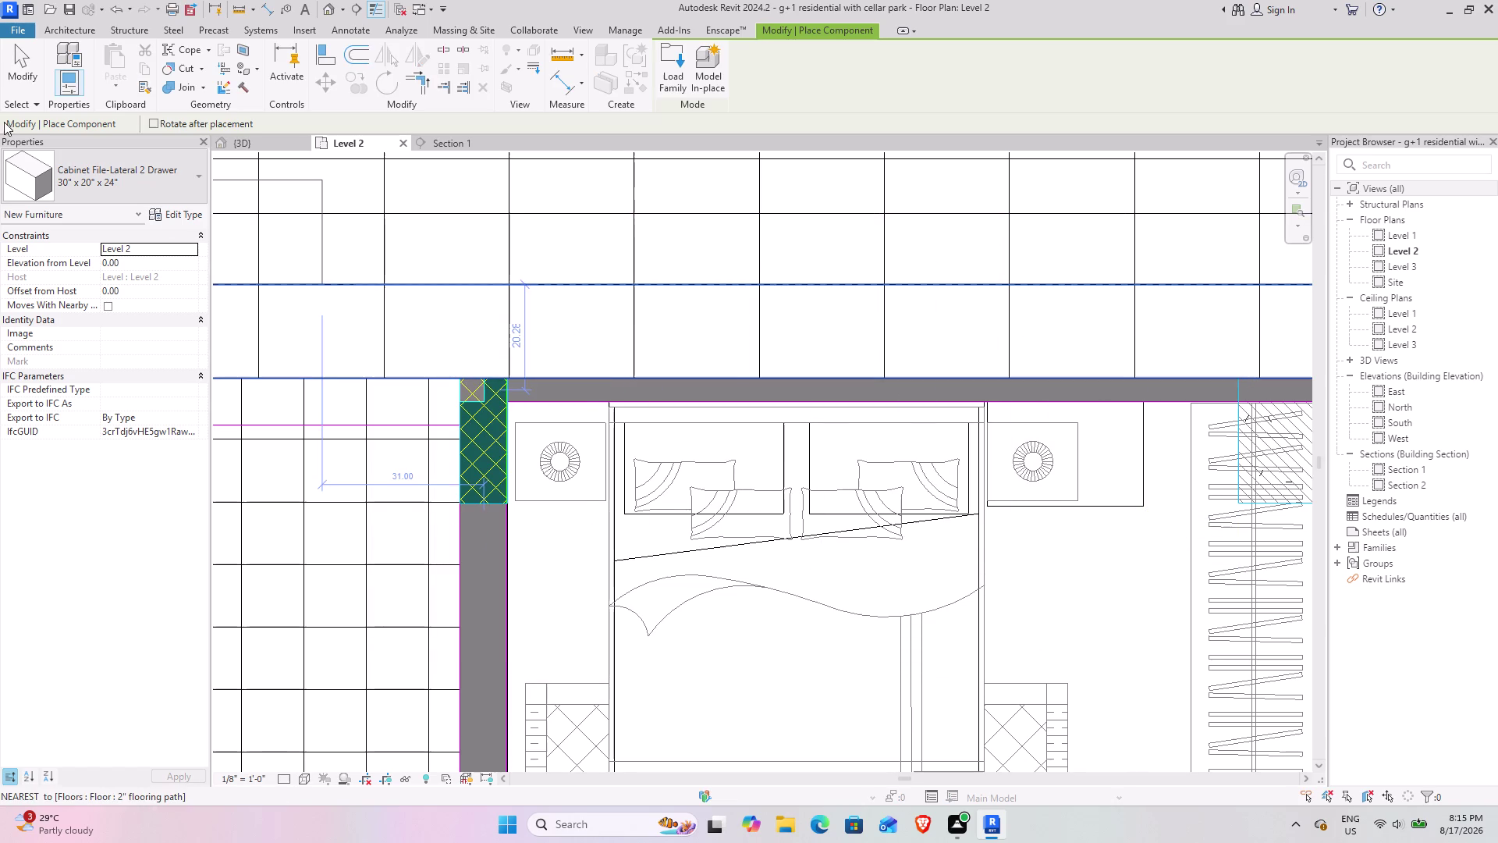
End cabinet placement and orbit the {3D} view to inspect the furnished Level 2 bedrooms.
click(9, 46)
click(250, 140)
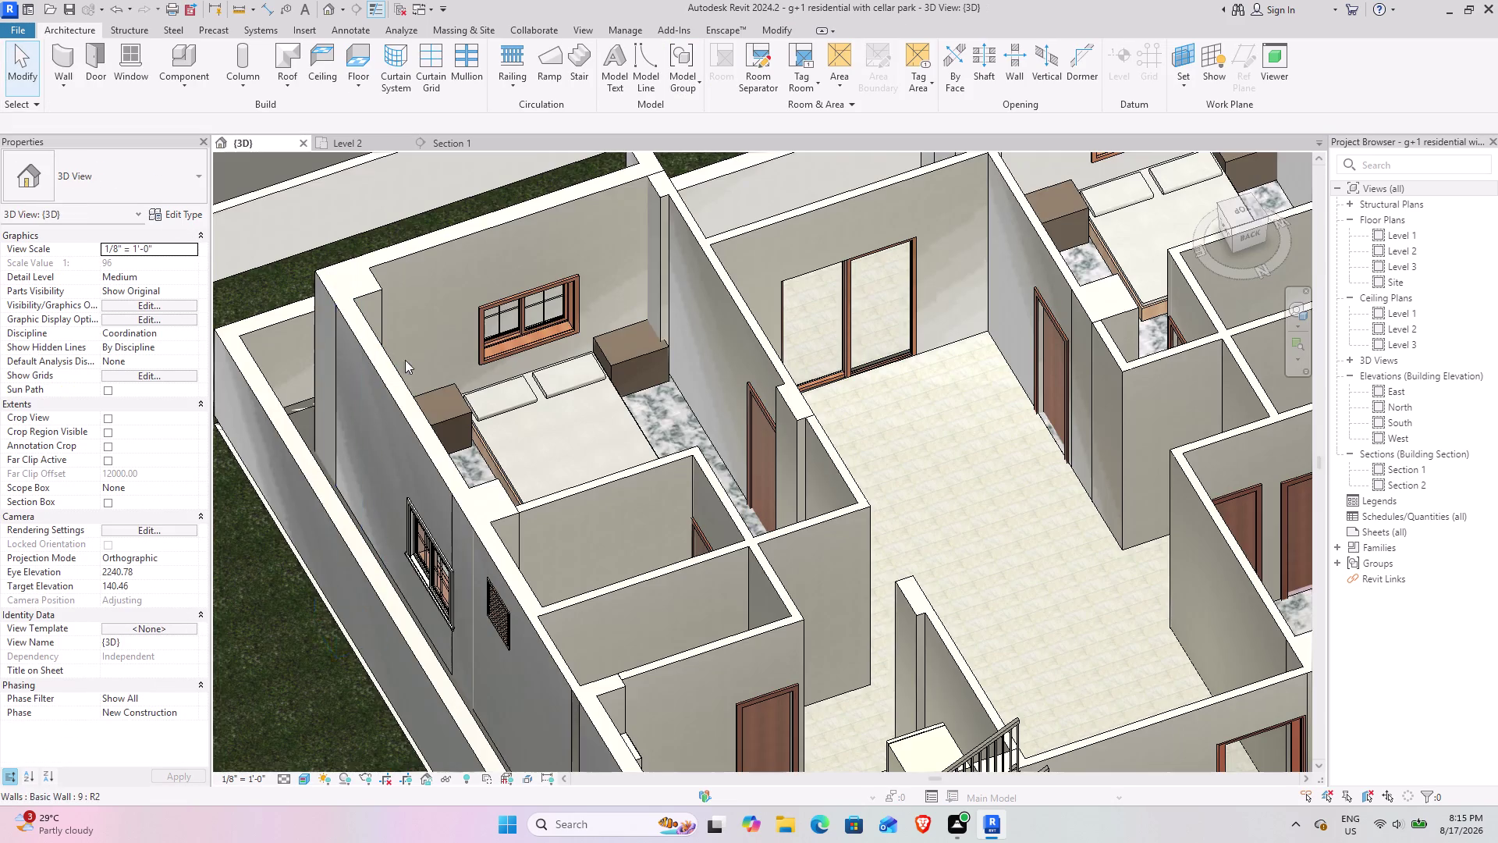
scroll(down, 3)
middle_drag(532, 369, 430, 365)
middle_drag(523, 379, 426, 375)
middle_drag(579, 419, 694, 411)
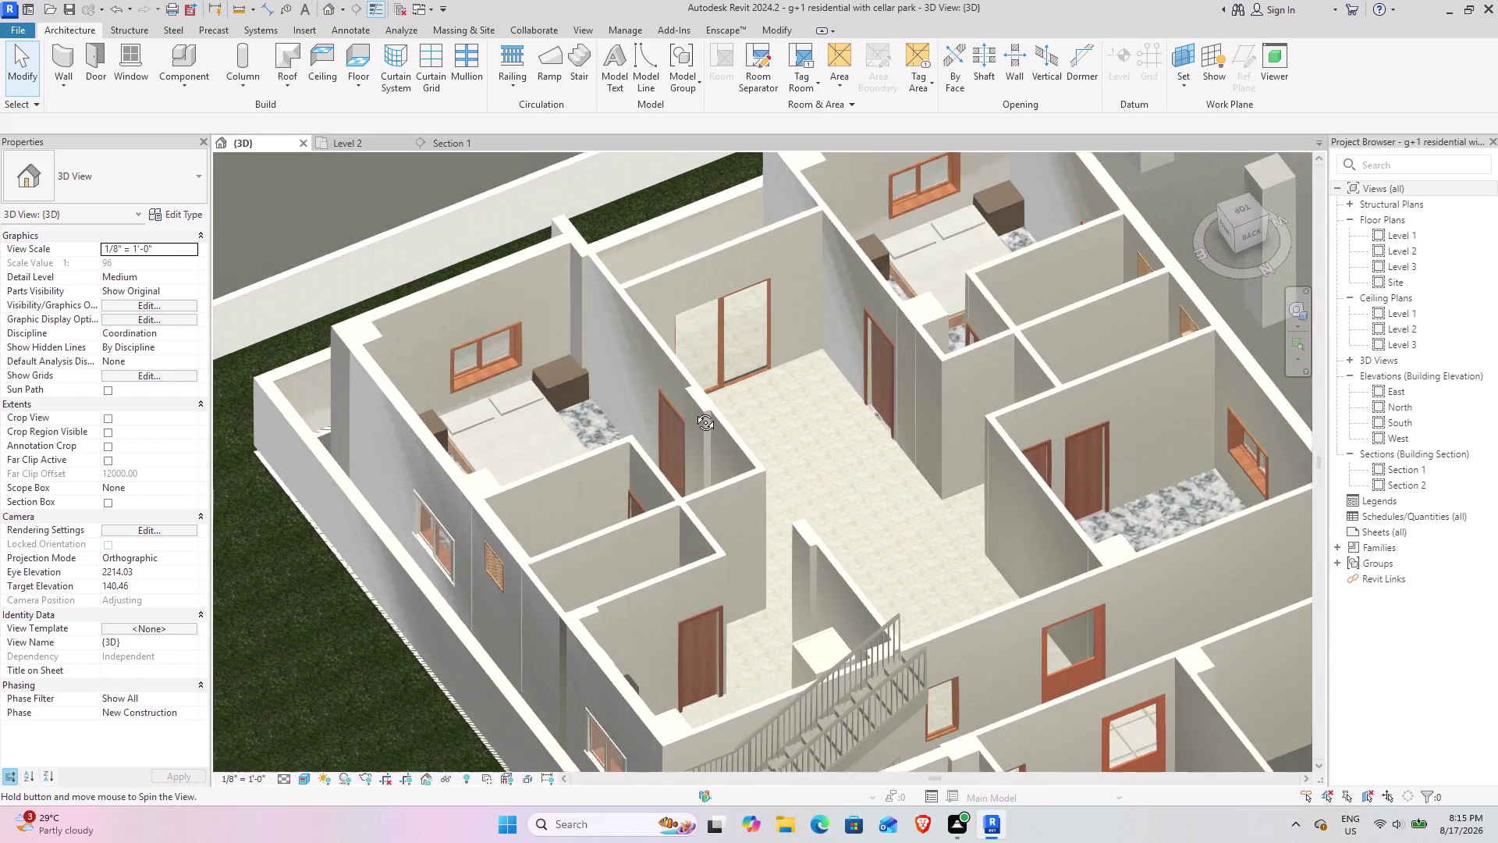
middle_drag(694, 410, 596, 397)
scroll(down, 3)
middle_drag(617, 422, 633, 421)
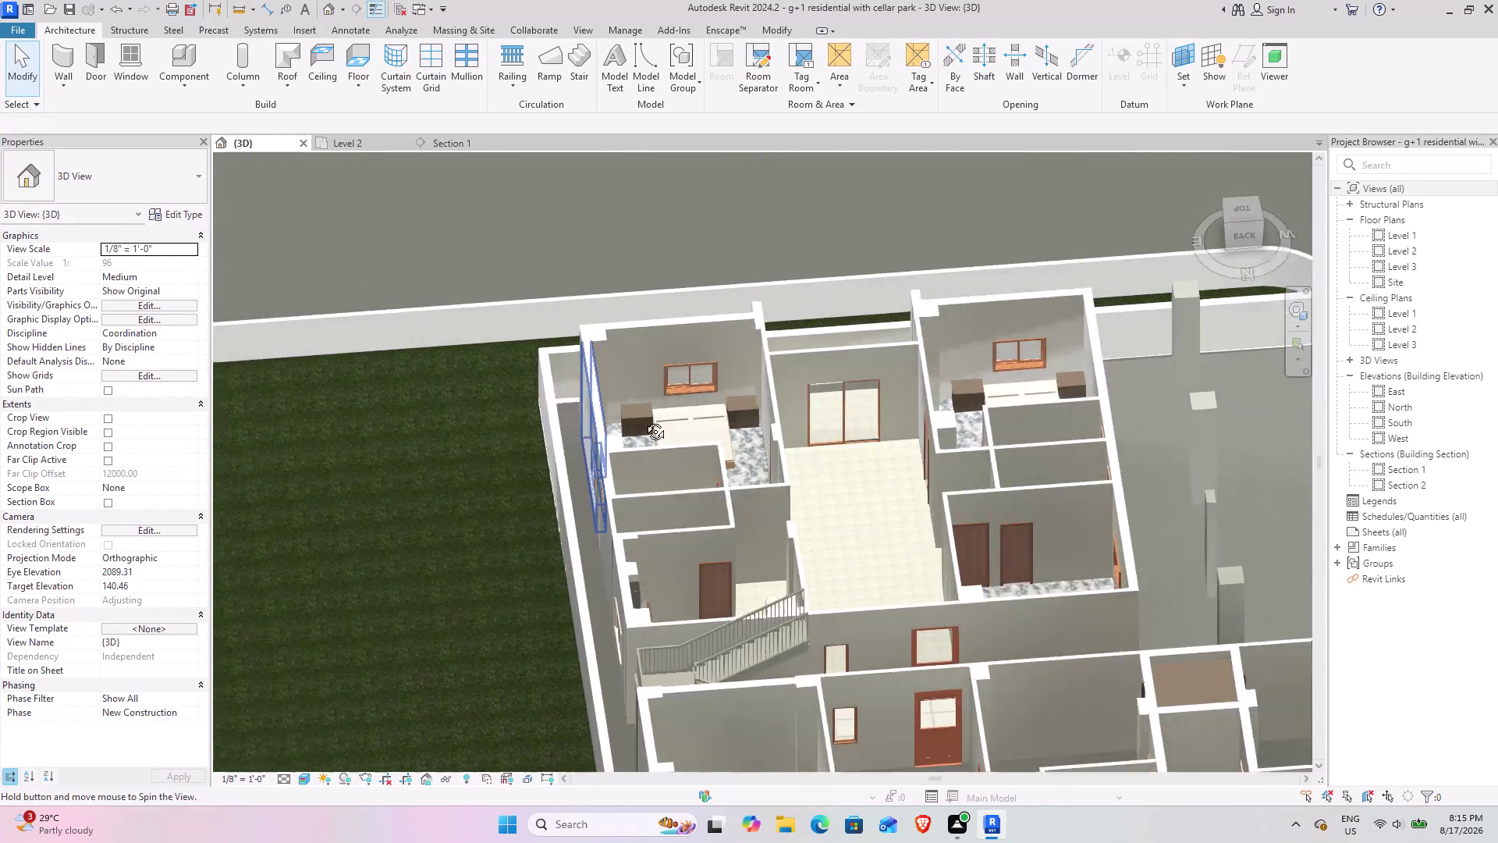